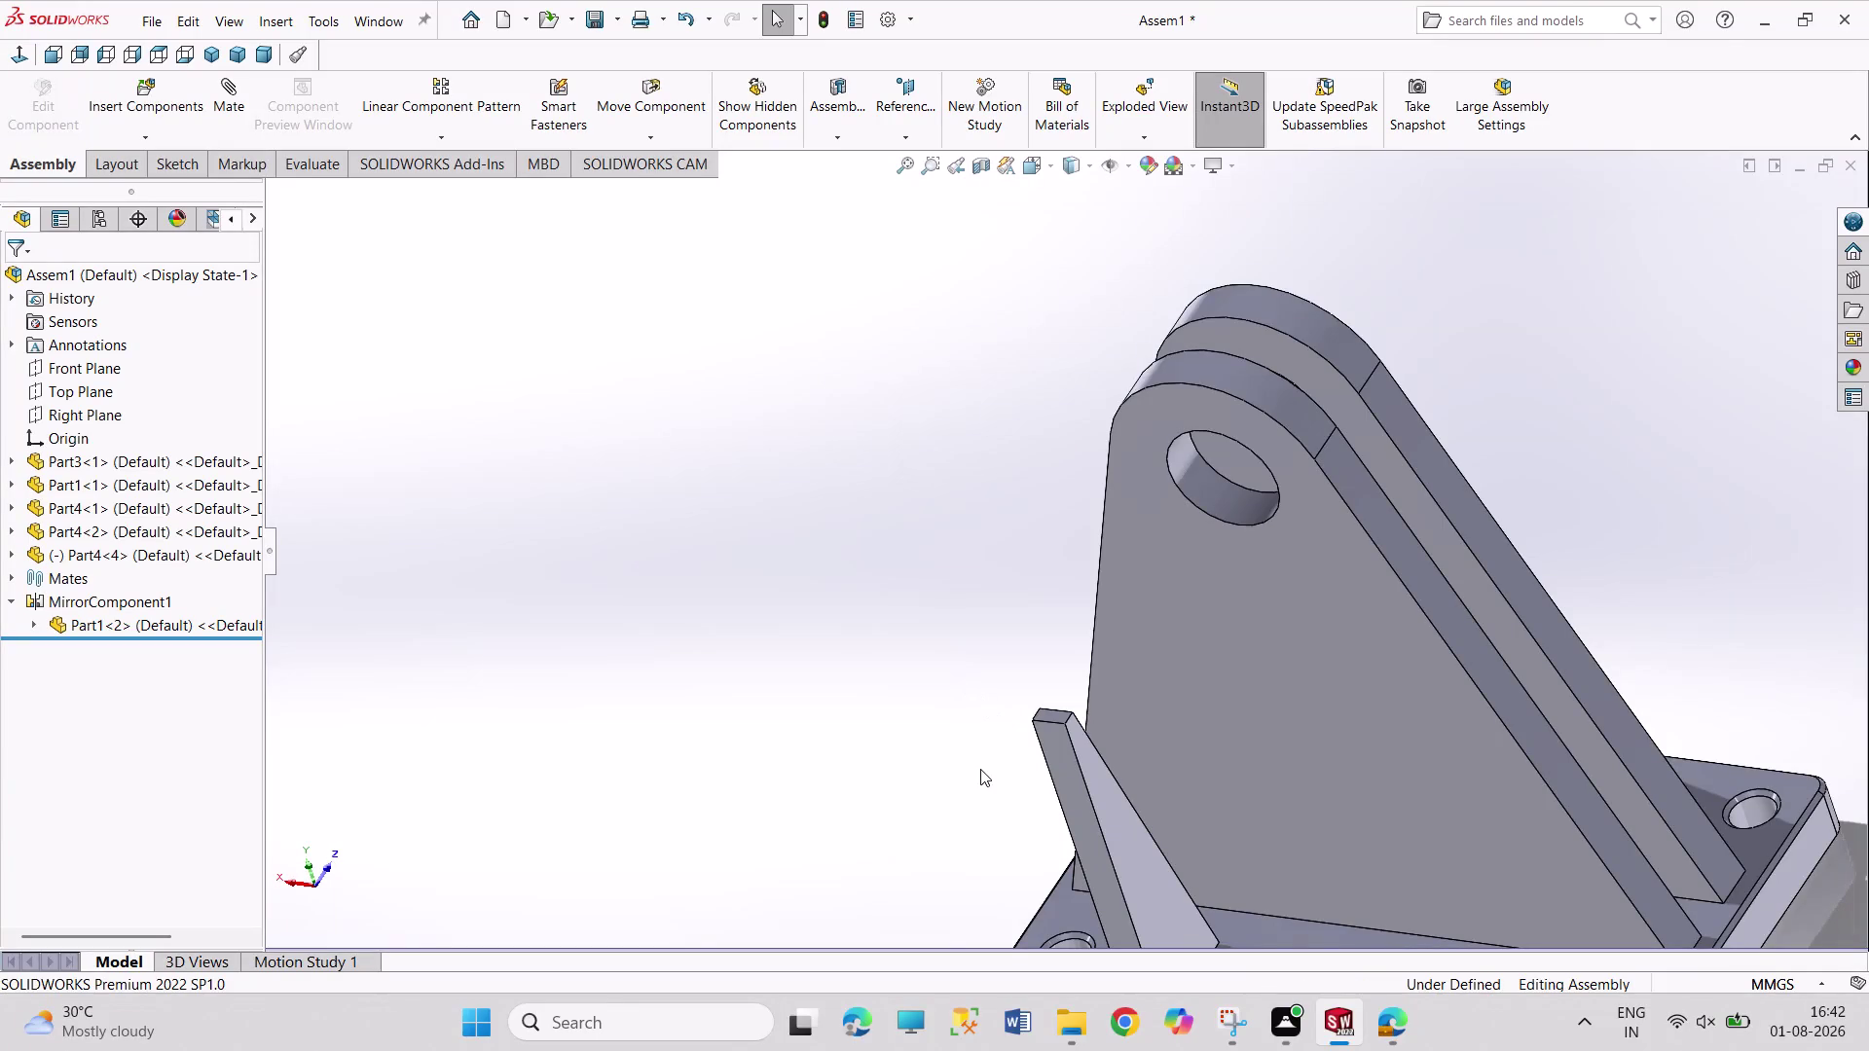
Orbit and zoom around the bracket to inspect it from both sides.
middle_drag(958, 651, 938, 540)
middle_drag(1020, 710, 980, 598)
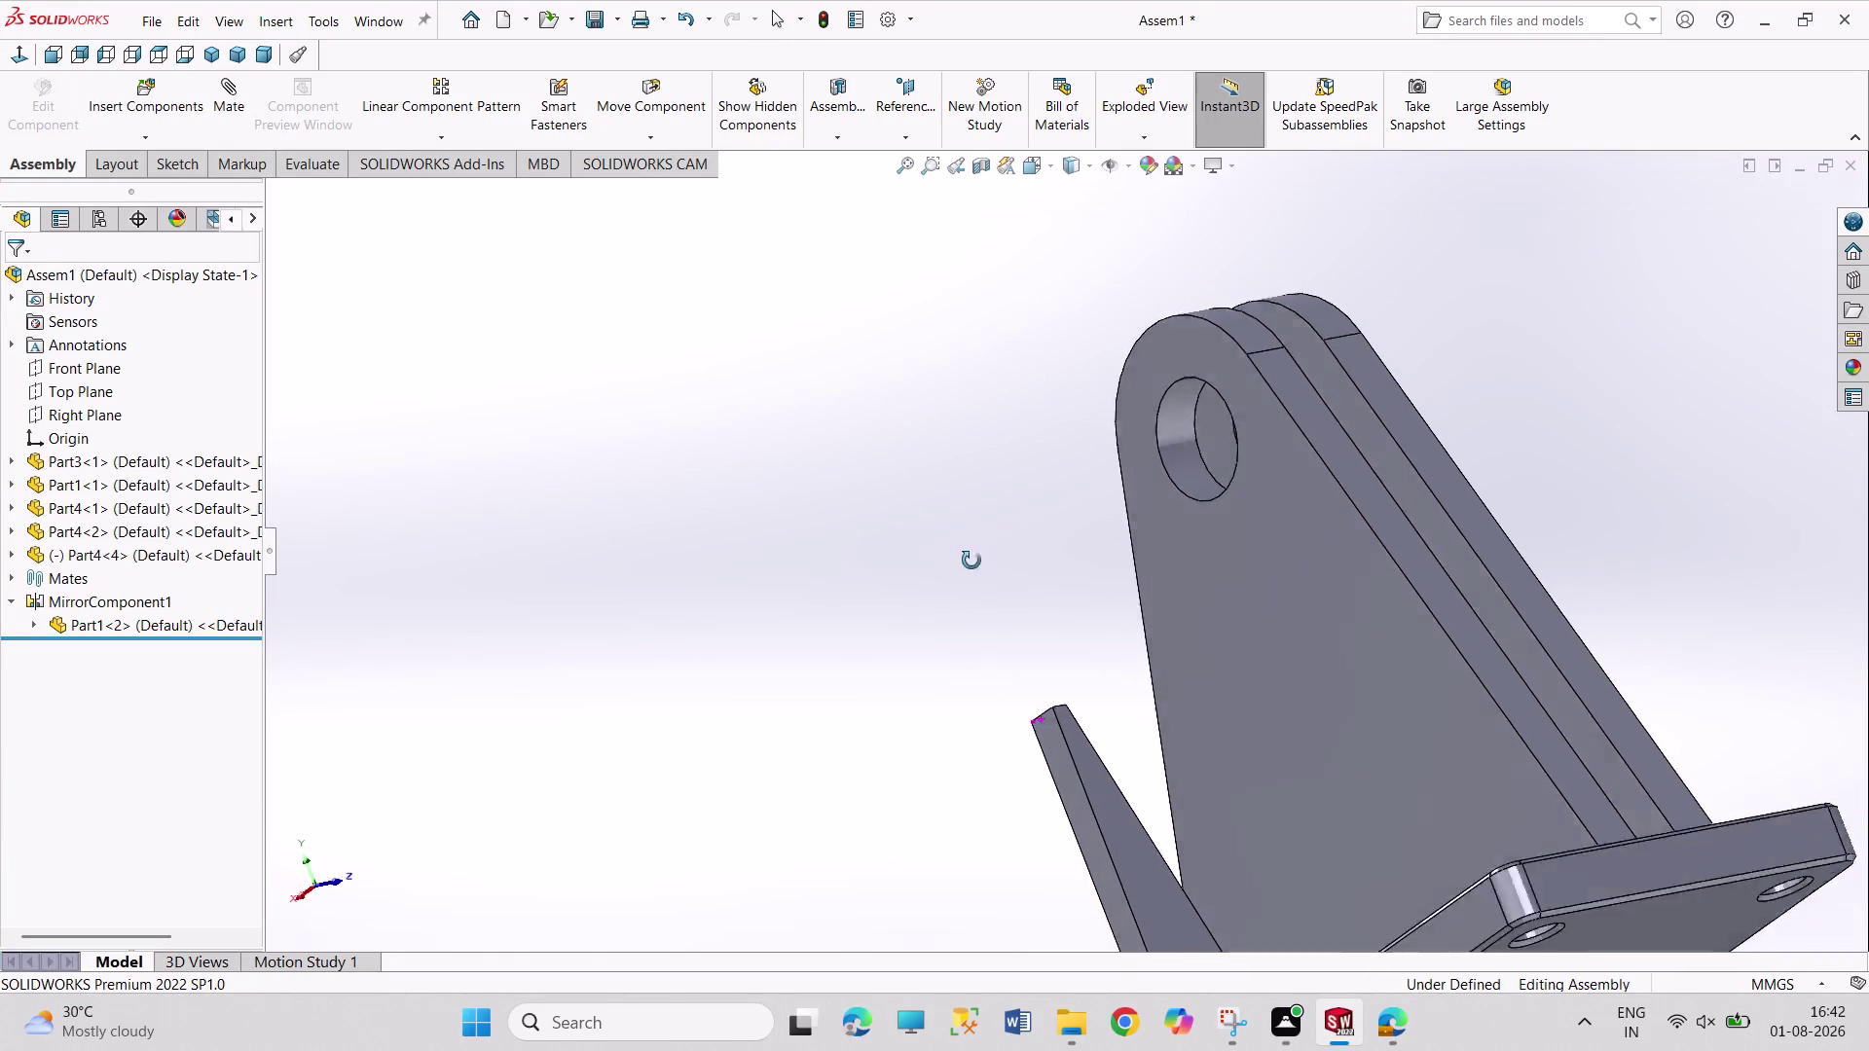
middle_drag(980, 598, 958, 488)
middle_drag(1117, 879, 1078, 653)
scroll(down, 3)
scroll(up, 3)
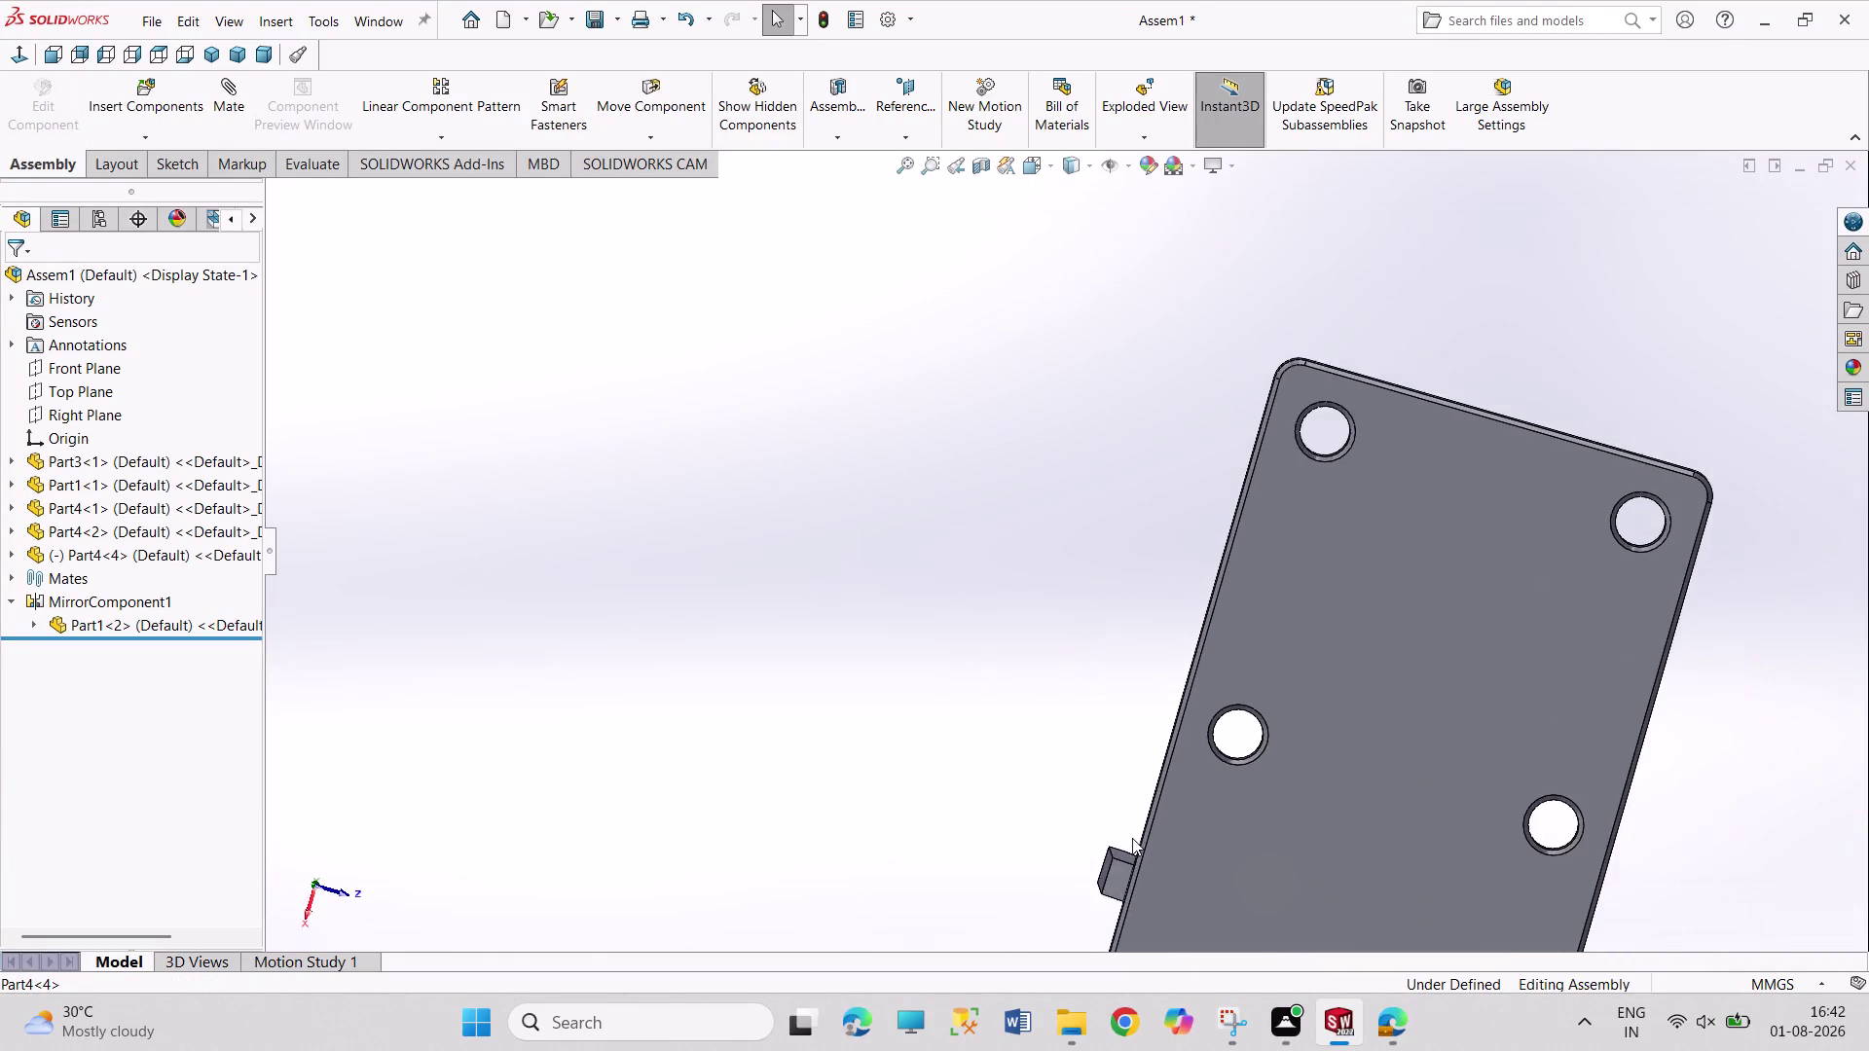
scroll(up, 3)
Orbit beneath the bracket to view the base plate underside, undoing five times.
middle_drag(1030, 710, 1248, 744)
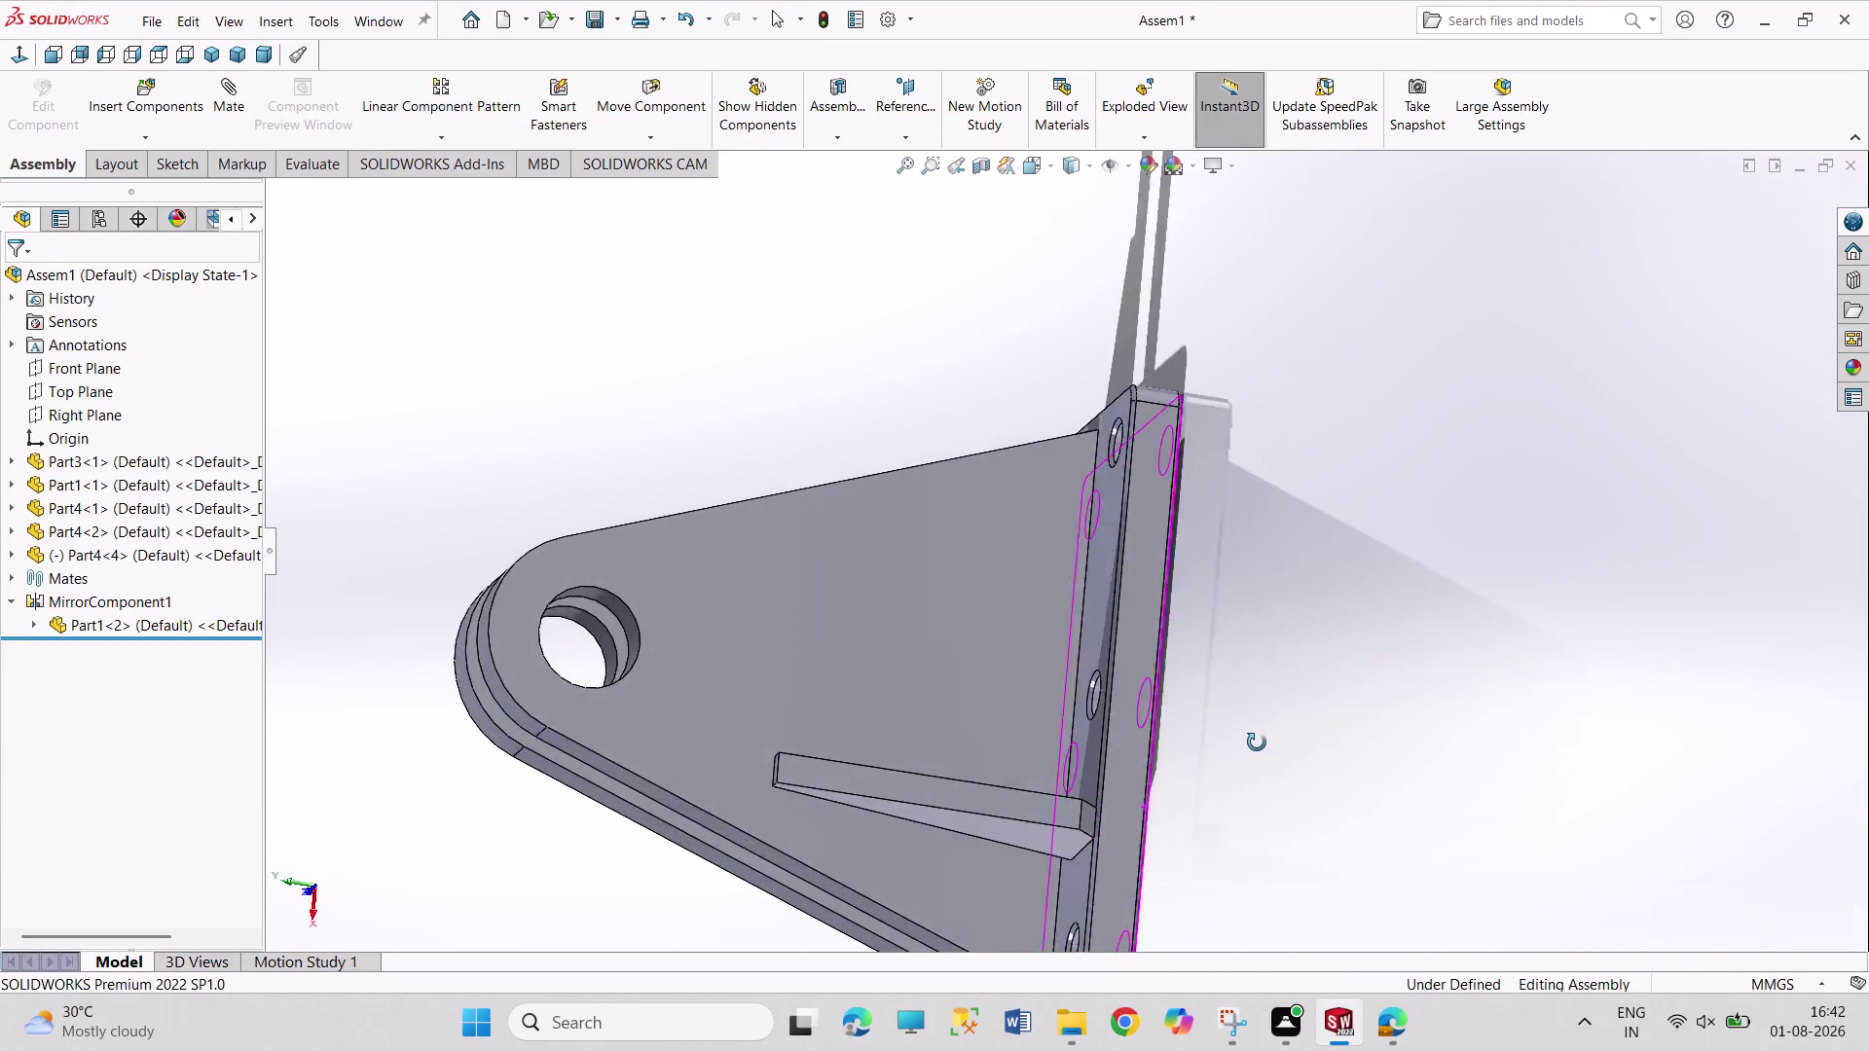
middle_drag(1248, 743, 1394, 703)
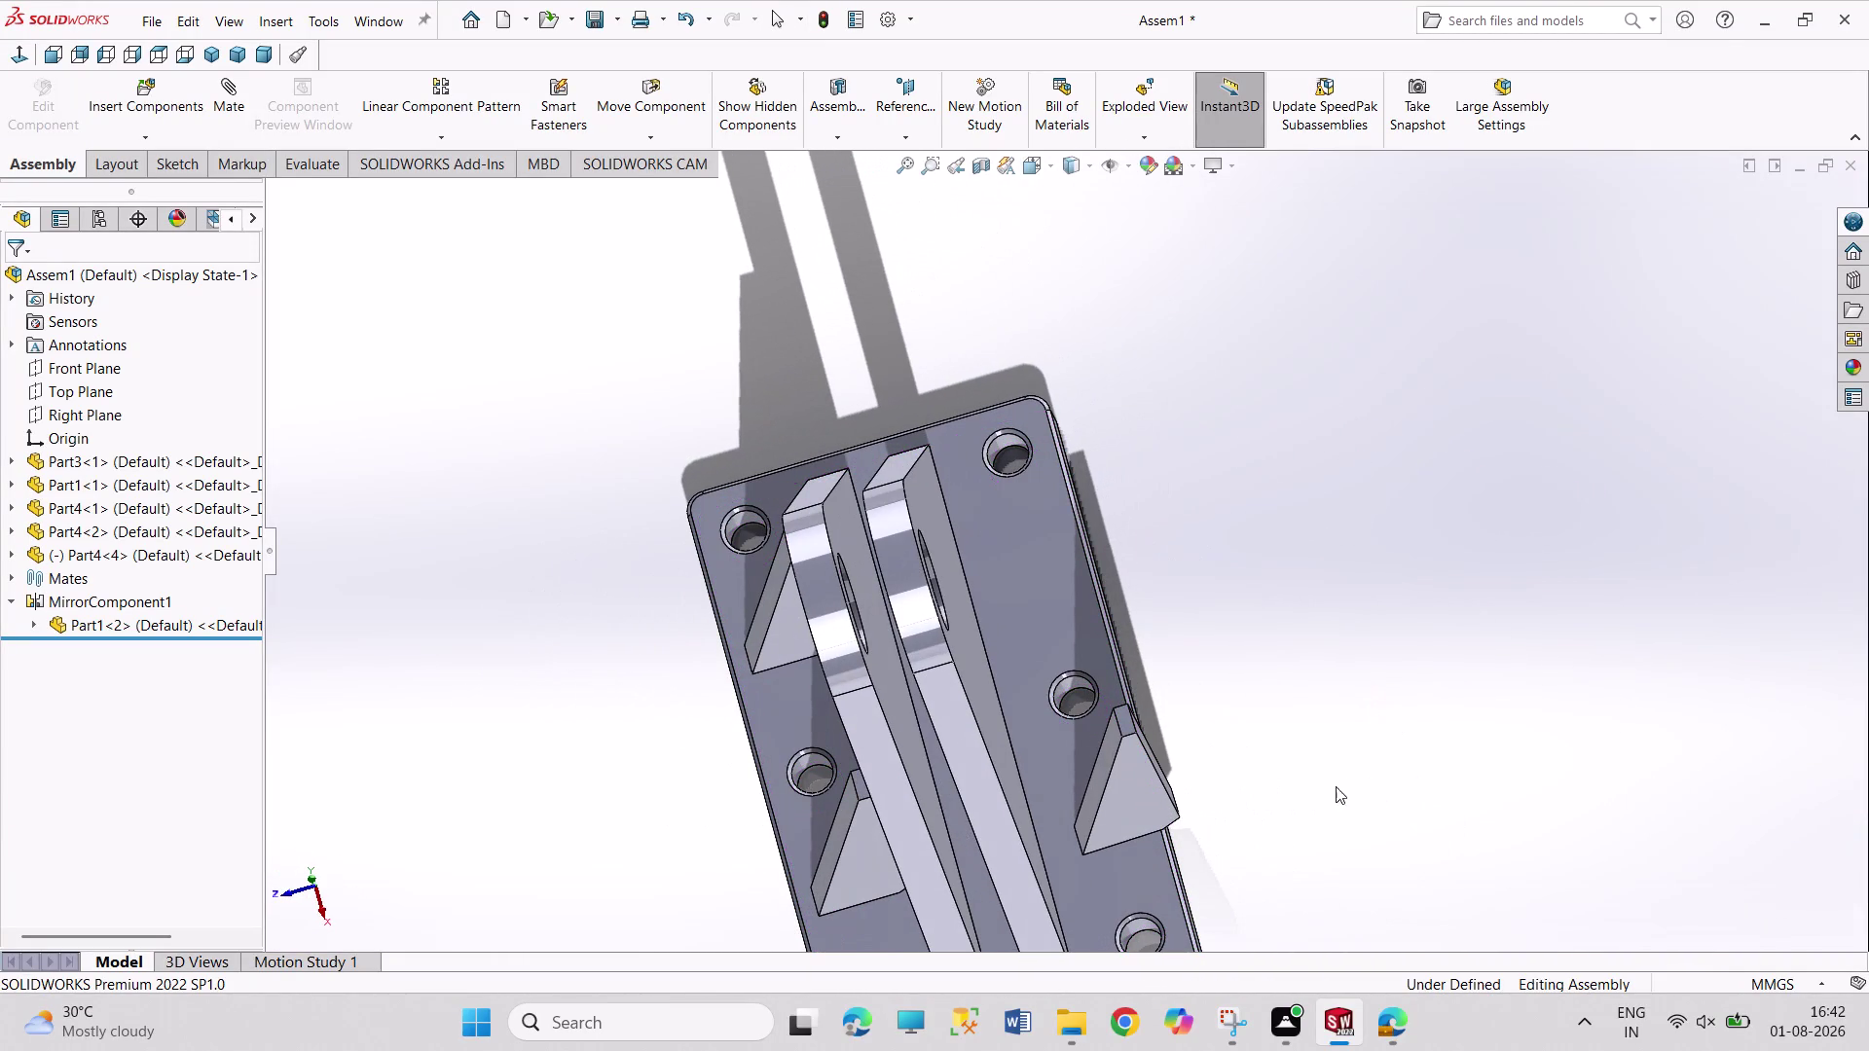
key(ctrl+z)
key(ctrl+z)
key(ctrl+z)
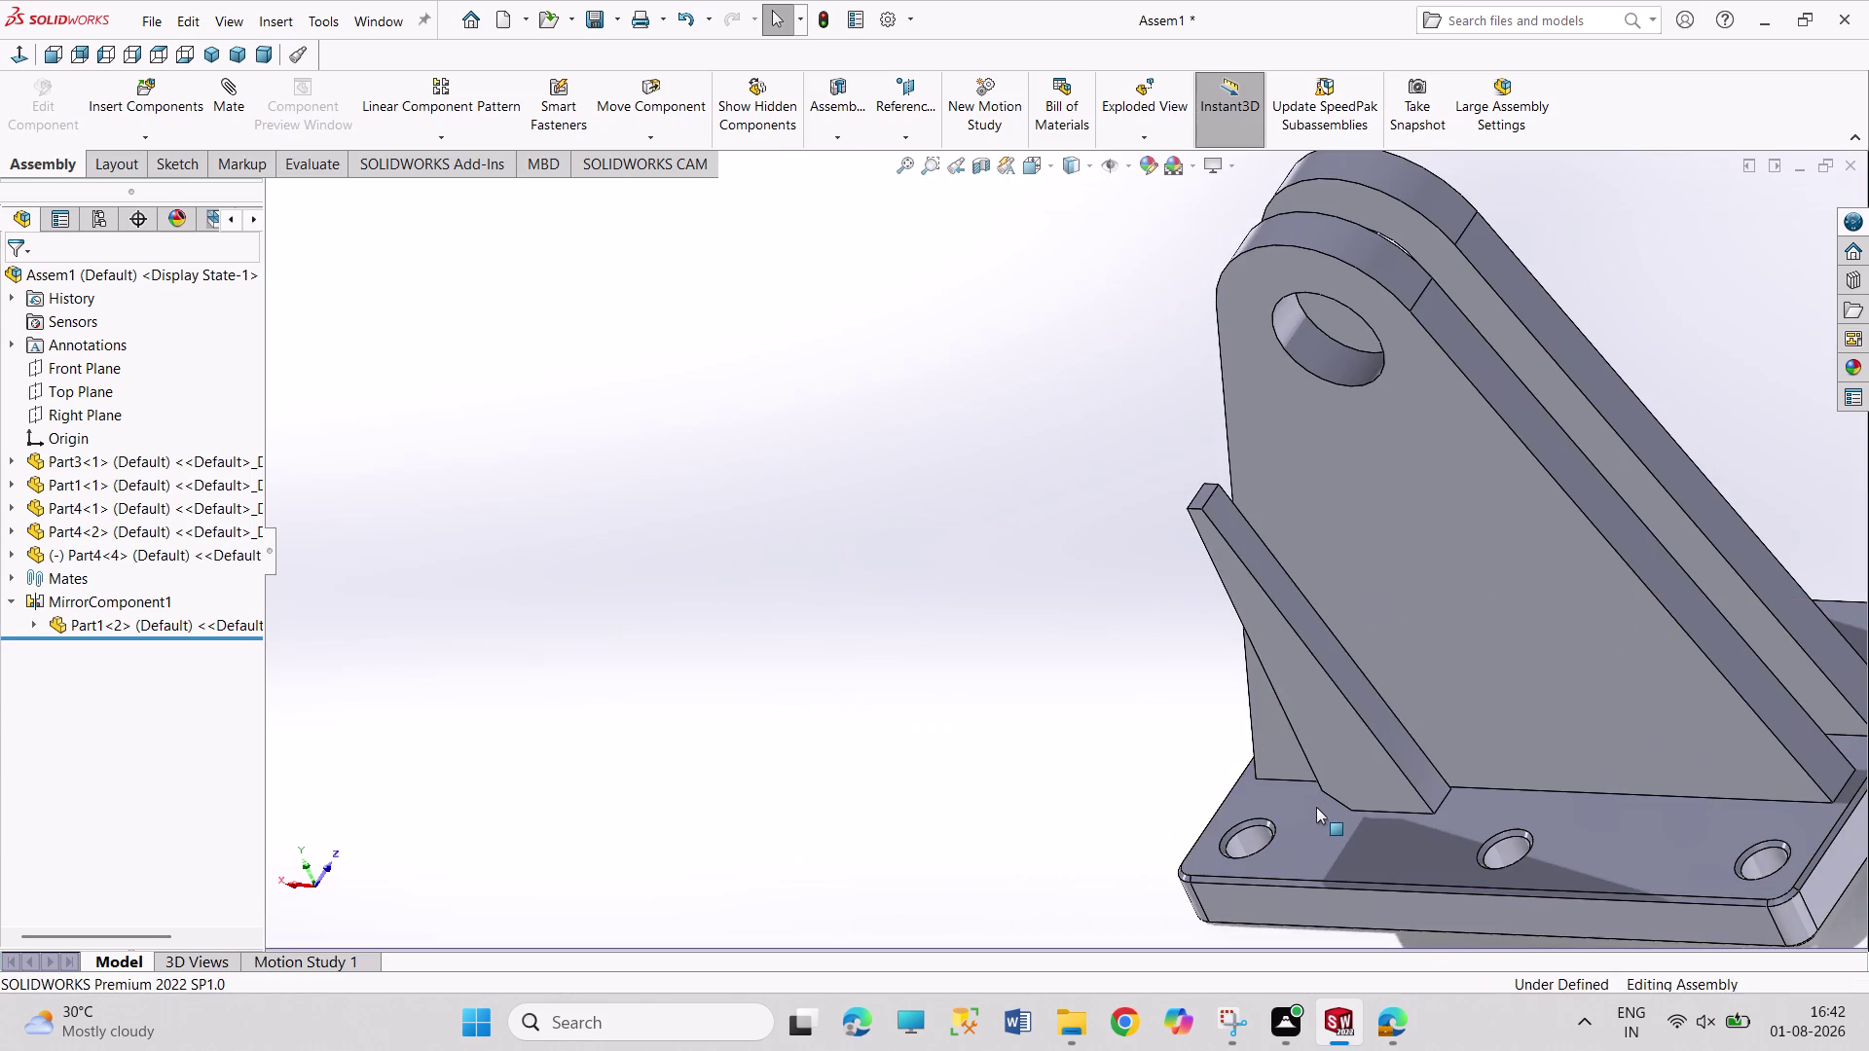
key(ctrl+z)
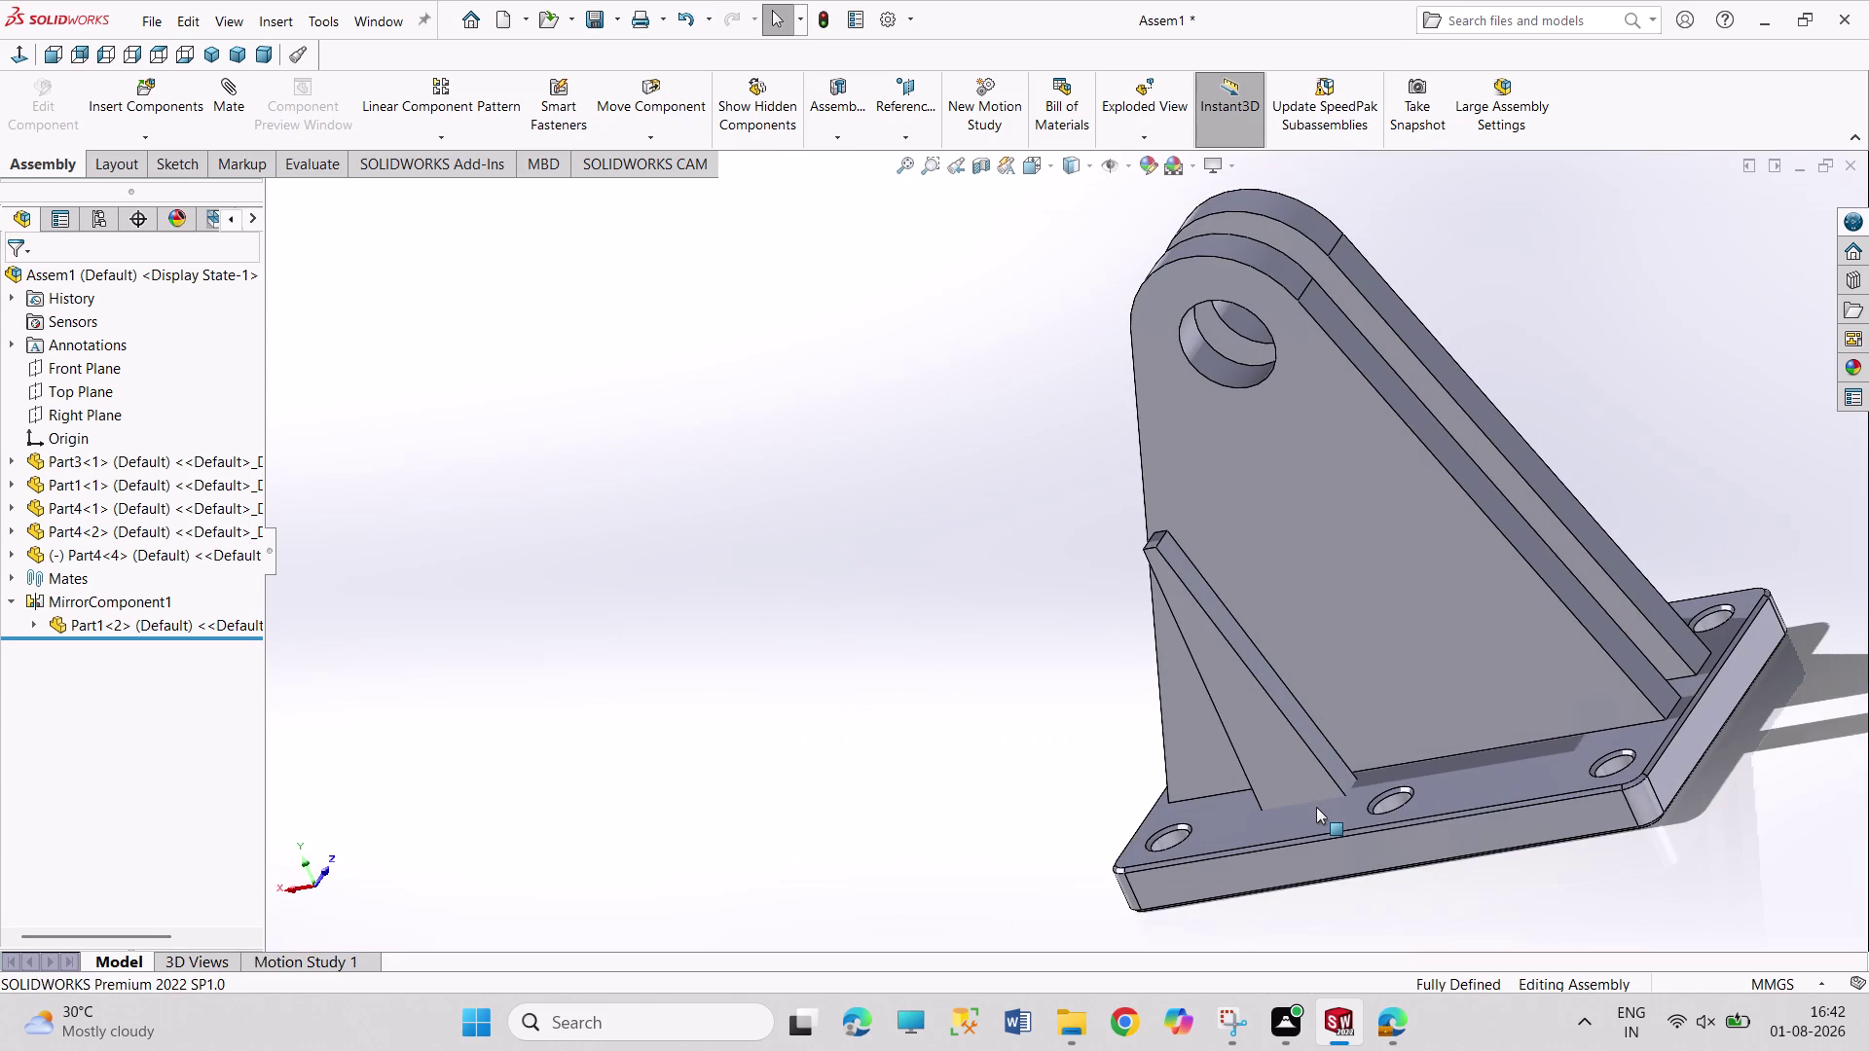
key(ctrl+z)
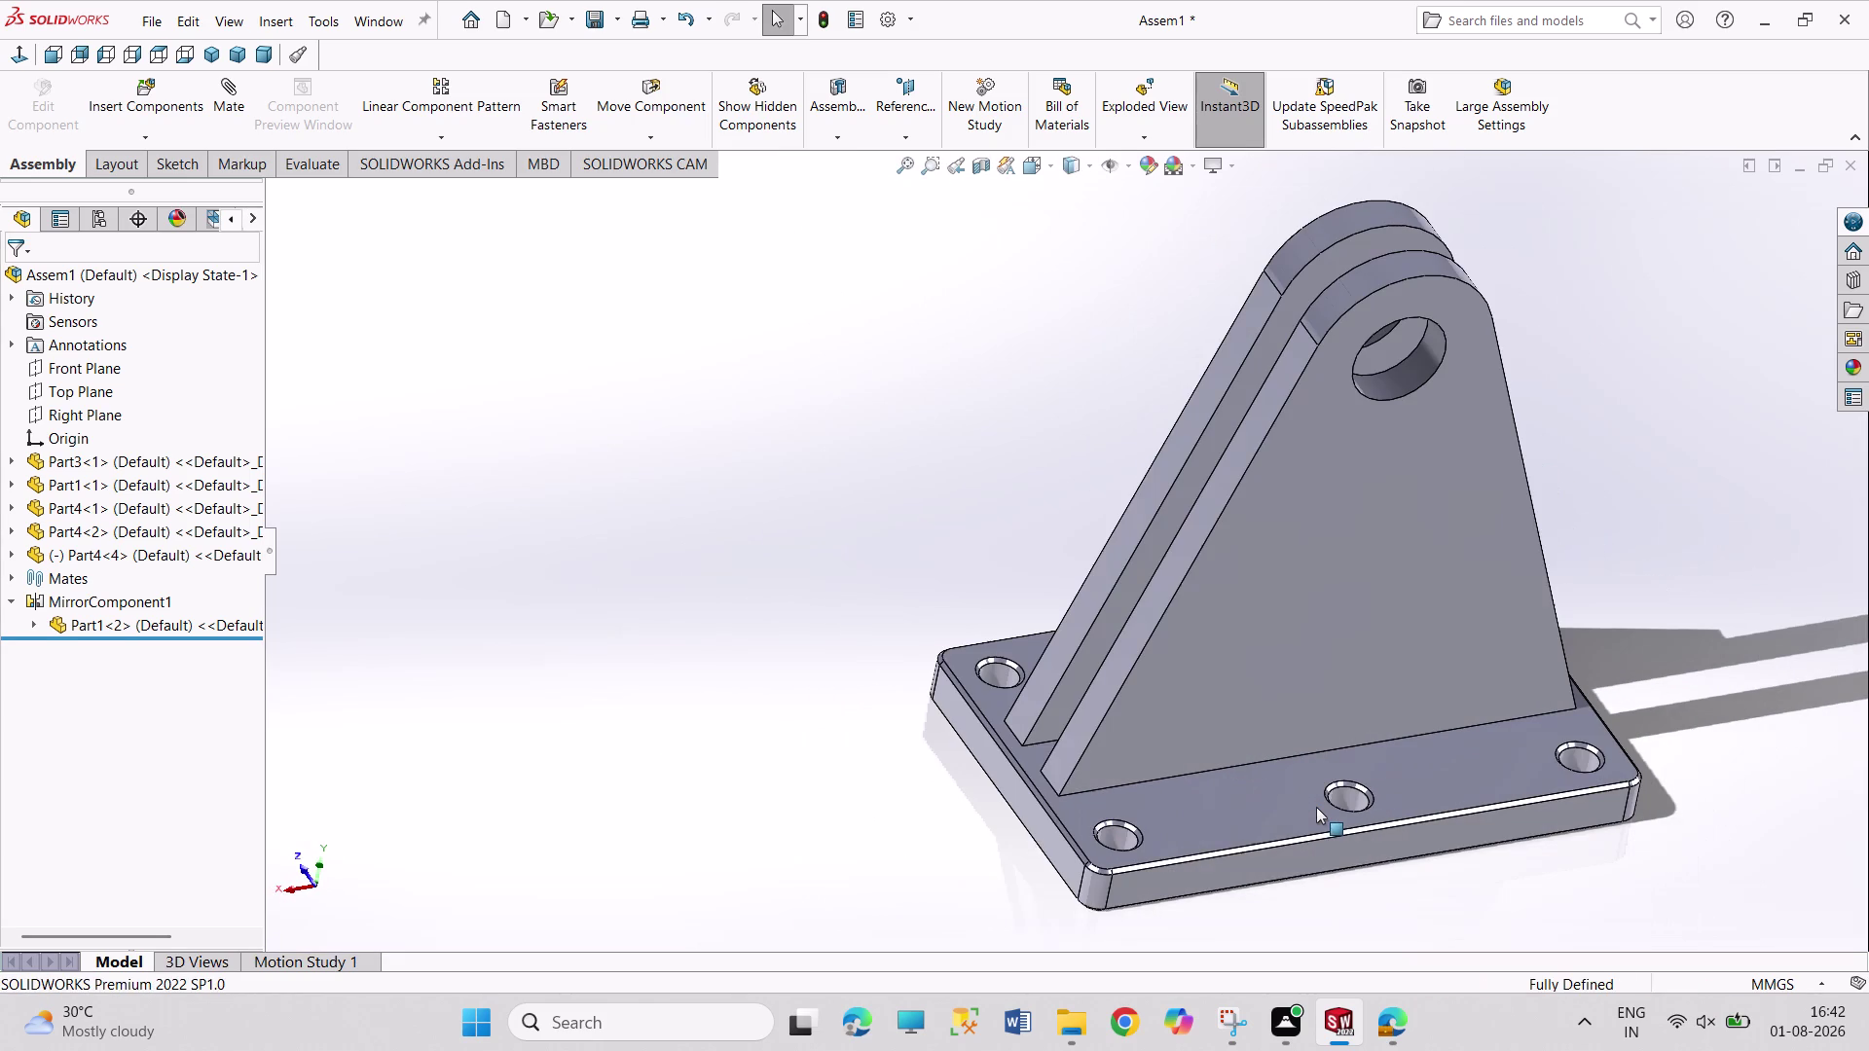
middle_drag(968, 799, 1056, 938)
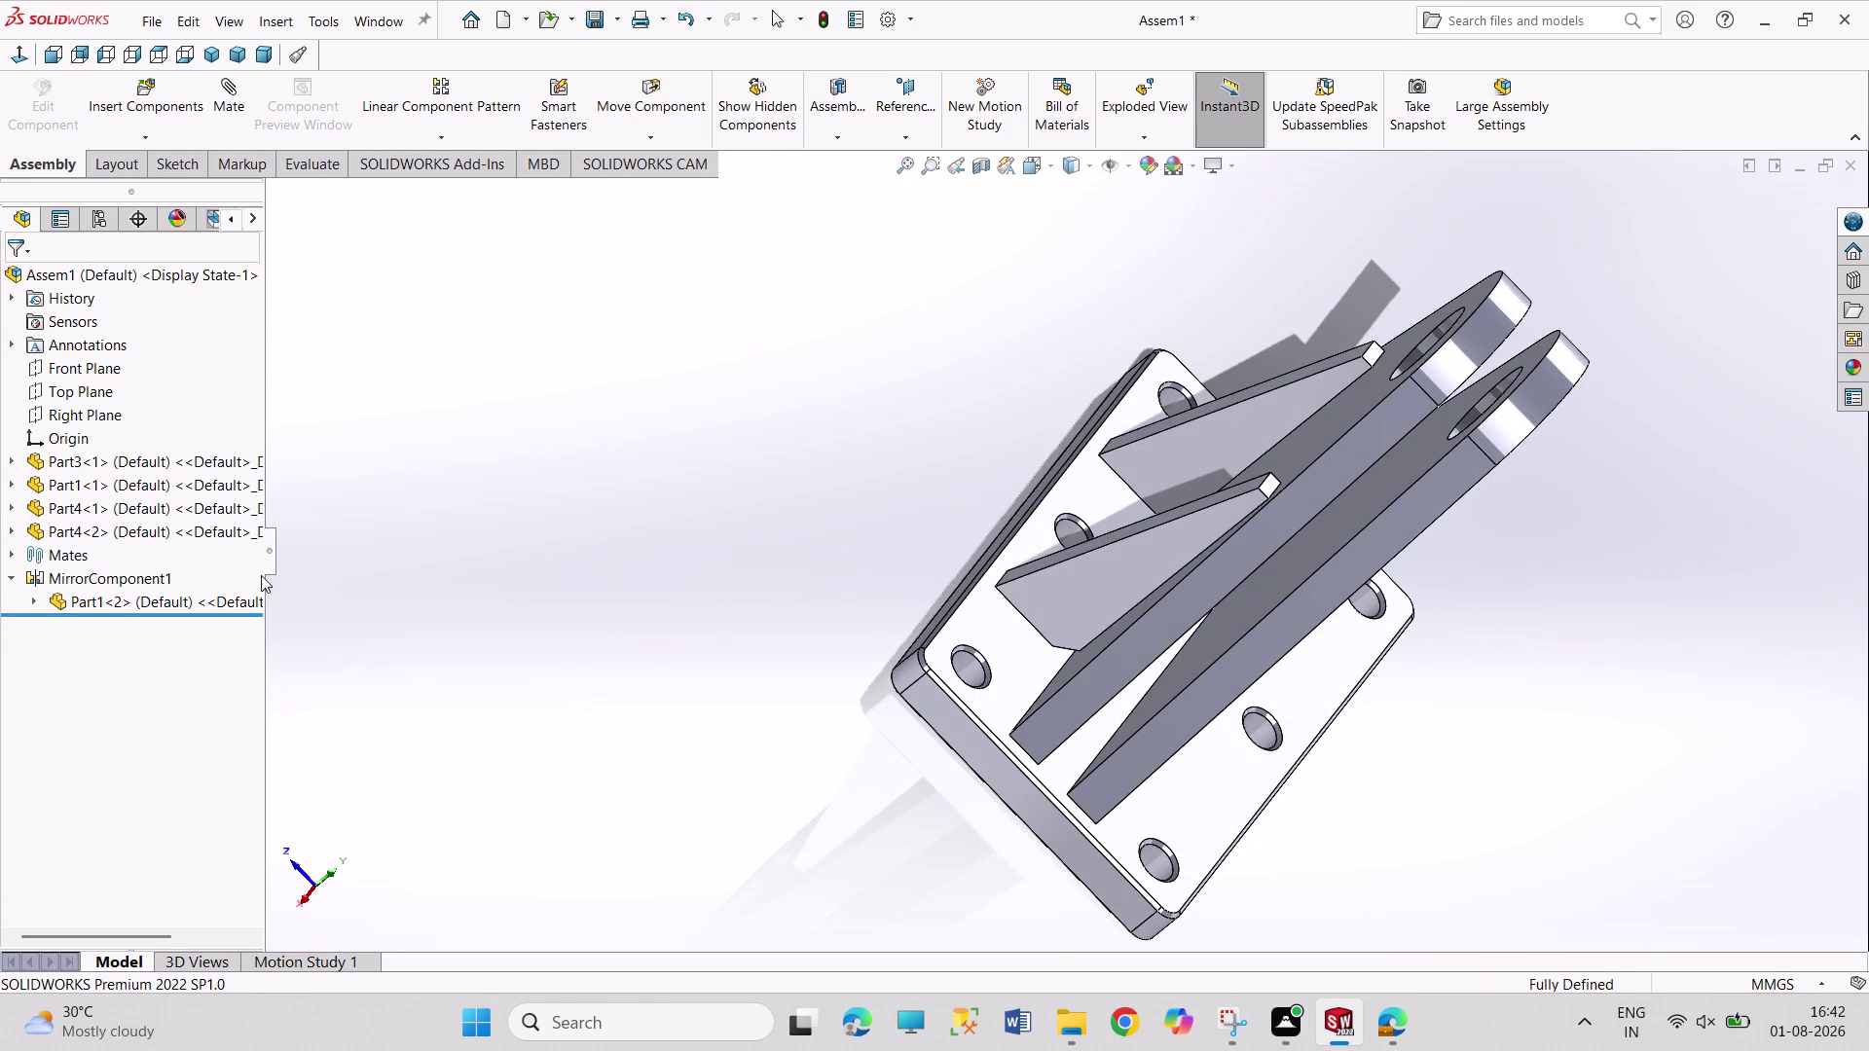
Mirror ribs Part4<1> and Part4<2> across the Front Plane and orbit to inspect them.
click(122, 514)
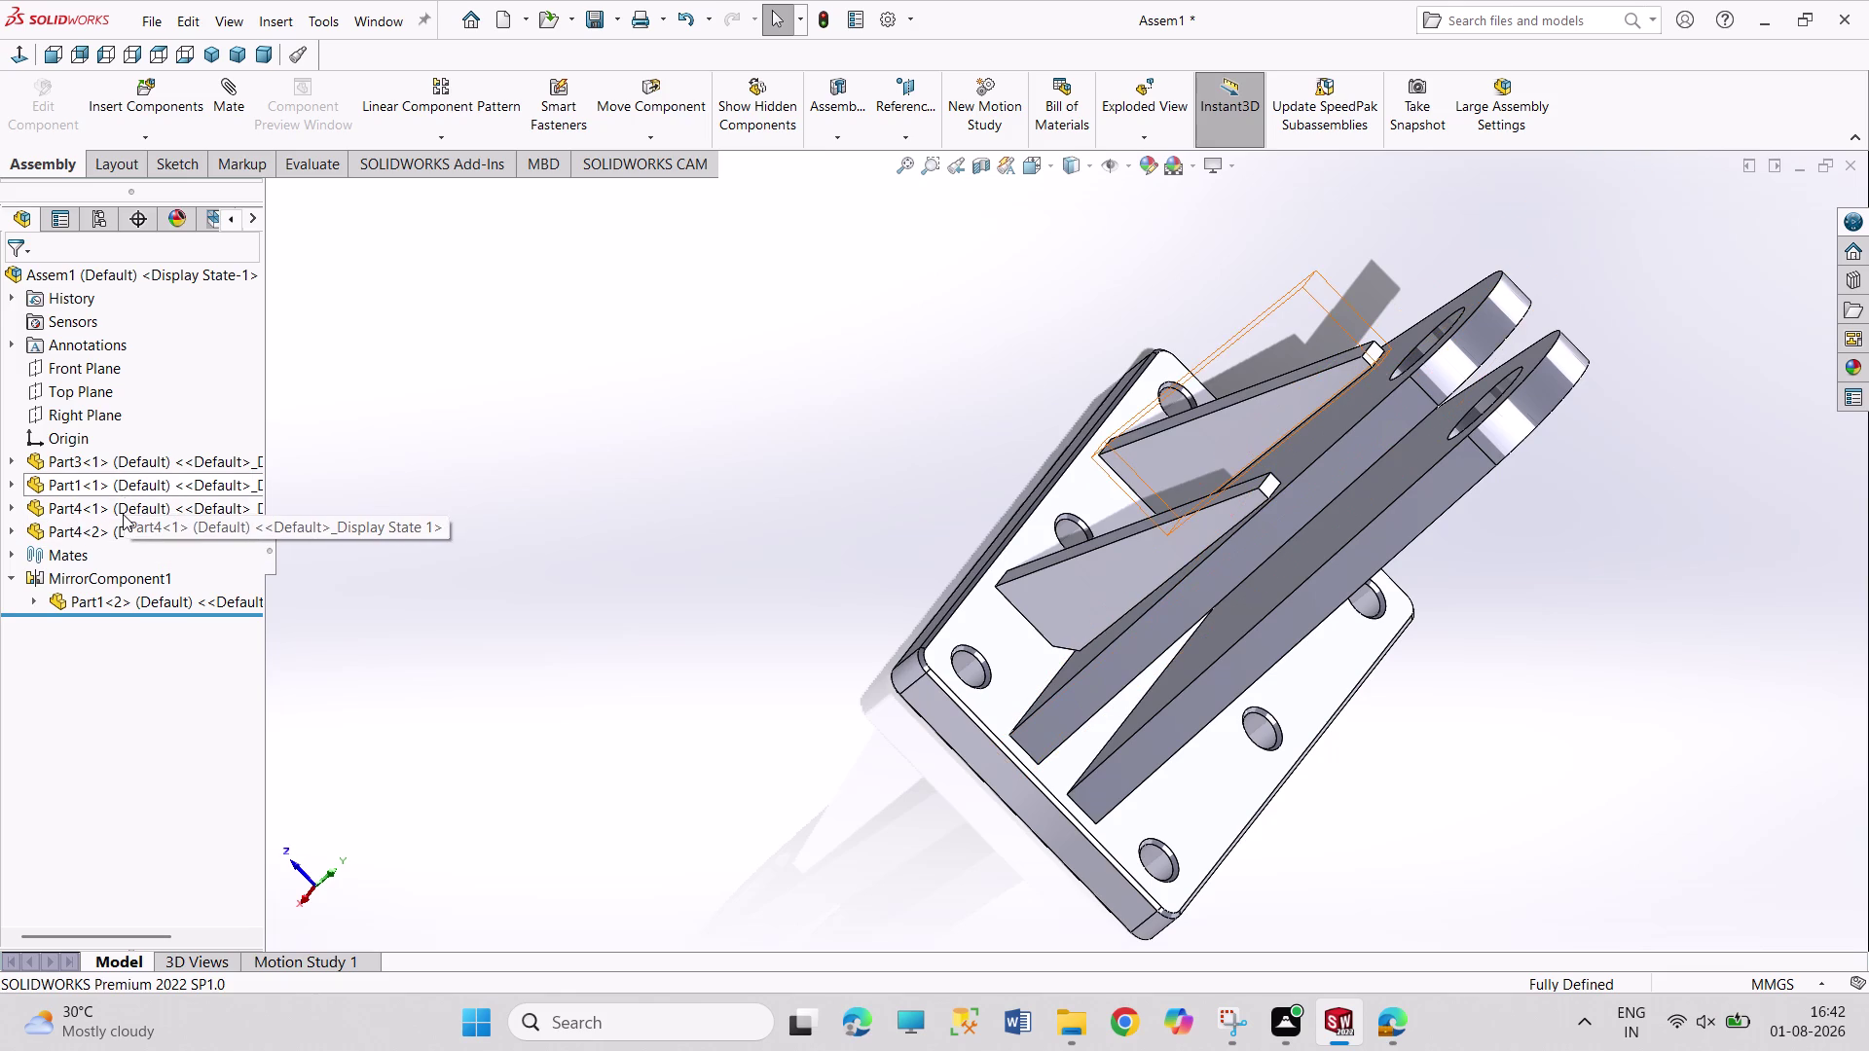
click(122, 540)
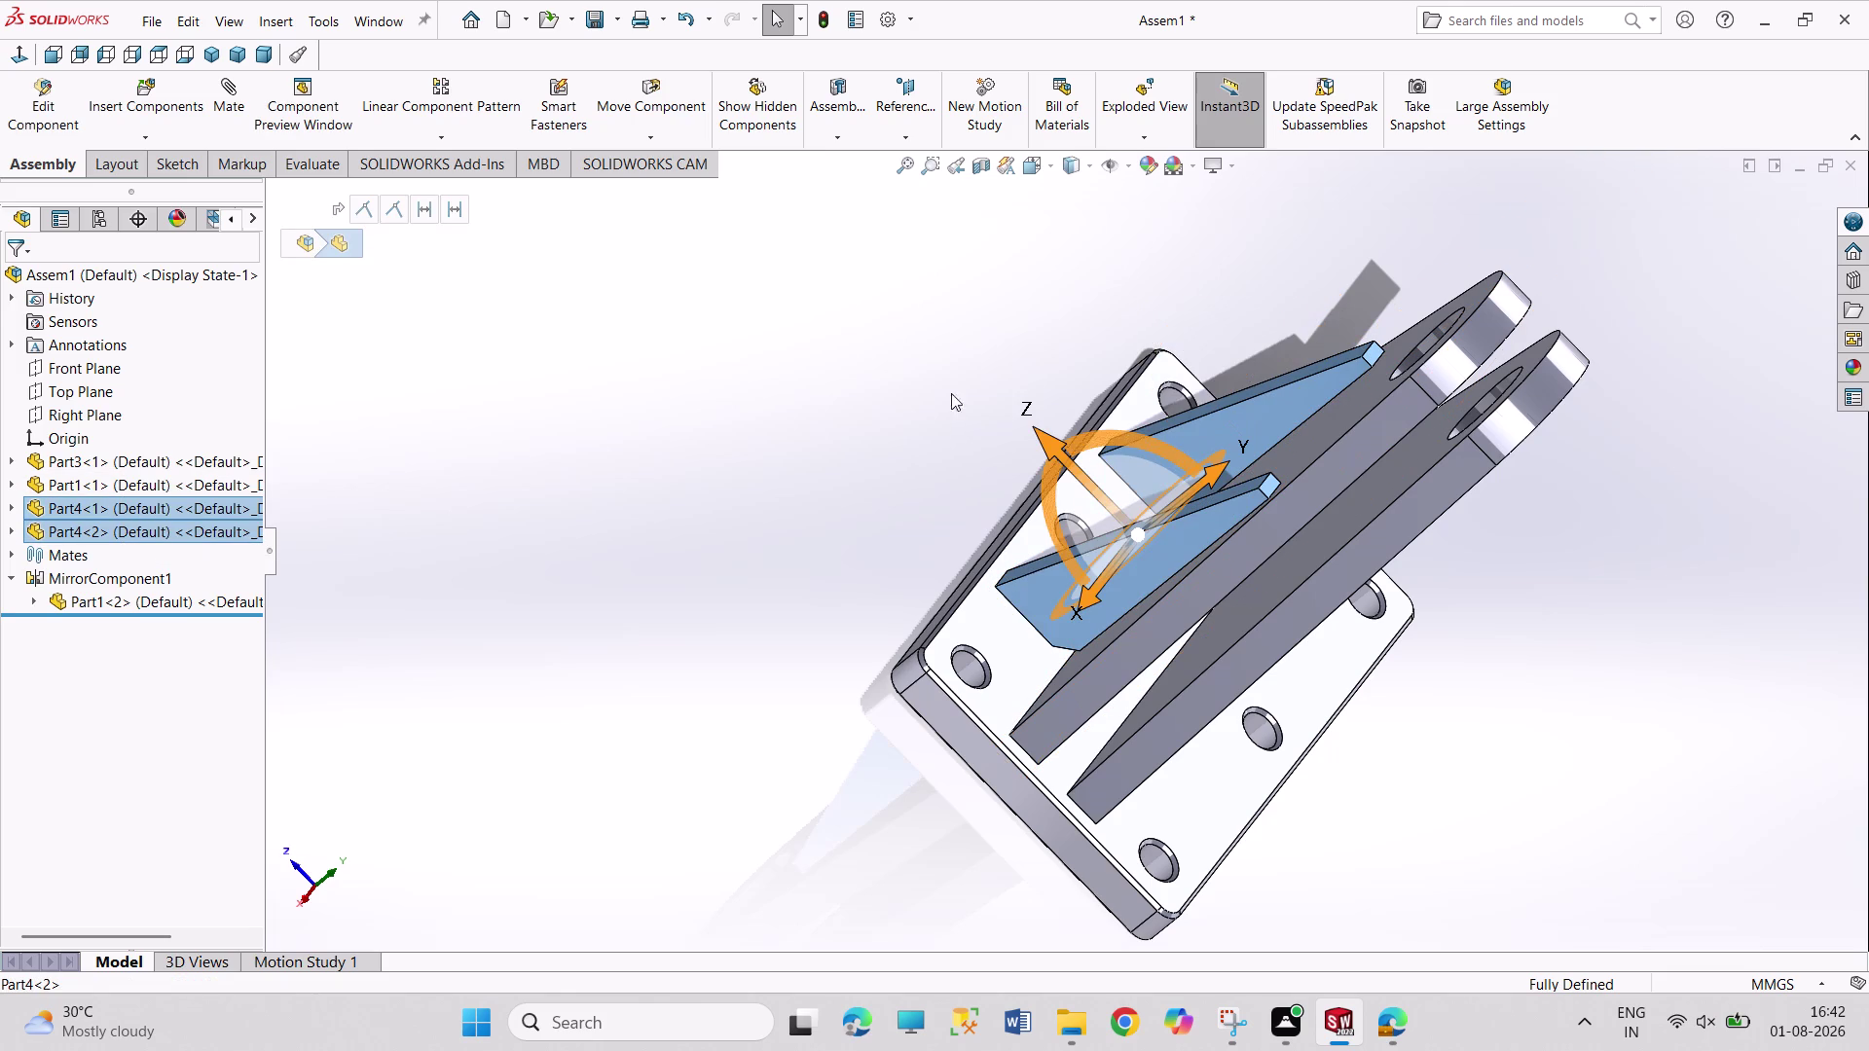
click(435, 140)
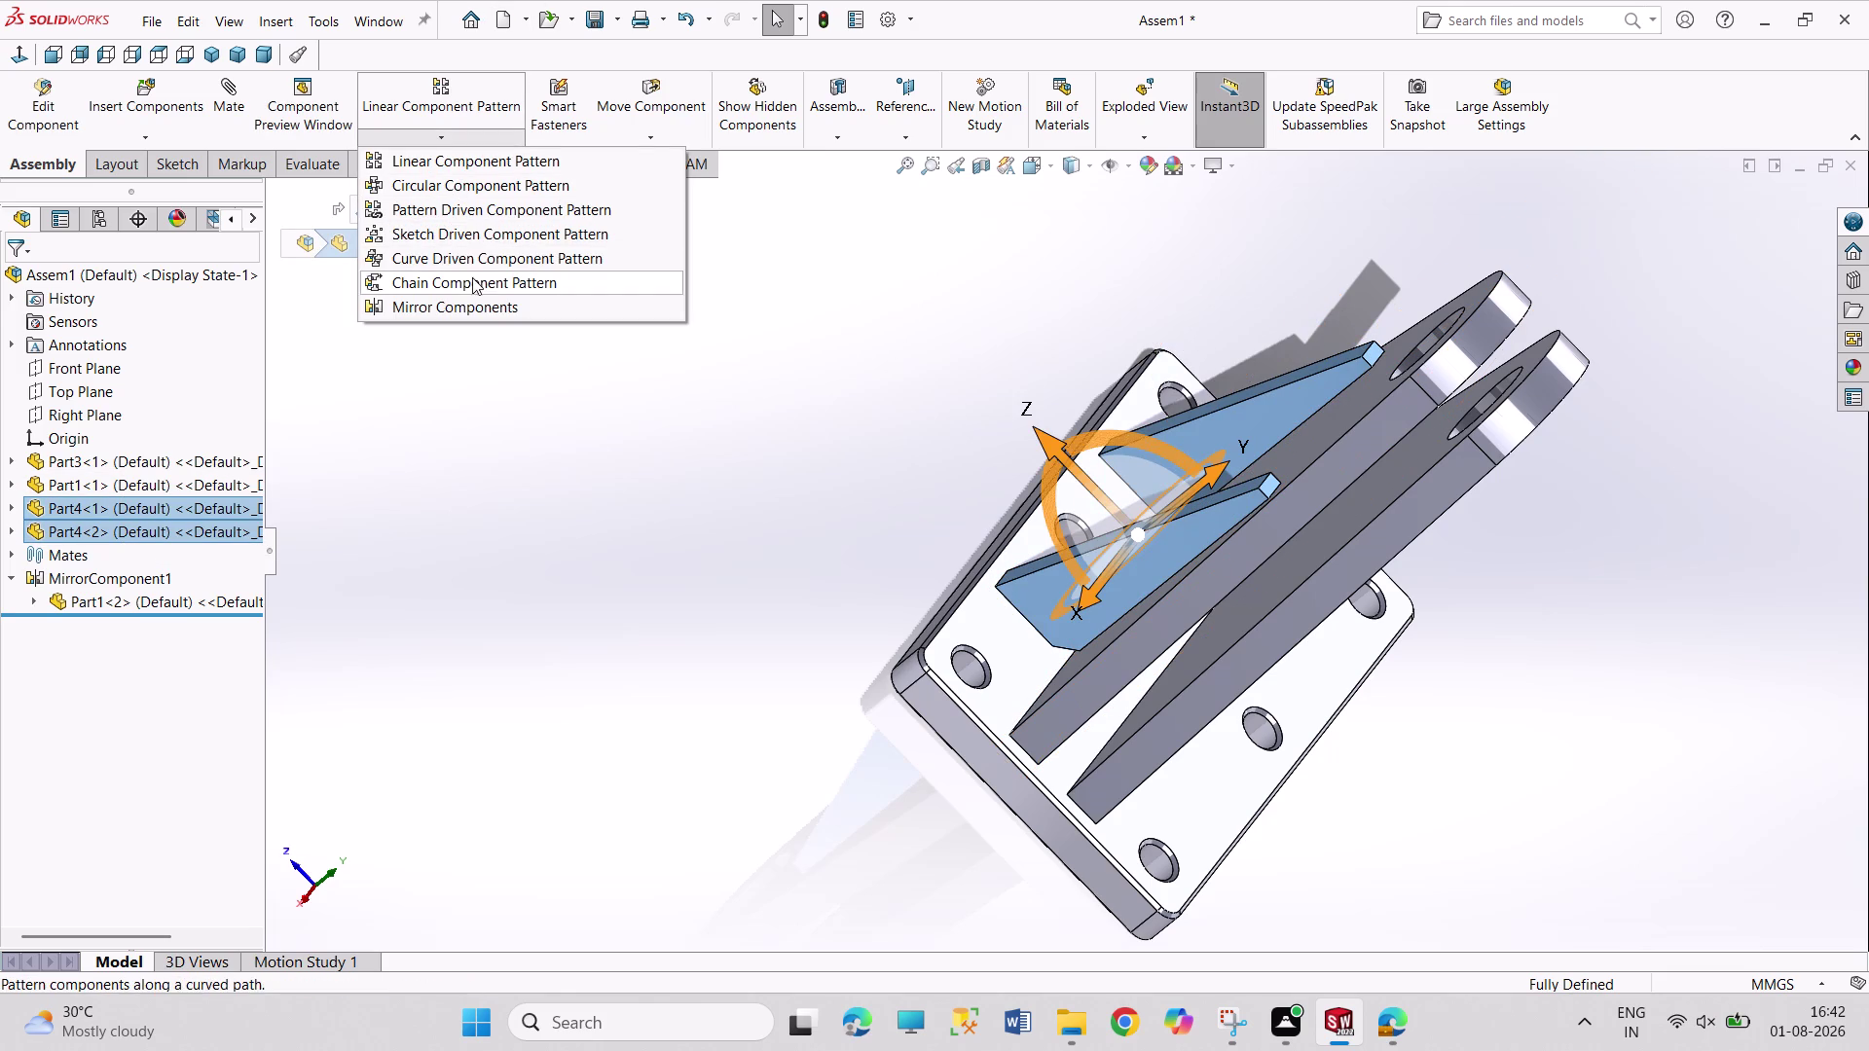
click(476, 312)
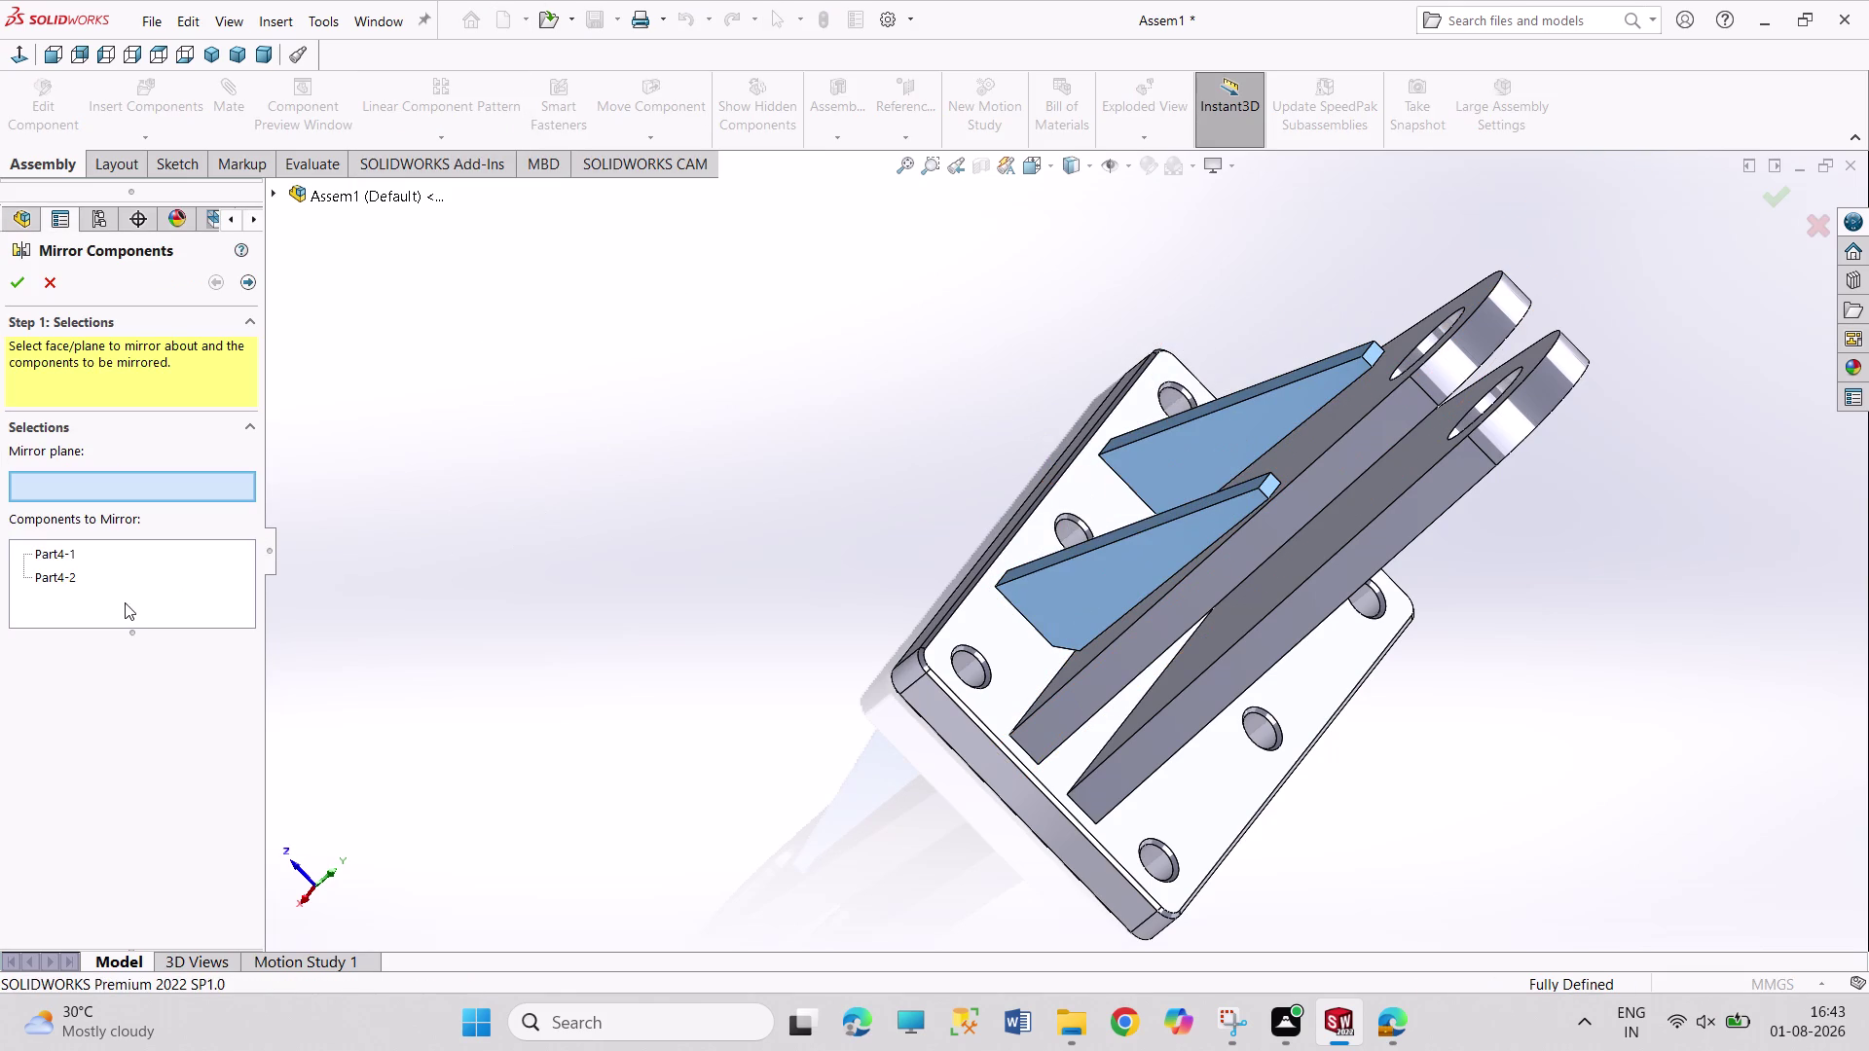
click(276, 192)
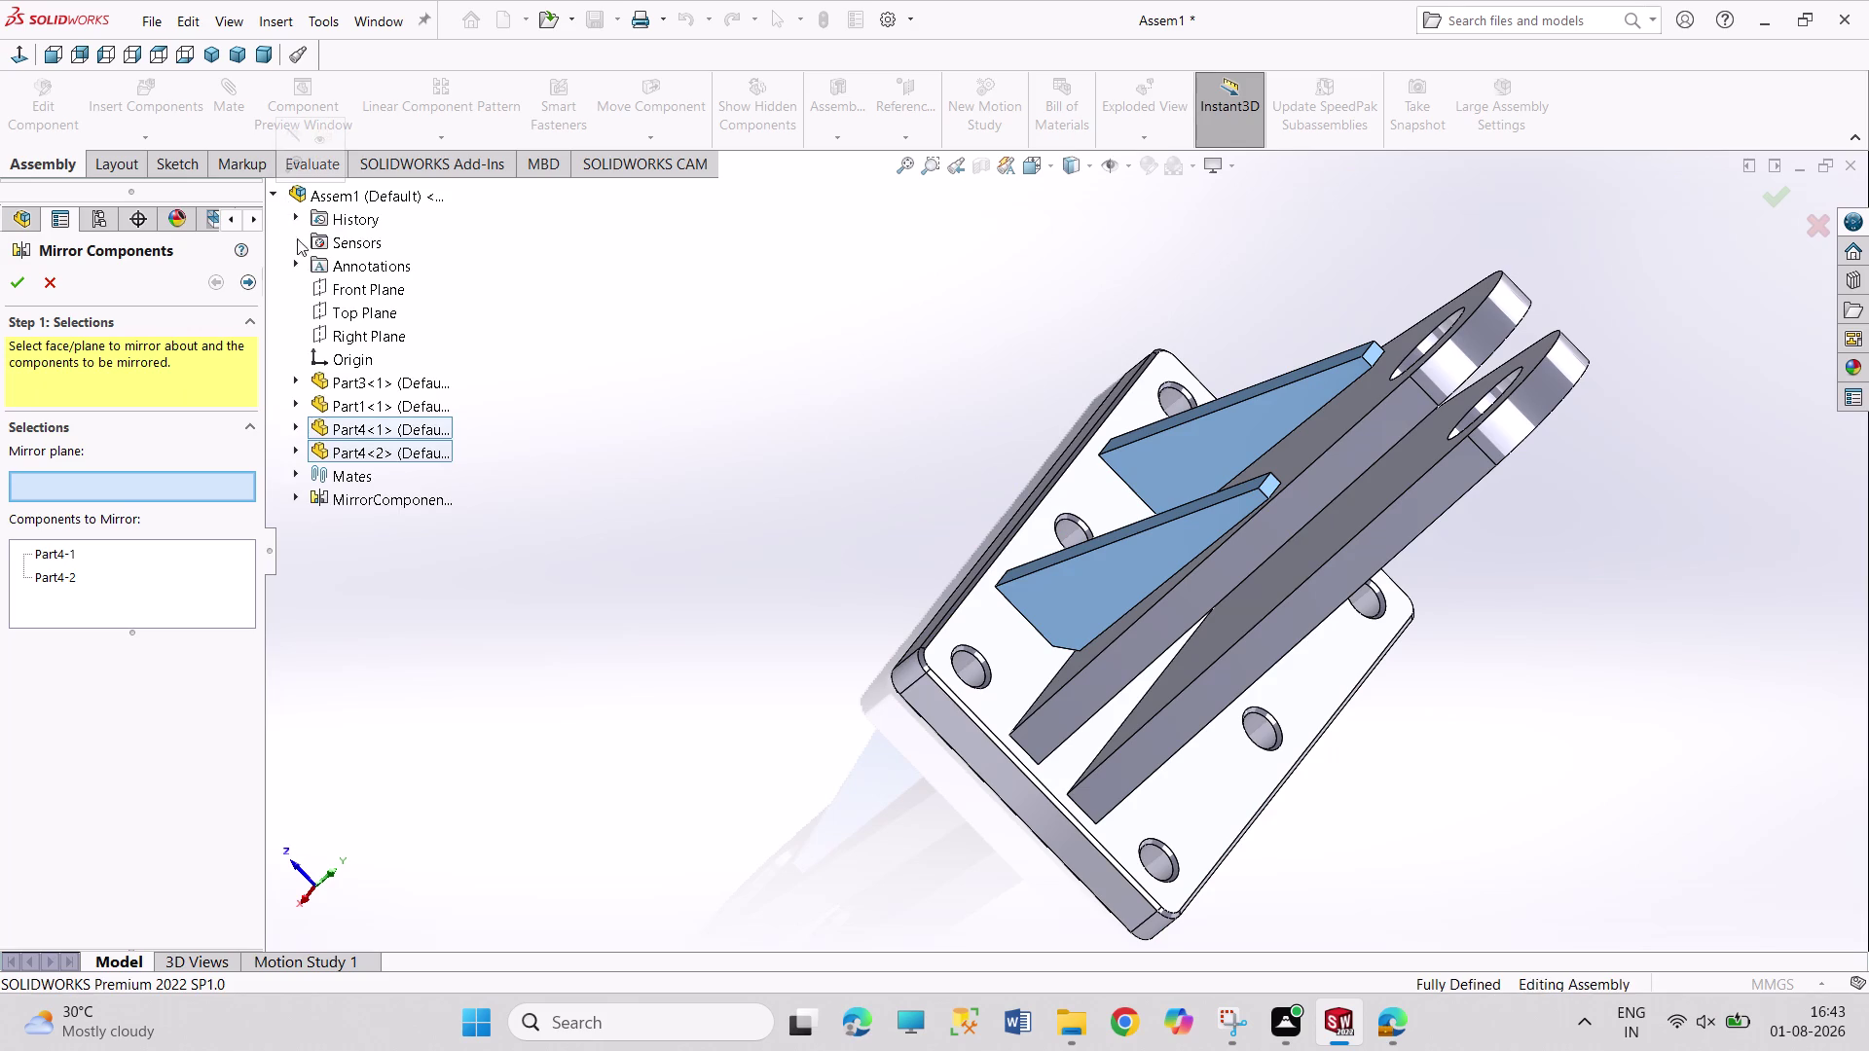
click(348, 291)
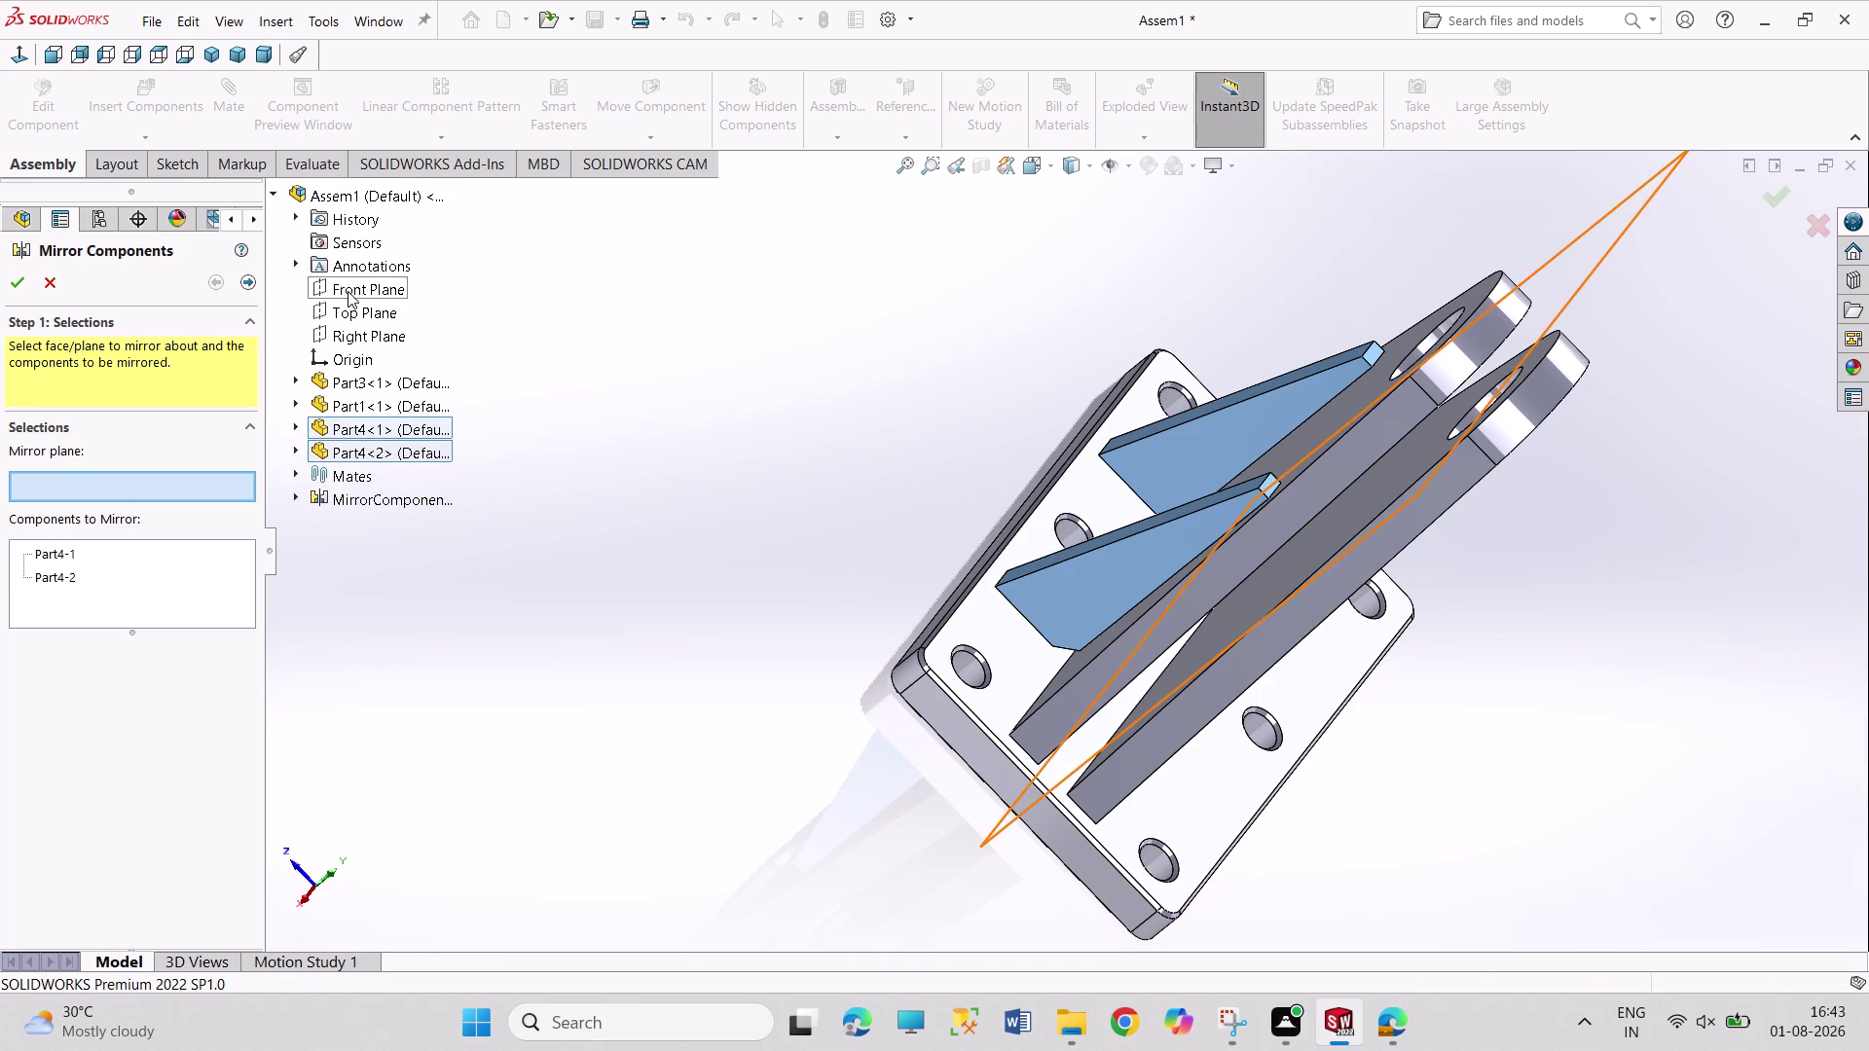
click(12, 284)
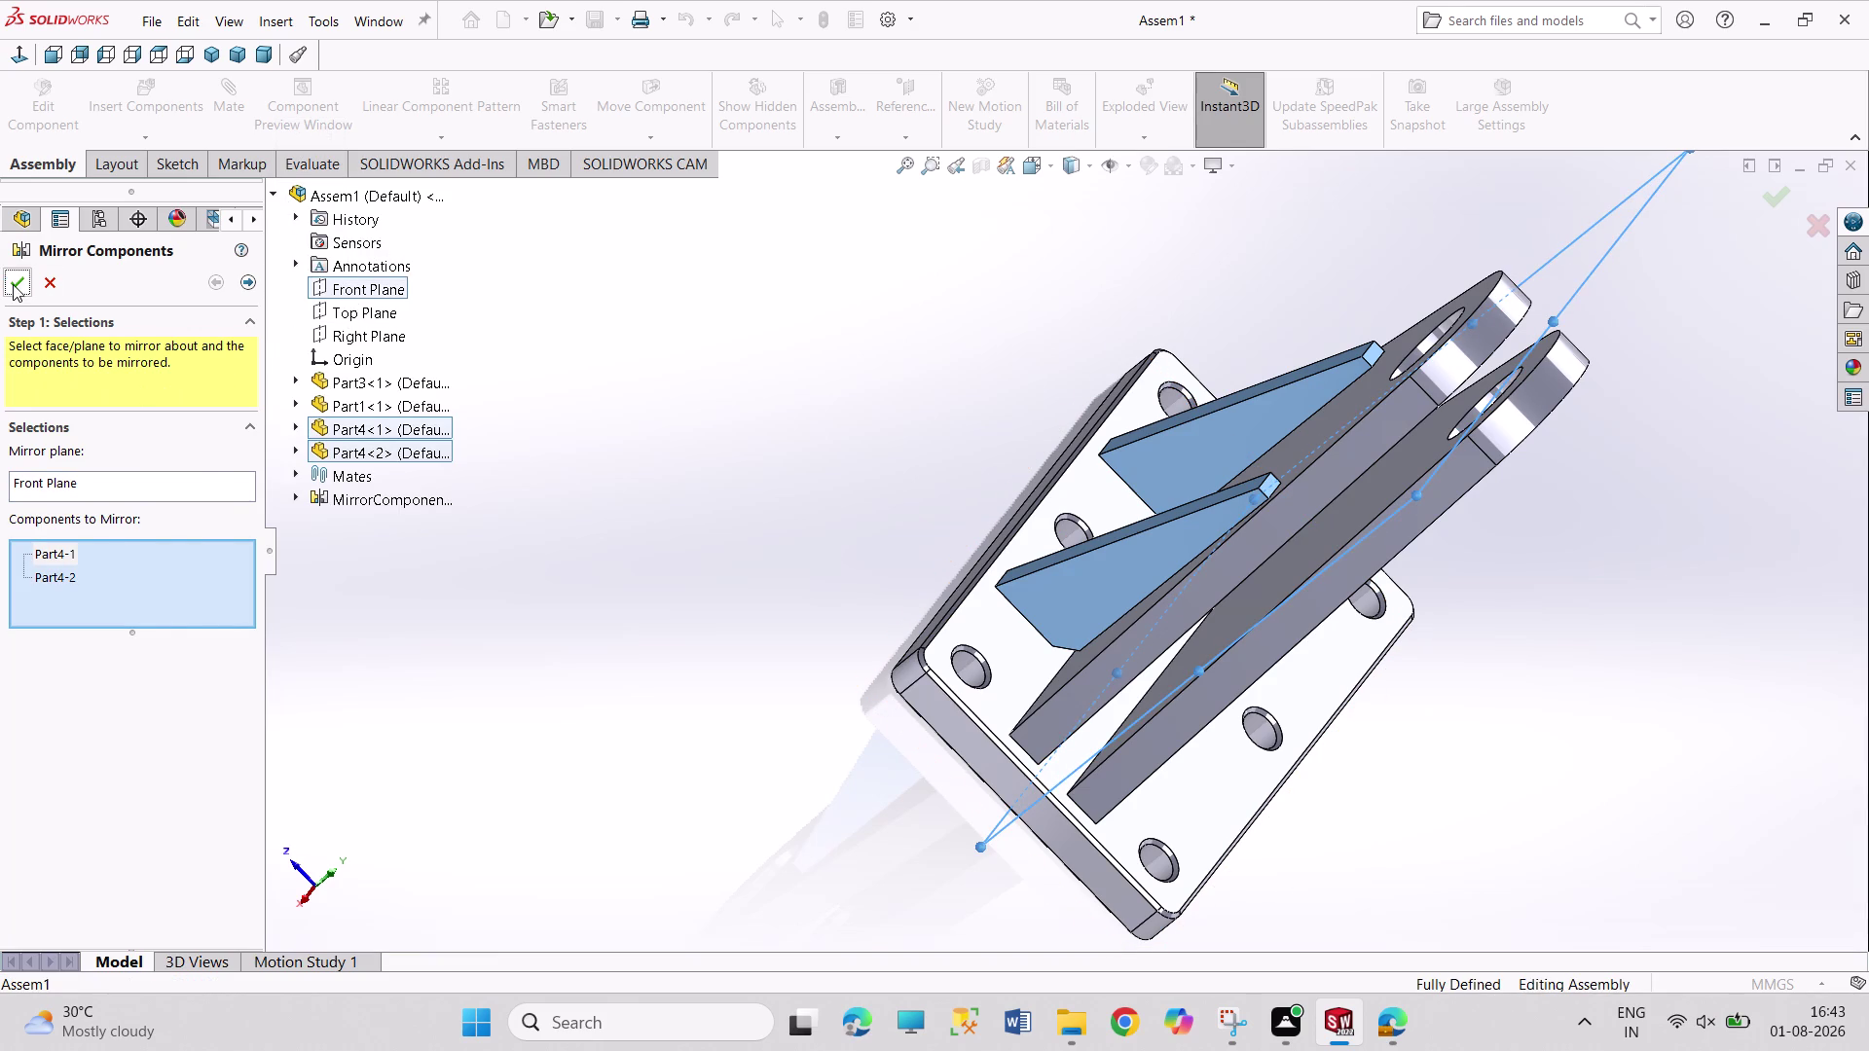
click(572, 533)
middle_drag(631, 537, 576, 407)
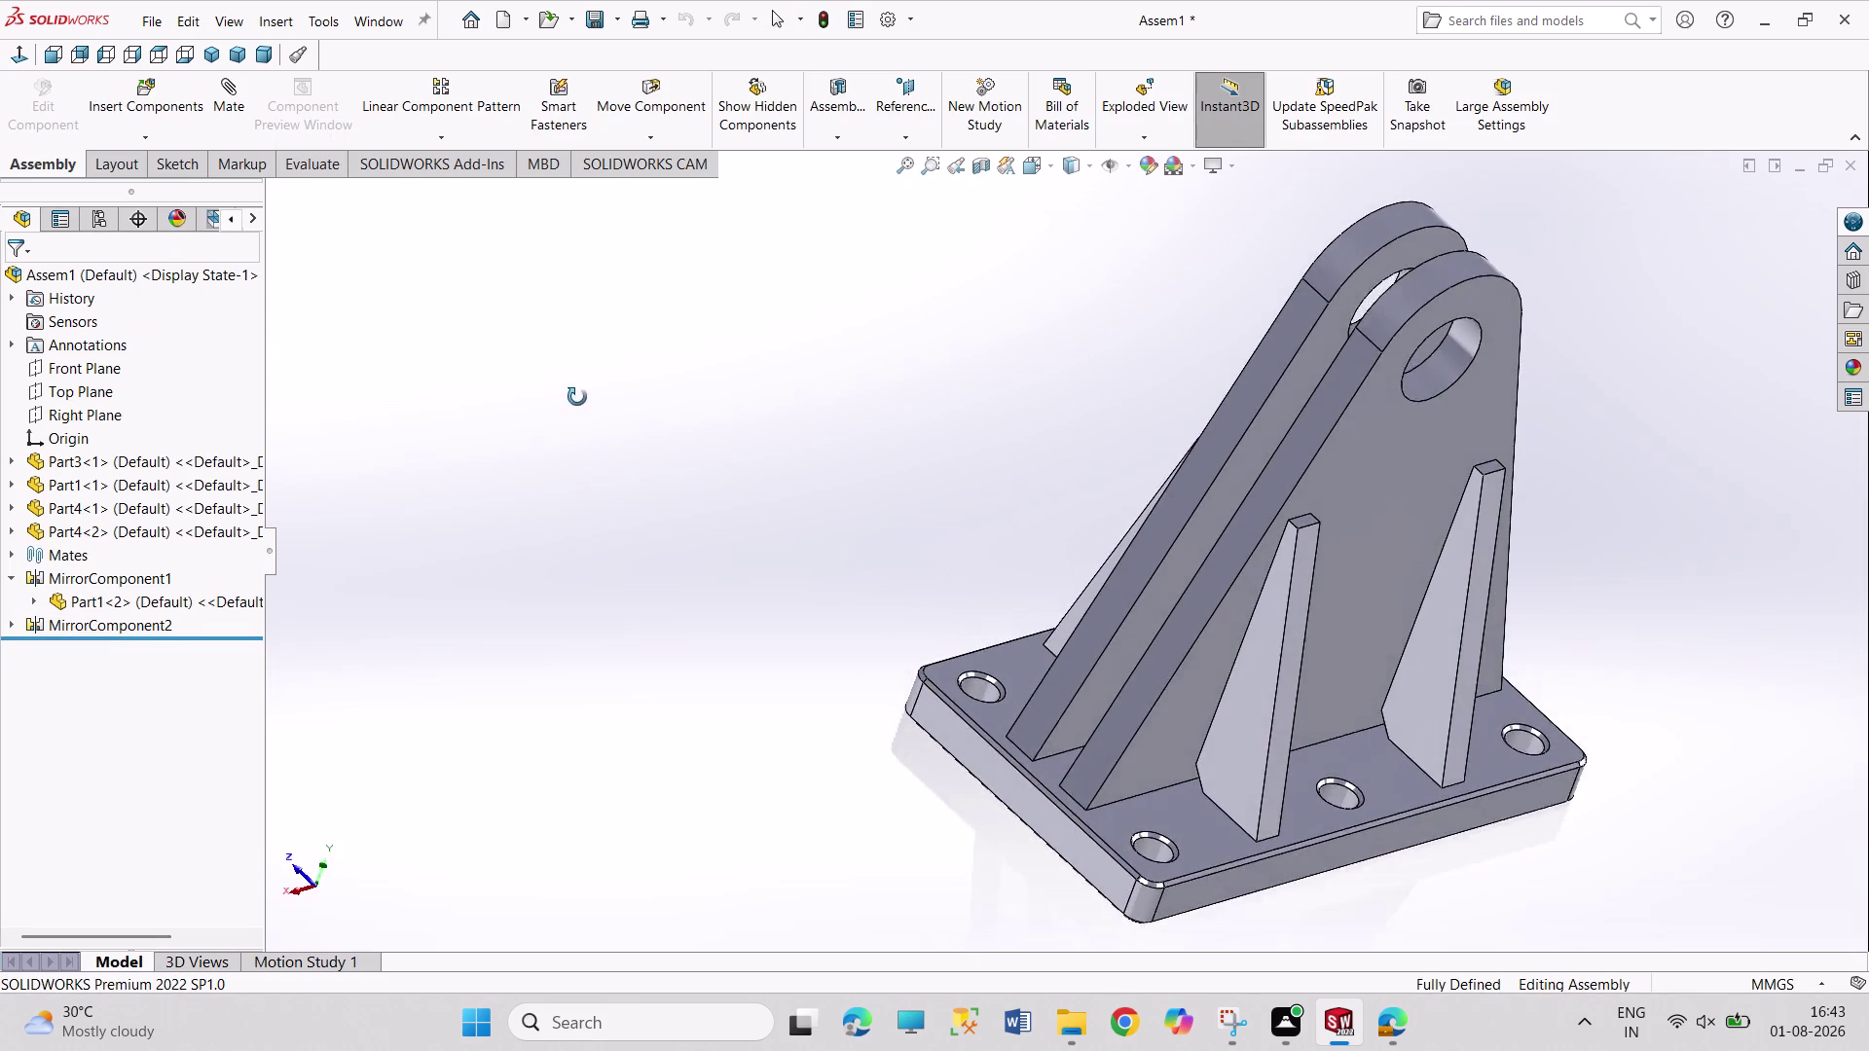
middle_drag(576, 408, 609, 364)
middle_drag(593, 546, 748, 680)
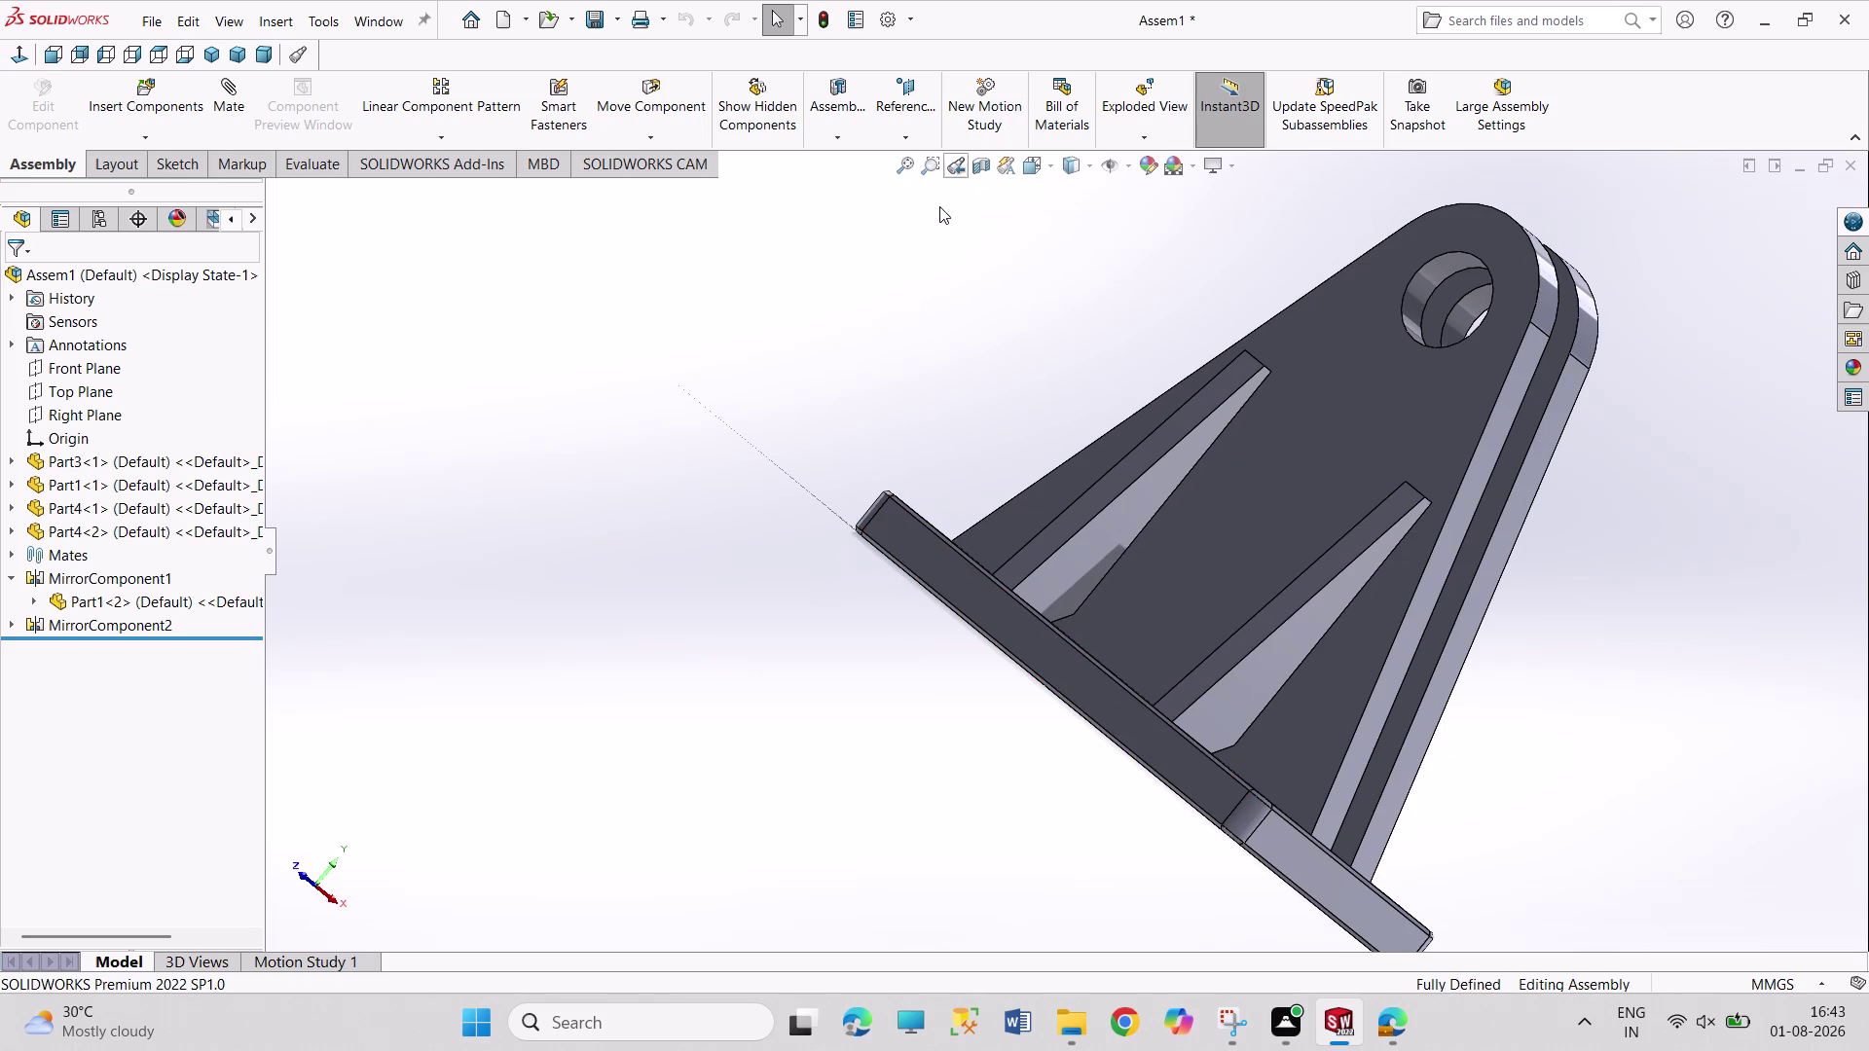
middle_drag(938, 231, 800, 312)
scroll(up, 3)
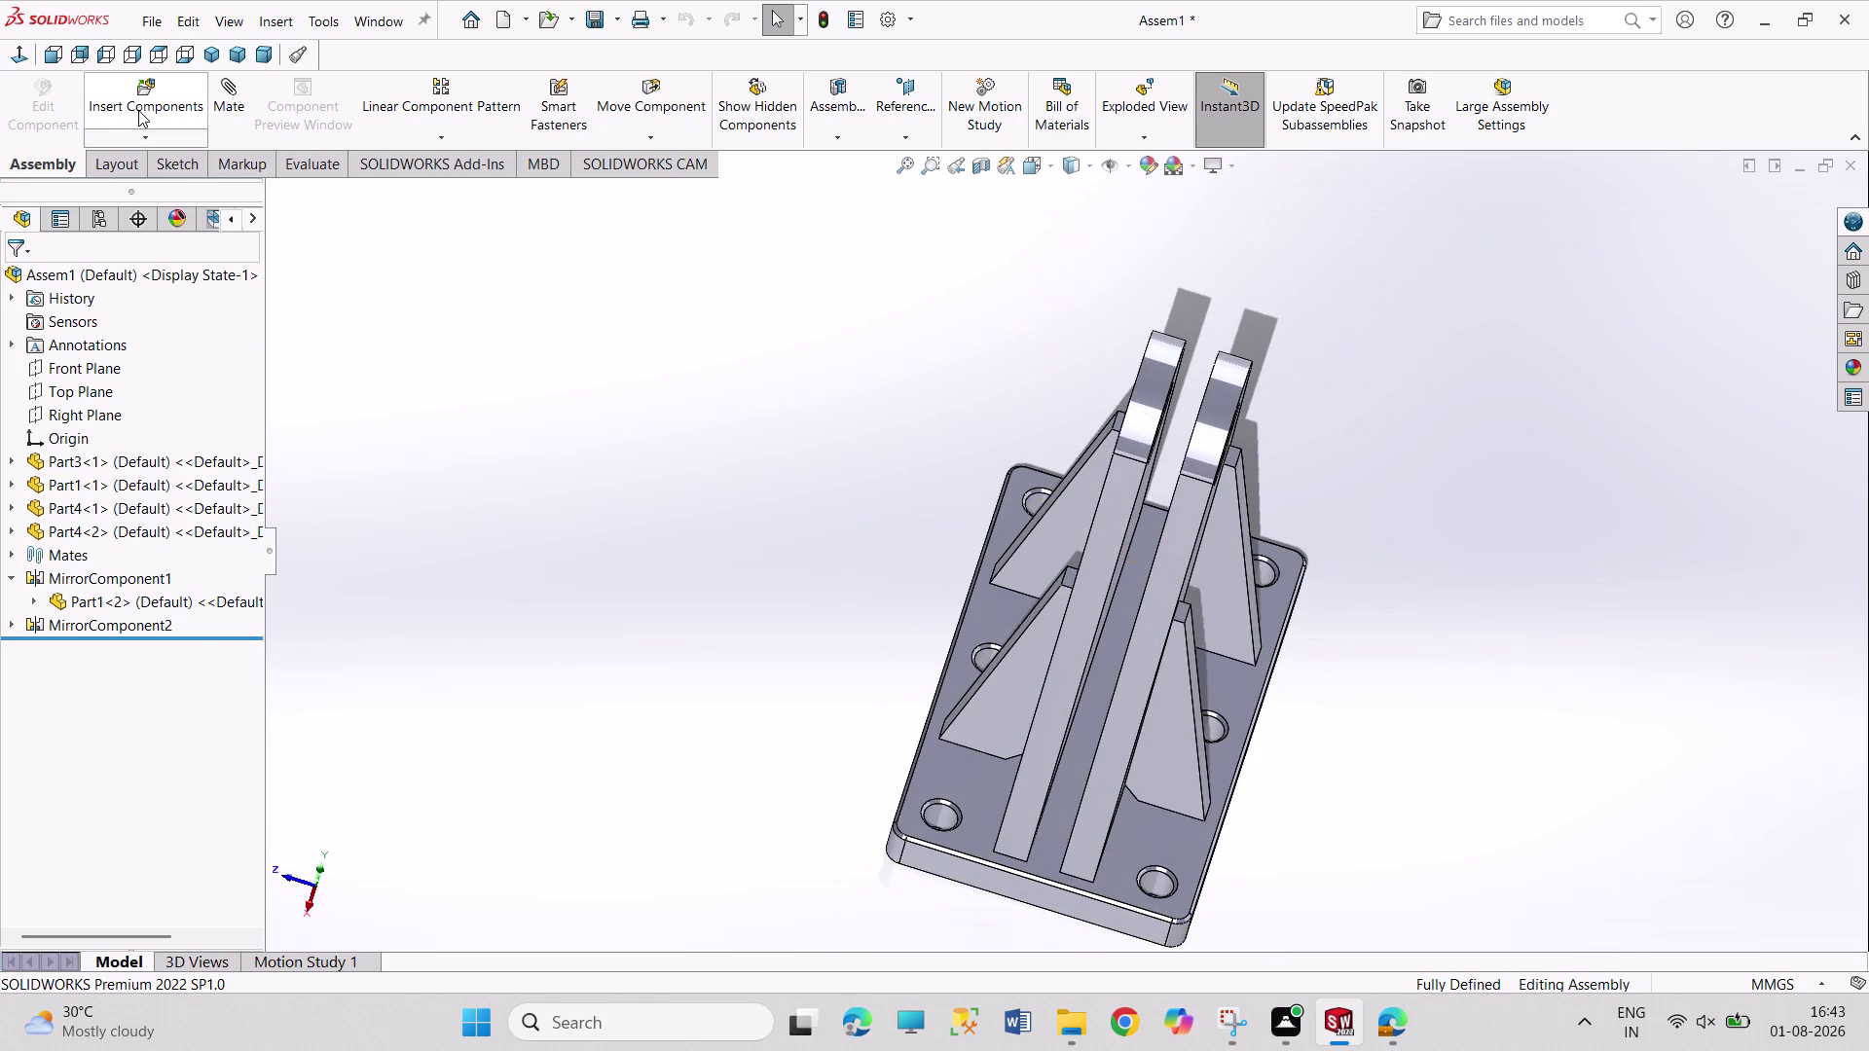
Start inserting a component, preview the pin part, then cancel.
click(141, 109)
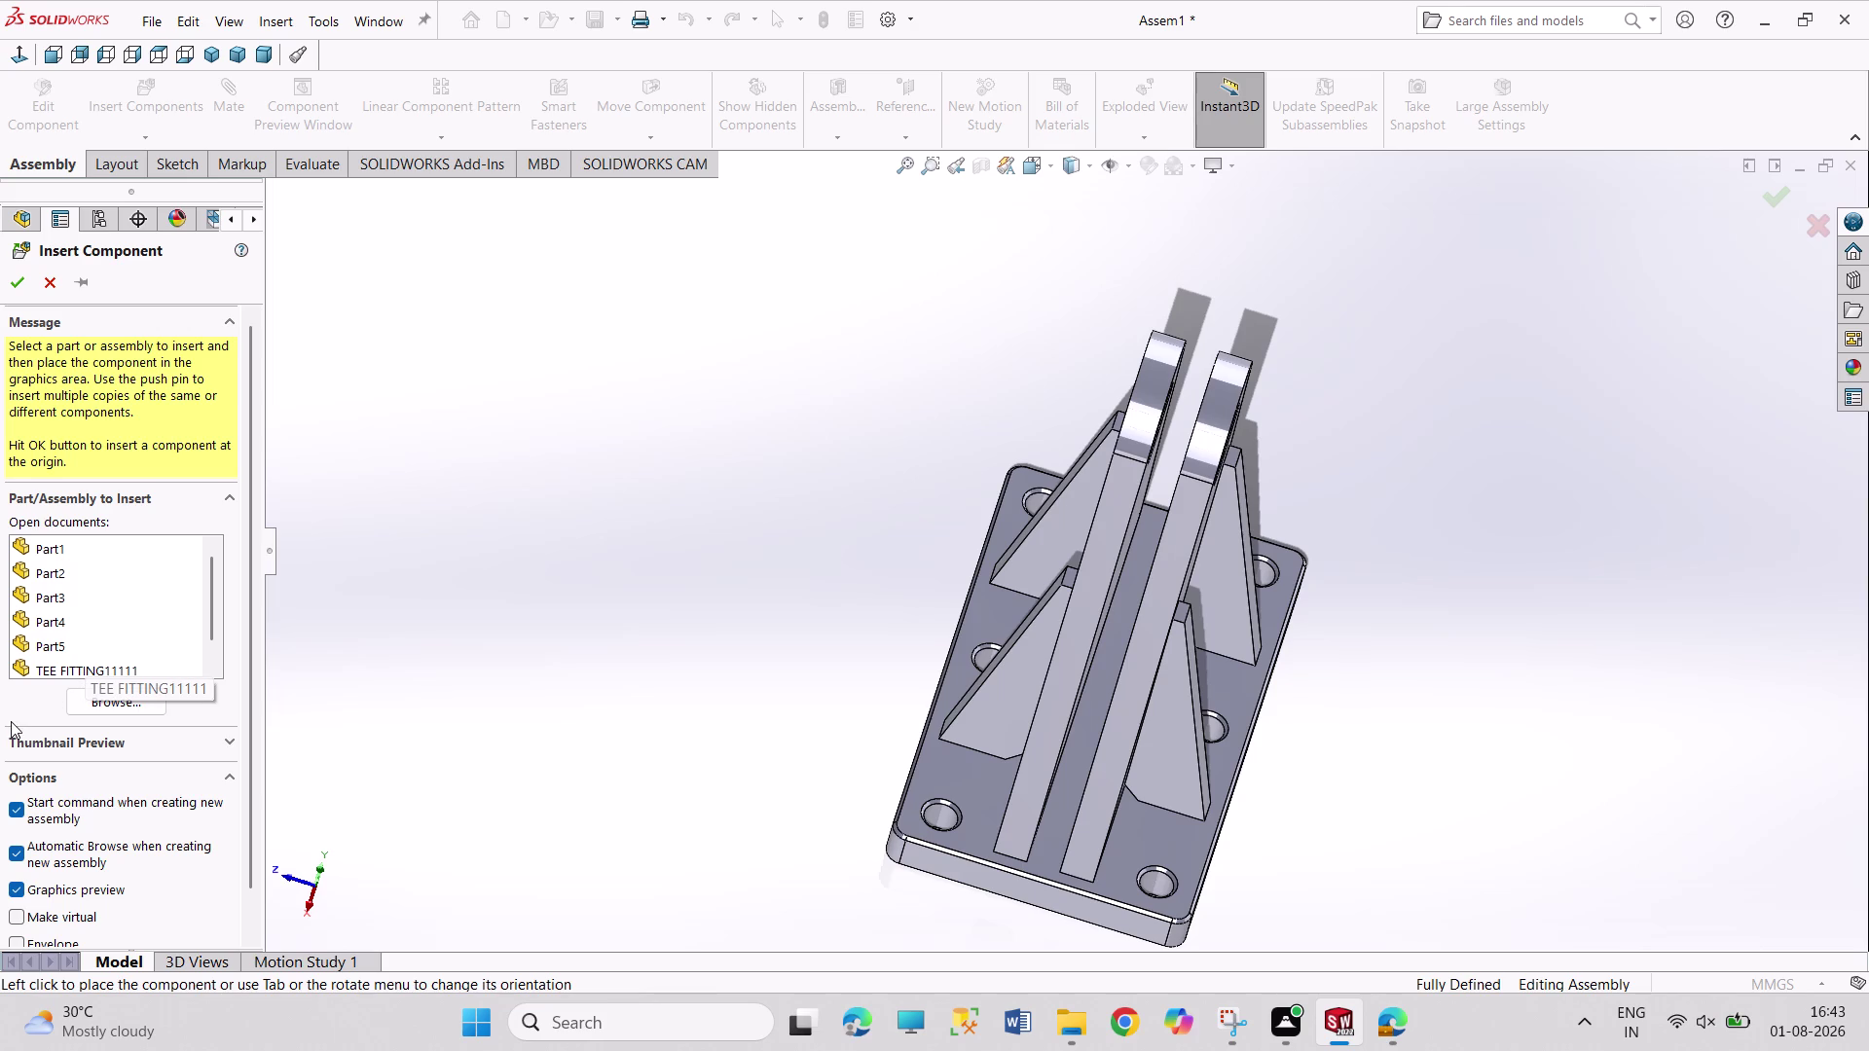
click(59, 647)
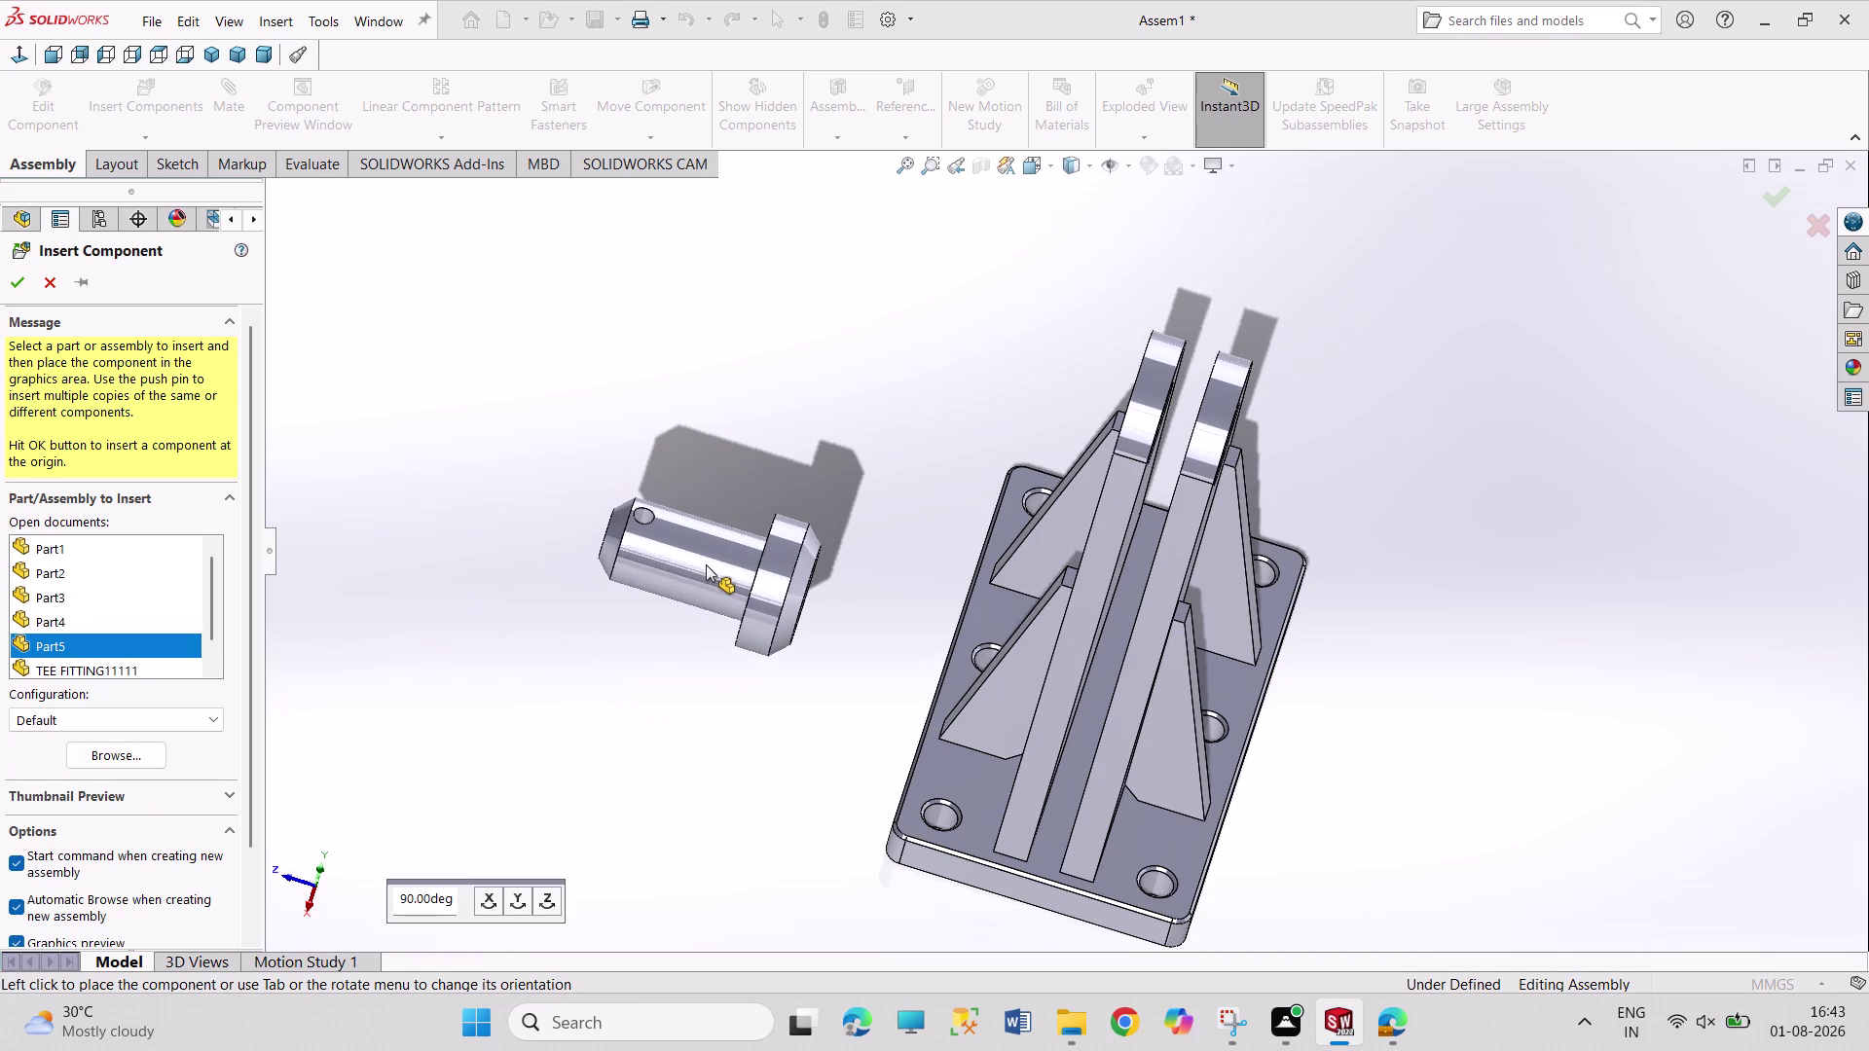
key(Escape)
key(Escape)
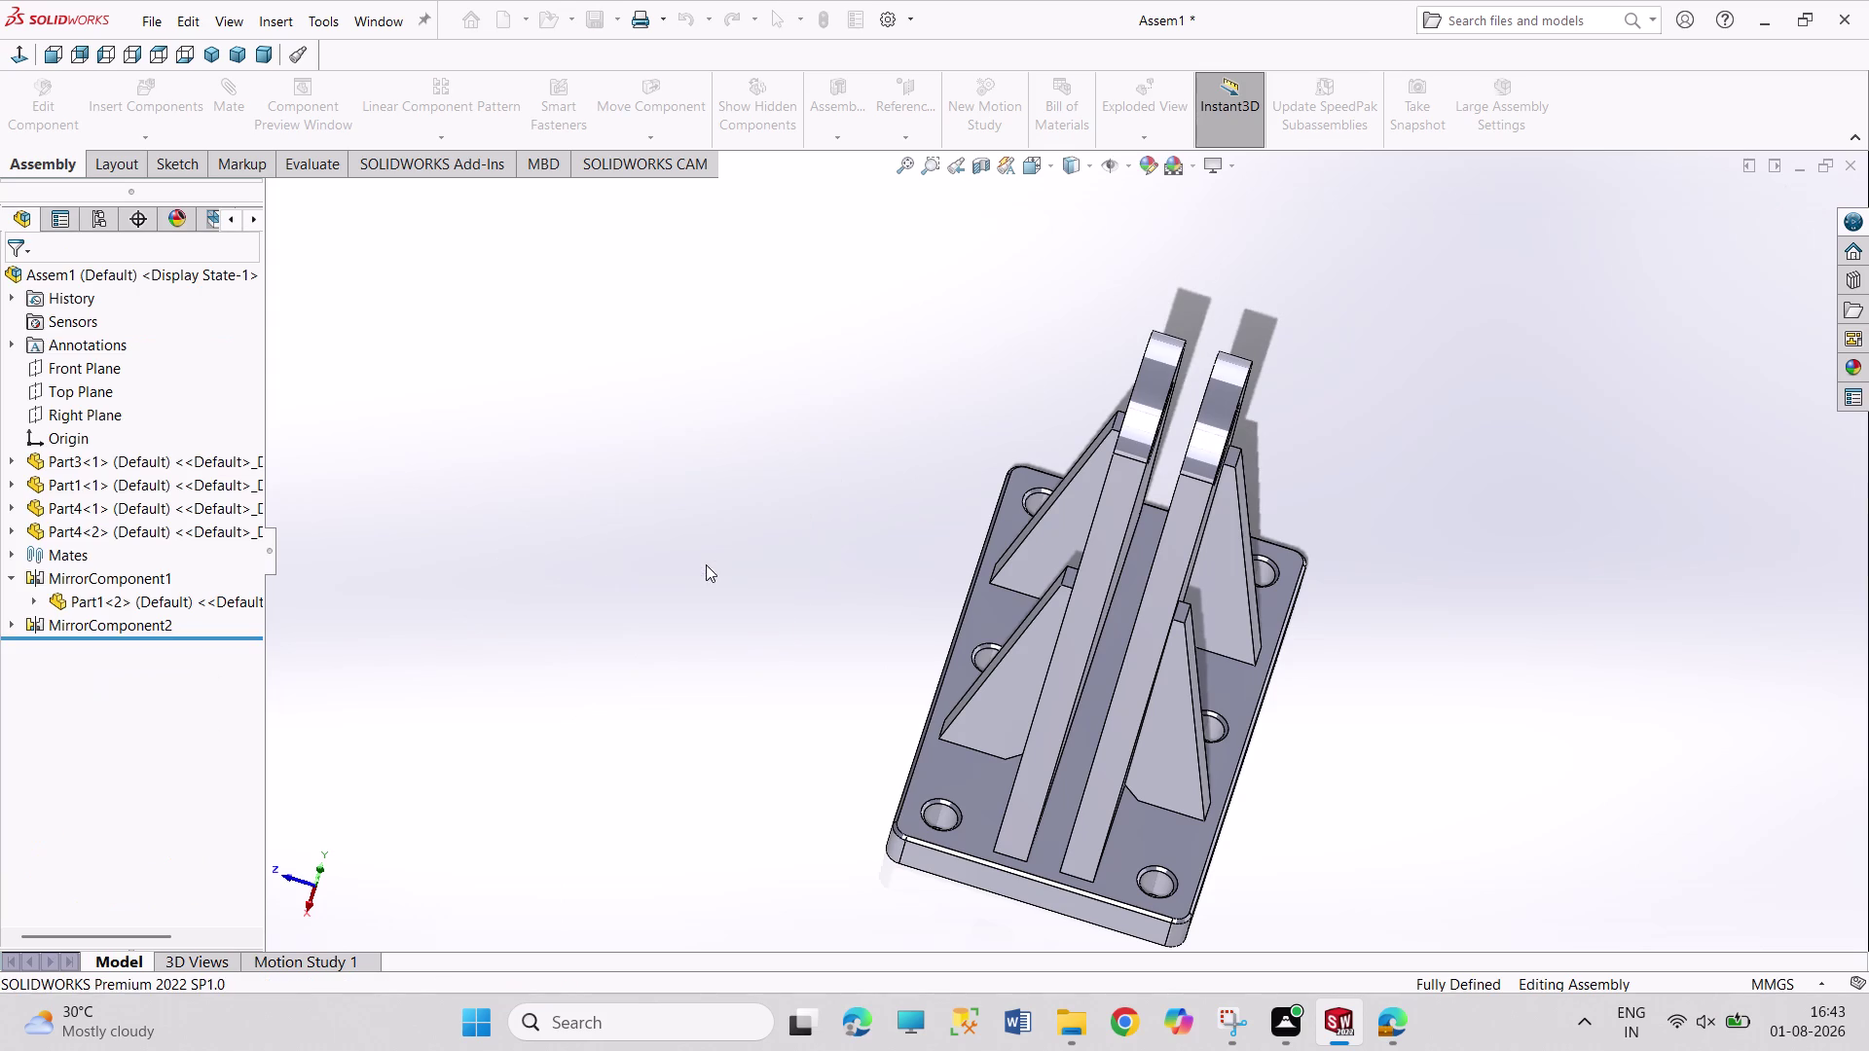
Preview the rib and base plate parts, then place Part2 beside the bracket.
click(176, 94)
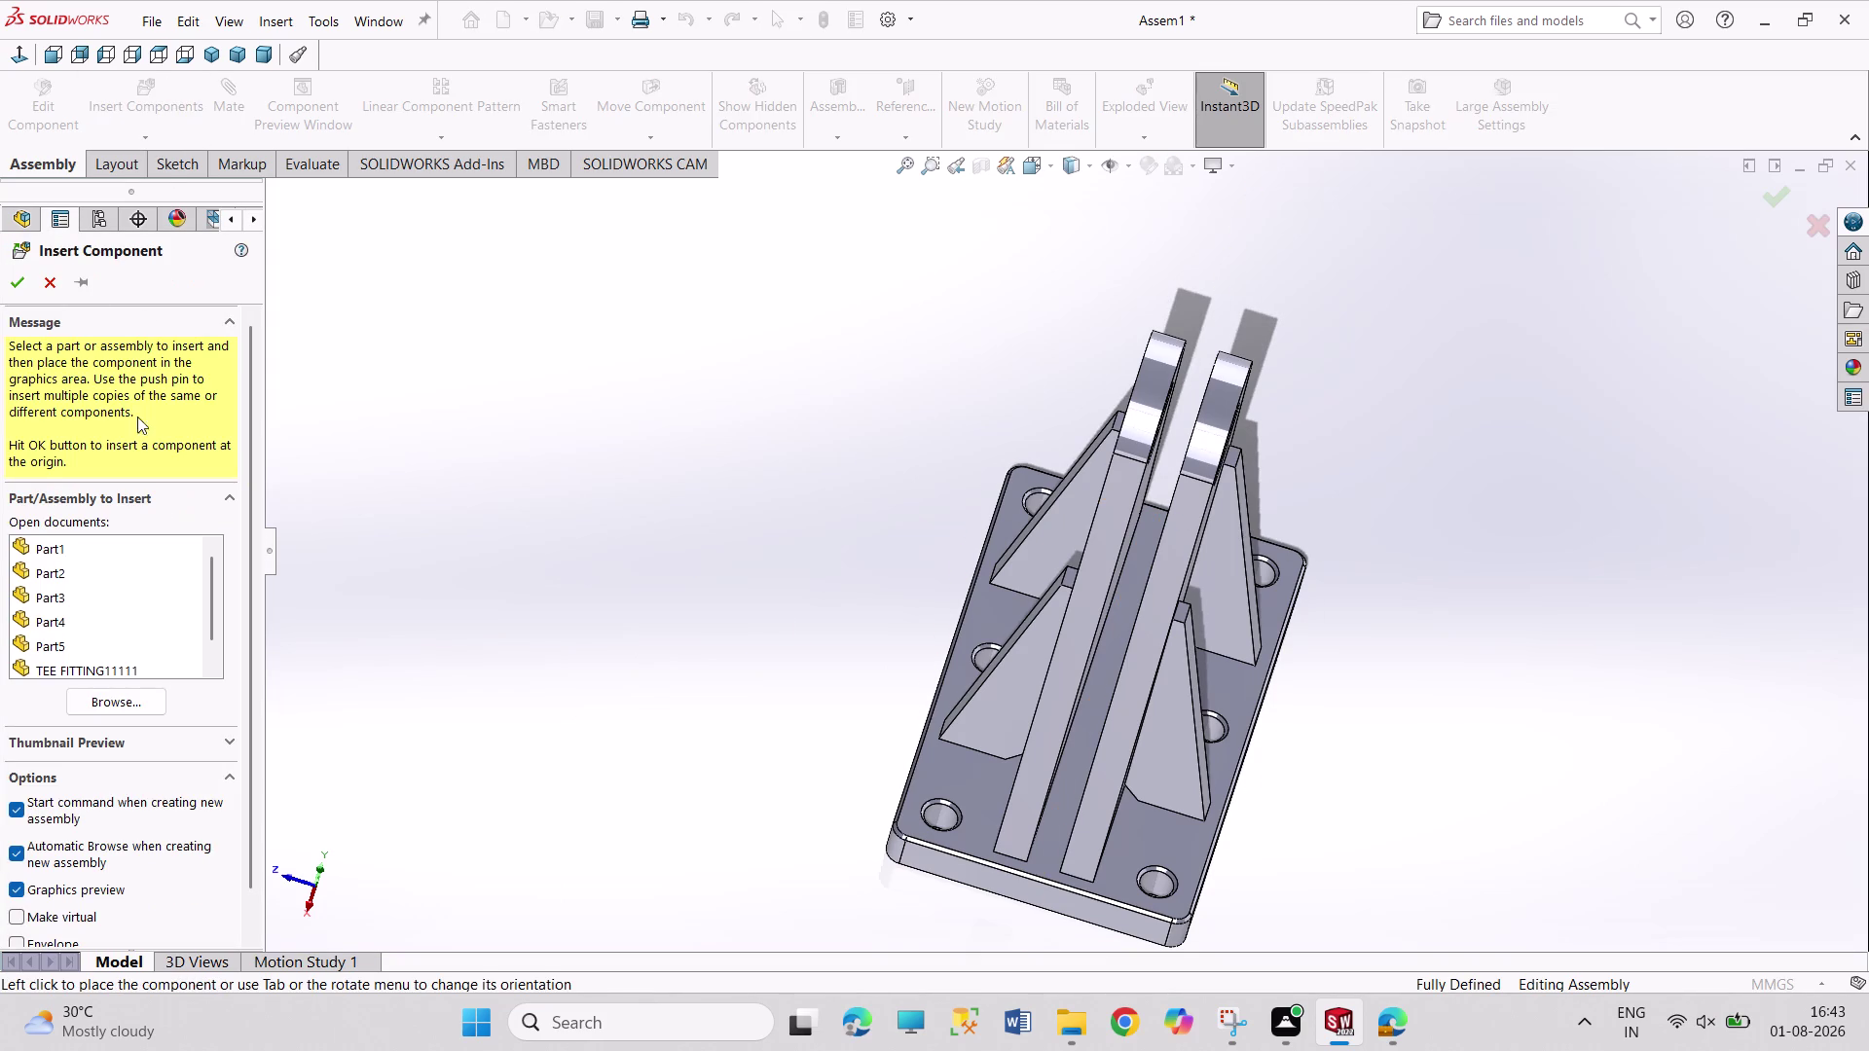
click(84, 624)
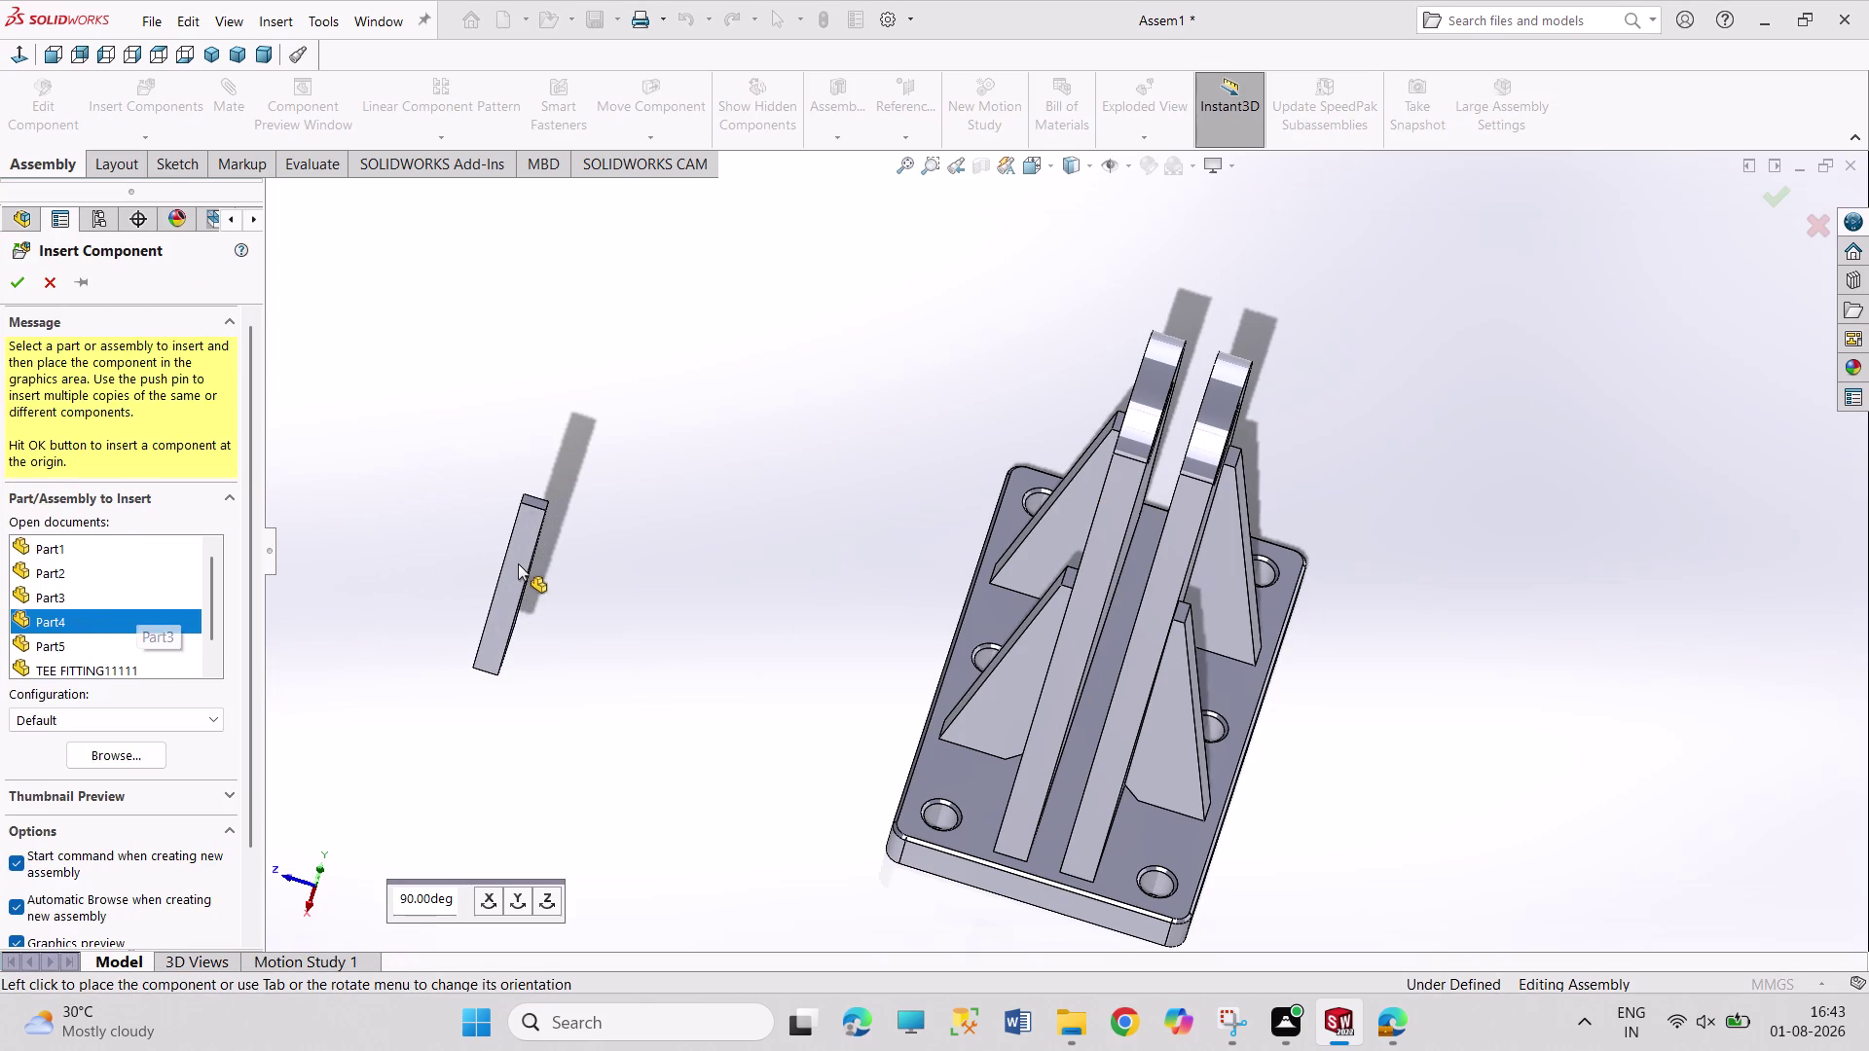
click(96, 596)
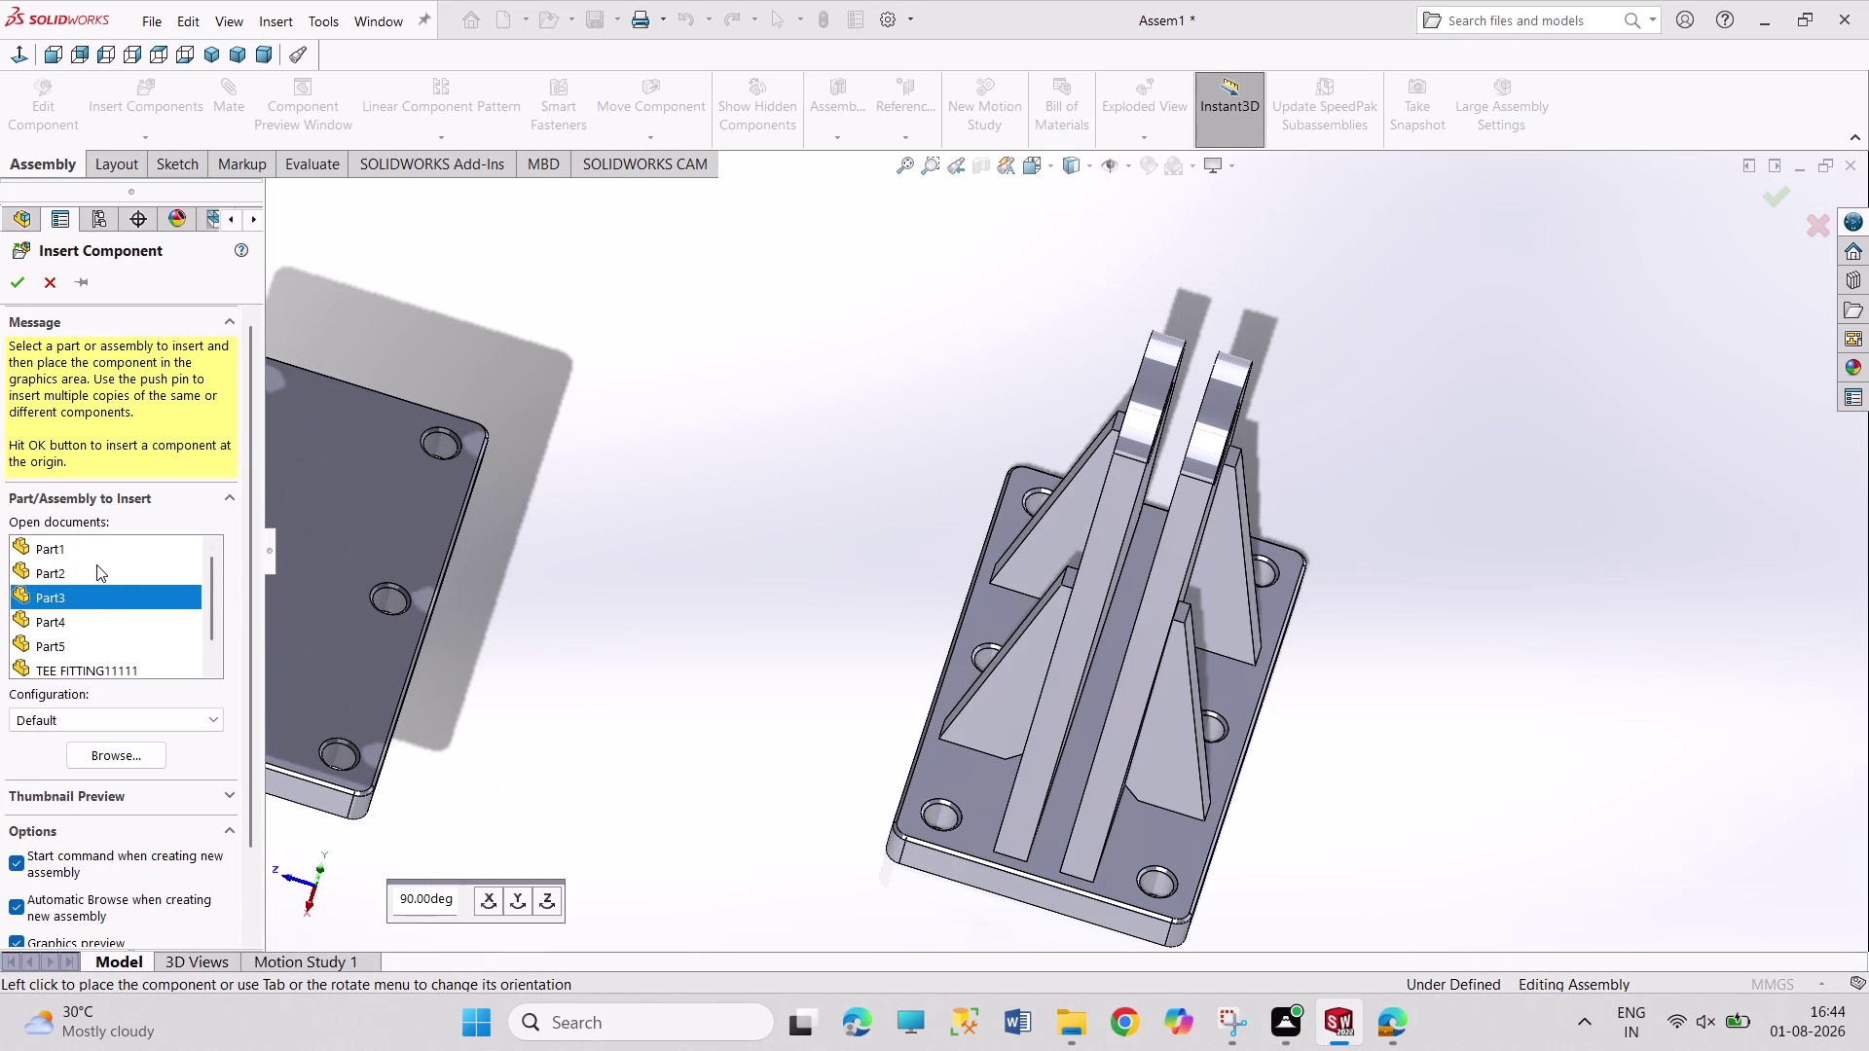
click(96, 564)
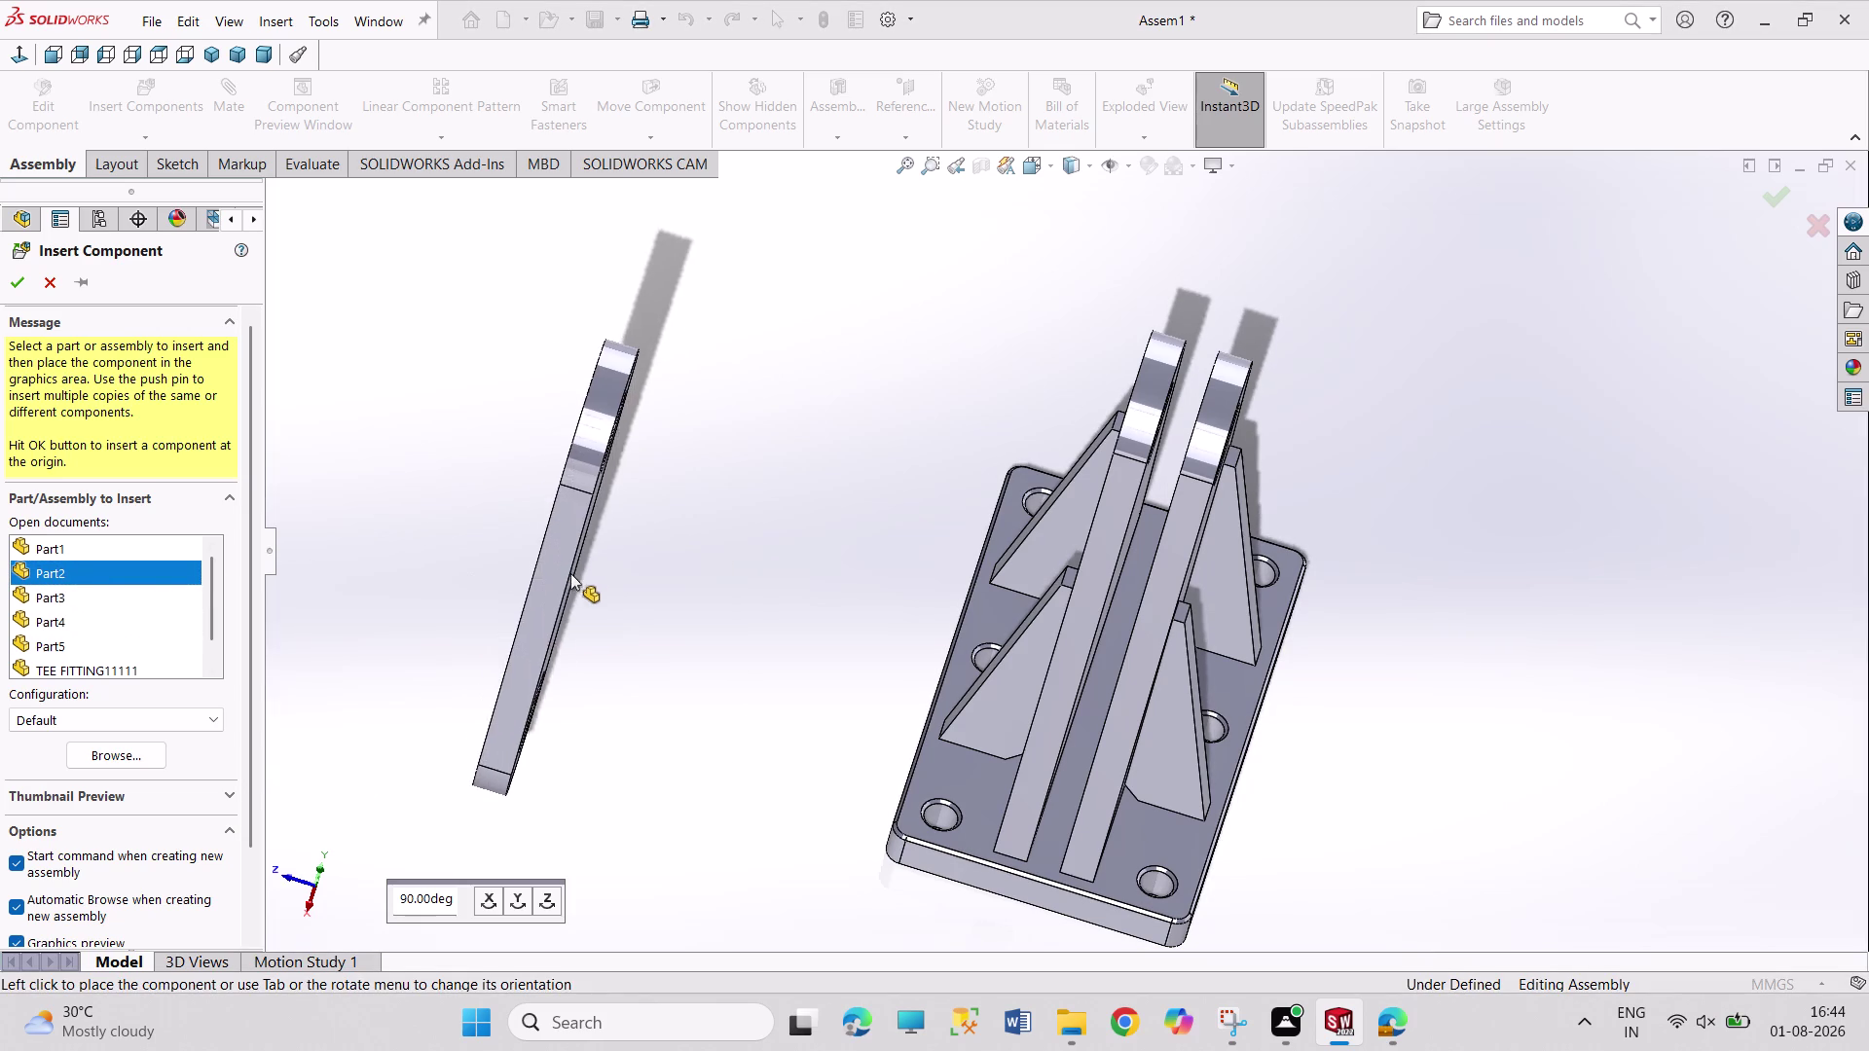
click(597, 580)
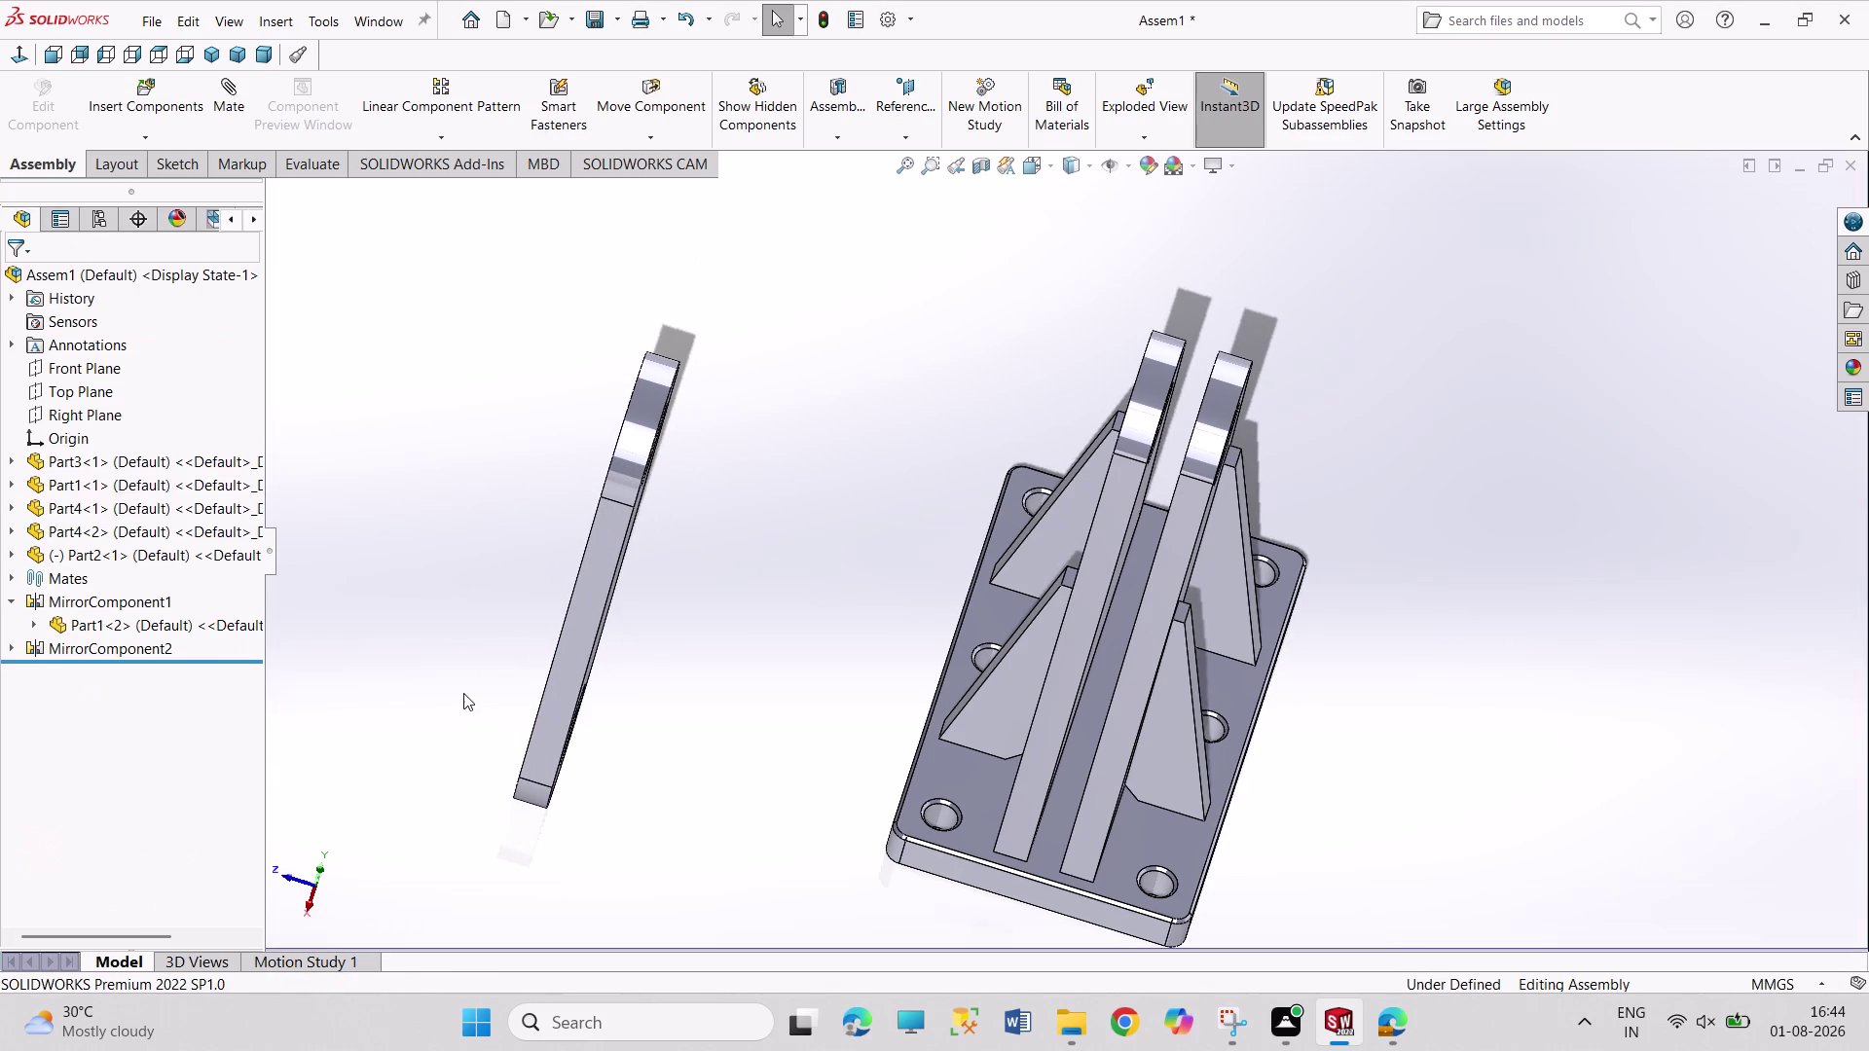
Make the link's hole concentric with the bracket's hinge lug.
middle_drag(479, 686, 511, 681)
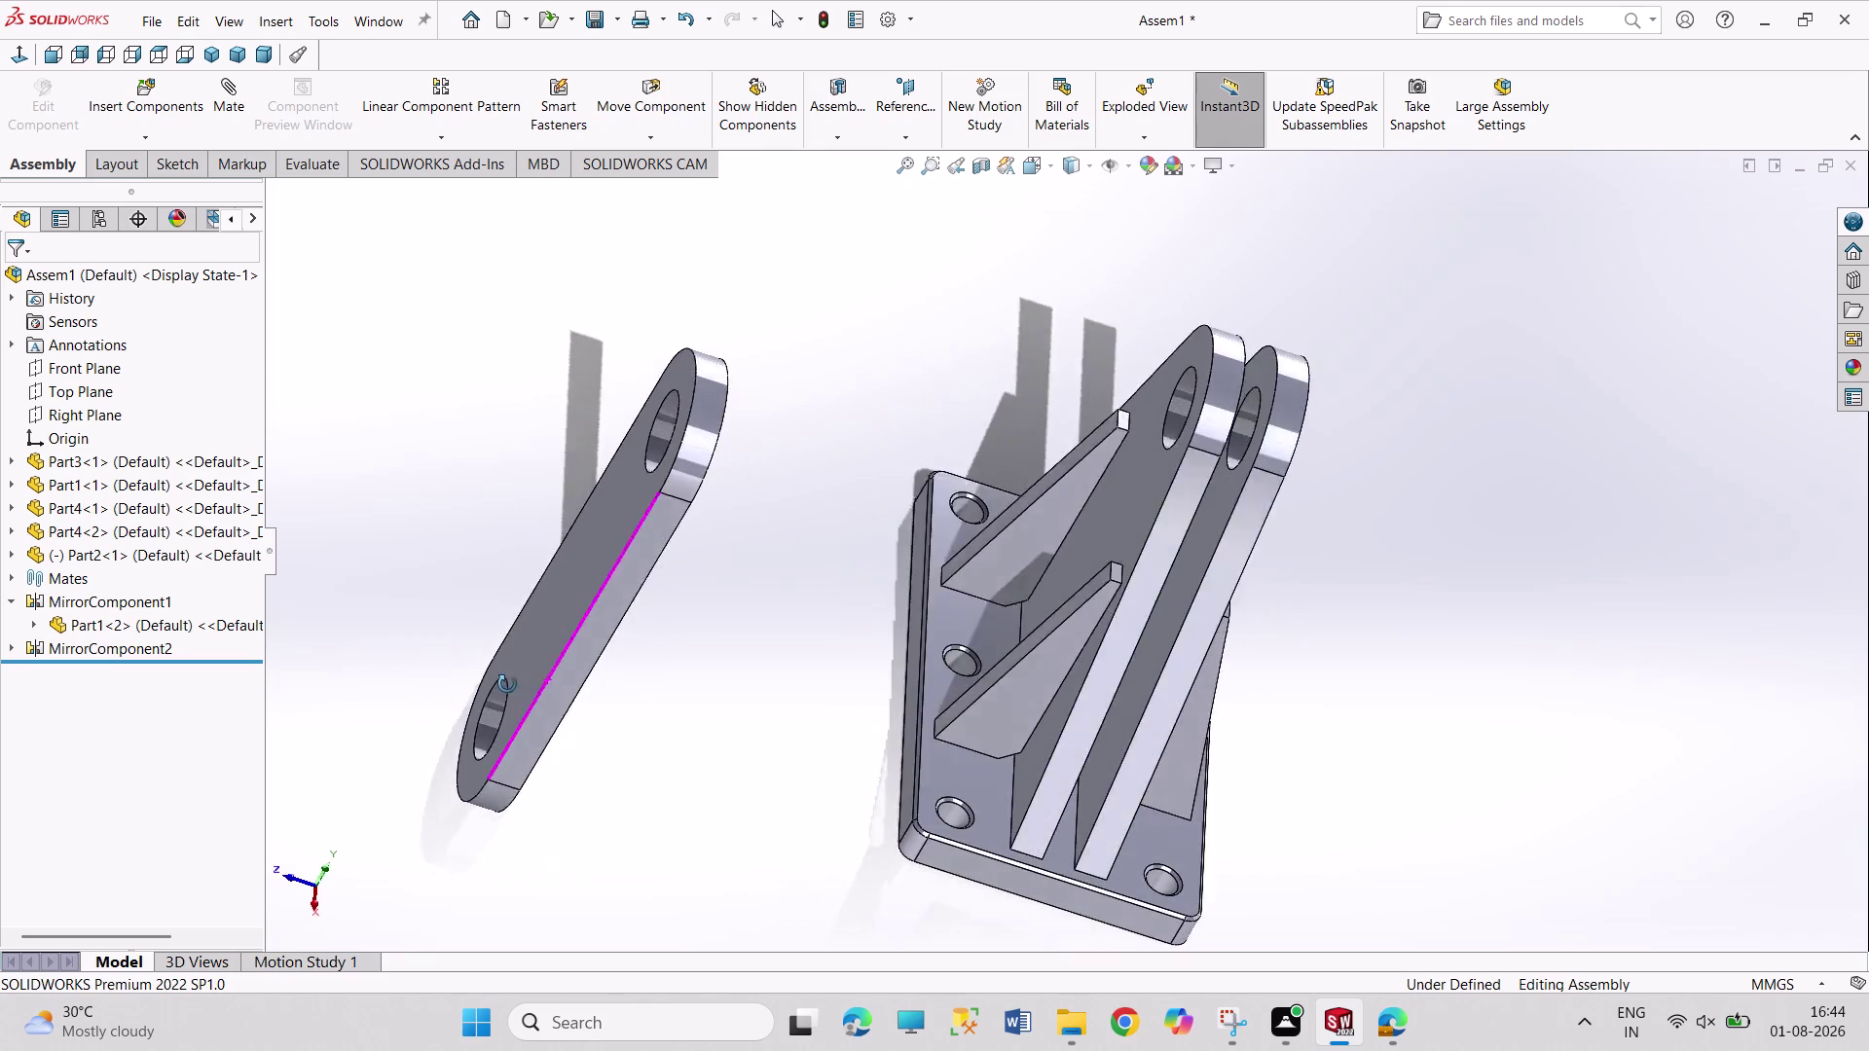
middle_drag(511, 681, 407, 672)
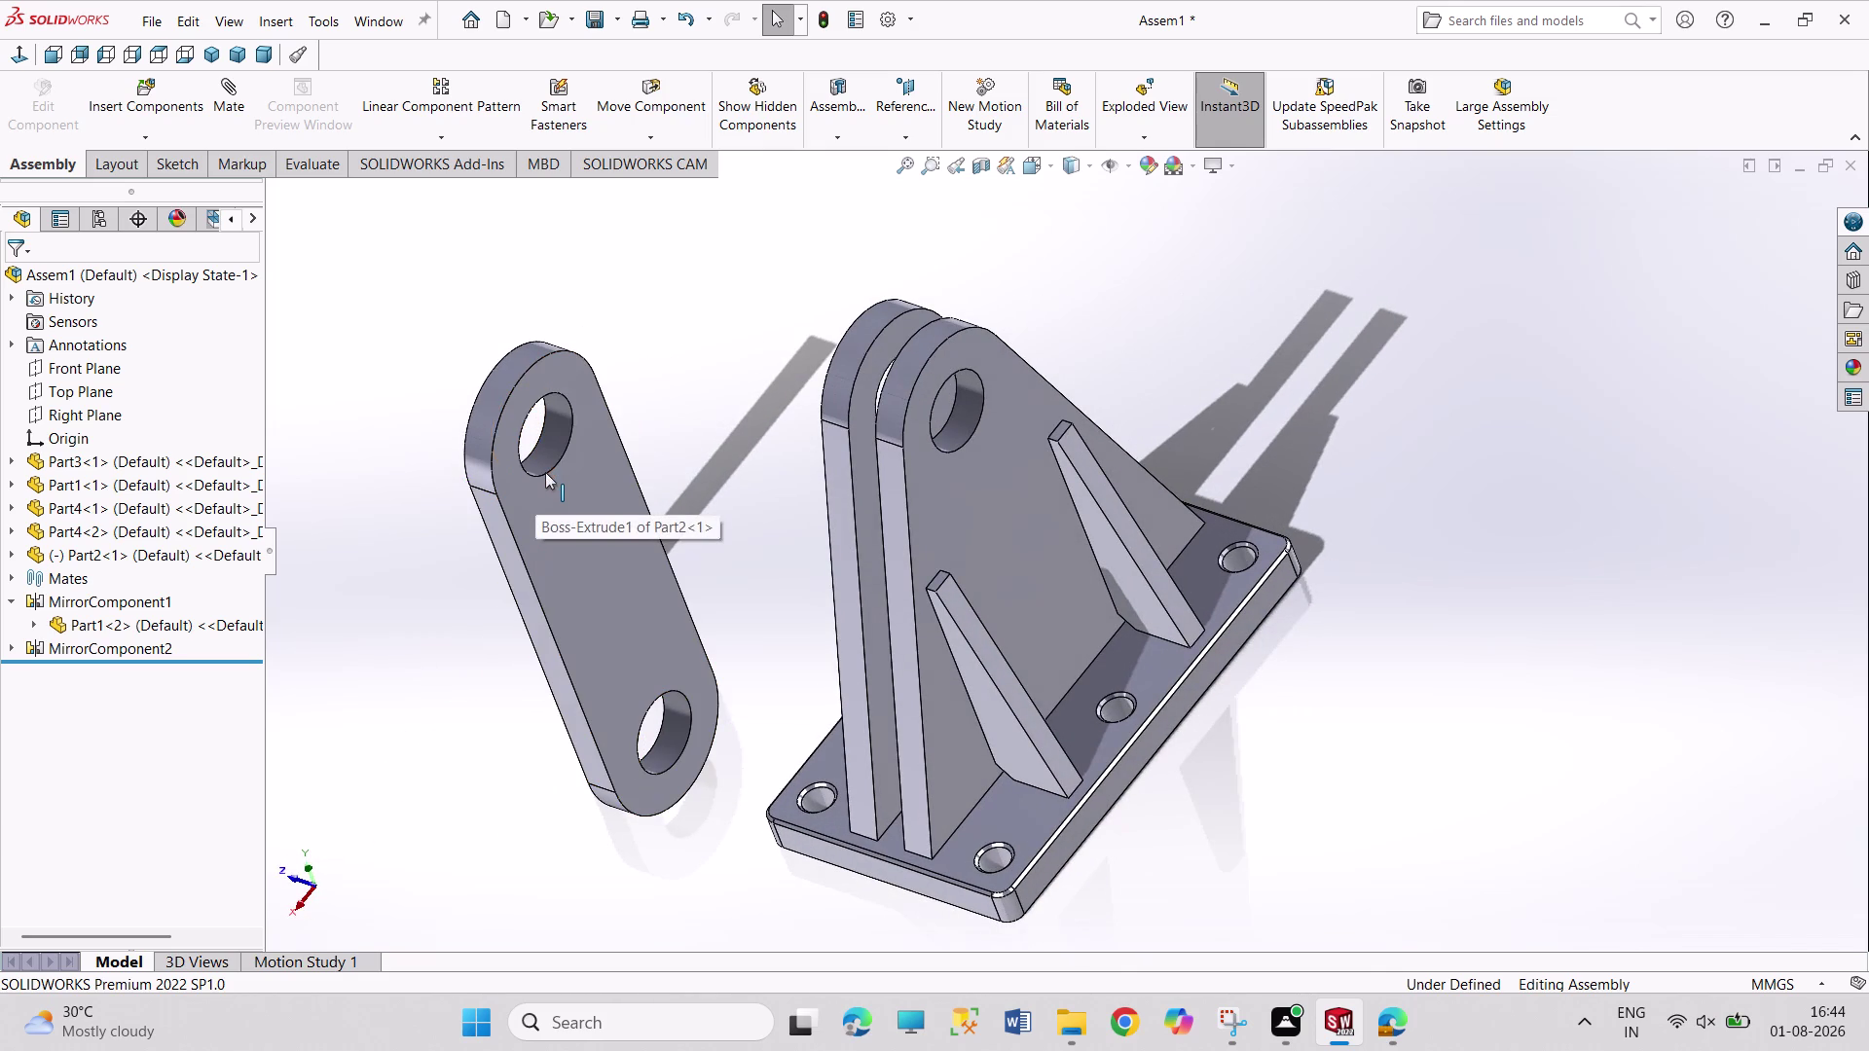
click(545, 472)
middle_drag(681, 467, 785, 536)
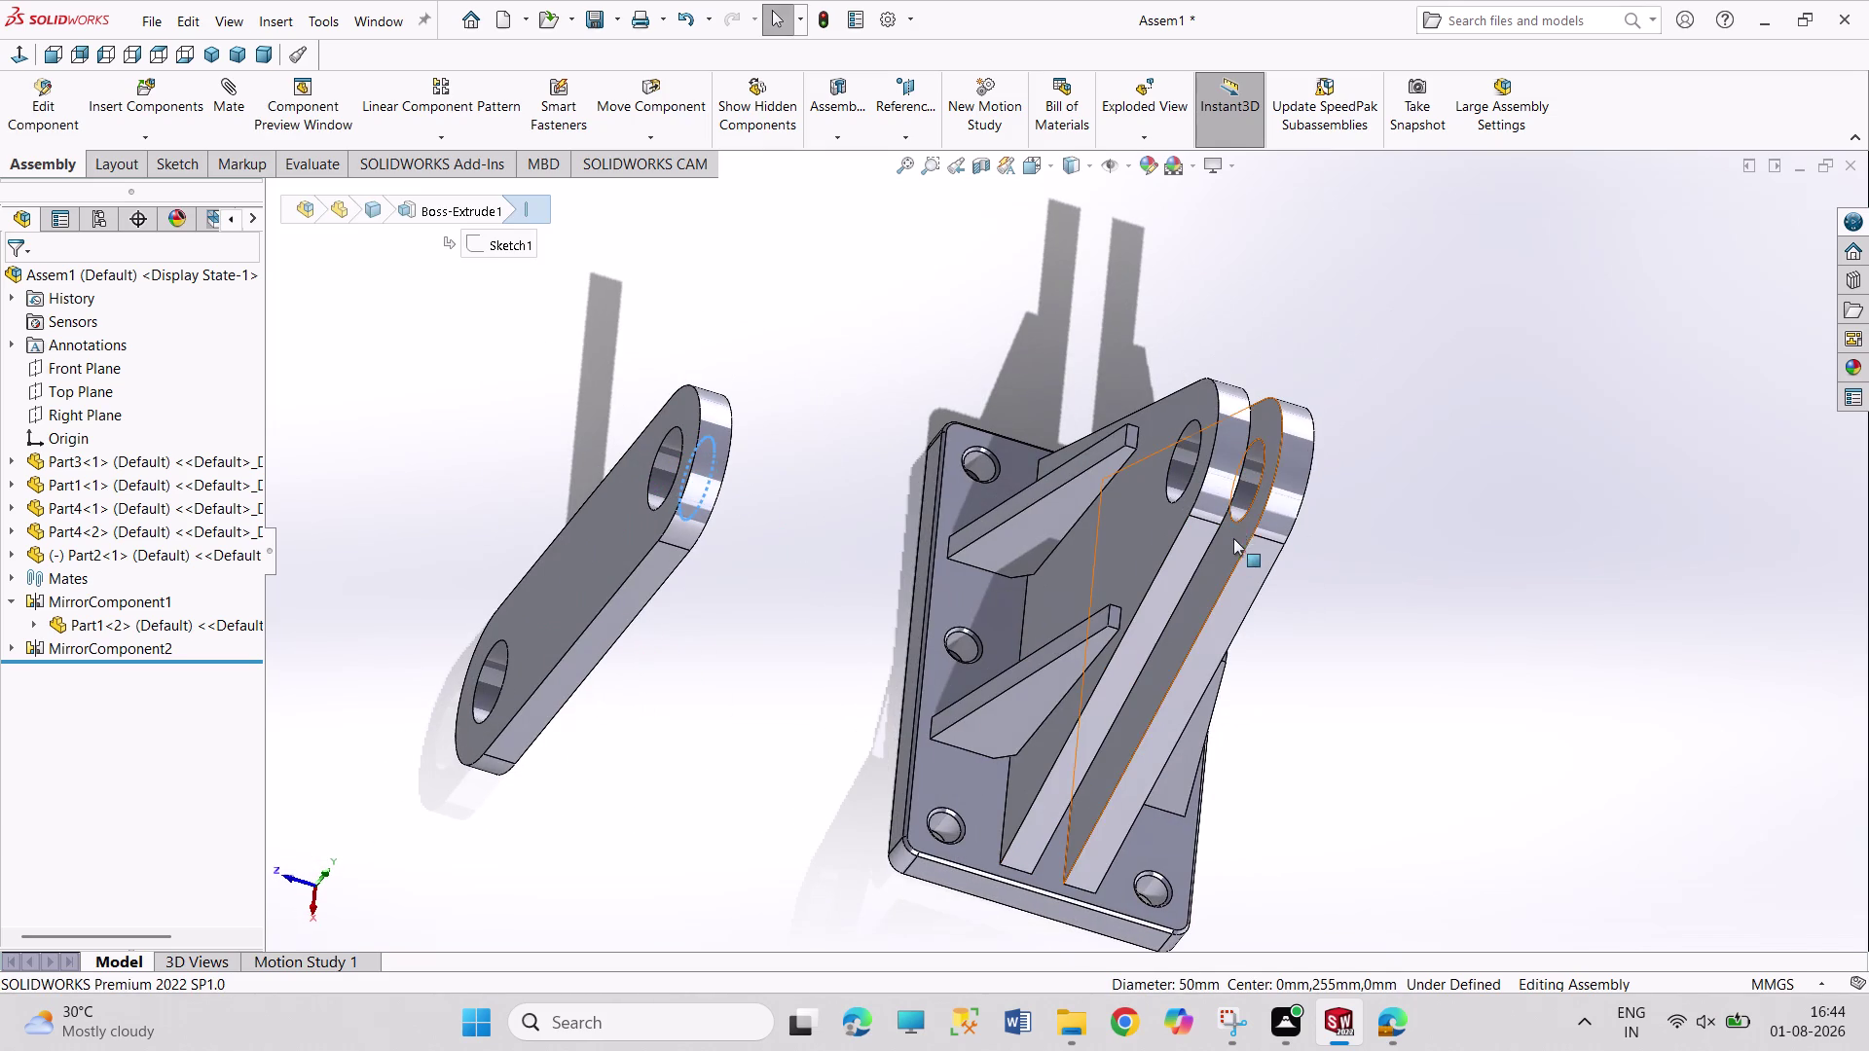
click(1239, 522)
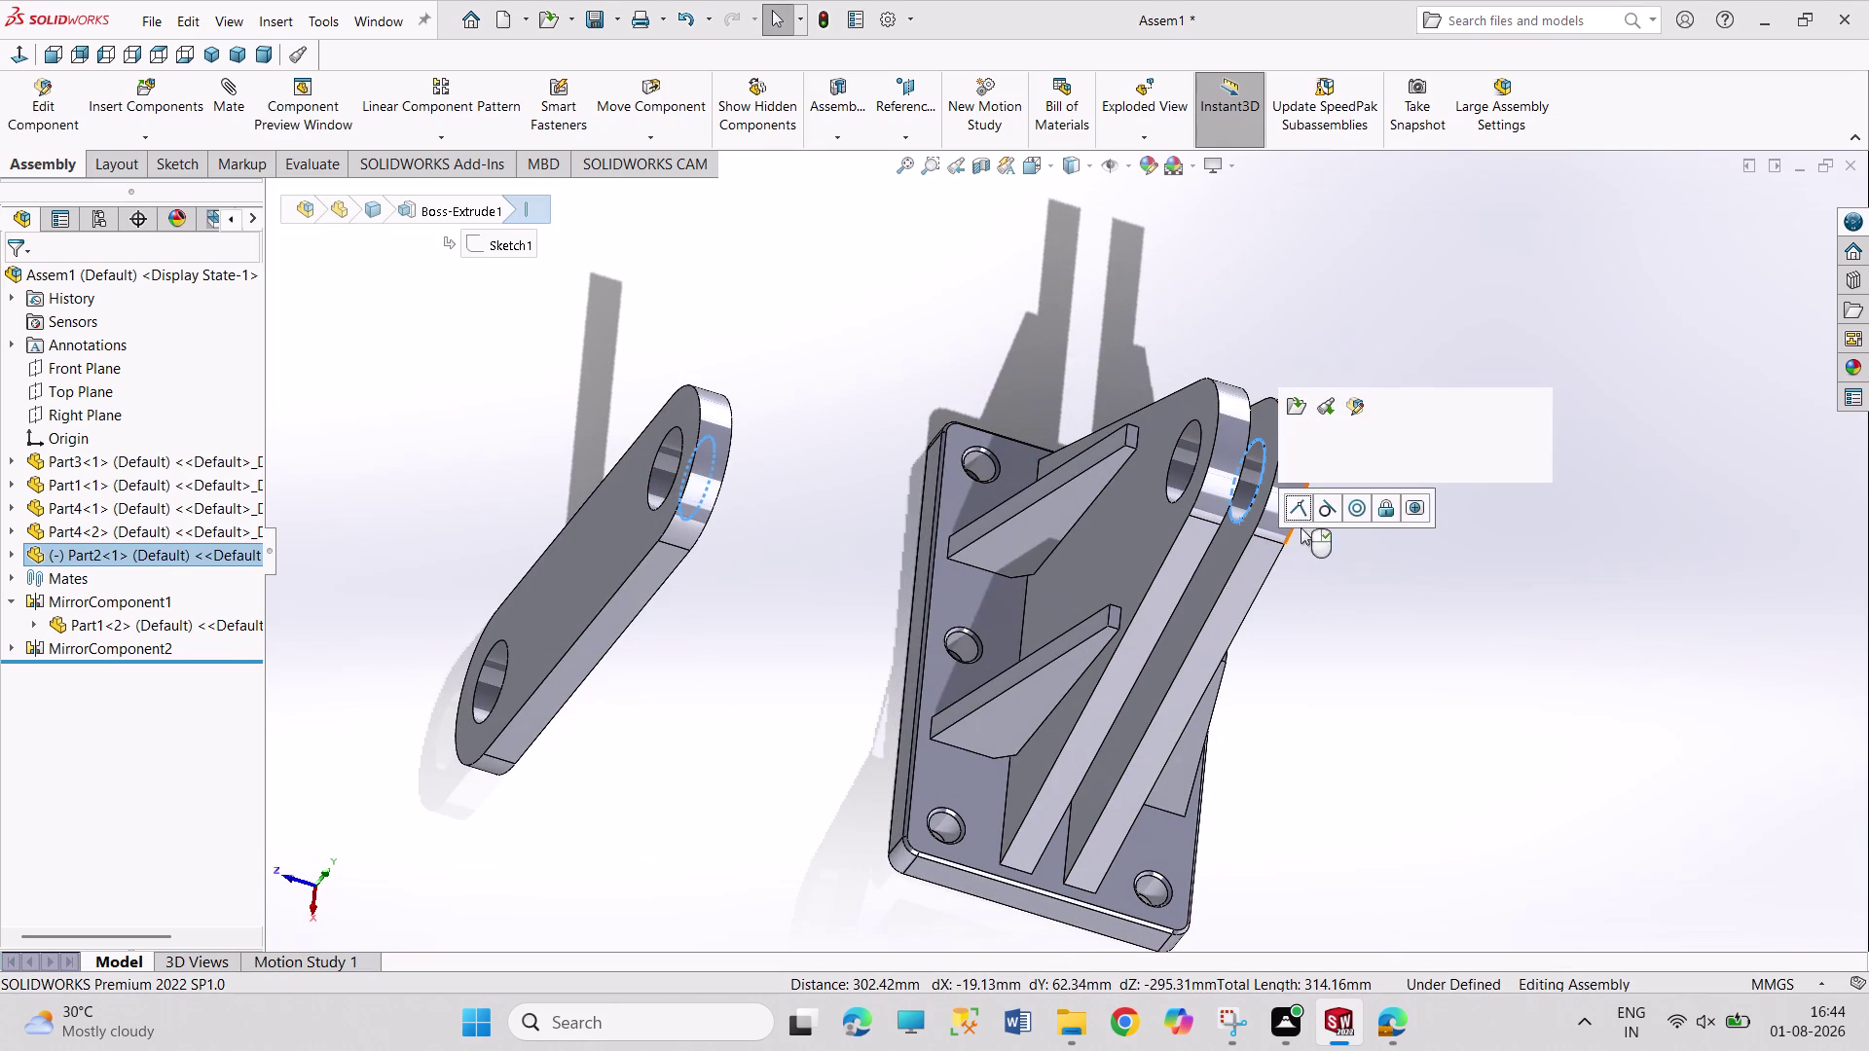
click(1359, 506)
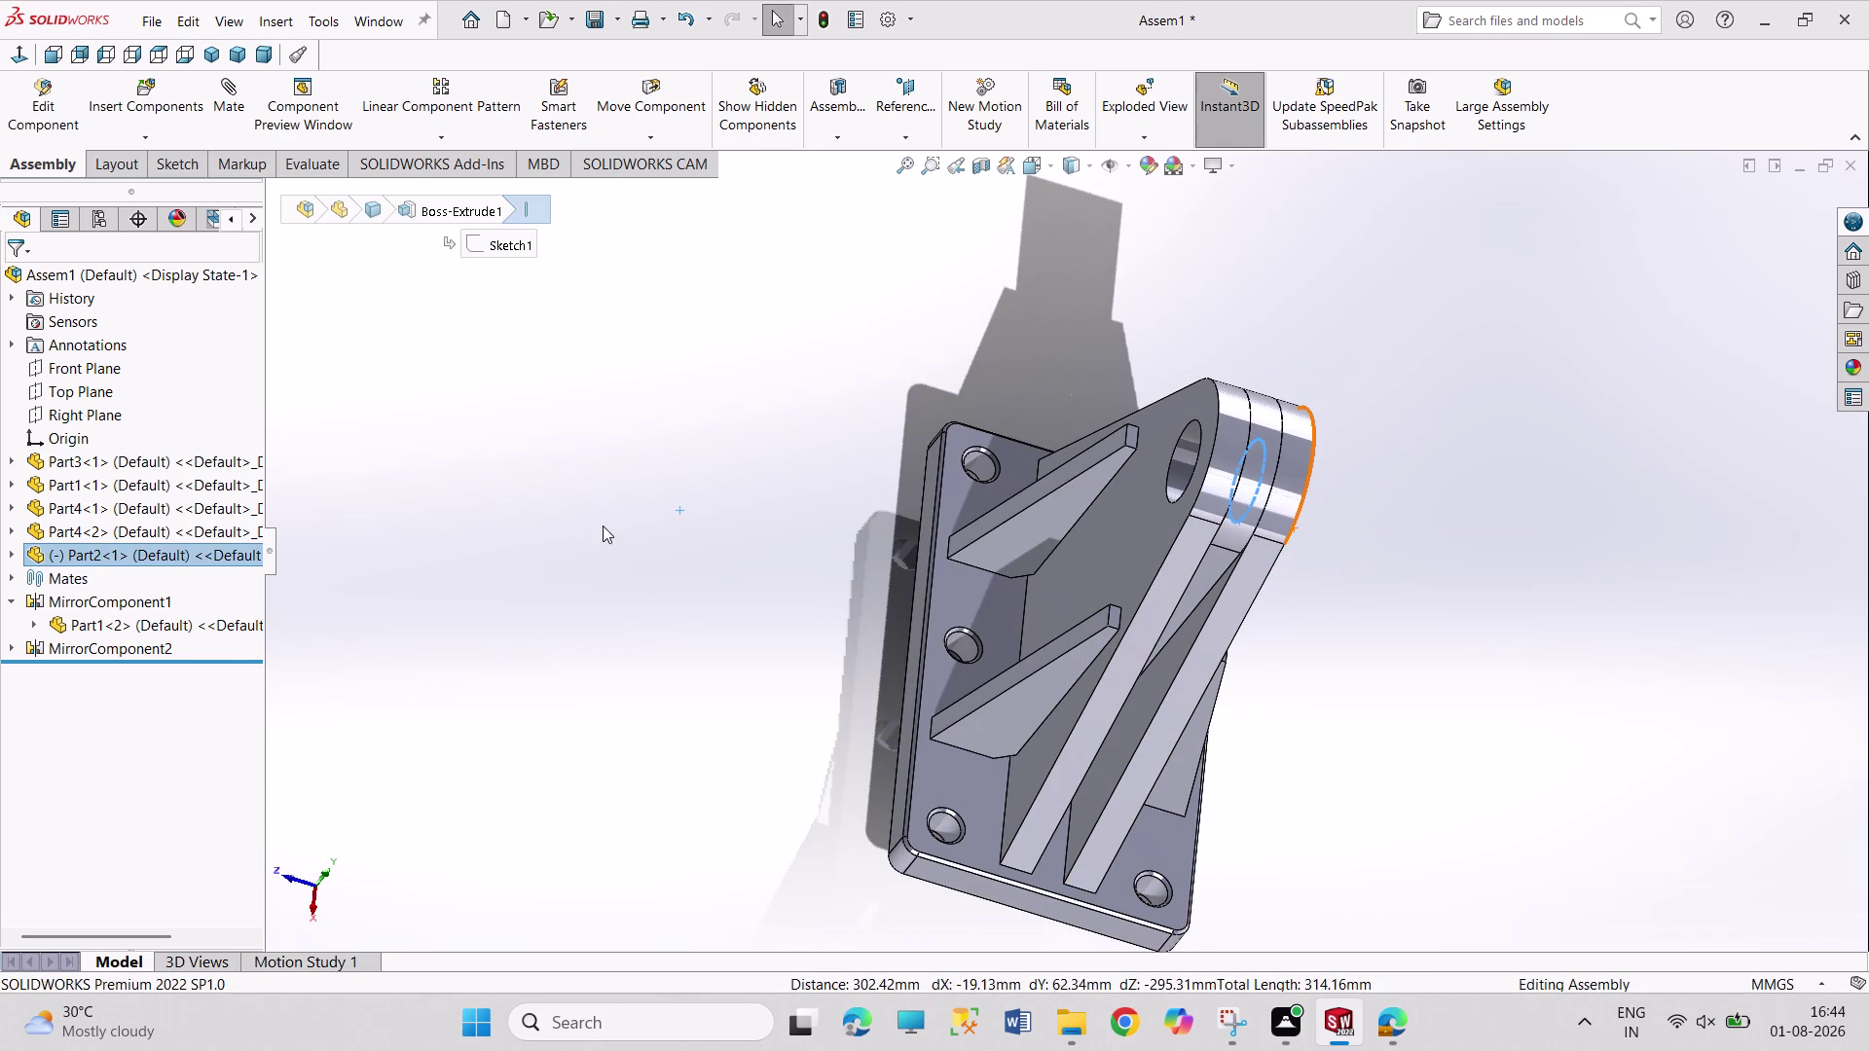
click(82, 554)
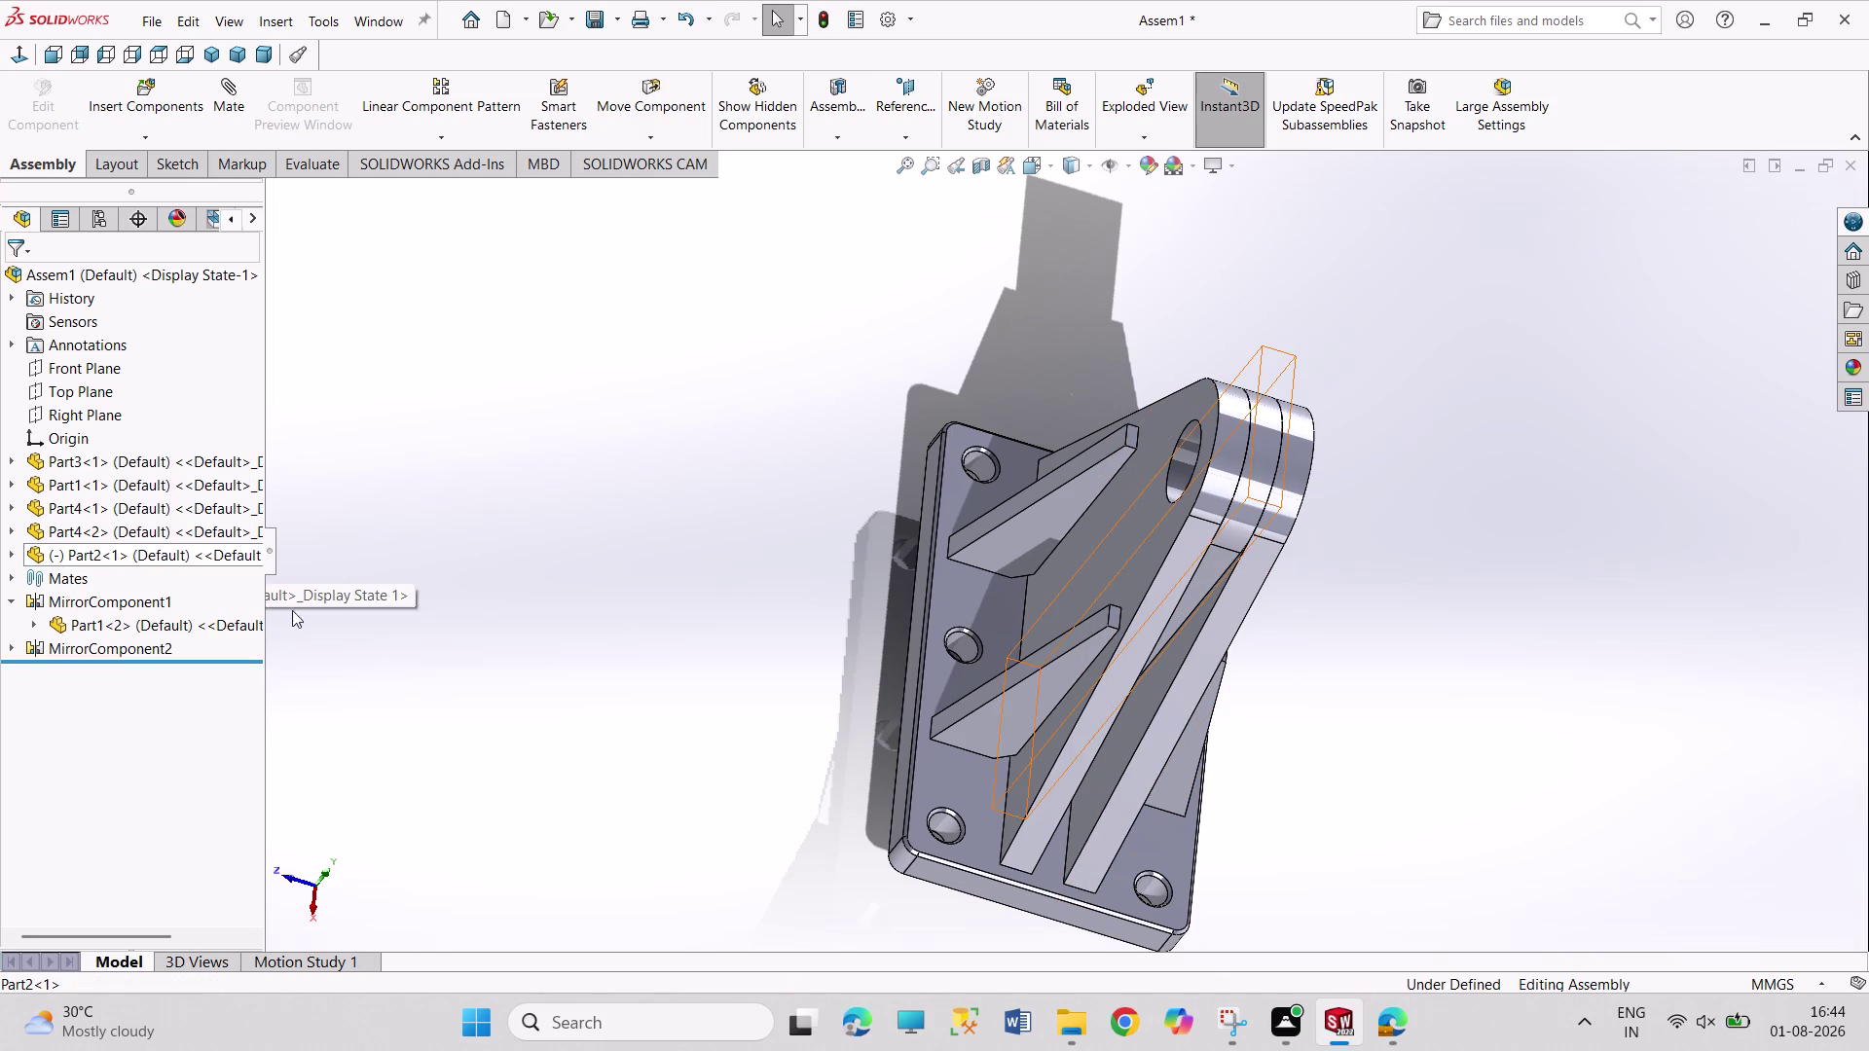
Rotate the link about its hinge until it lies along the bracket.
drag(1104, 622, 1127, 707)
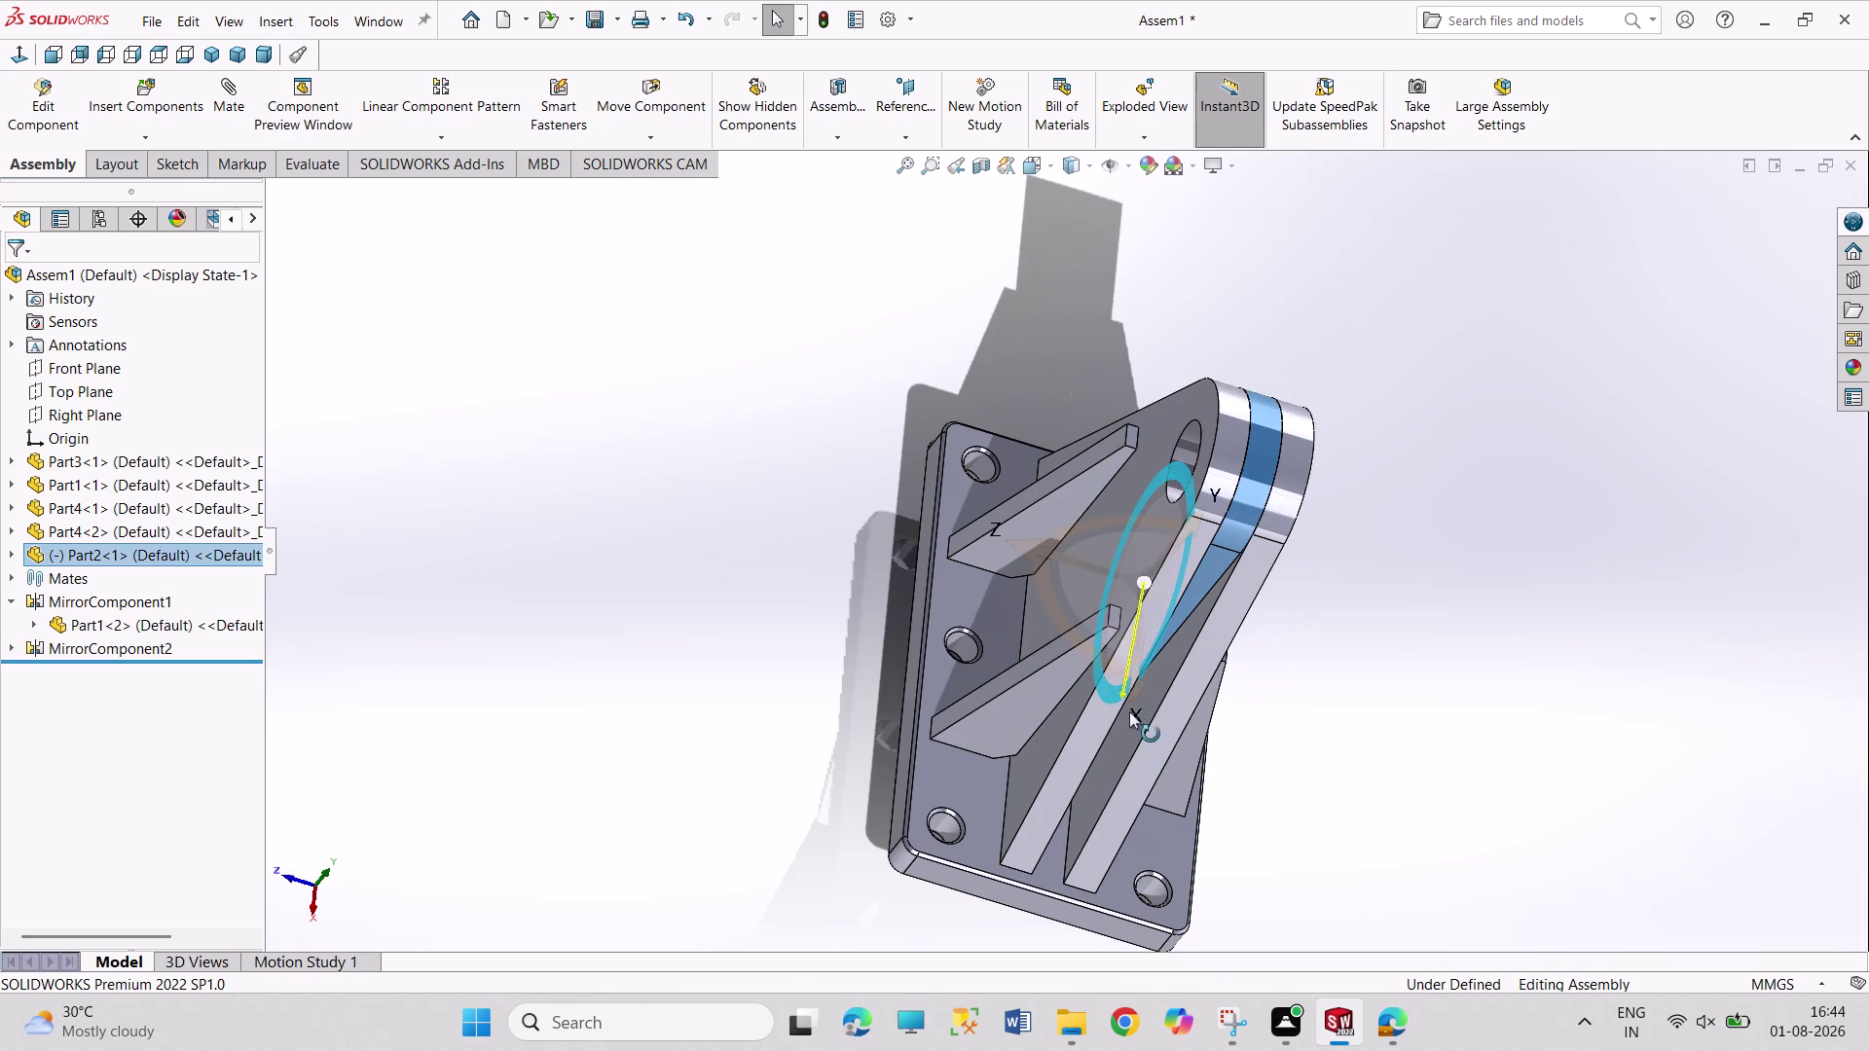
drag(1127, 707, 1191, 727)
drag(1101, 612, 1106, 658)
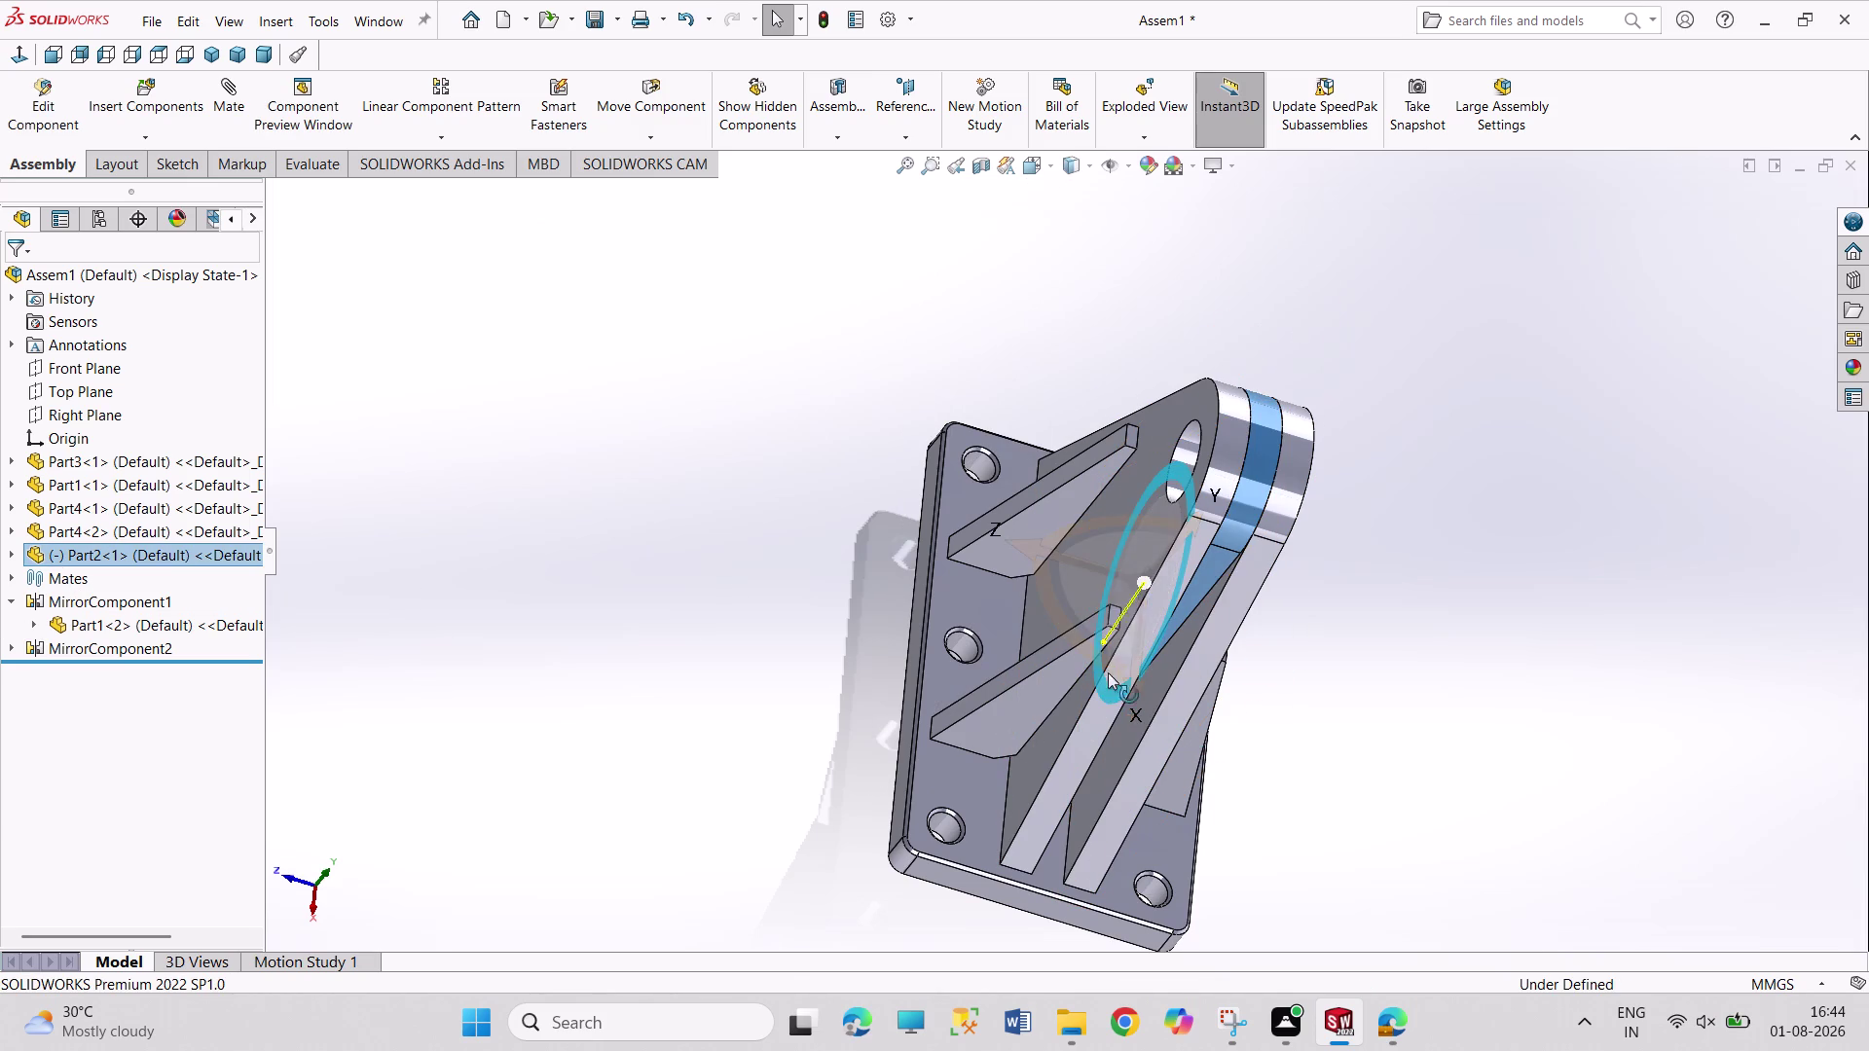
drag(1105, 658, 1129, 727)
drag(1094, 522, 1051, 568)
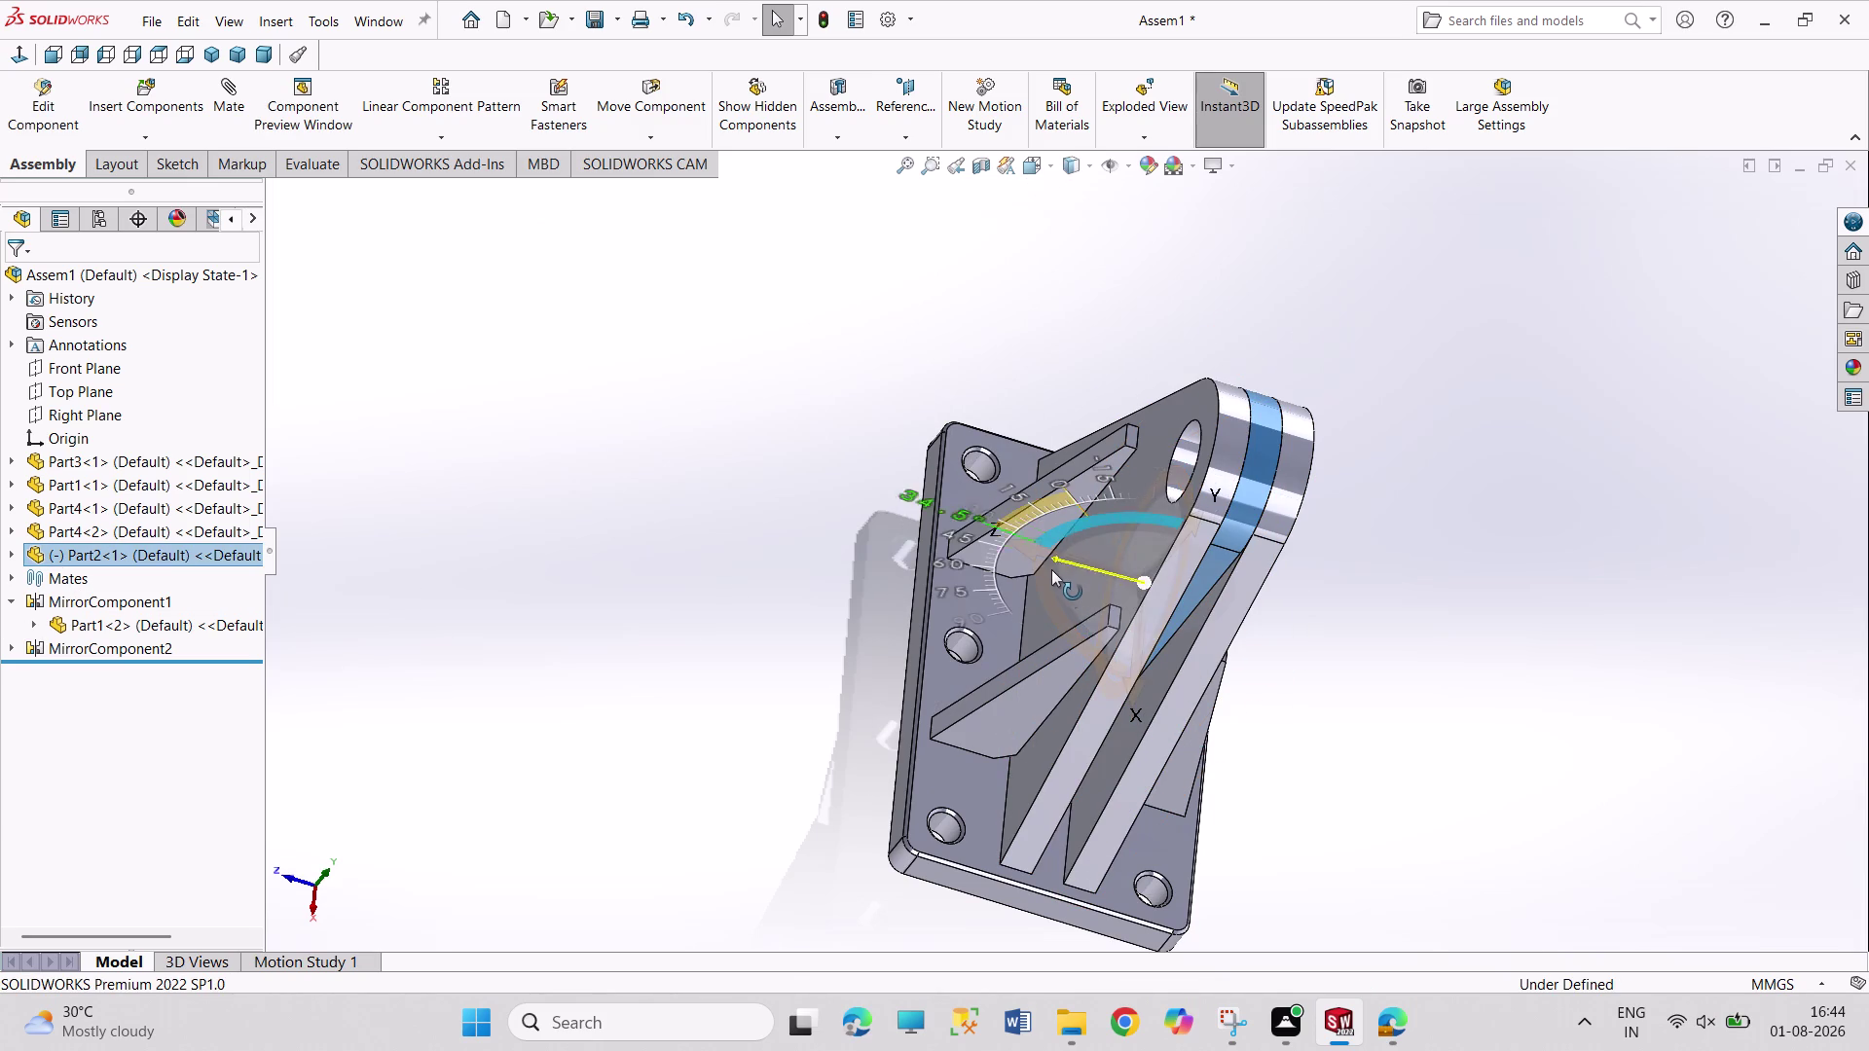
drag(1051, 567, 1049, 580)
click(1334, 635)
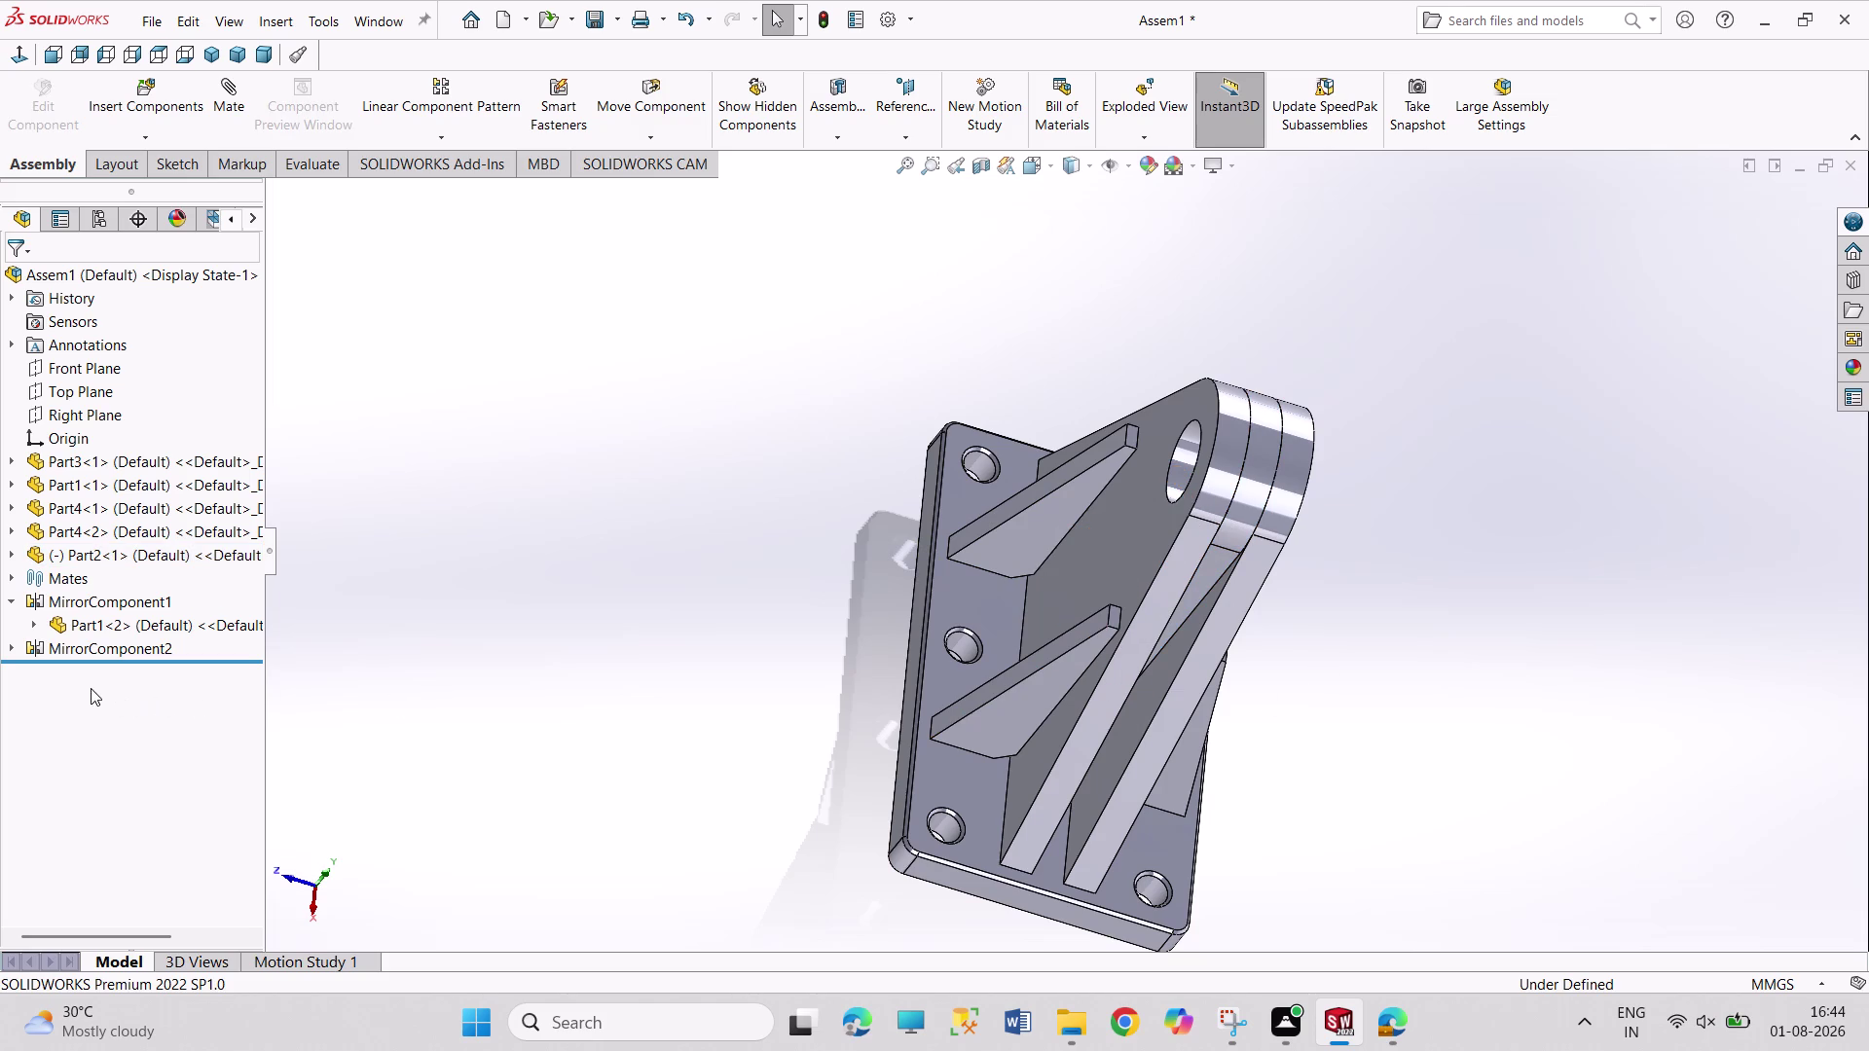
click(7, 555)
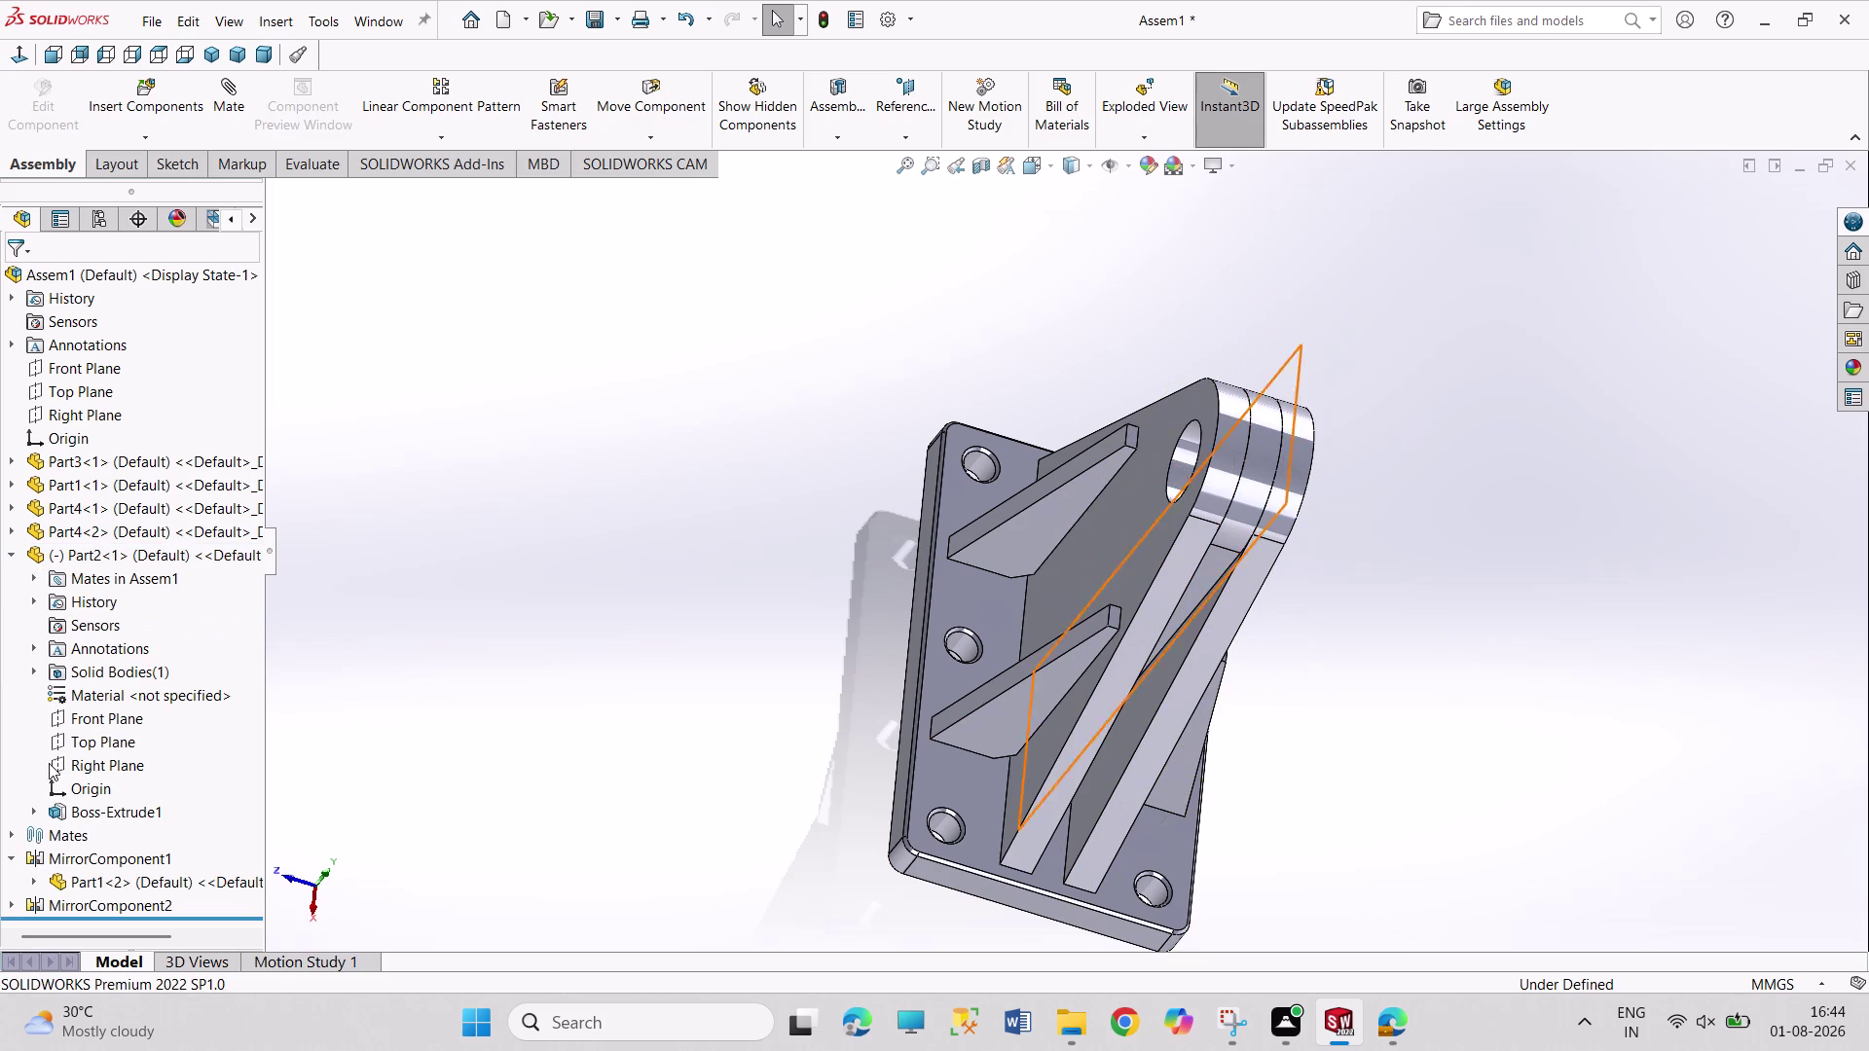
click(32, 884)
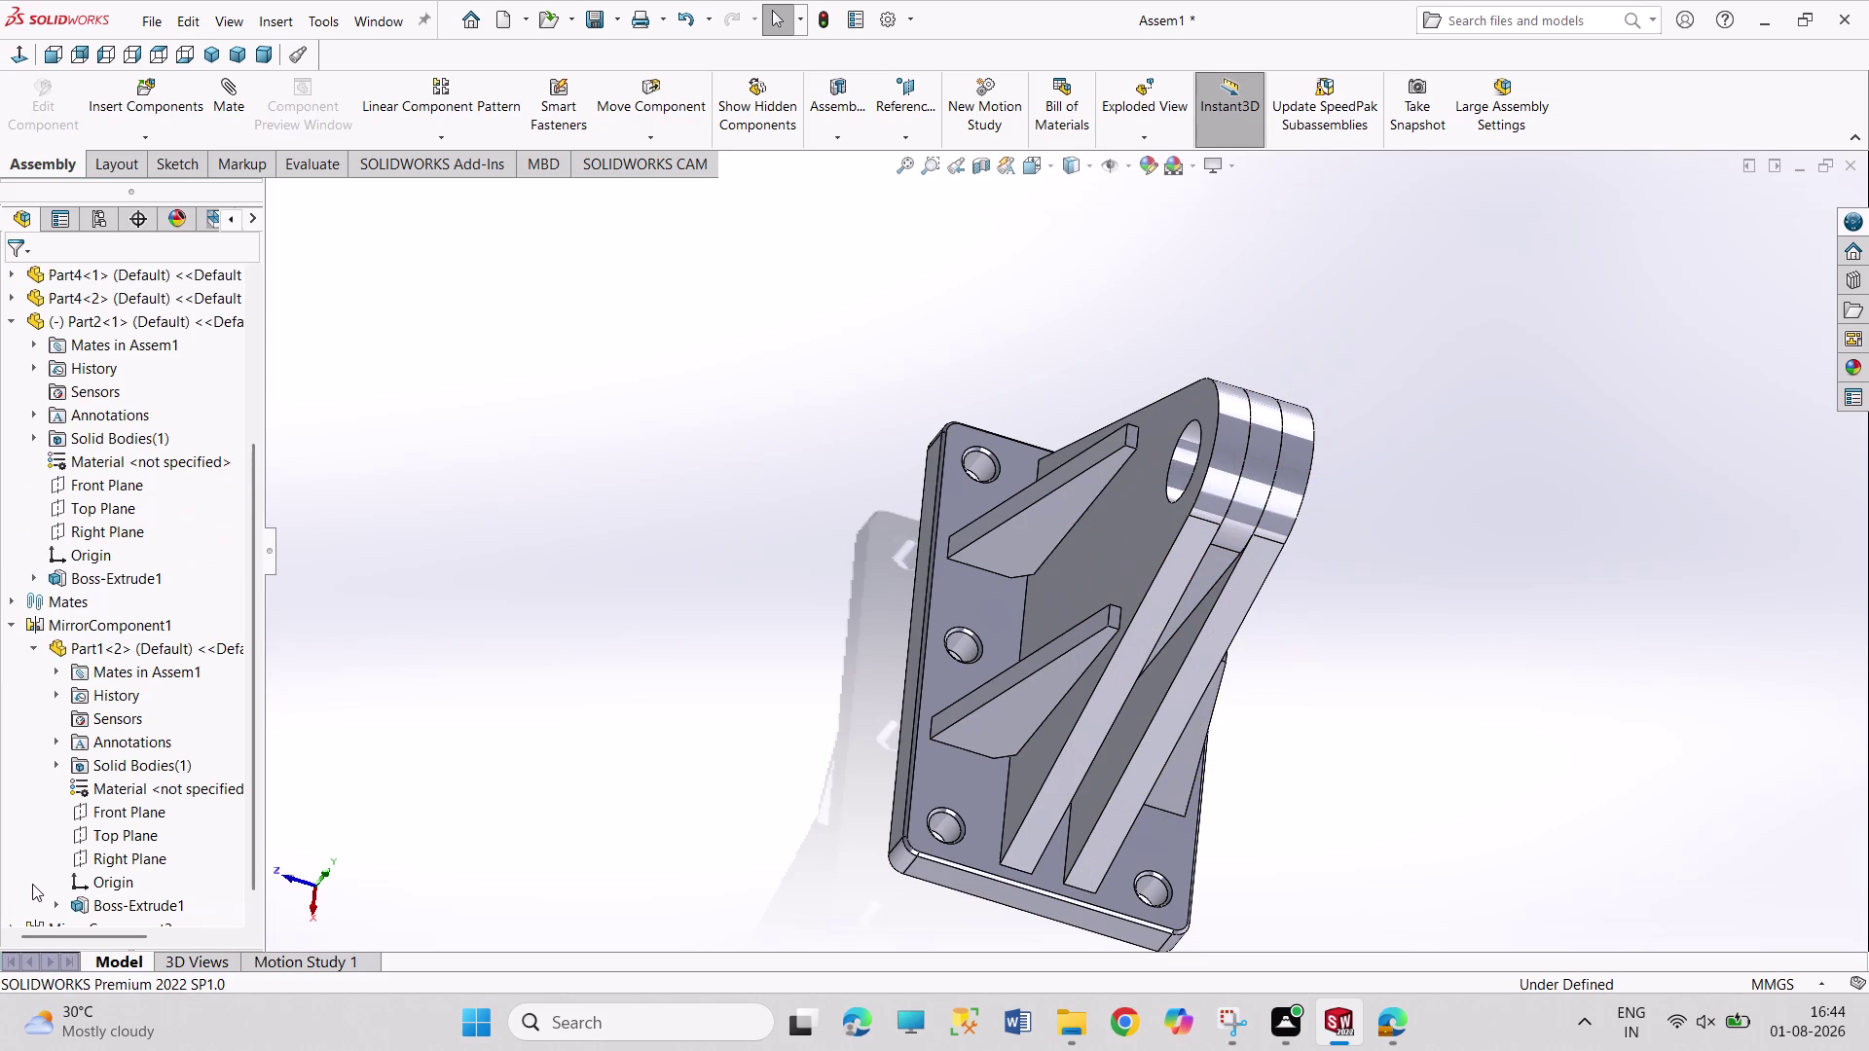
click(33, 645)
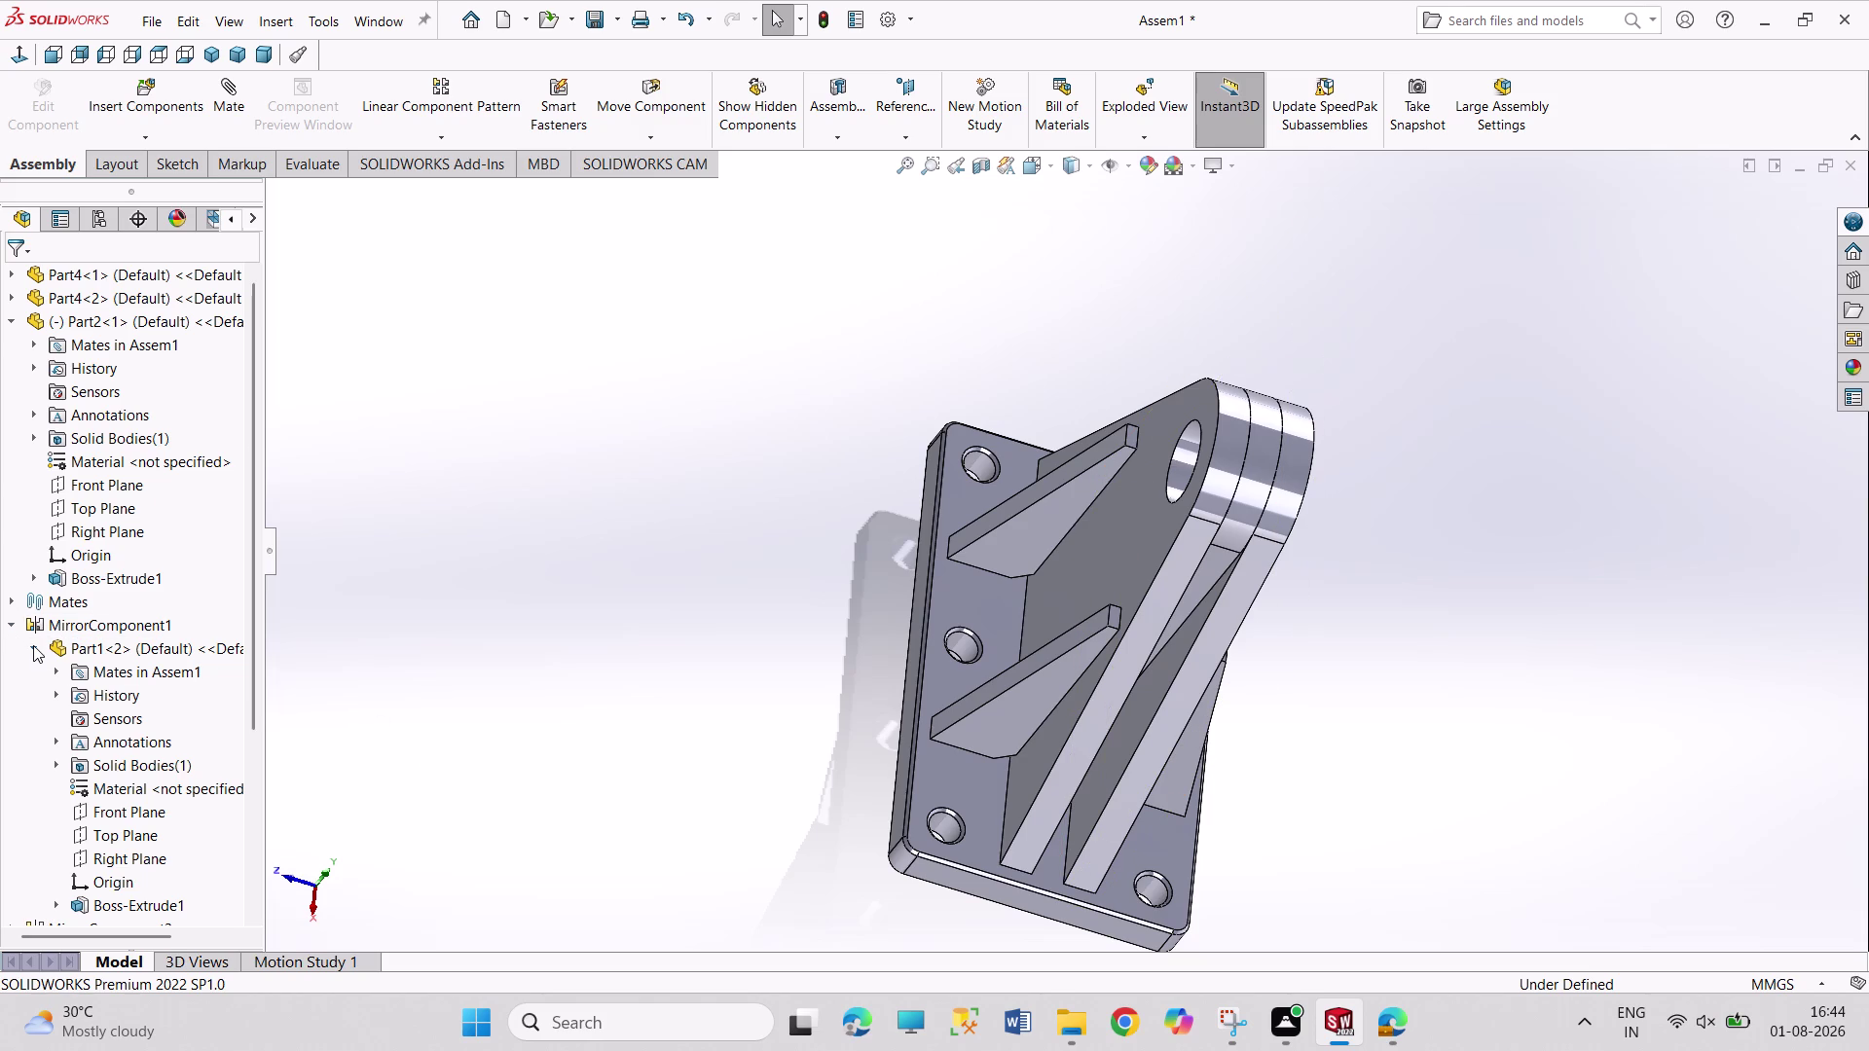
click(15, 556)
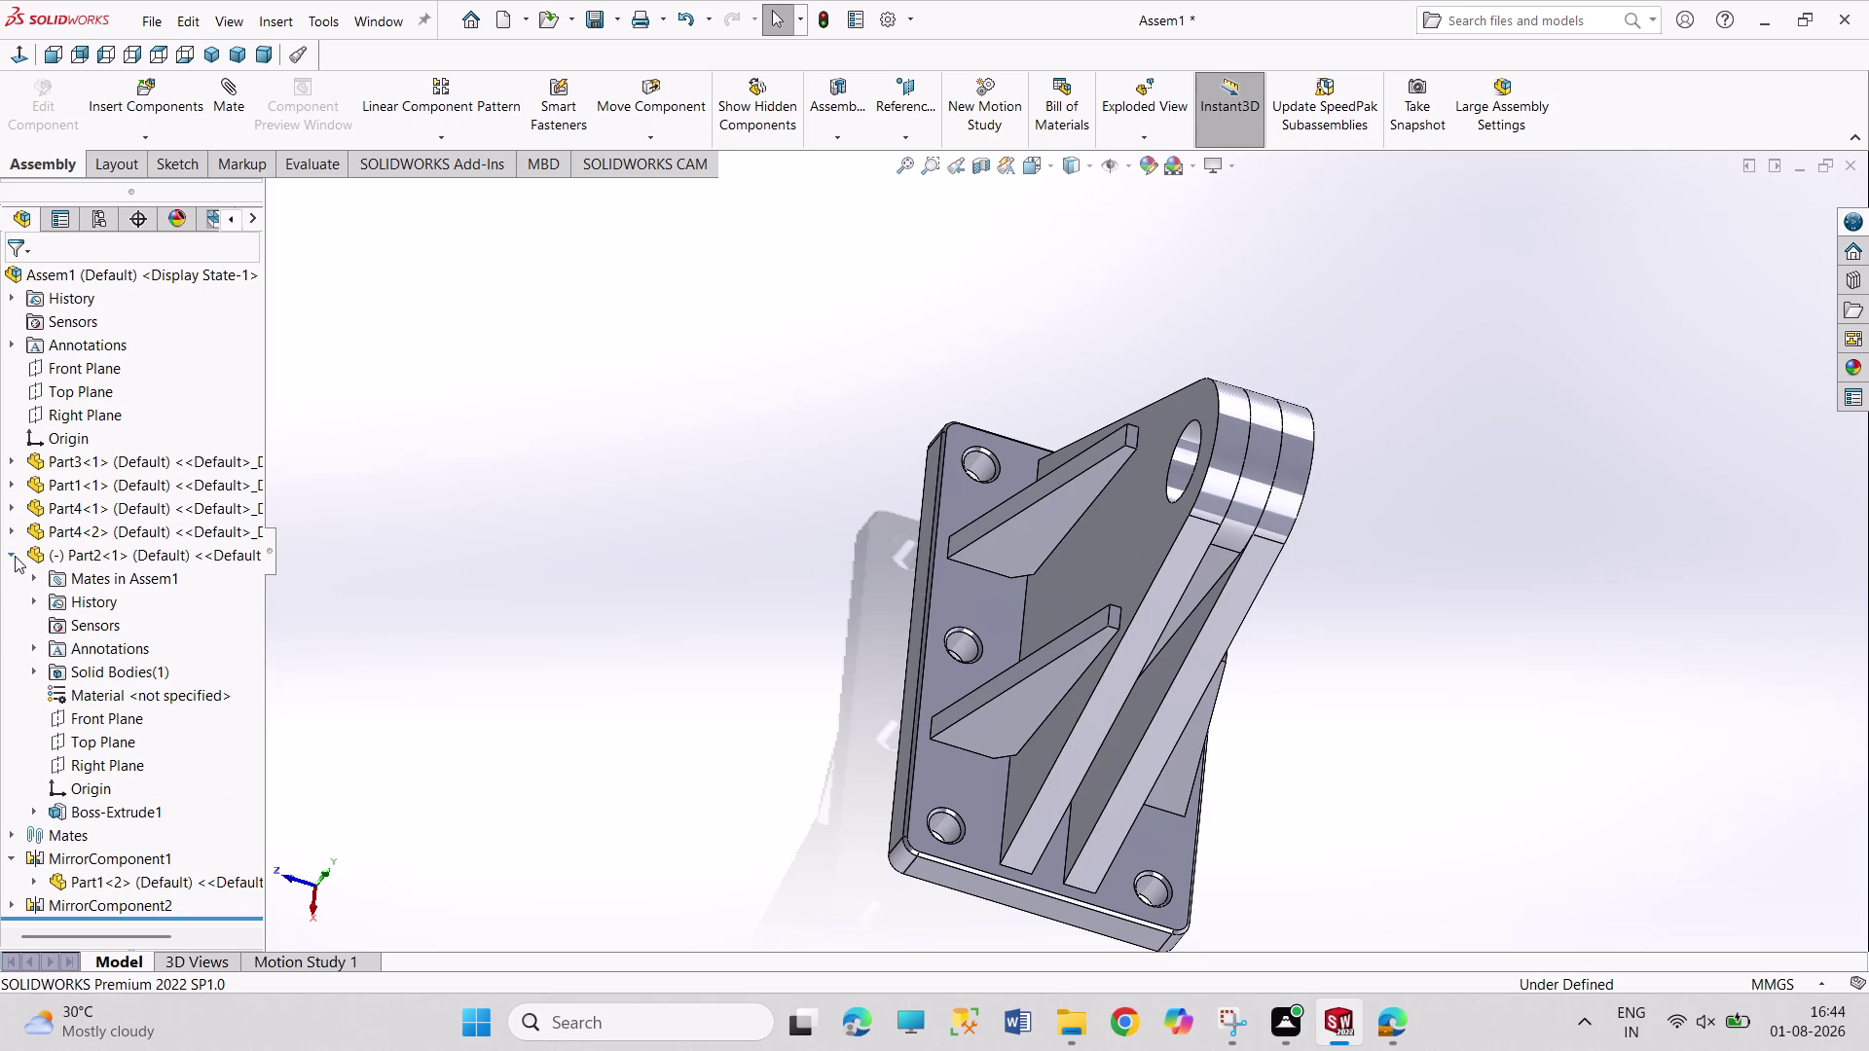
click(476, 705)
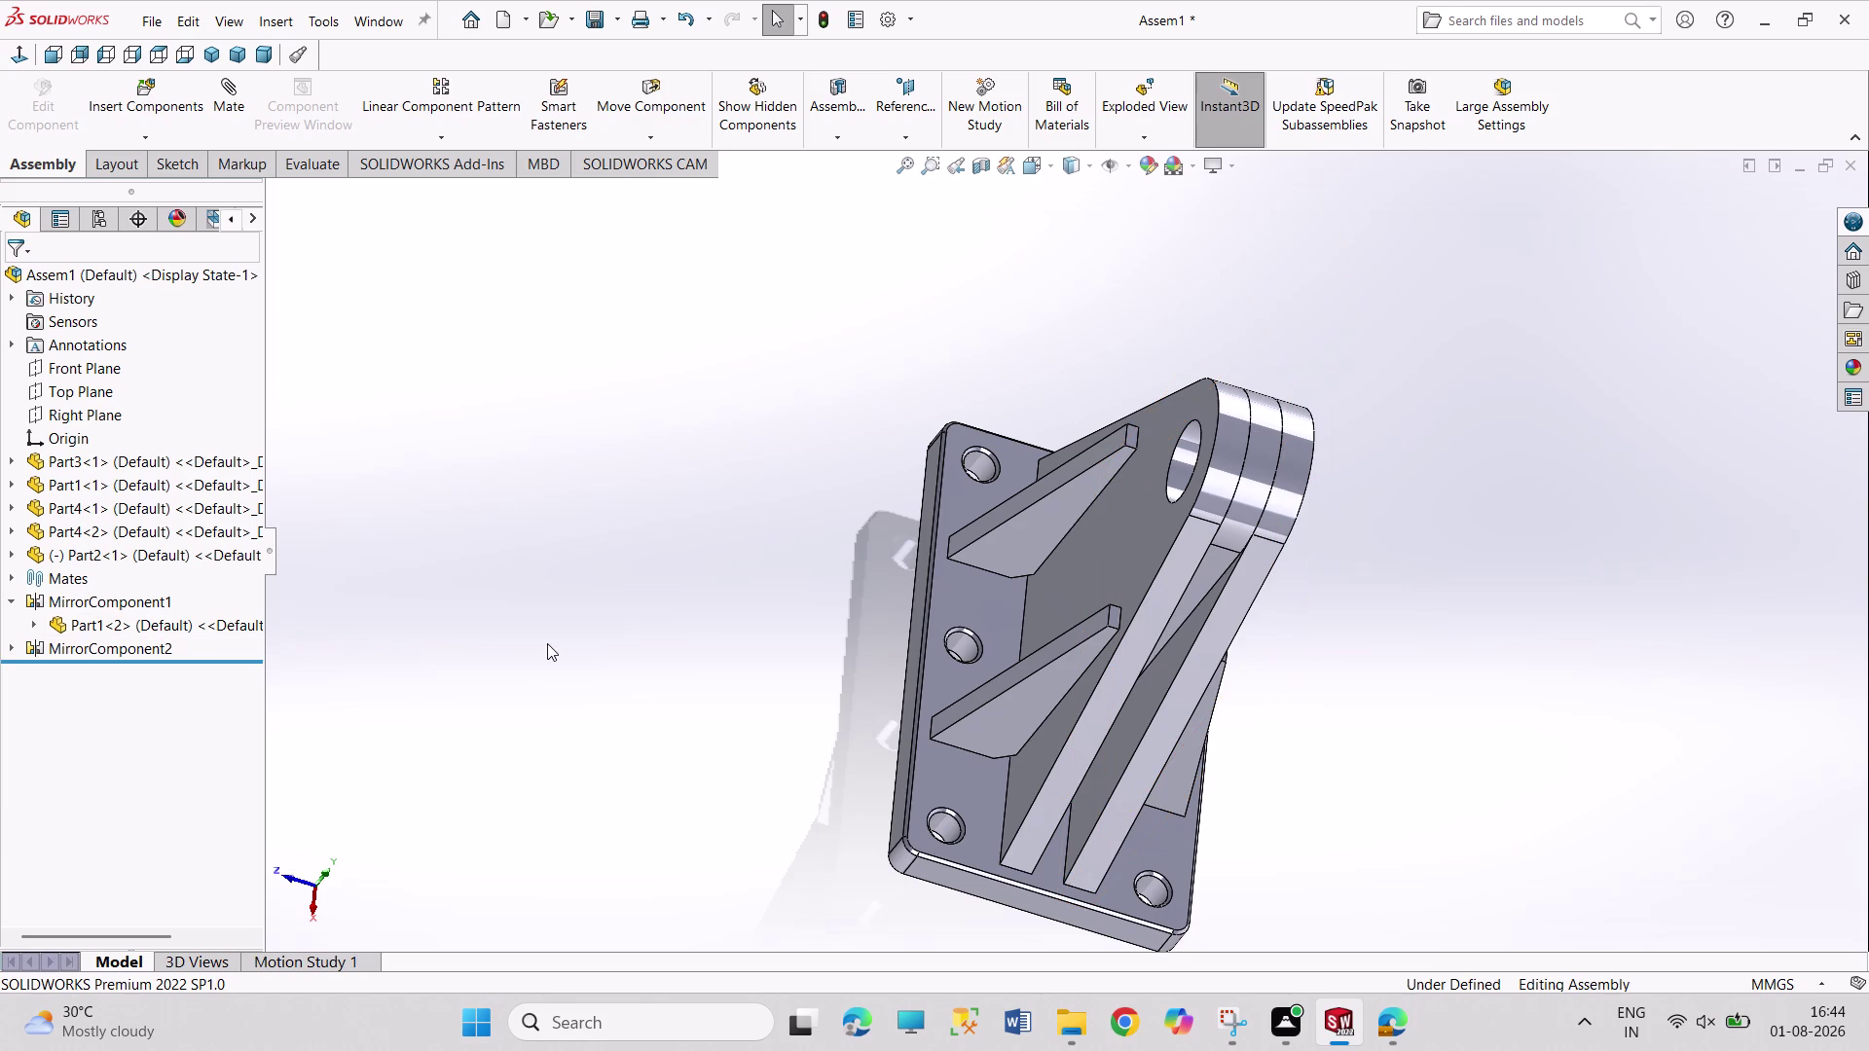
middle_drag(547, 644, 538, 514)
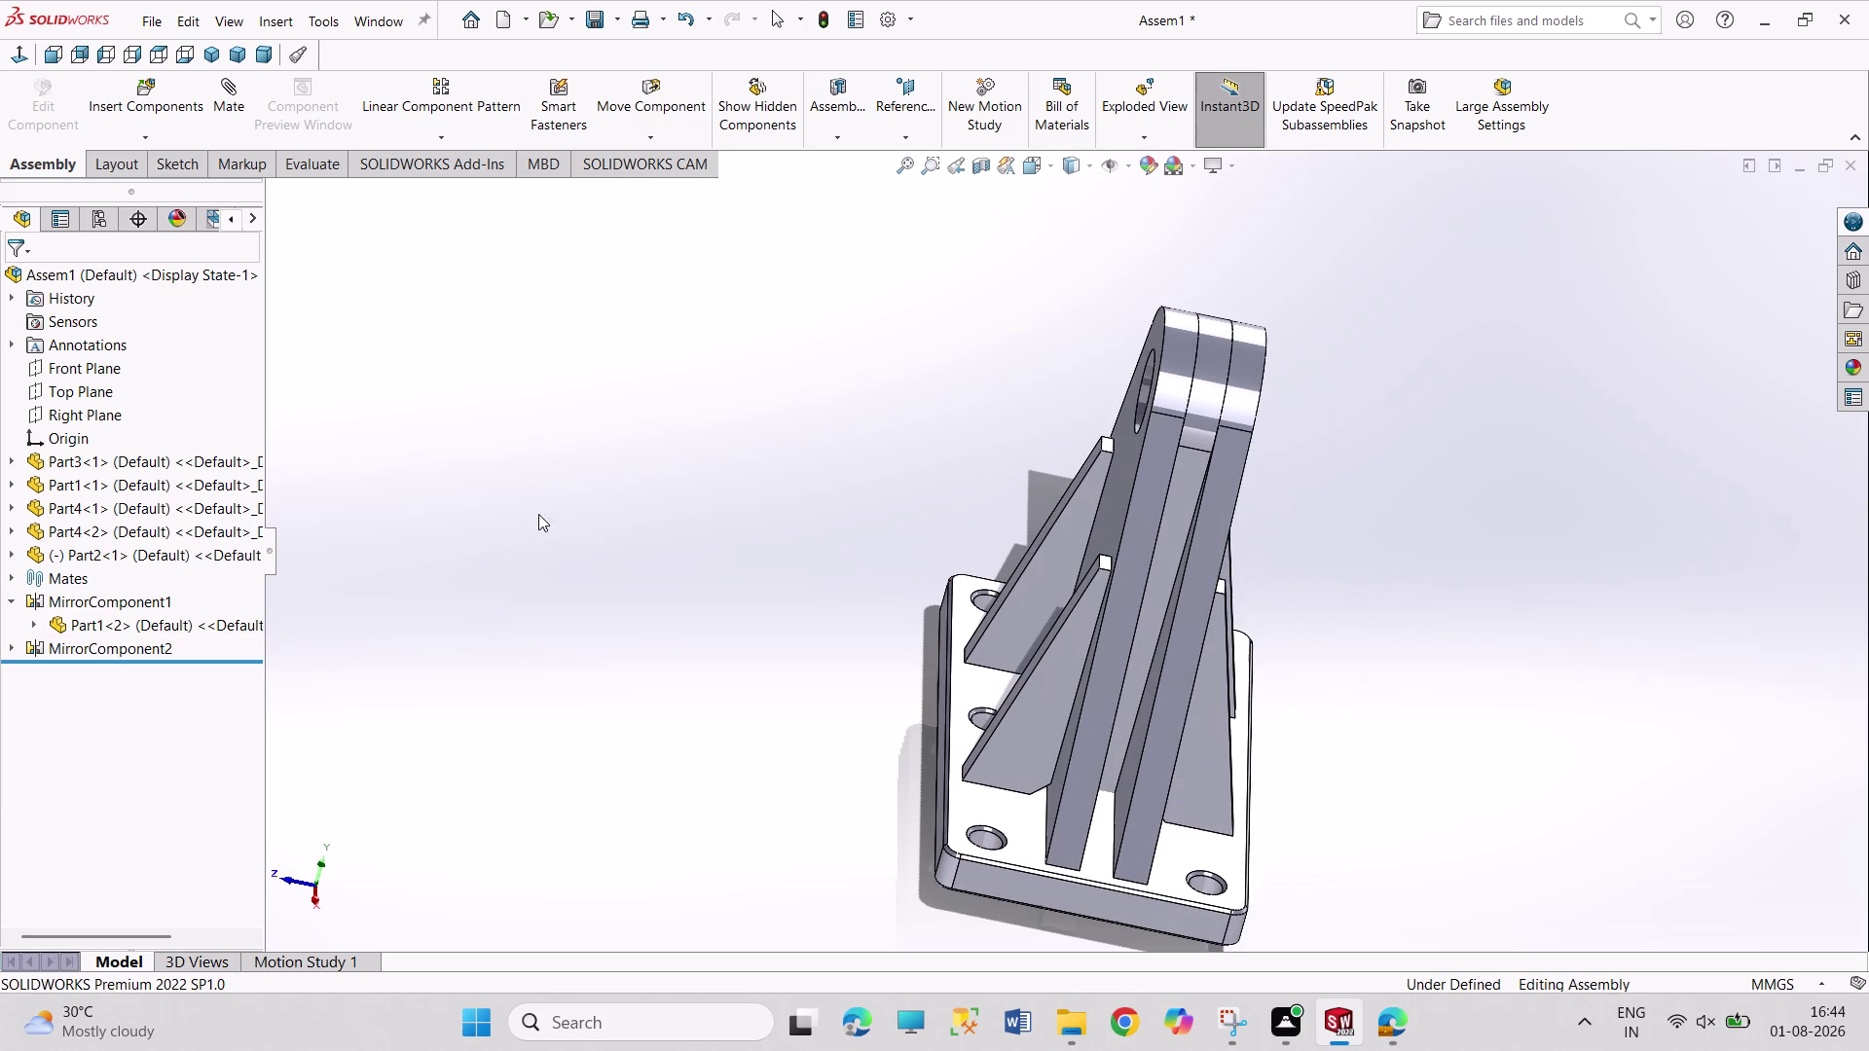
Drag Part2's triad ring to swing the link downward past the base plate.
click(83, 555)
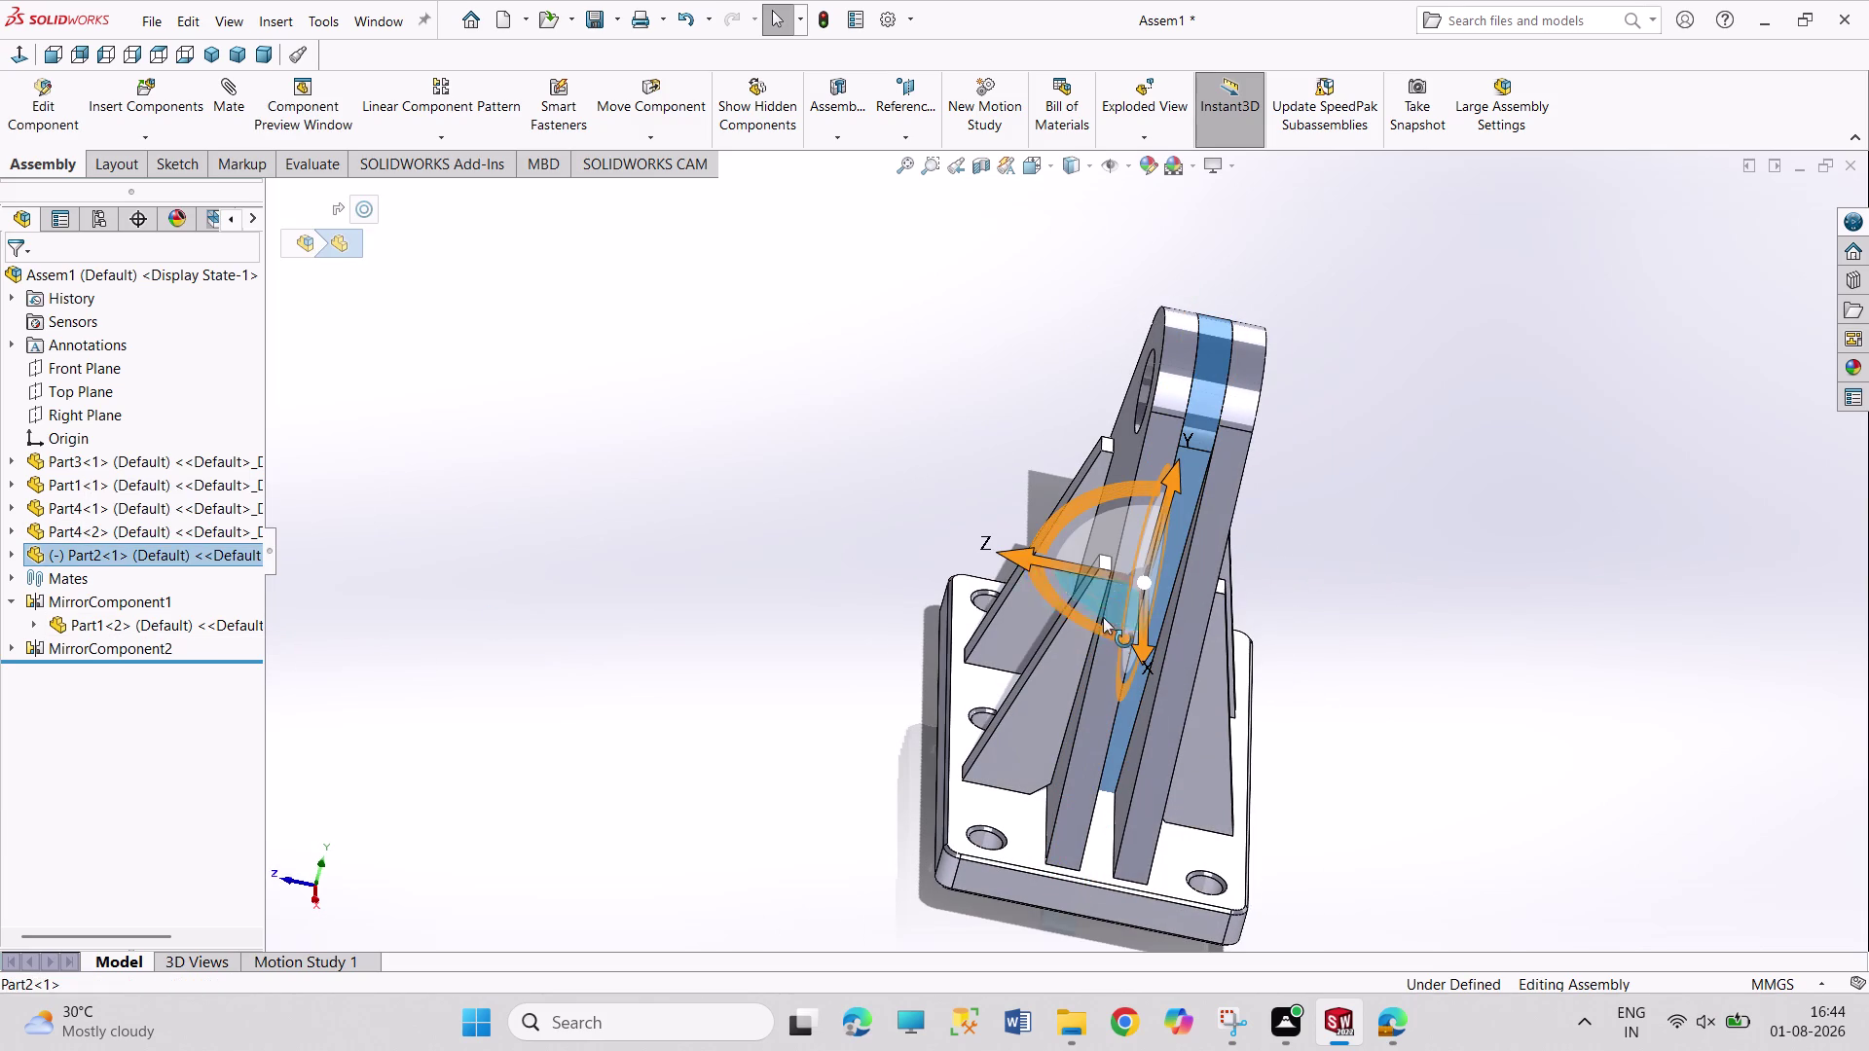
drag(1114, 679, 1276, 591)
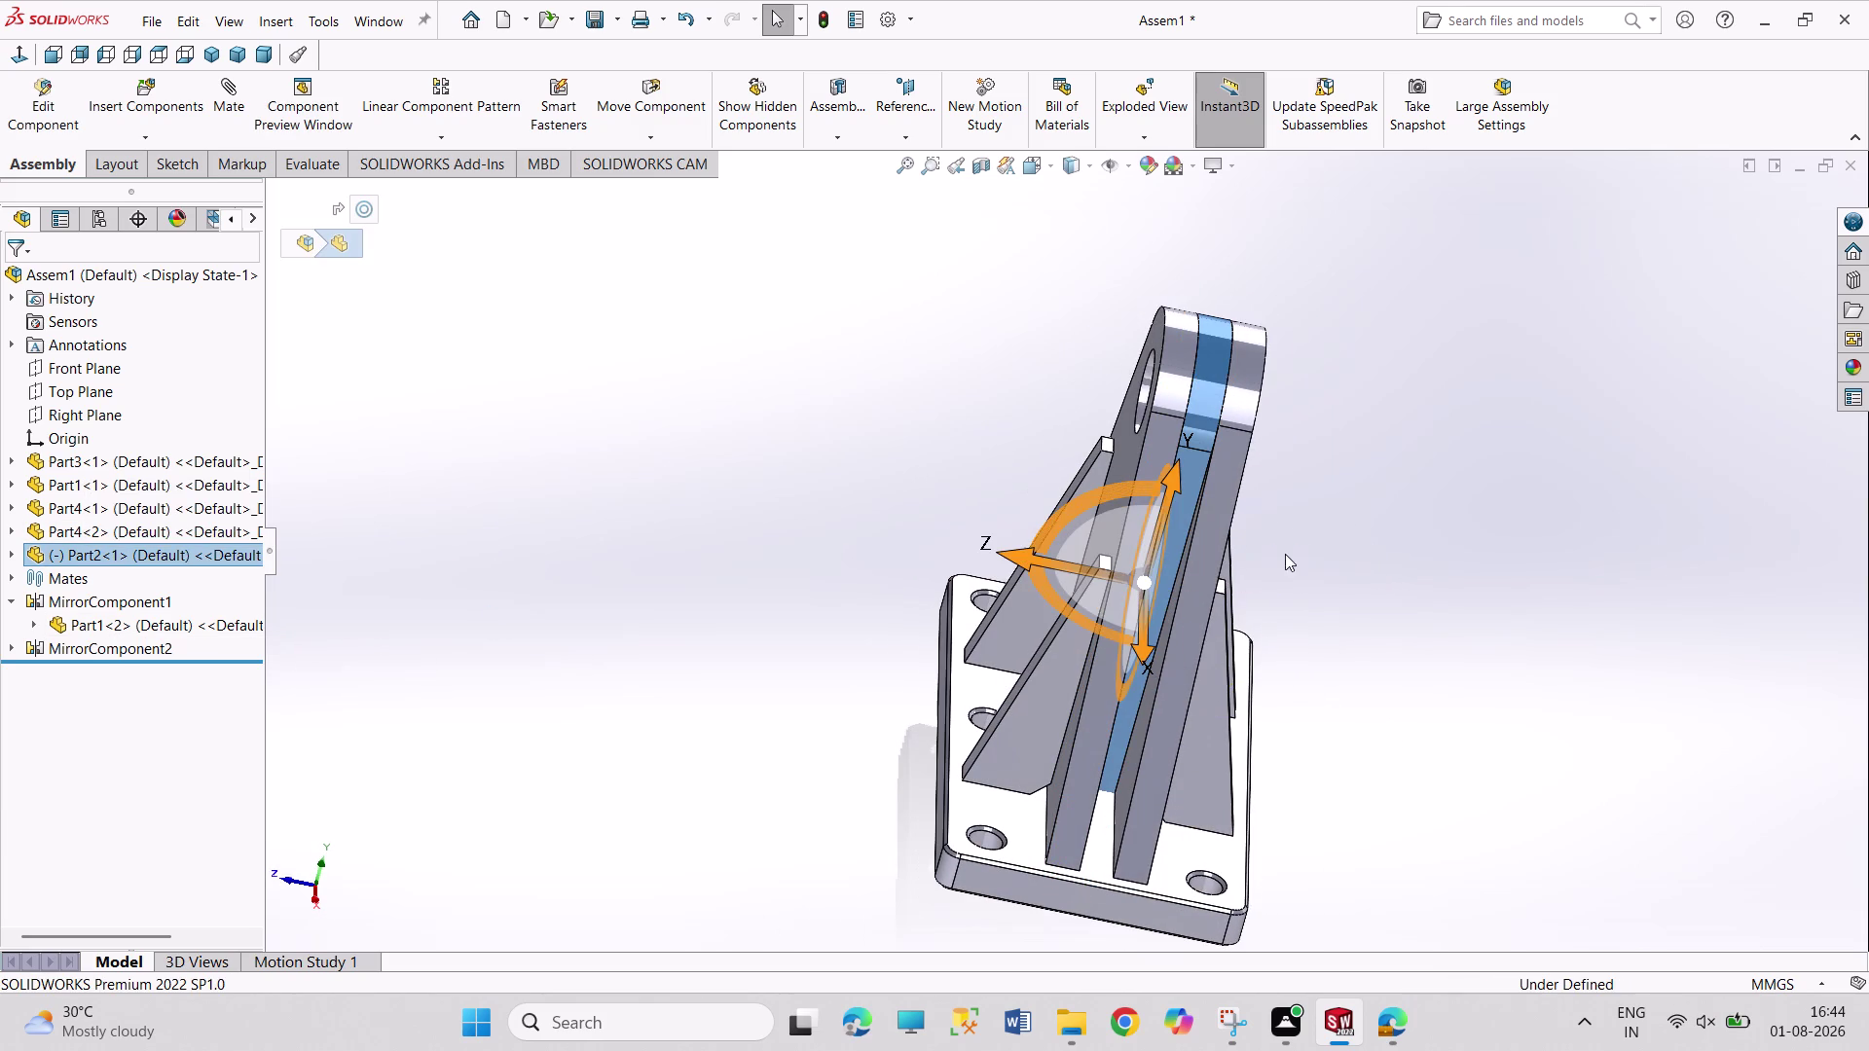
drag(1144, 639, 1139, 767)
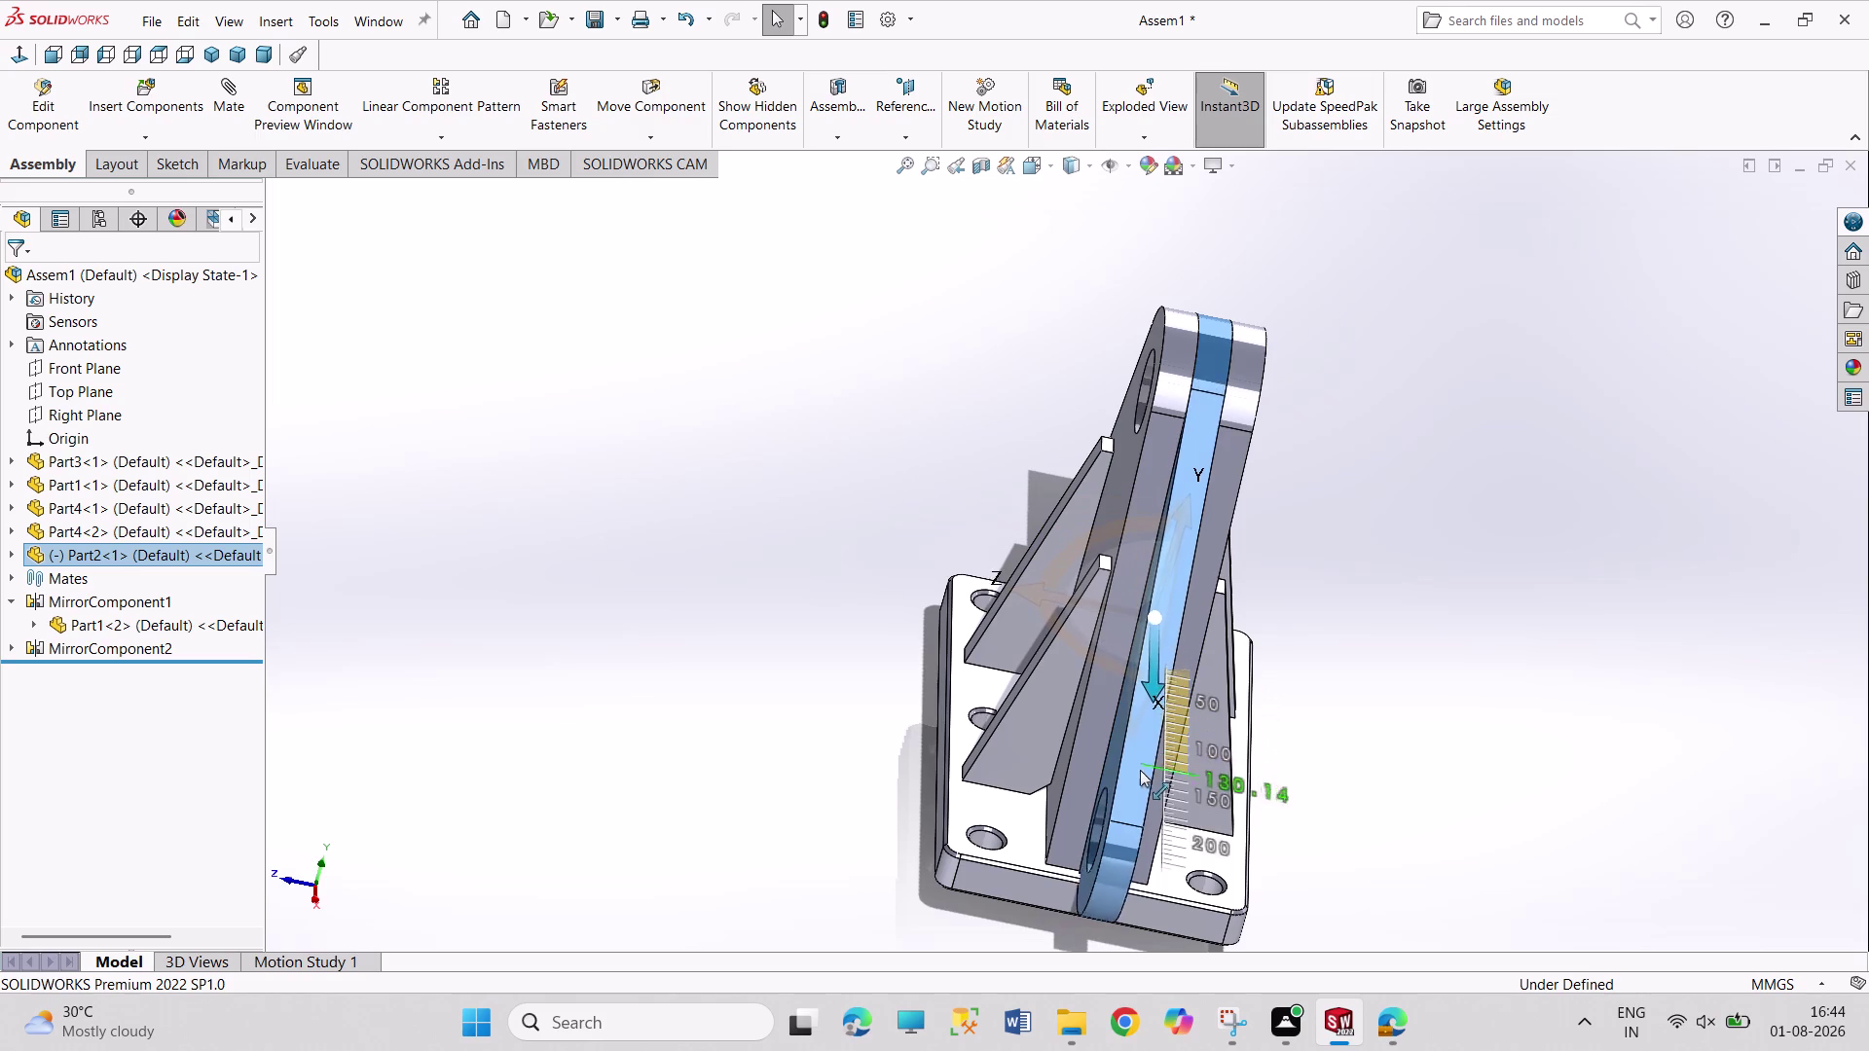
drag(1138, 767, 1099, 918)
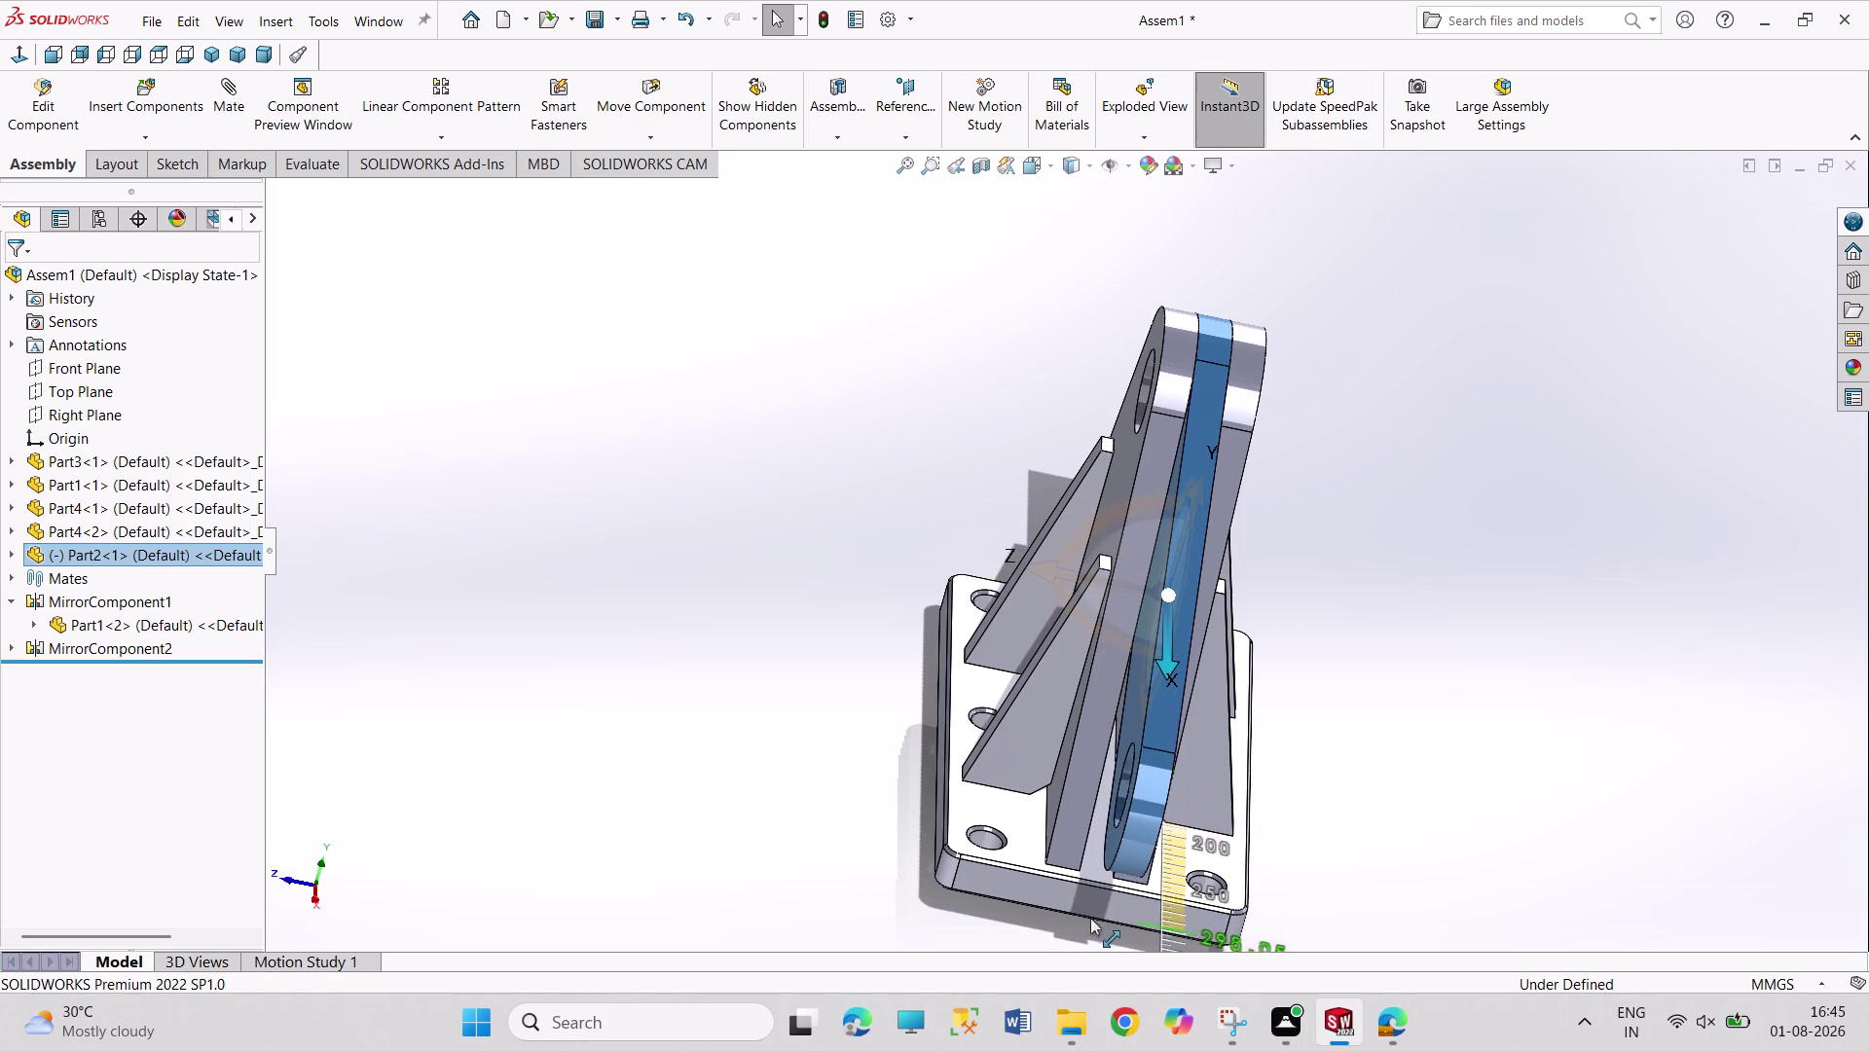
drag(1099, 918, 1022, 898)
click(760, 806)
Delete the mirrored Part1<2> copy and confirm removing its concentric mate.
middle_drag(805, 814, 810, 813)
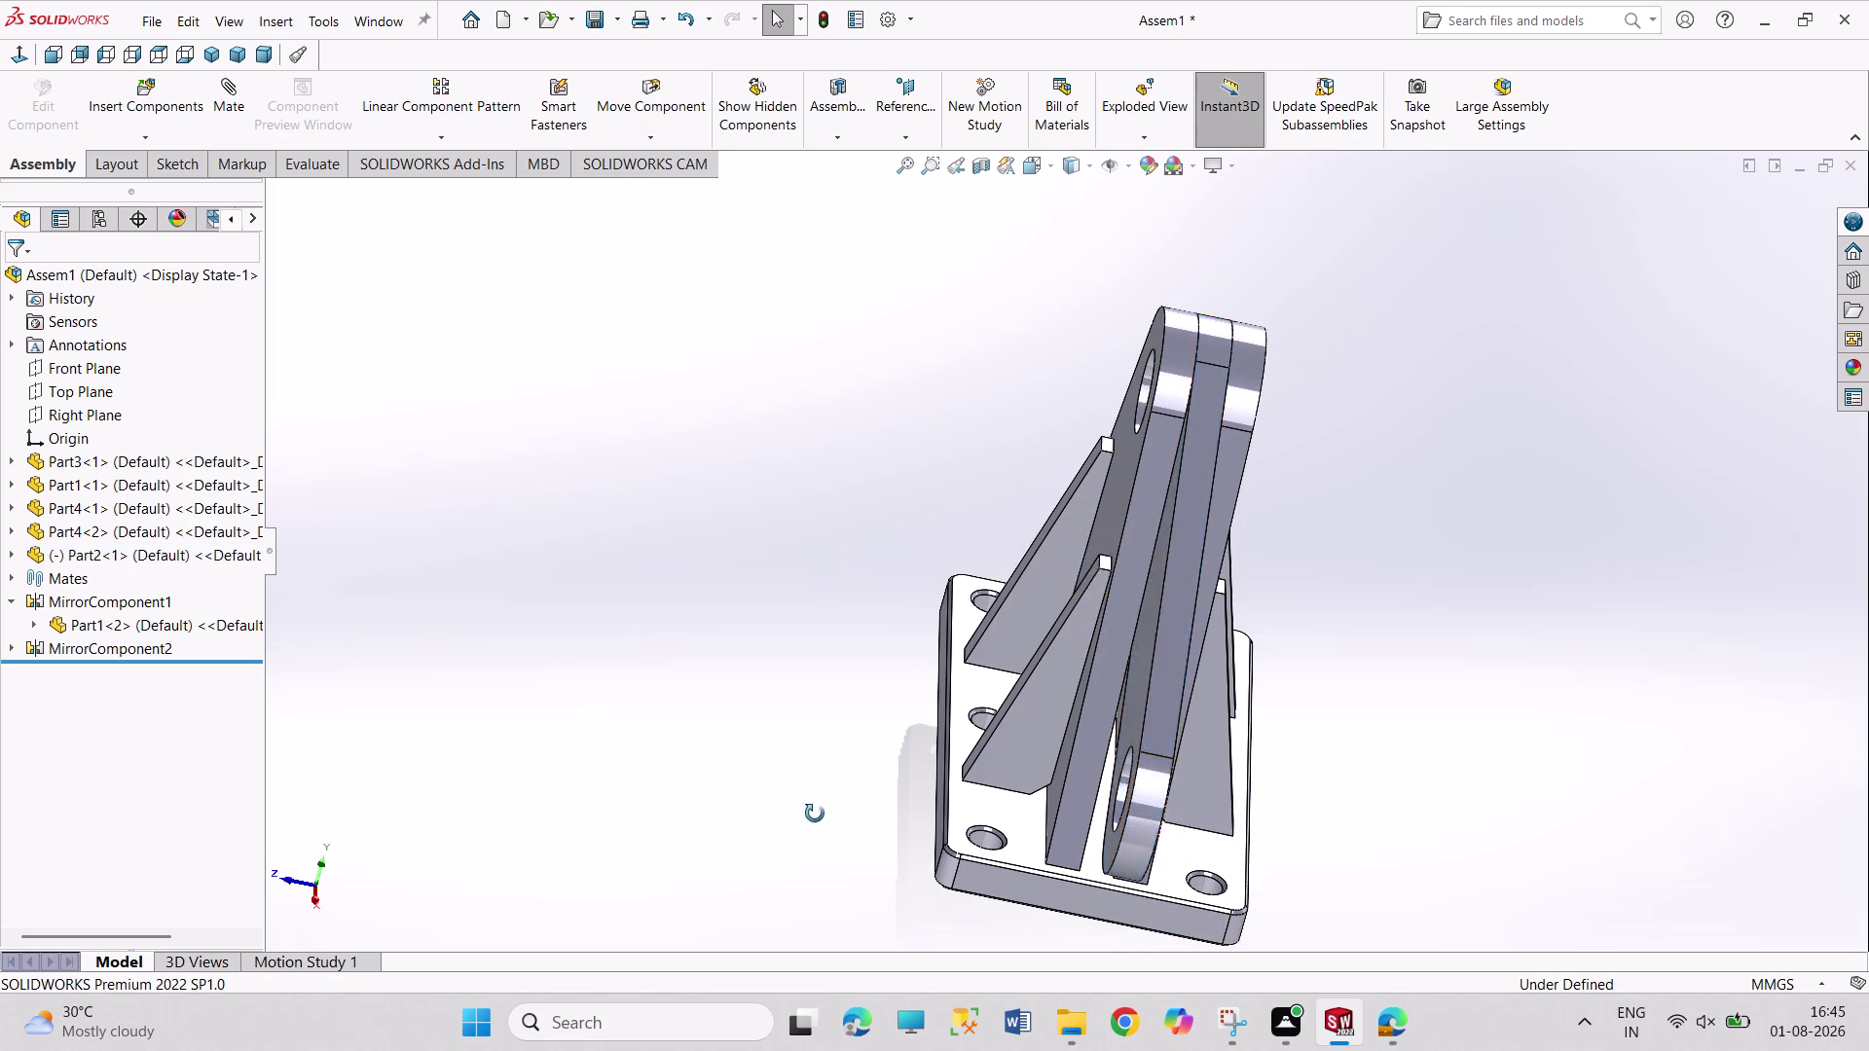
middle_drag(810, 814, 888, 824)
middle_drag(519, 635, 521, 722)
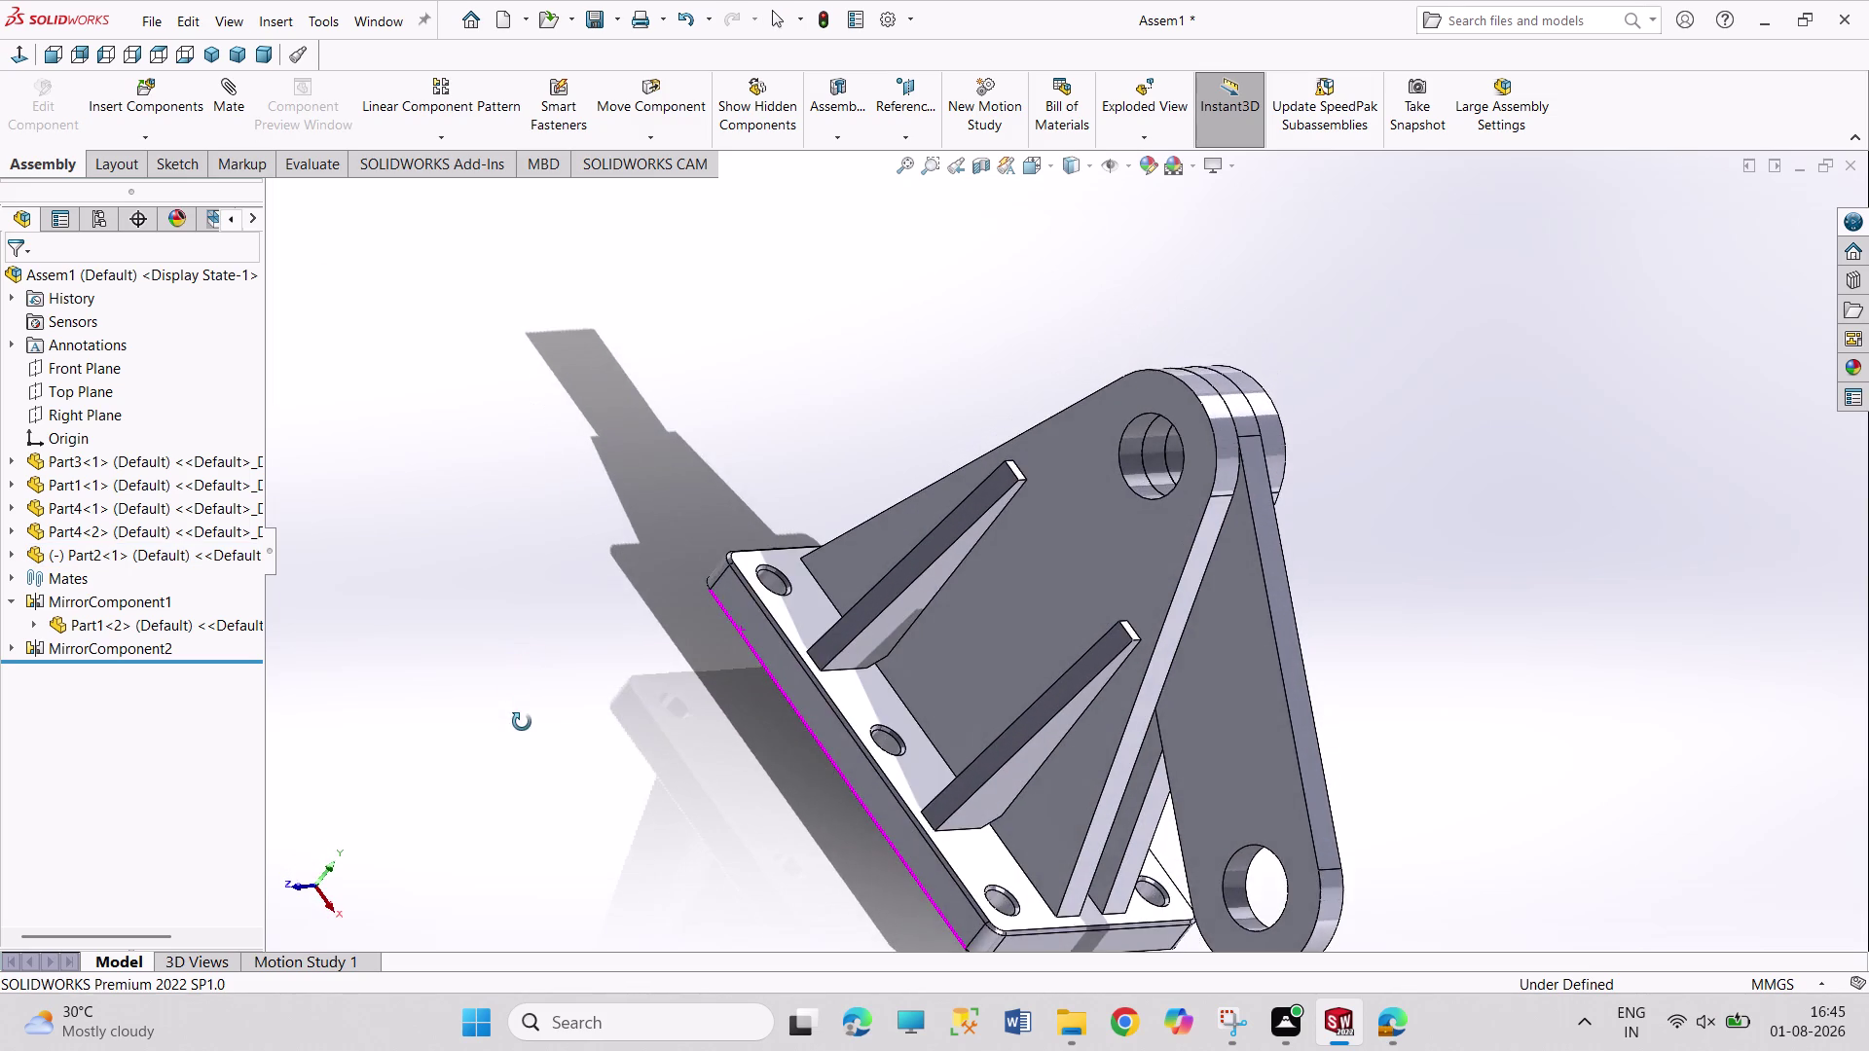
middle_drag(522, 722, 517, 685)
scroll(up, 3)
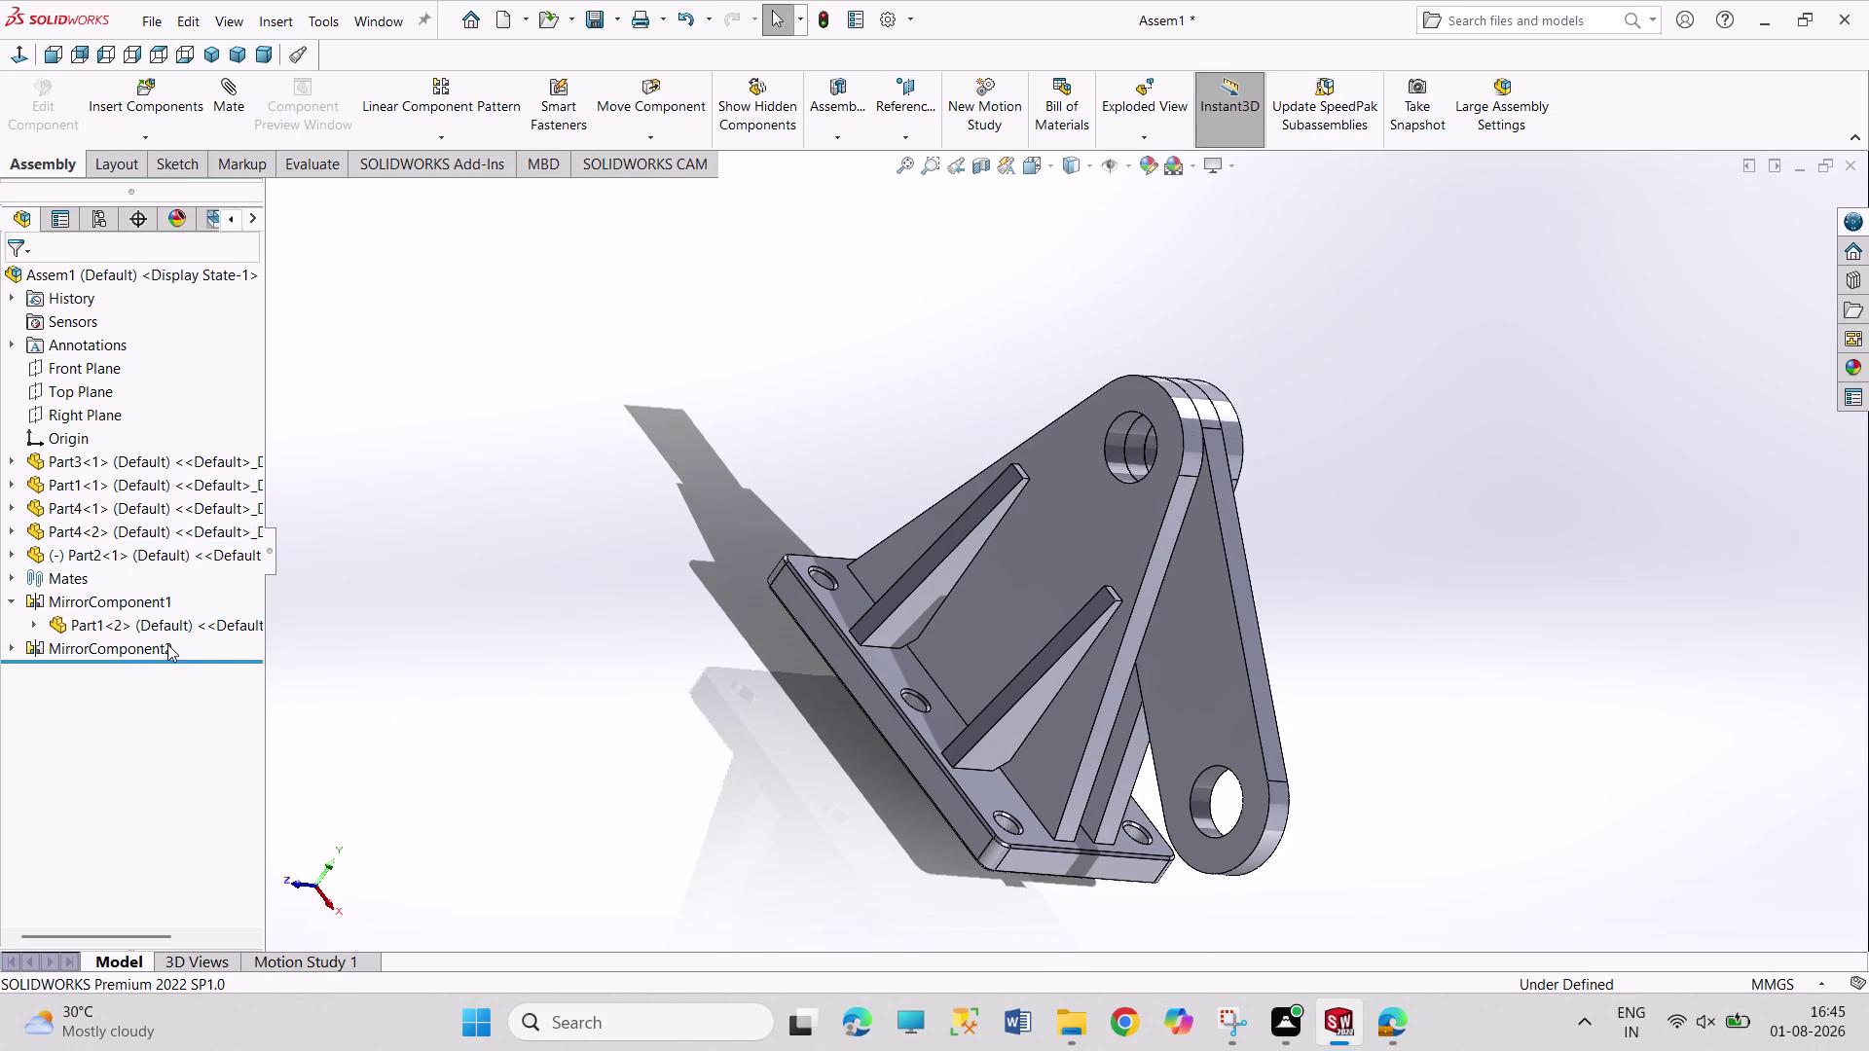
right_click(156, 629)
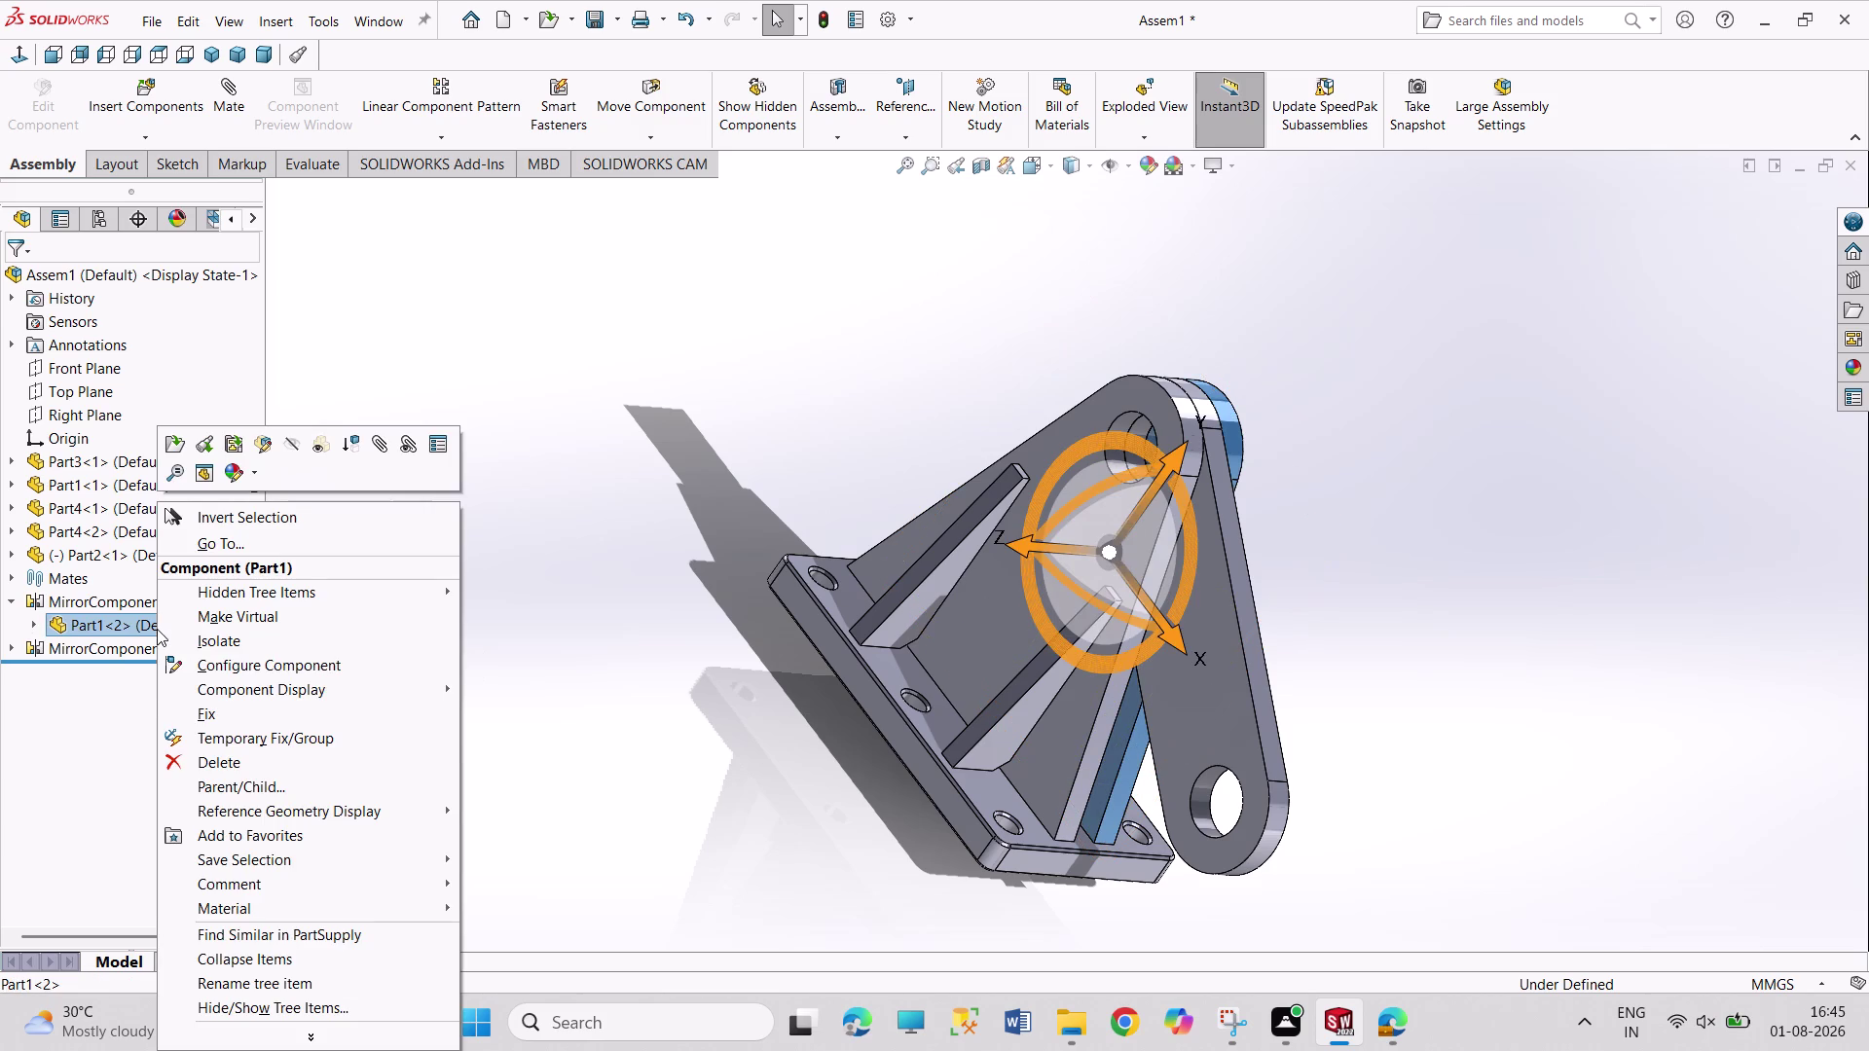
click(225, 766)
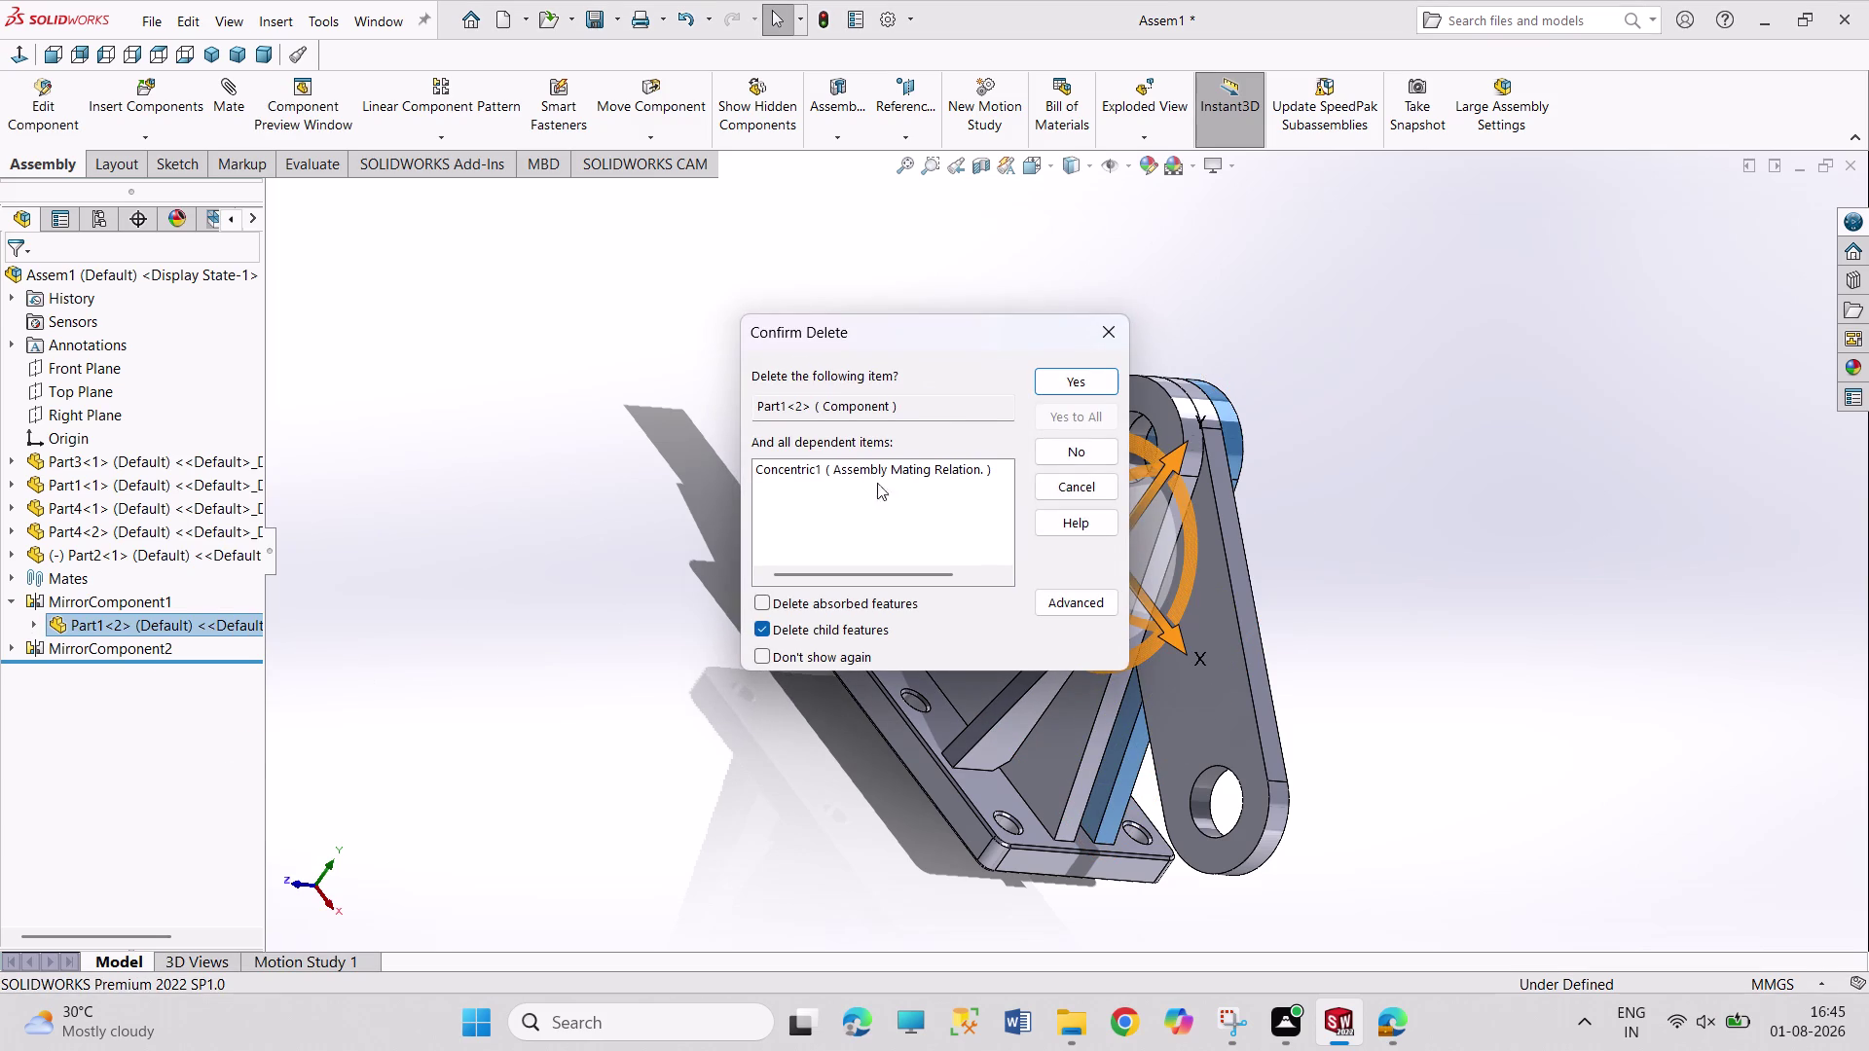
click(1062, 387)
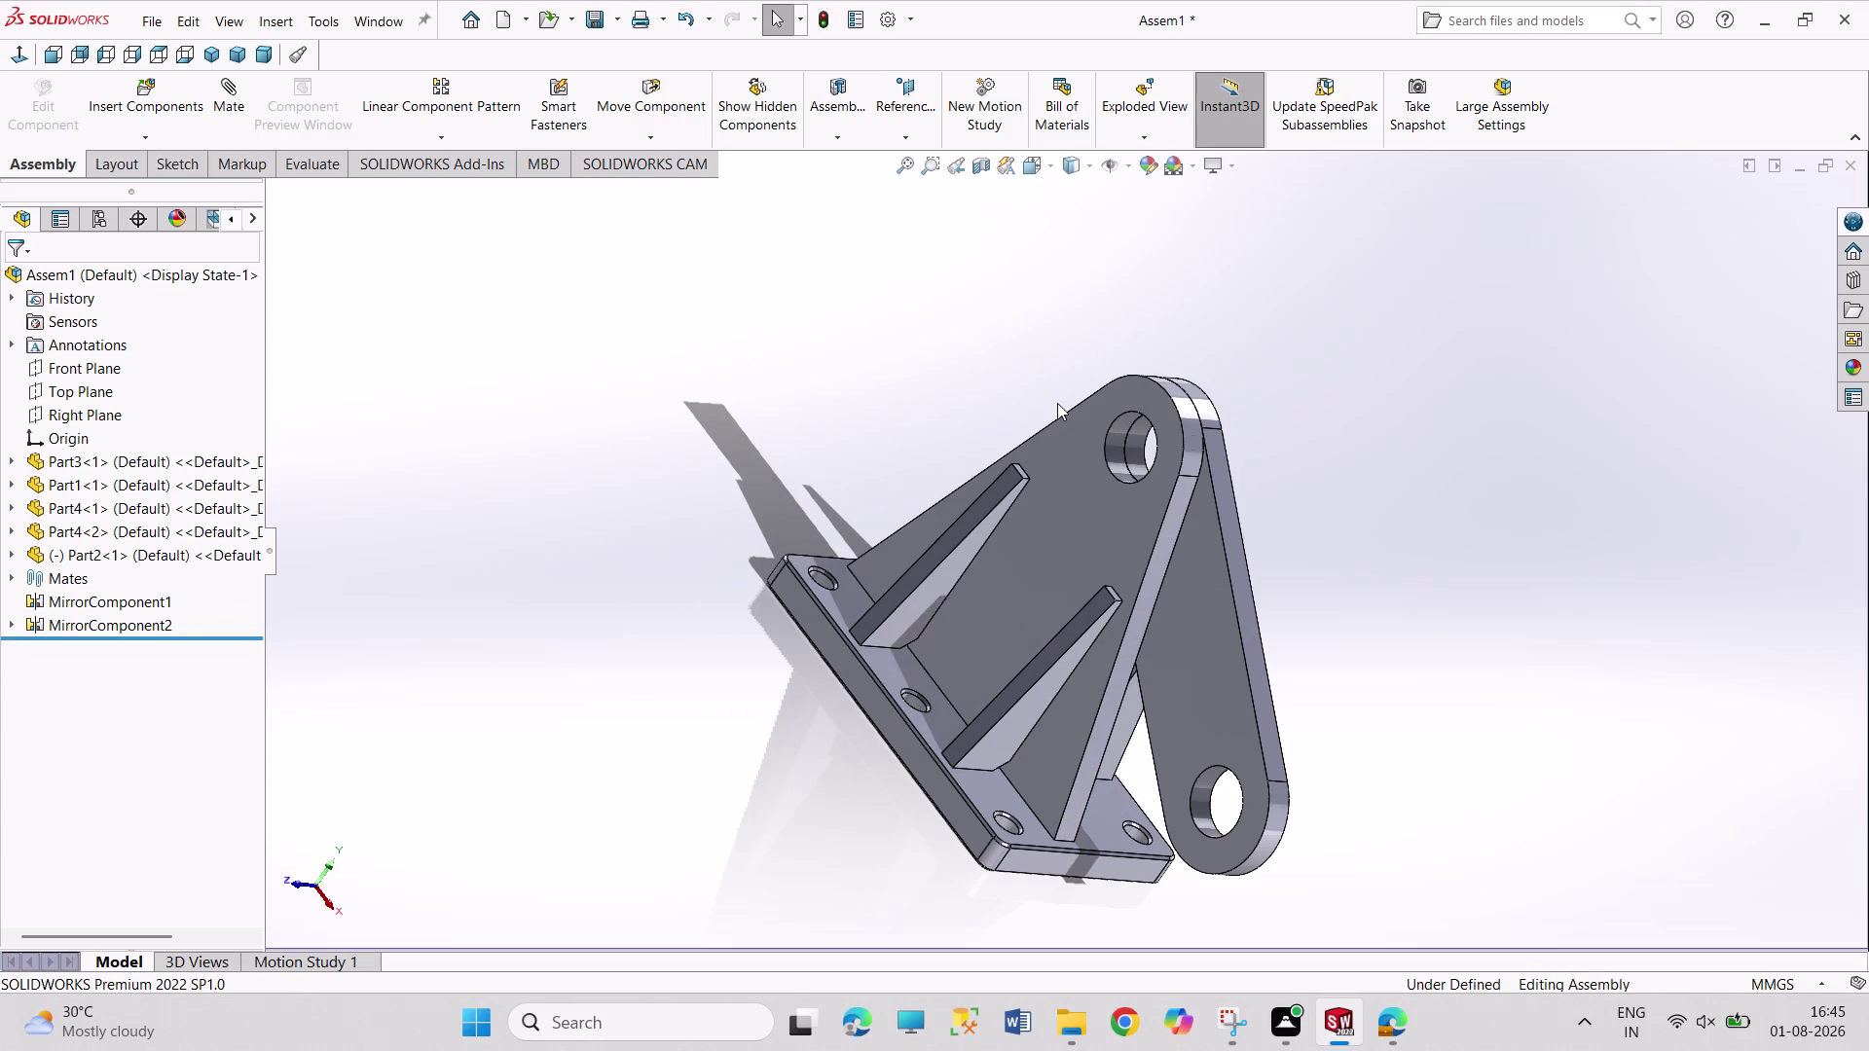
Orbit to a front-on view, undo one change, and select the link part.
middle_drag(1312, 648, 1142, 656)
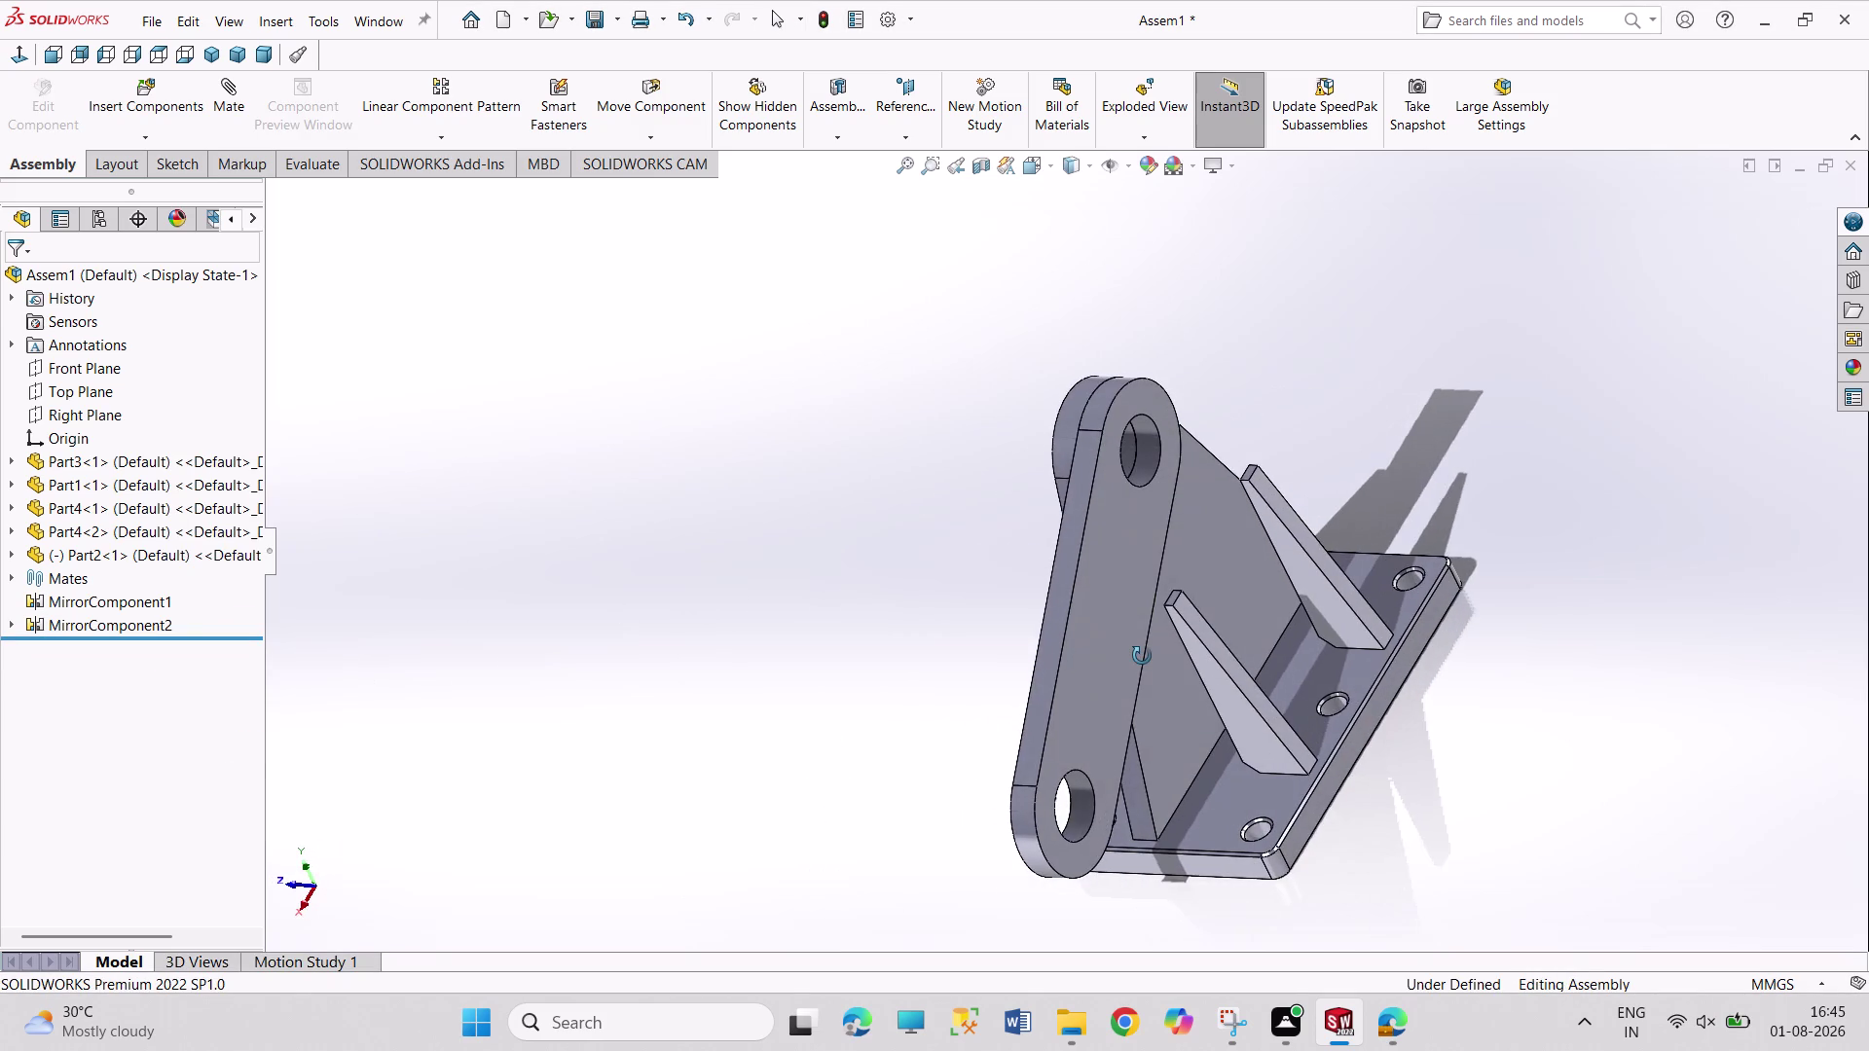
middle_drag(1141, 656, 1222, 663)
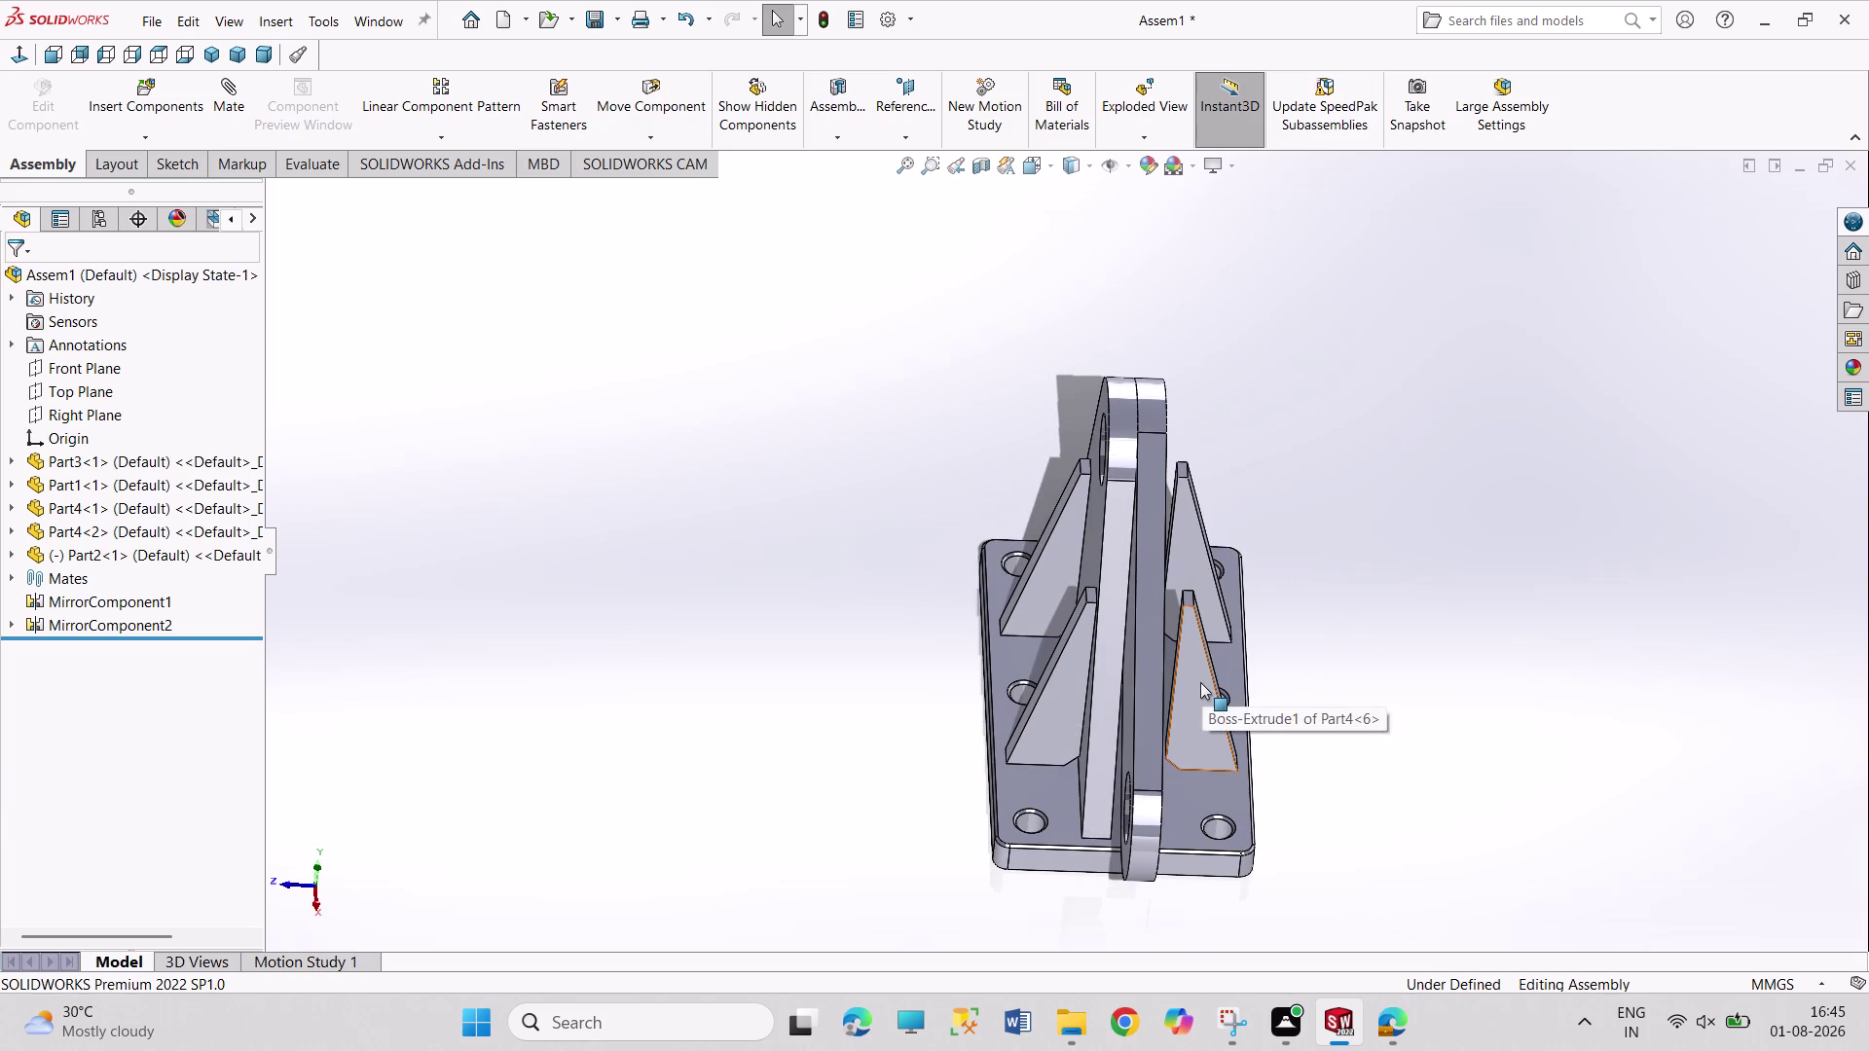
key(ctrl+z)
click(826, 677)
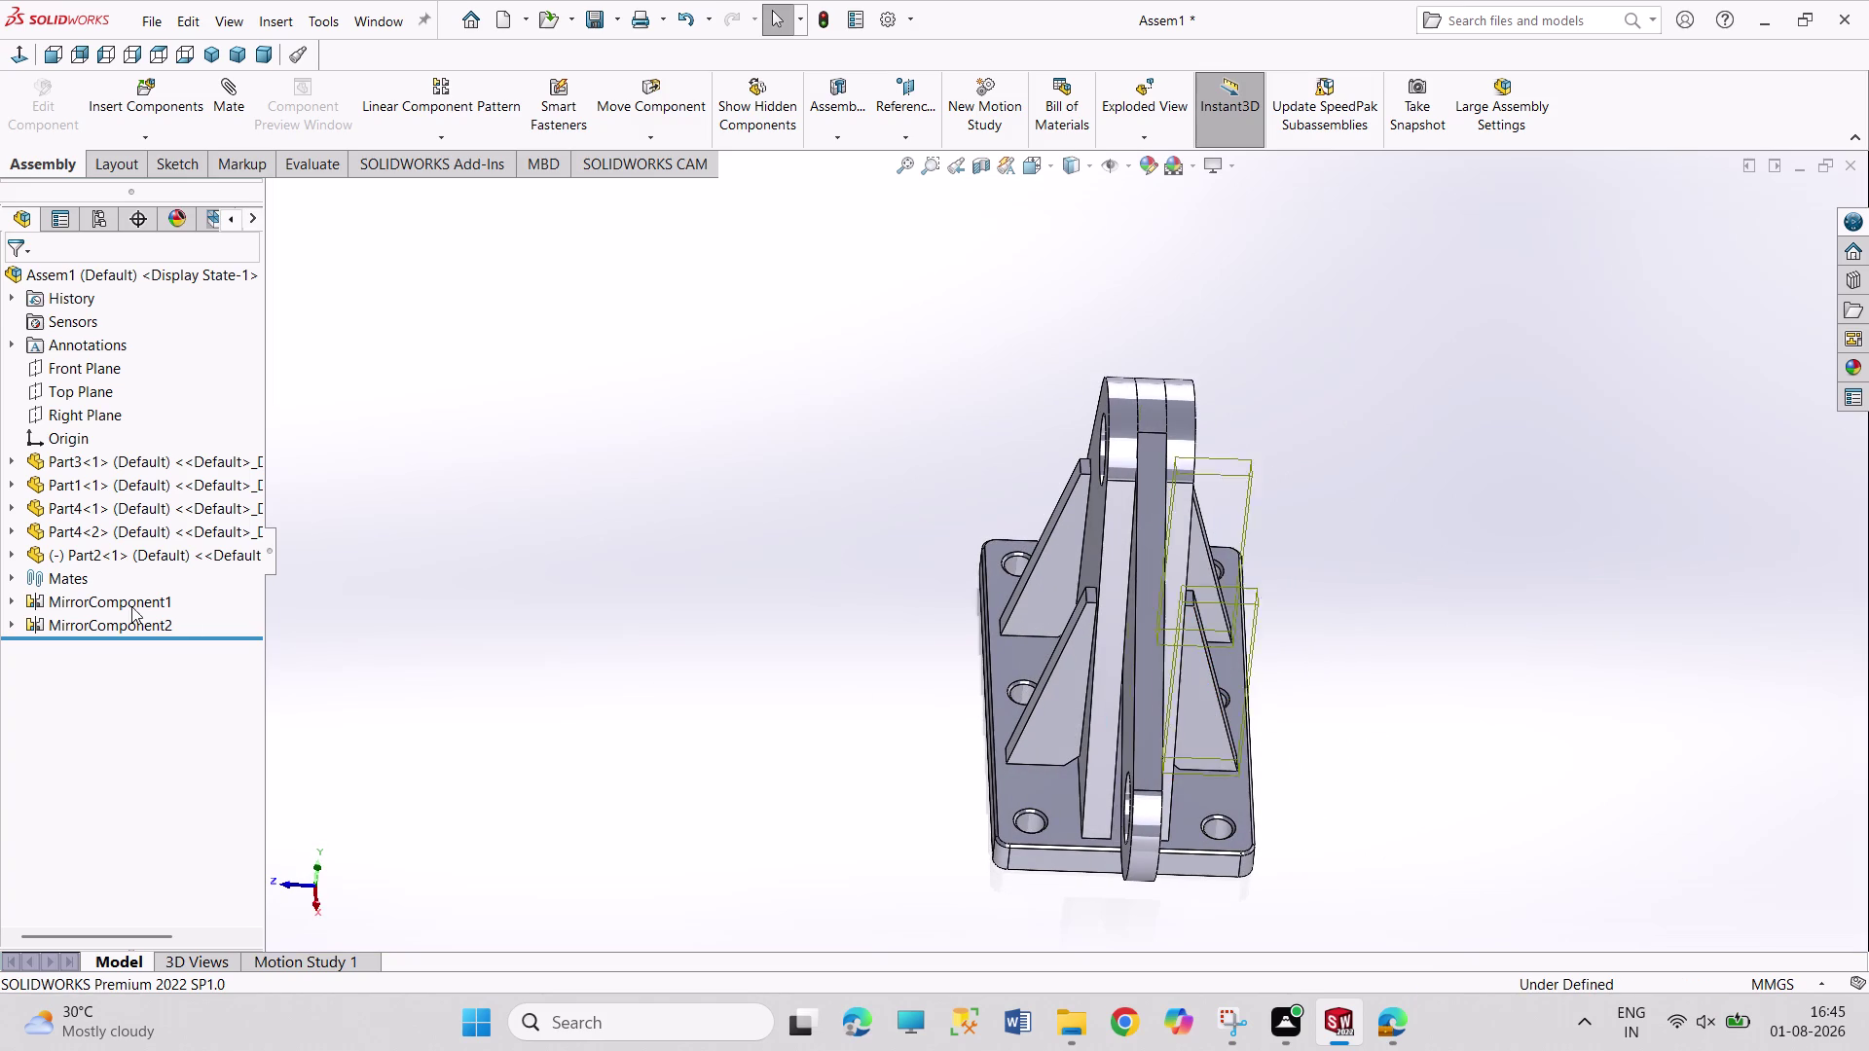
click(104, 561)
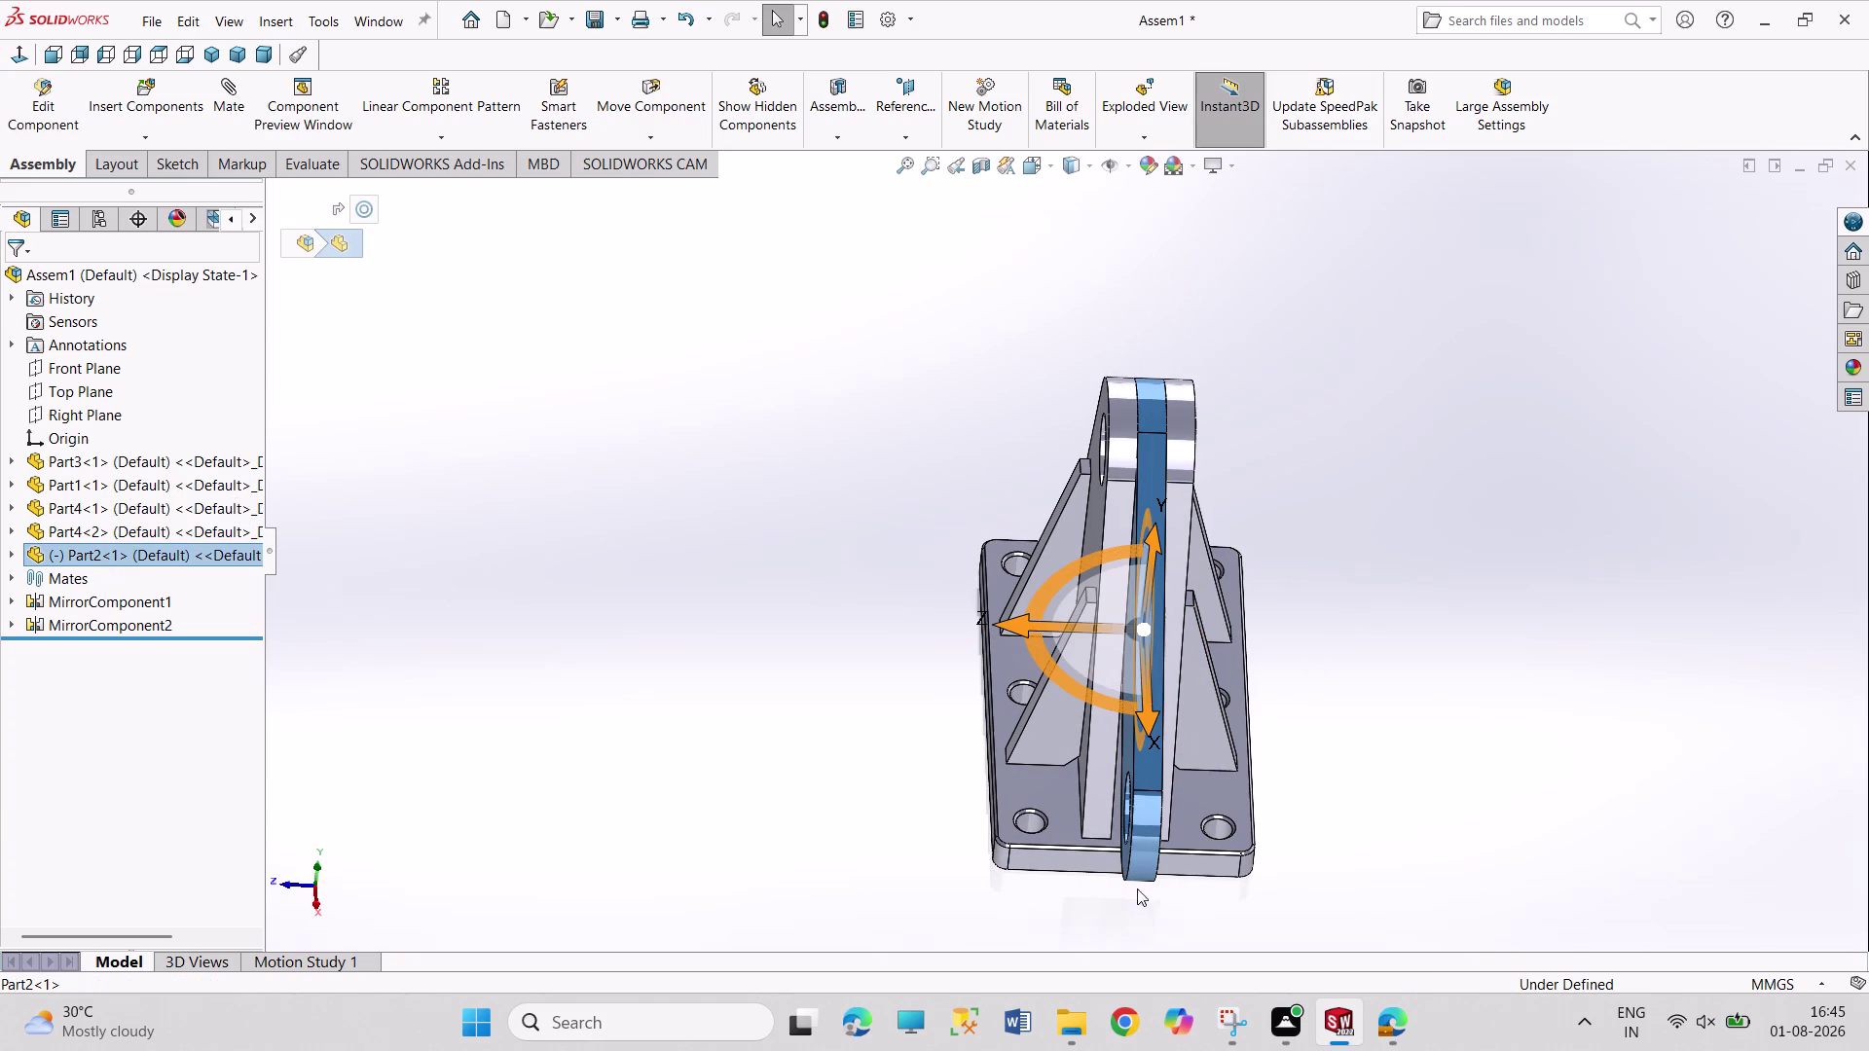
Drag the link part into a new position beside the bracket.
middle_drag(753, 821, 897, 859)
drag(1282, 736, 1549, 440)
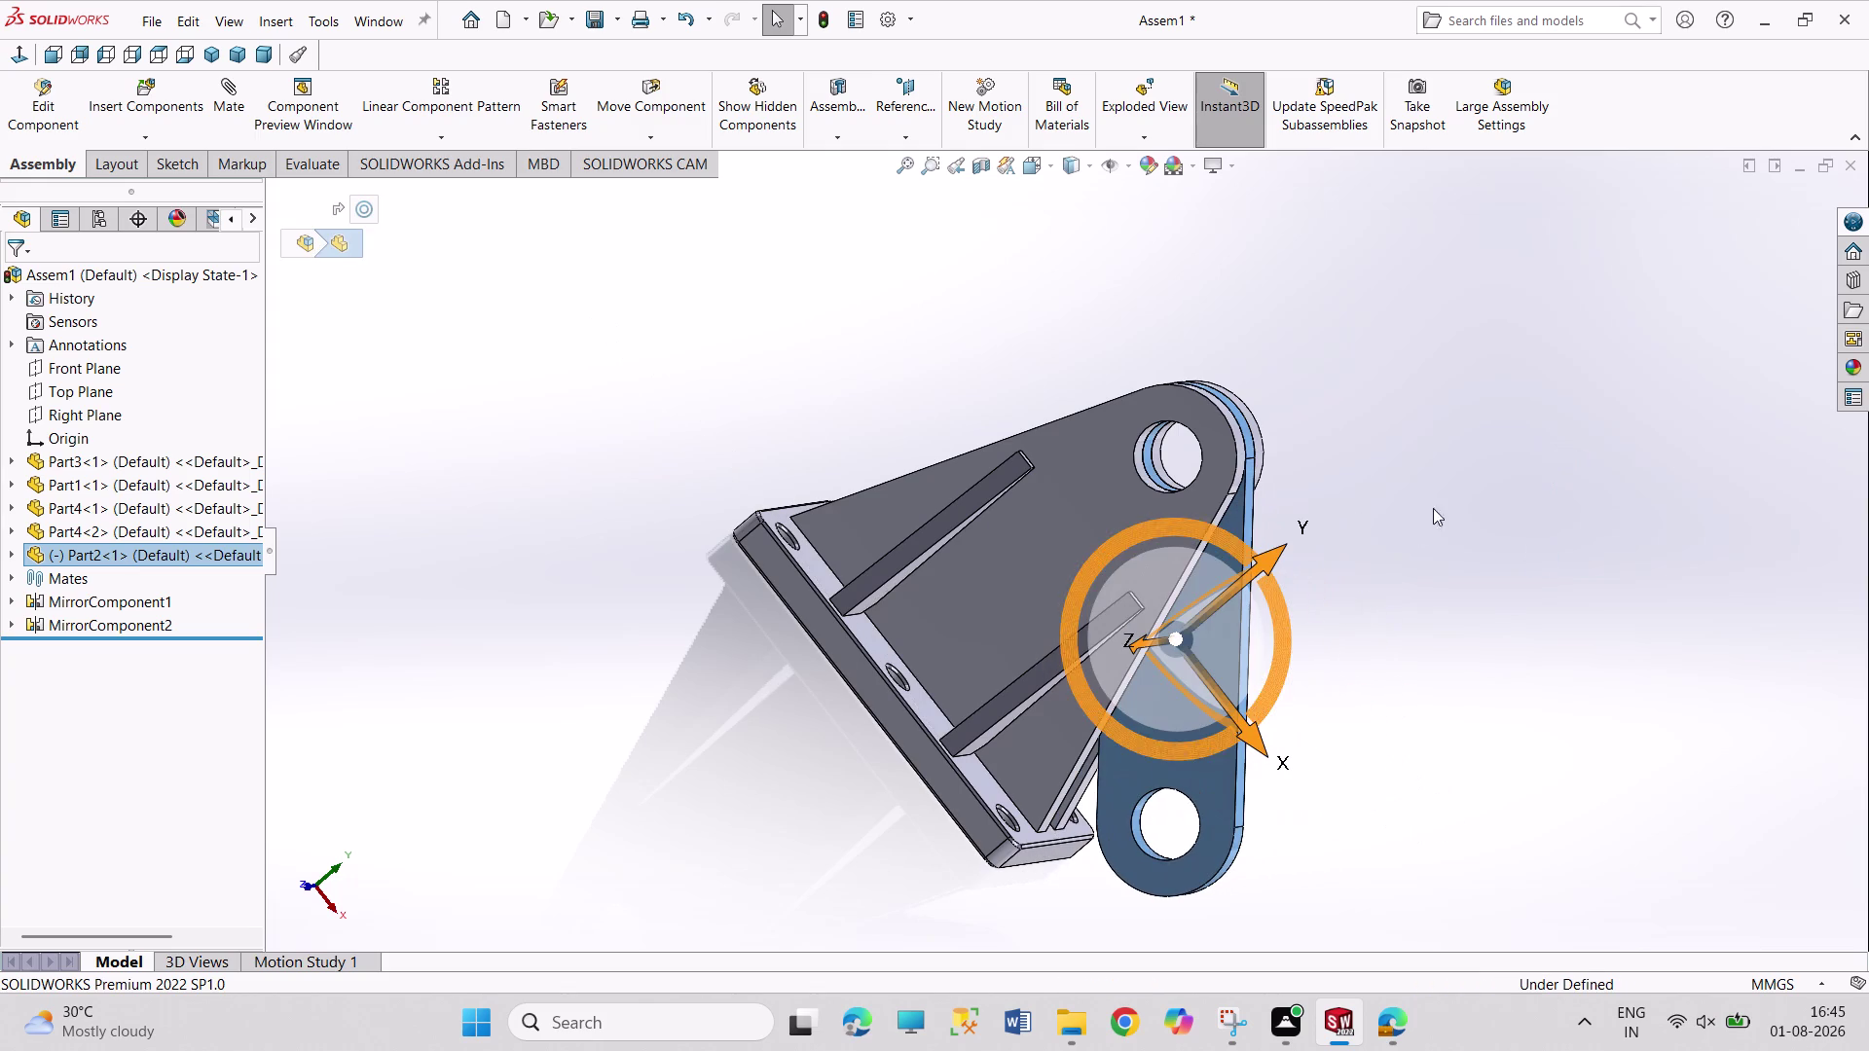
click(606, 651)
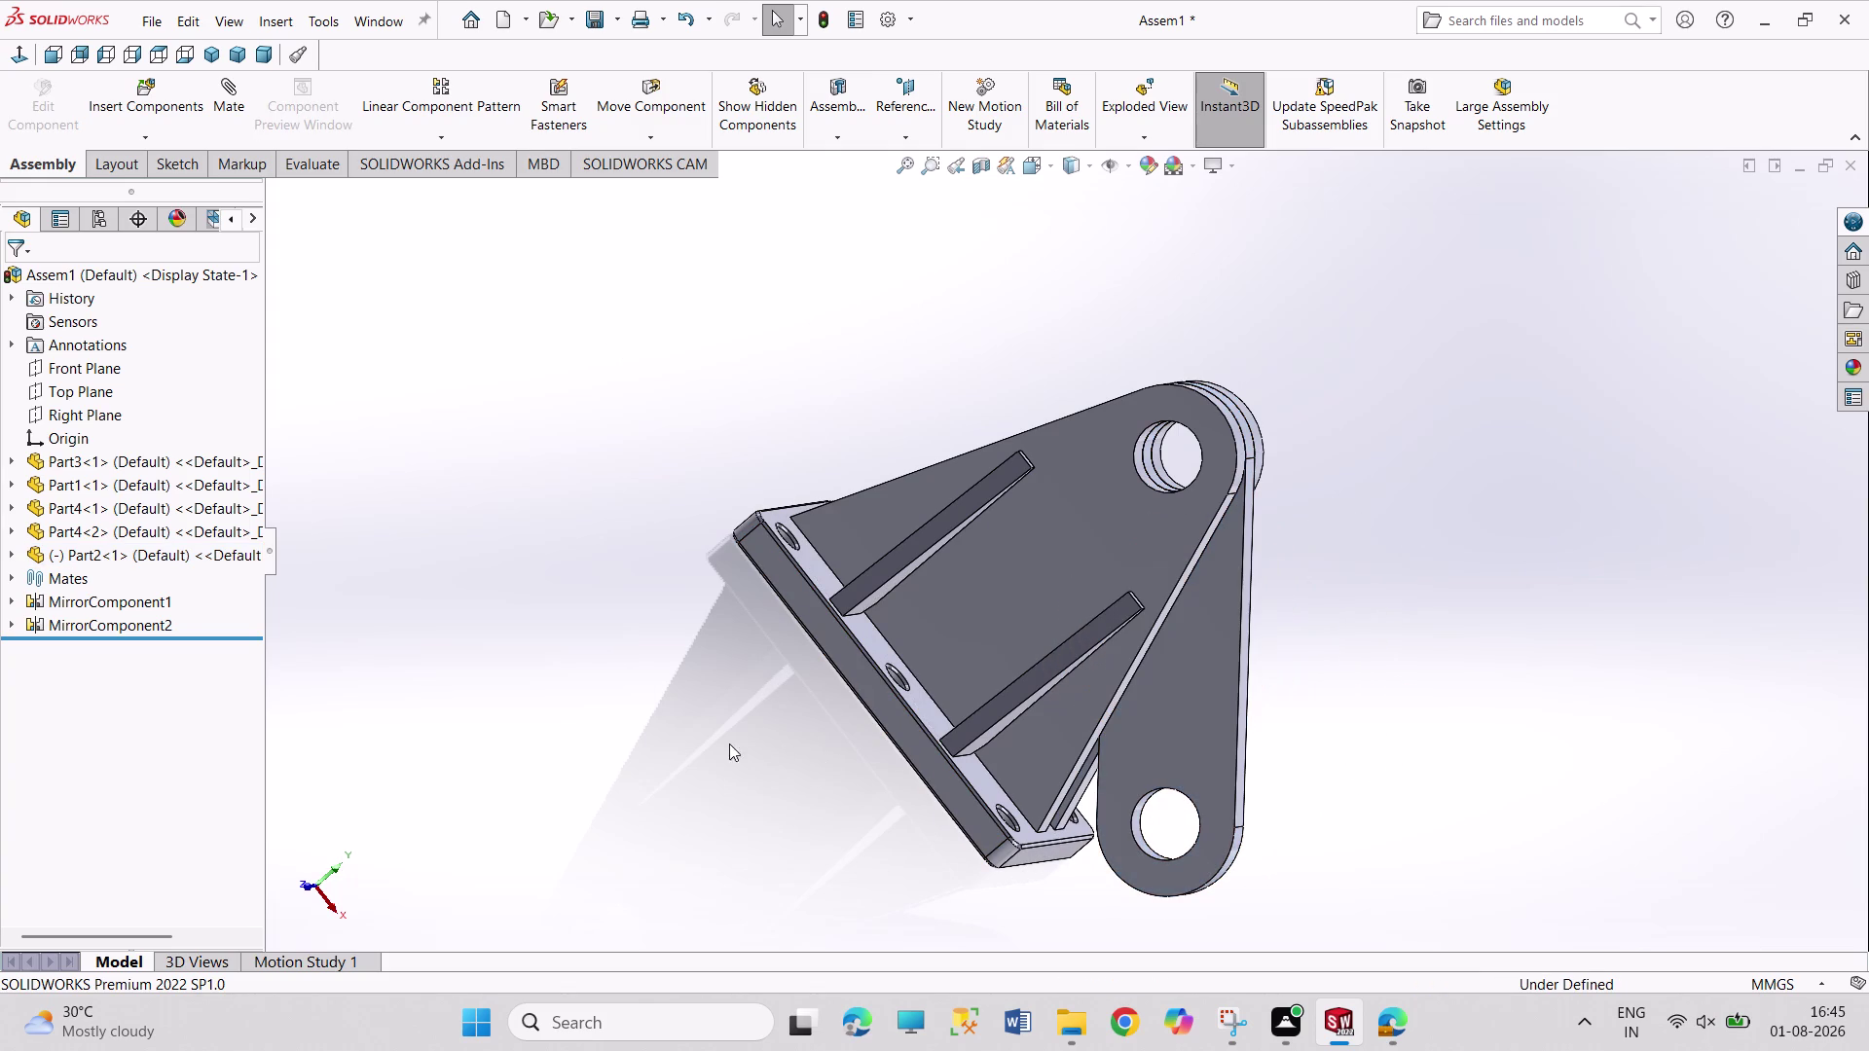
click(115, 556)
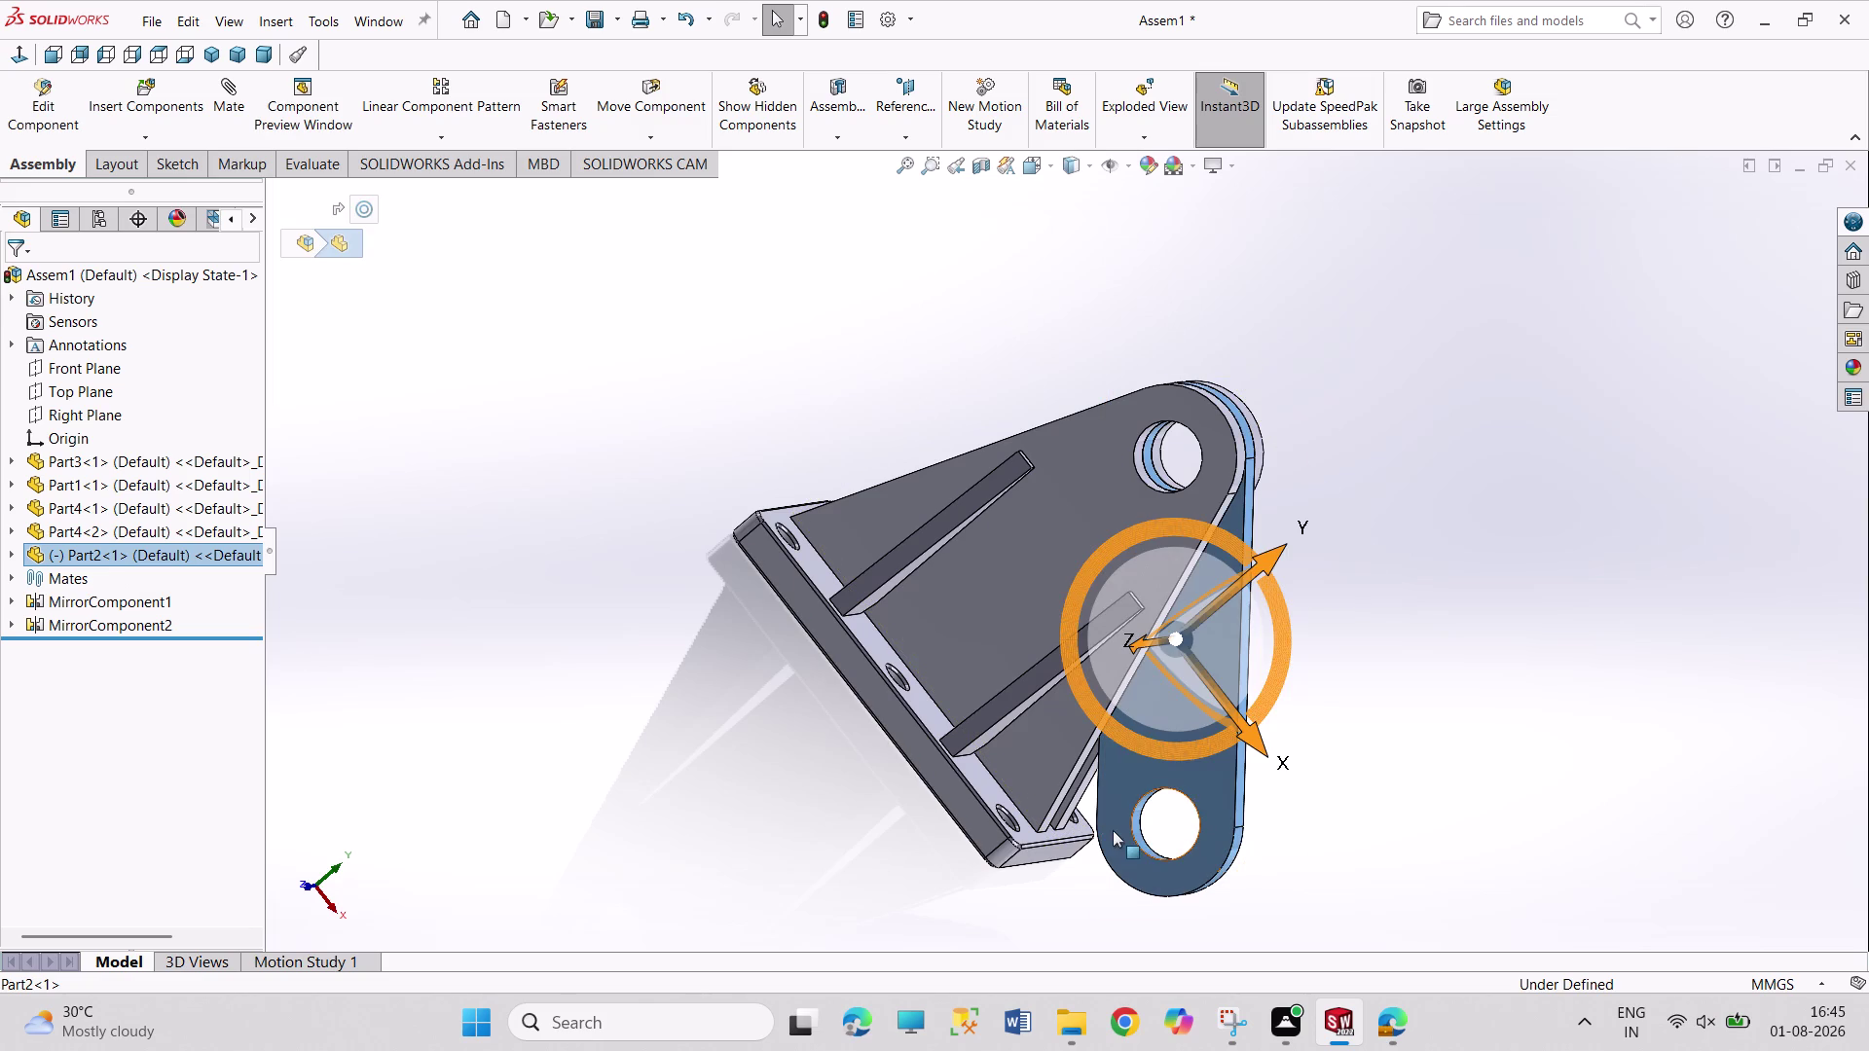
drag(1113, 831, 1331, 753)
click(1628, 718)
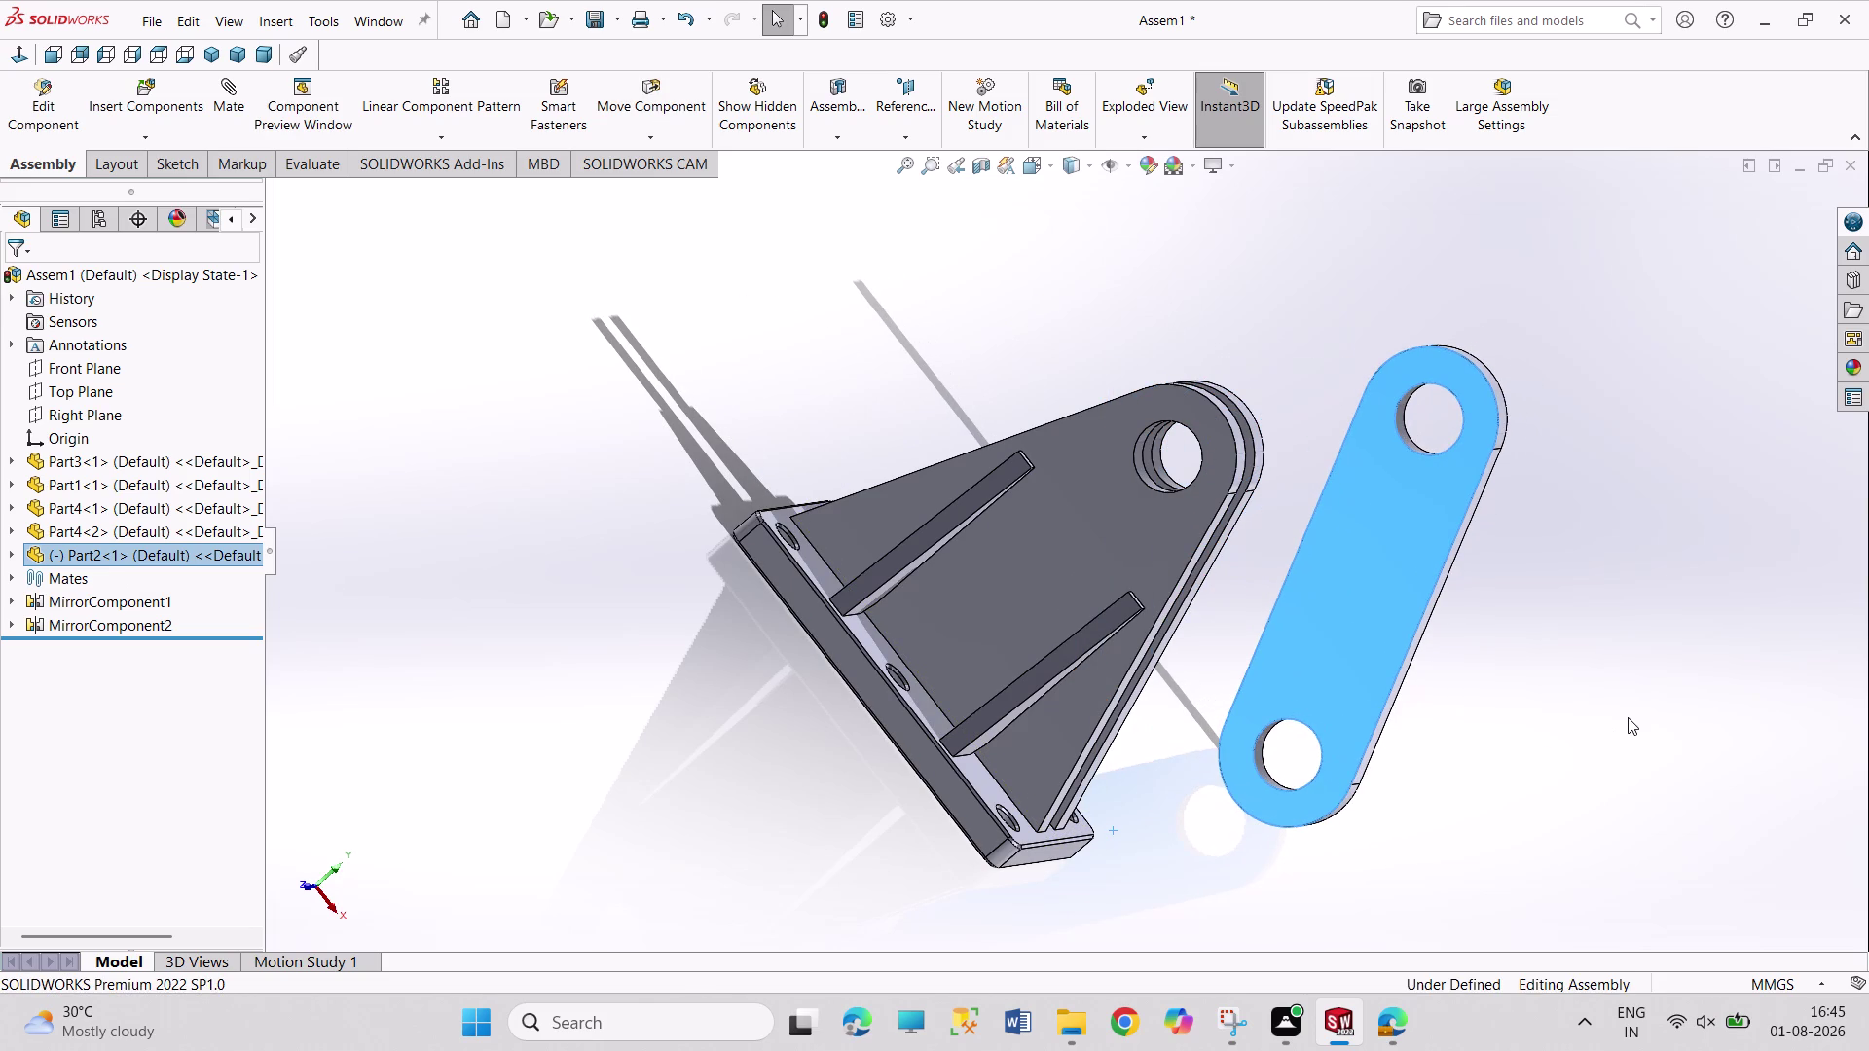
middle_drag(1618, 740, 1555, 745)
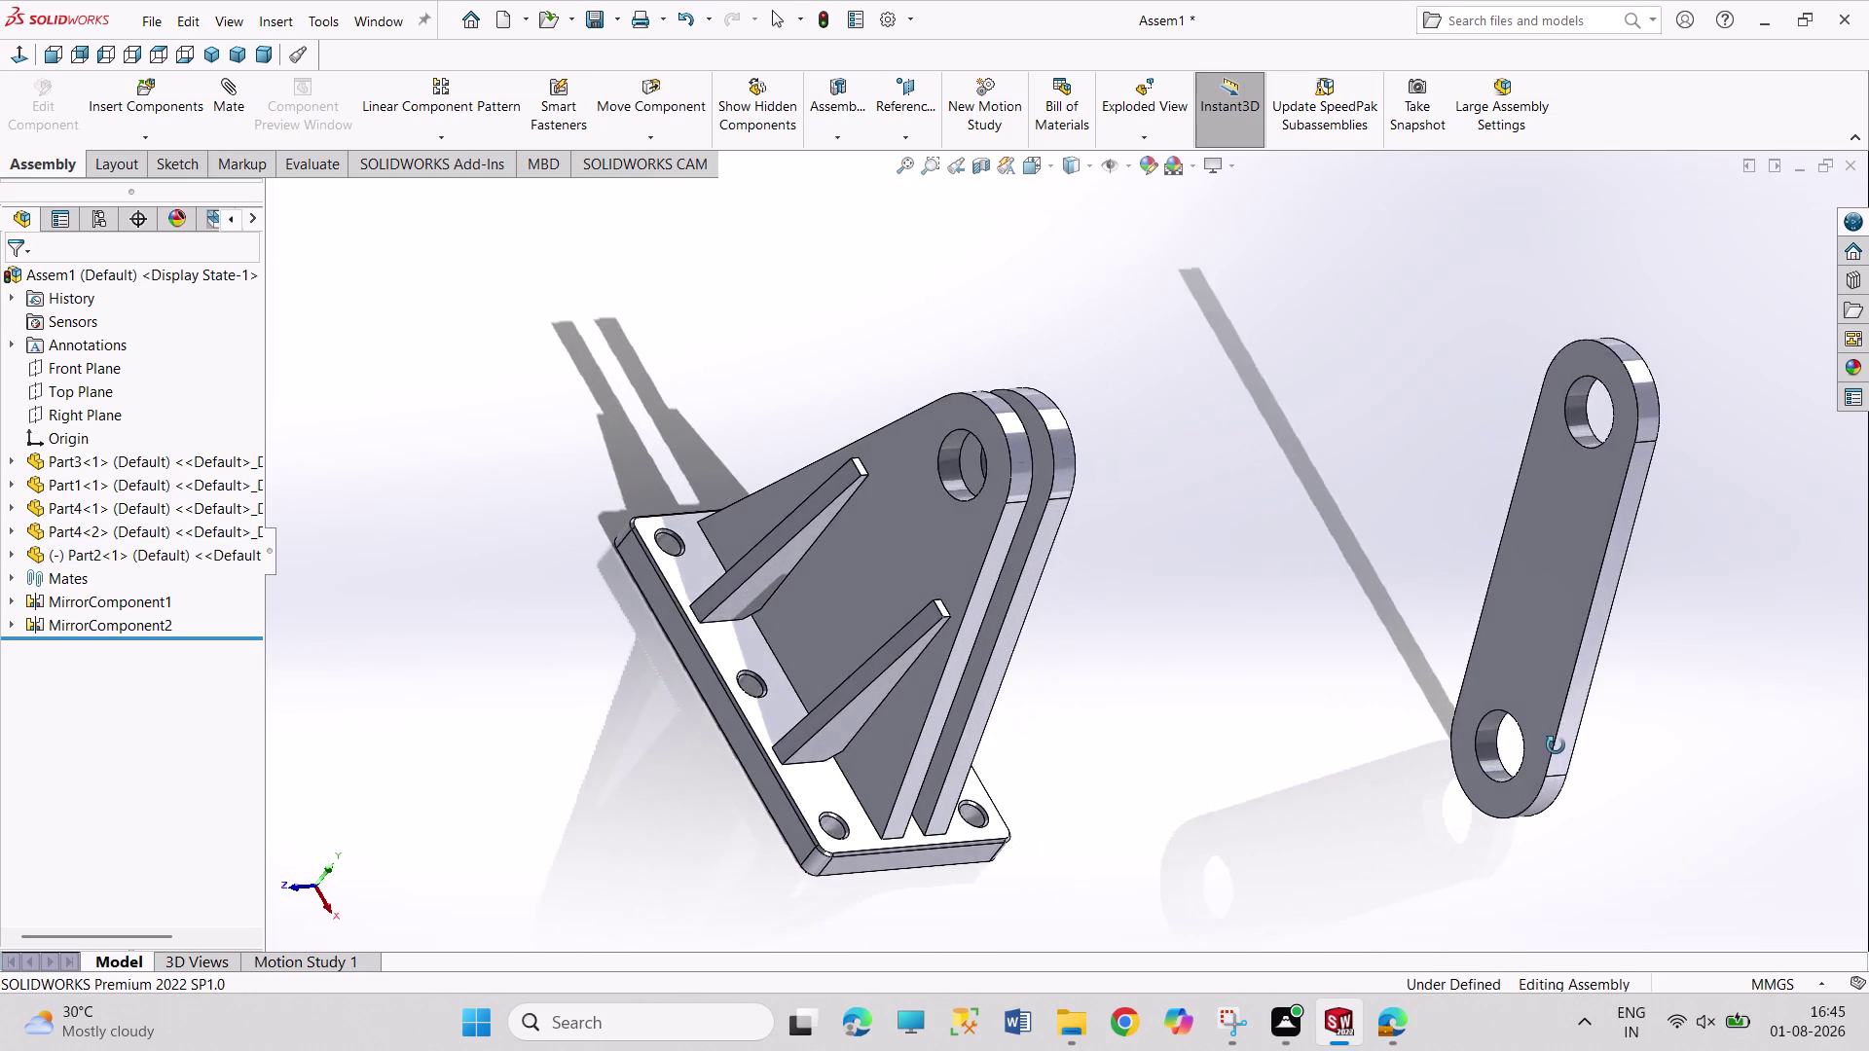
middle_drag(1555, 745, 1523, 741)
Mate the link's flat face coincident with the bracket lug face, then start inserting a part.
click(1632, 478)
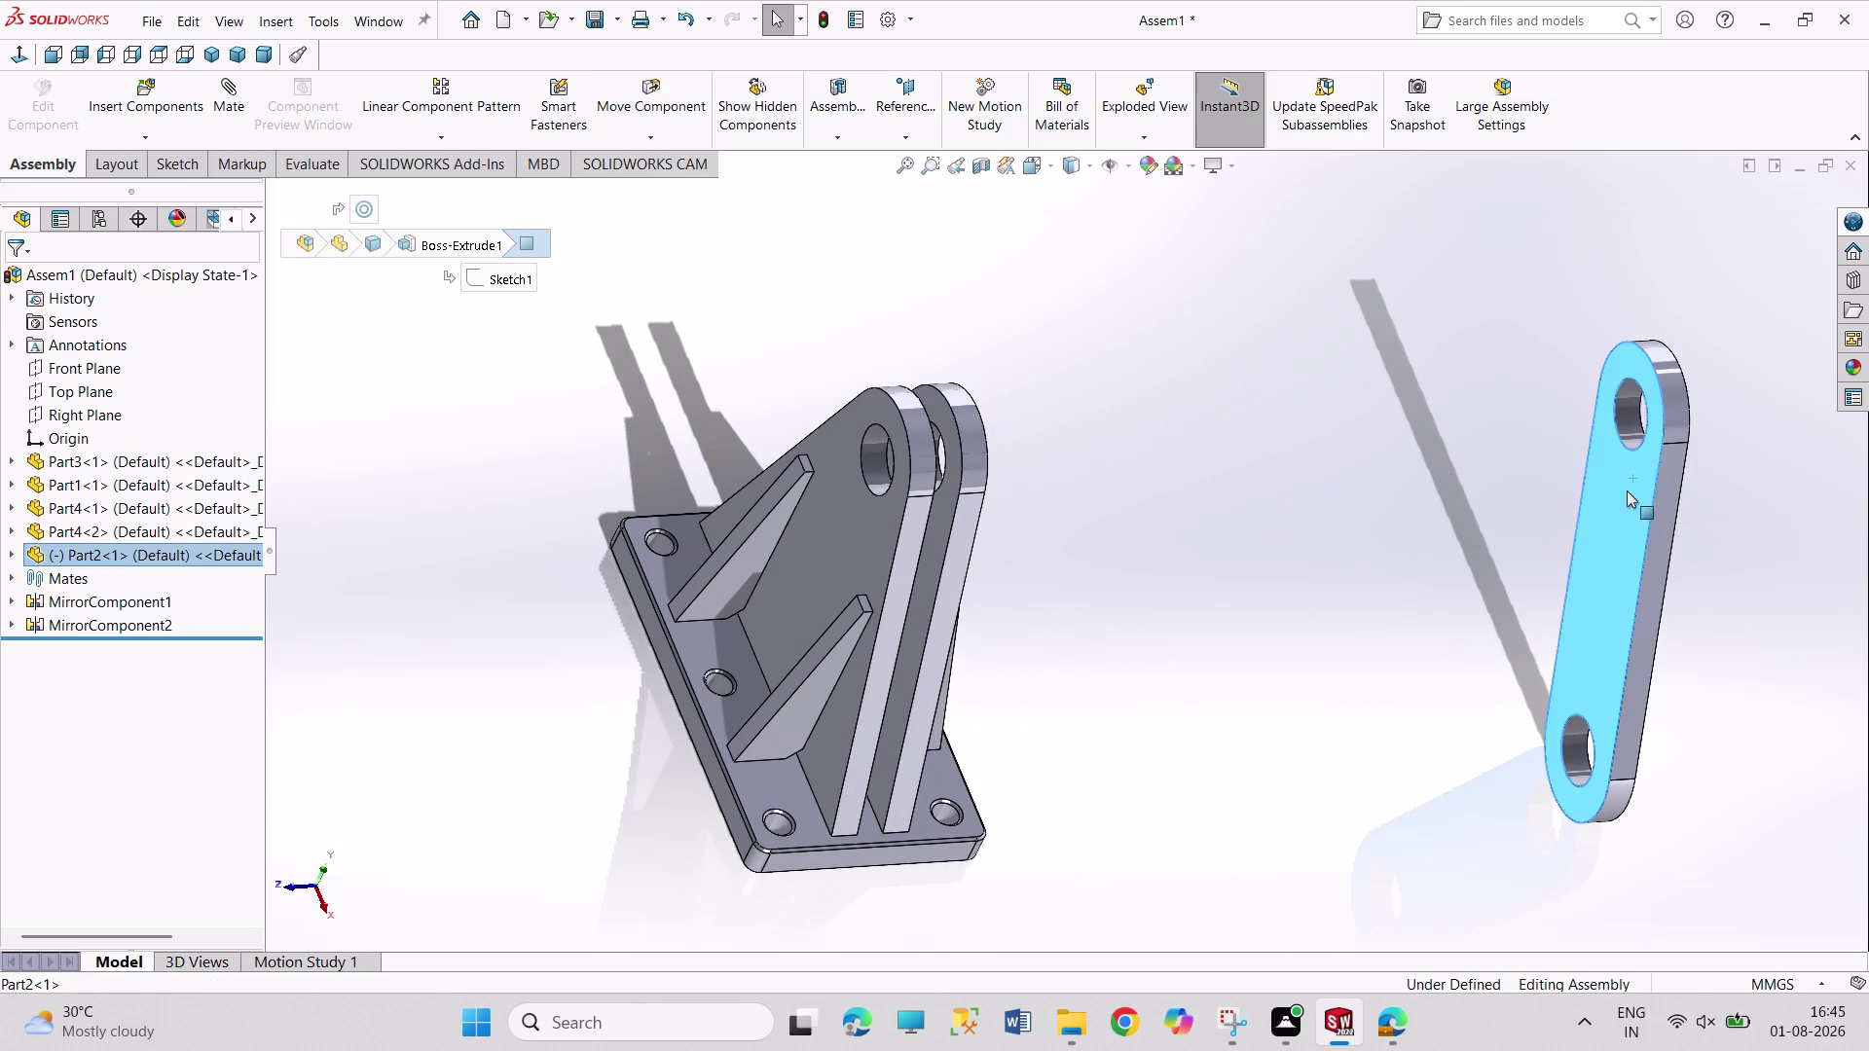
middle_drag(1345, 638, 1235, 660)
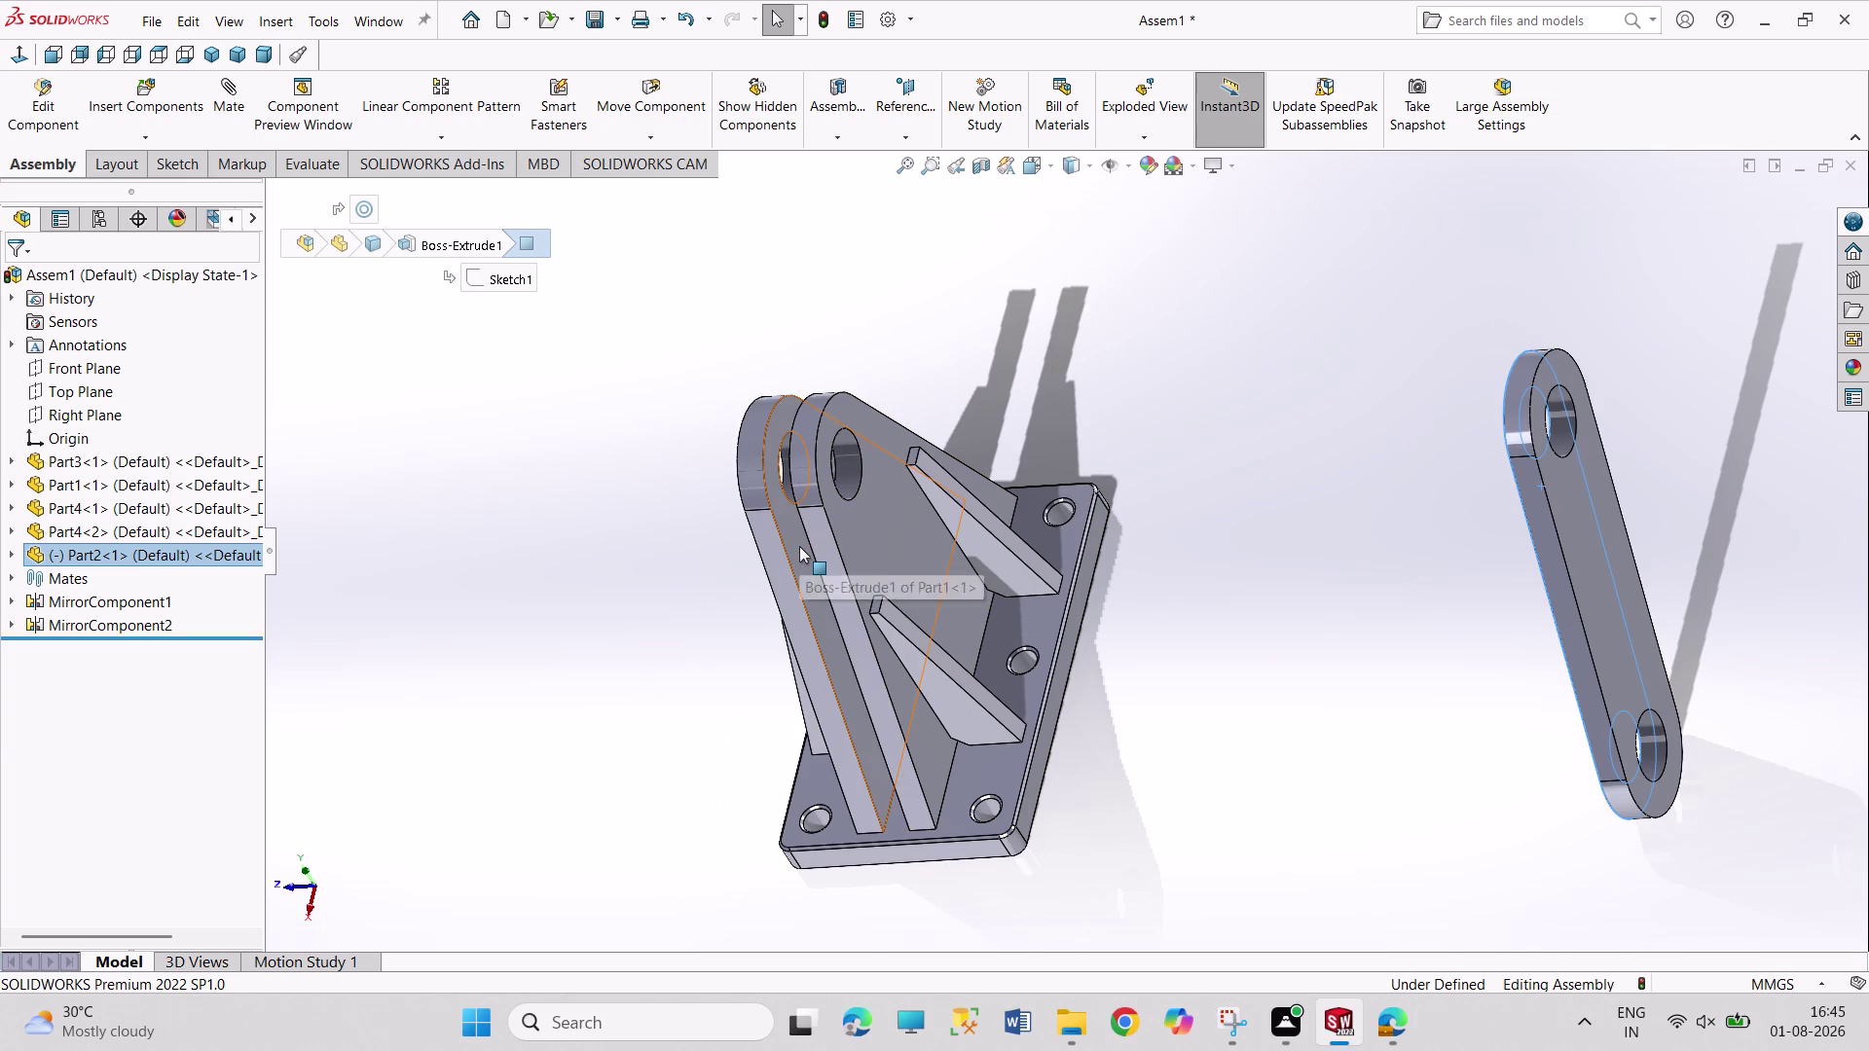
click(799, 546)
click(860, 528)
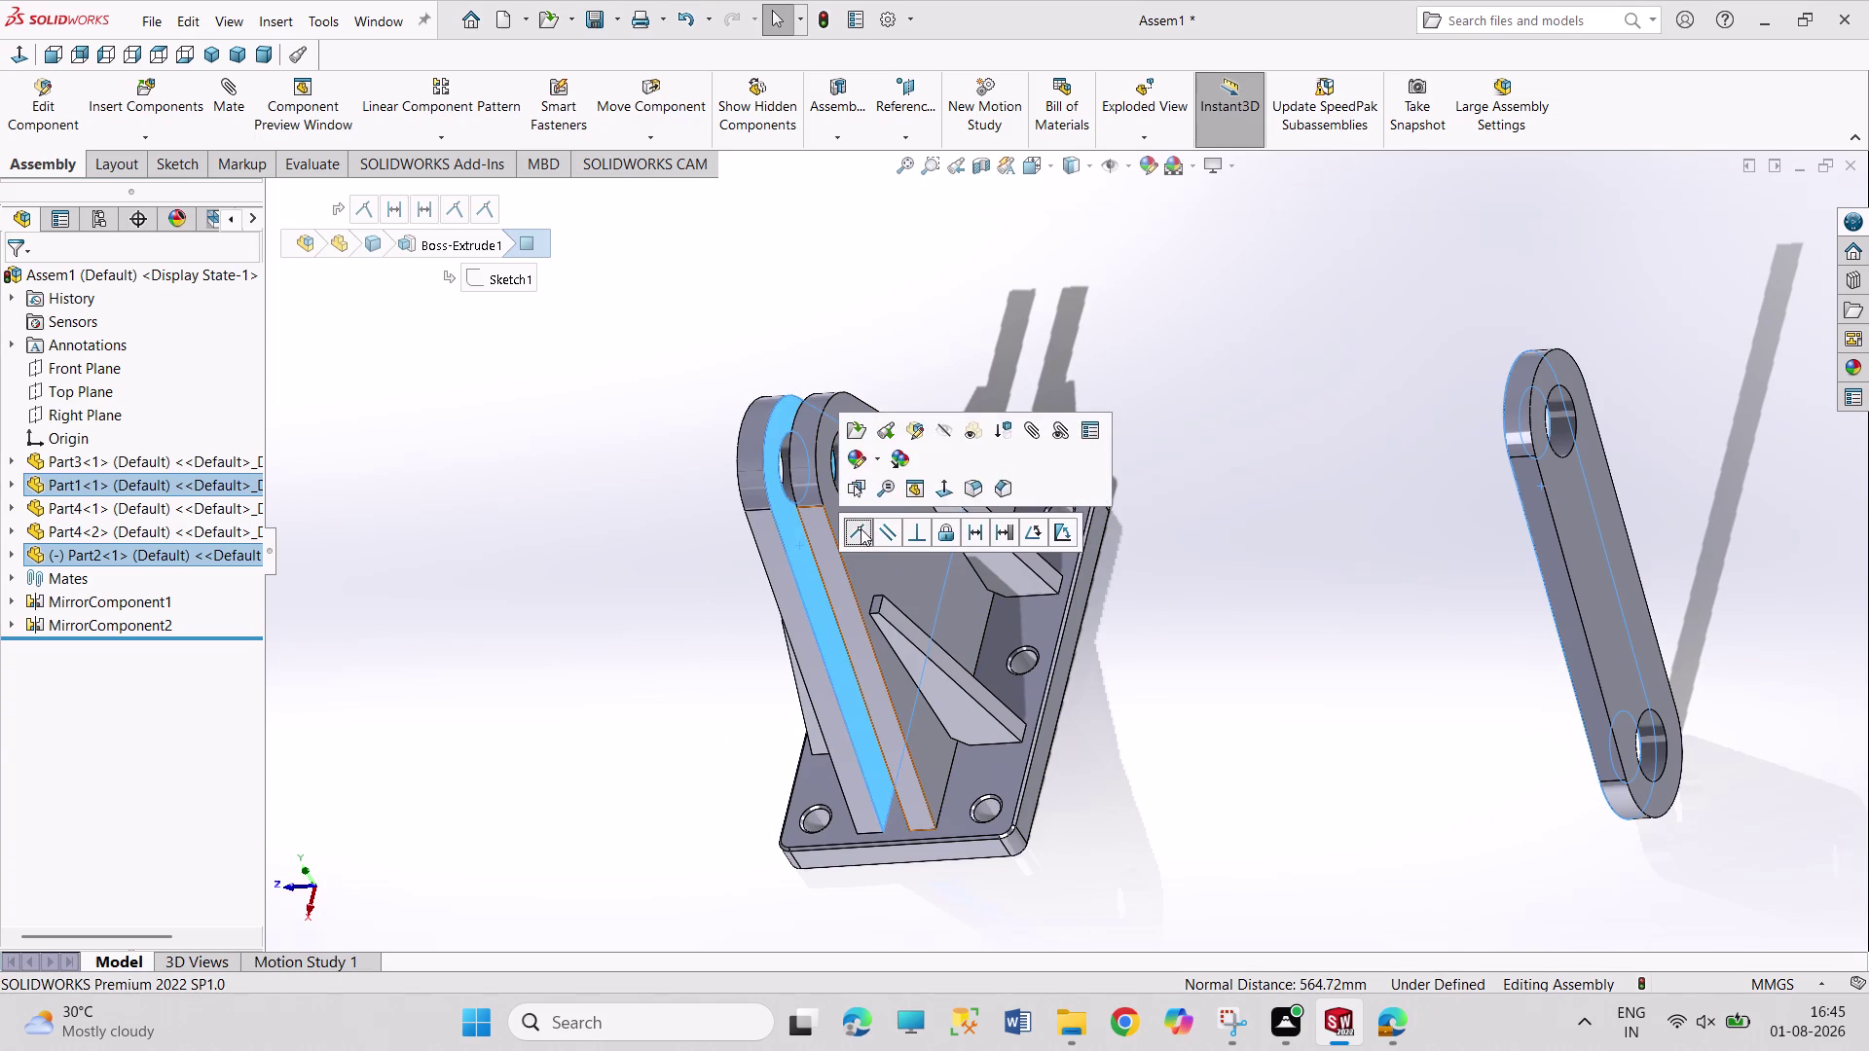
drag(885, 810, 655, 445)
click(729, 812)
middle_drag(736, 822, 779, 806)
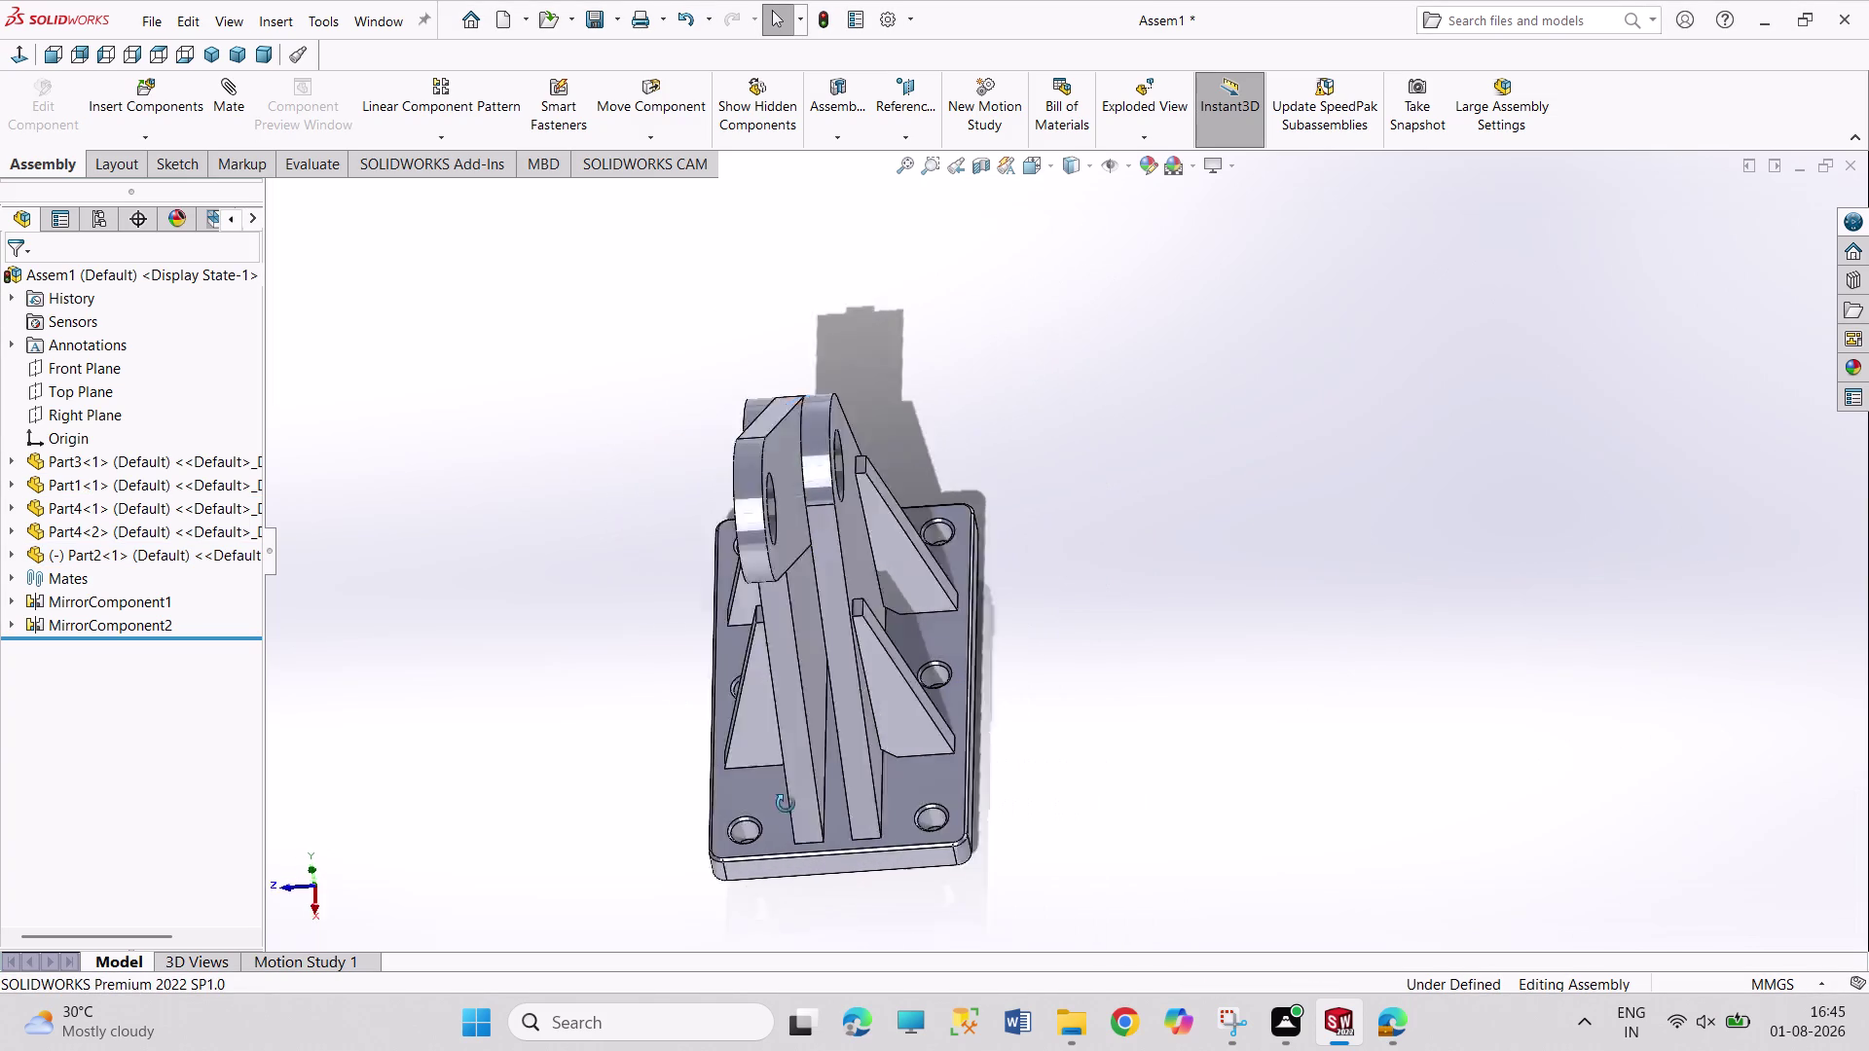
middle_drag(779, 805, 916, 733)
middle_drag(1129, 750, 1073, 648)
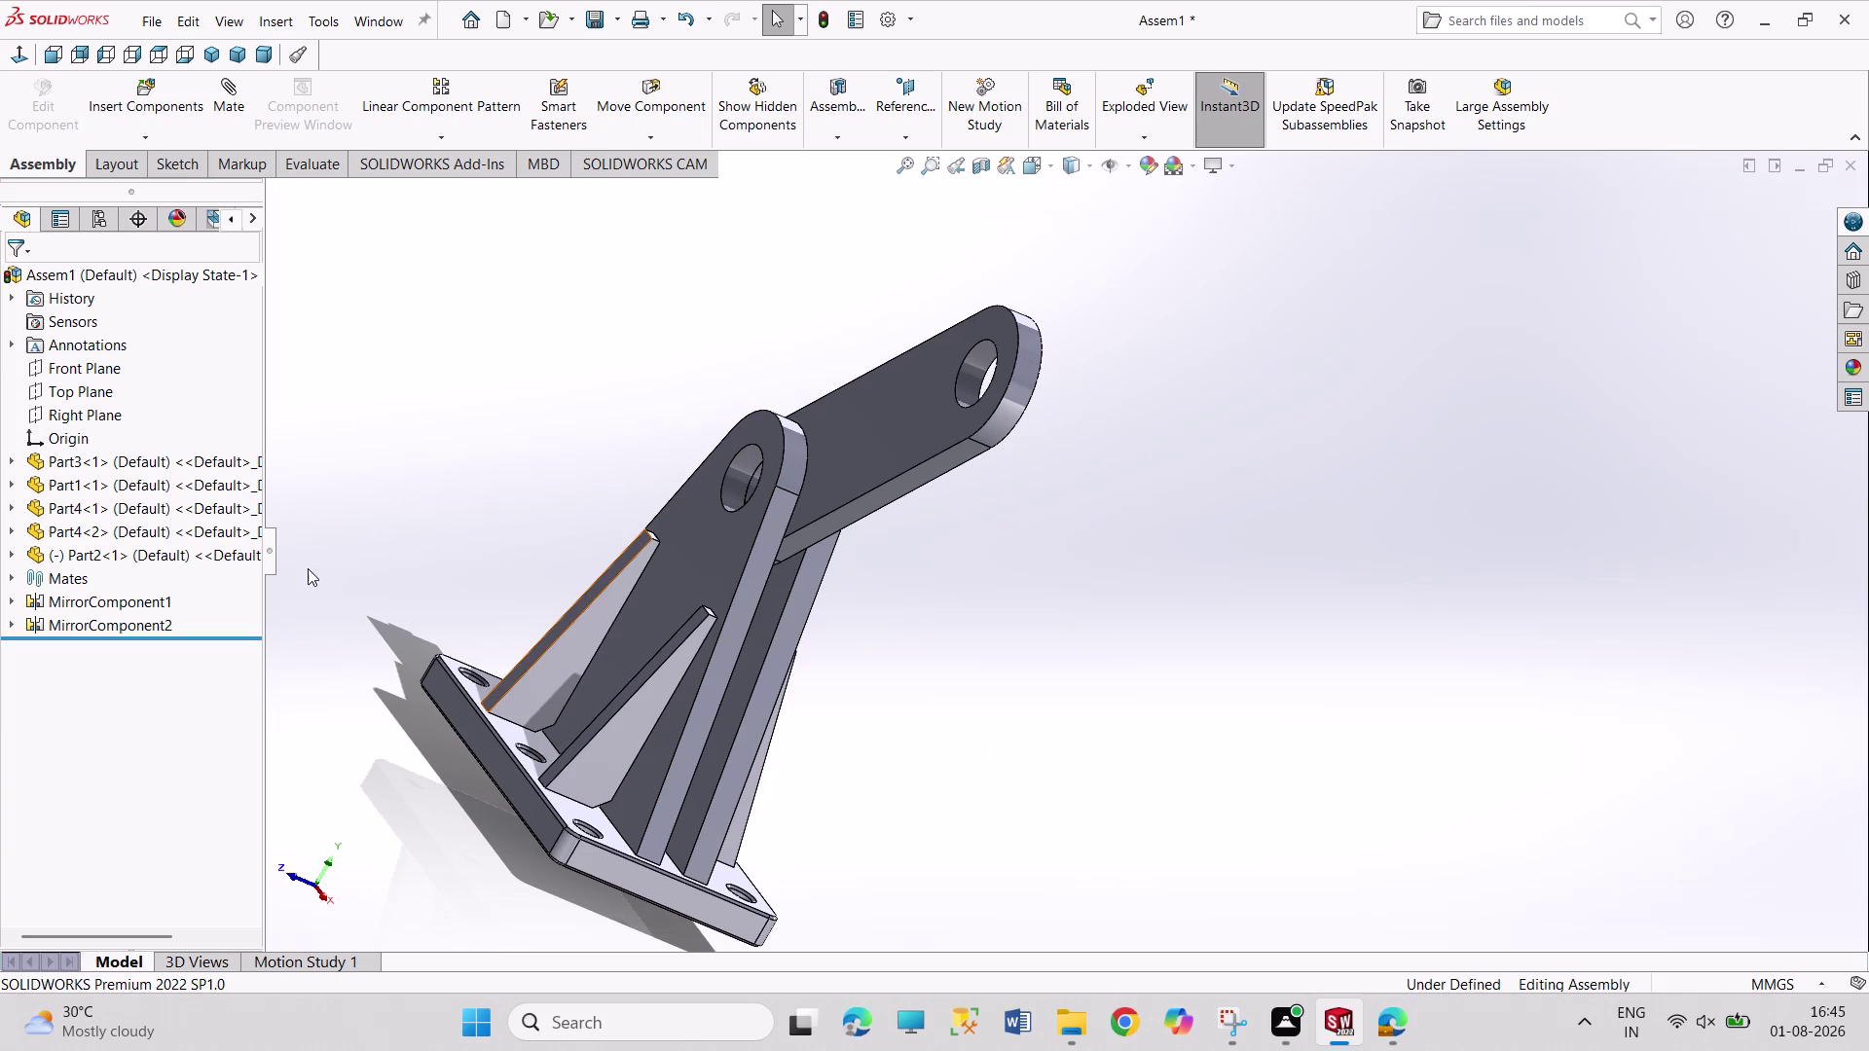
click(121, 113)
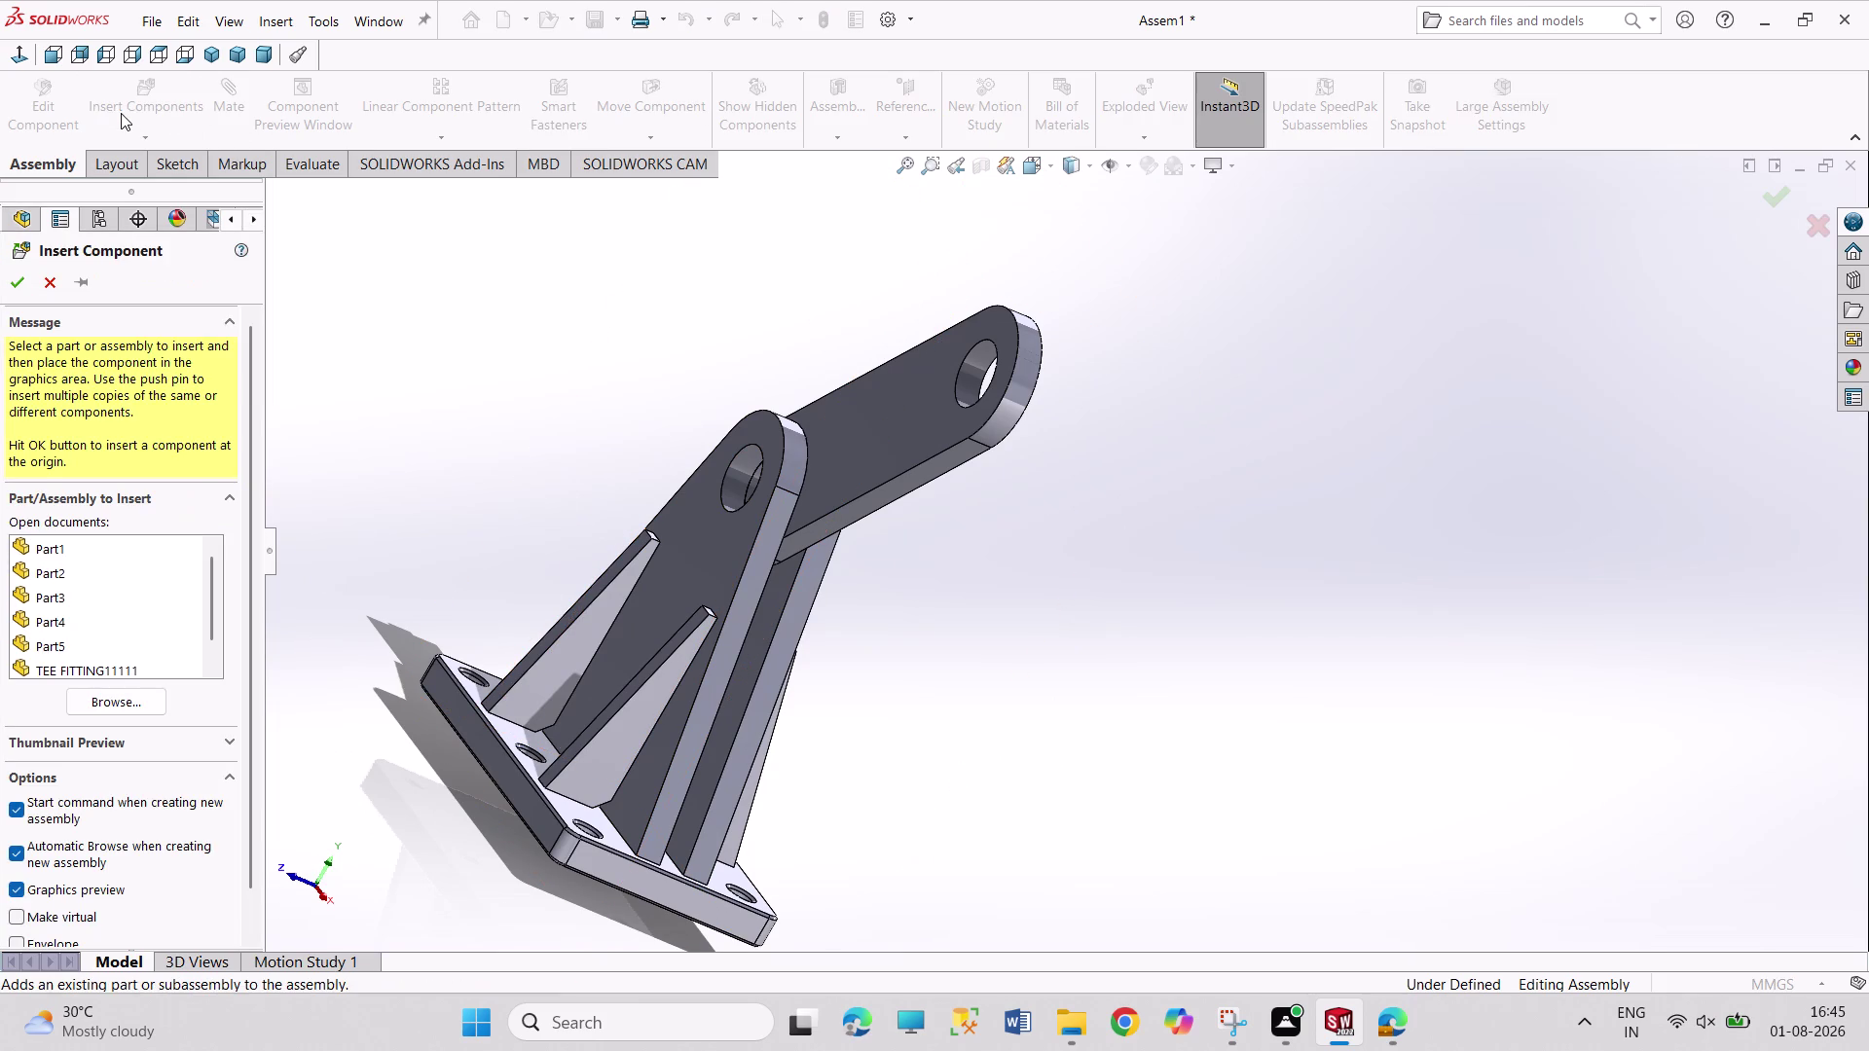
Insert the Part5 pin and drop it near the bracket.
click(81, 649)
click(477, 470)
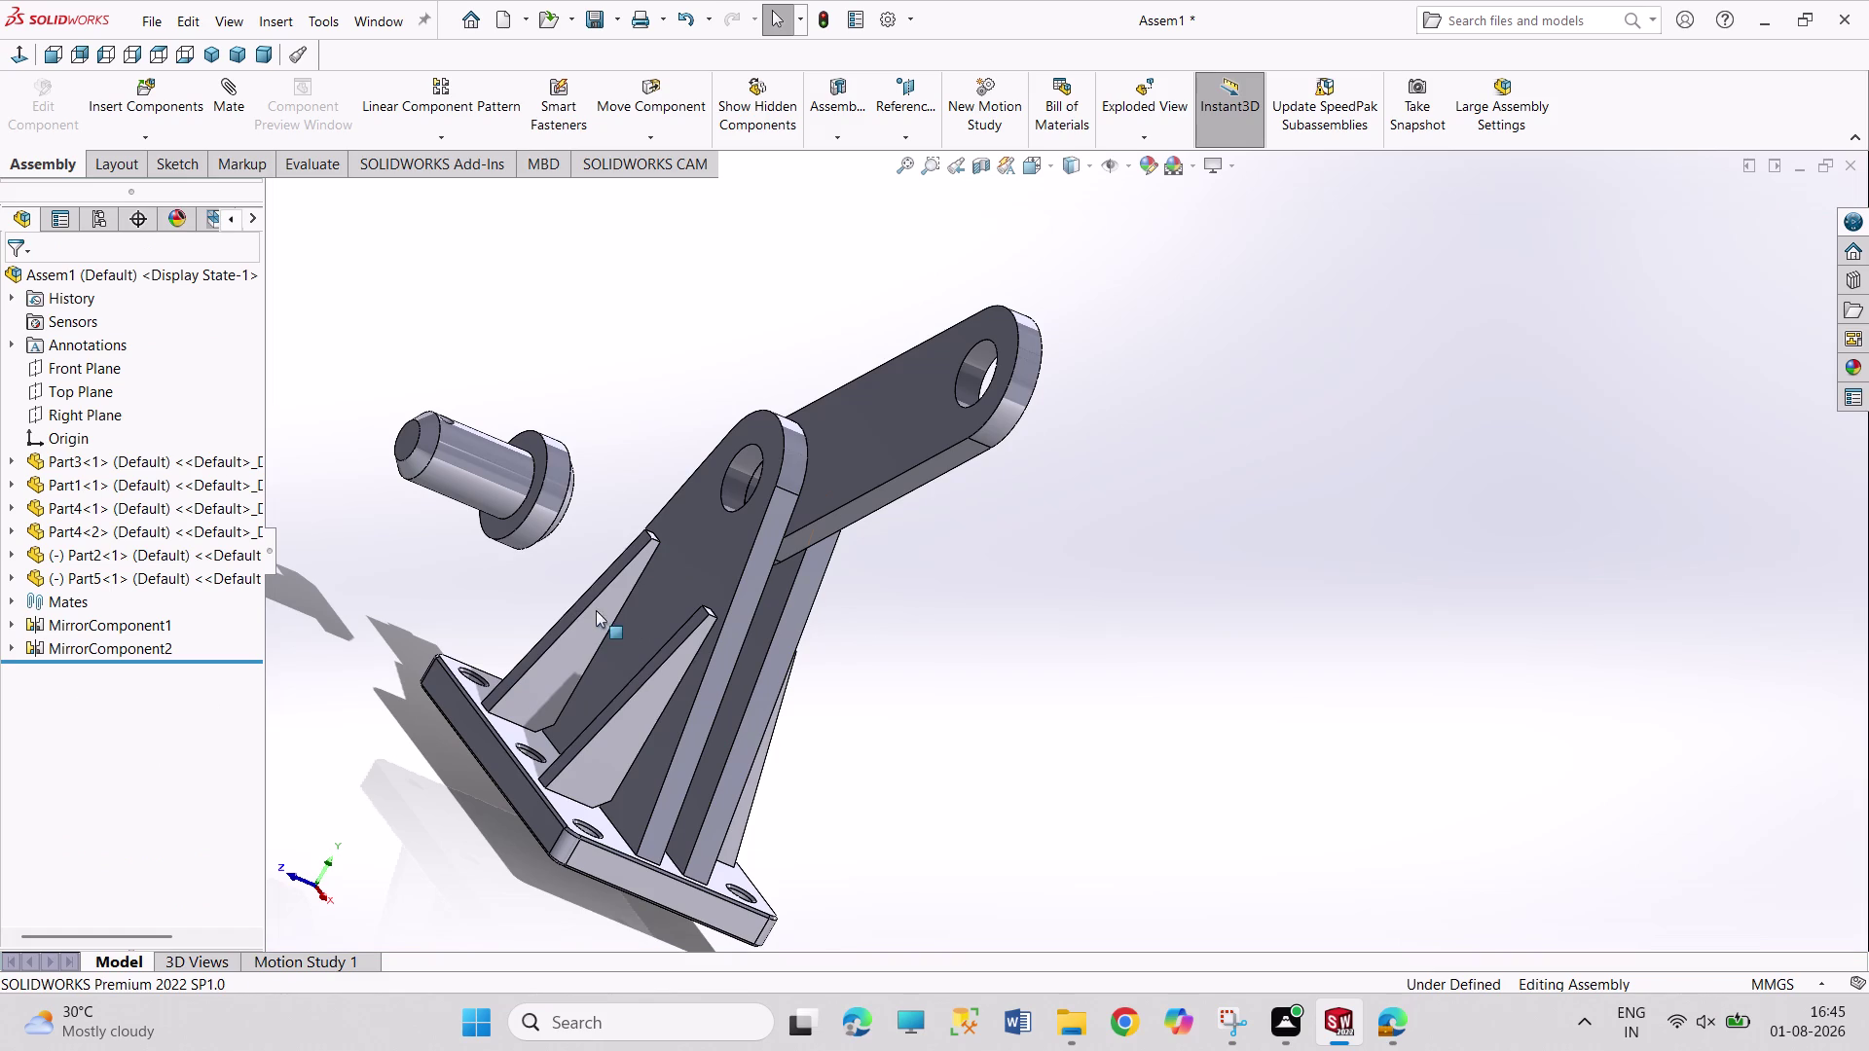
click(531, 498)
middle_drag(880, 598, 821, 611)
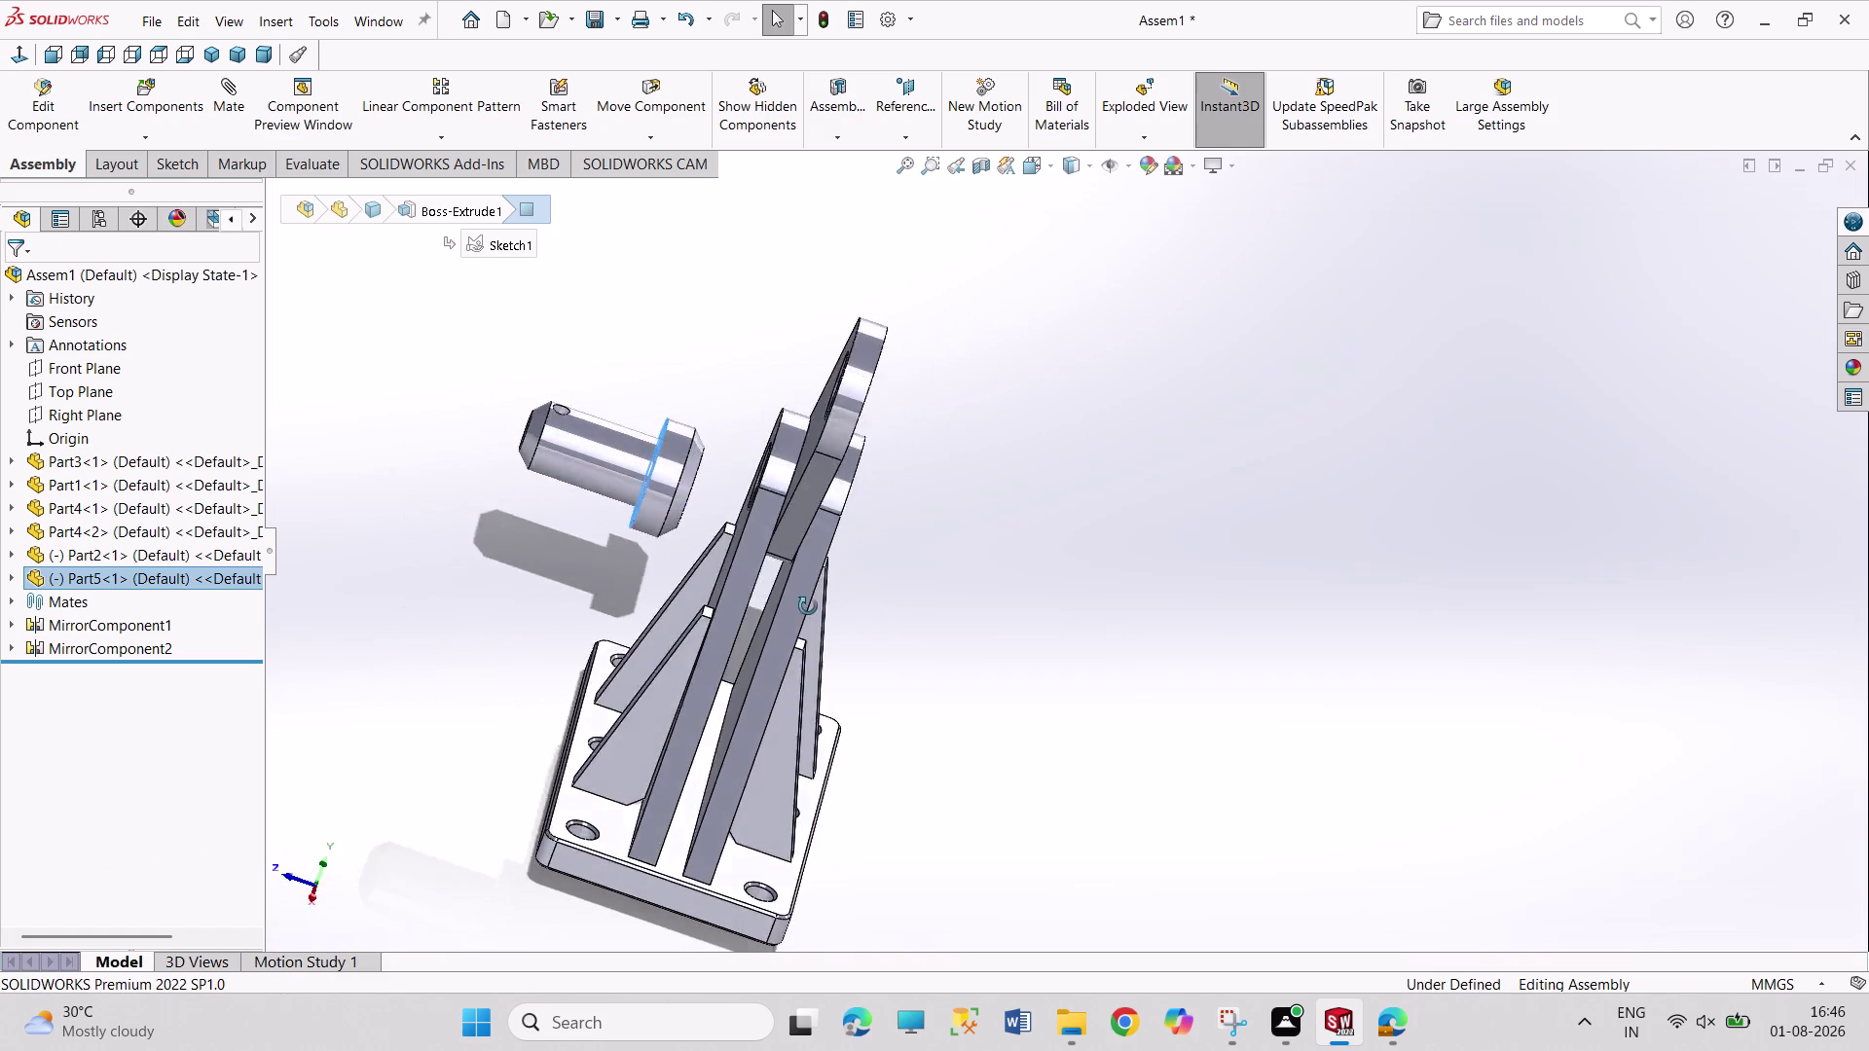
middle_drag(821, 611, 774, 598)
Select the pin shoulder rim and lug hole edge for a concentric mate.
click(593, 595)
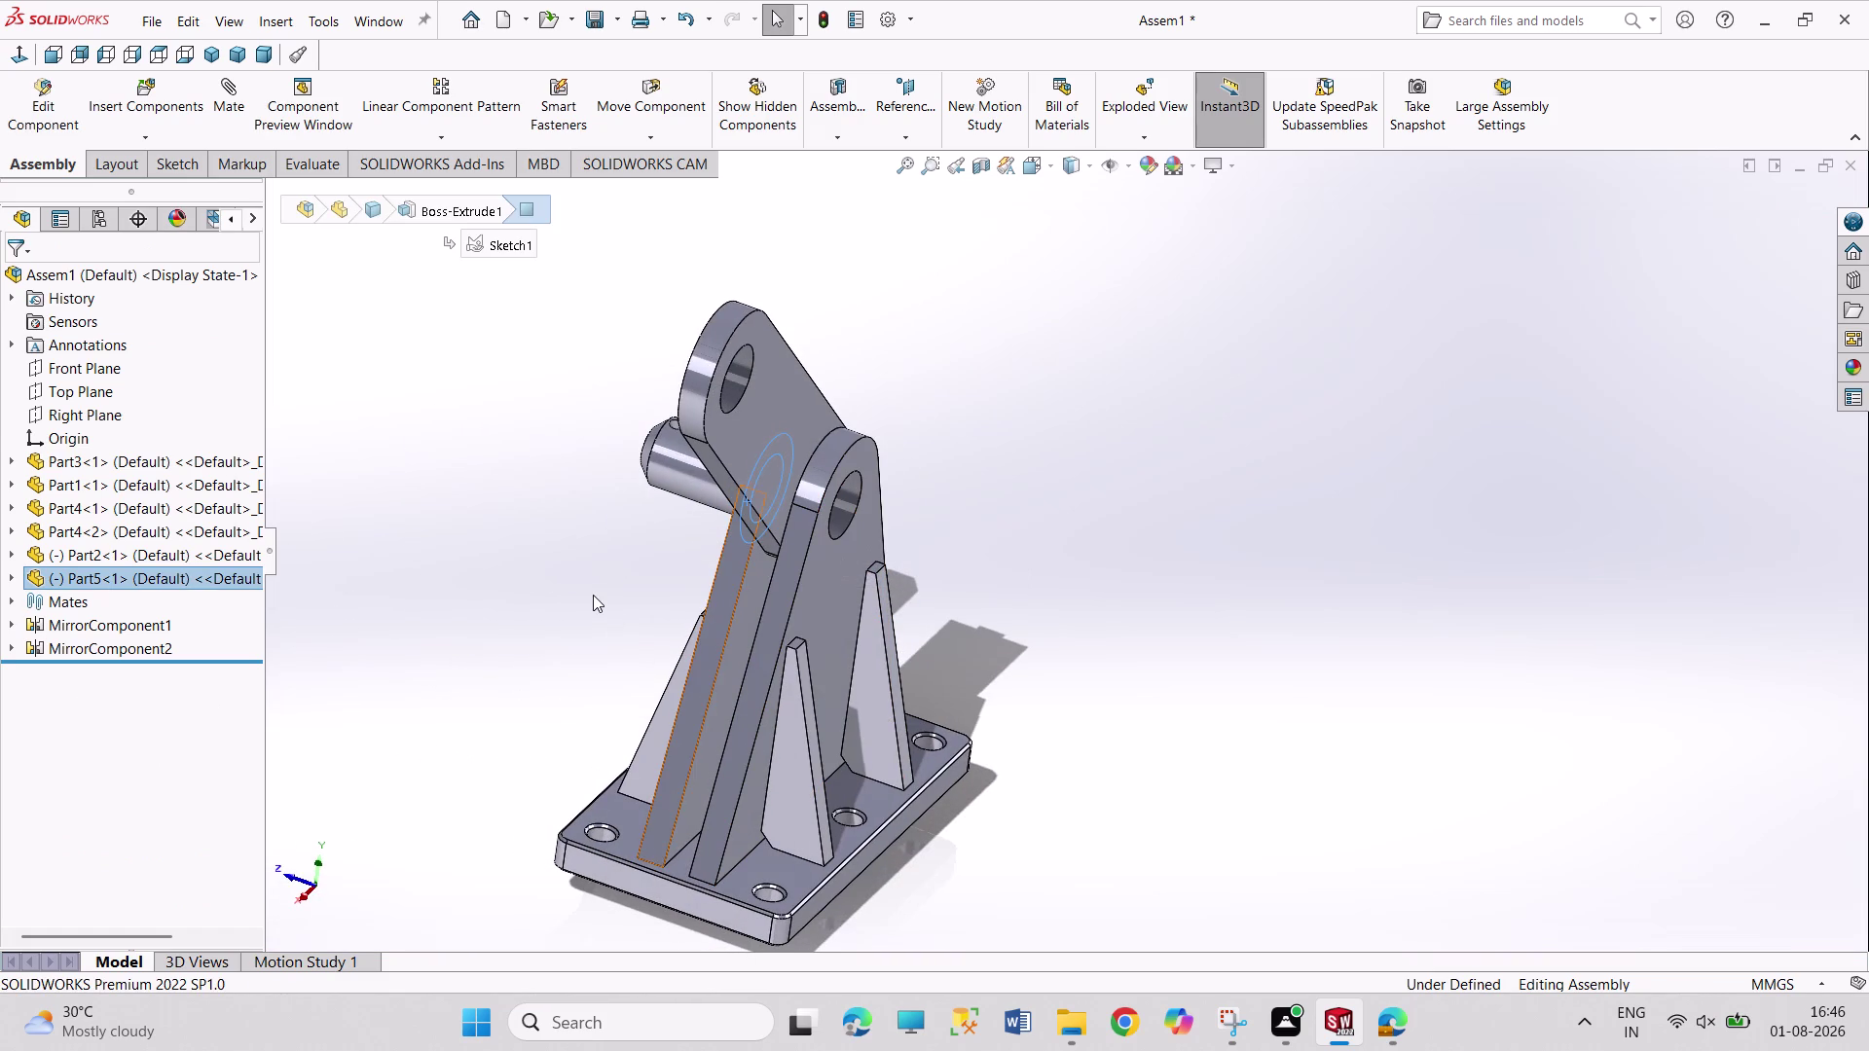
middle_drag(593, 594, 679, 622)
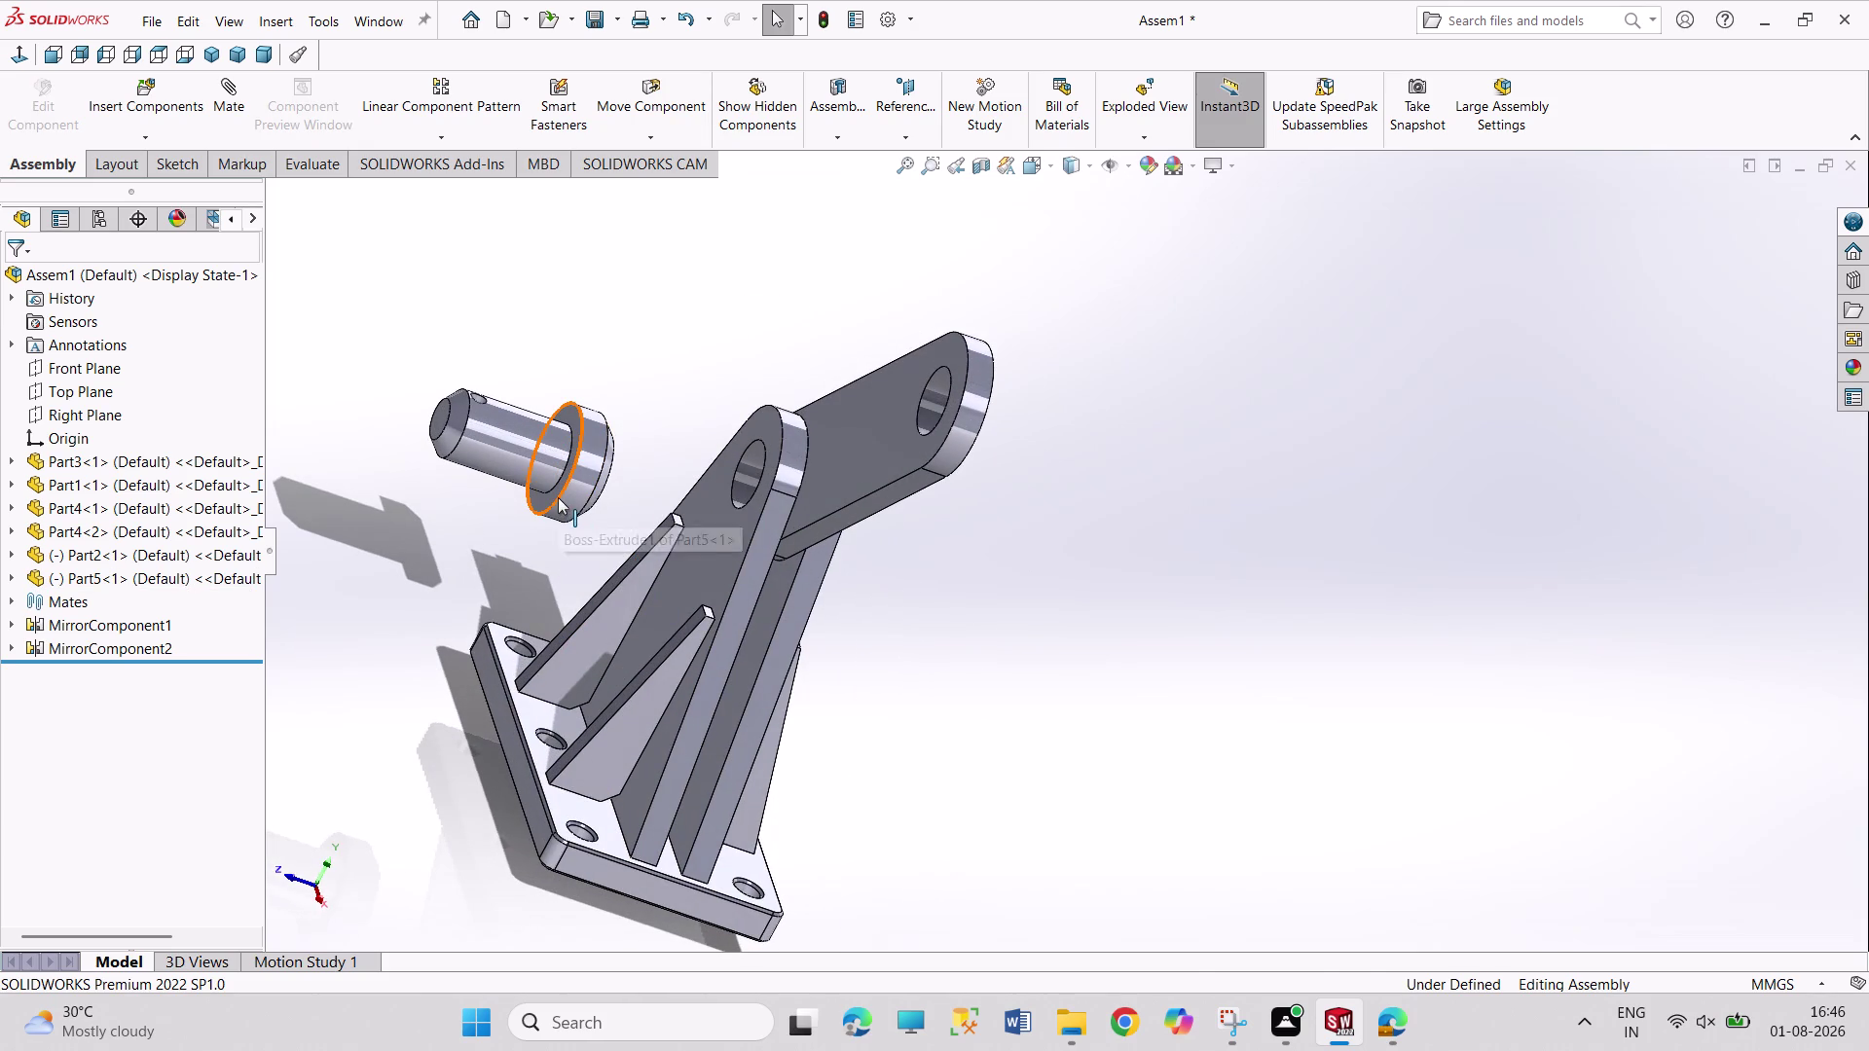
click(557, 497)
middle_drag(929, 609, 845, 615)
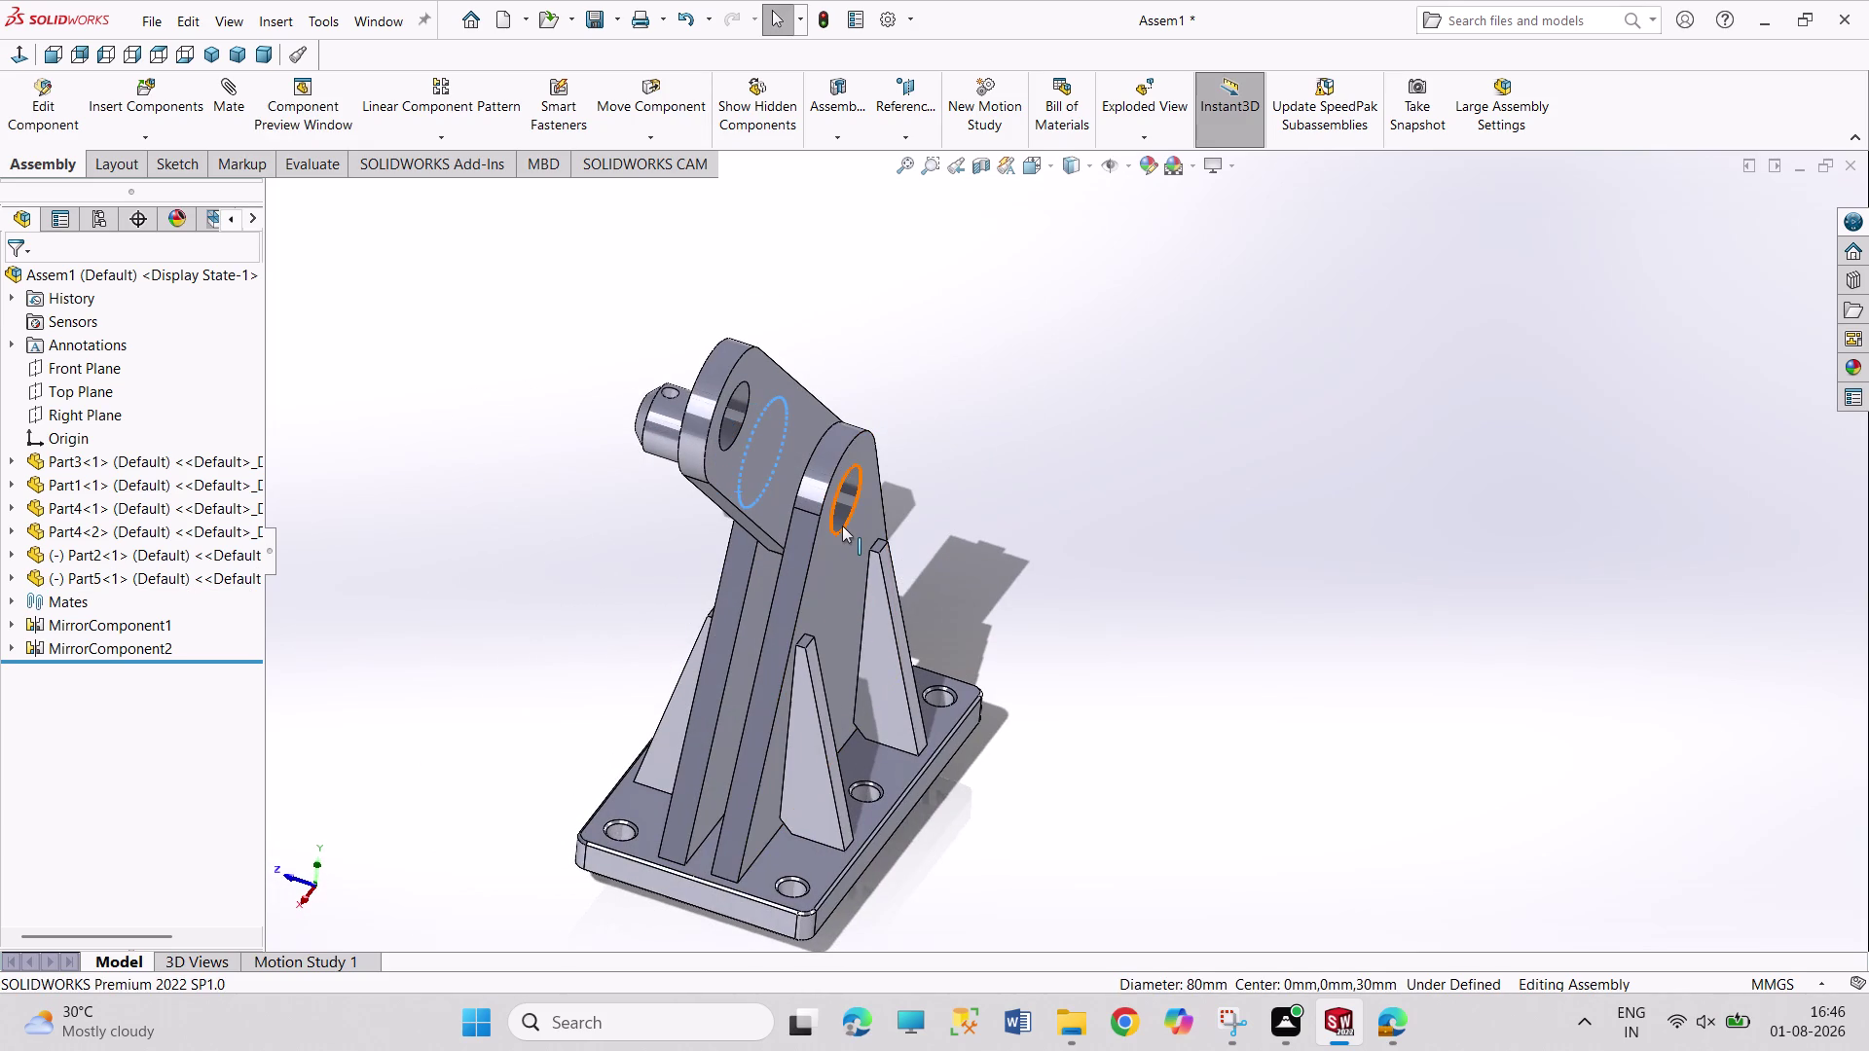
click(842, 524)
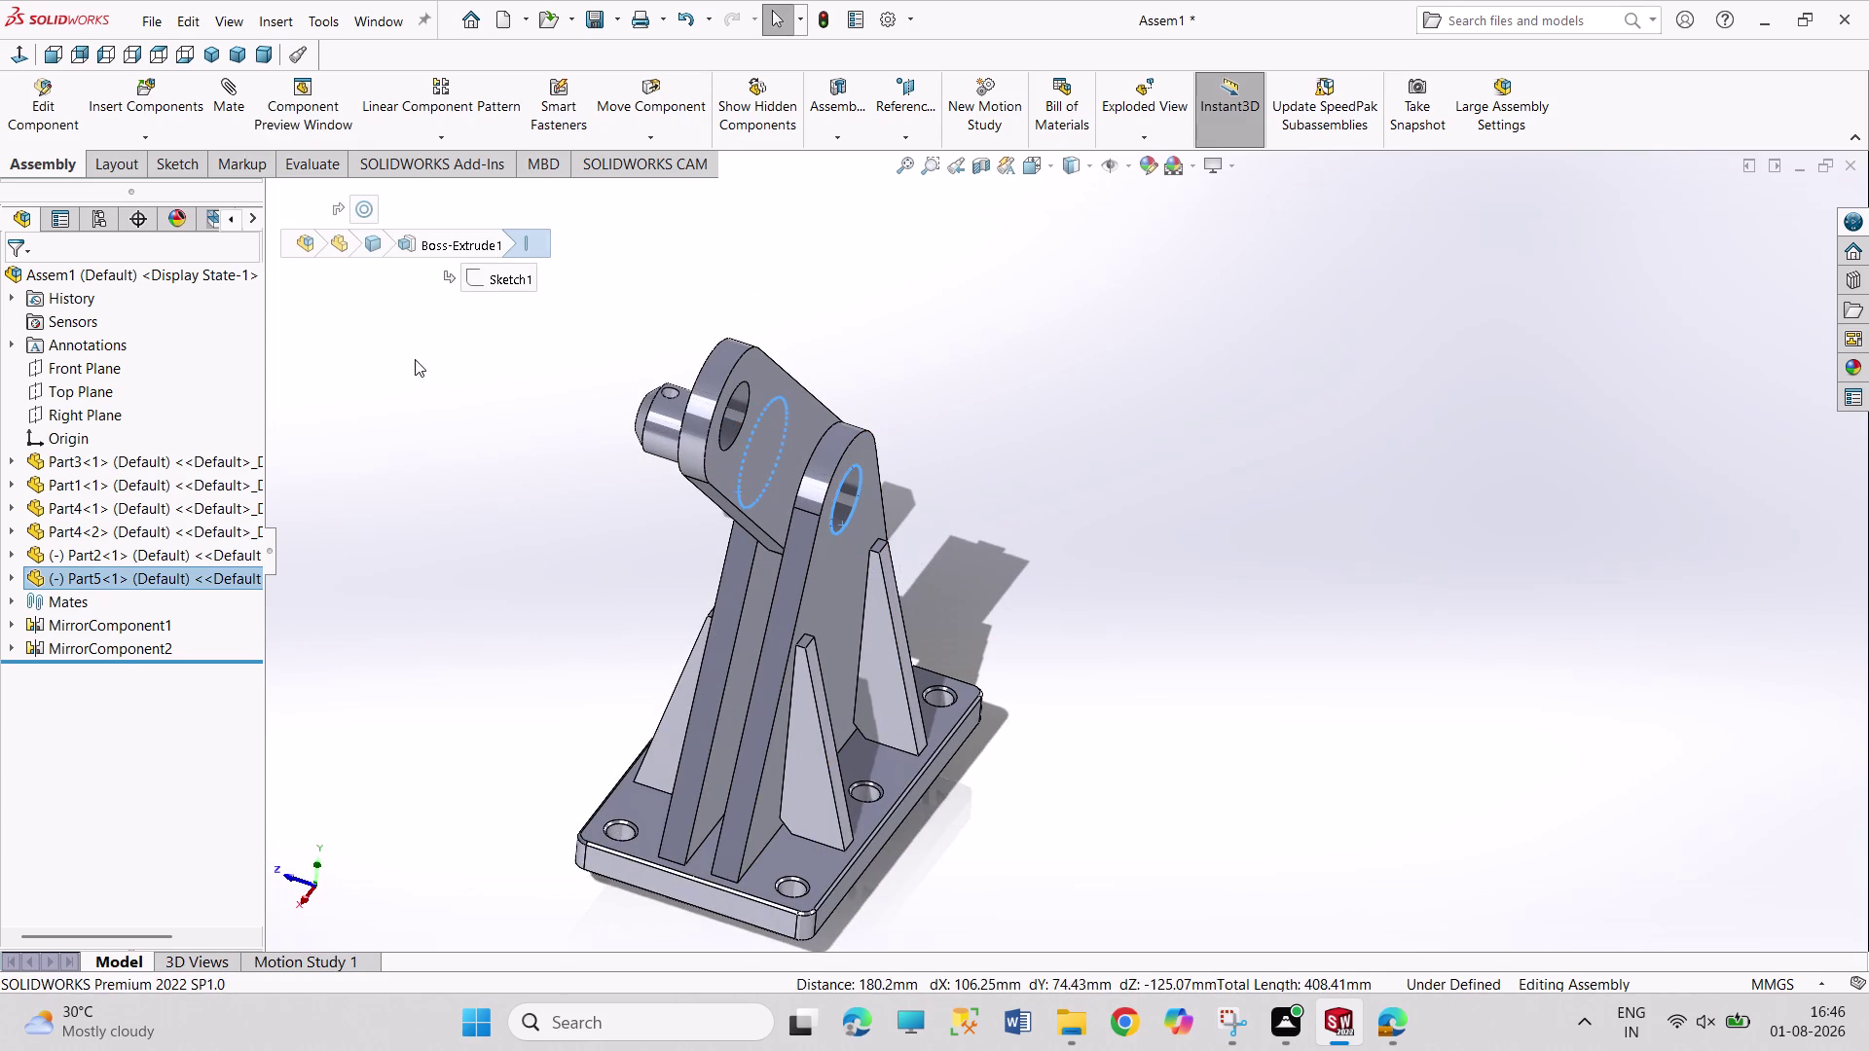
click(227, 90)
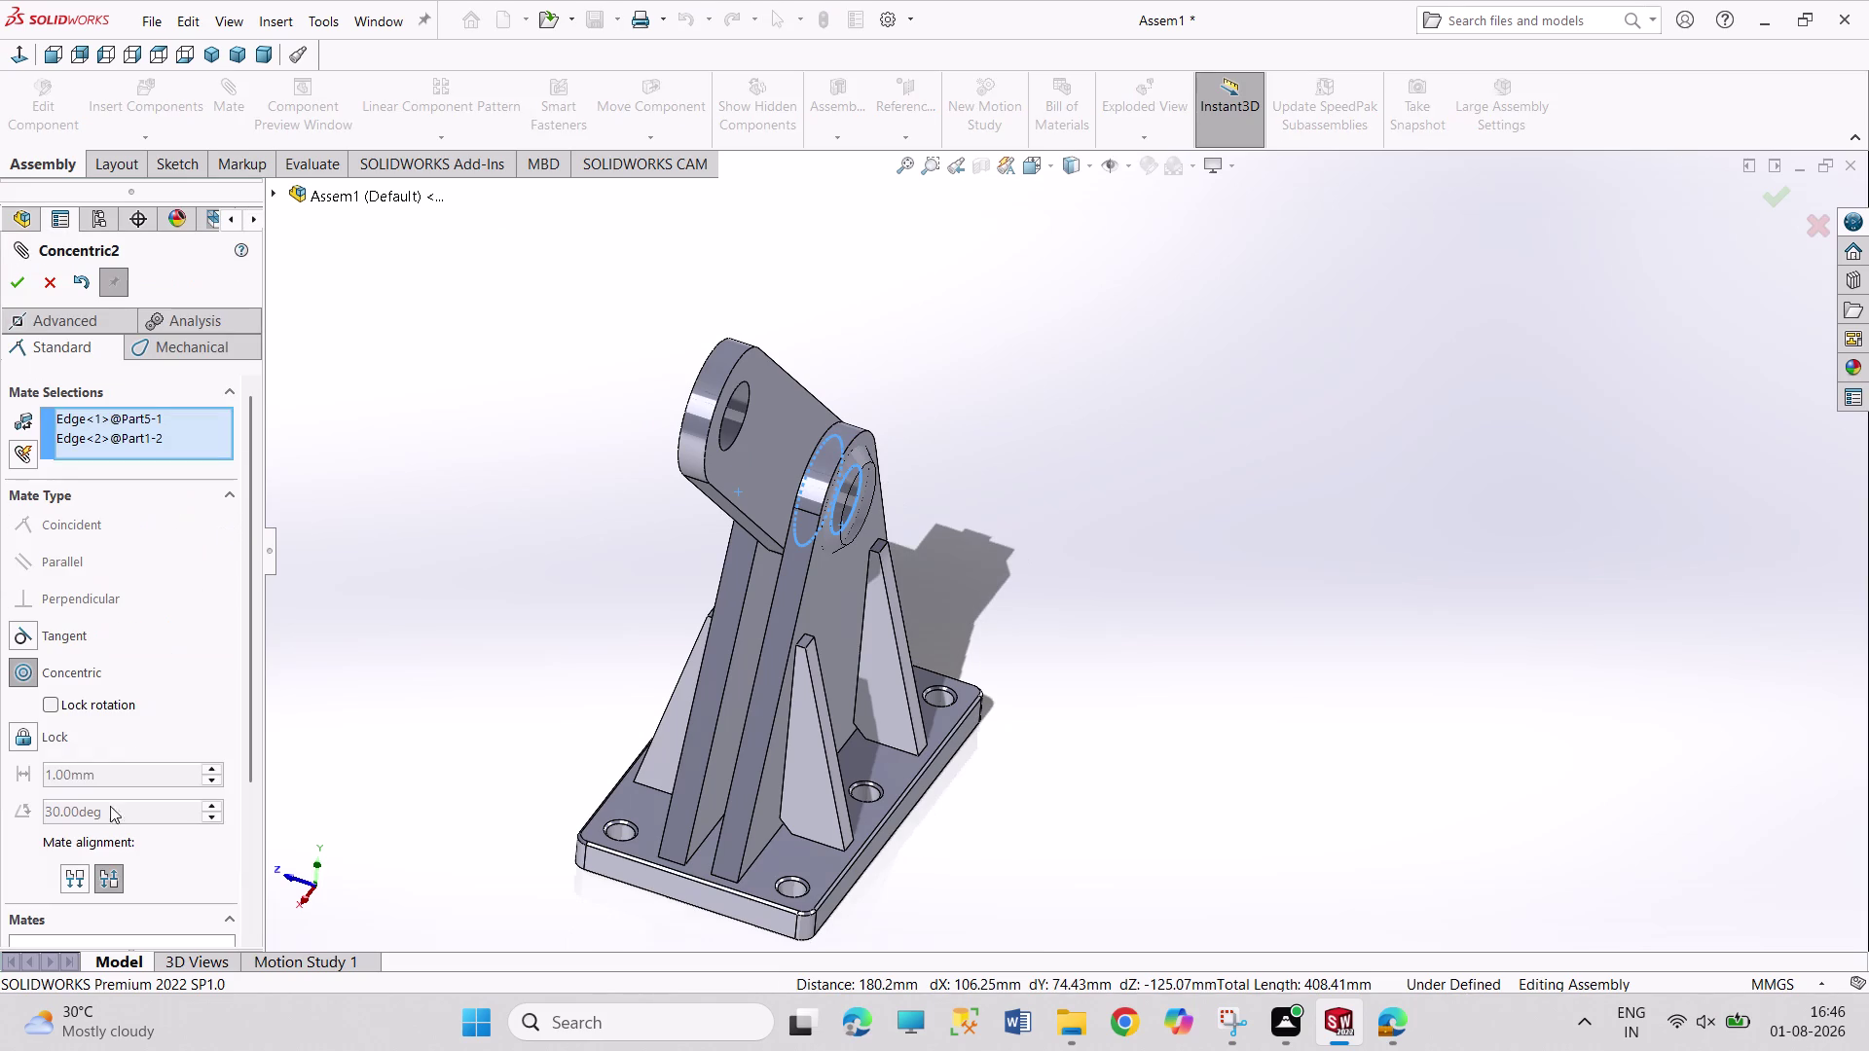
Confirm the pin's concentric mate with the lug hole and orbit behind the link.
click(13, 278)
click(235, 521)
middle_drag(257, 531, 366, 575)
middle_drag(518, 593, 527, 593)
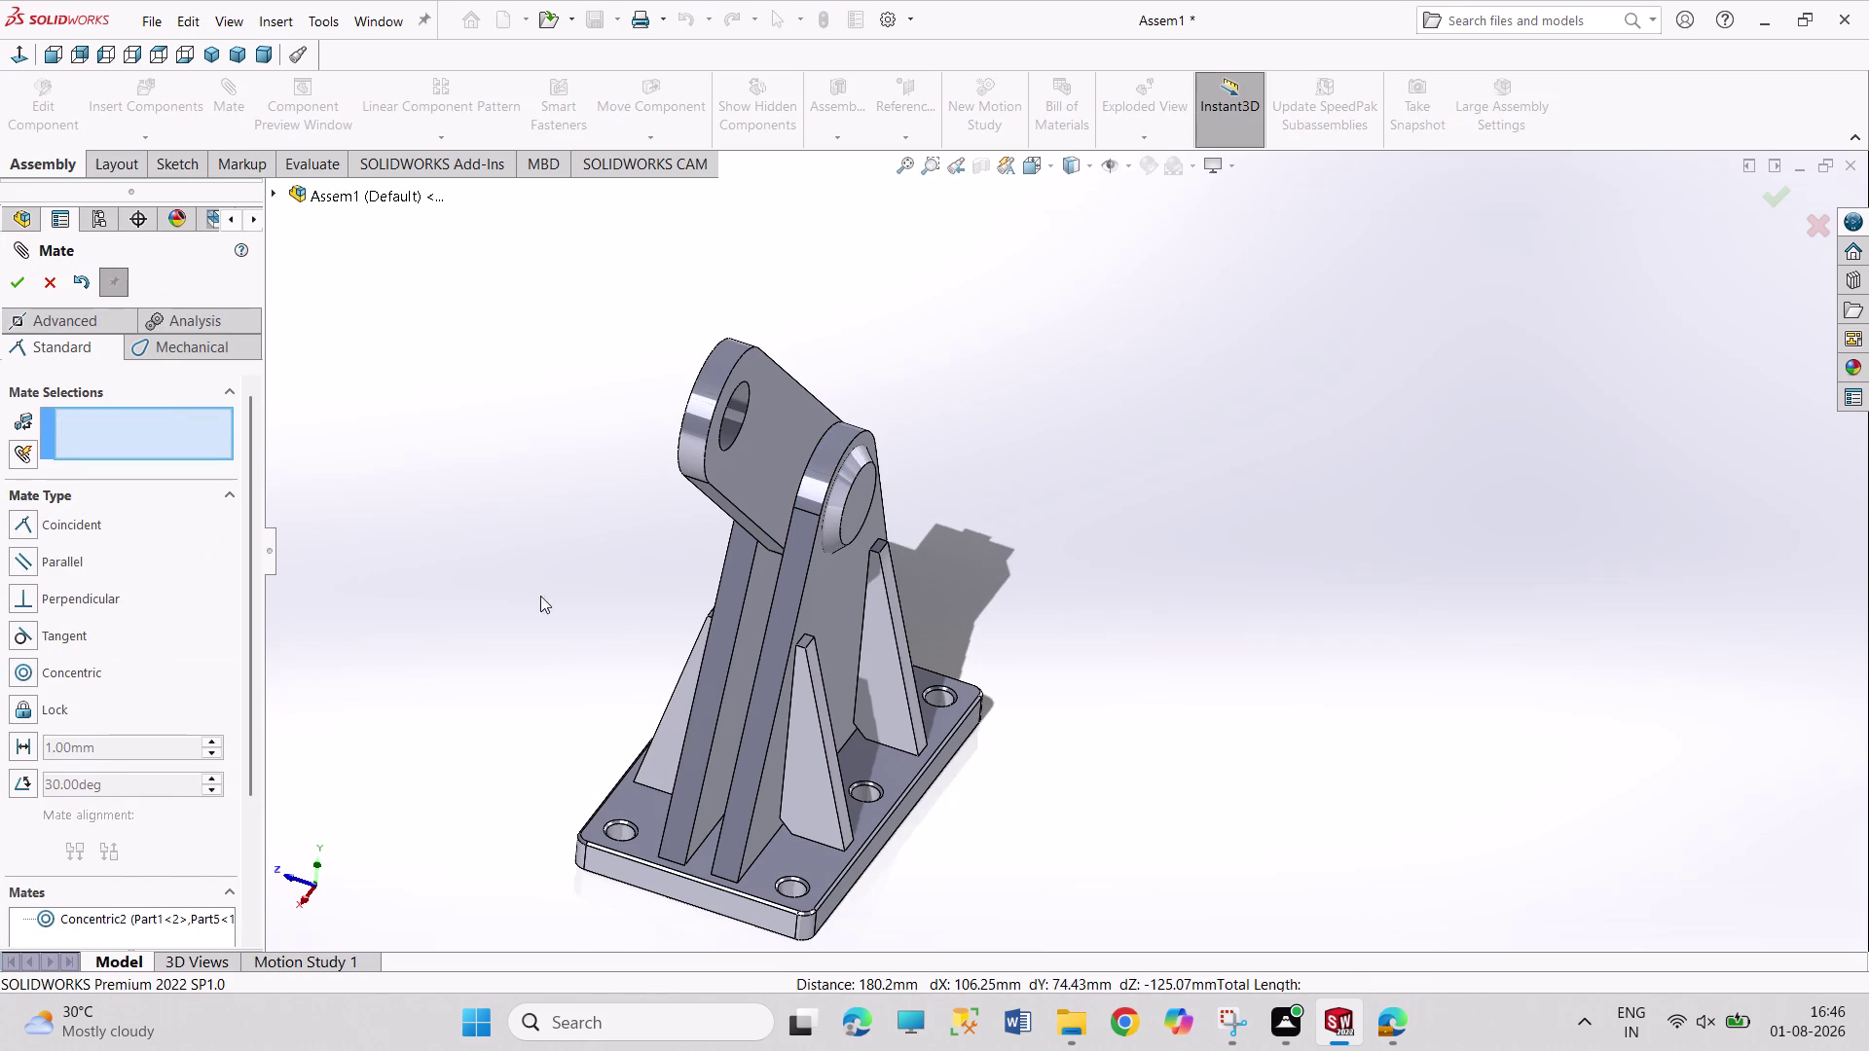
middle_drag(527, 592, 630, 601)
drag(711, 481, 844, 495)
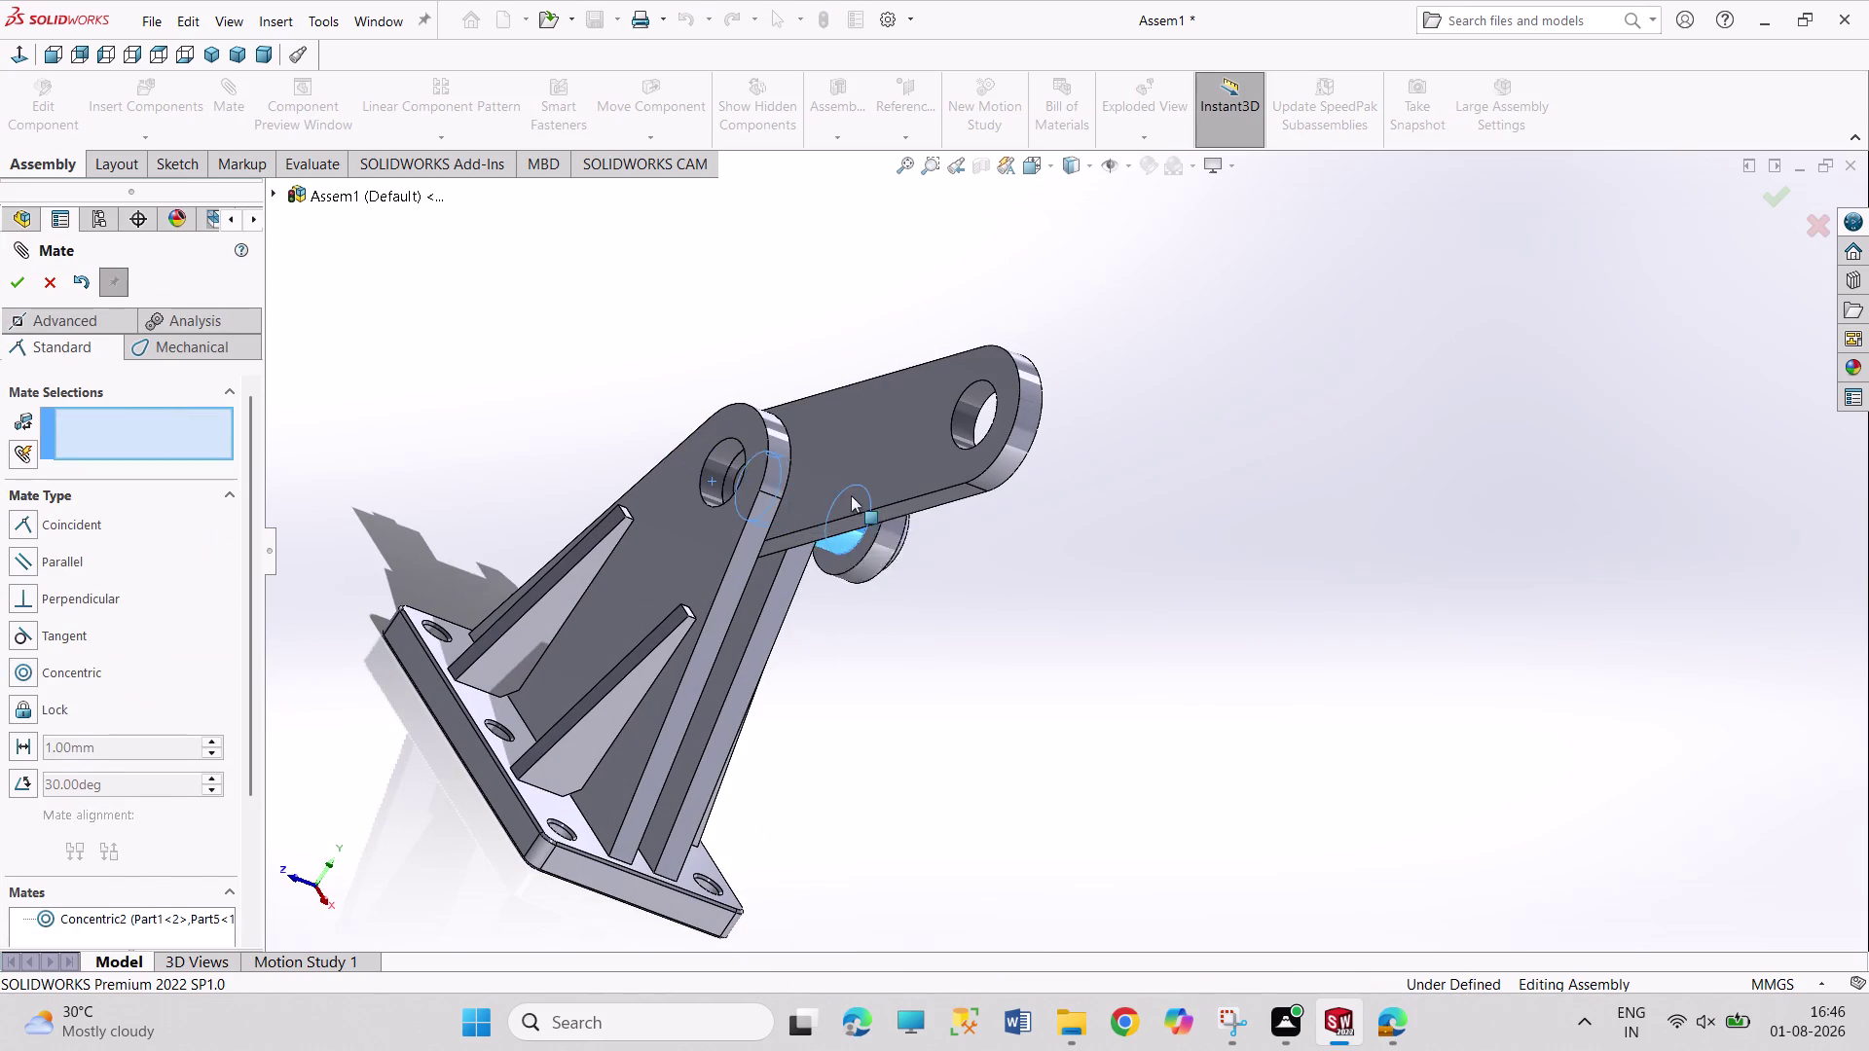
drag(844, 495, 874, 502)
Mate the pin head face coincident with the lug face and close the Mate tool.
click(949, 672)
click(897, 574)
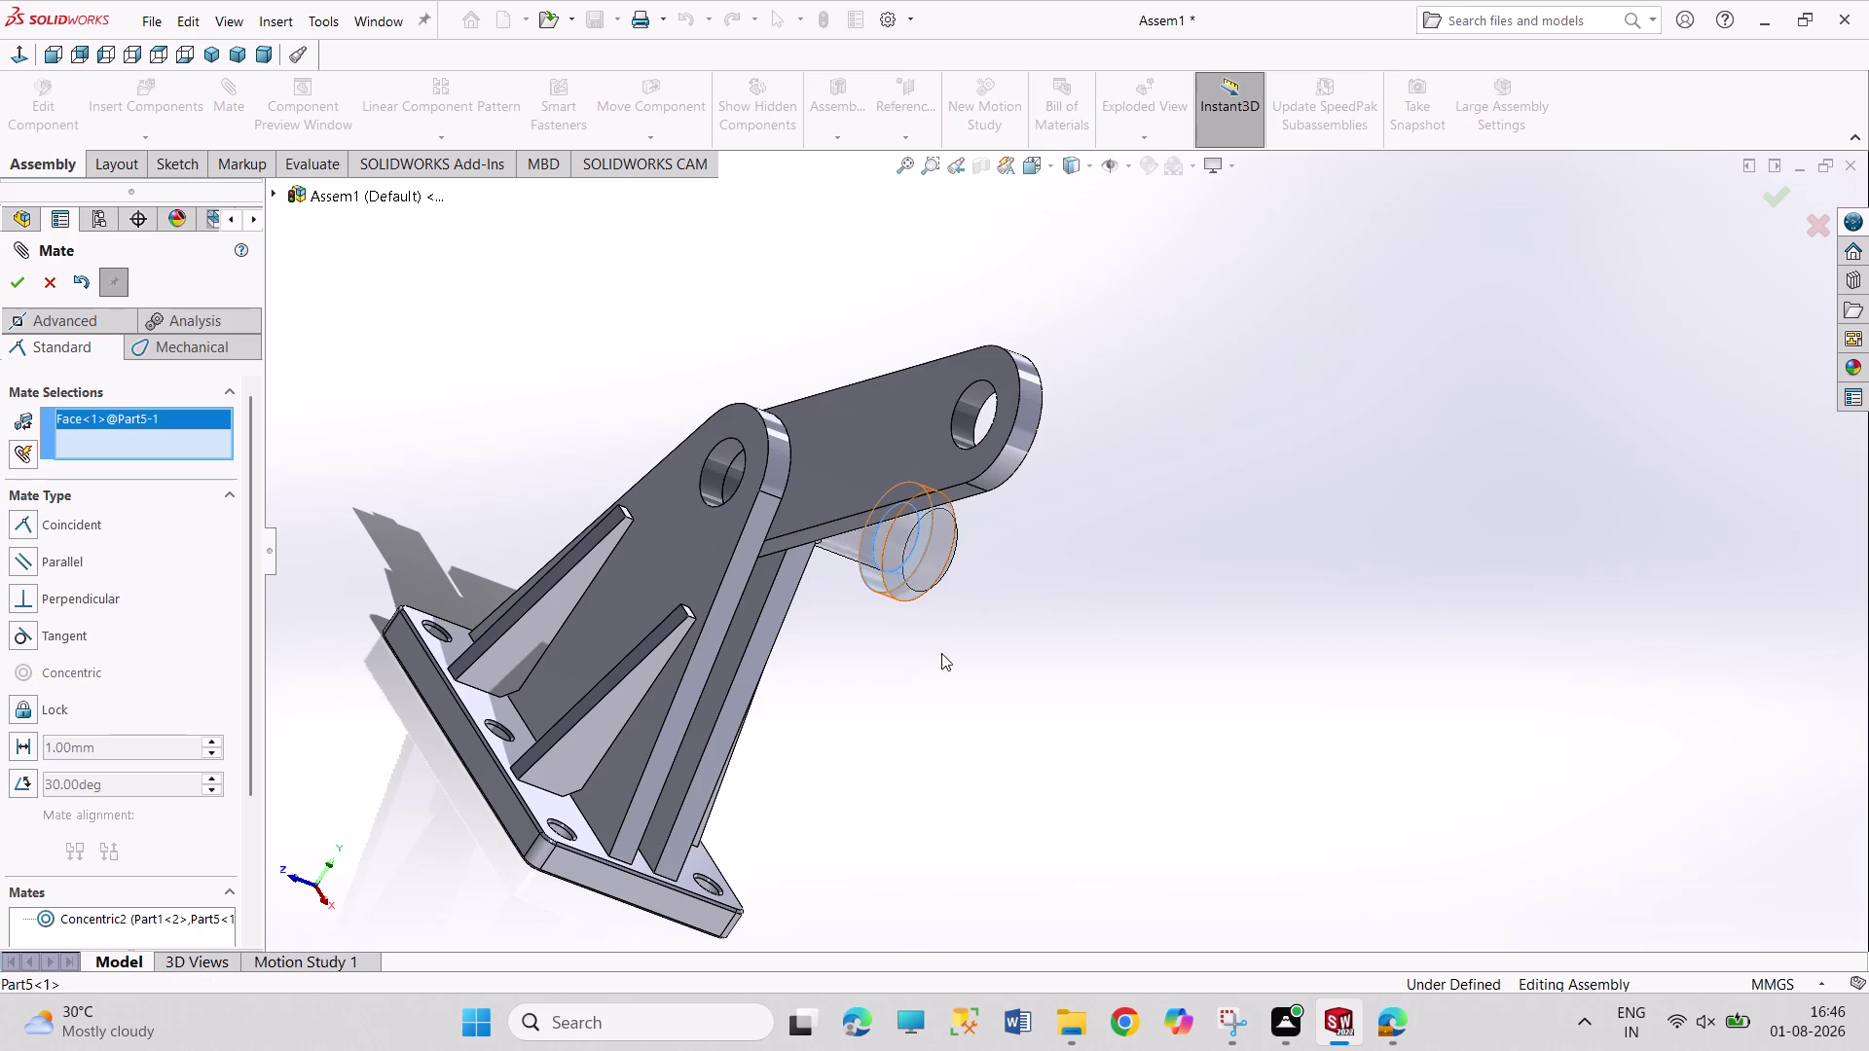
middle_drag(941, 666, 825, 651)
click(839, 606)
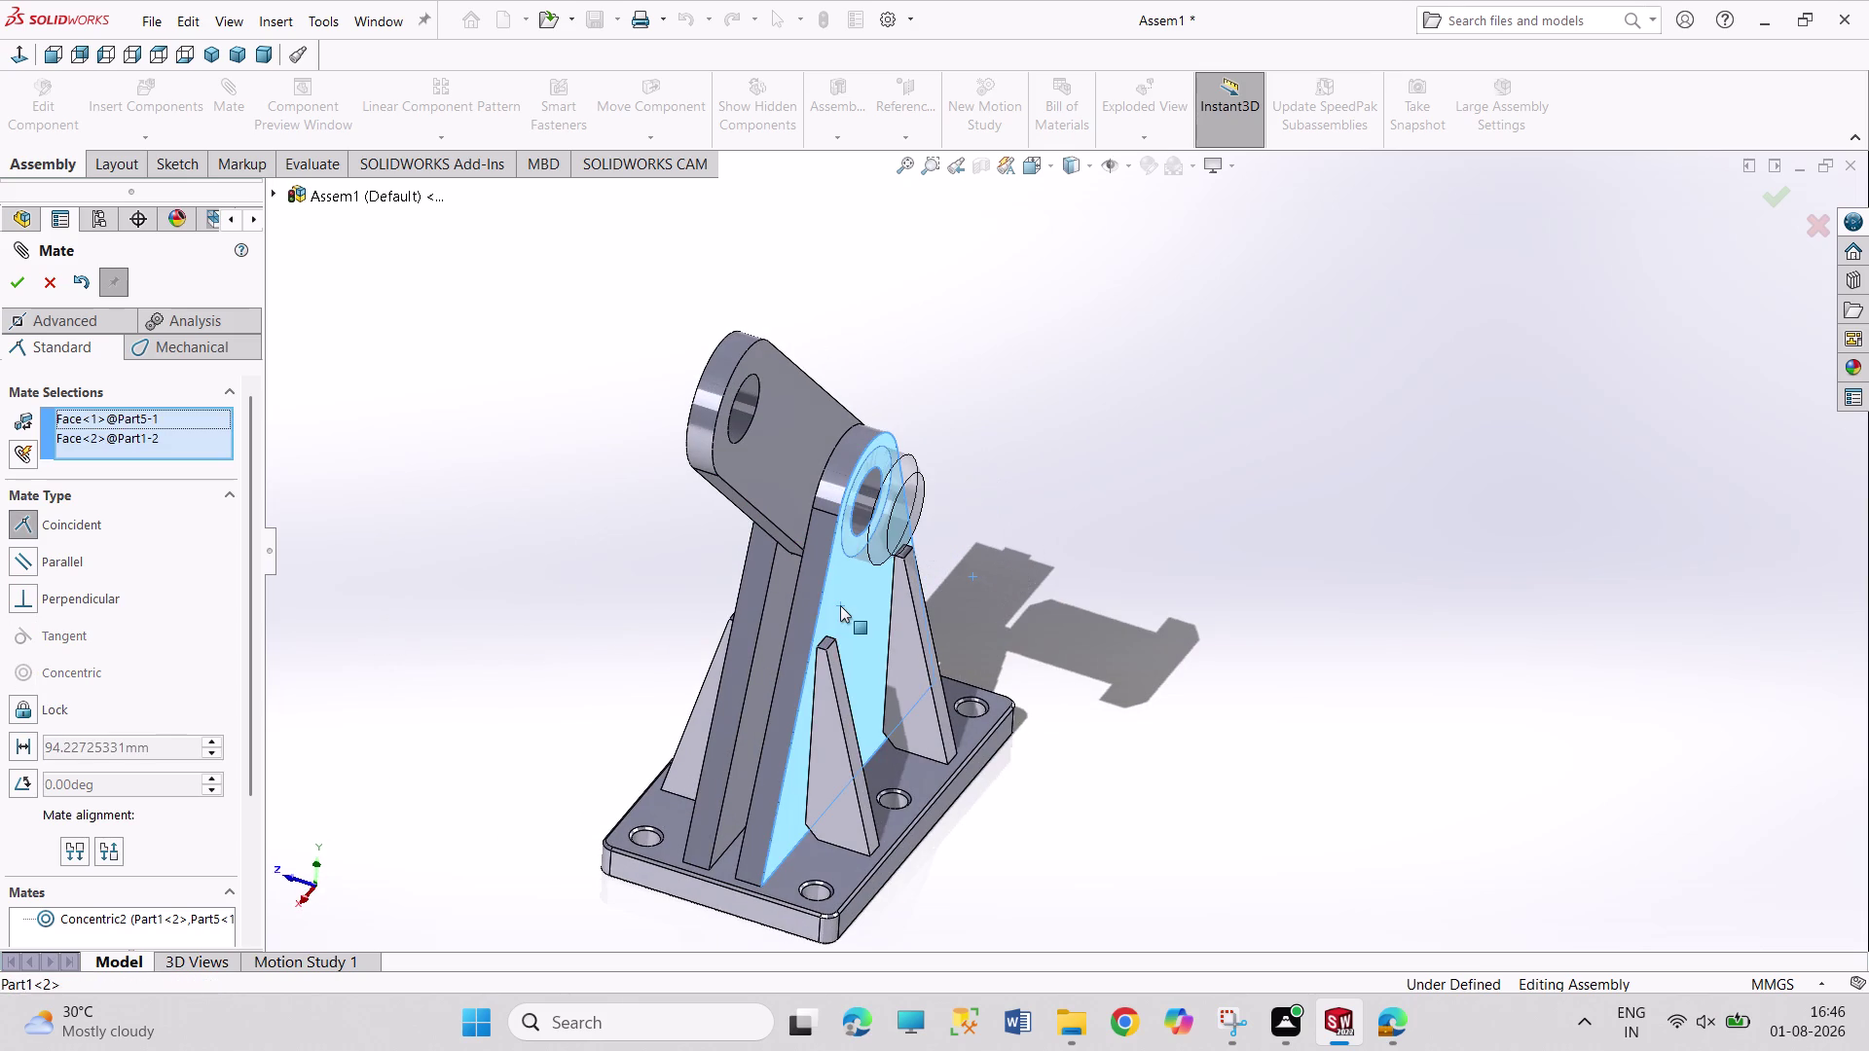
click(8, 273)
click(382, 527)
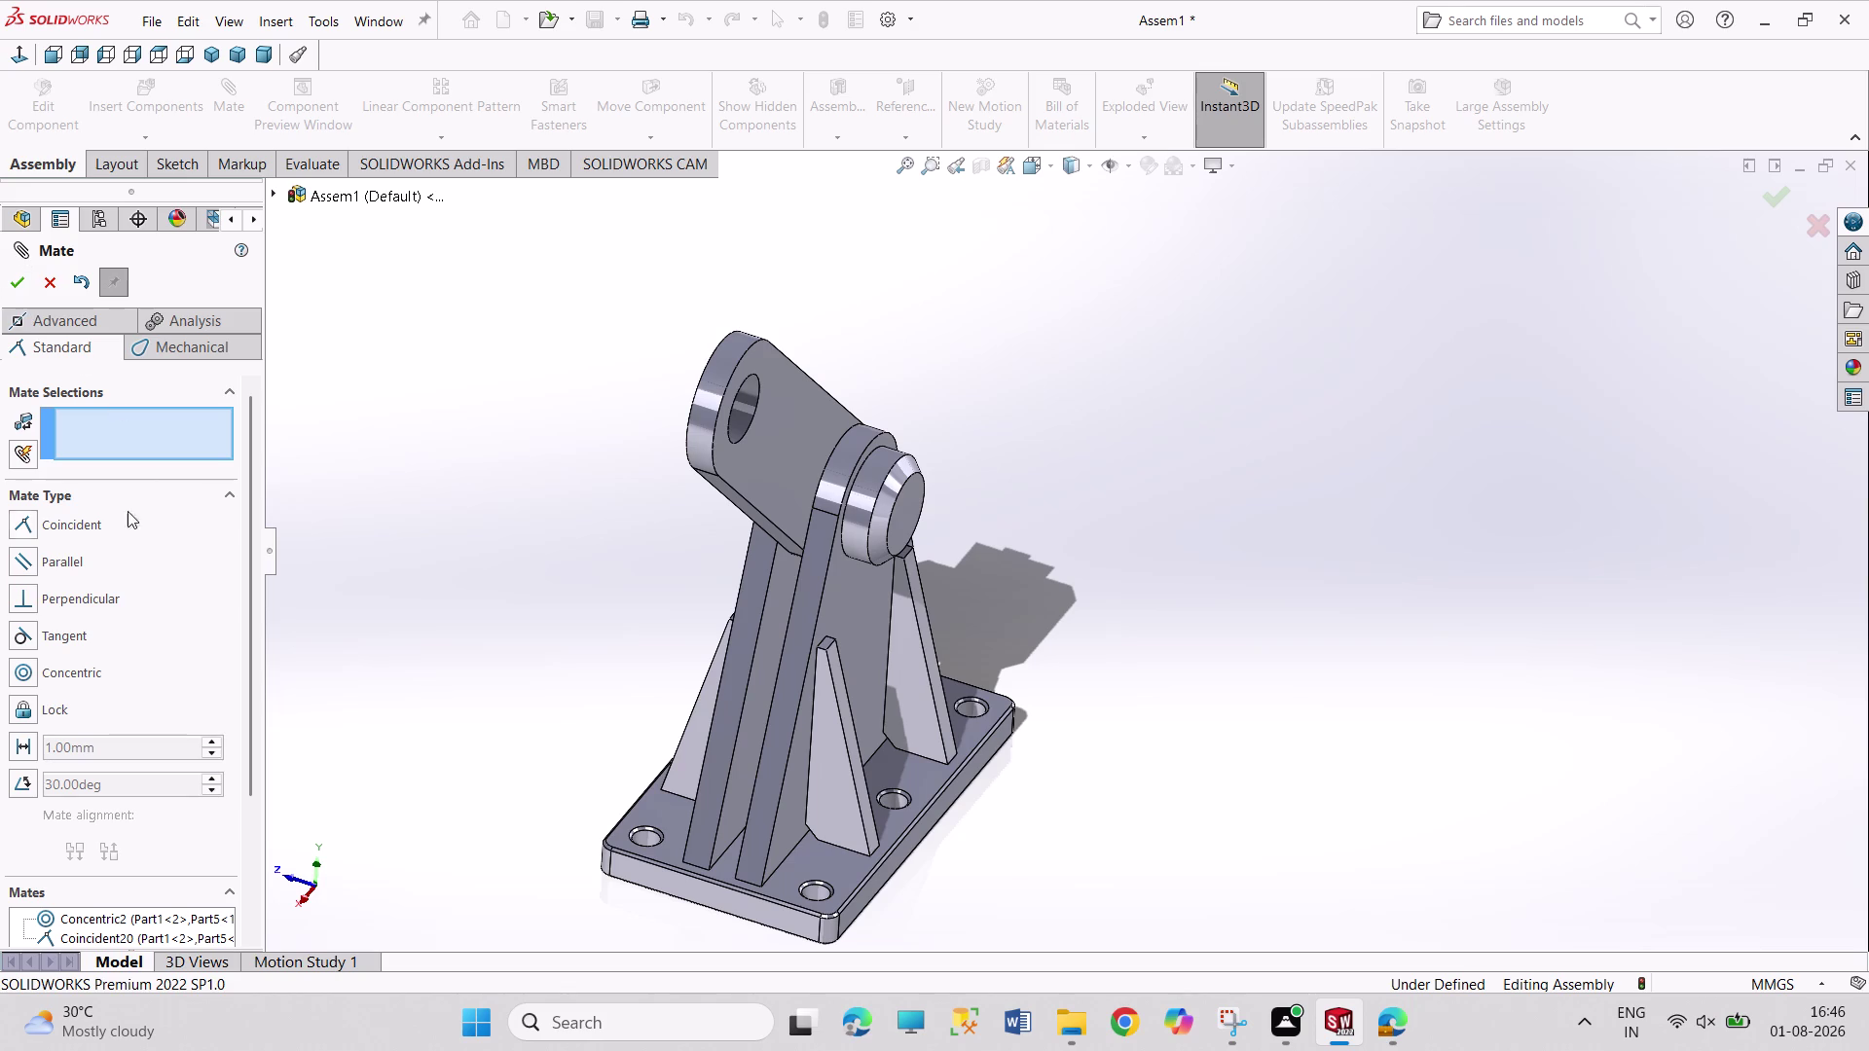
click(18, 283)
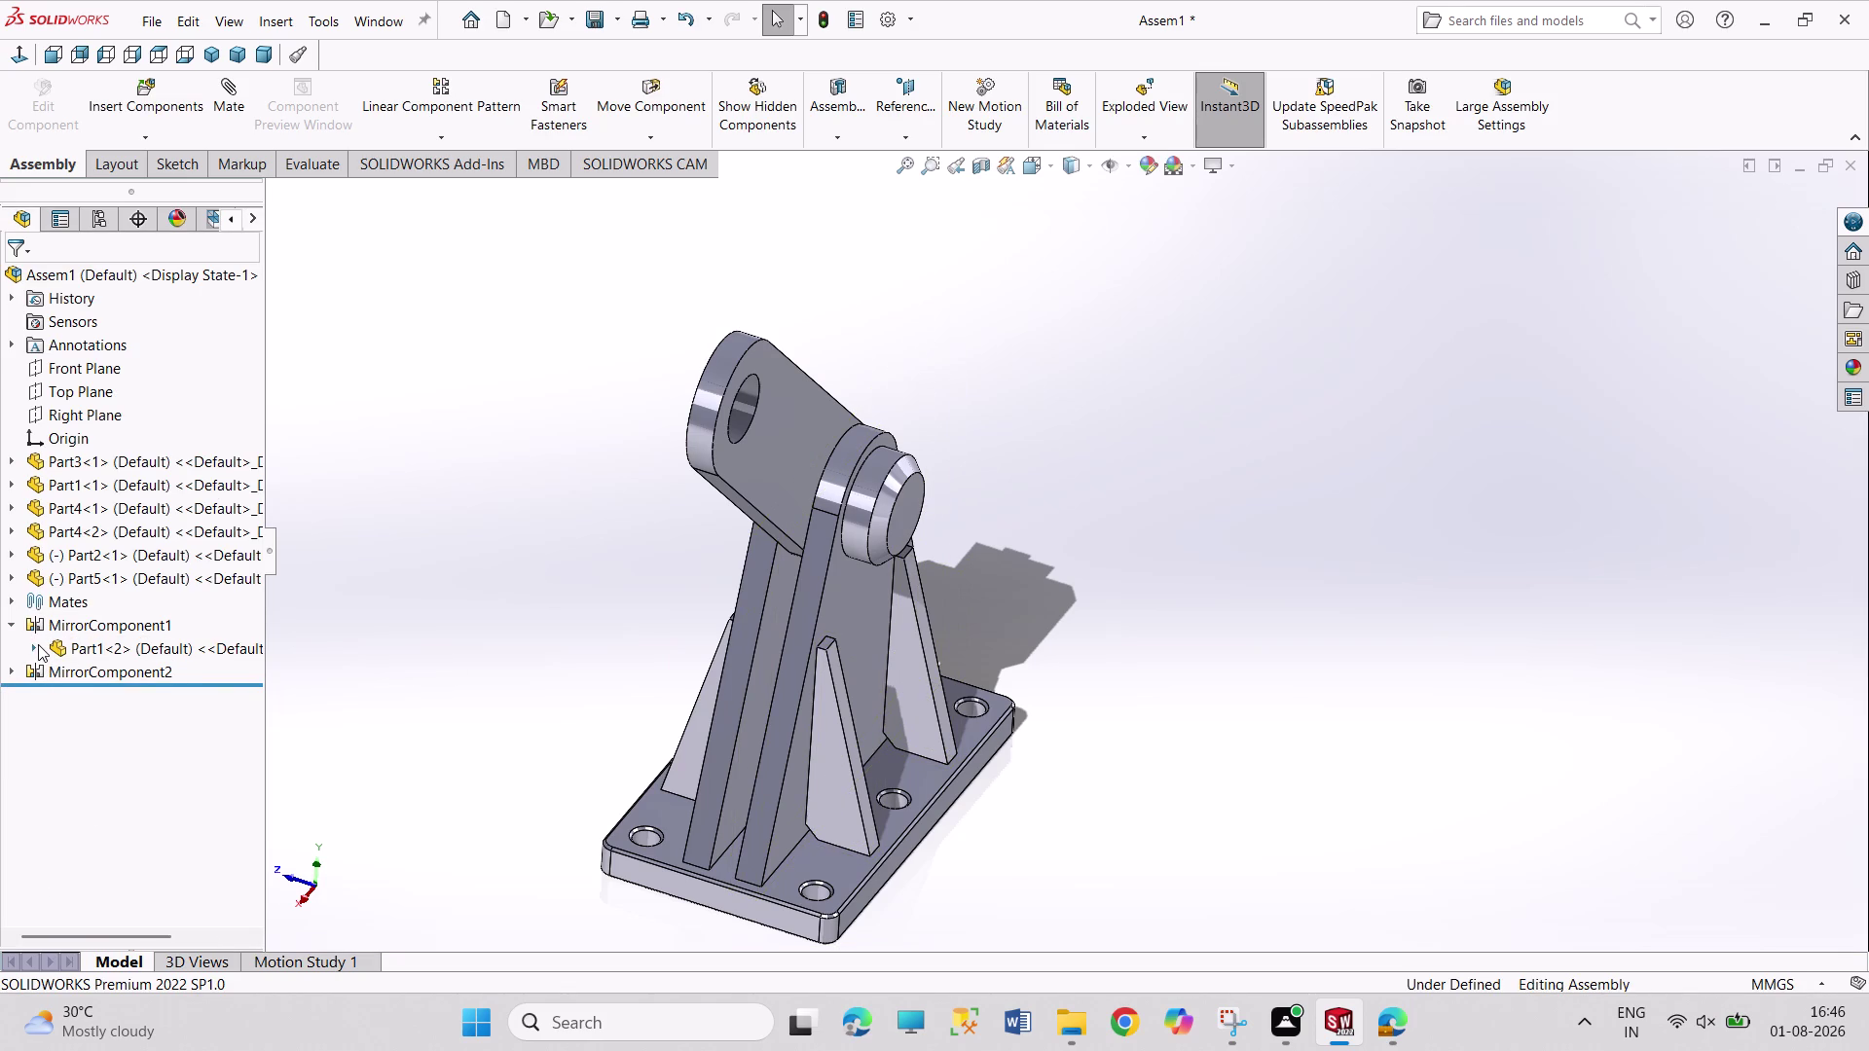
Try an angle mate between the mirrored bracket's and assembly's Right Planes, then undo it.
click(32, 650)
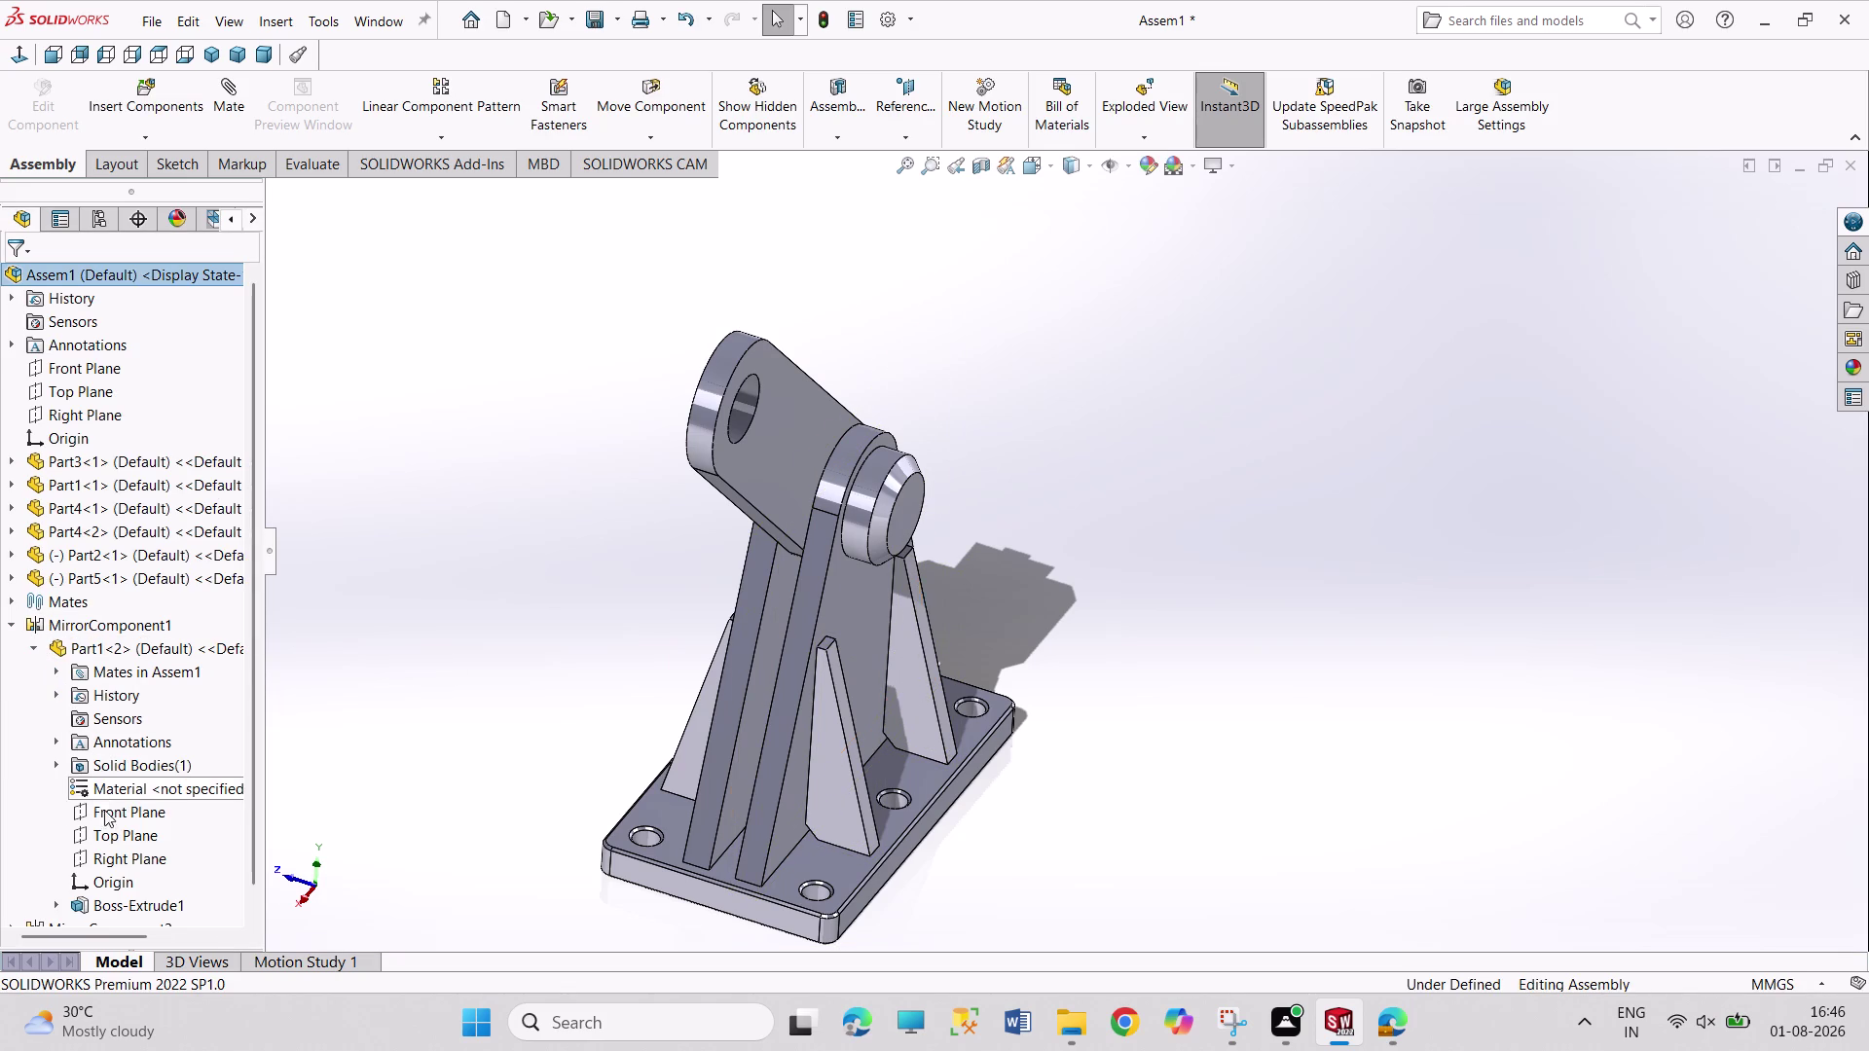
click(124, 857)
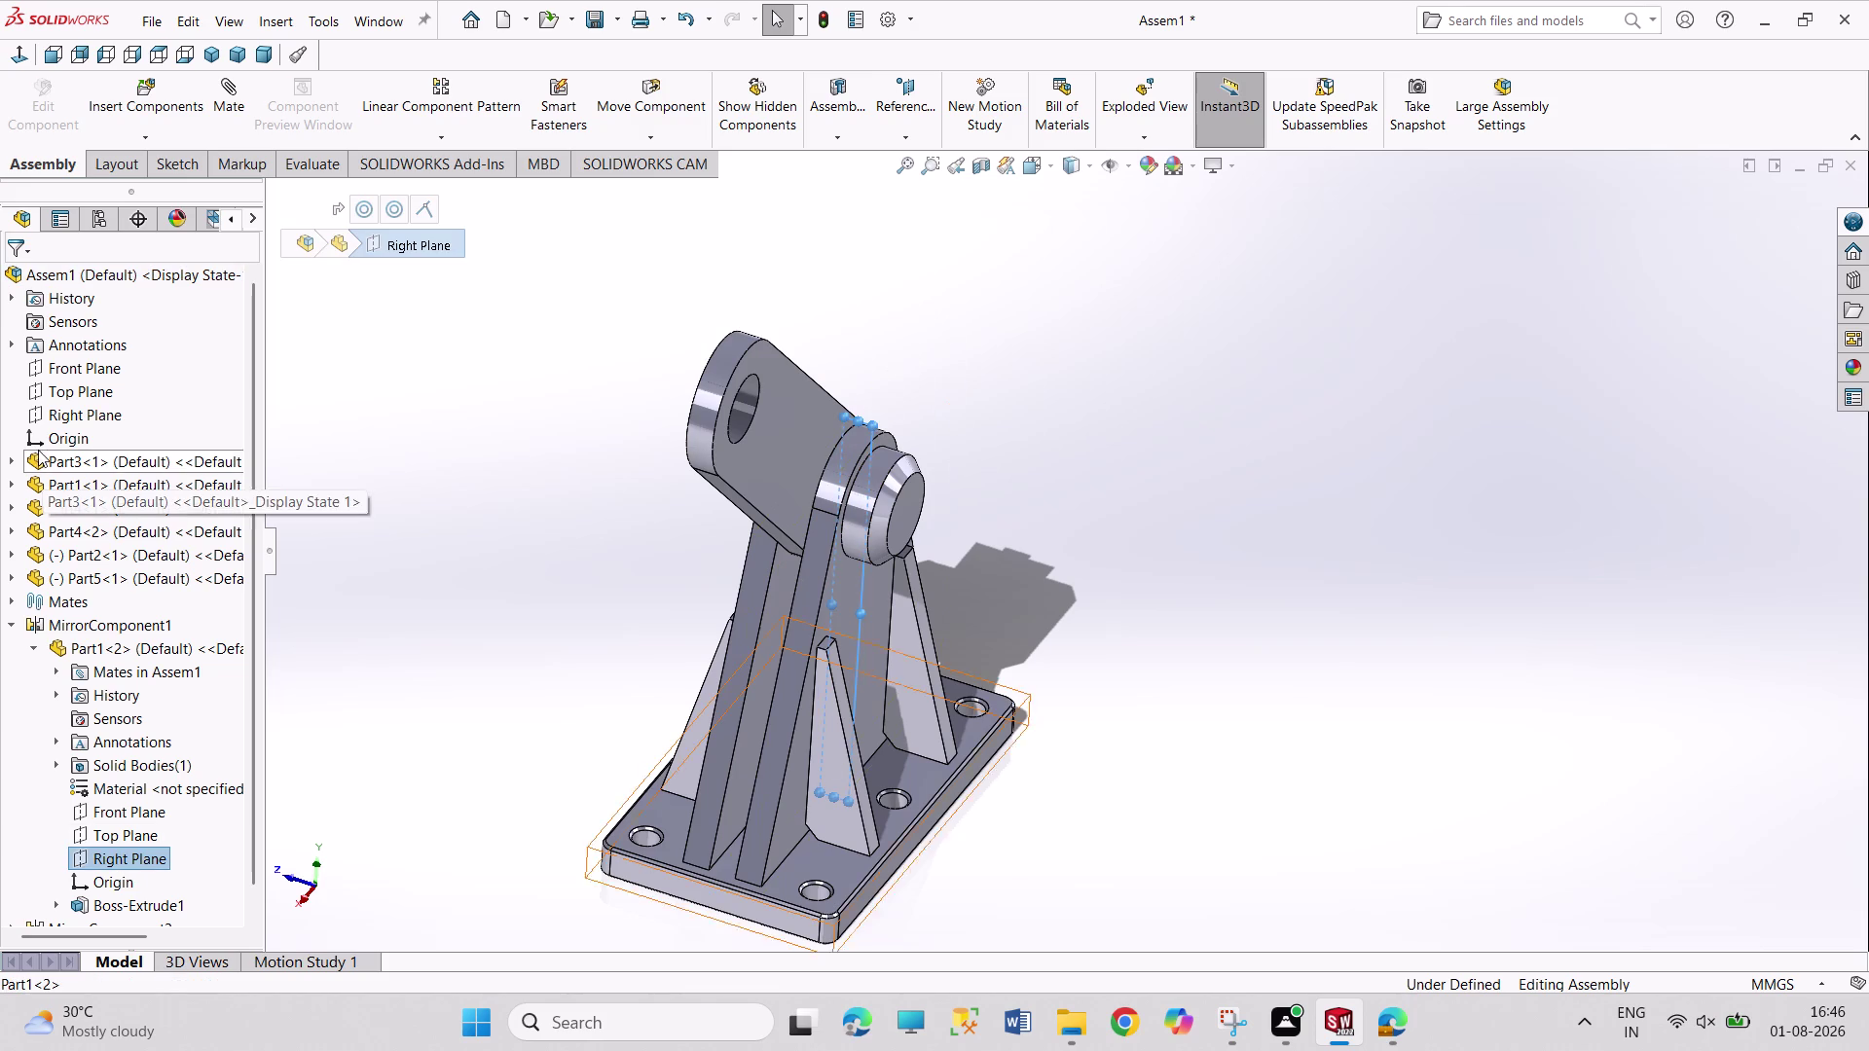
click(55, 422)
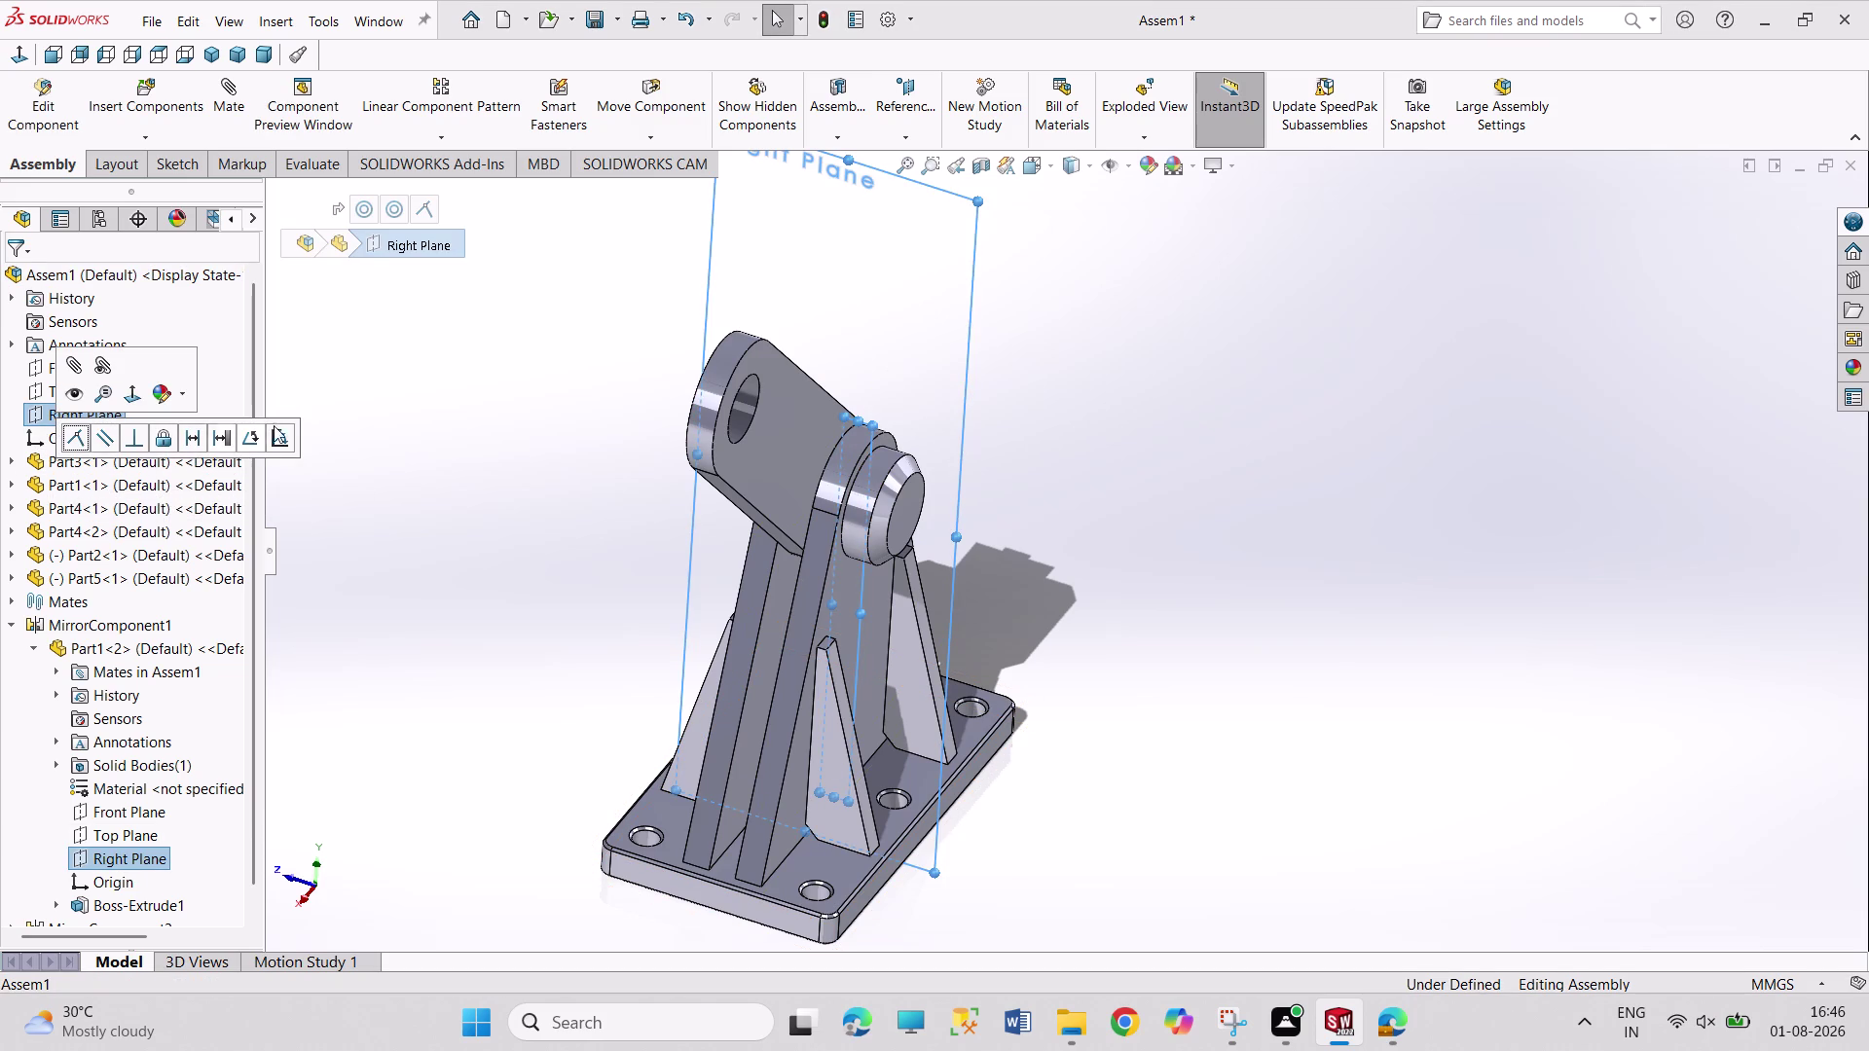
click(248, 437)
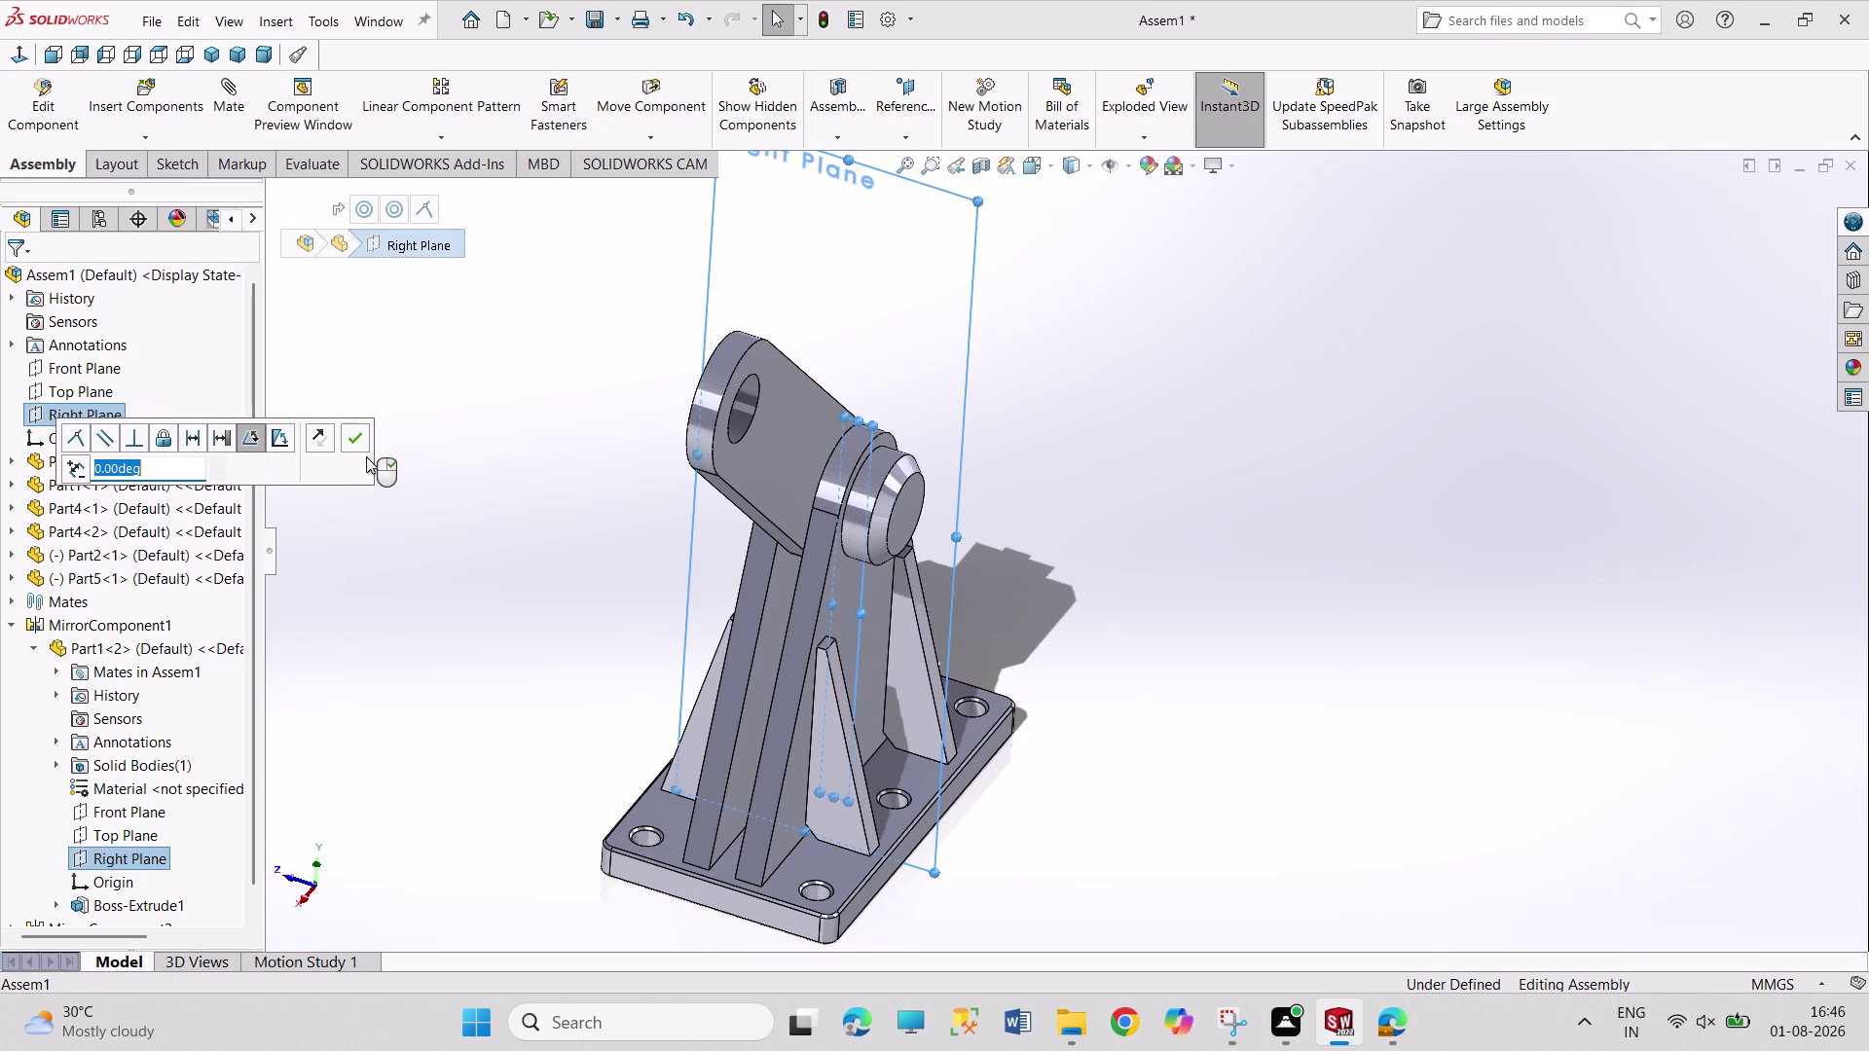
click(352, 442)
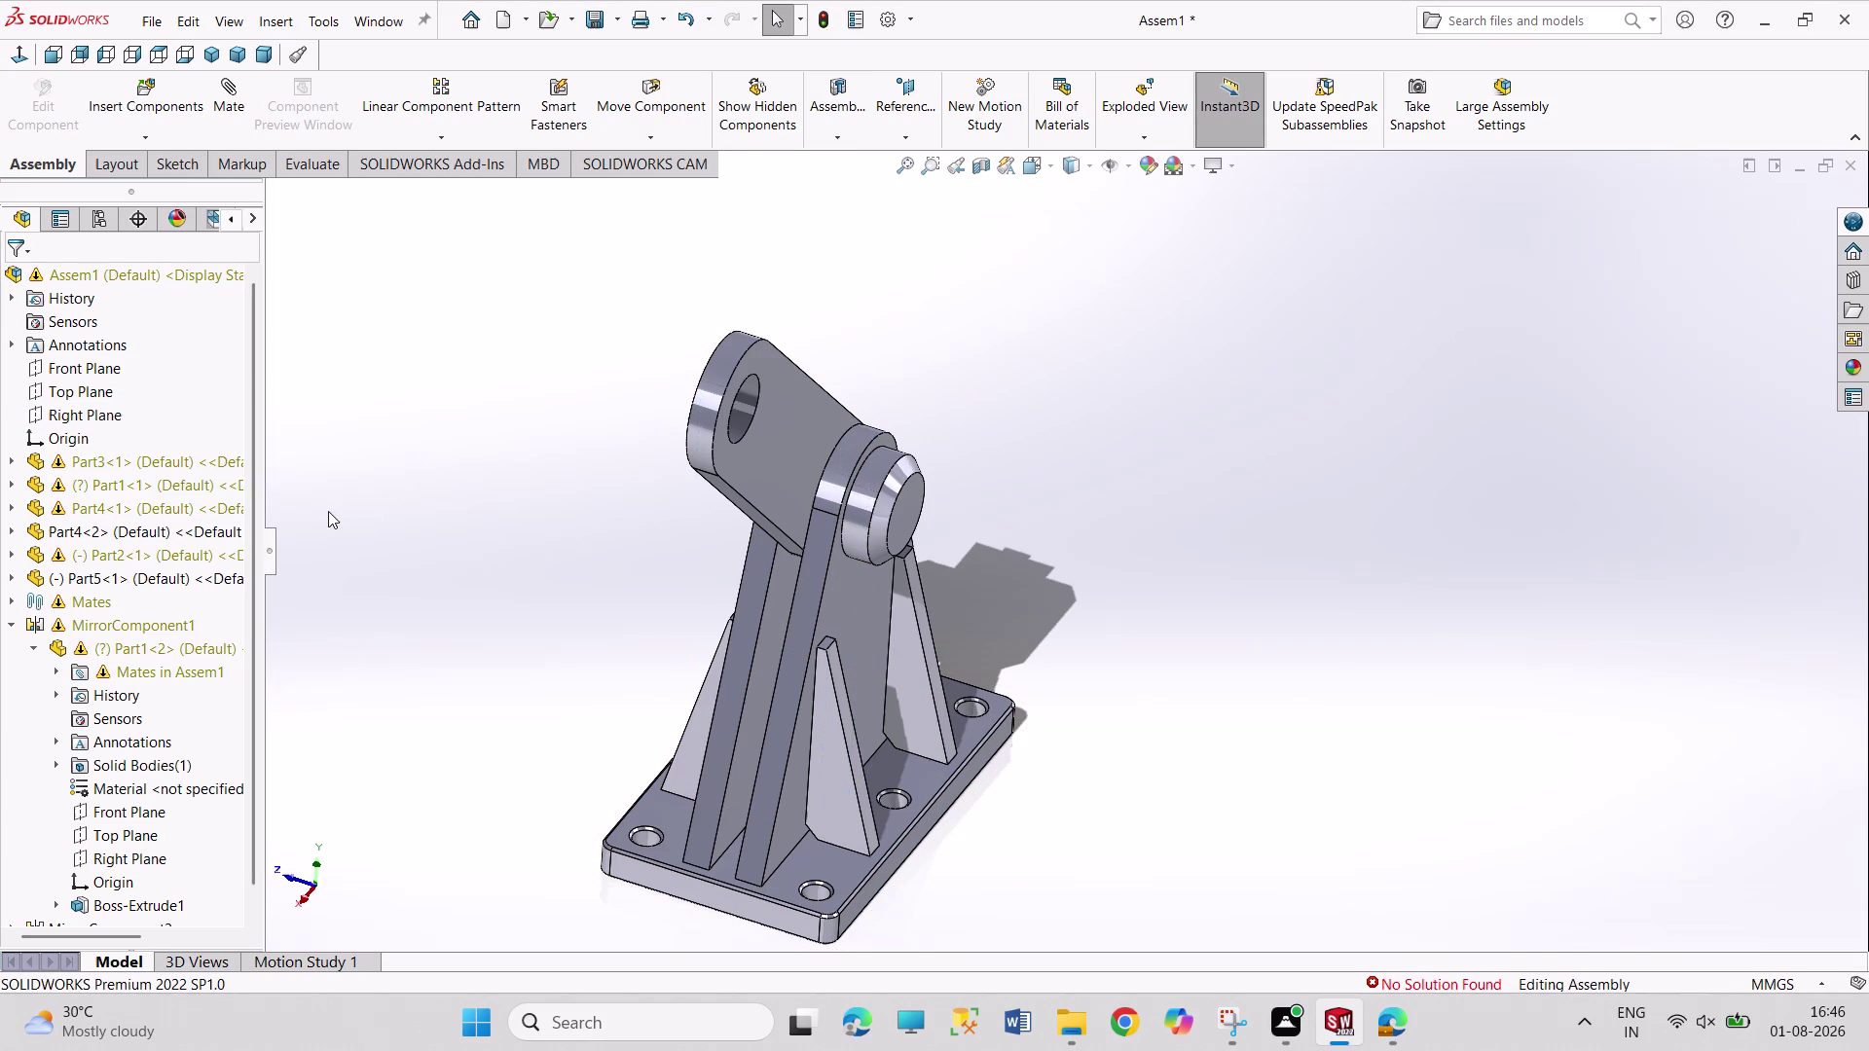
key(ctrl+z)
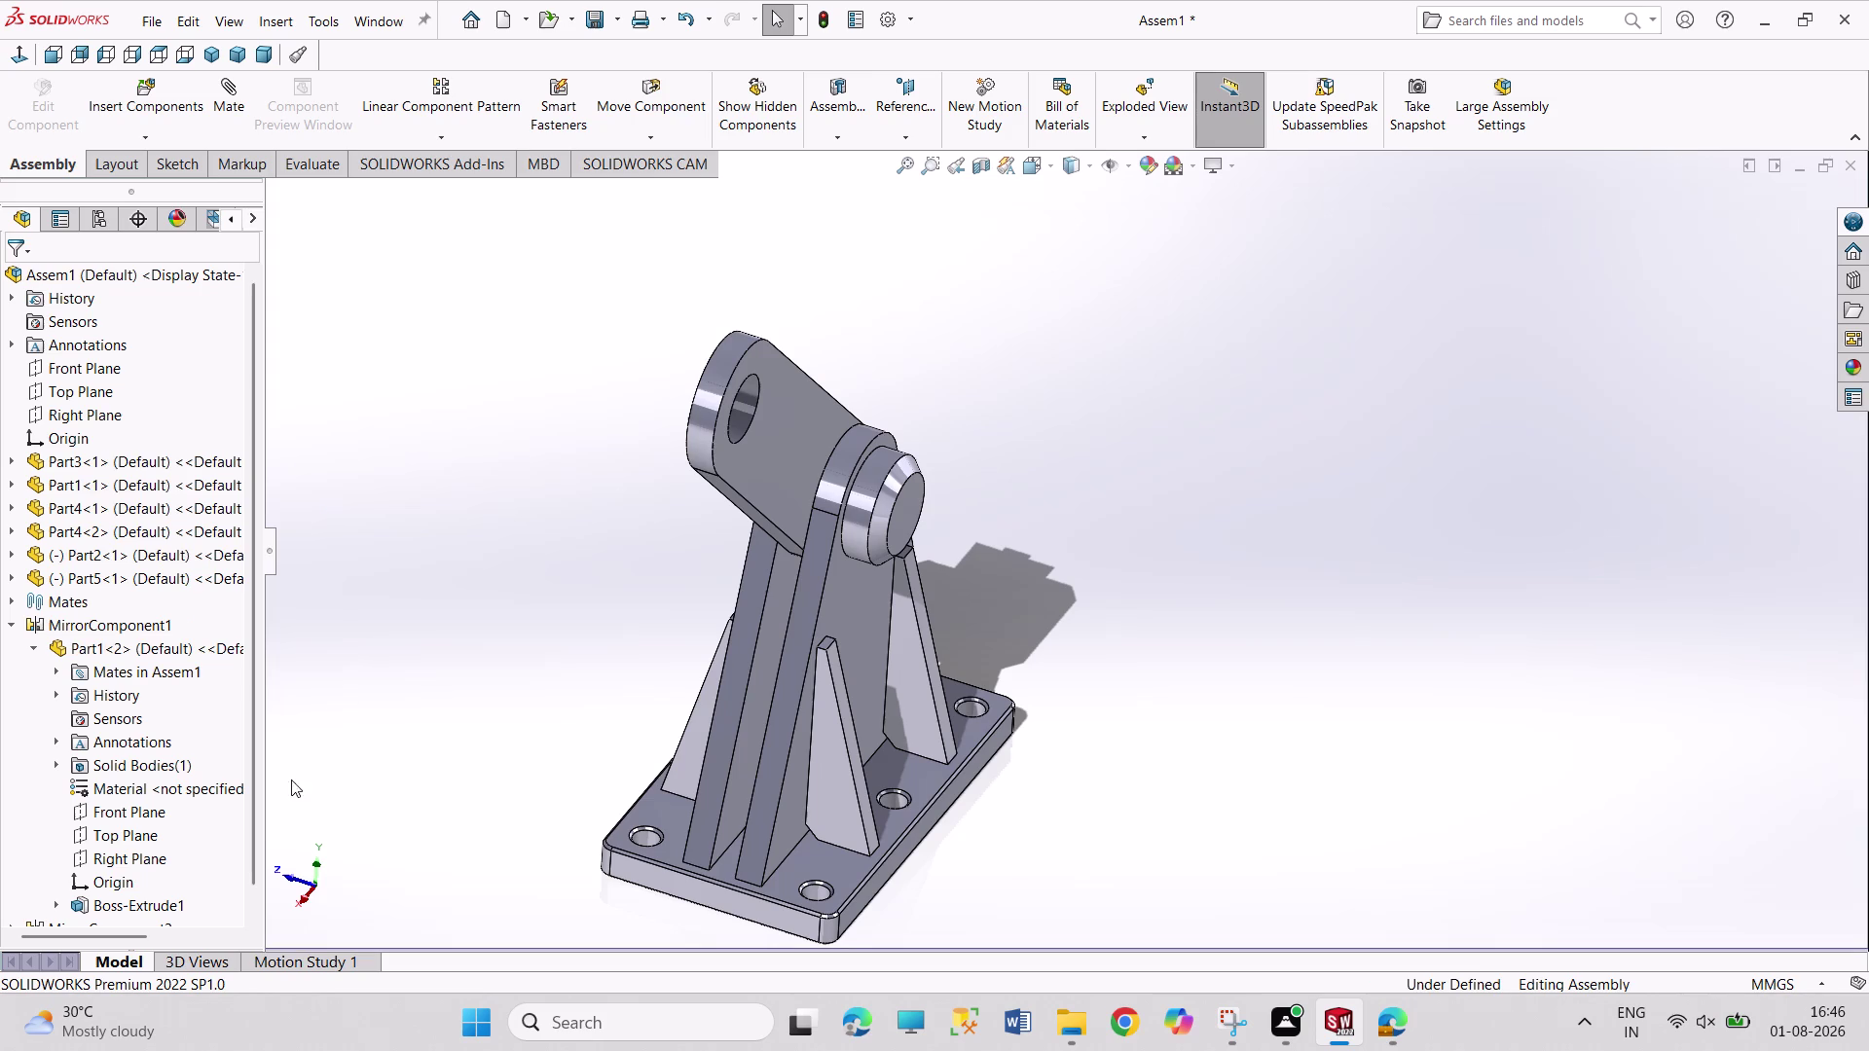
Add a 0° Angle mate between the mirrored bracket's and assembly's Top Planes.
click(135, 835)
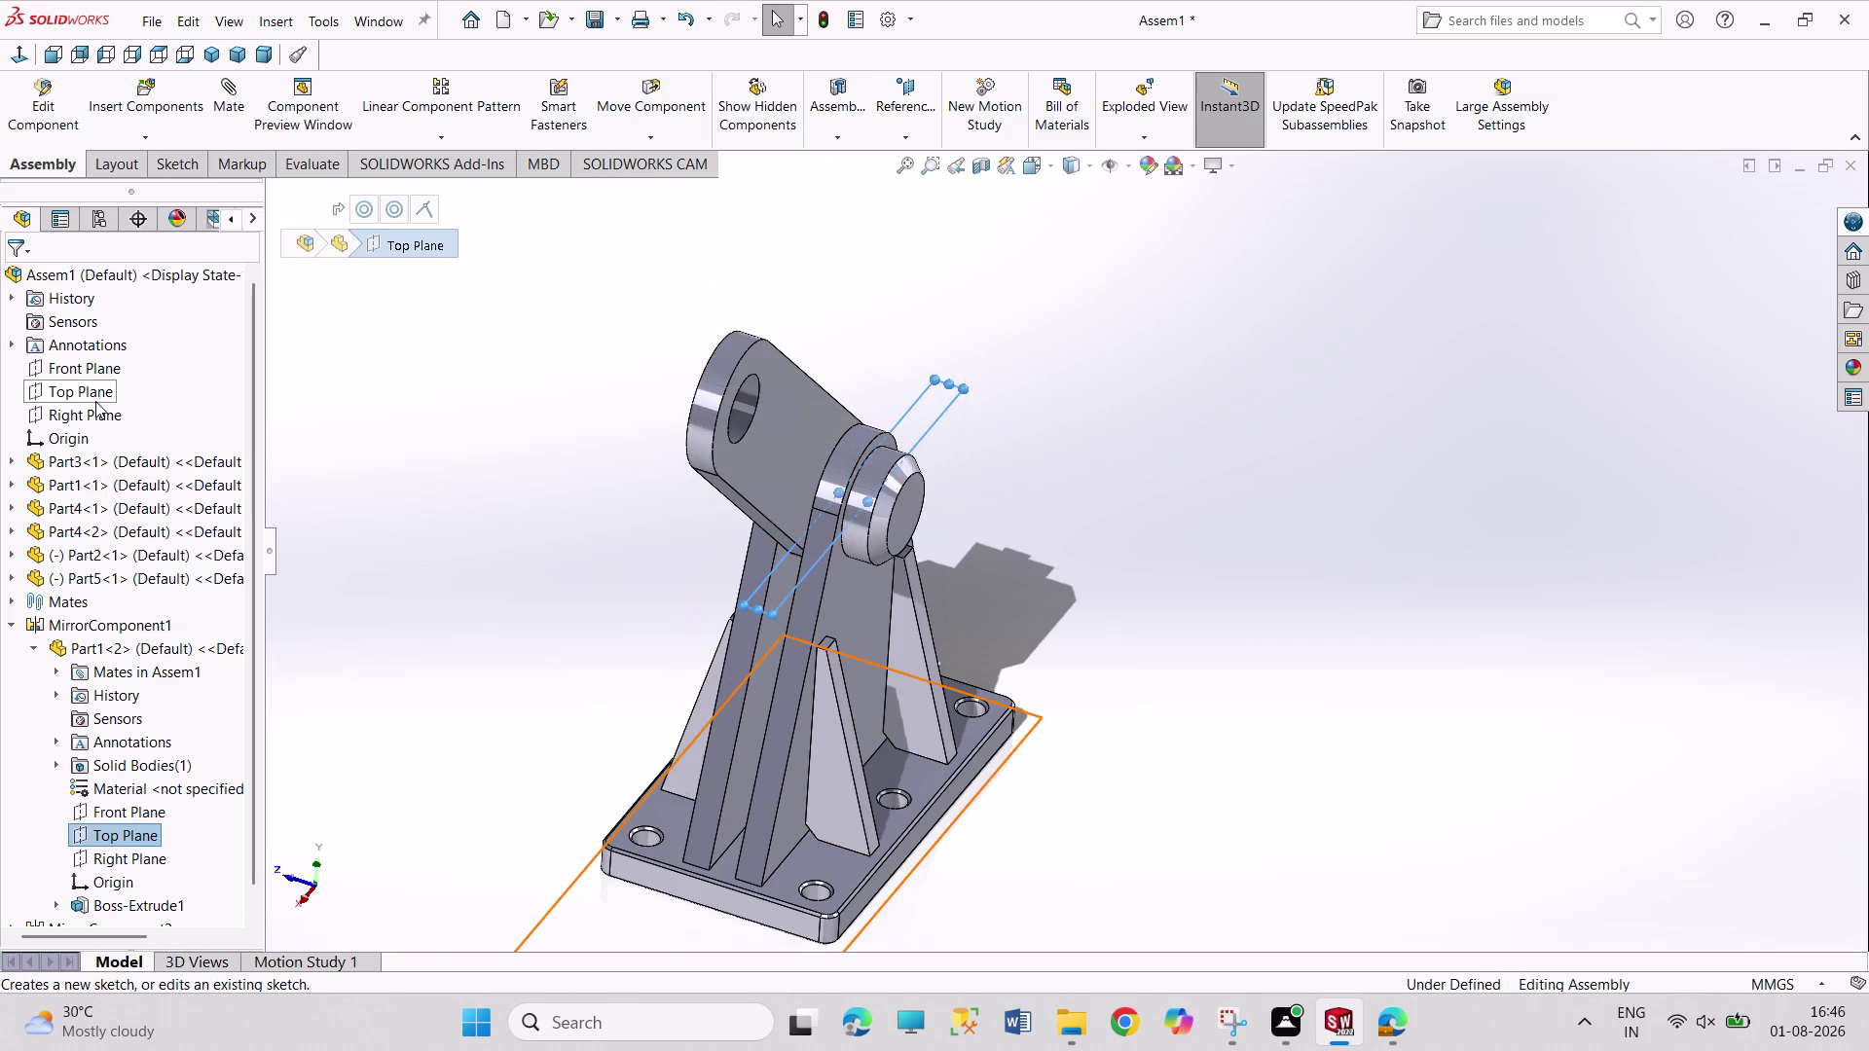
click(96, 399)
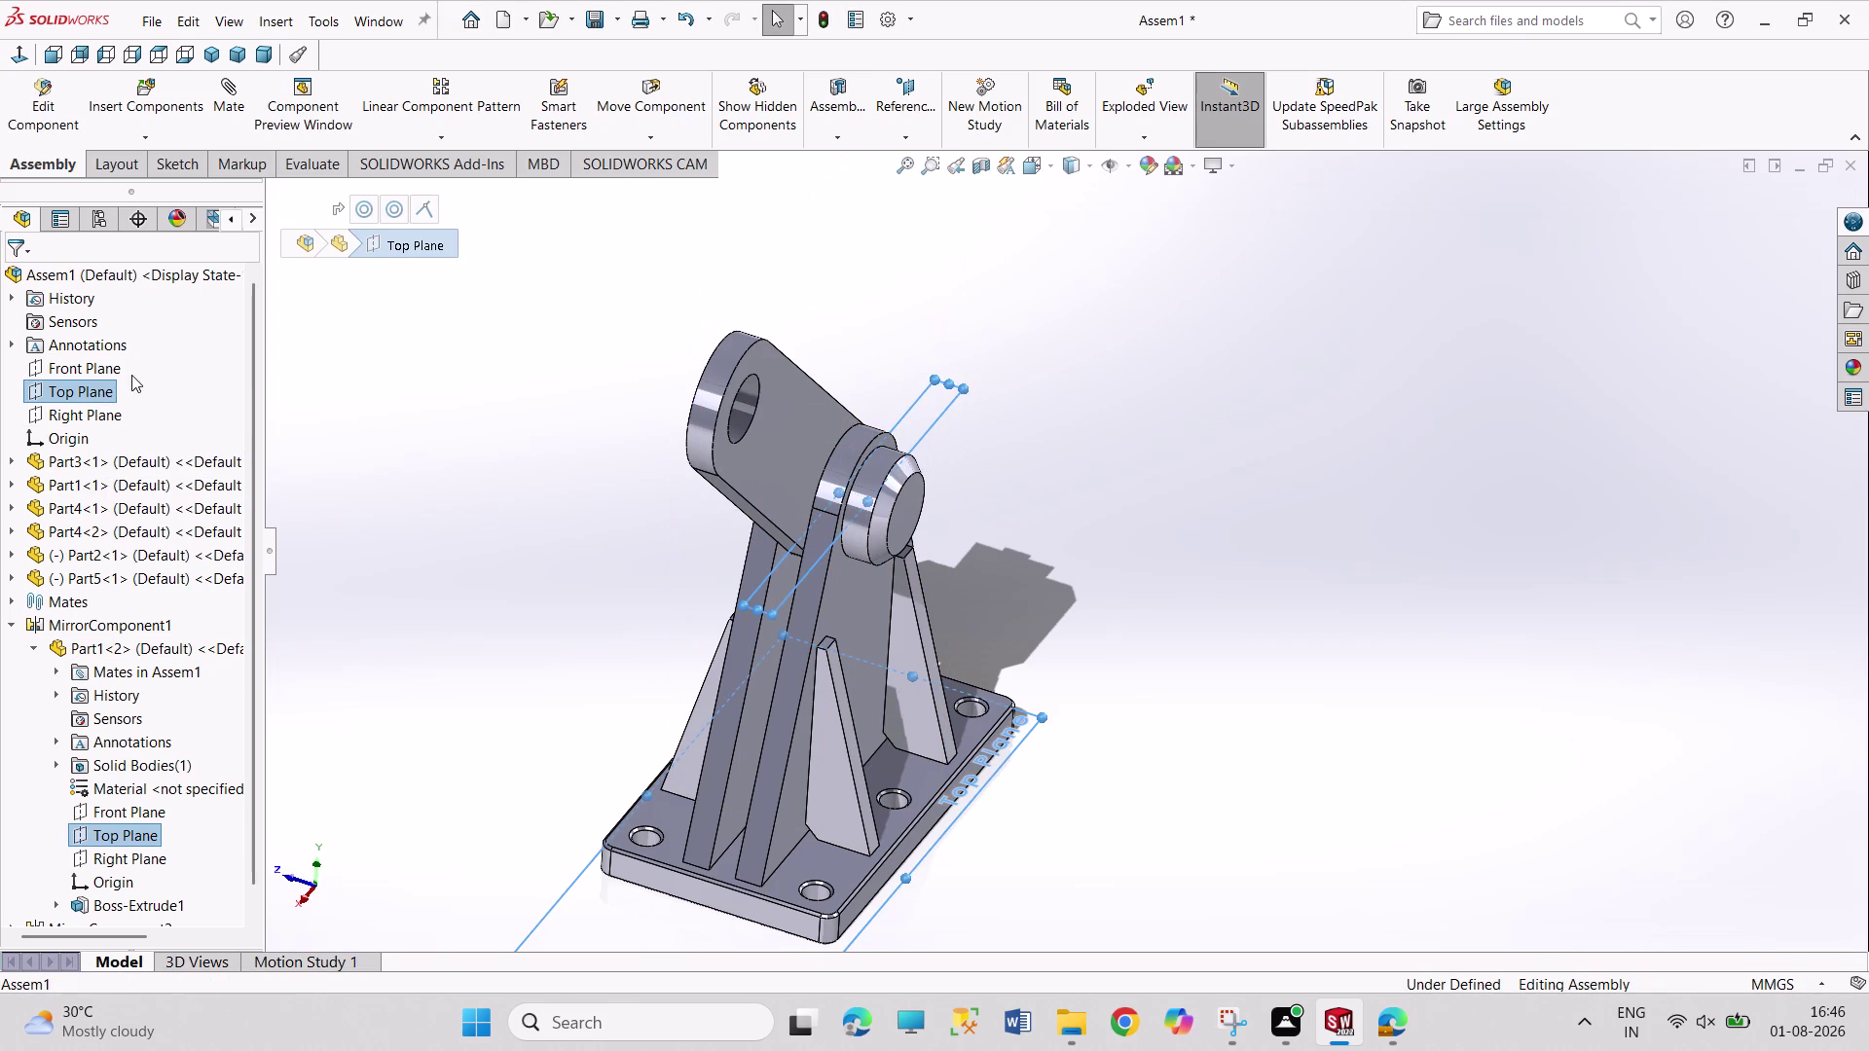
click(213, 111)
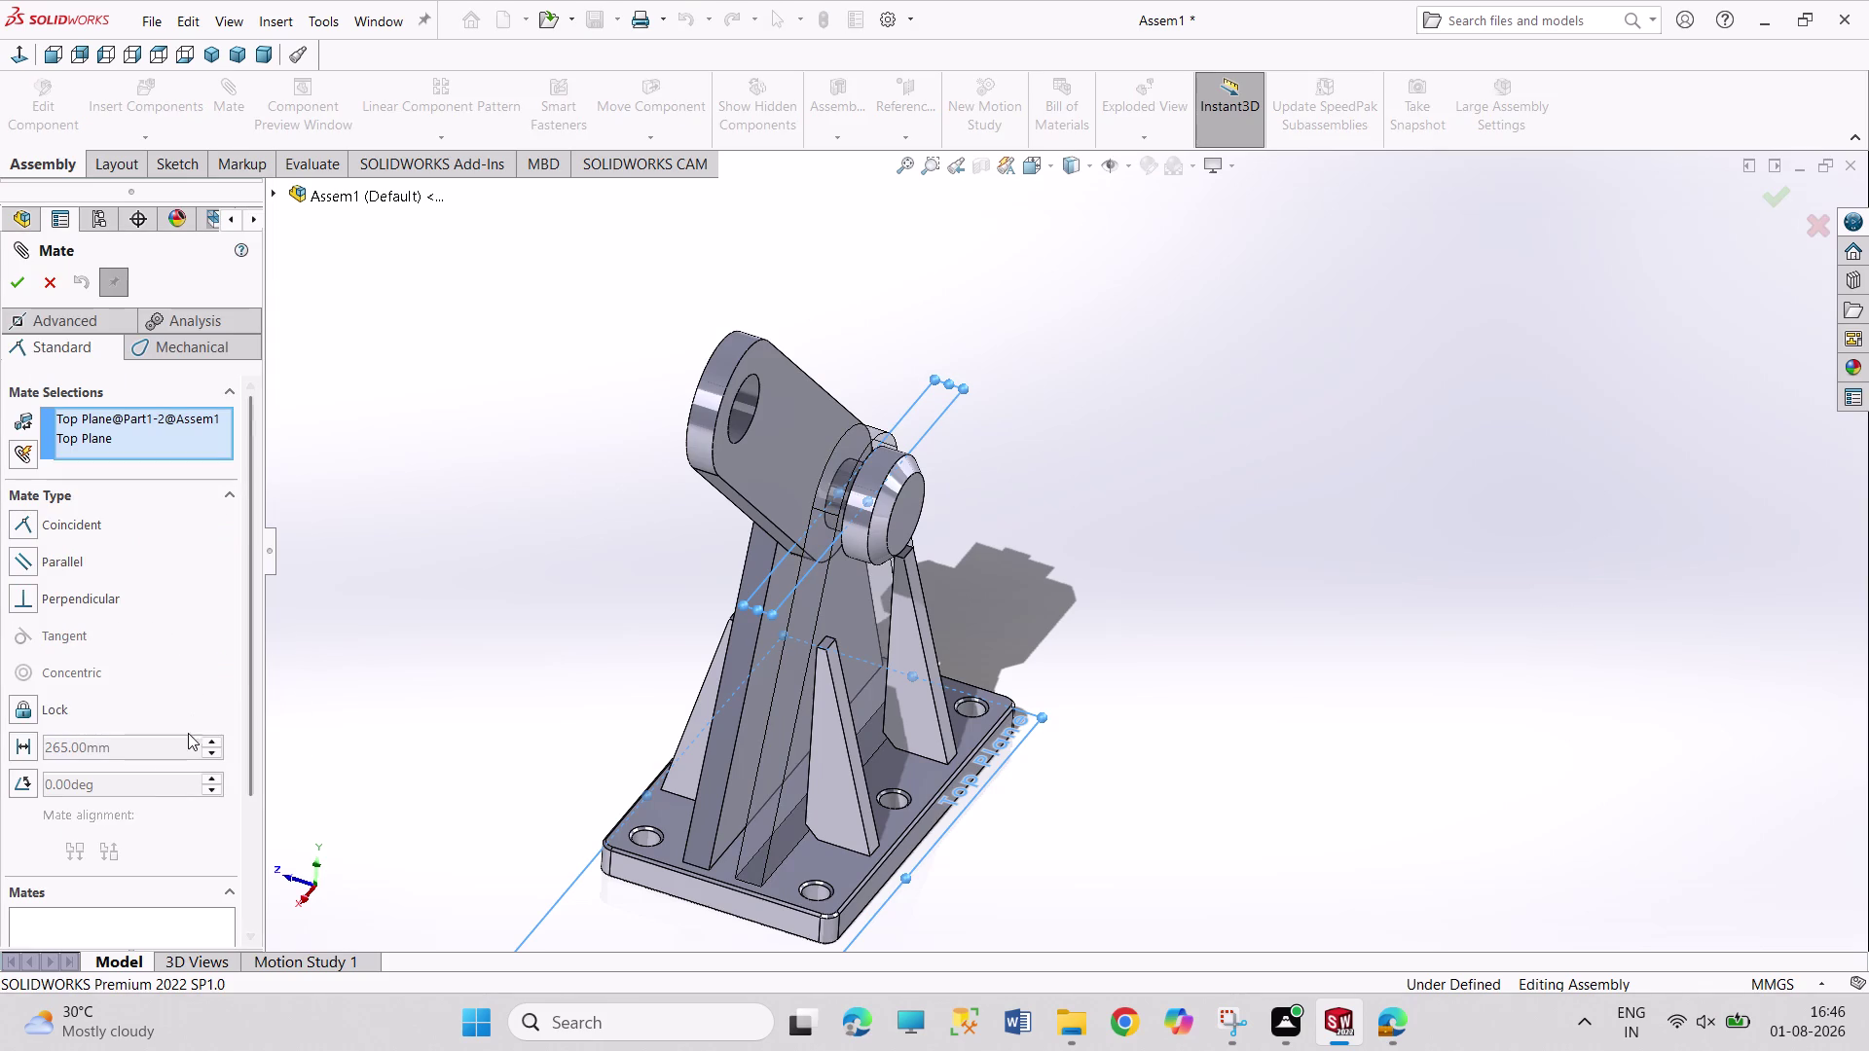
click(18, 785)
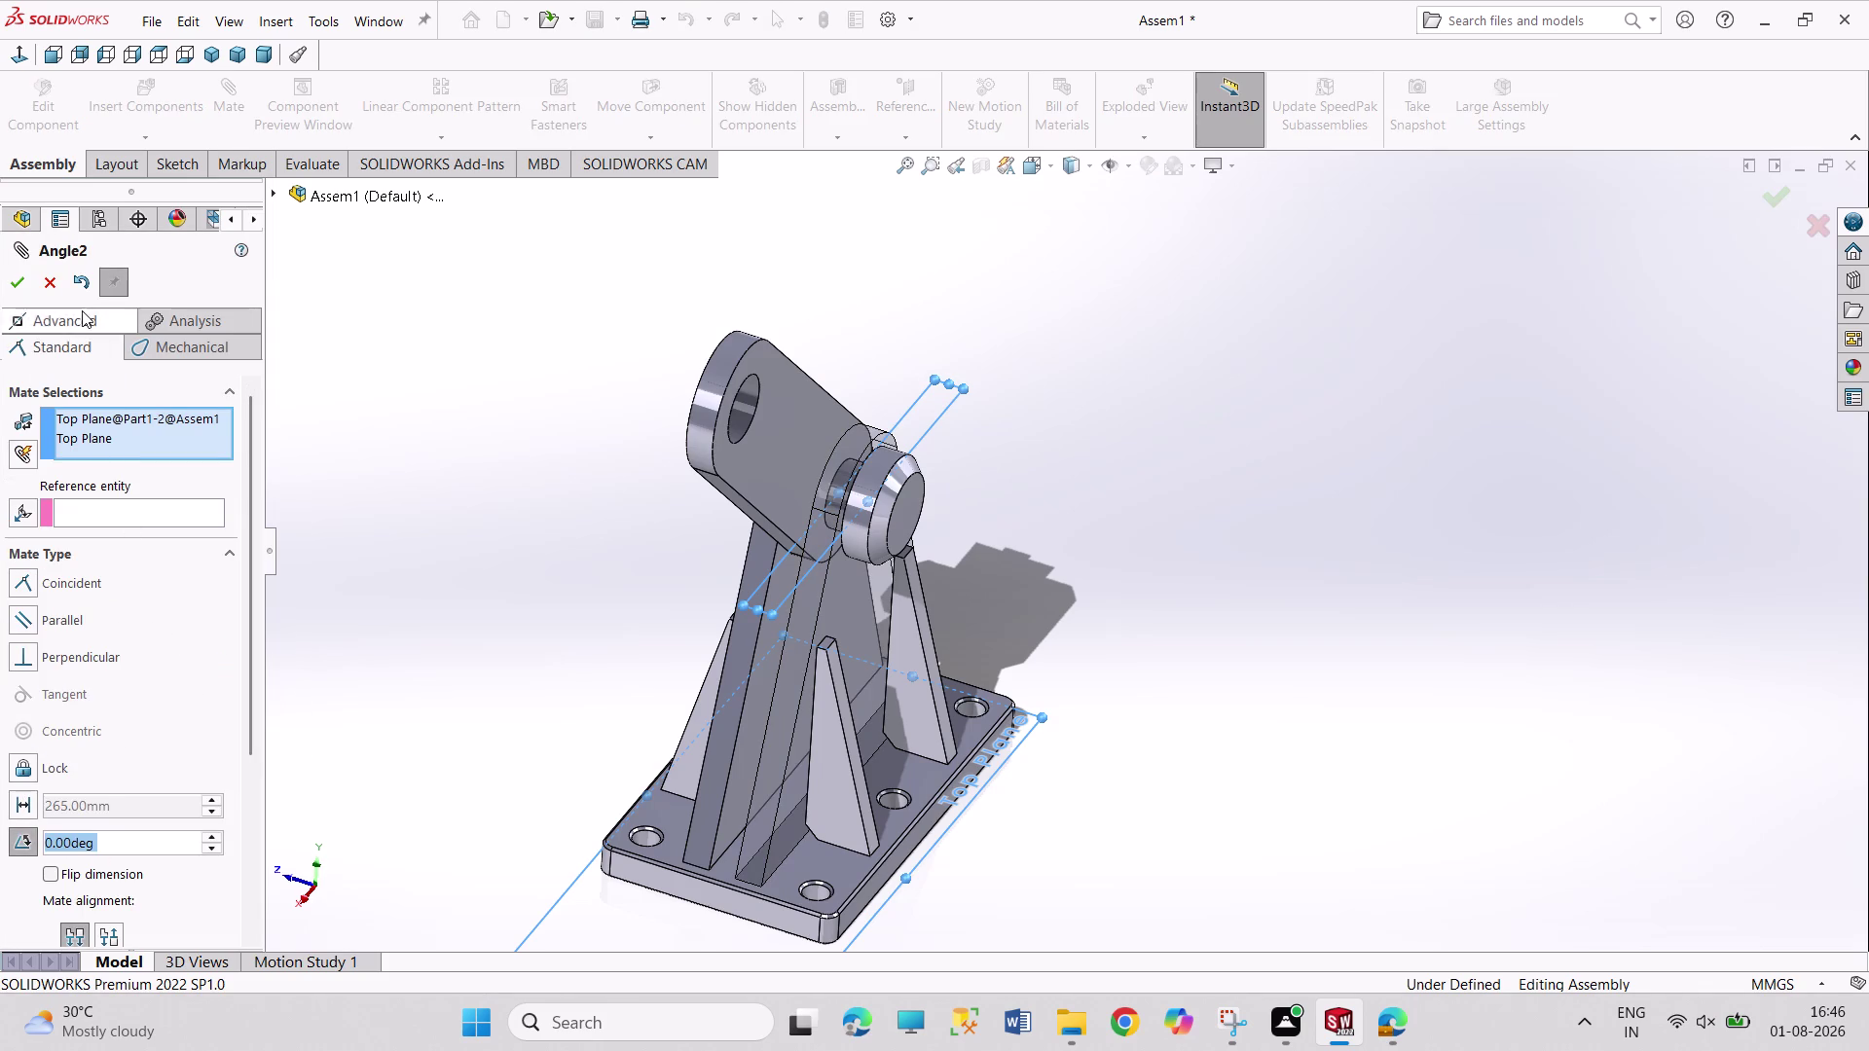
click(23, 283)
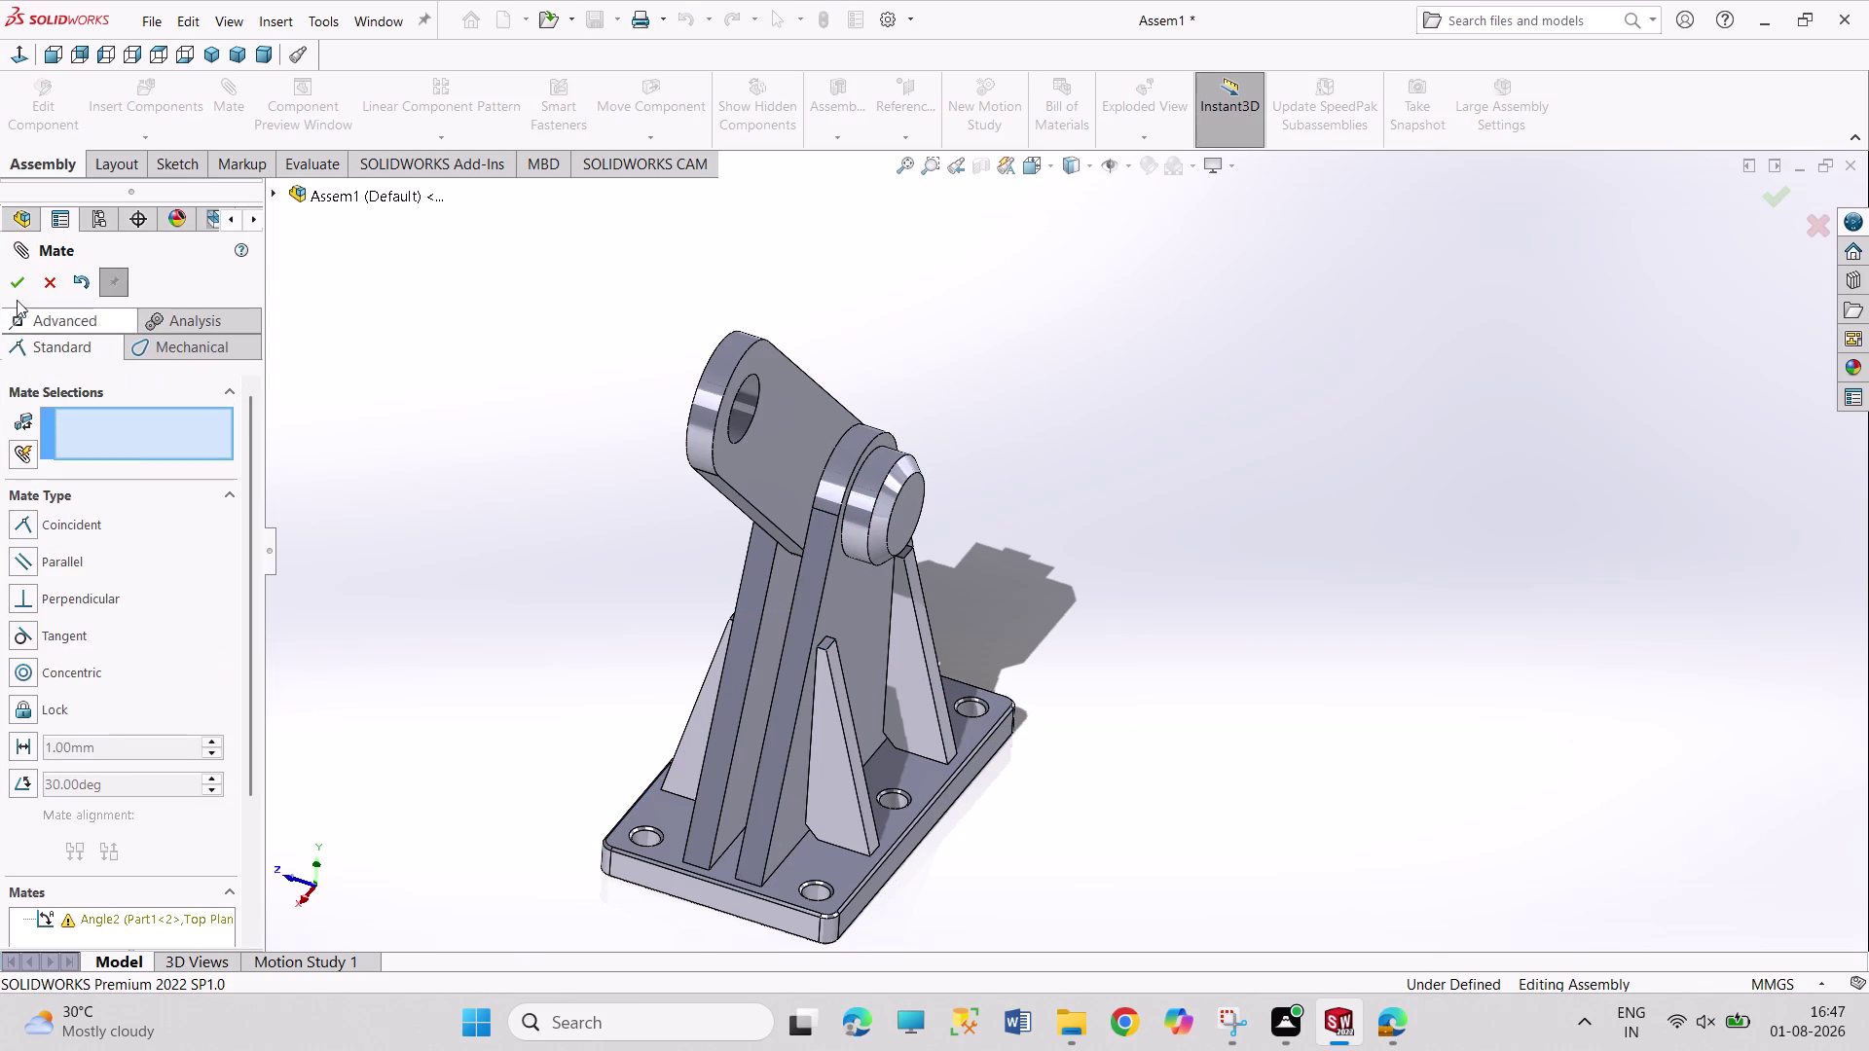
click(17, 286)
key(ctrl+z)
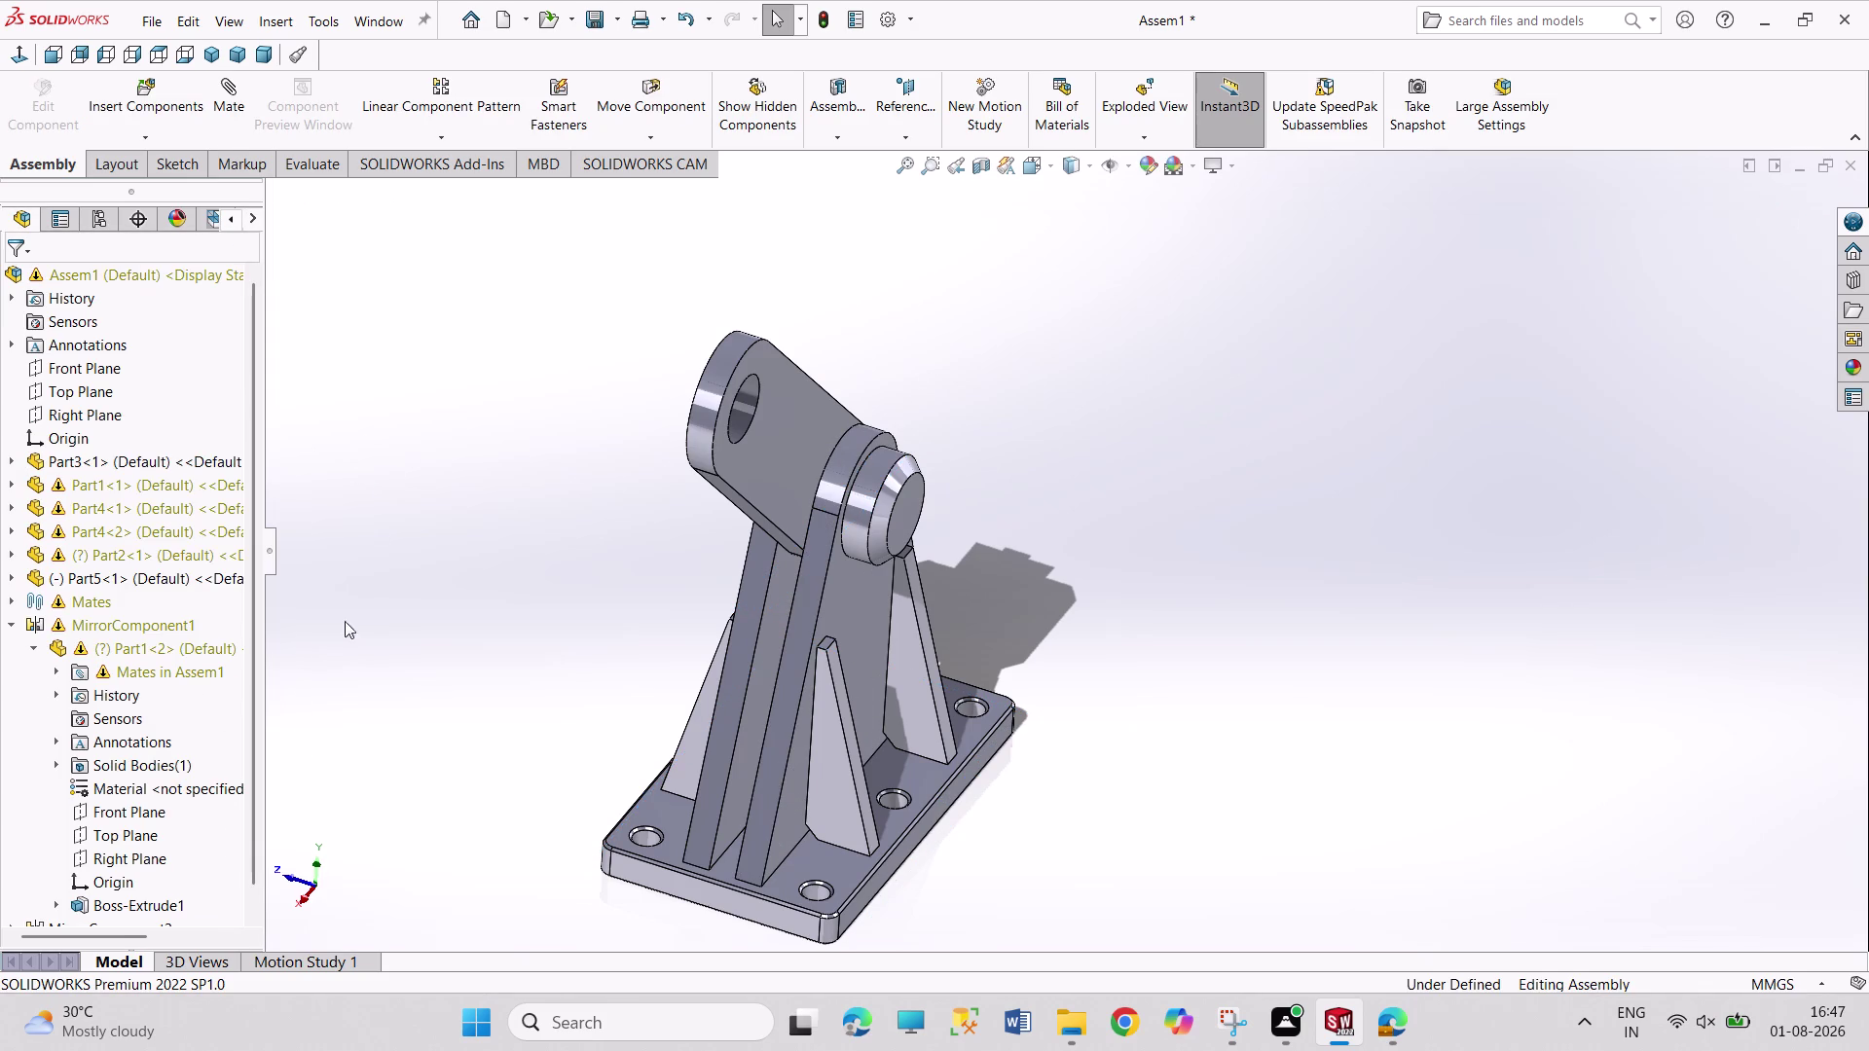
scroll(up, 3)
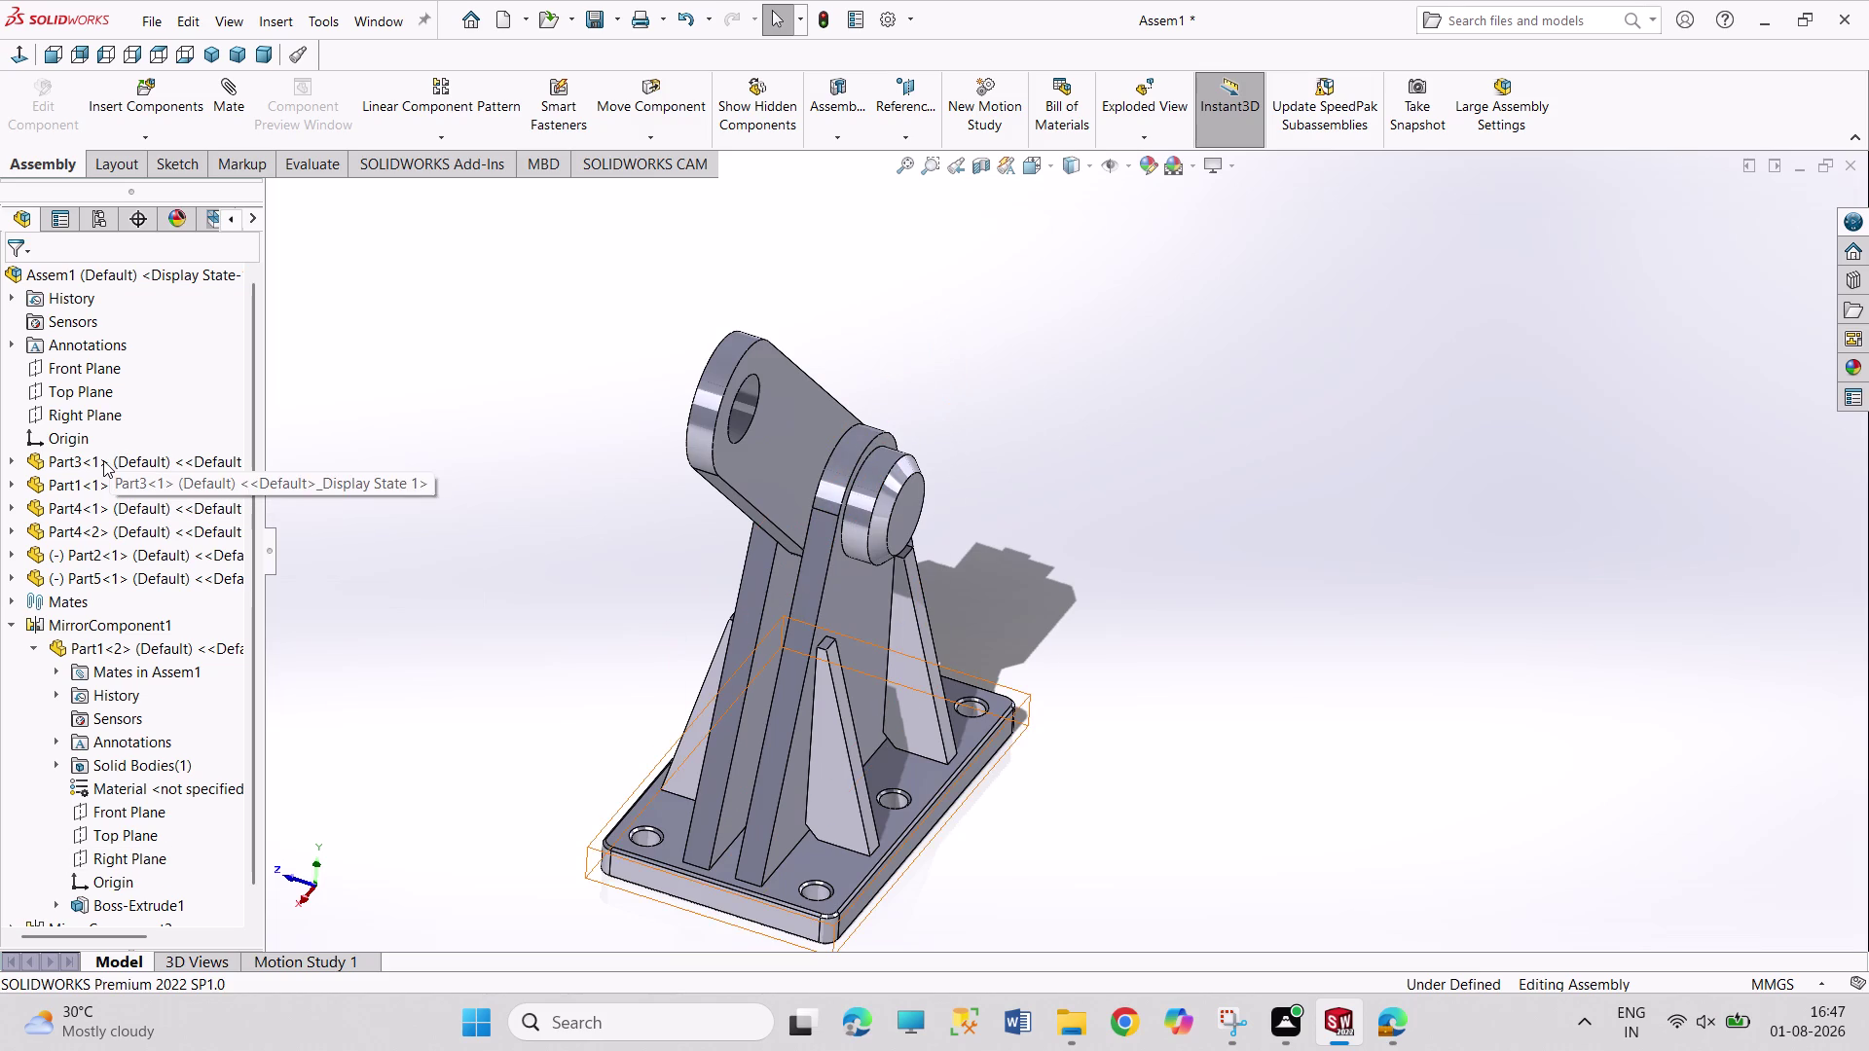
Add a 90° Angle mate from Front Plane to the bracket's Top Plane, then undo it.
click(89, 362)
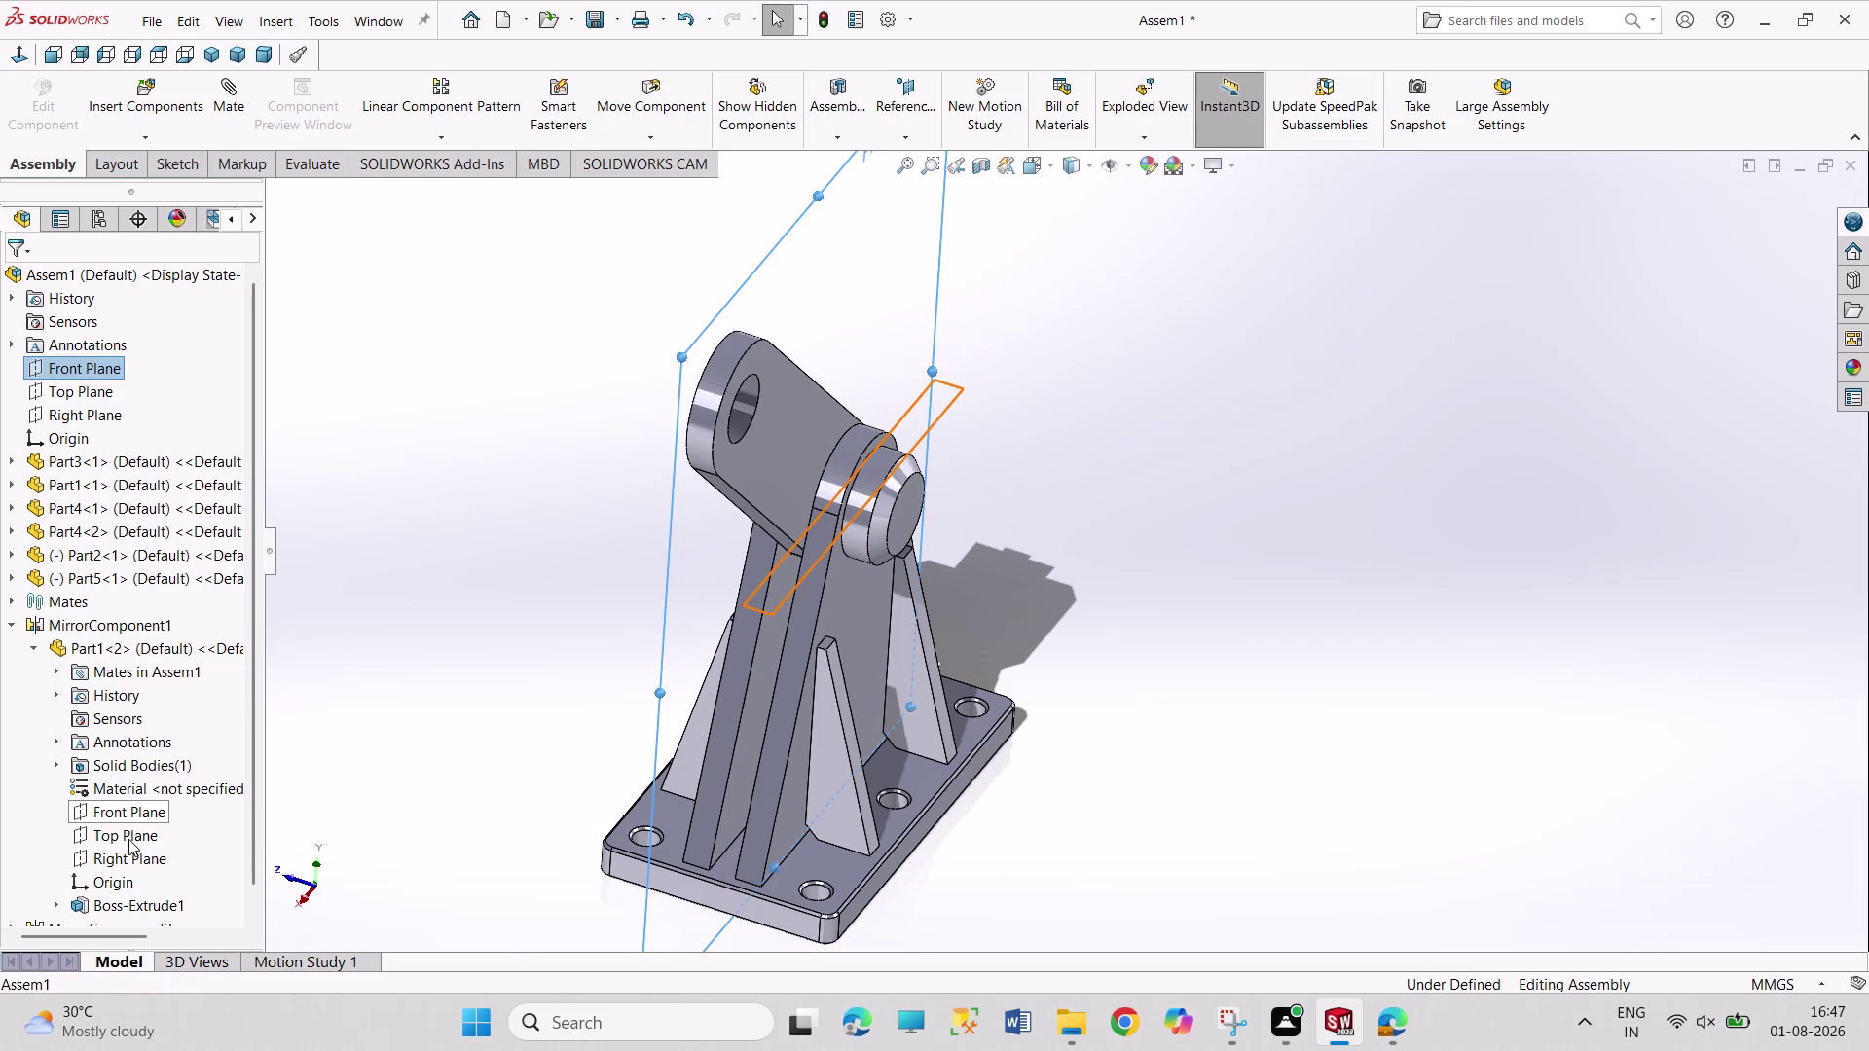
click(127, 838)
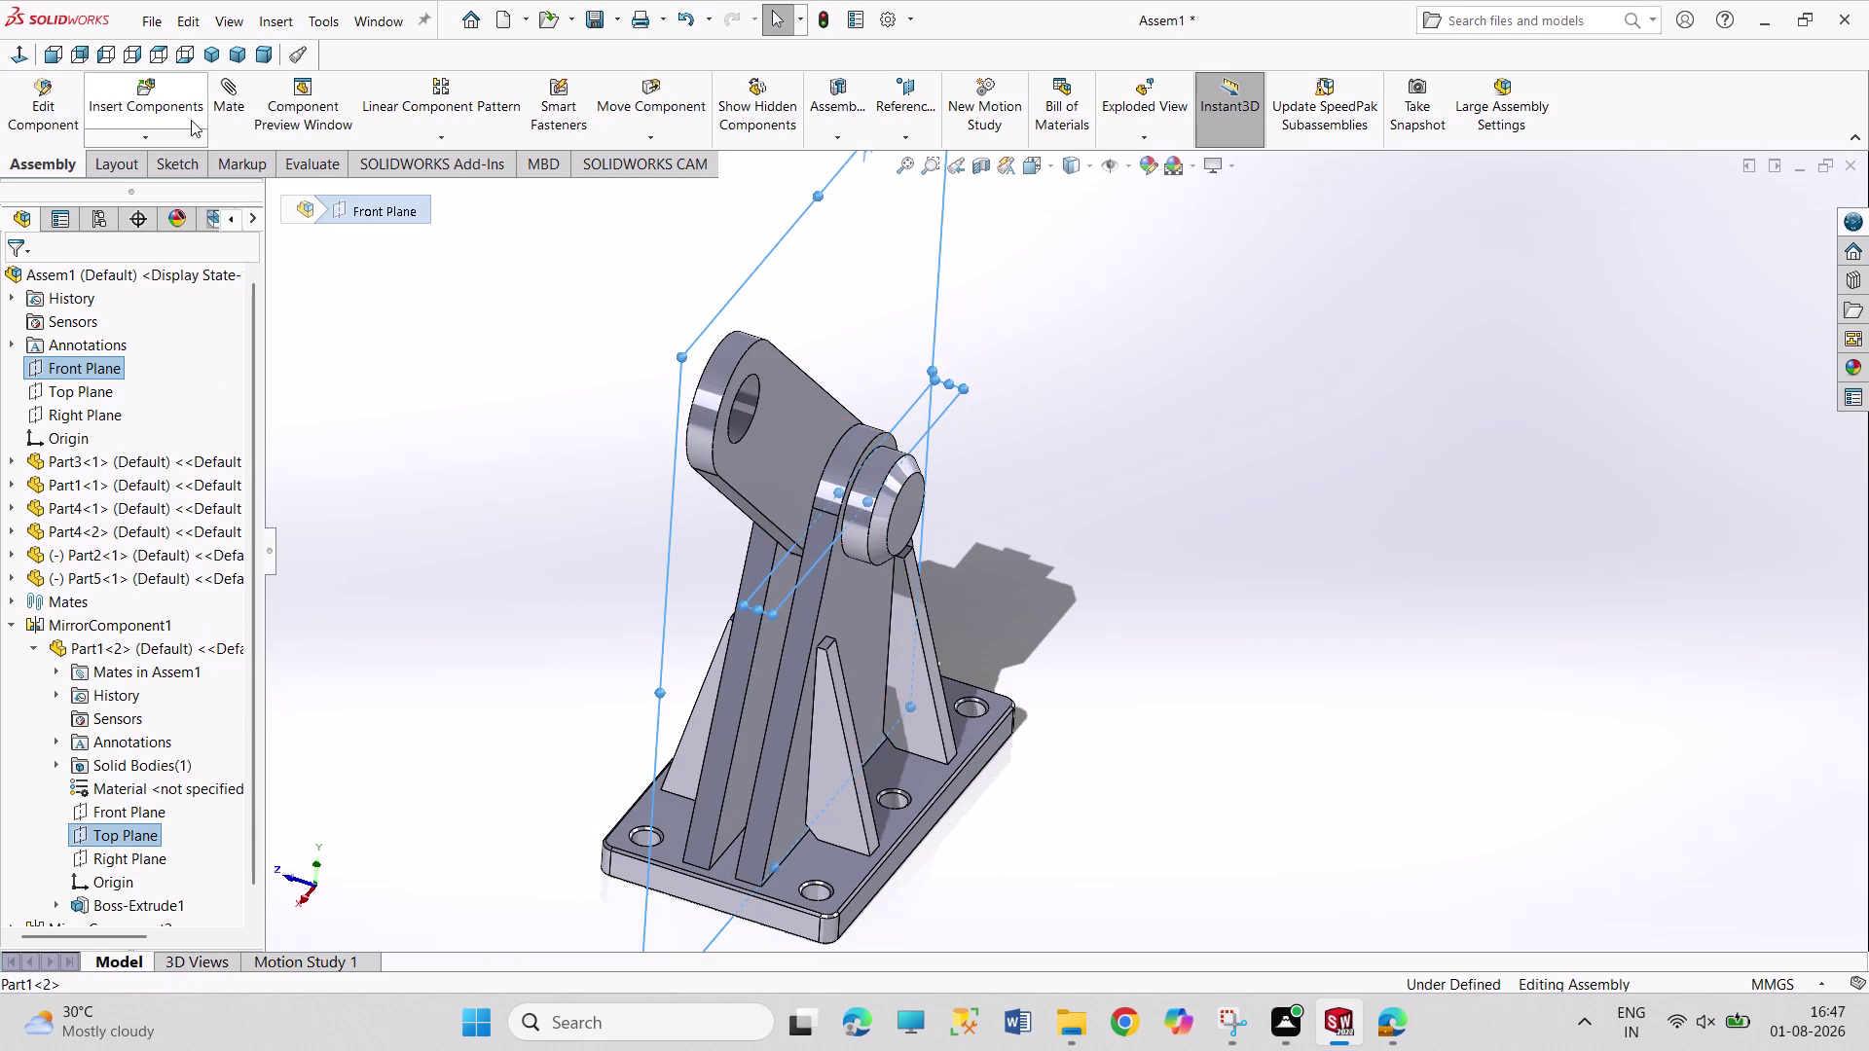
click(237, 104)
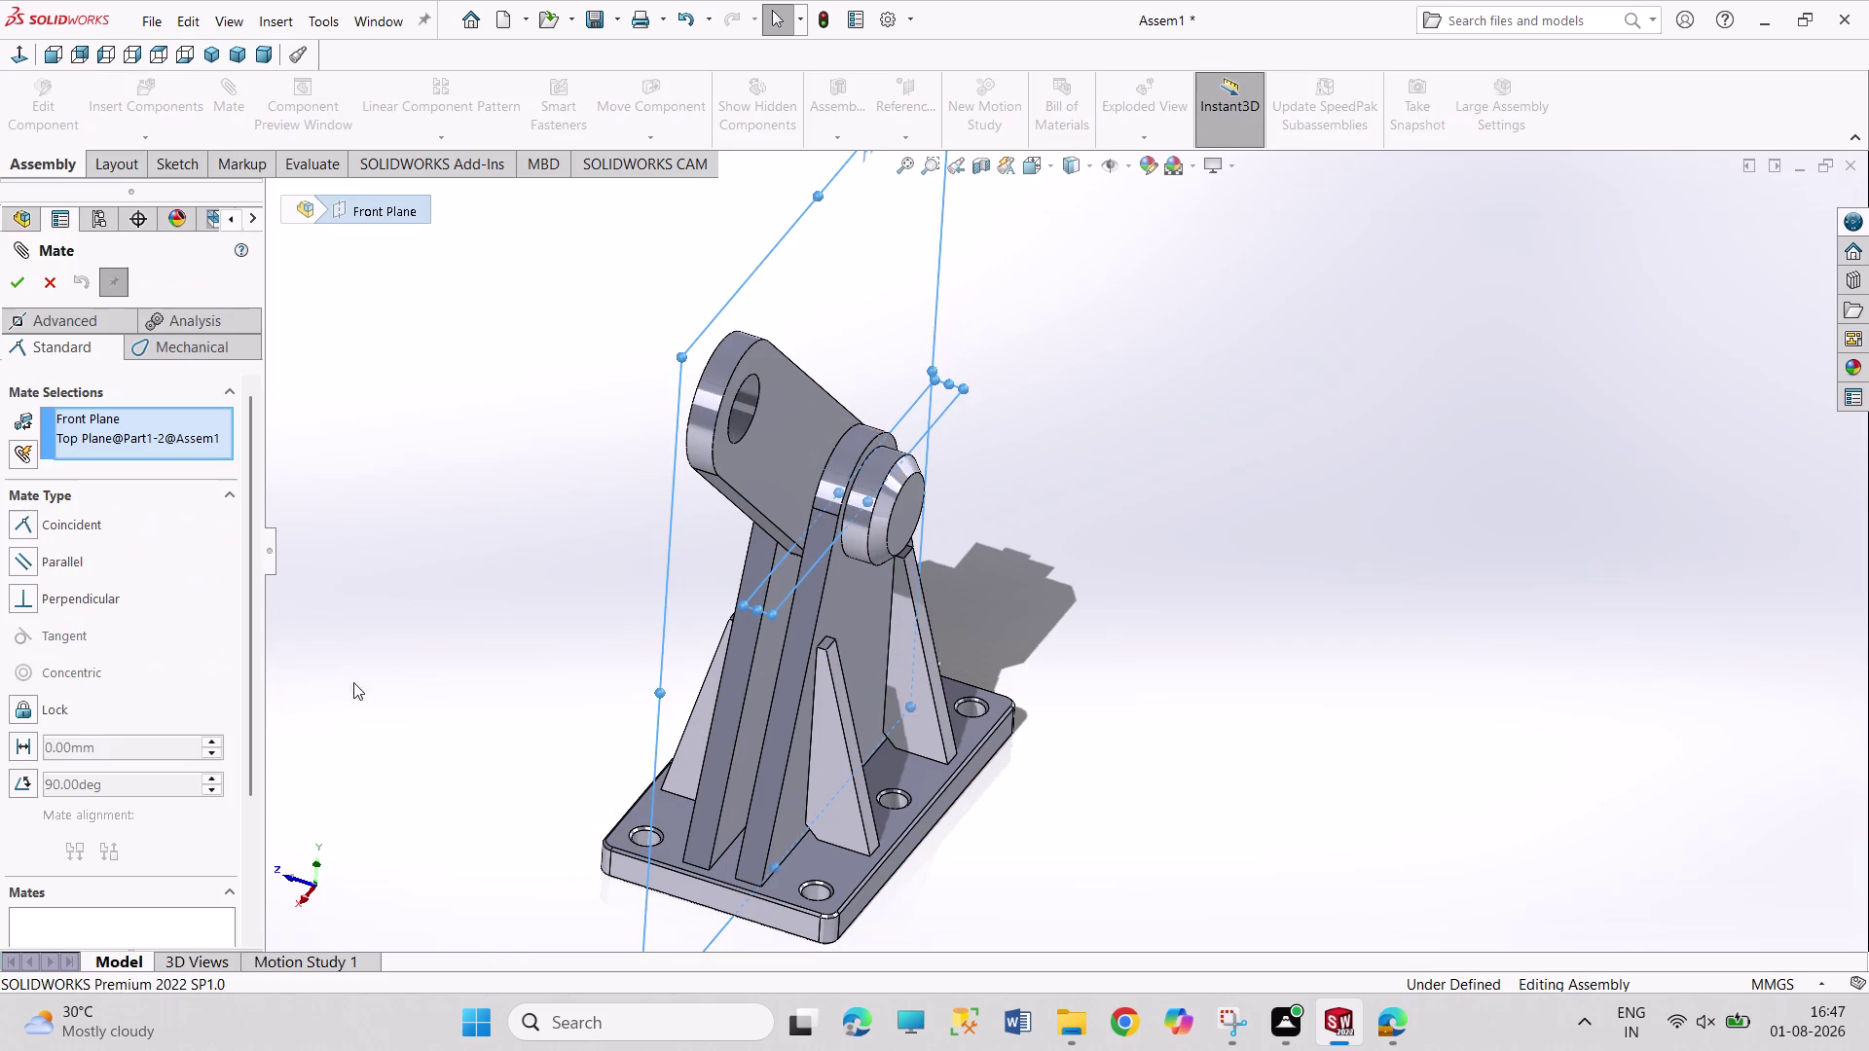
click(31, 781)
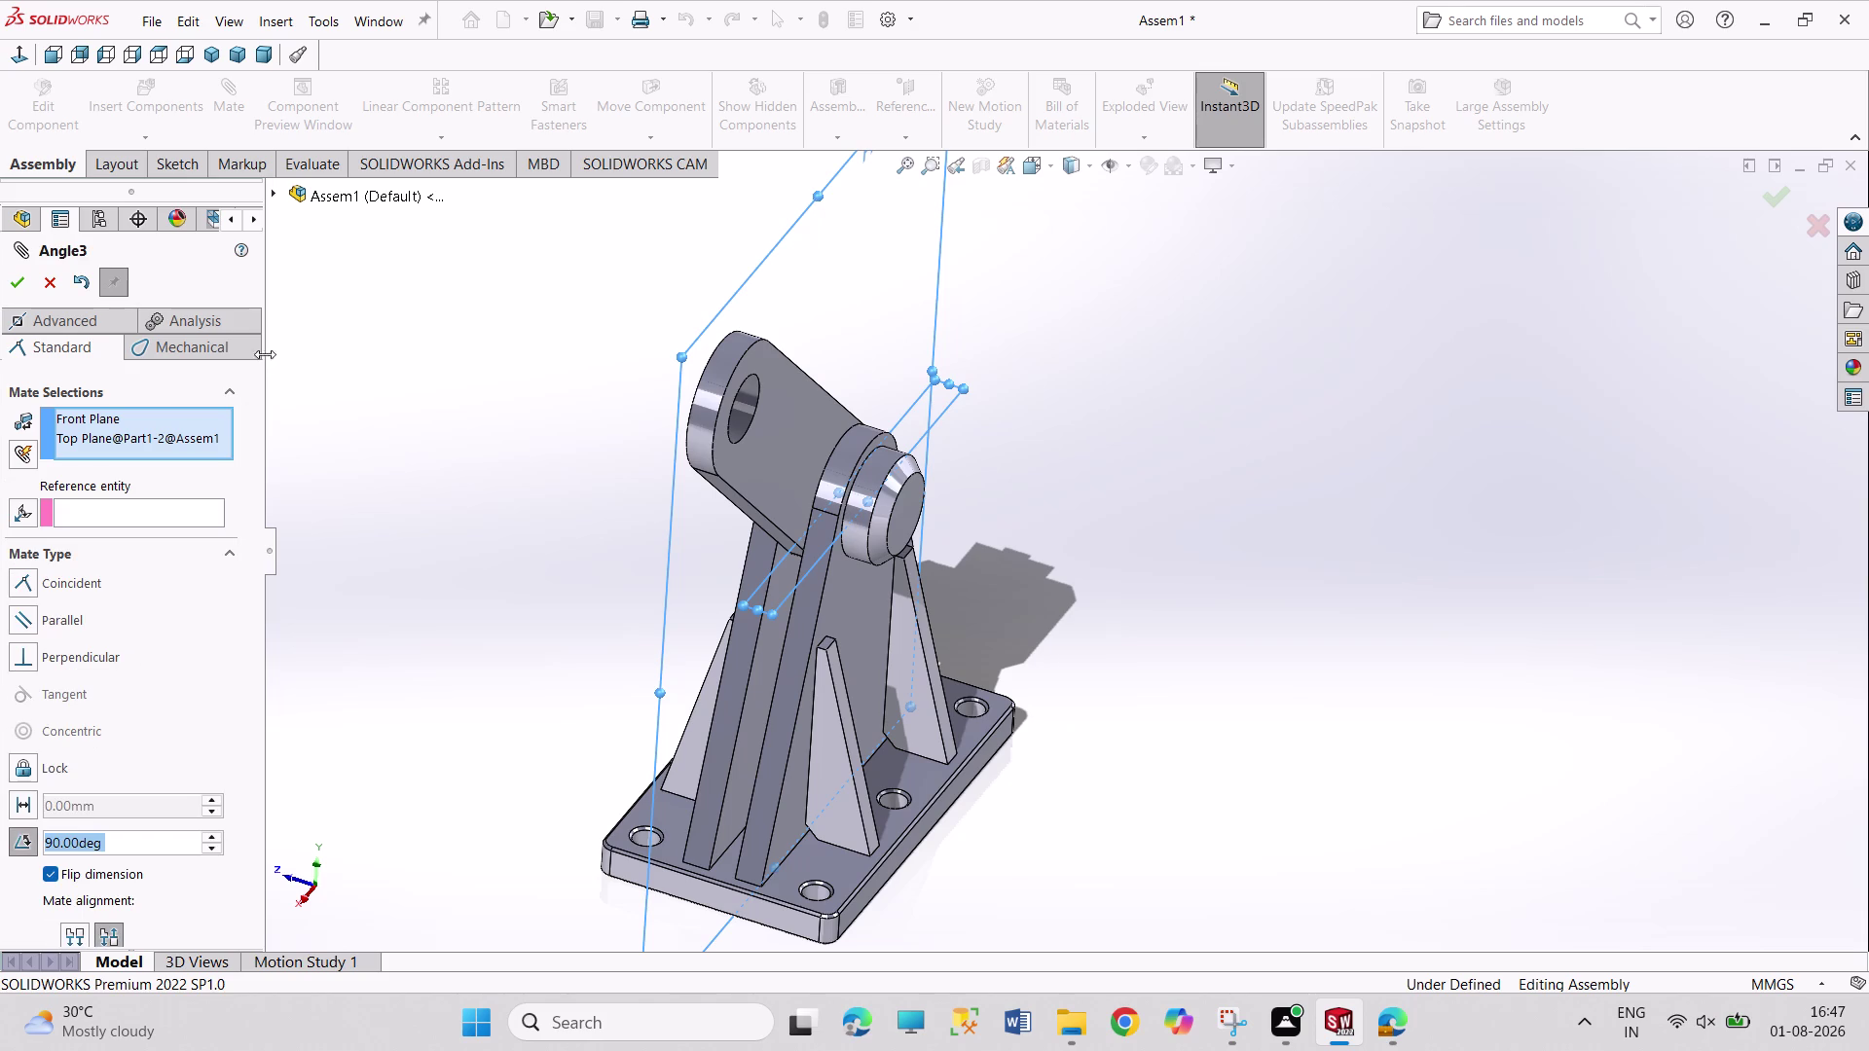
click(21, 282)
click(341, 442)
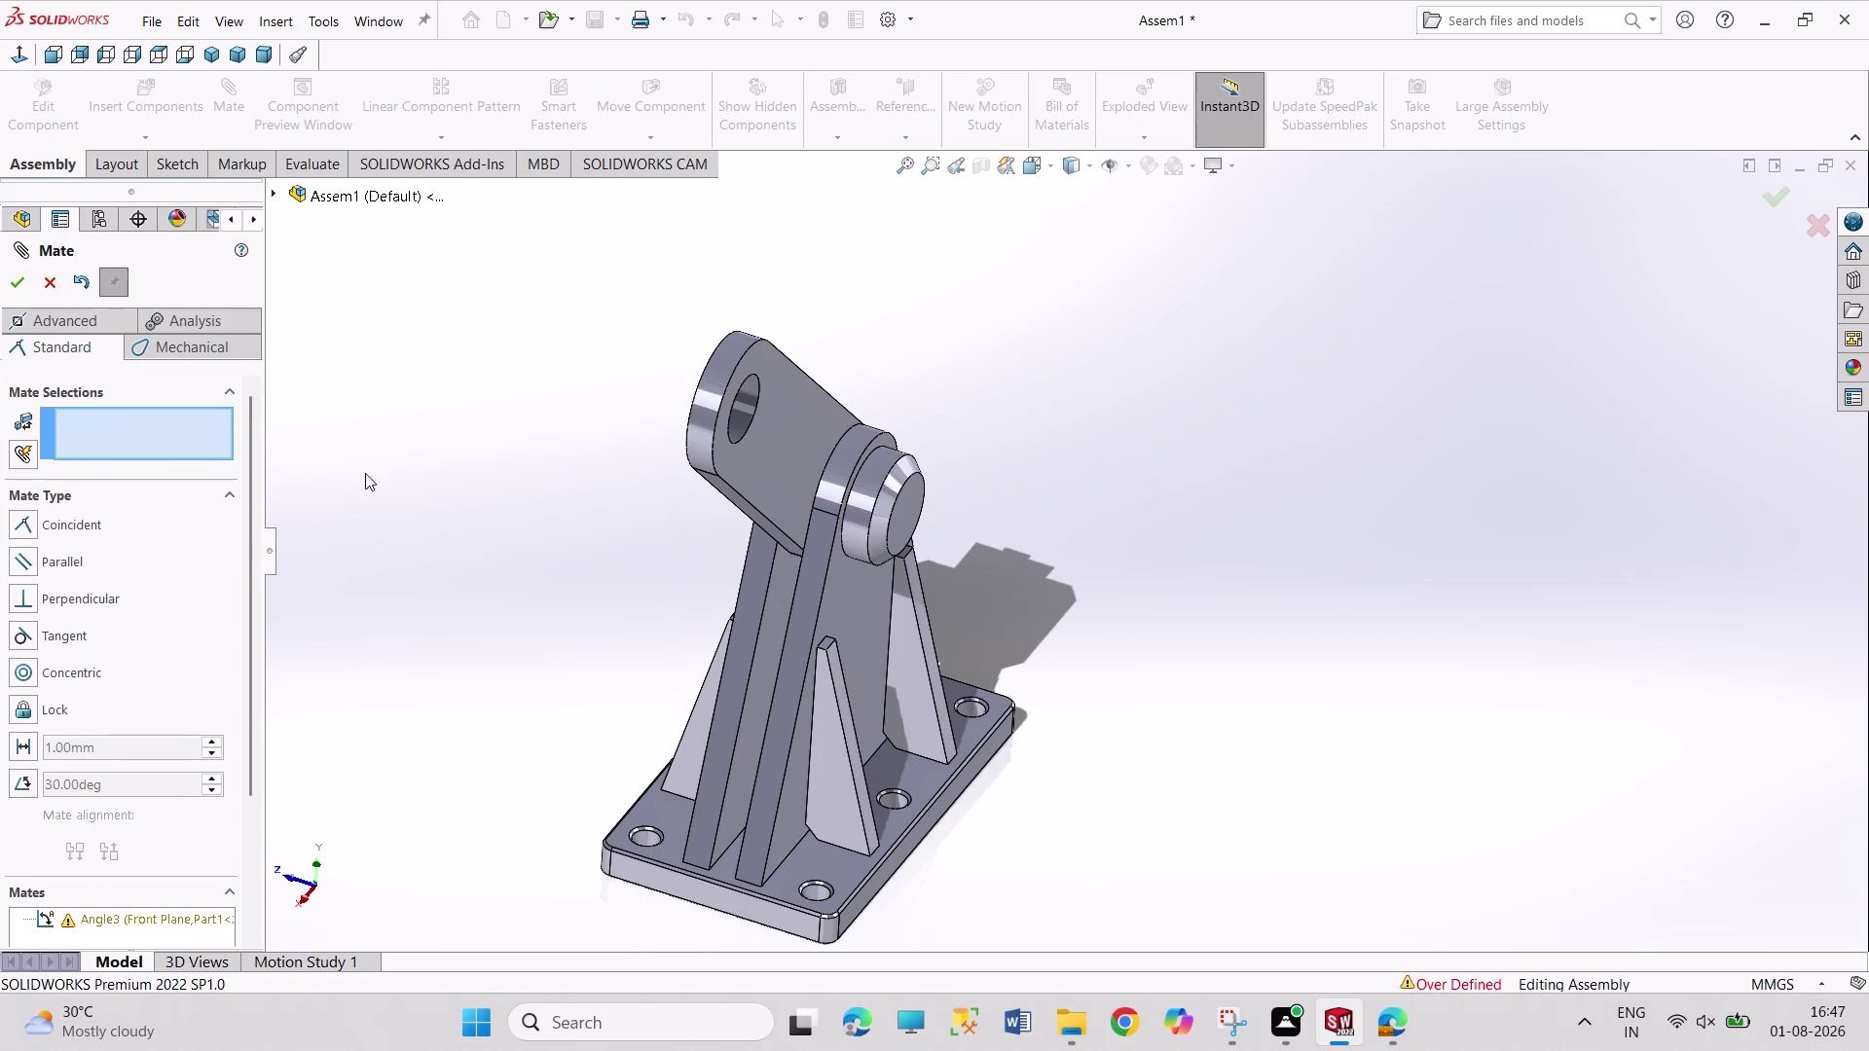
click(22, 286)
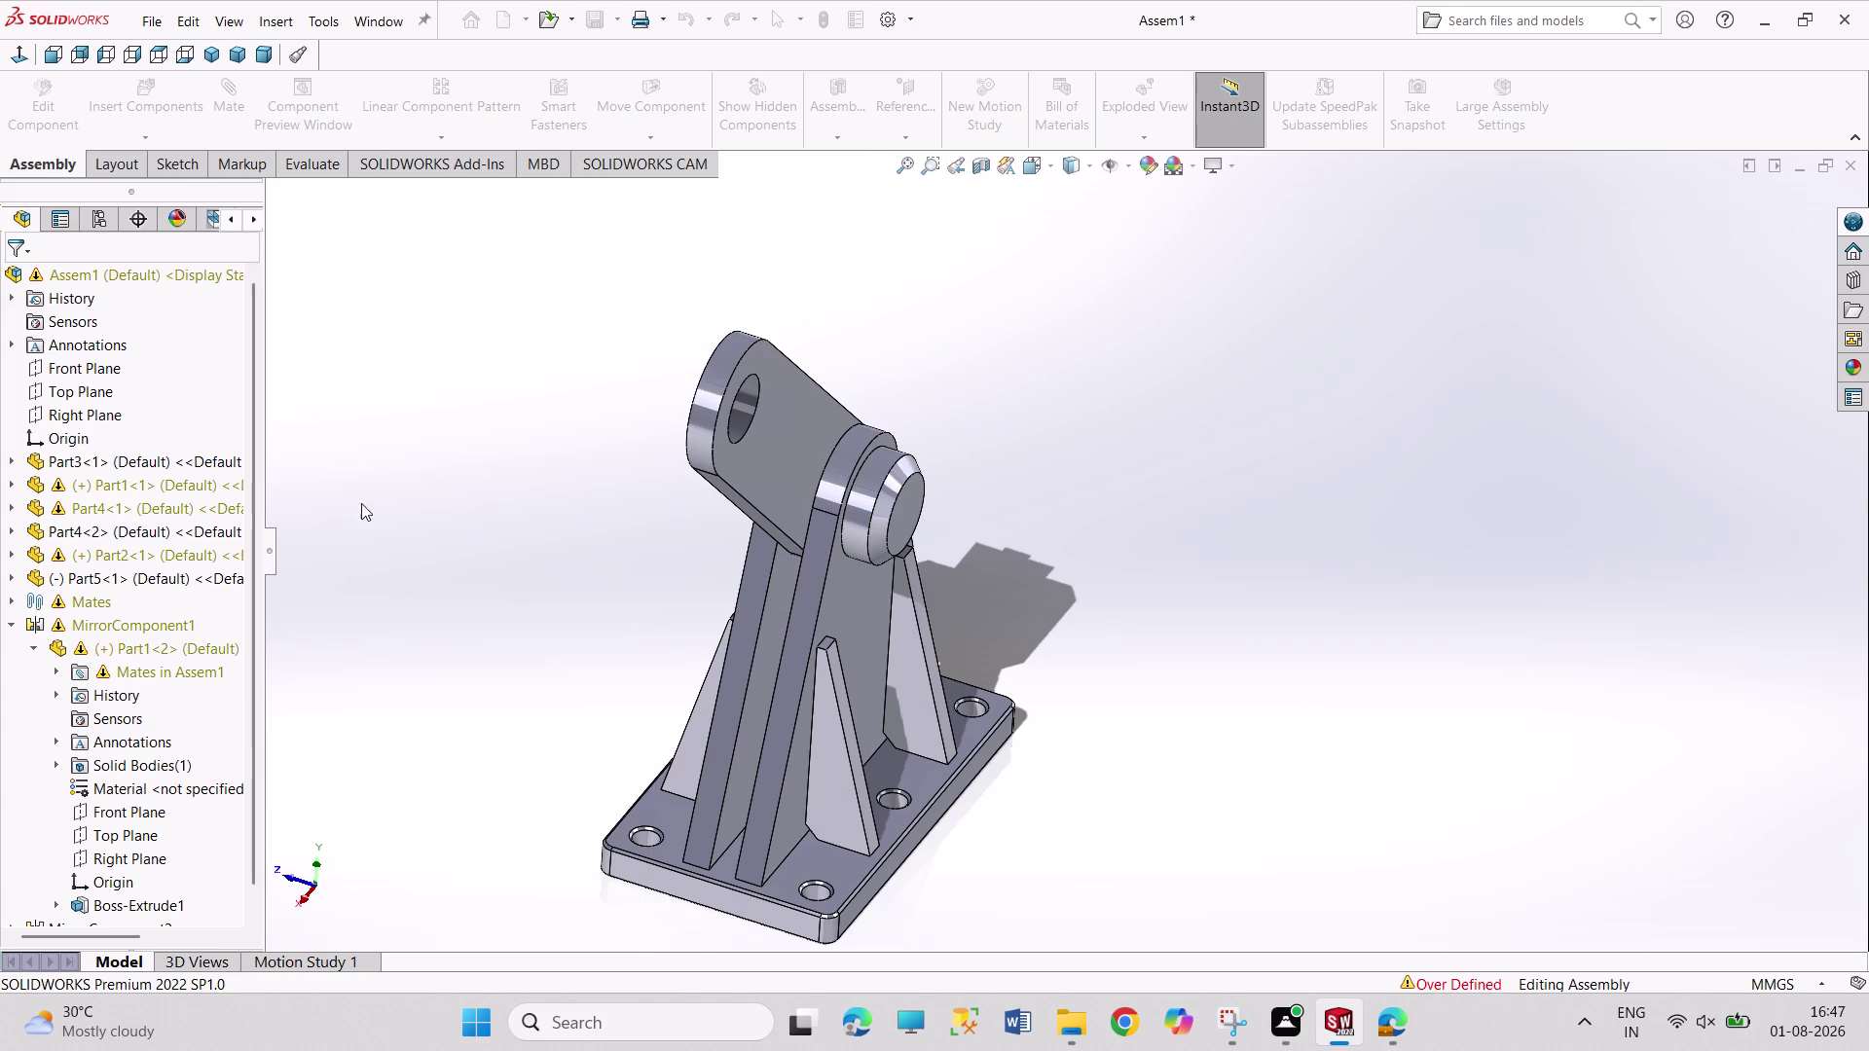
key(ctrl+z)
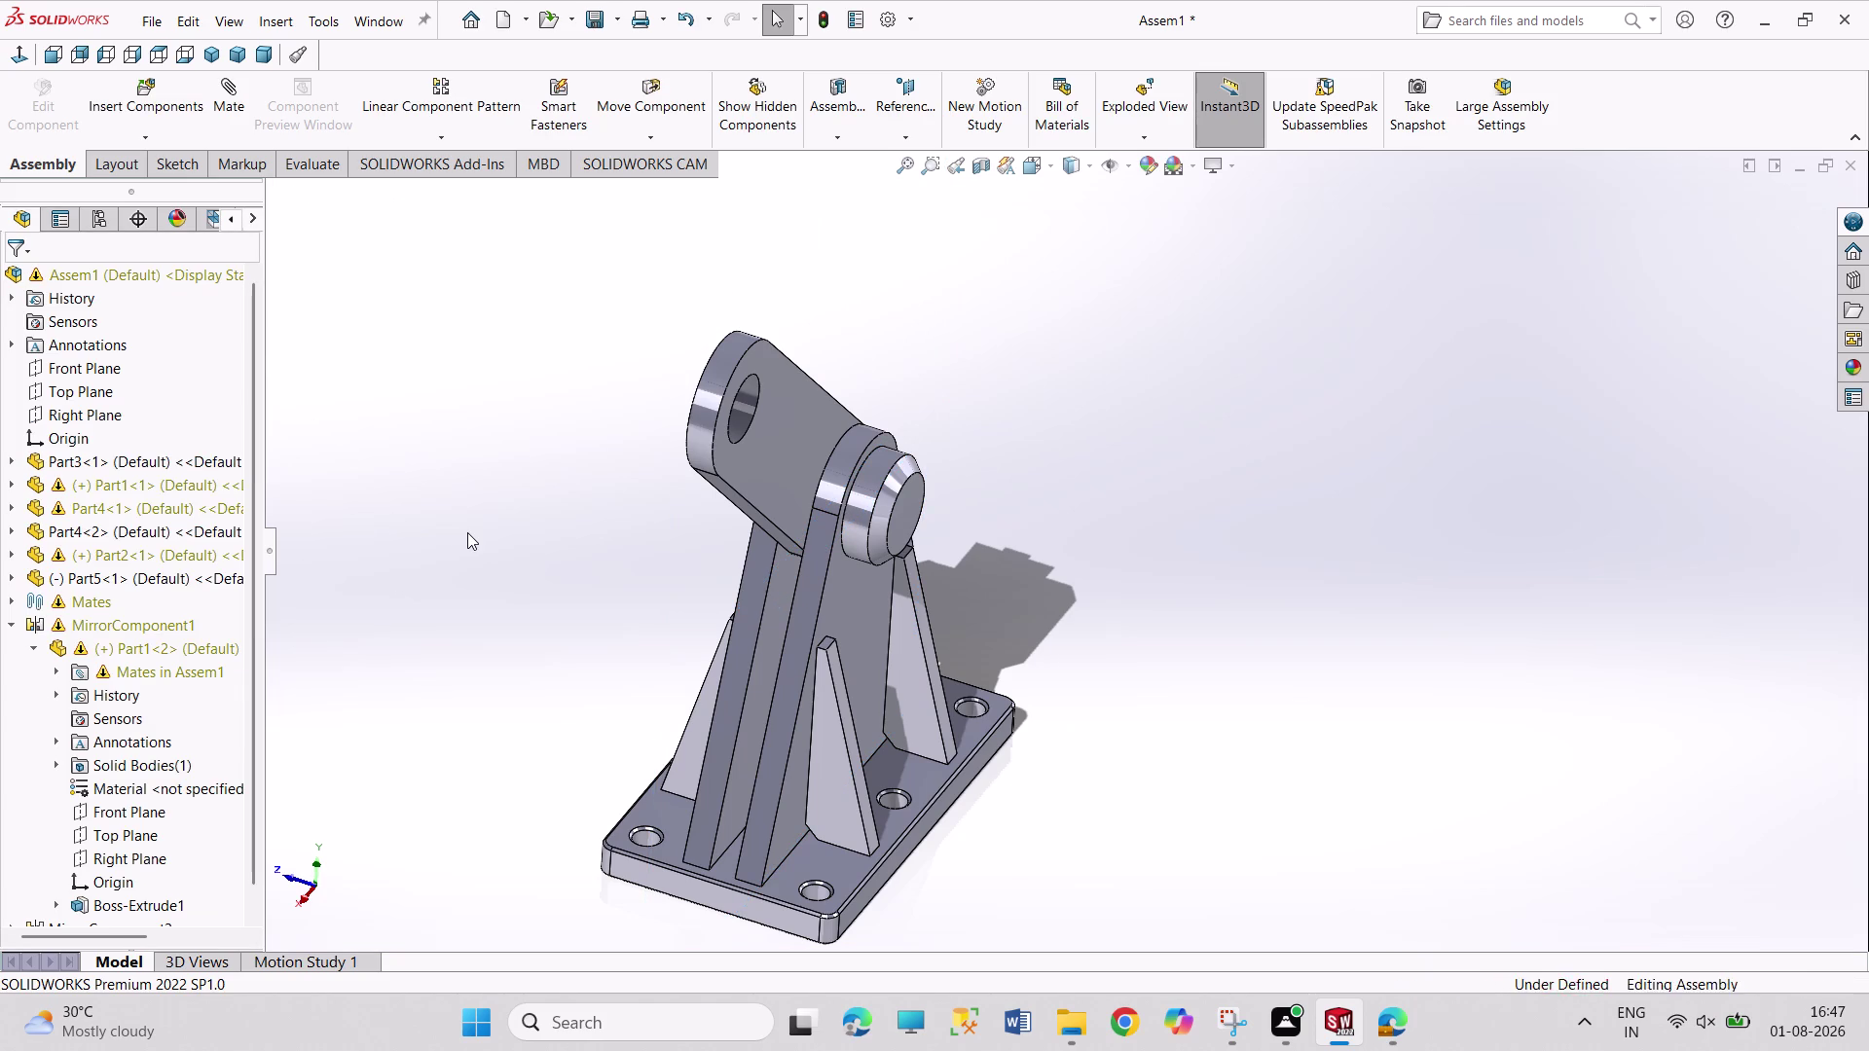
Collapse the mirrored component in the tree and select Part5.
scroll(down, 3)
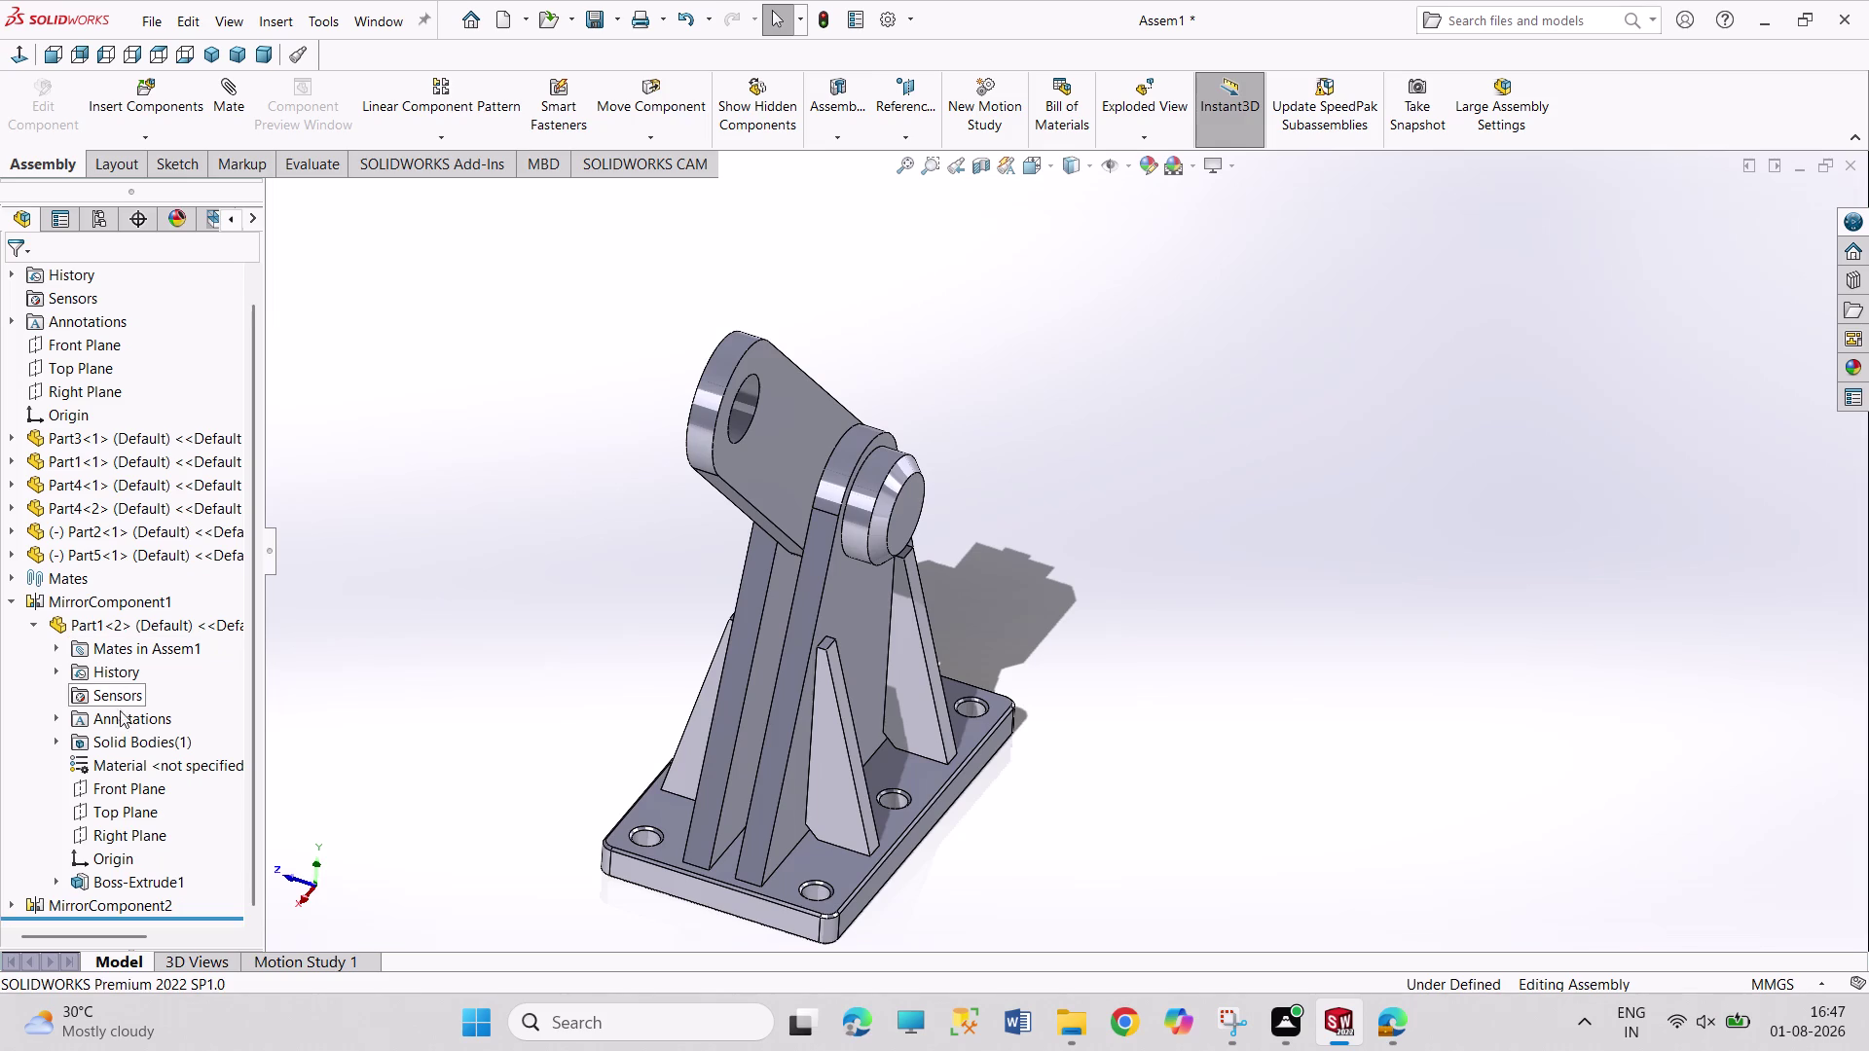
scroll(down, 3)
scroll(down, 3)
click(14, 599)
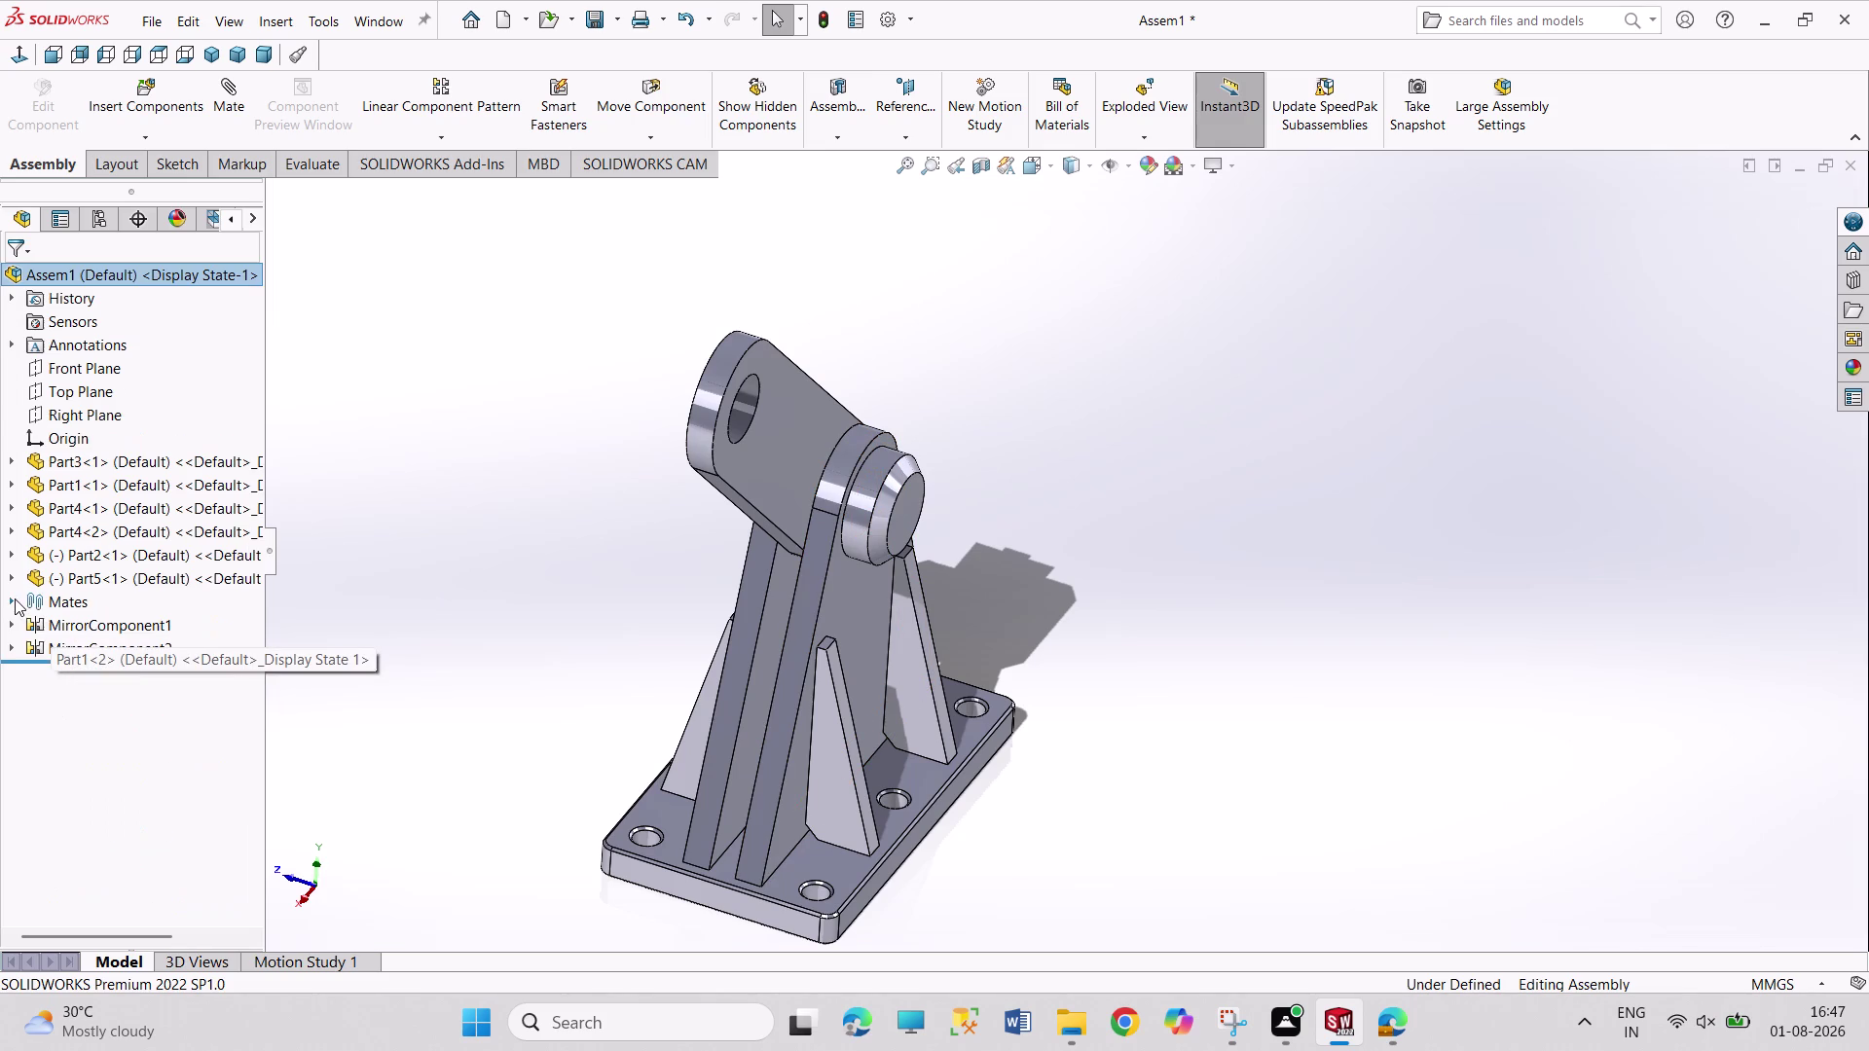
click(149, 580)
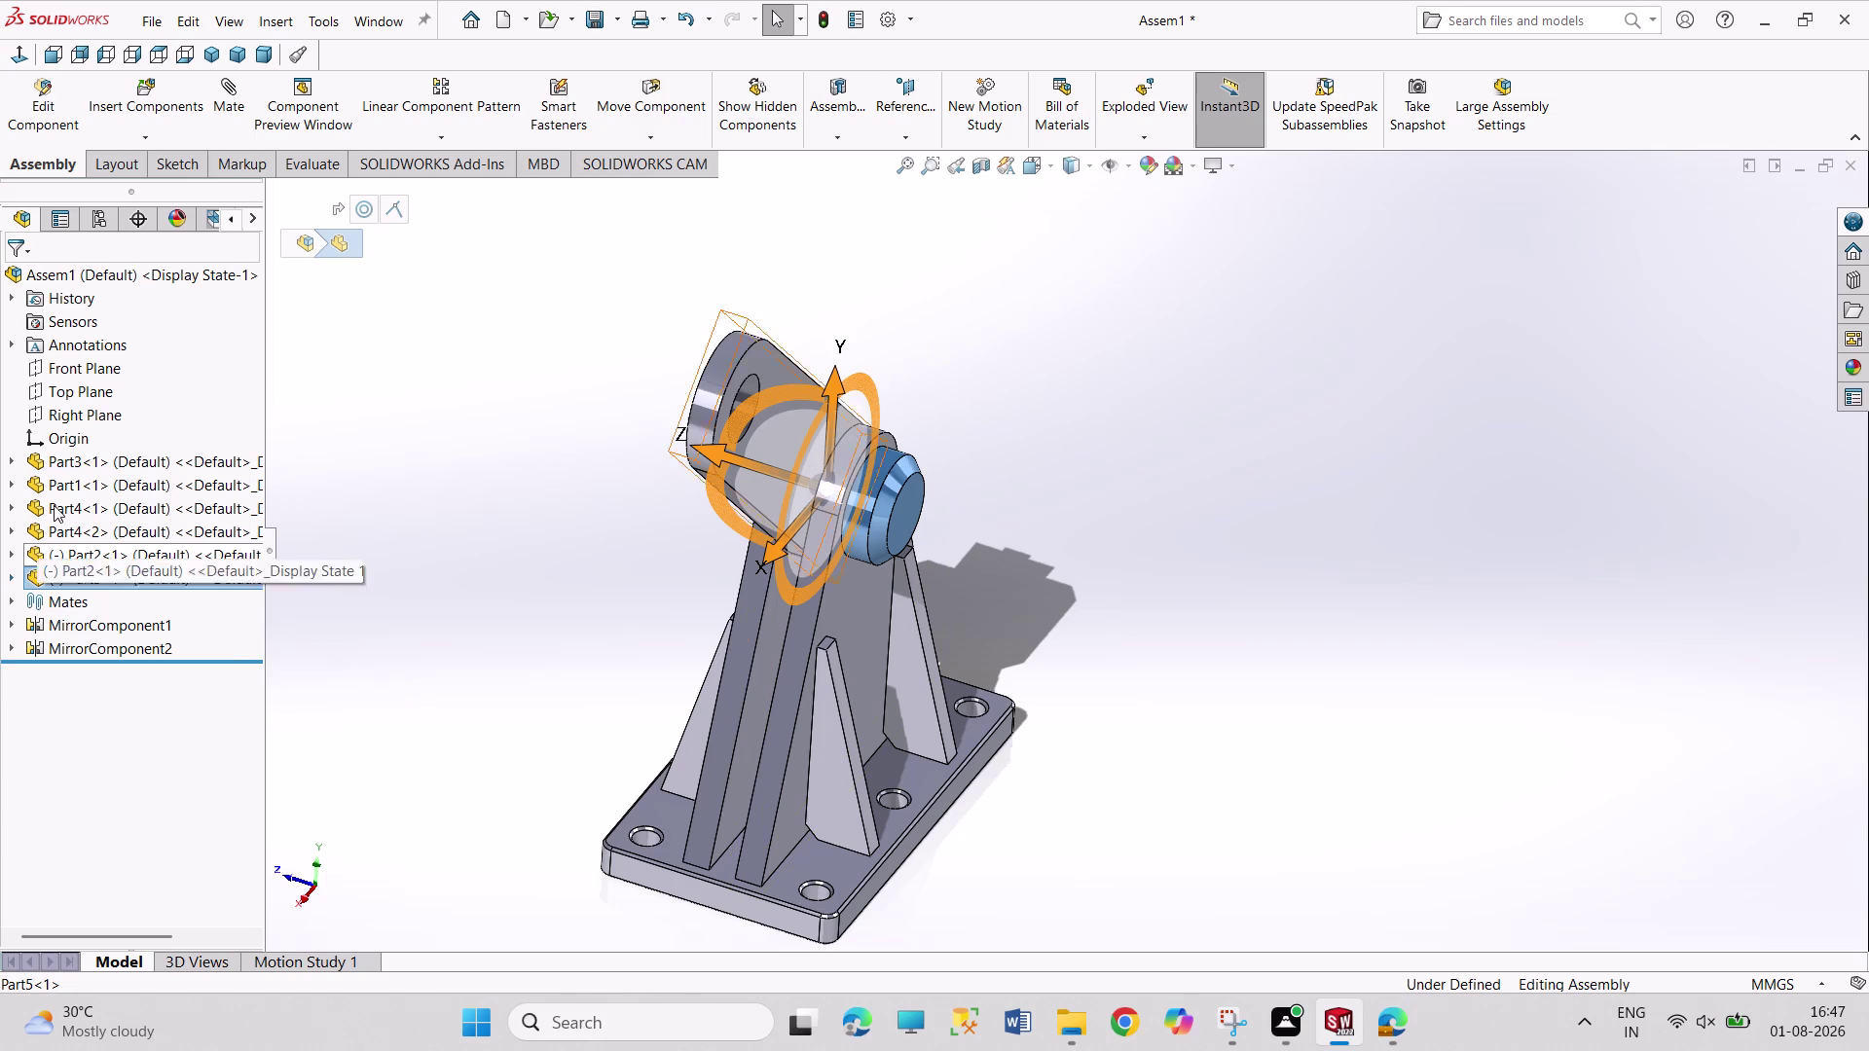
Add a 0° angle mate between Part5's Front Plane and the assembly Front Plane.
click(87, 365)
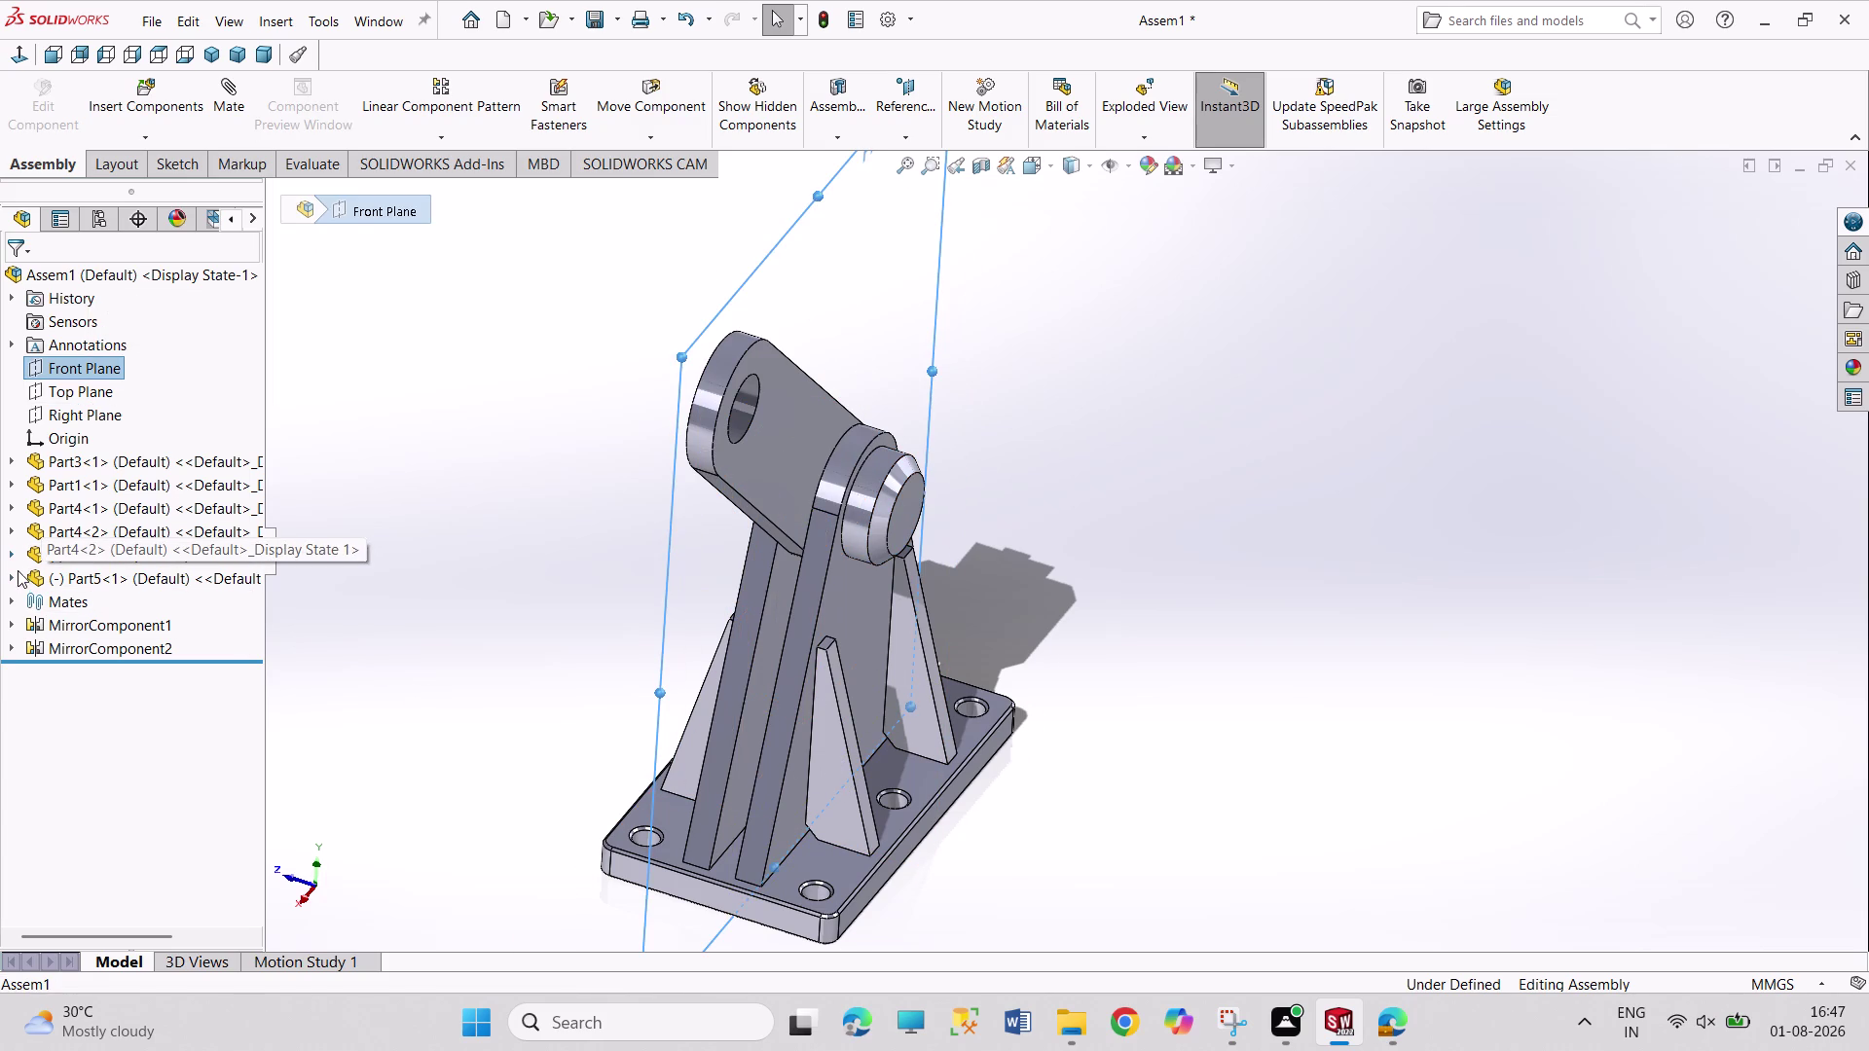
click(10, 577)
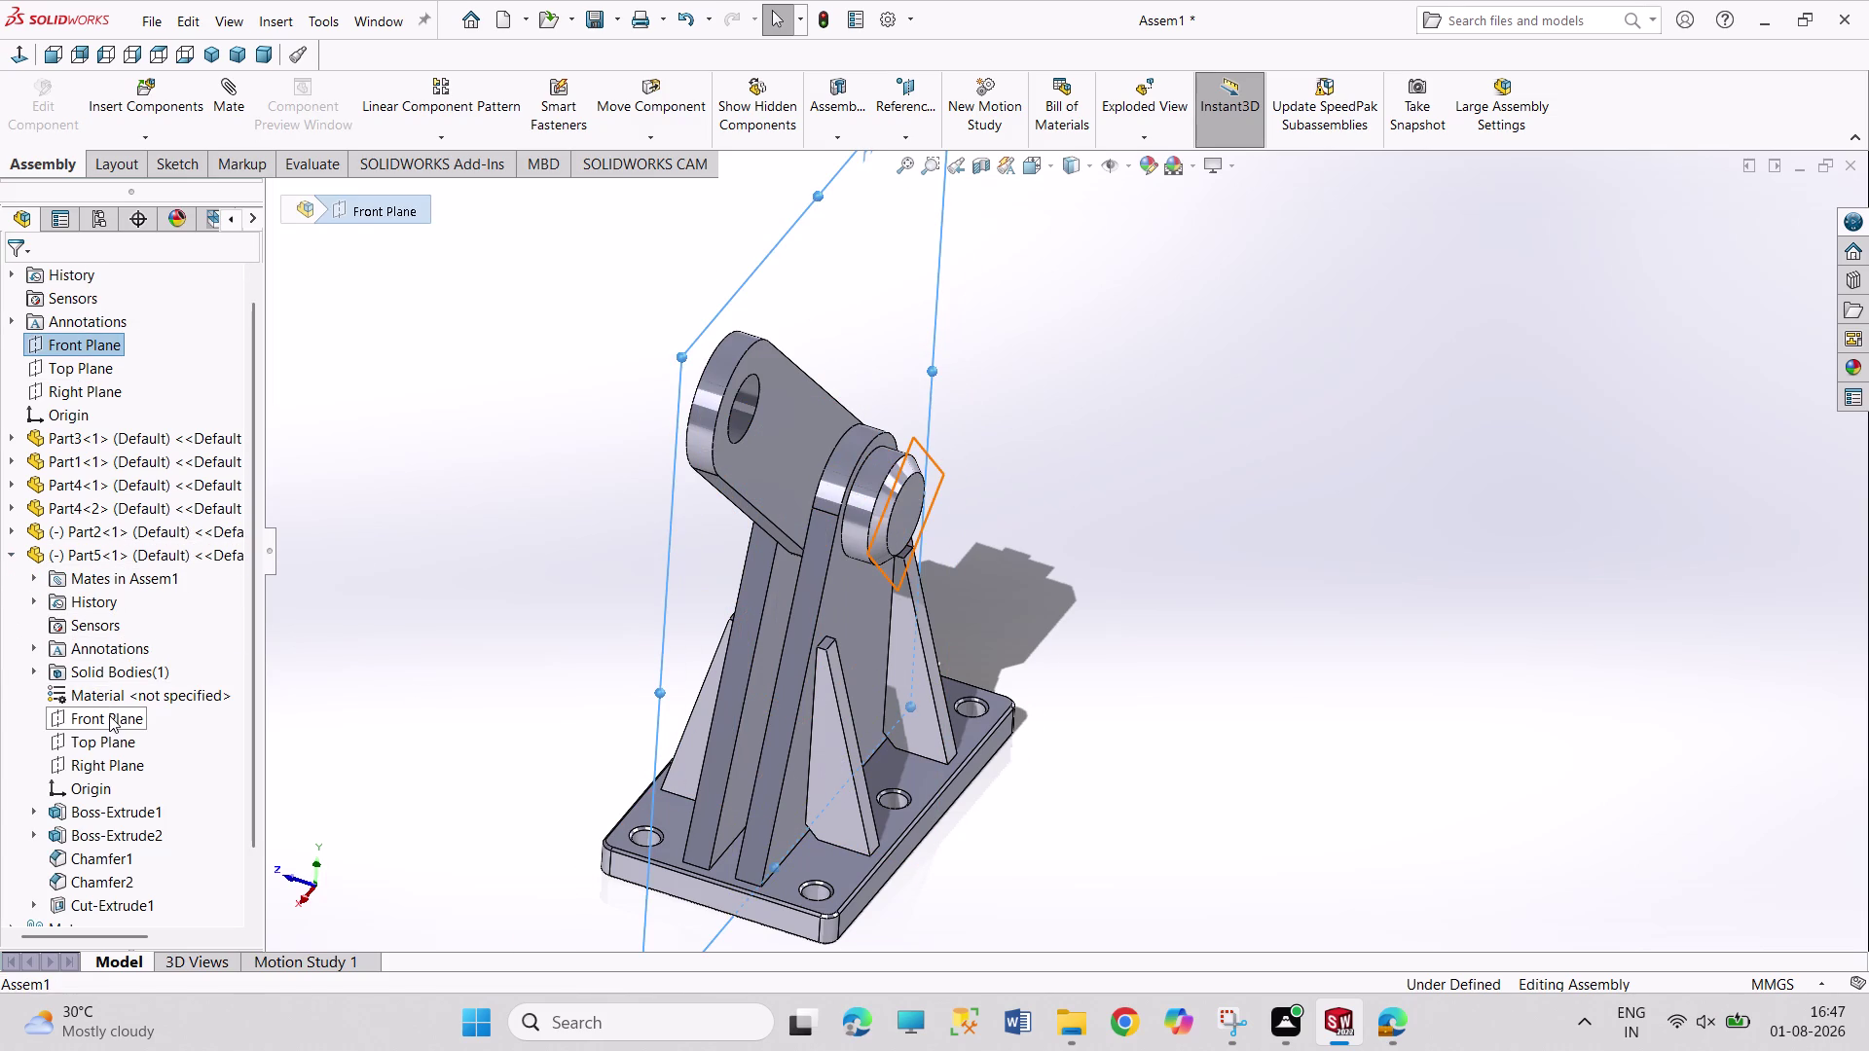
click(109, 715)
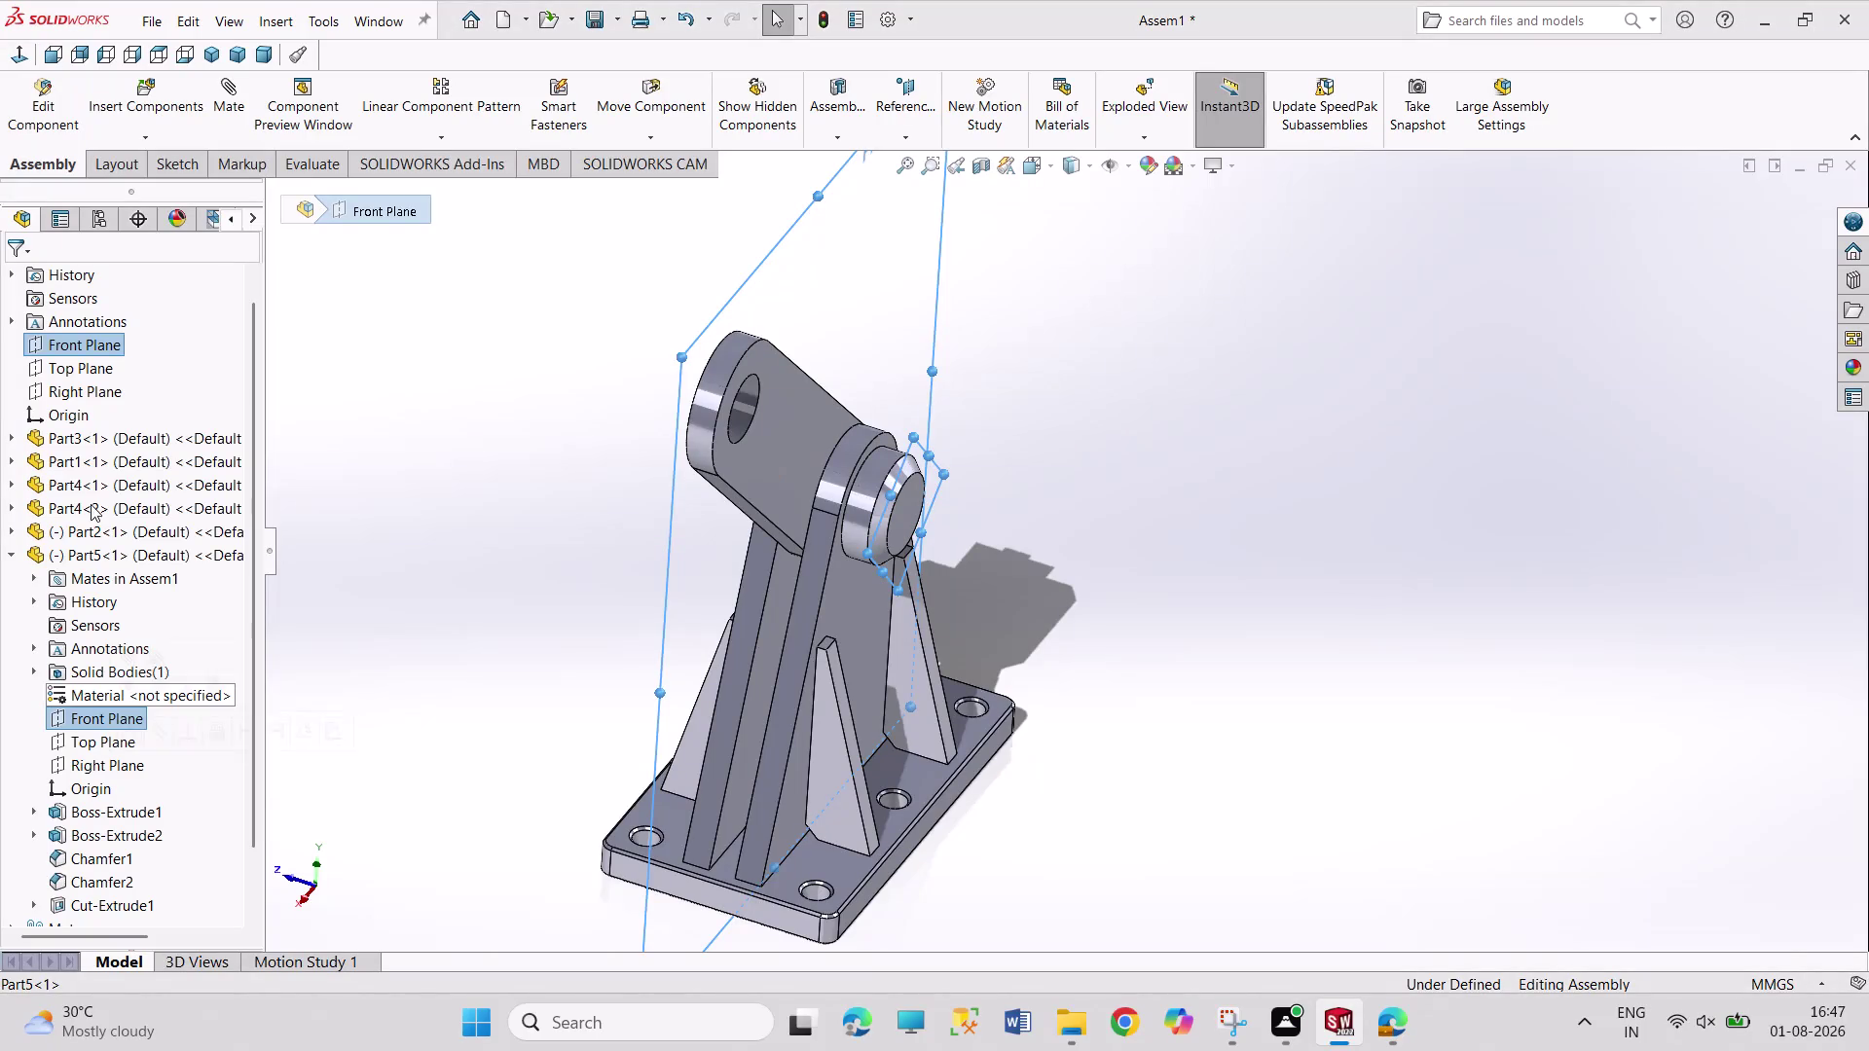
click(238, 113)
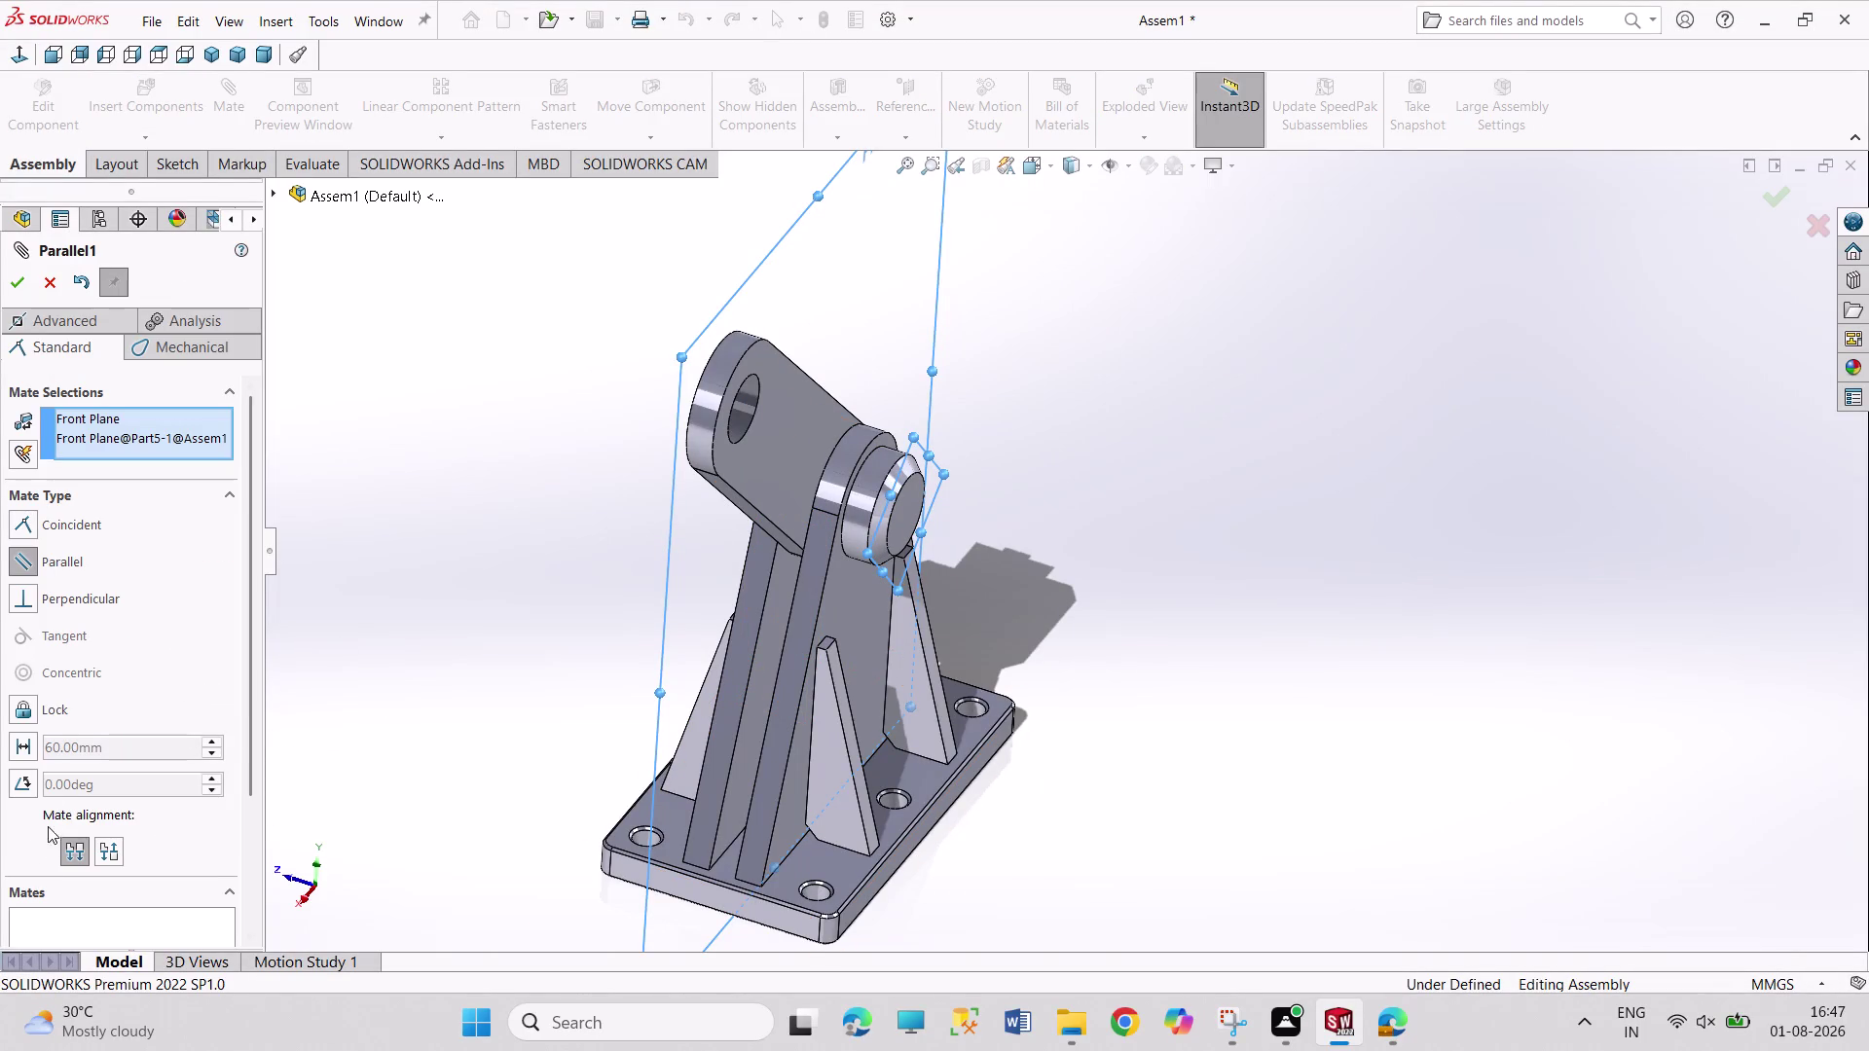
click(18, 784)
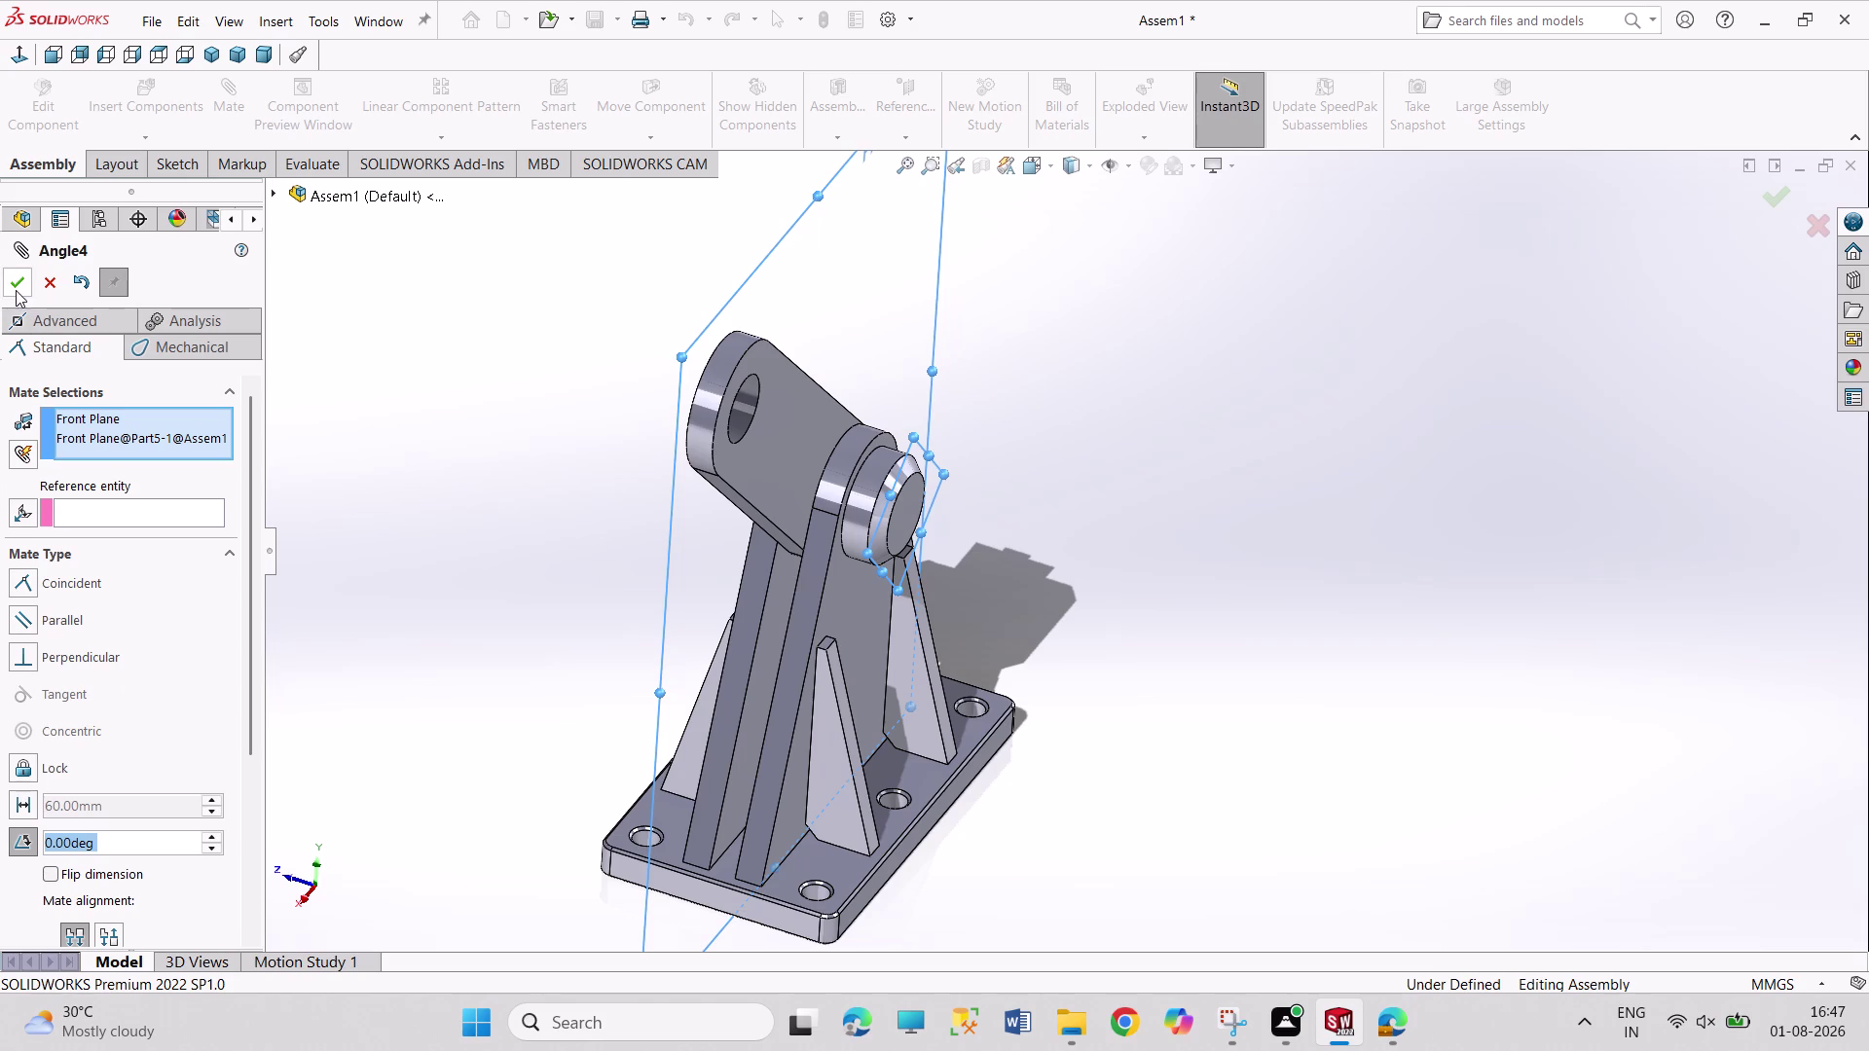
click(15, 289)
click(8, 279)
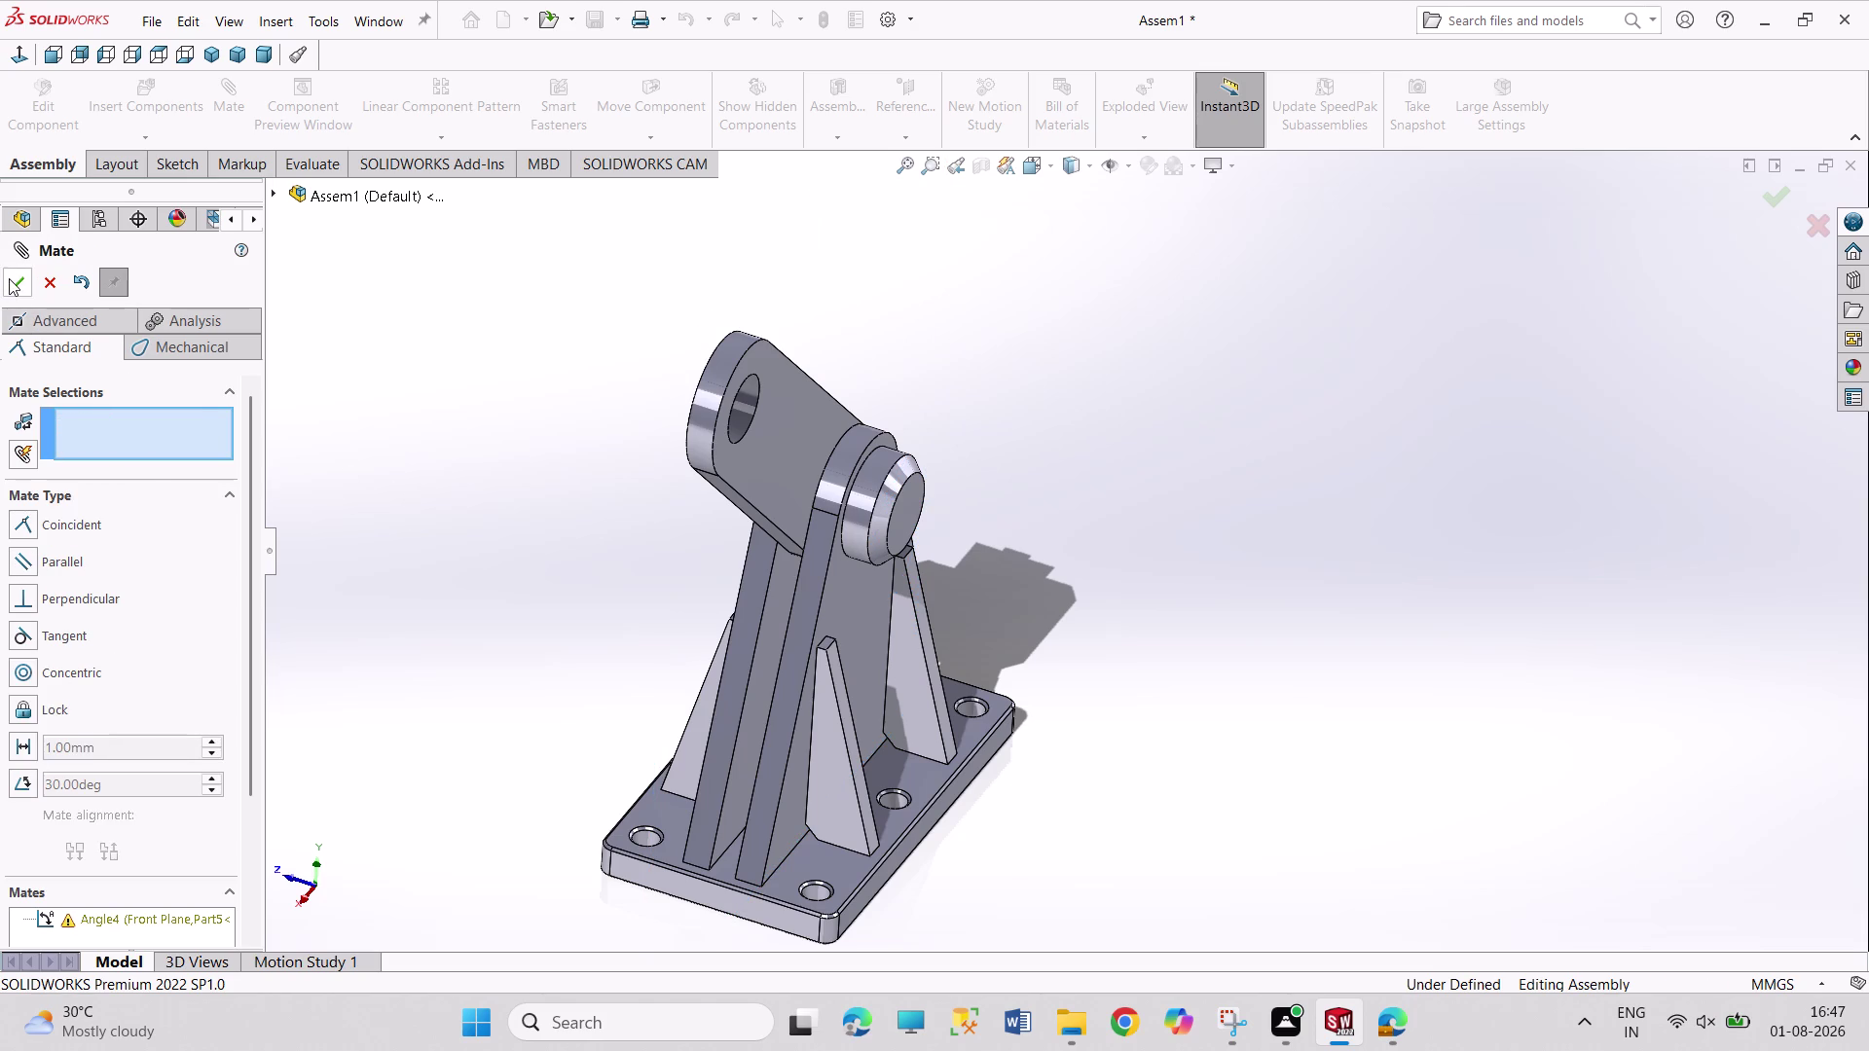
key(ctrl+z)
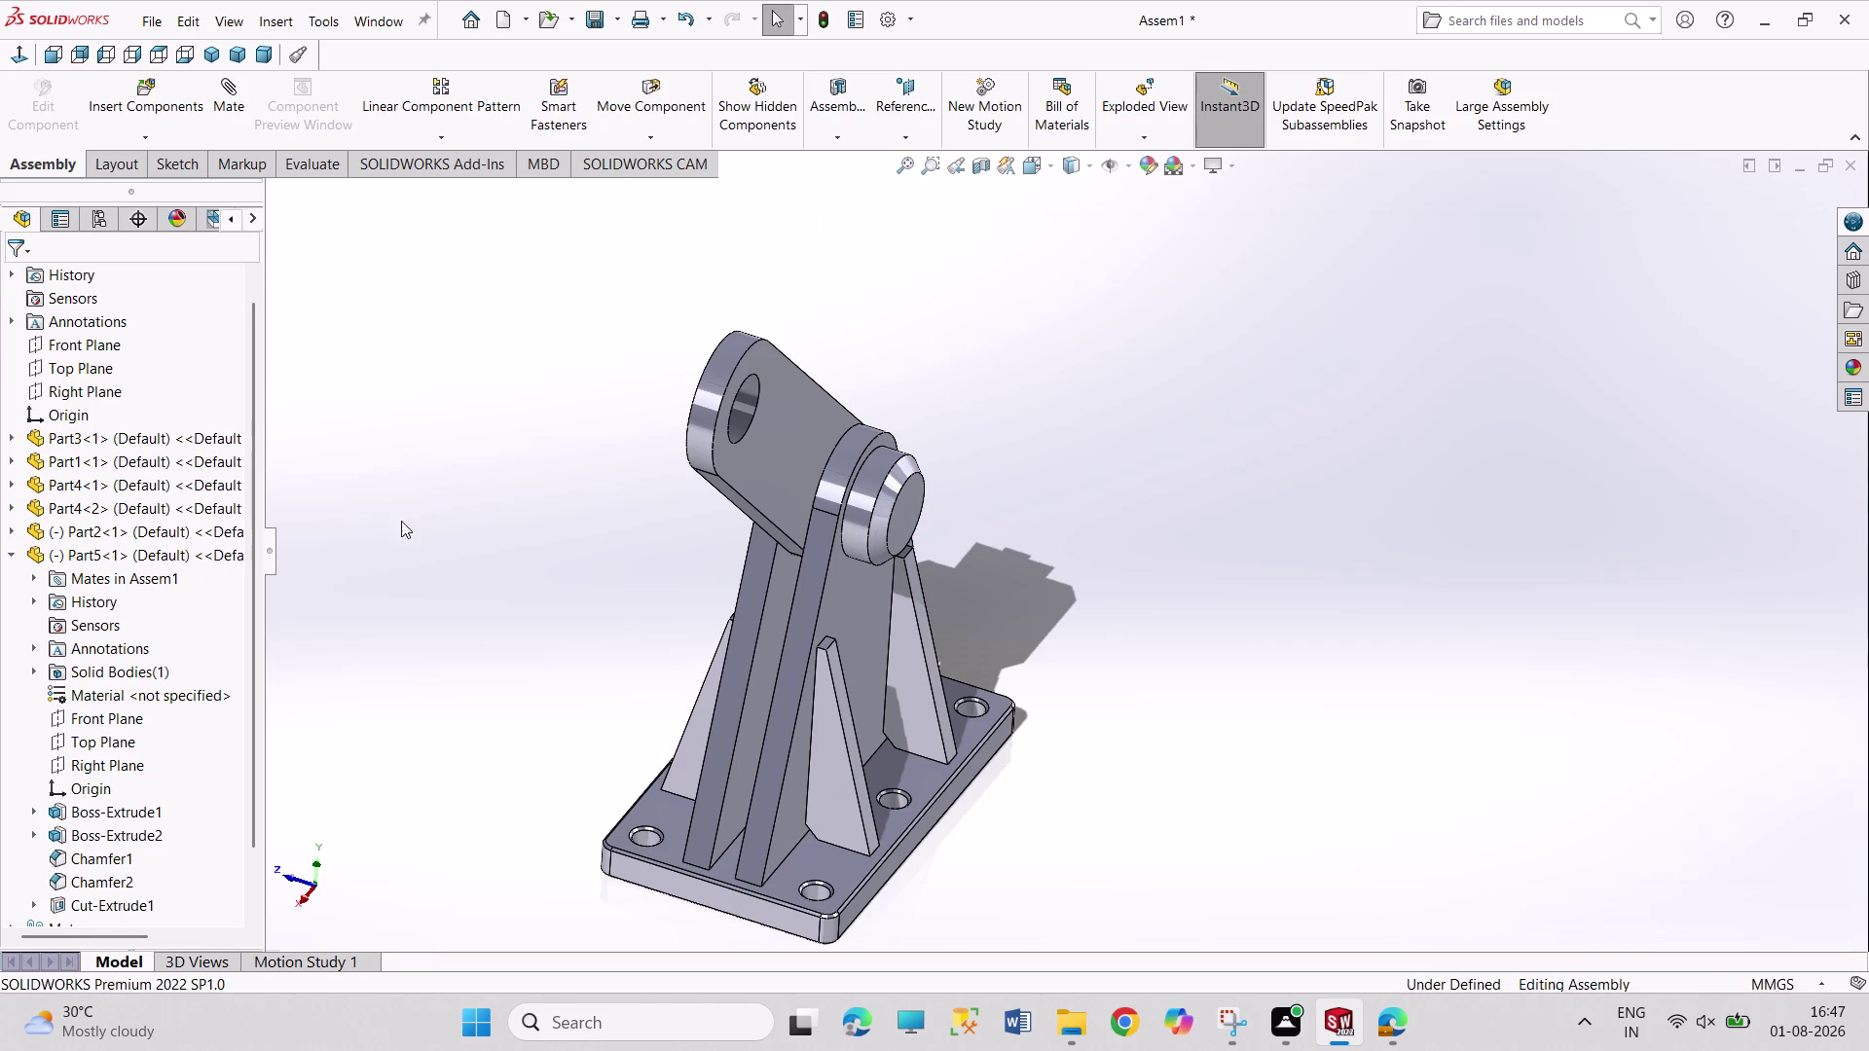
click(79, 348)
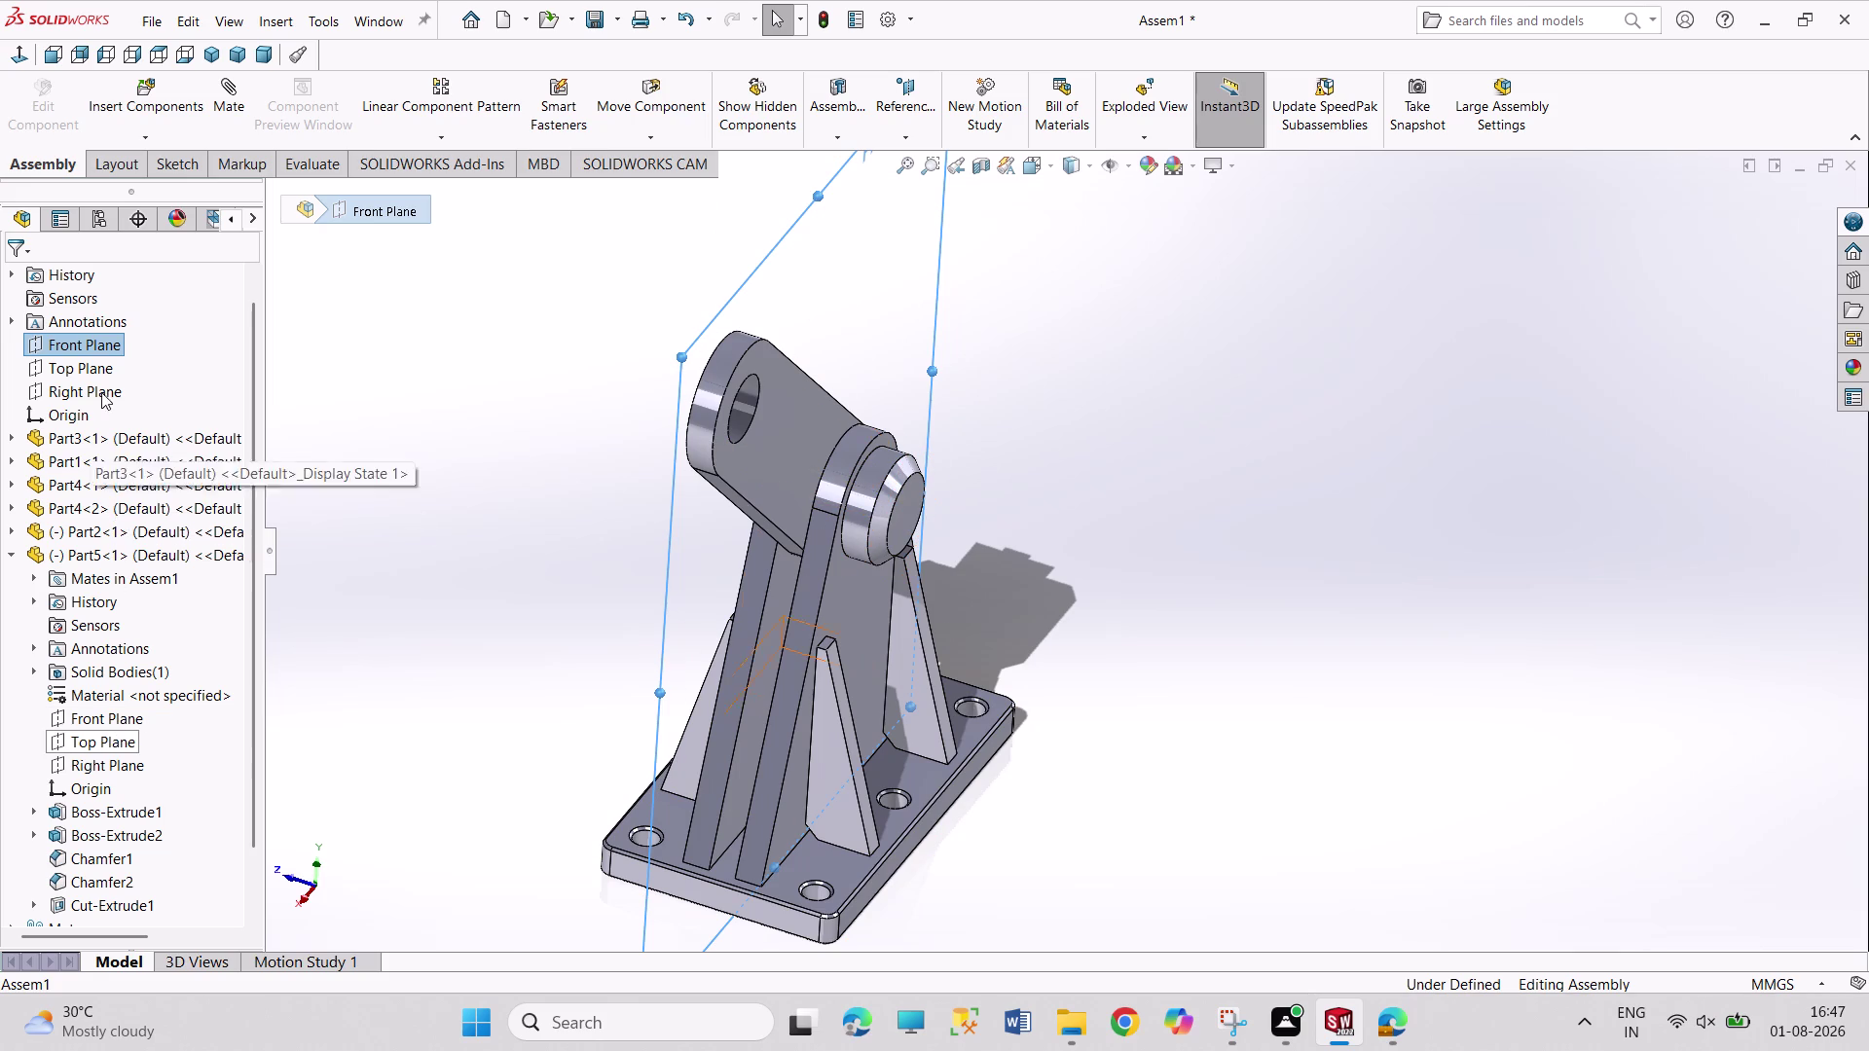
click(102, 372)
click(130, 743)
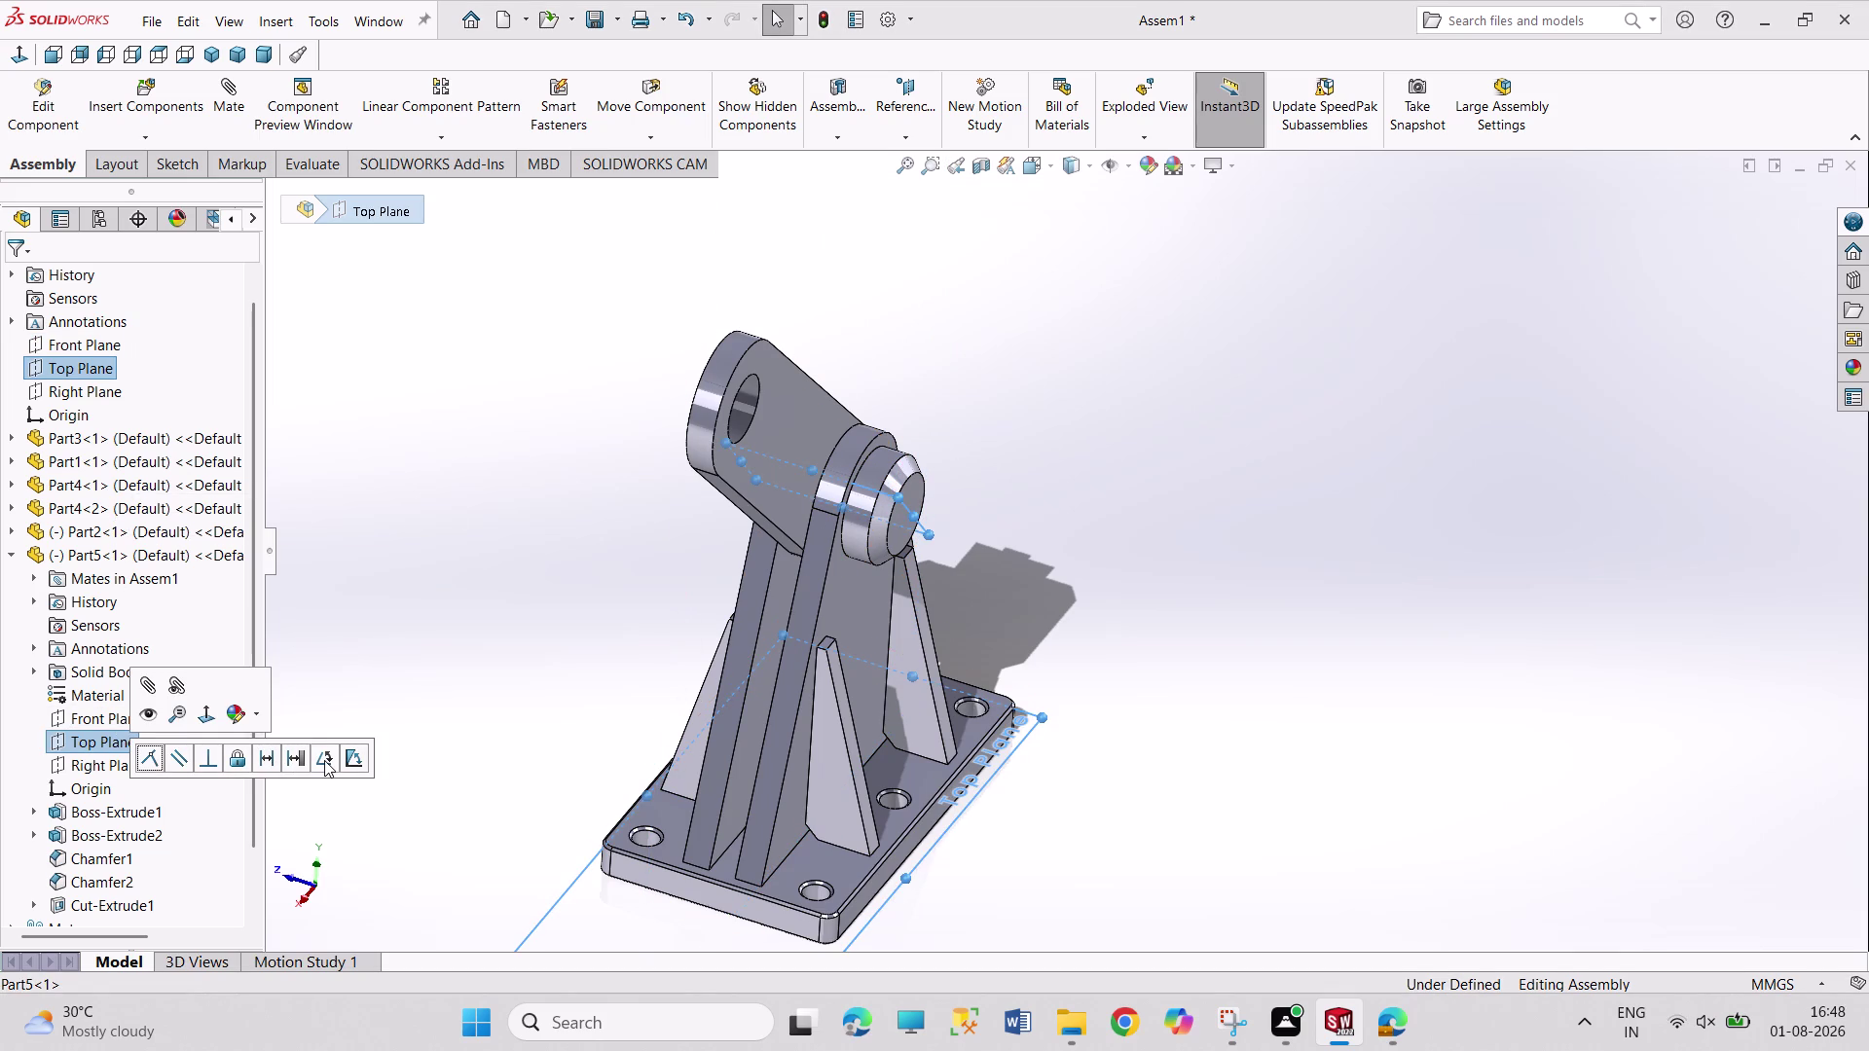
click(324, 760)
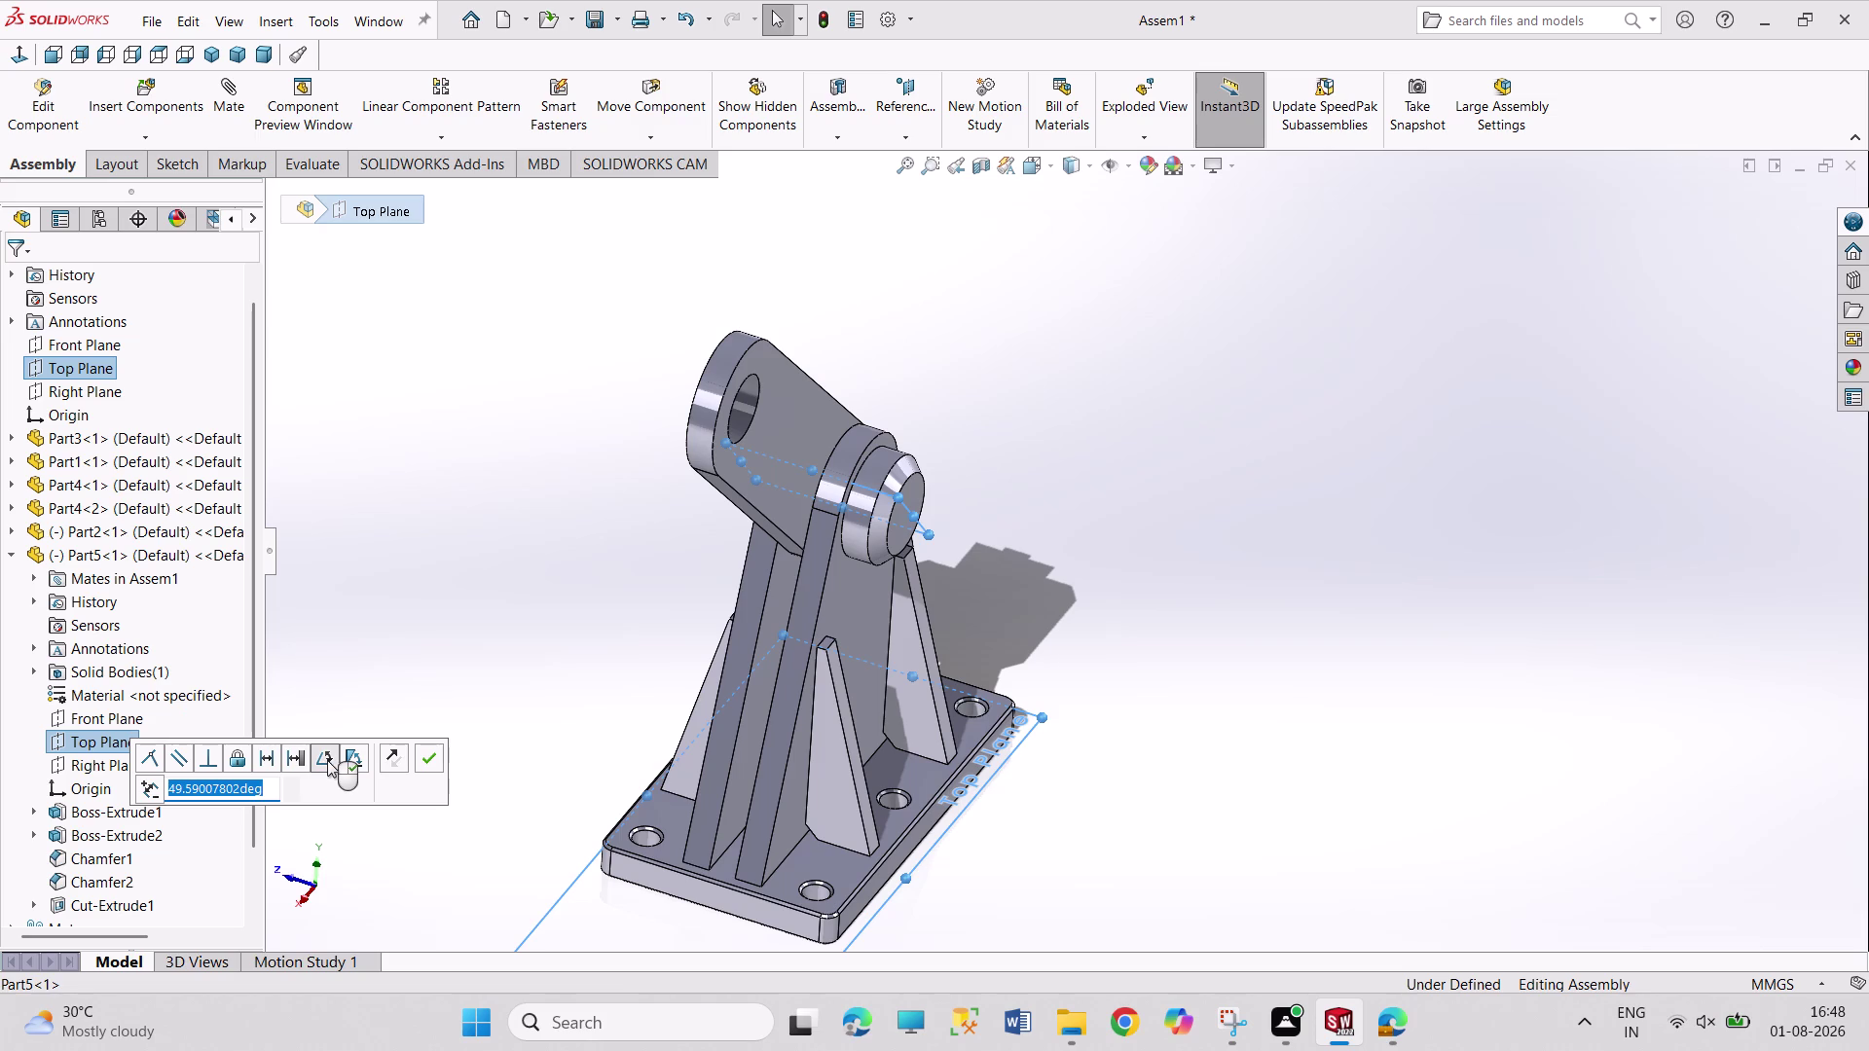
click(419, 756)
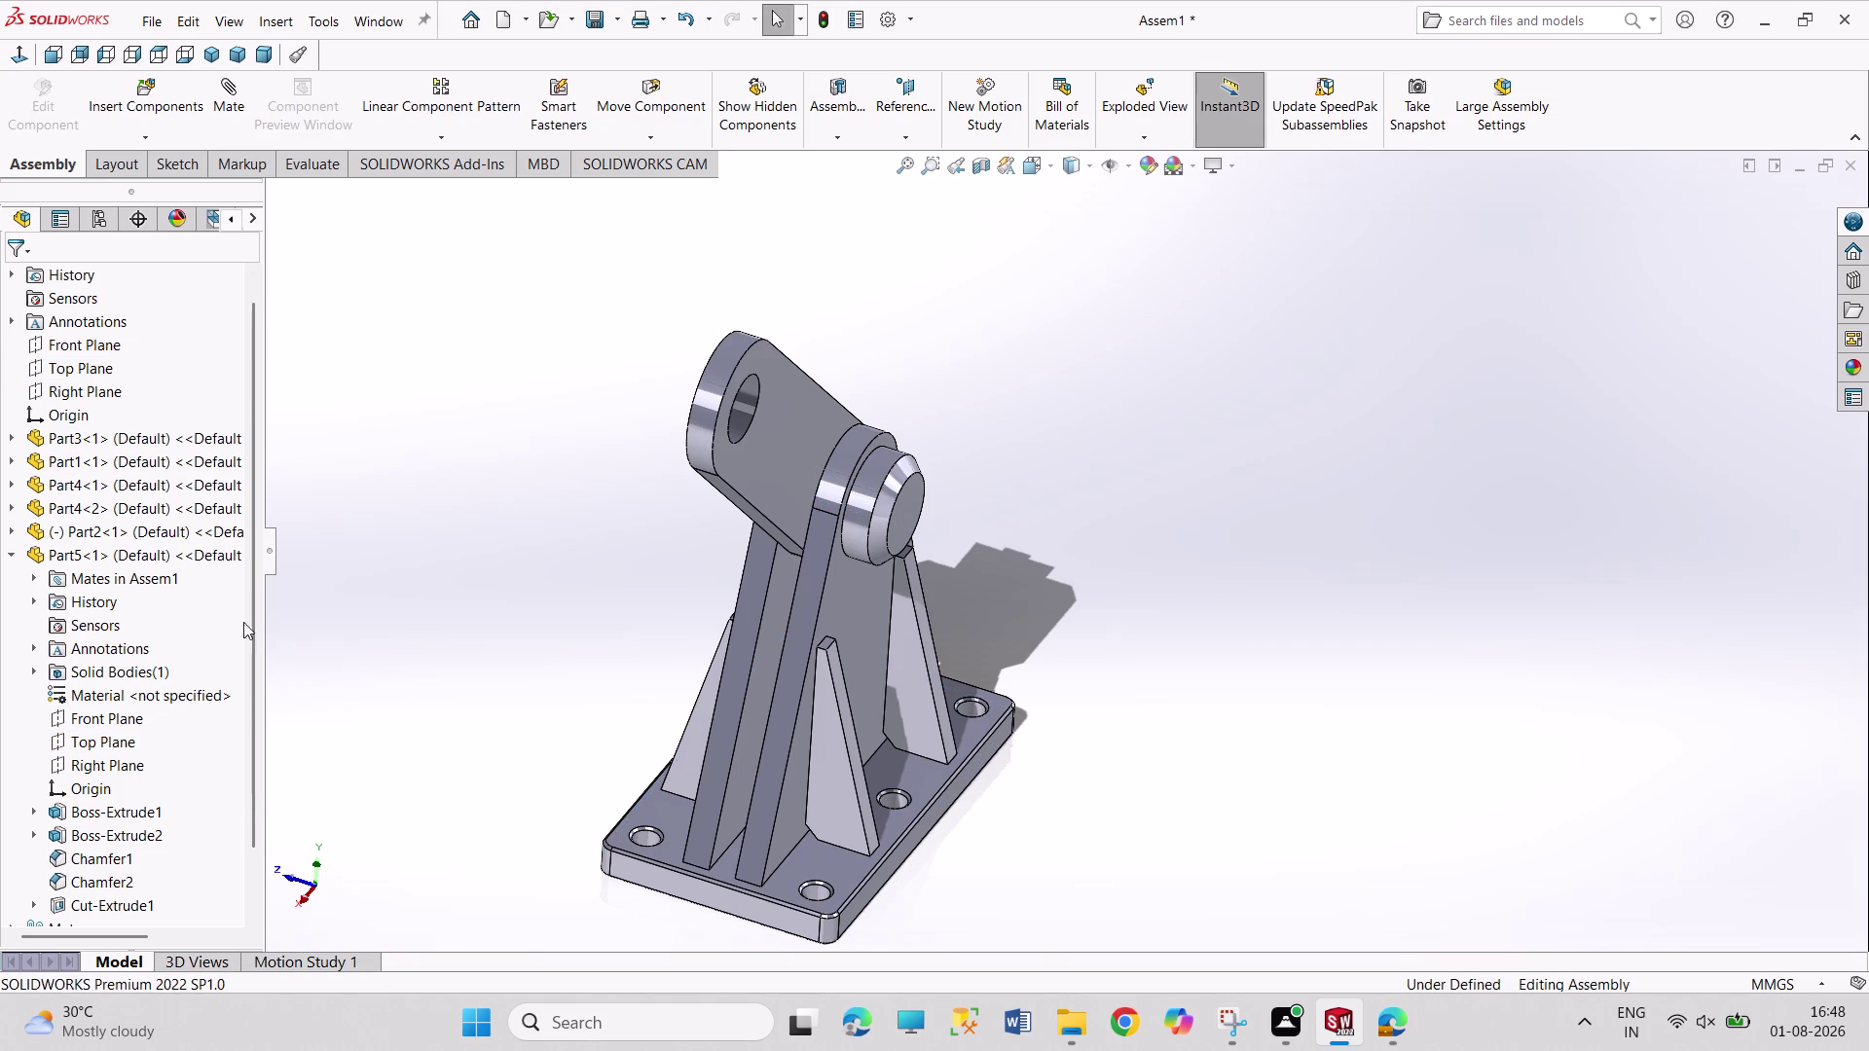
click(491, 472)
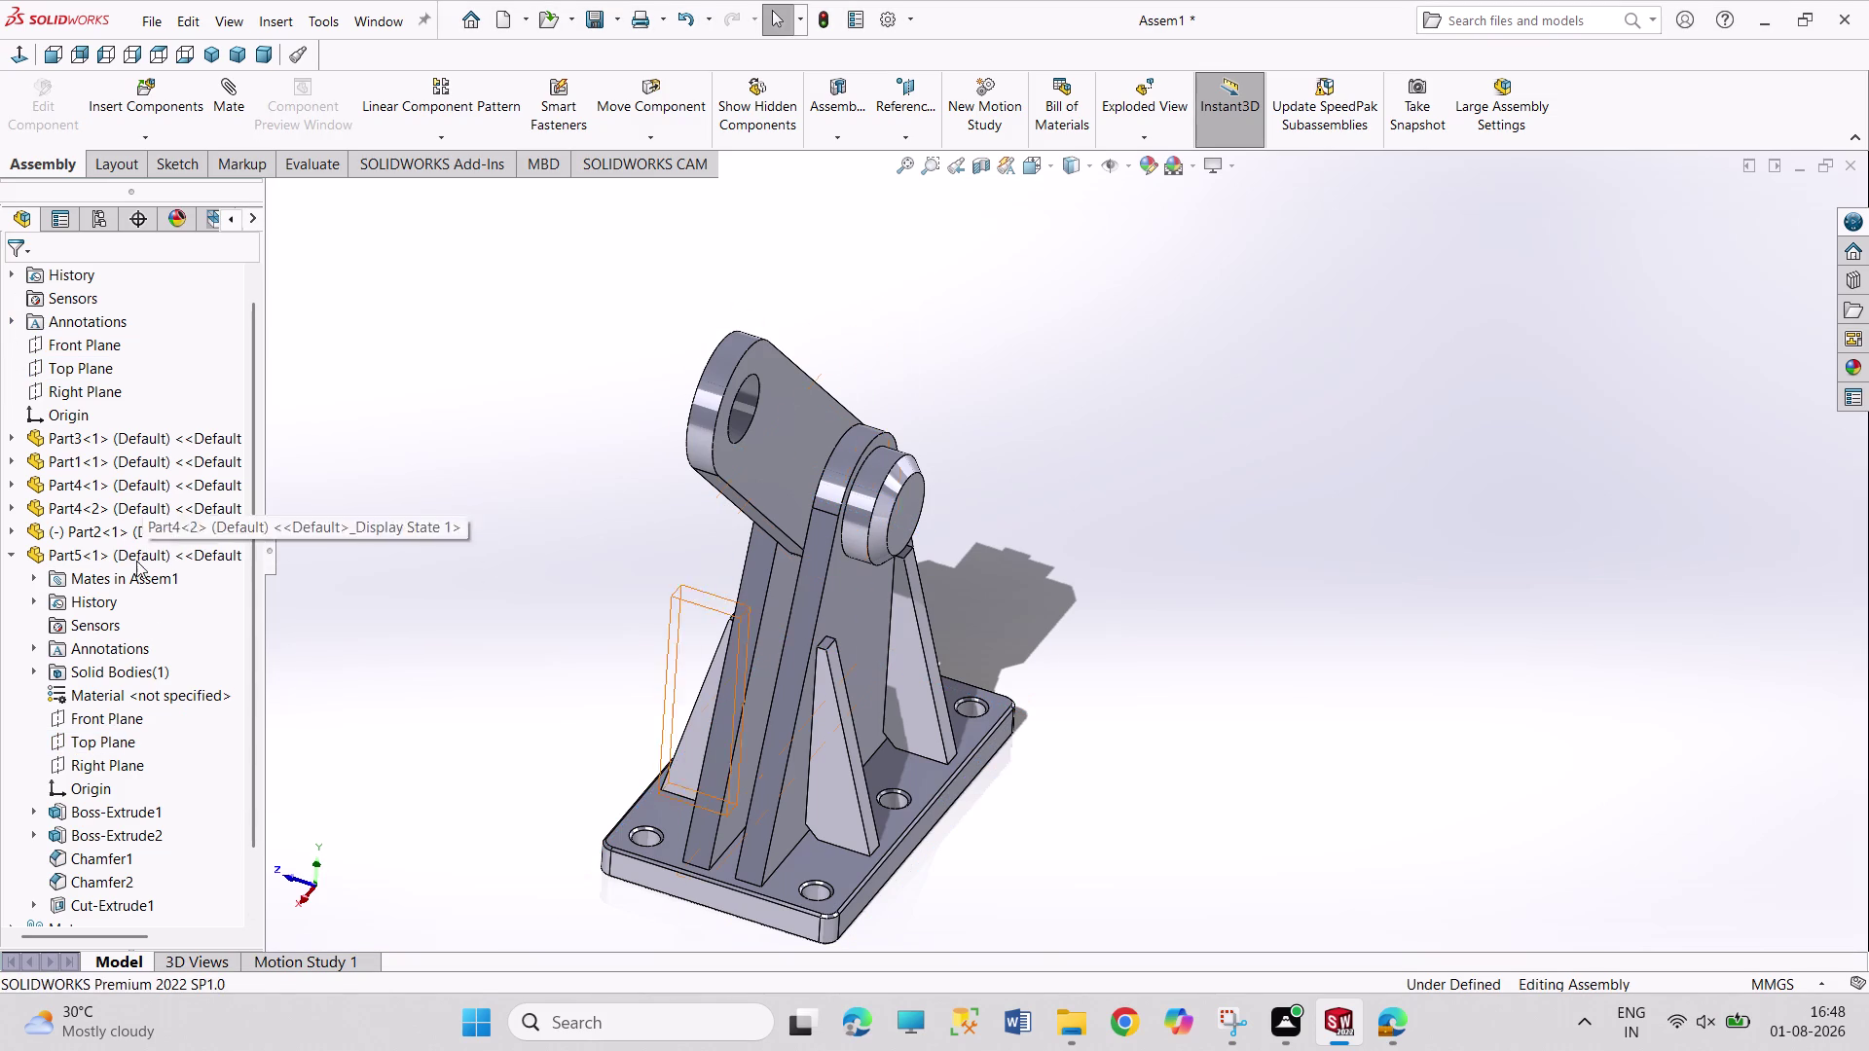
click(12, 529)
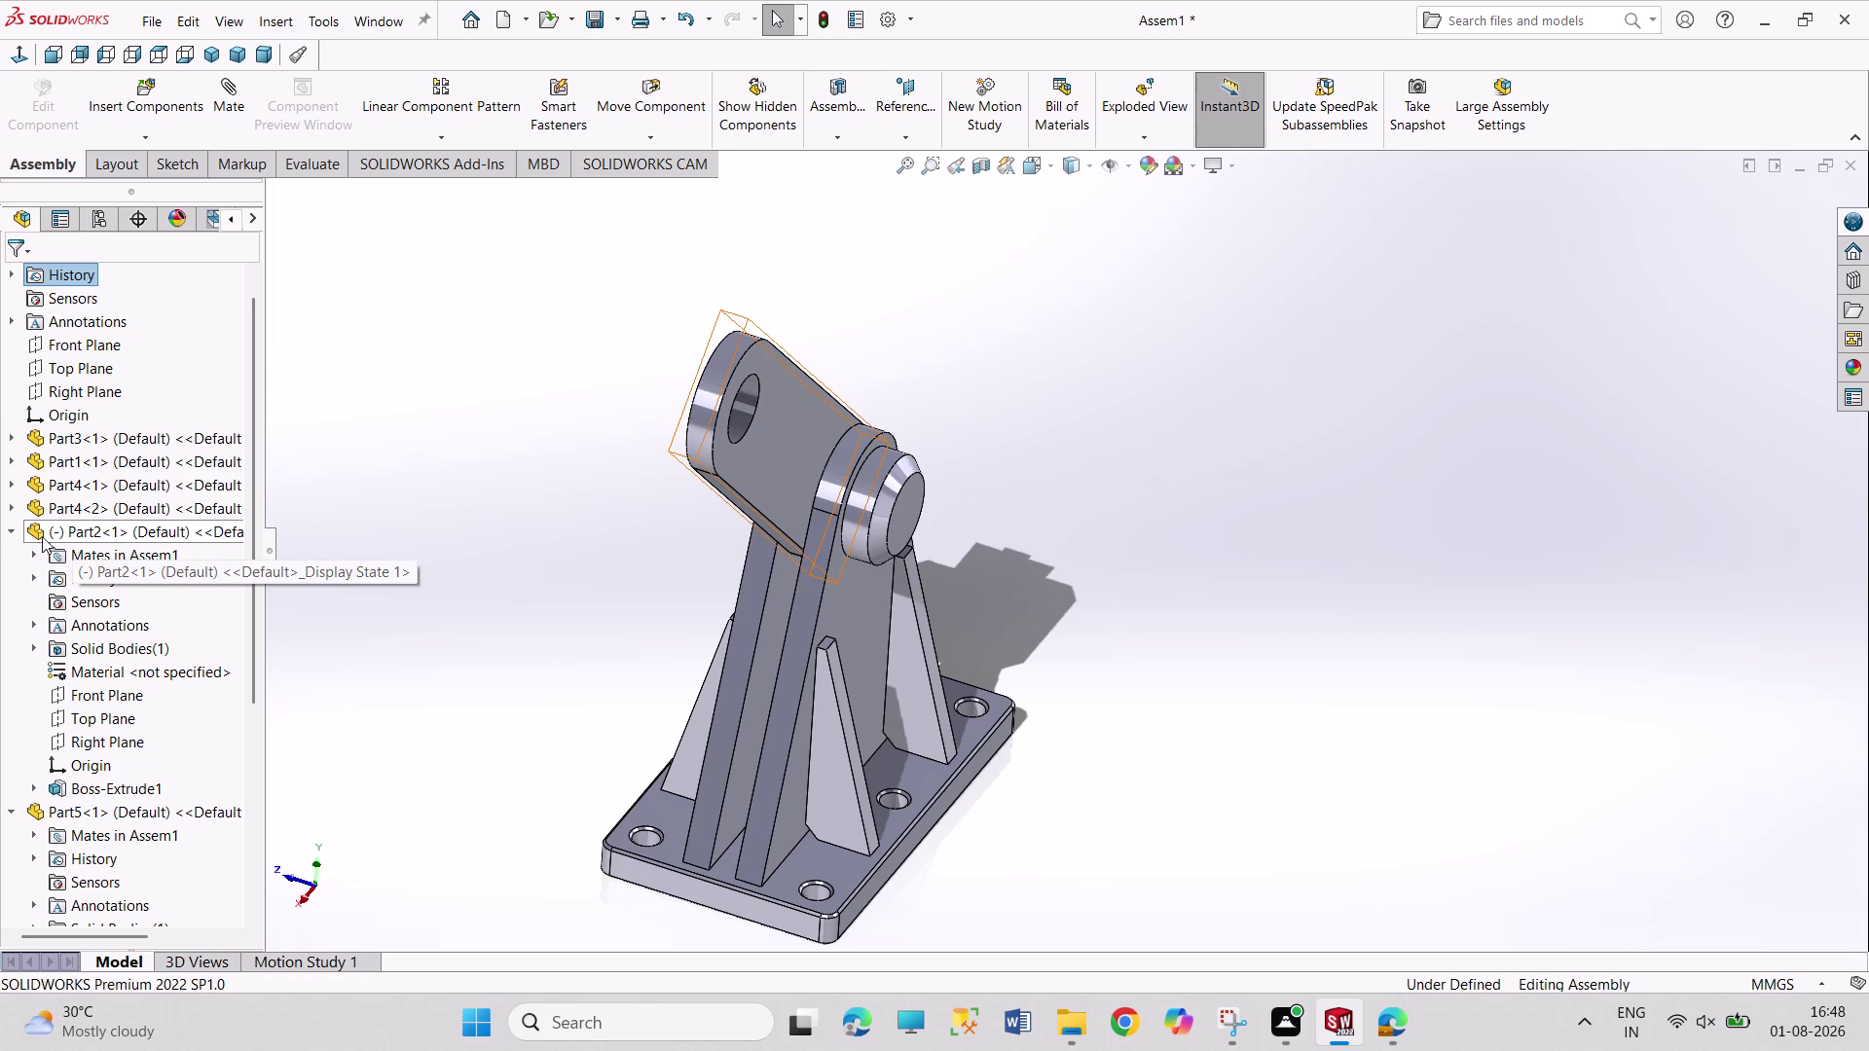
click(14, 531)
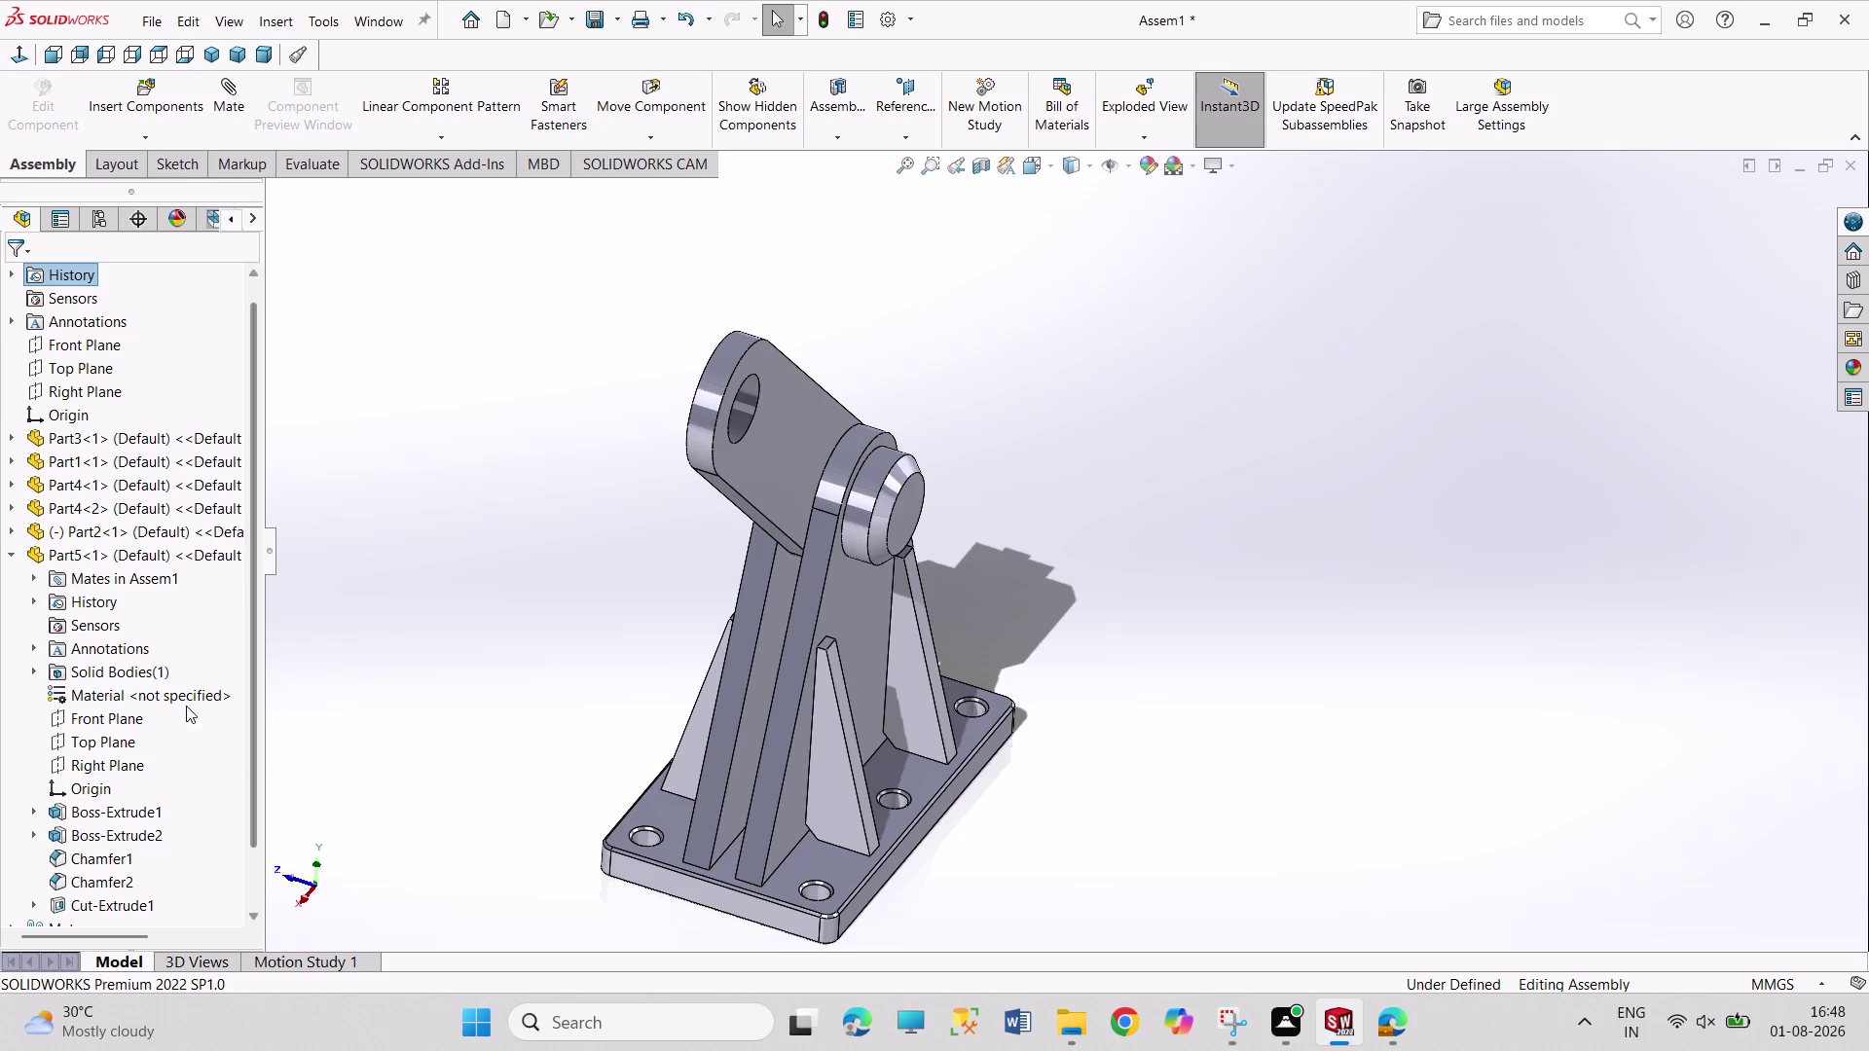
scroll(down, 3)
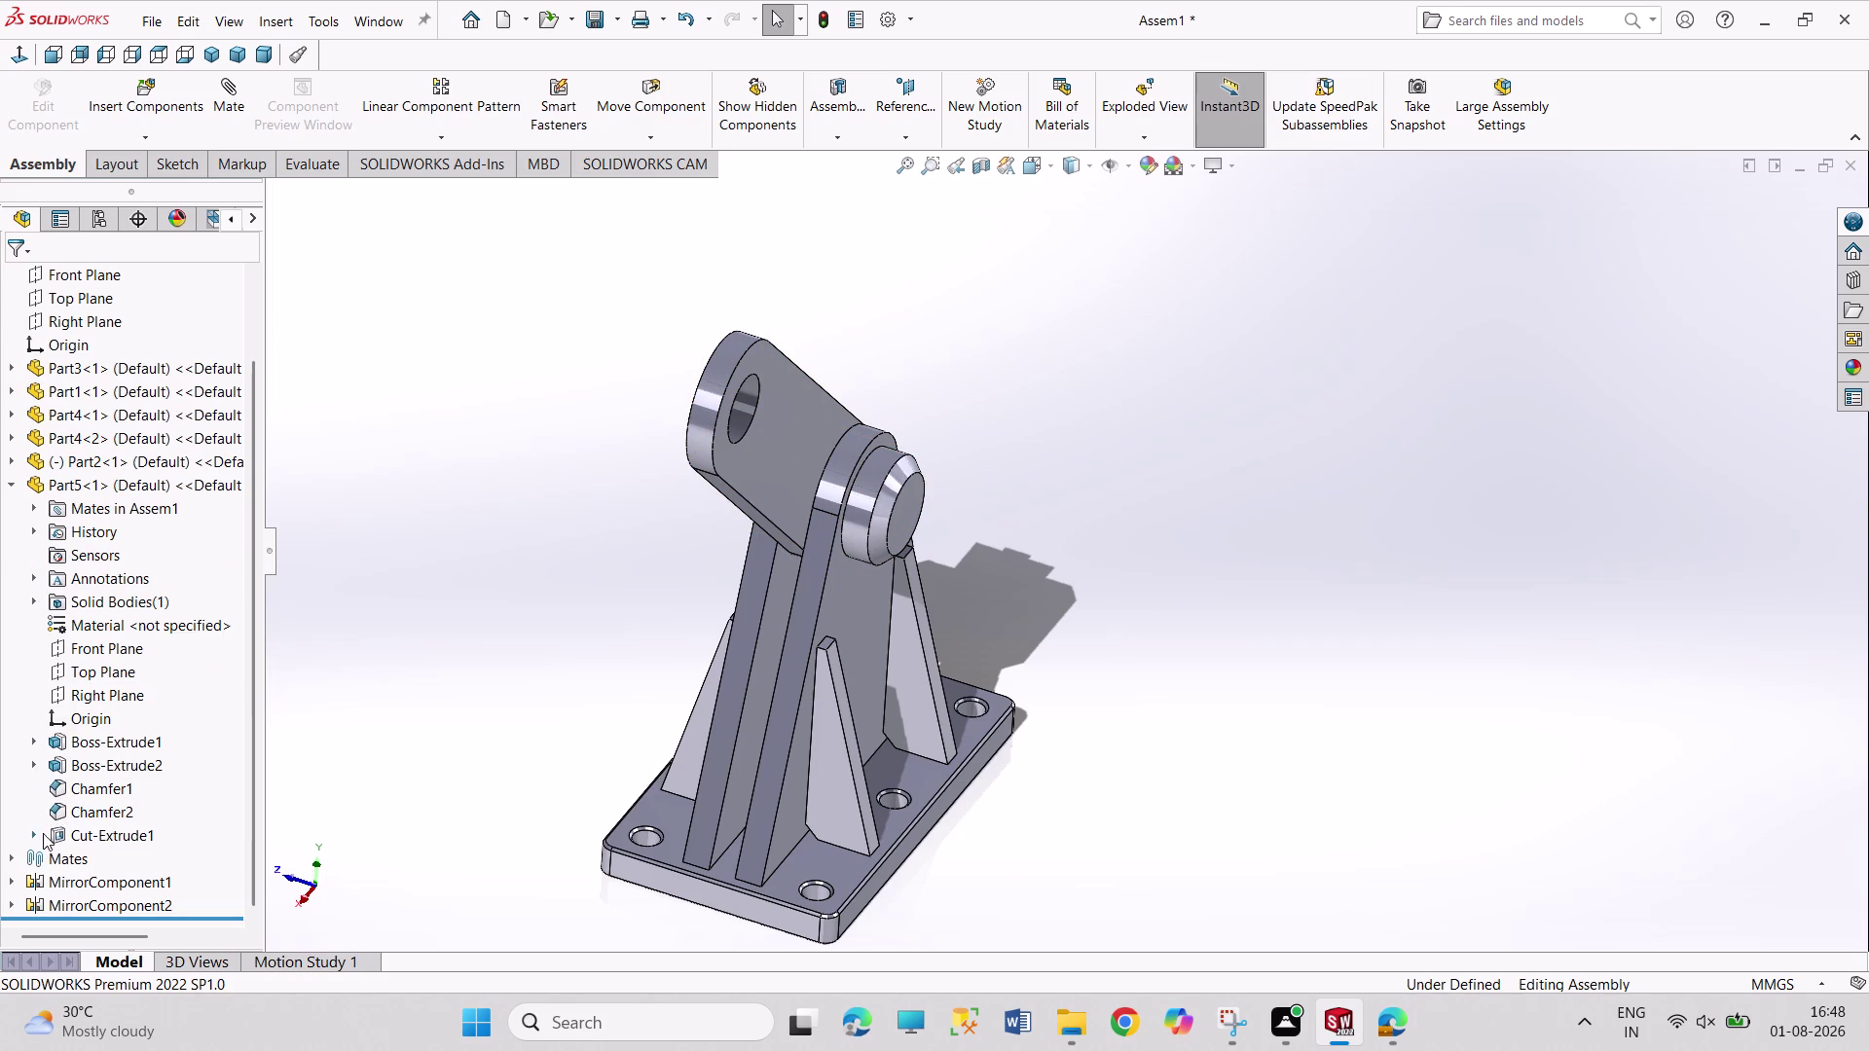
click(32, 832)
click(35, 768)
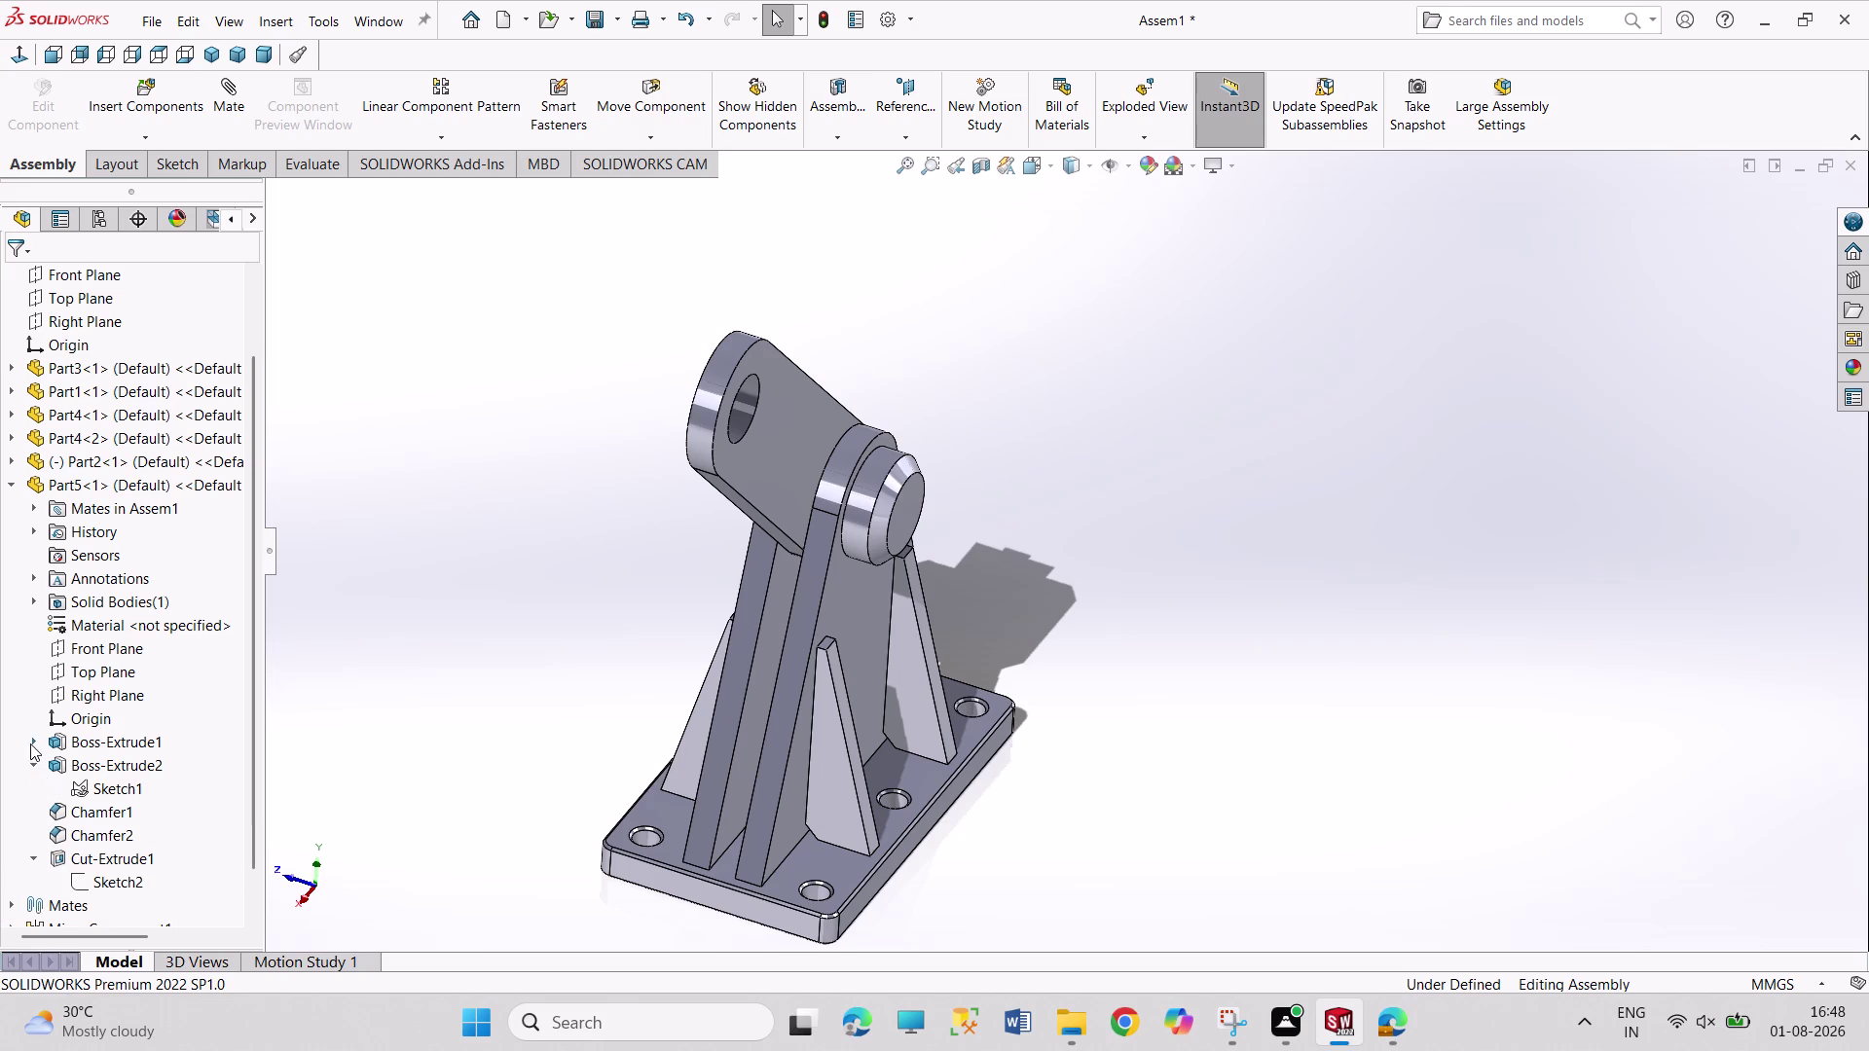
click(30, 742)
click(30, 739)
click(10, 484)
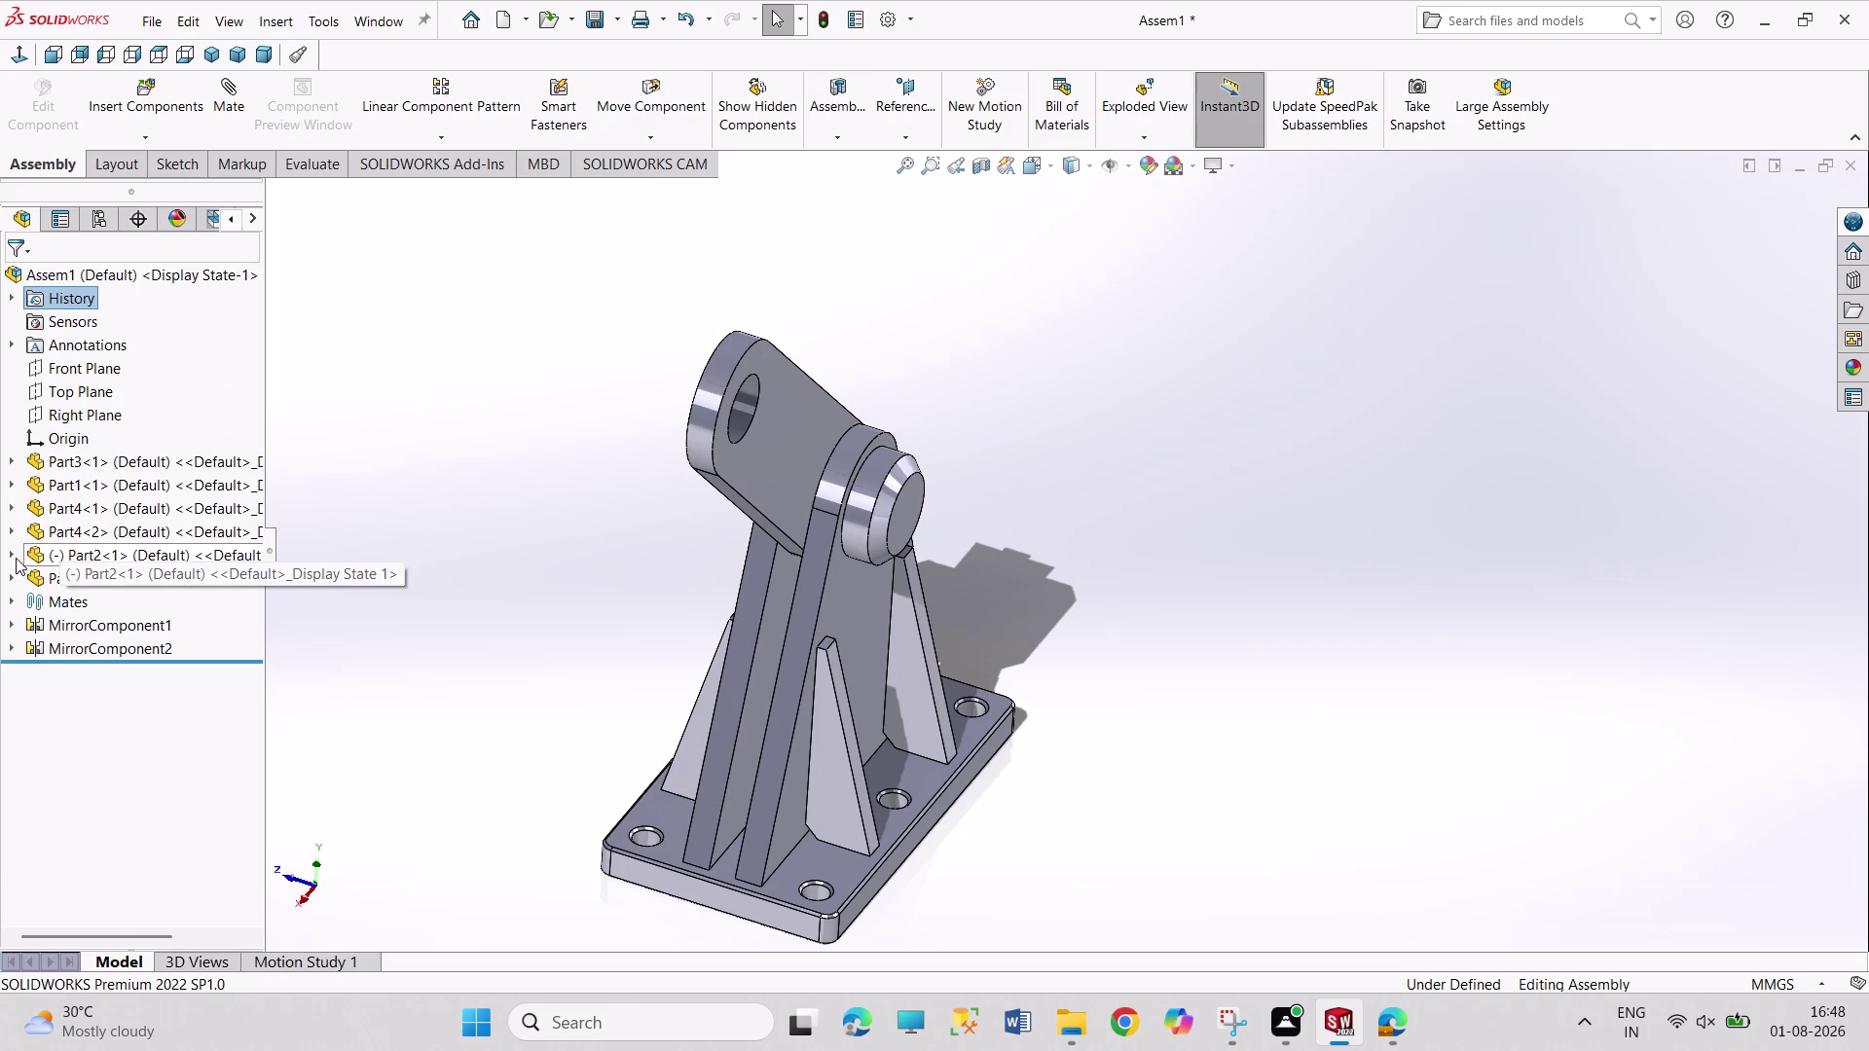
click(9, 553)
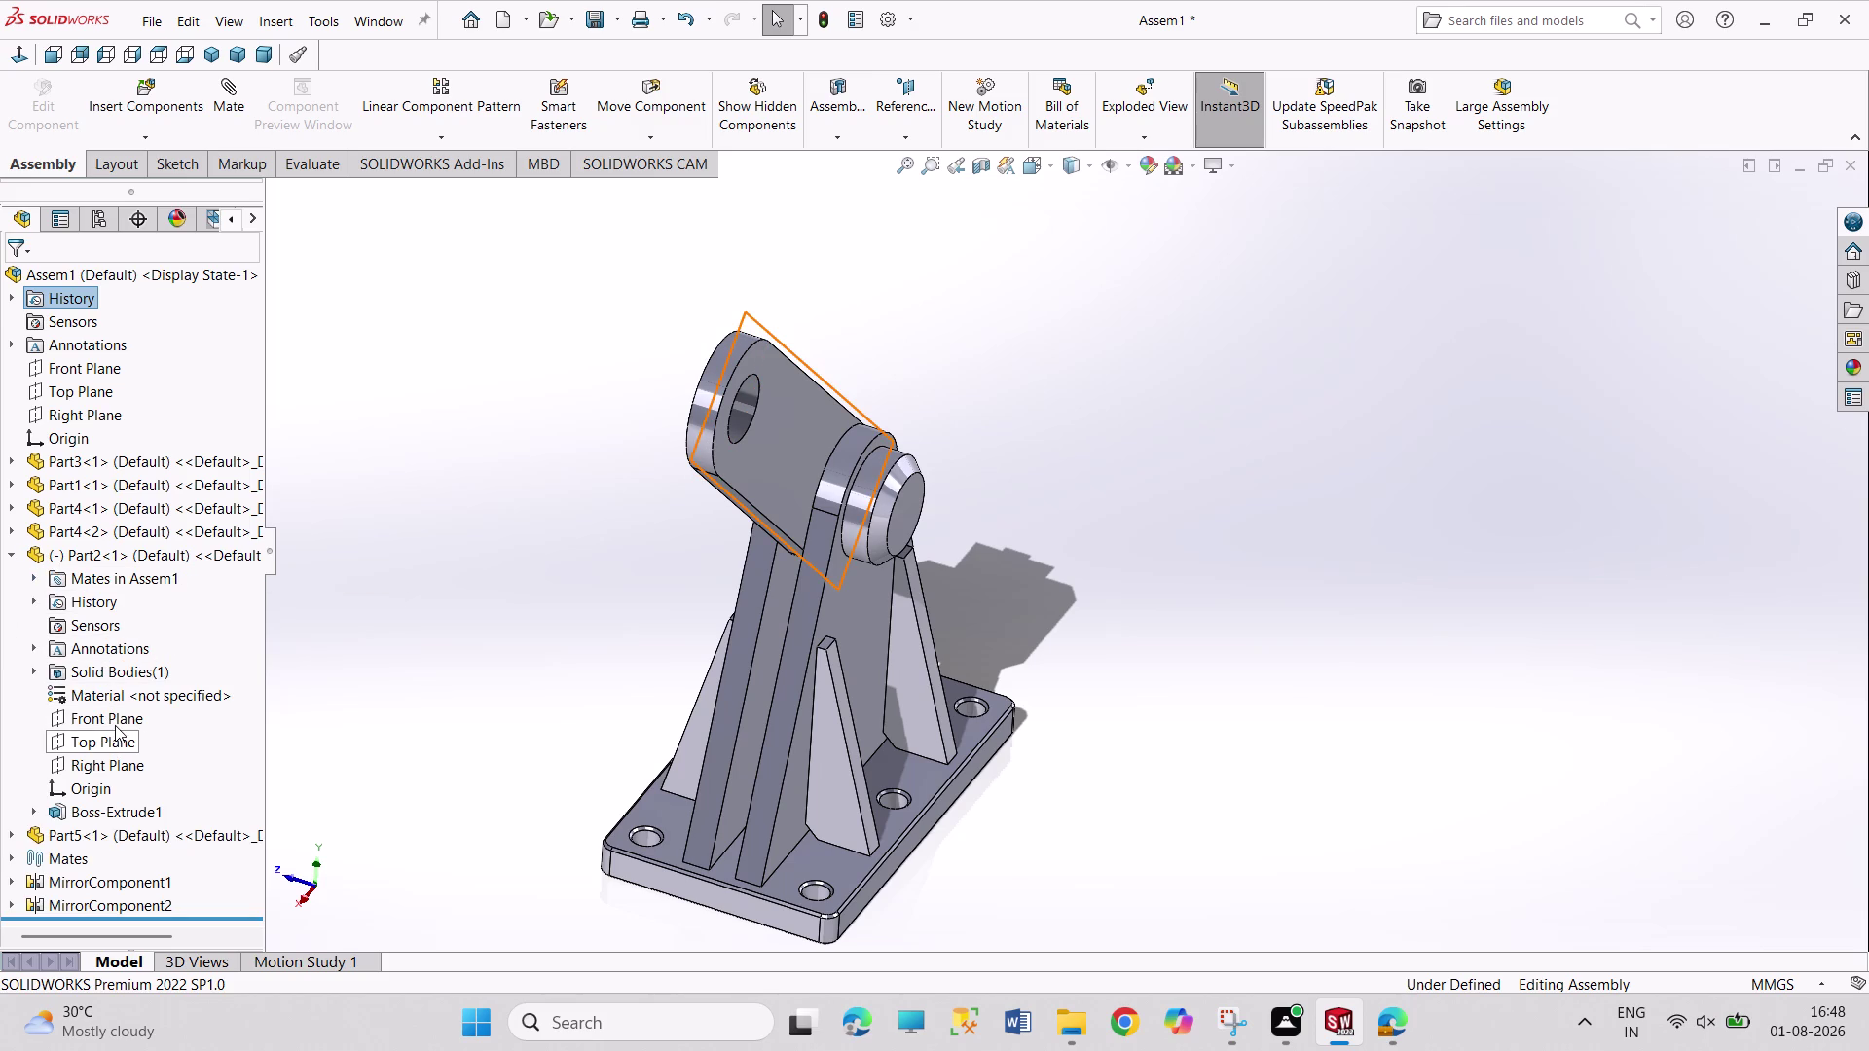
Add an angle mate between Part2's Front Plane and the assembly Front Plane.
click(115, 725)
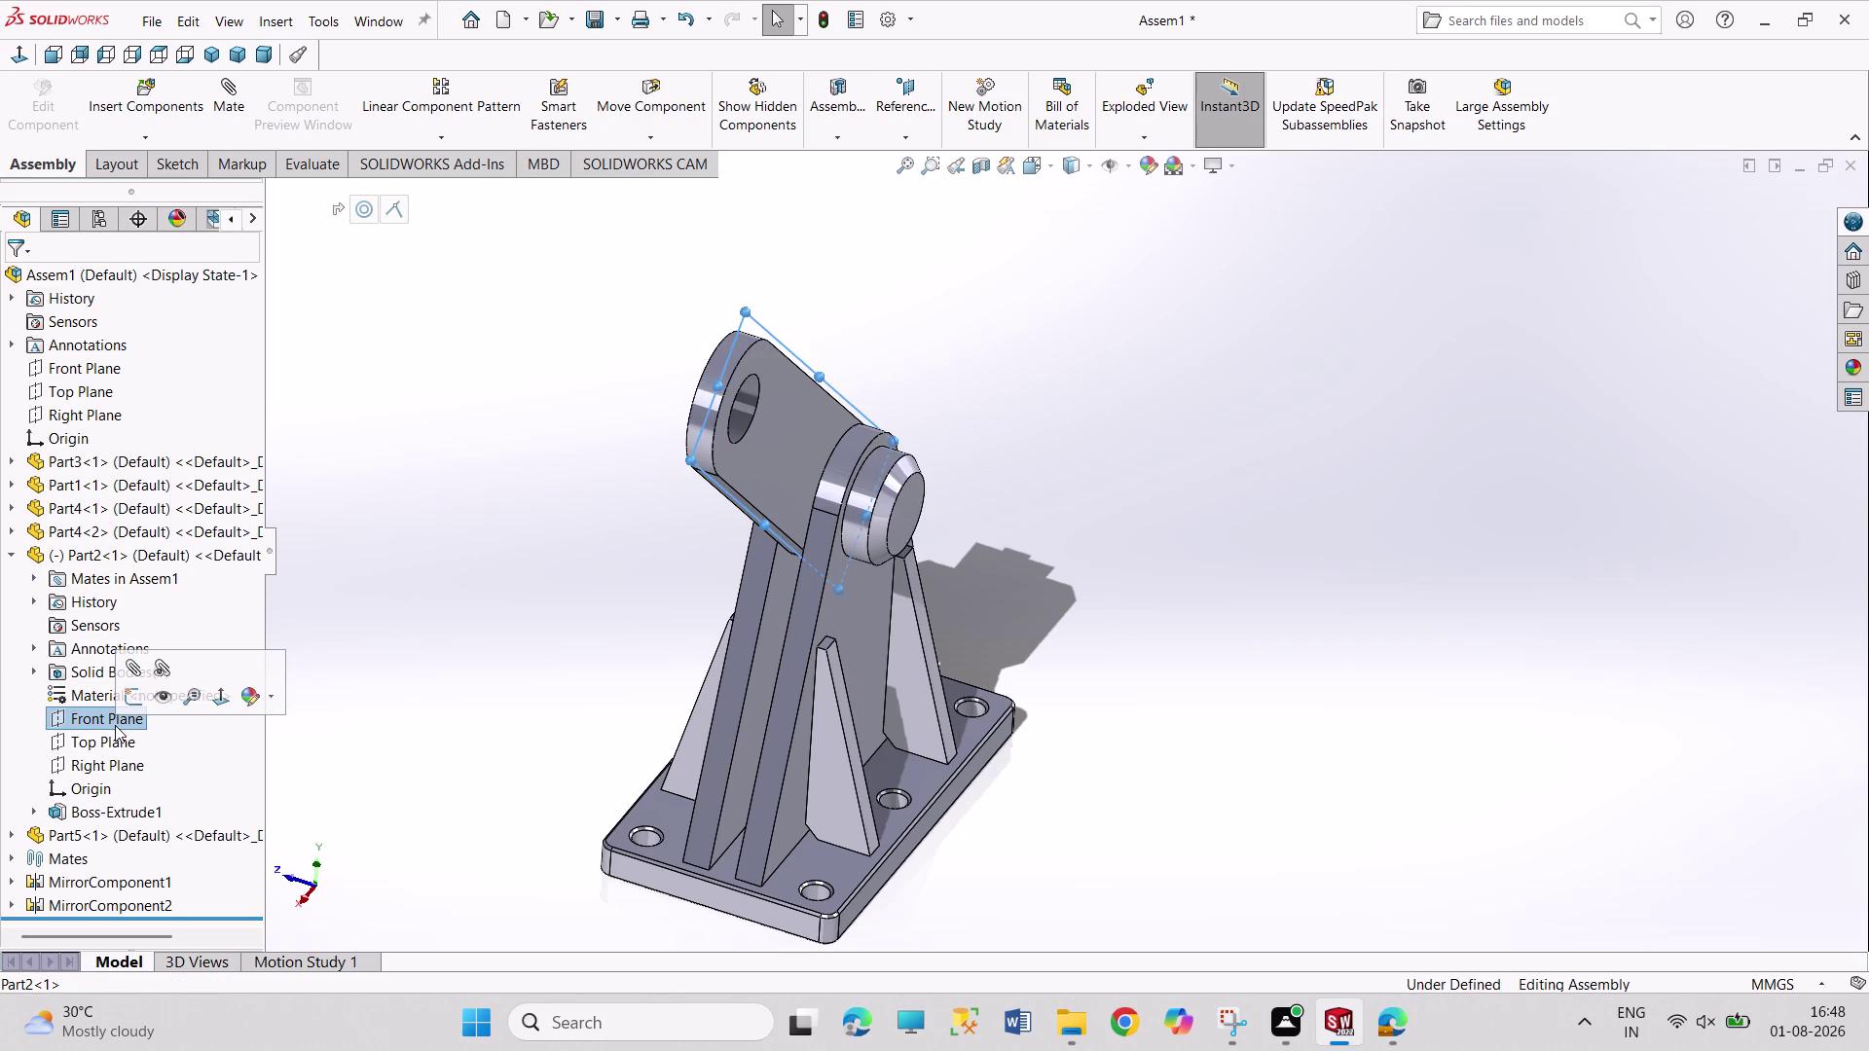
click(88, 377)
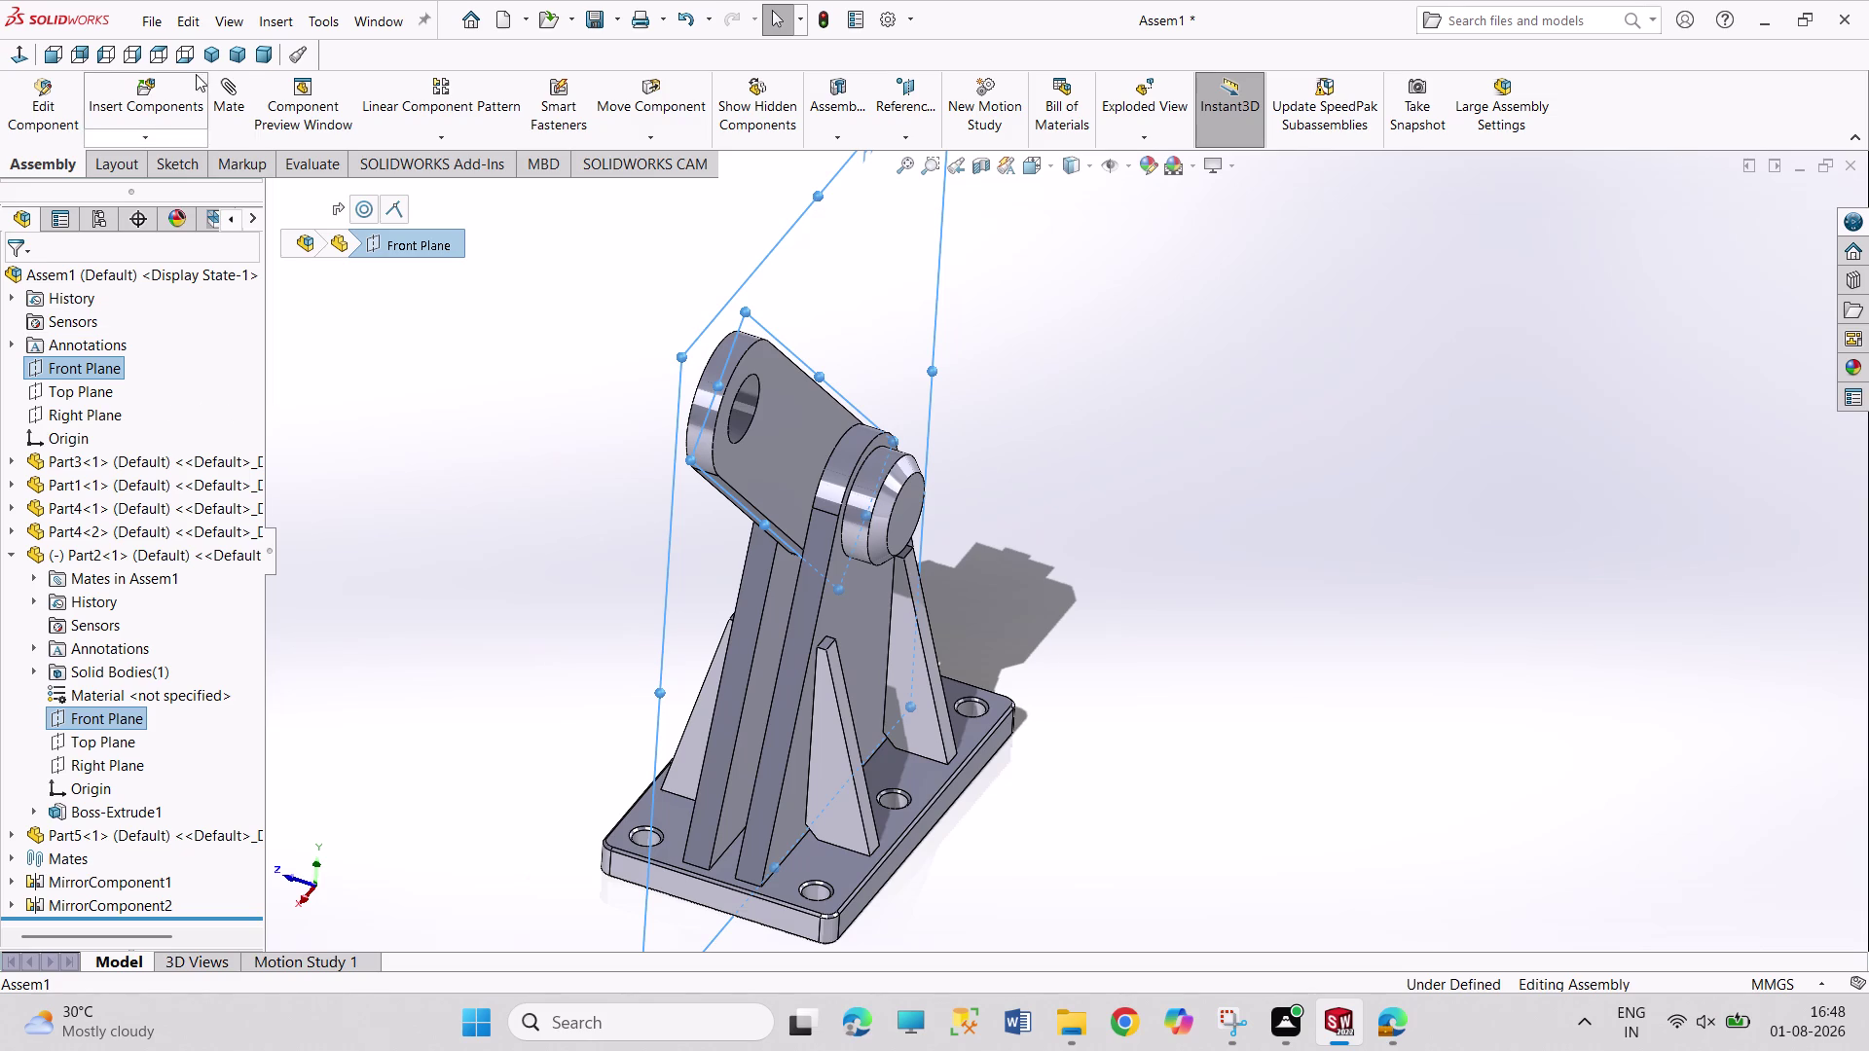
click(243, 104)
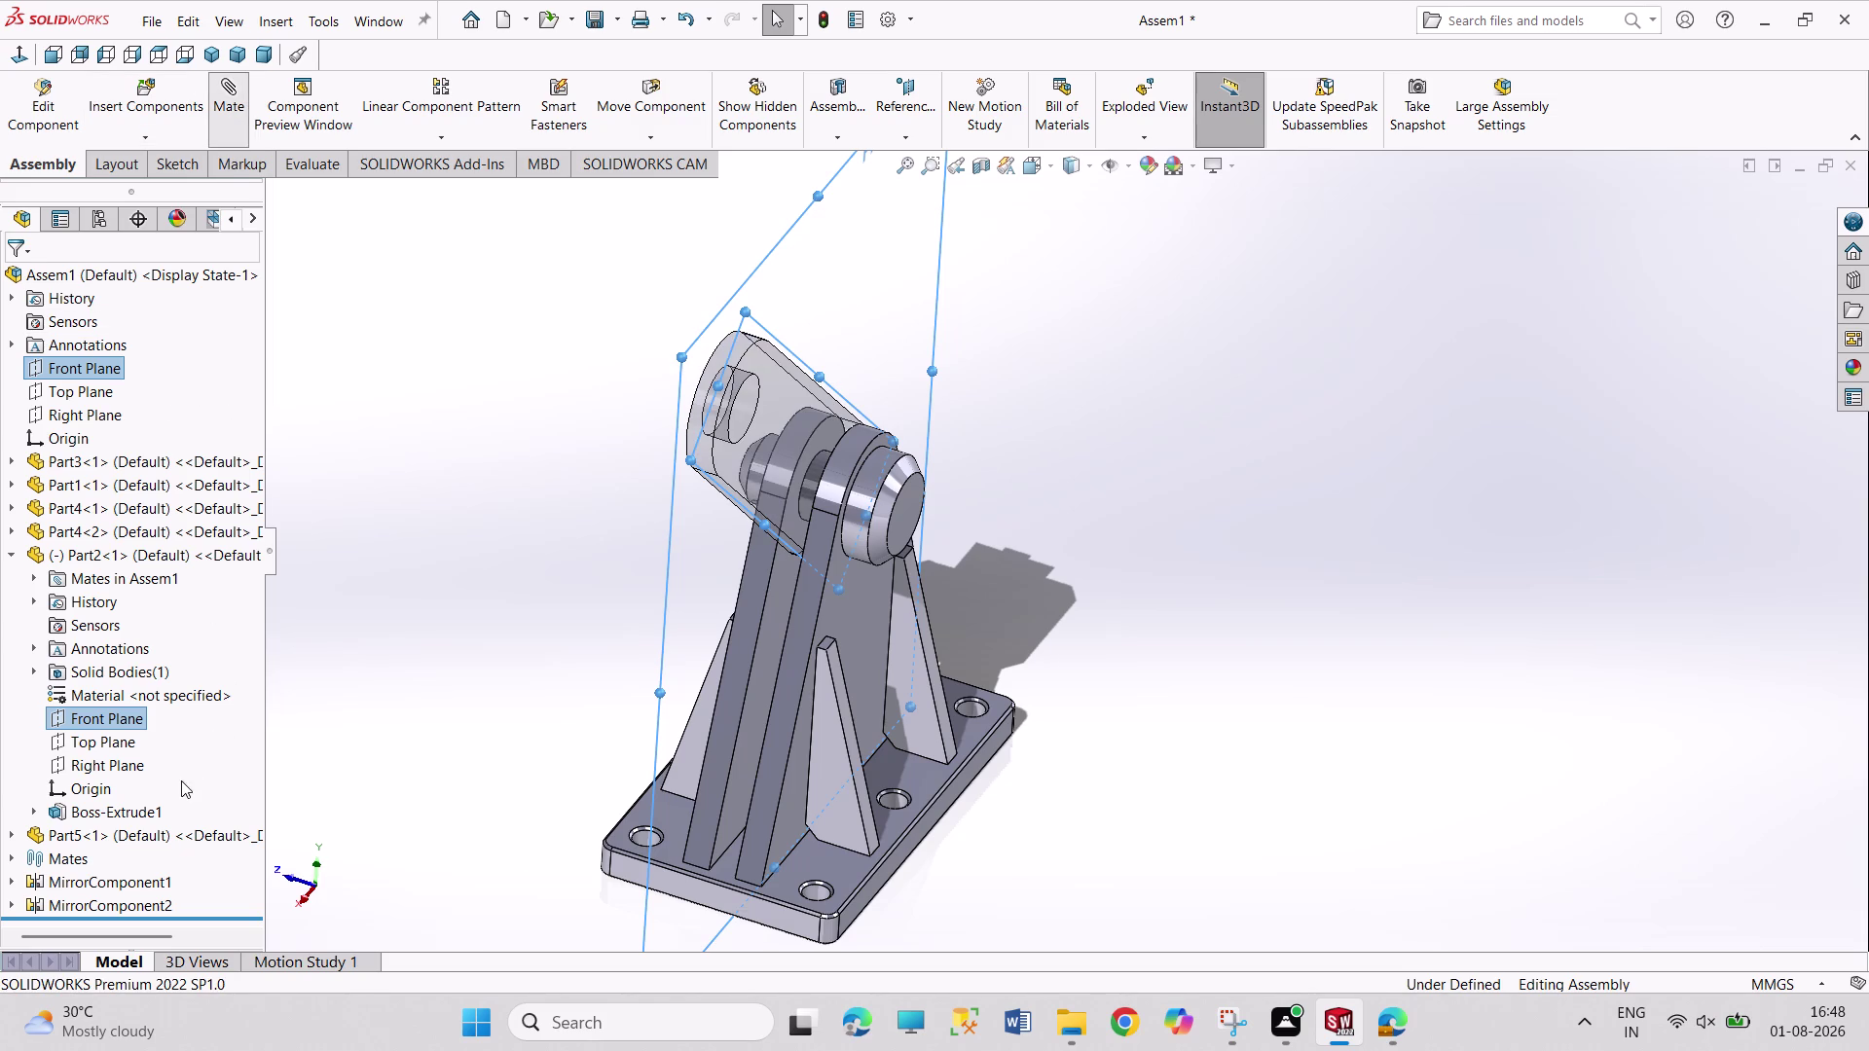
click(24, 780)
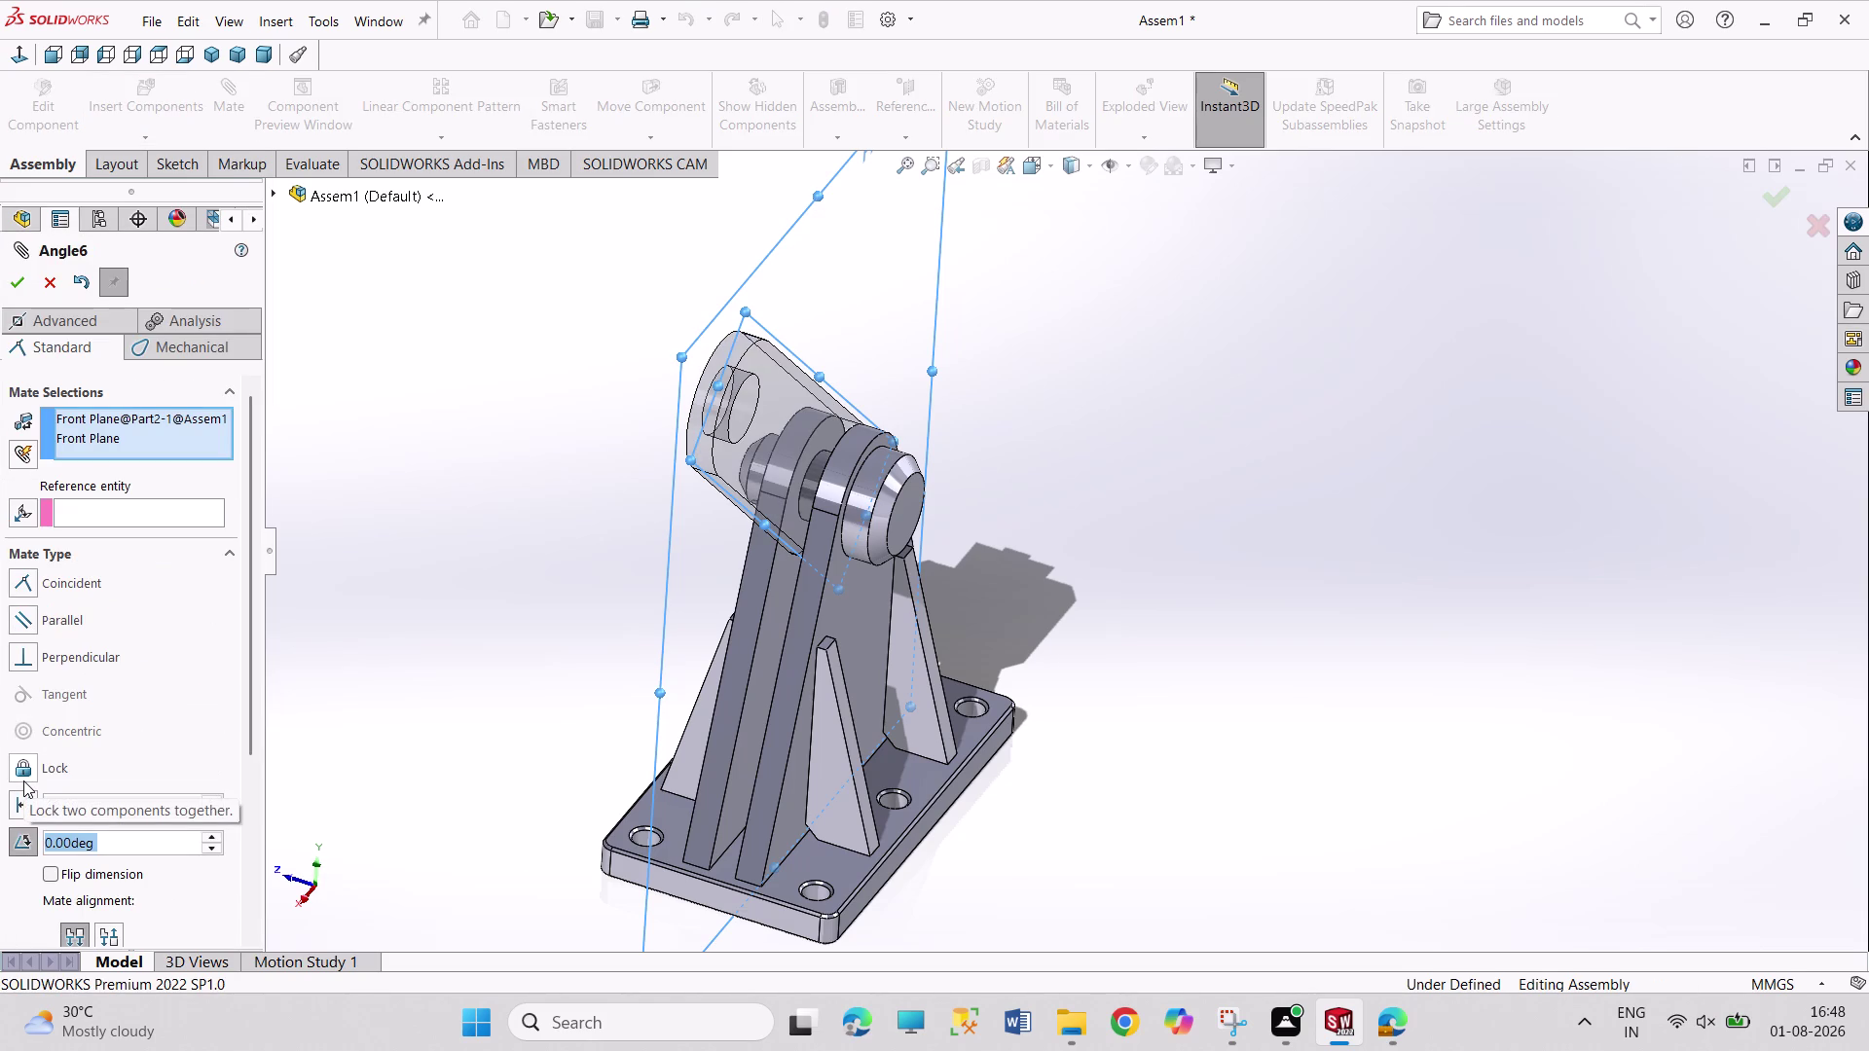
click(14, 301)
click(14, 291)
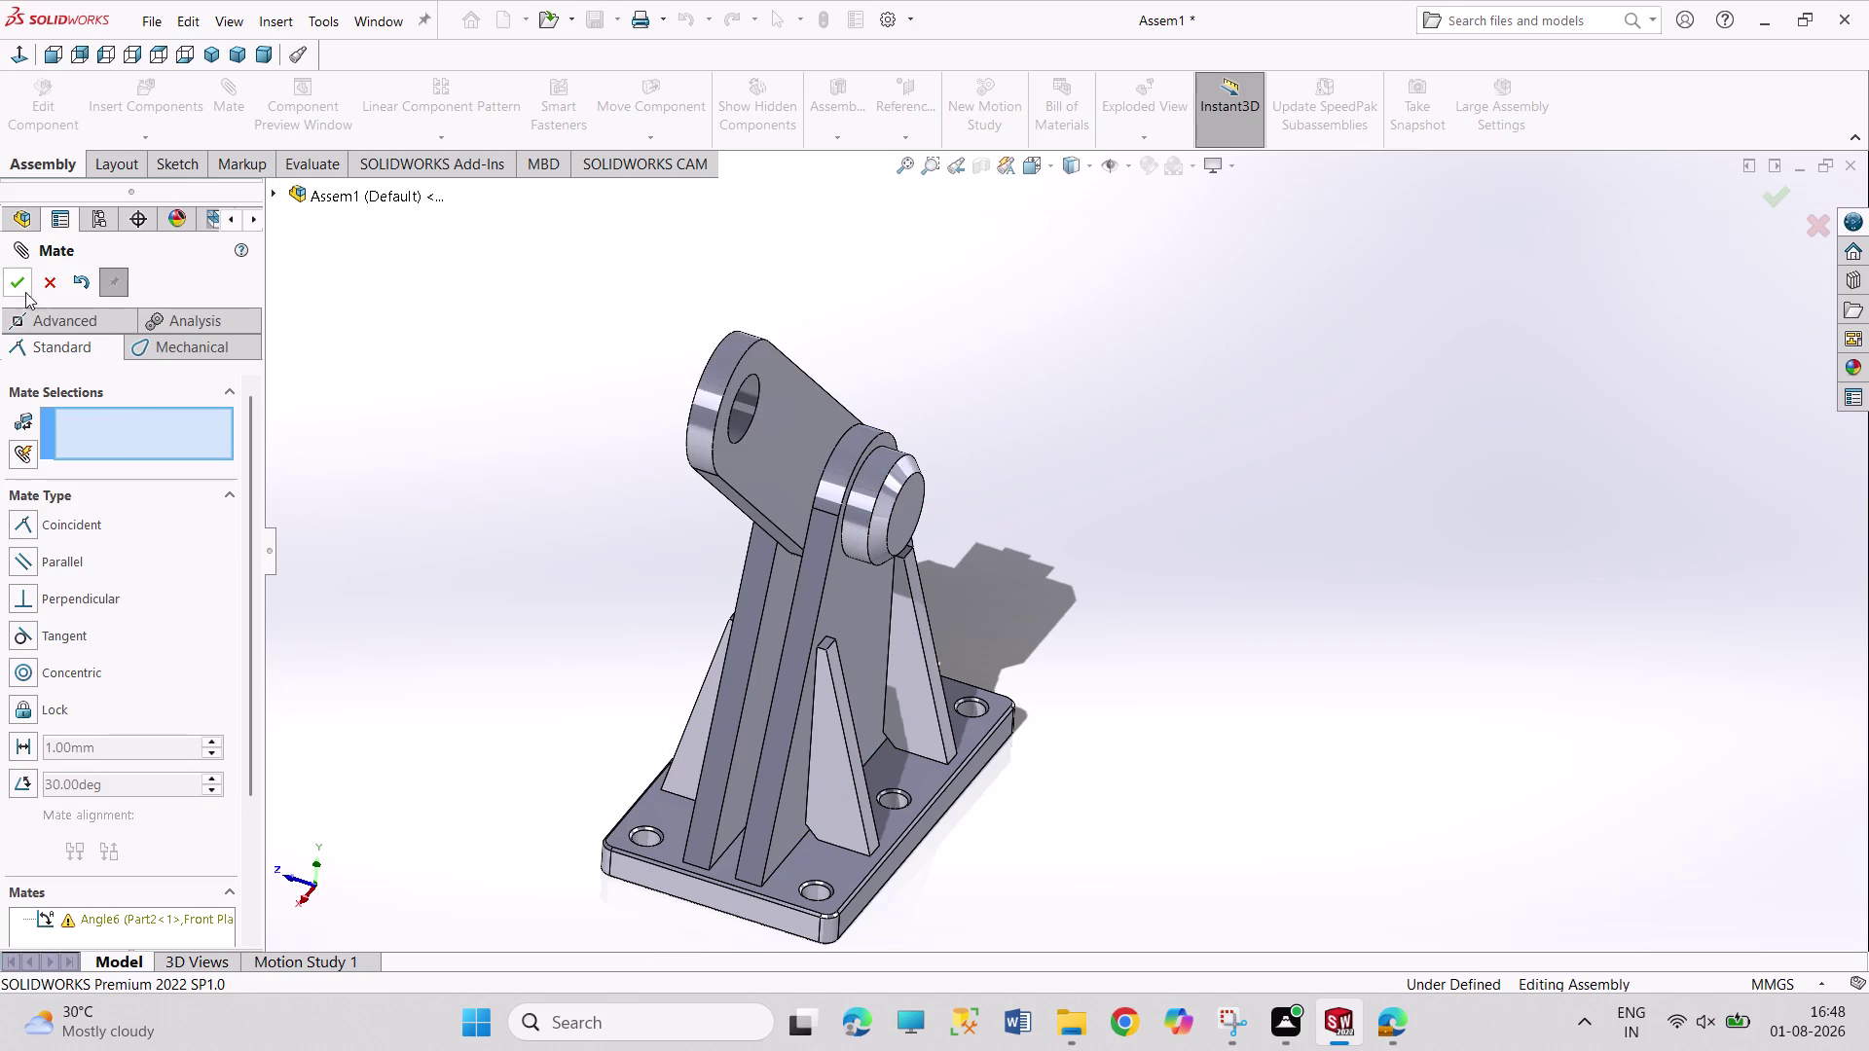
click(17, 288)
key(ctrl+z)
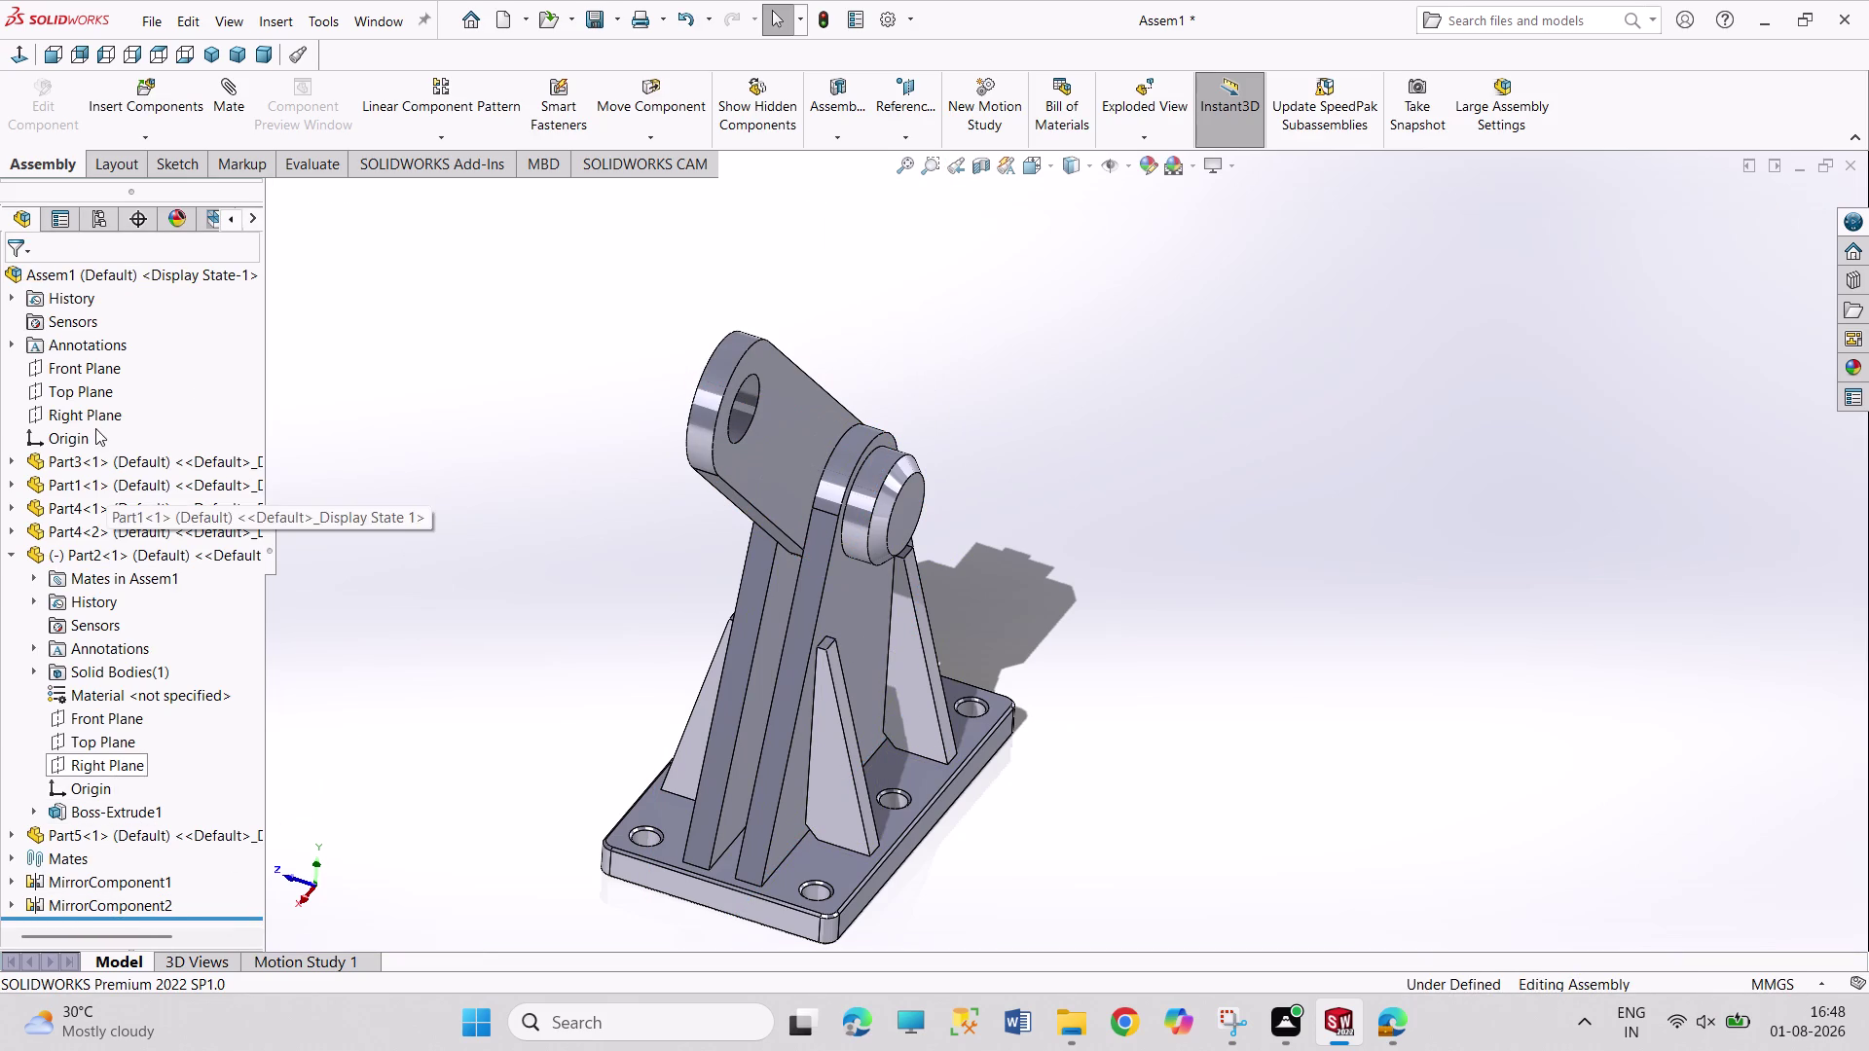
Mate Part2's Top Plane parallel to the assembly Top Plane, standing the link upright.
click(82, 384)
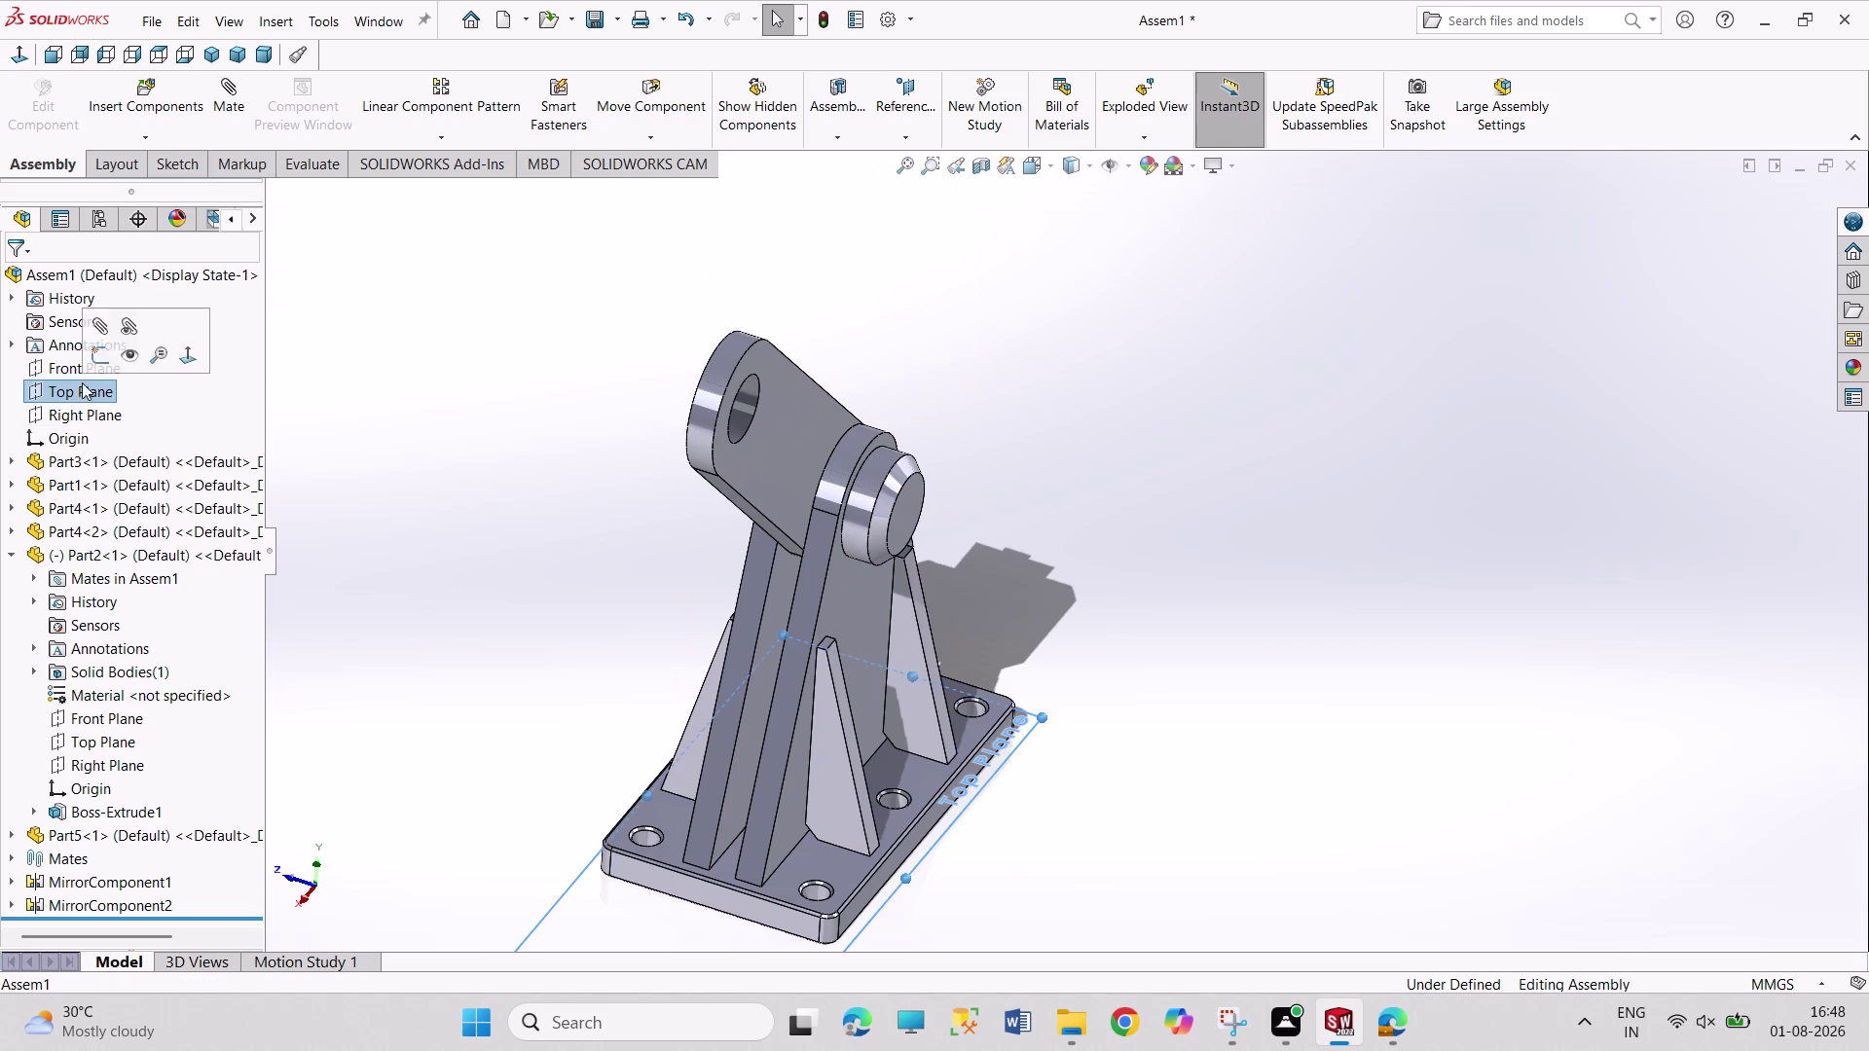
click(119, 734)
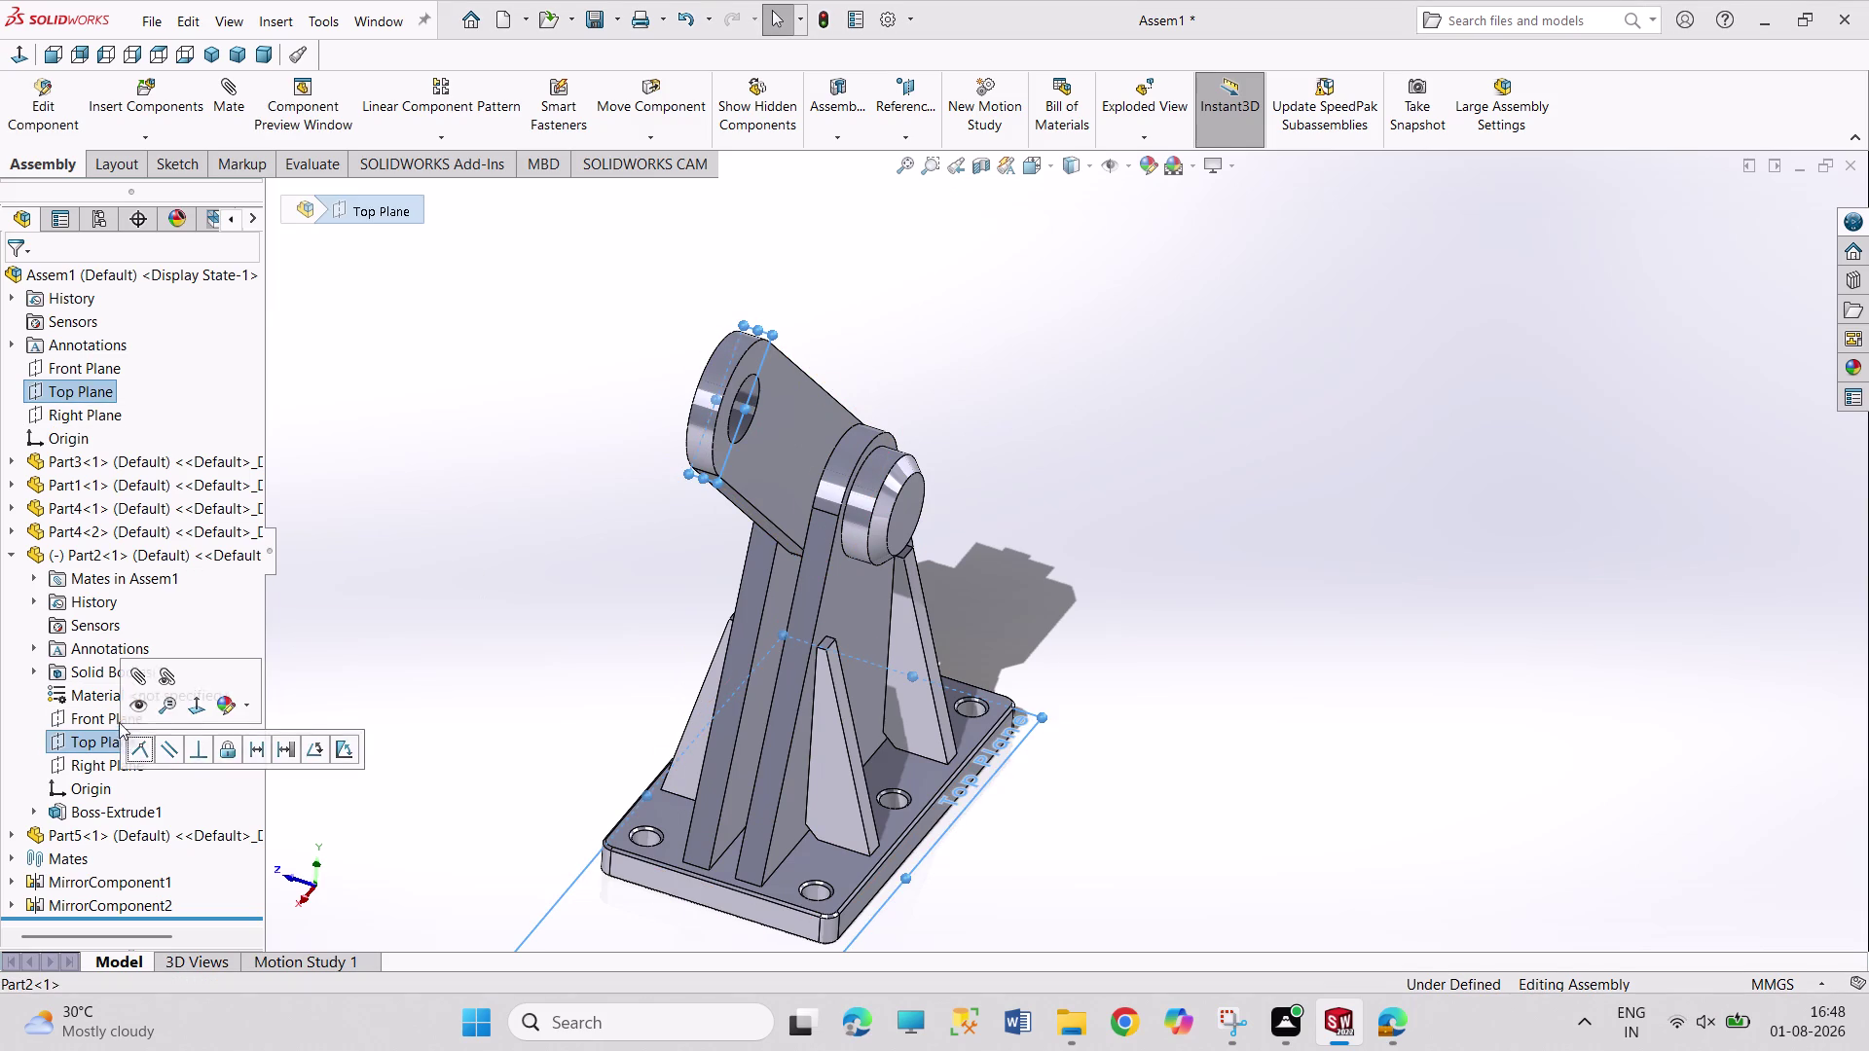
click(224, 128)
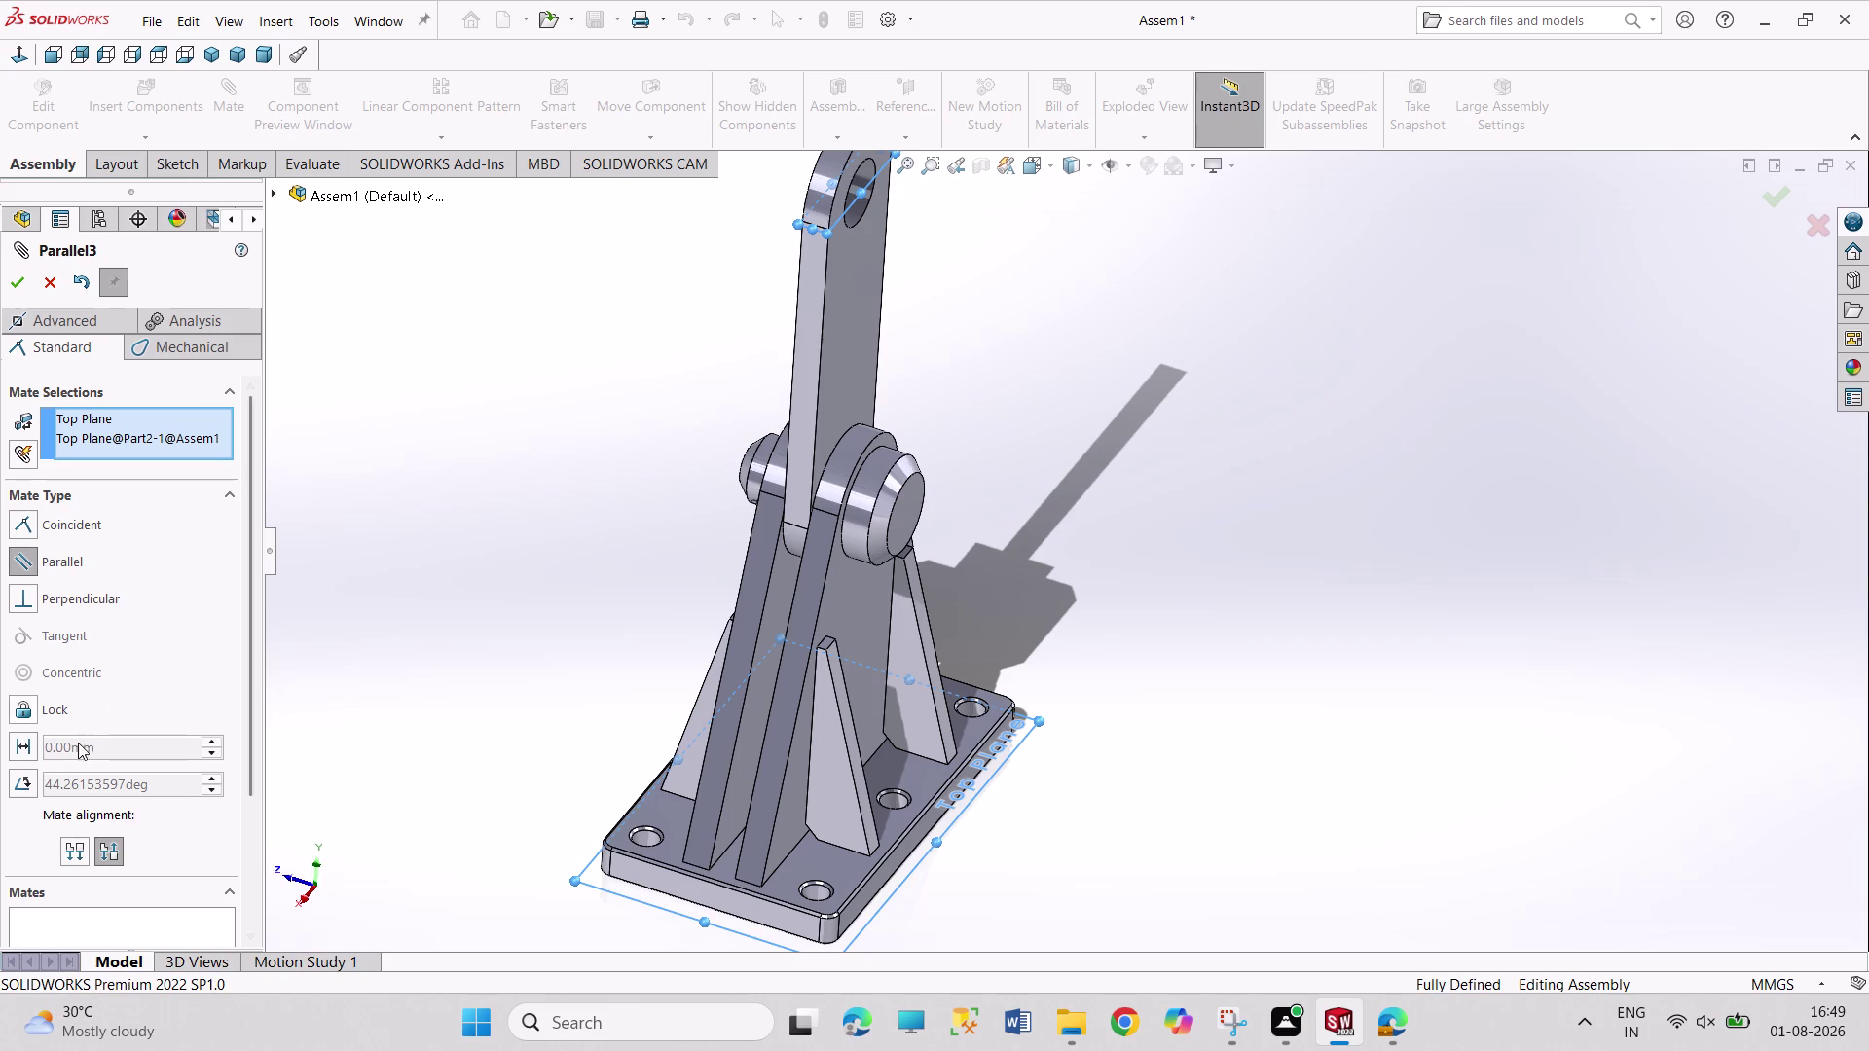
click(24, 289)
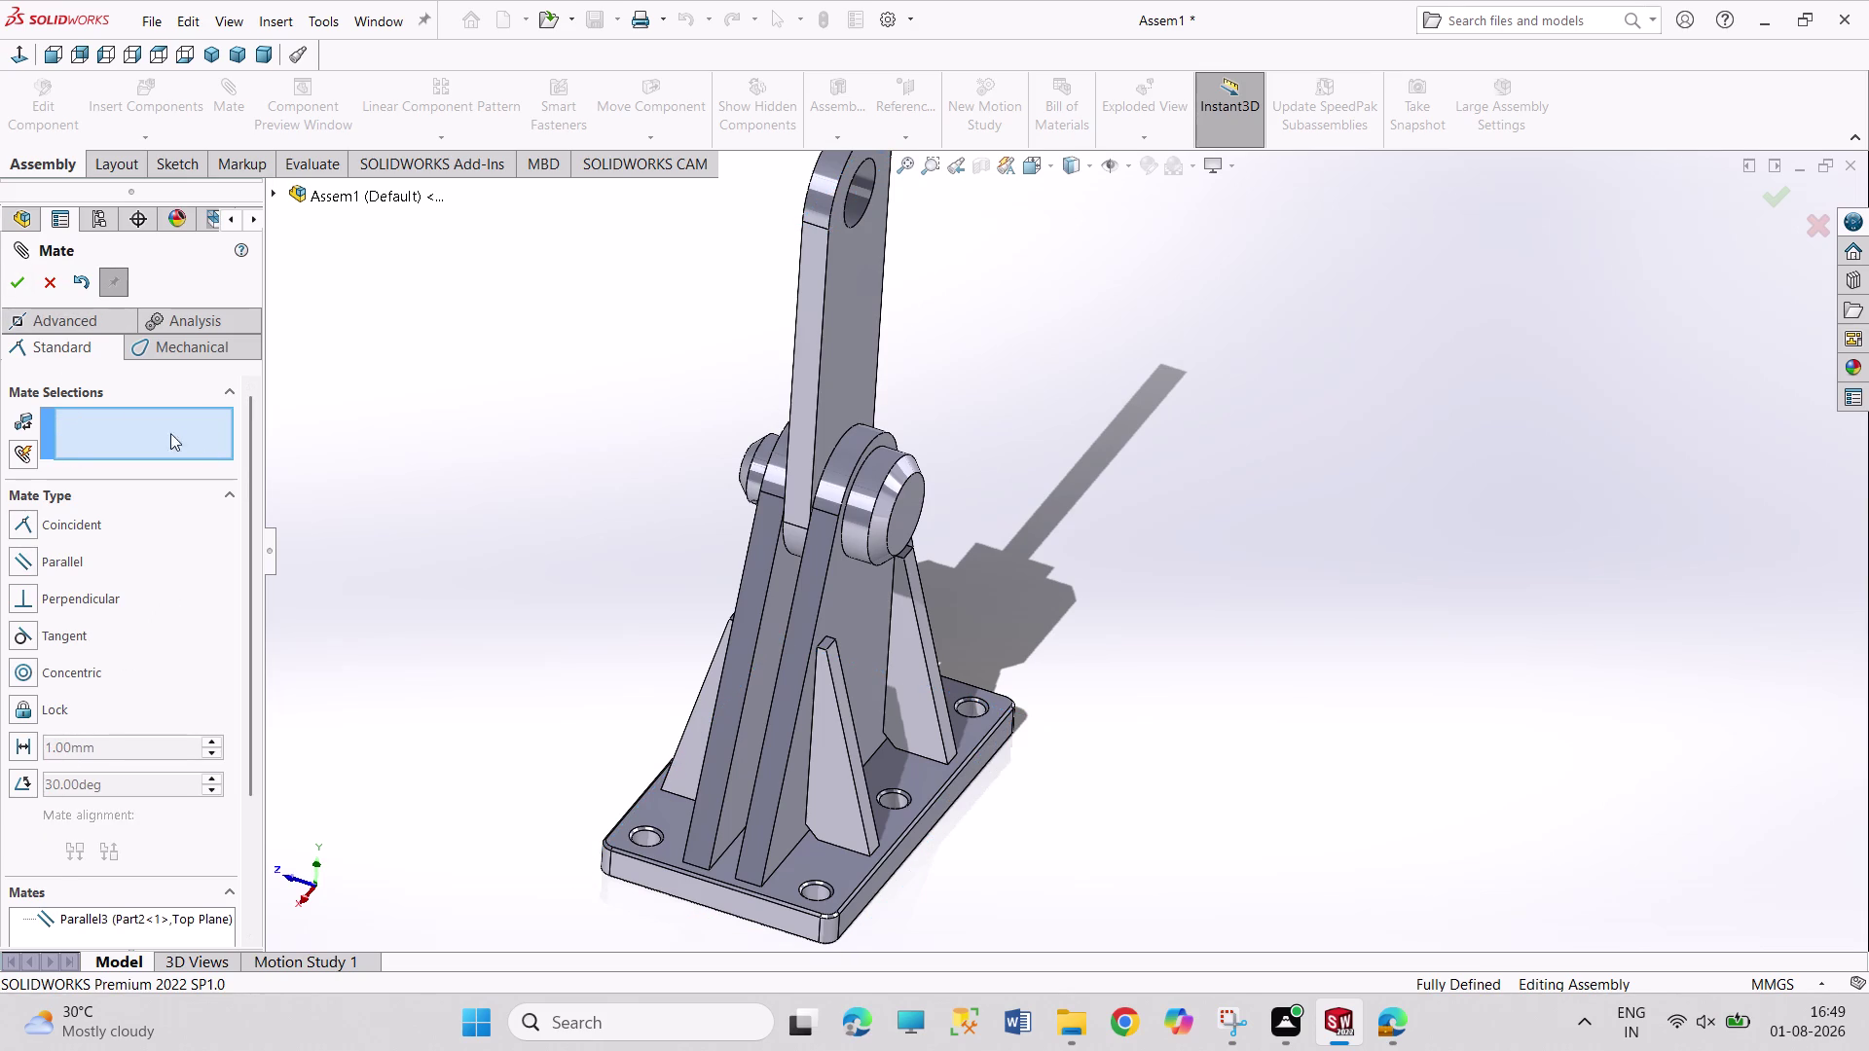
click(15, 283)
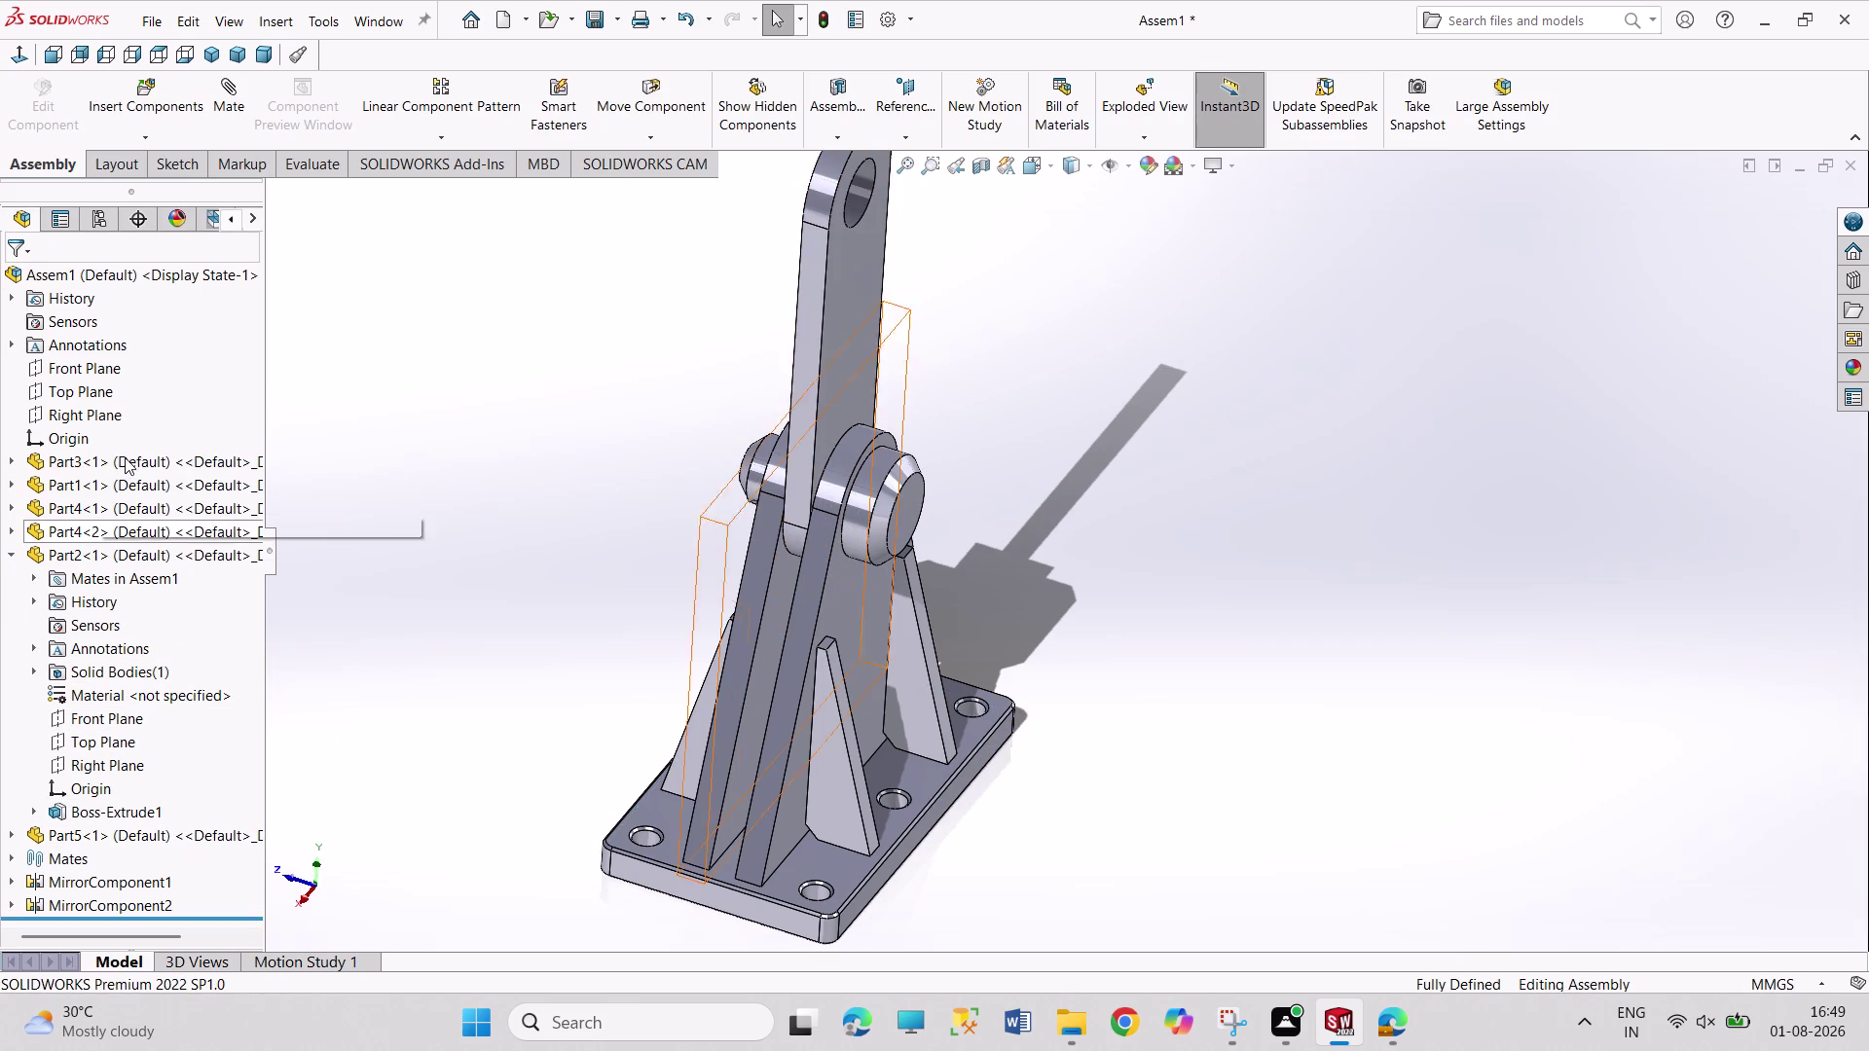
Collapse Part2, expand the Mates folder and select the Parallel3 mate.
scroll(down, 3)
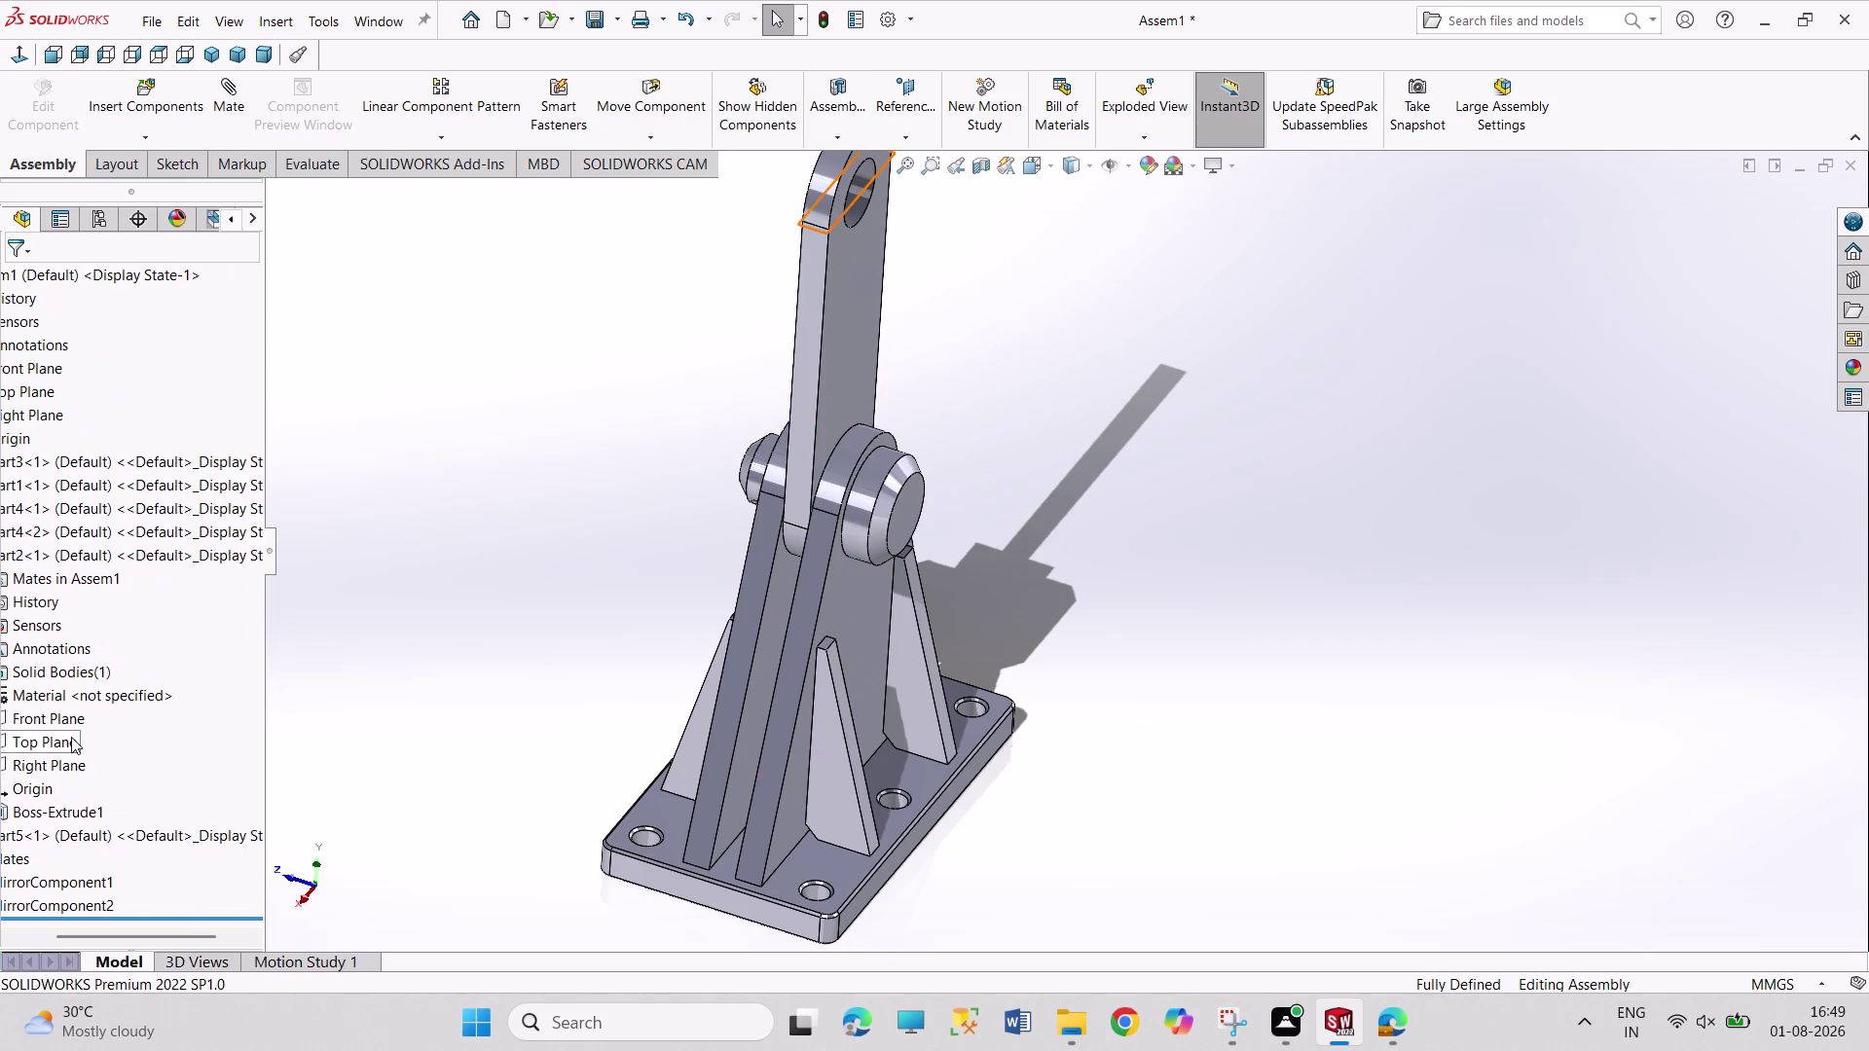
scroll(up, 3)
scroll(up, 3)
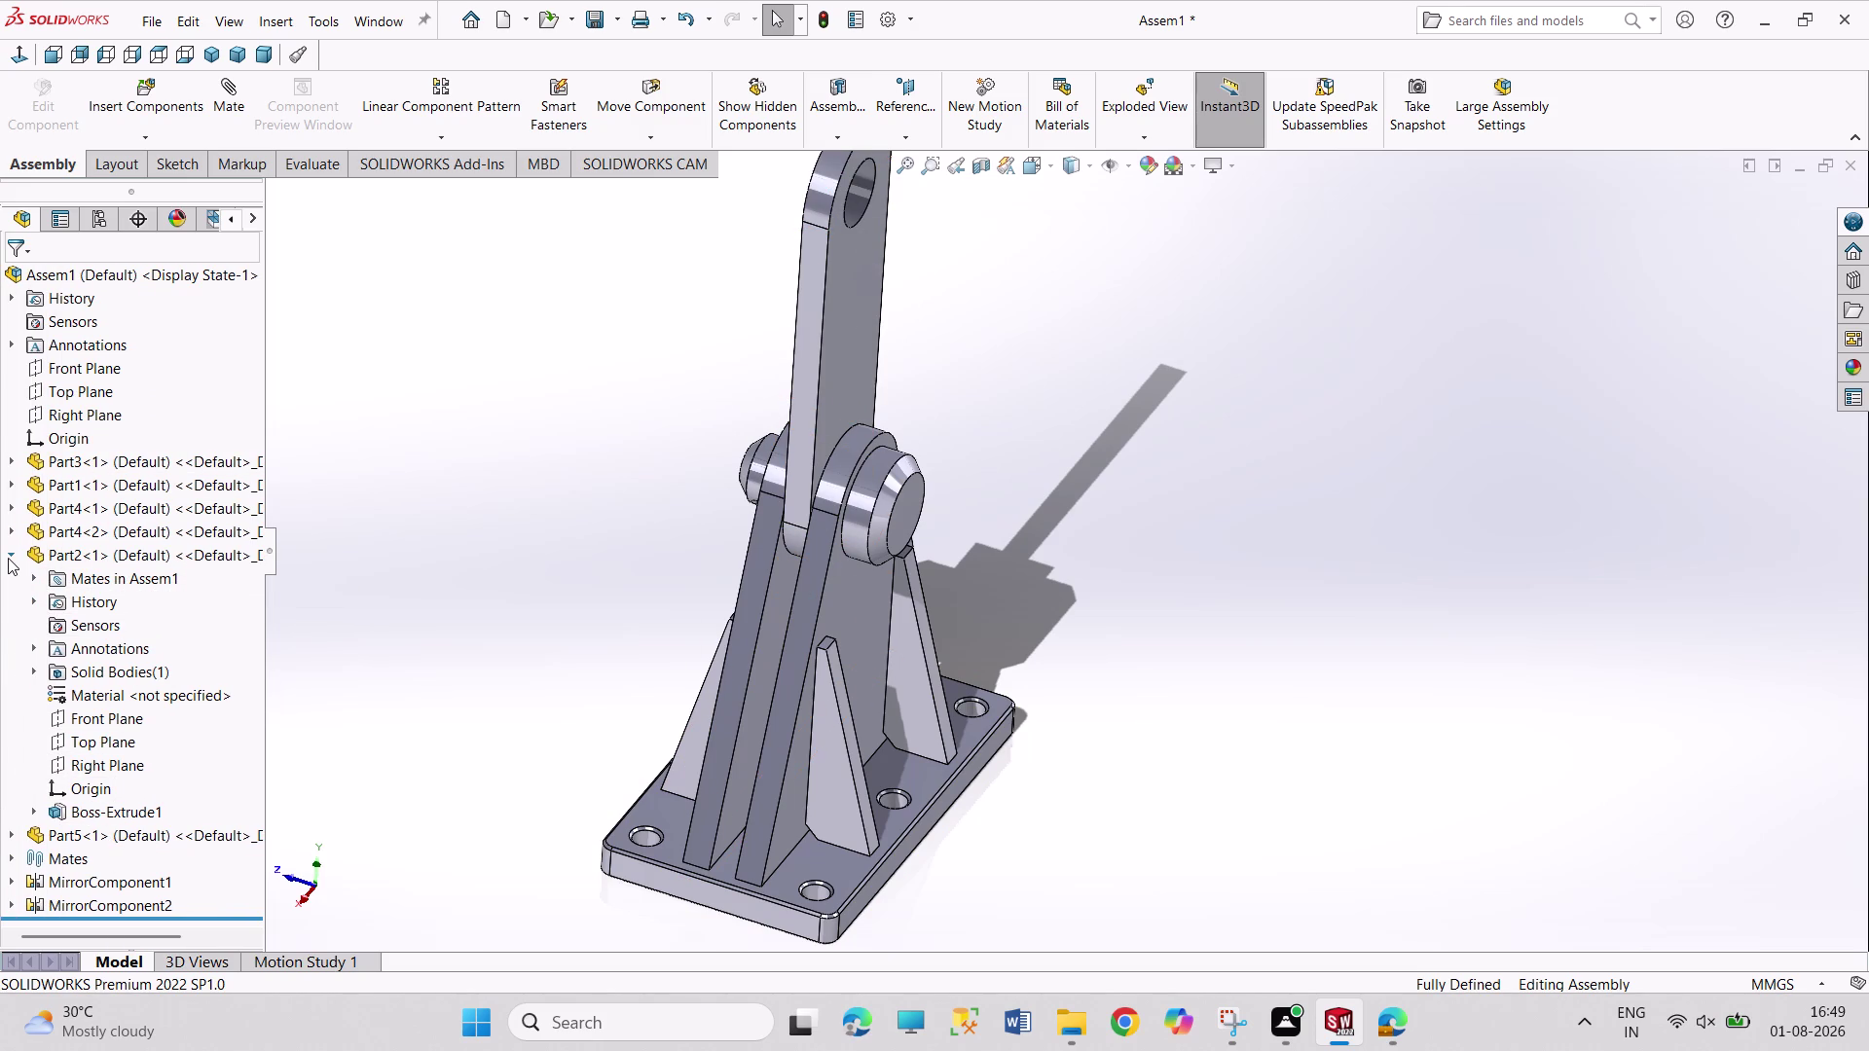
click(8, 557)
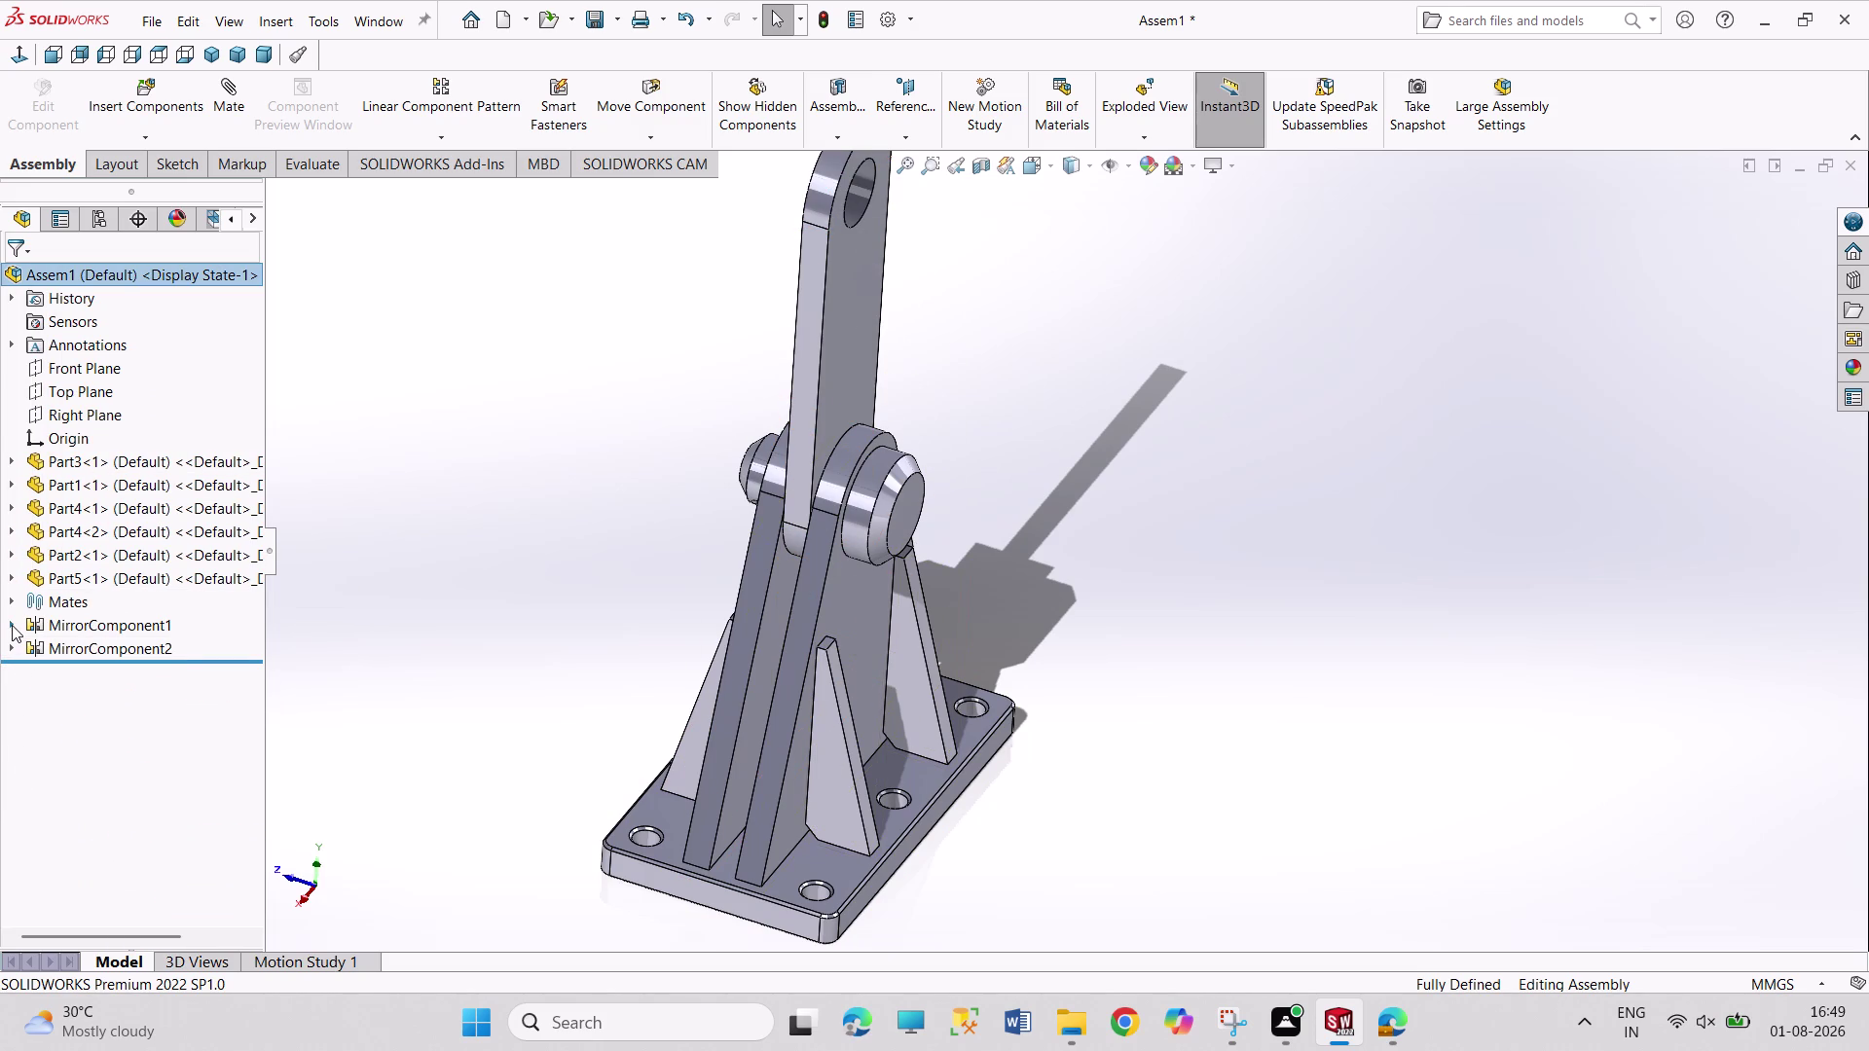
click(10, 603)
scroll(down, 3)
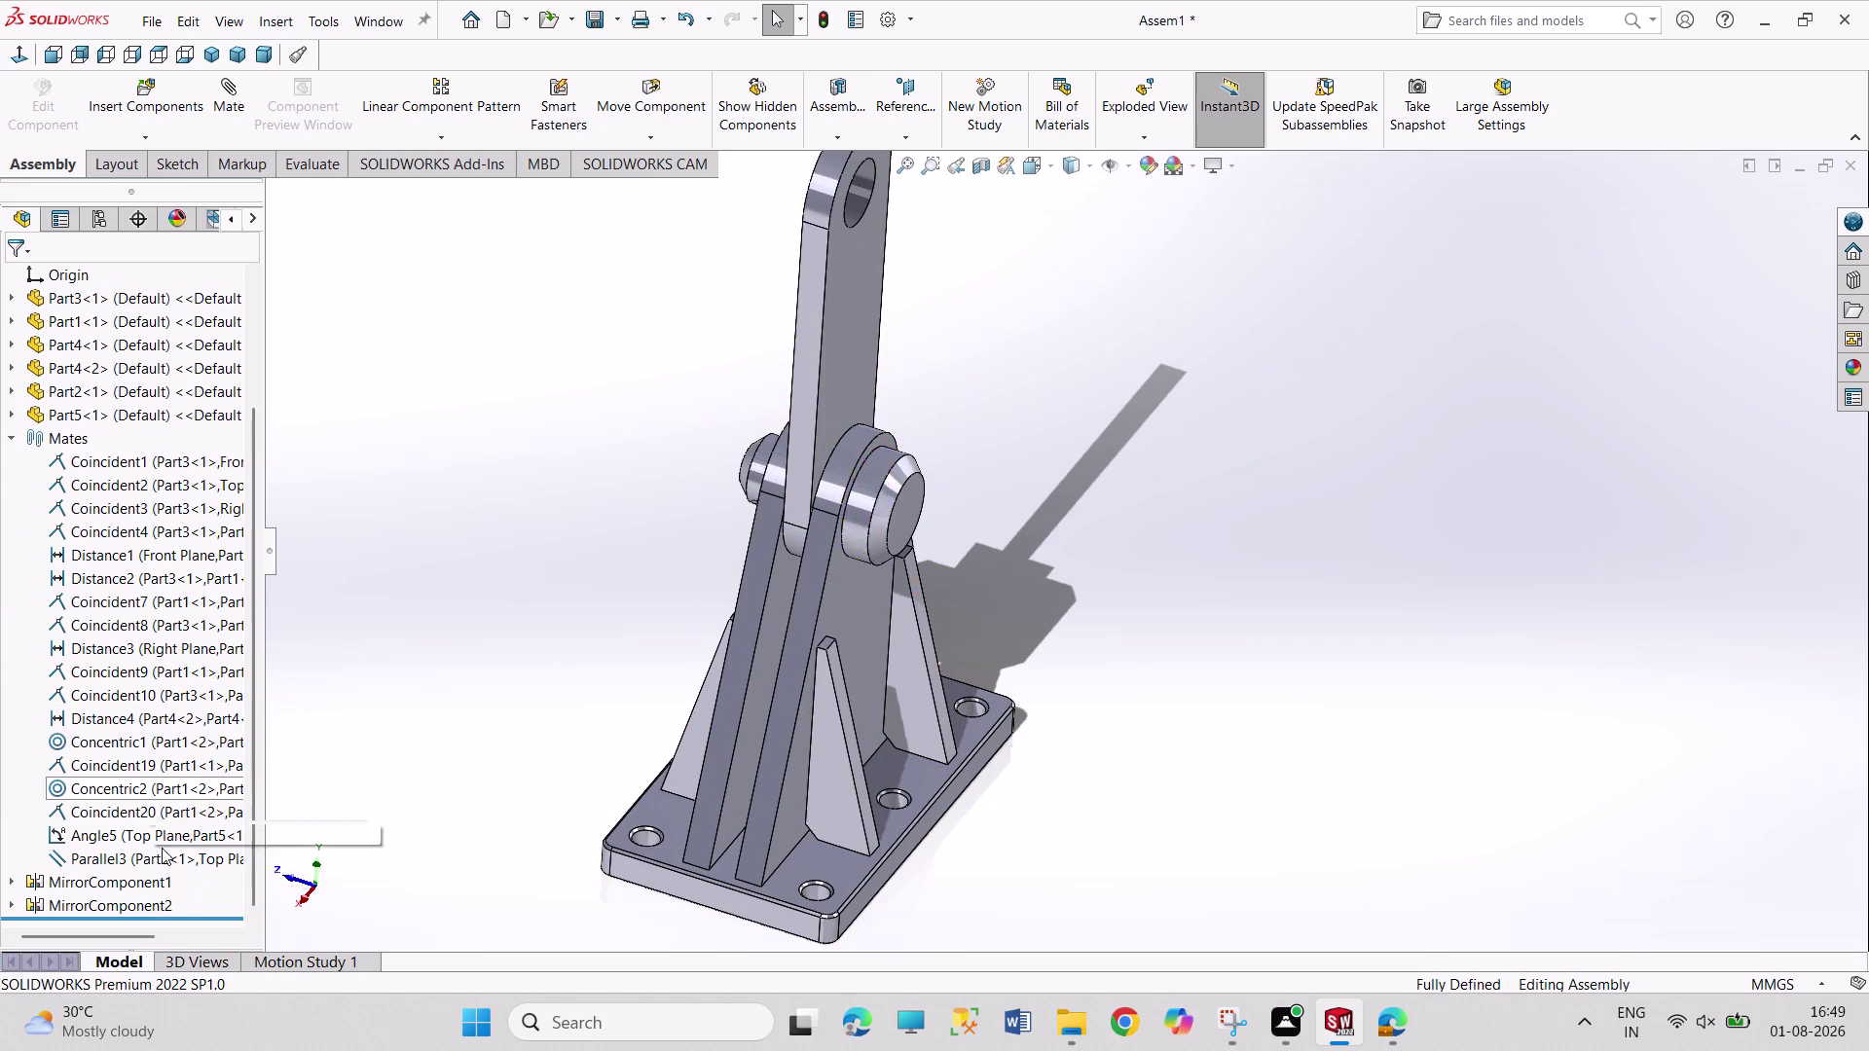
click(122, 860)
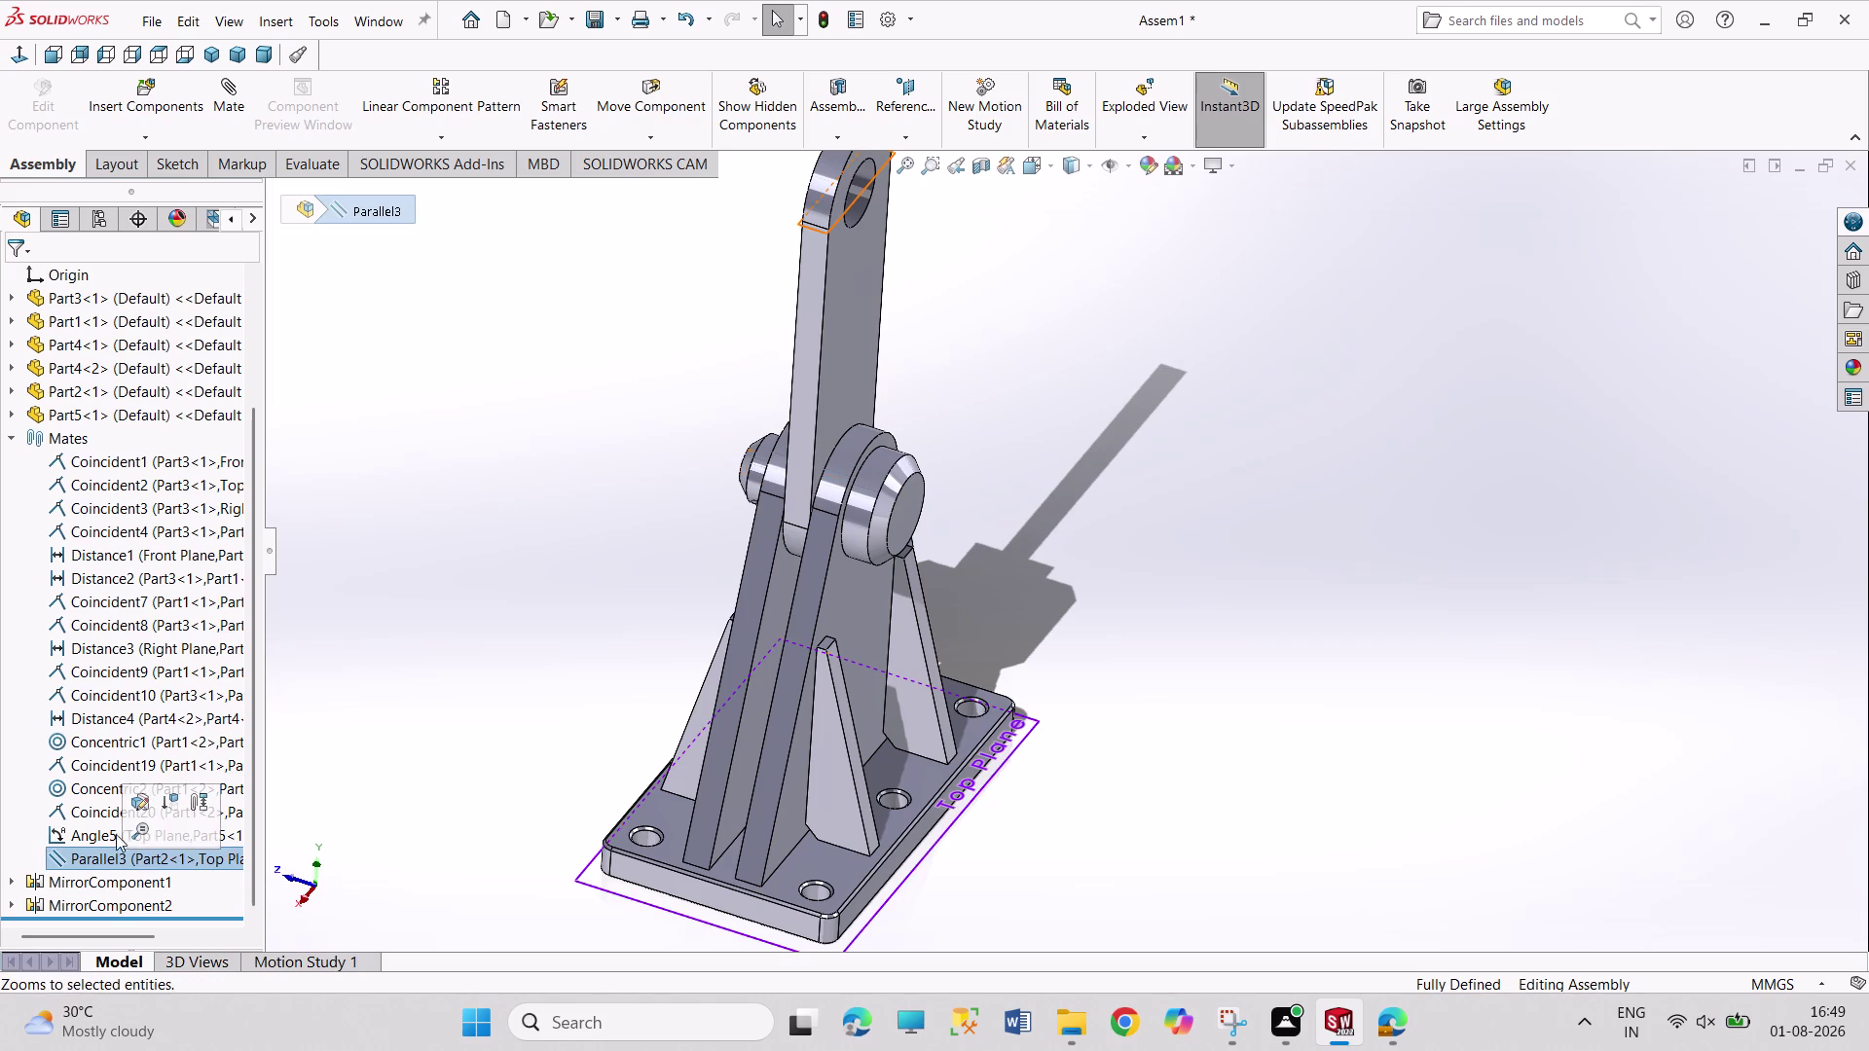
Reopen Parallel3's settings, view its Advanced options, and close without changes.
click(136, 797)
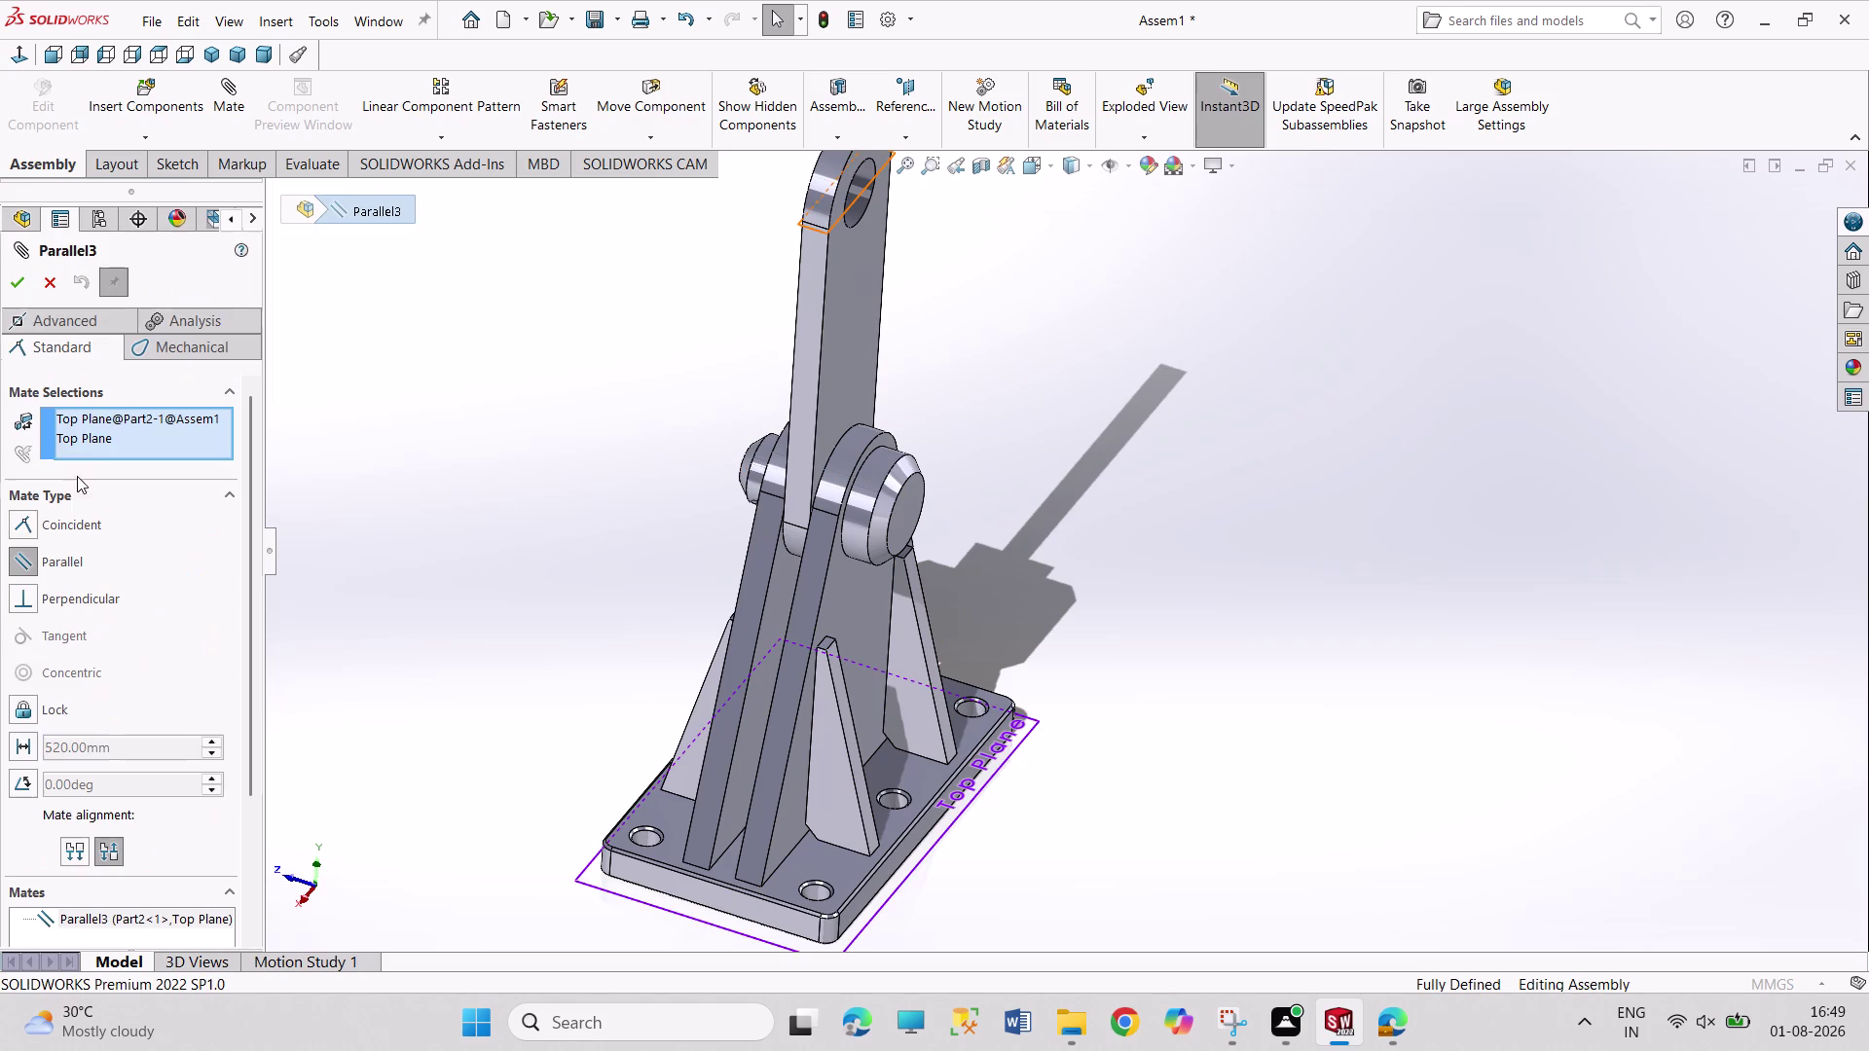
click(69, 316)
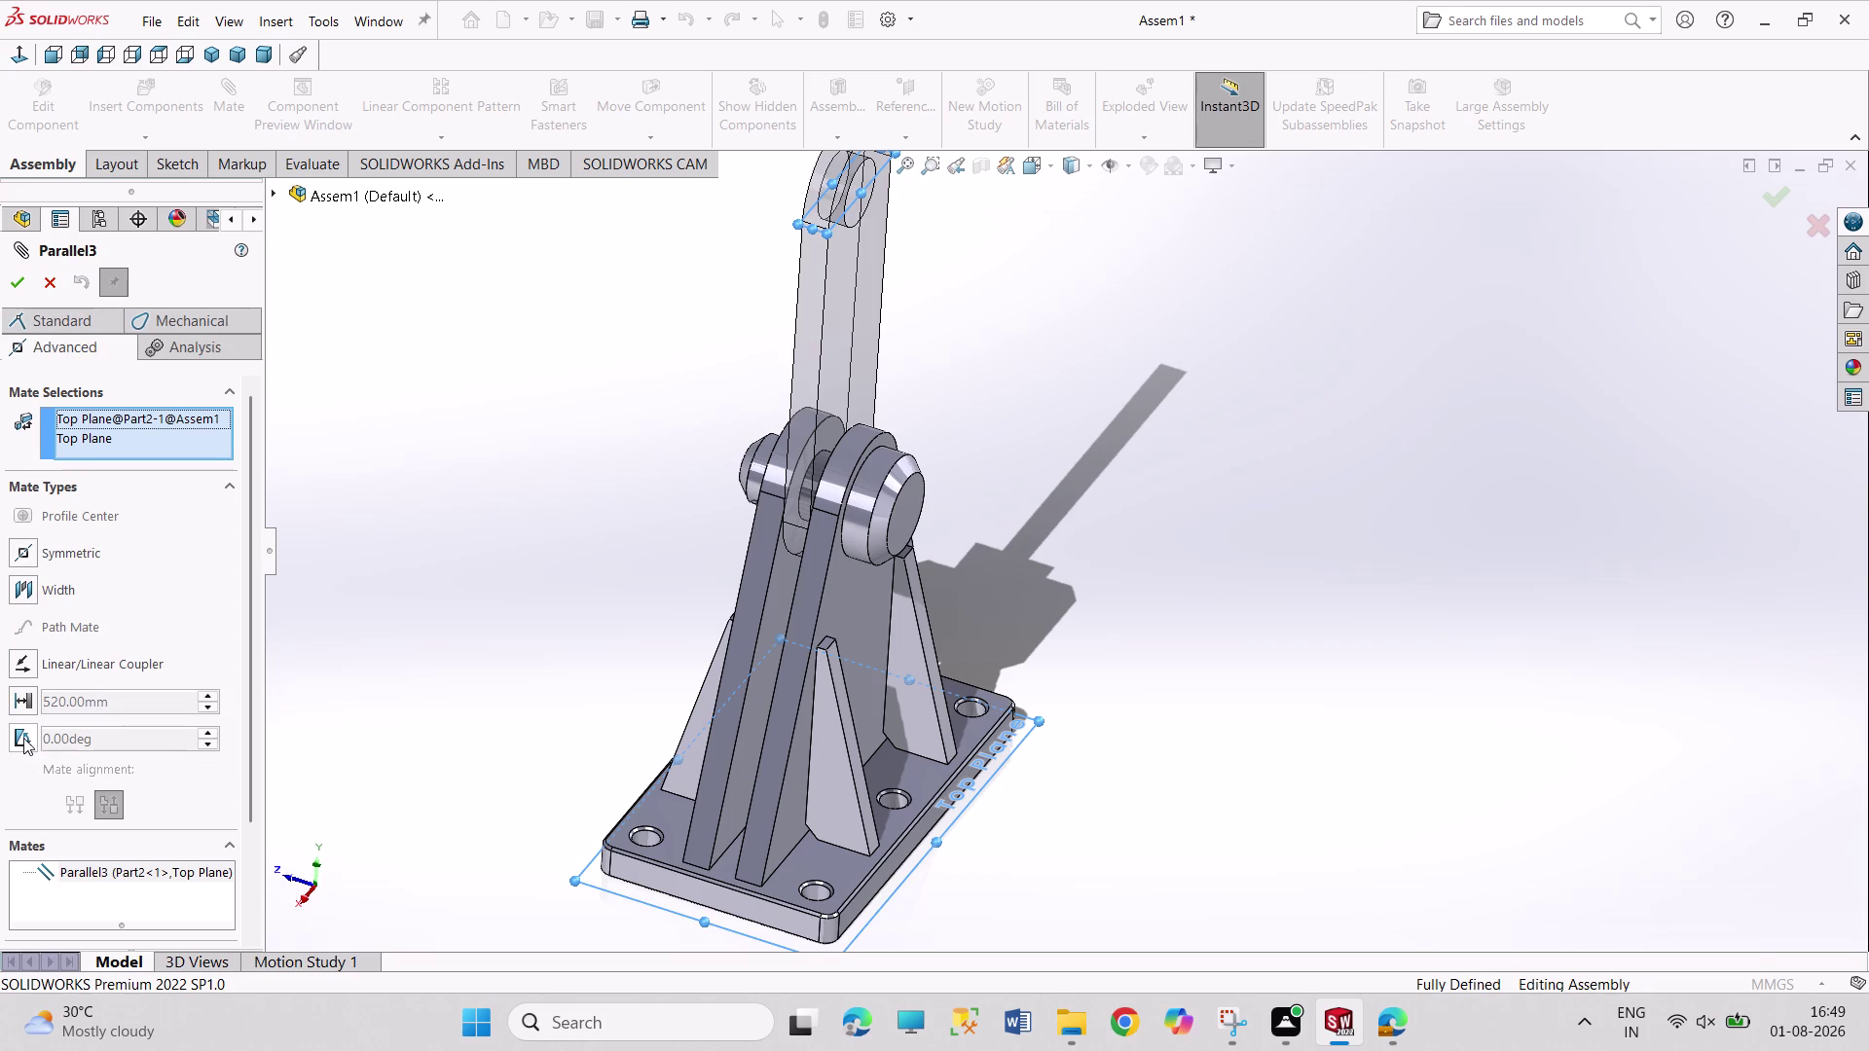
click(42, 283)
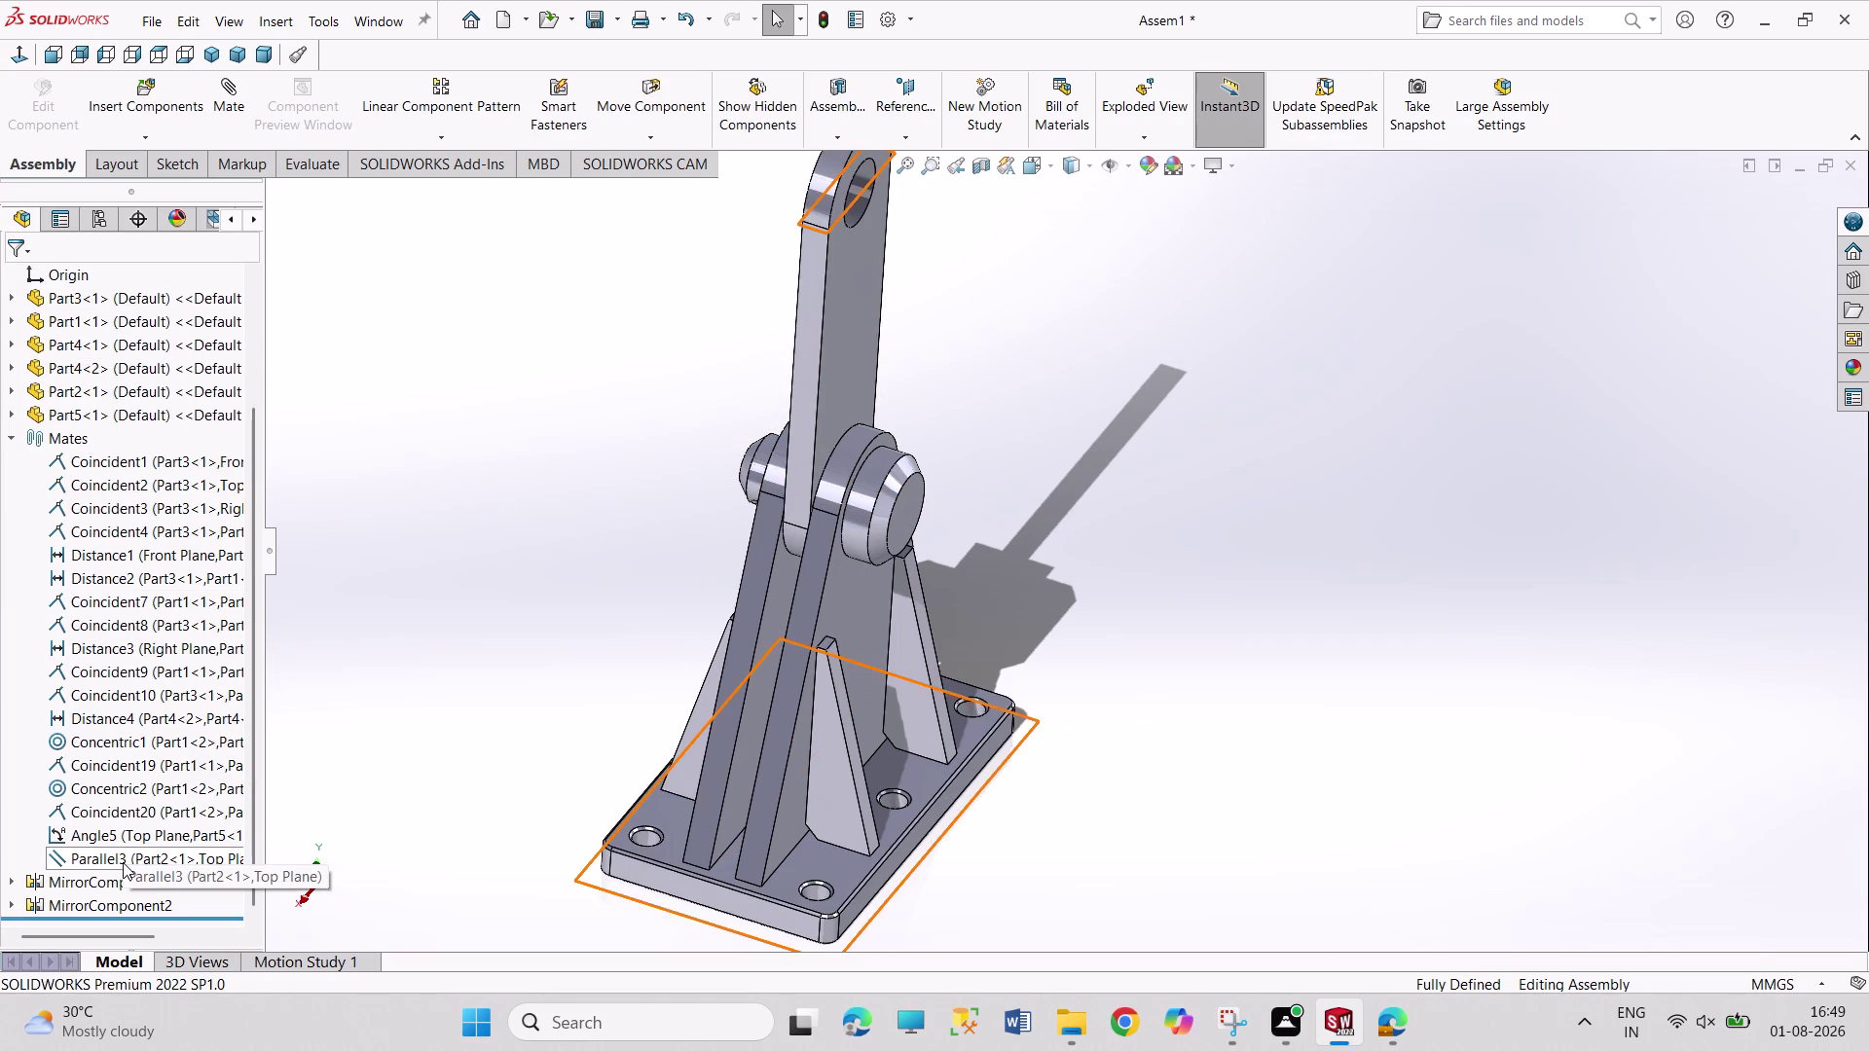
click(121, 832)
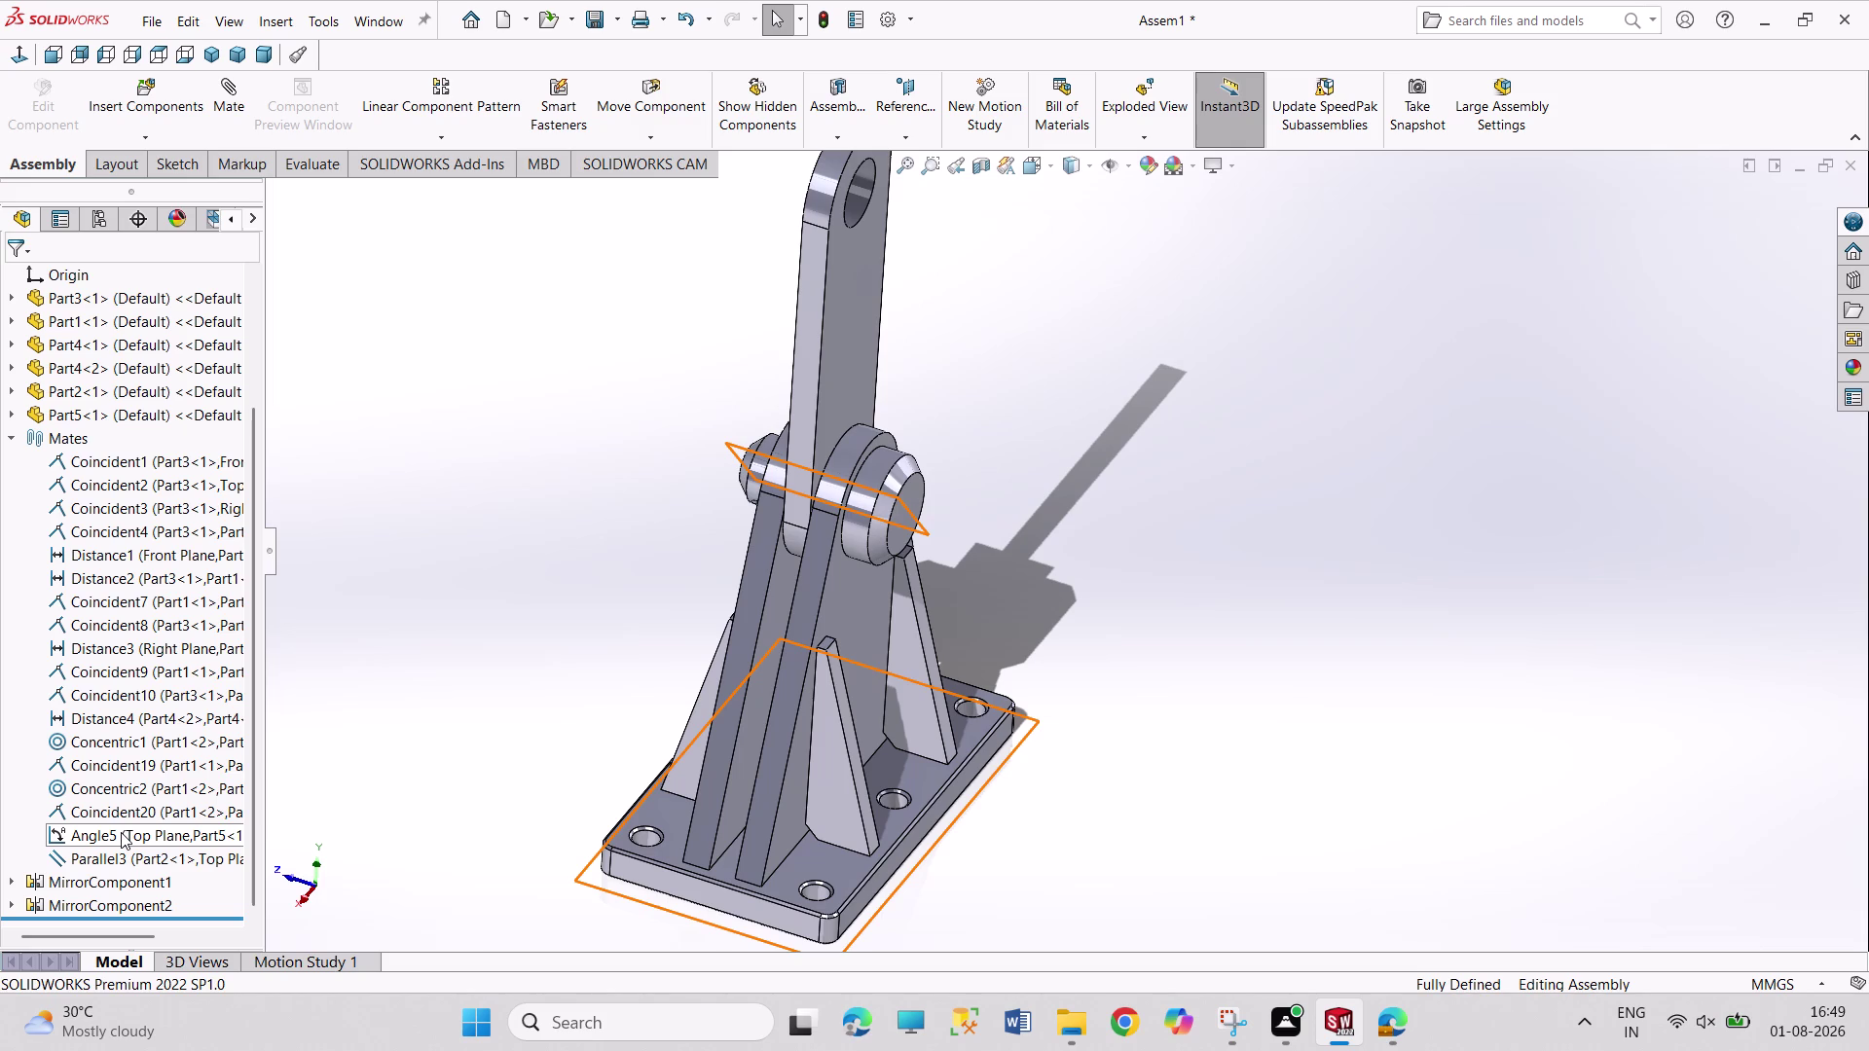
Reopen the Angle5 mate, change its angle to 180°, and confirm.
click(131, 777)
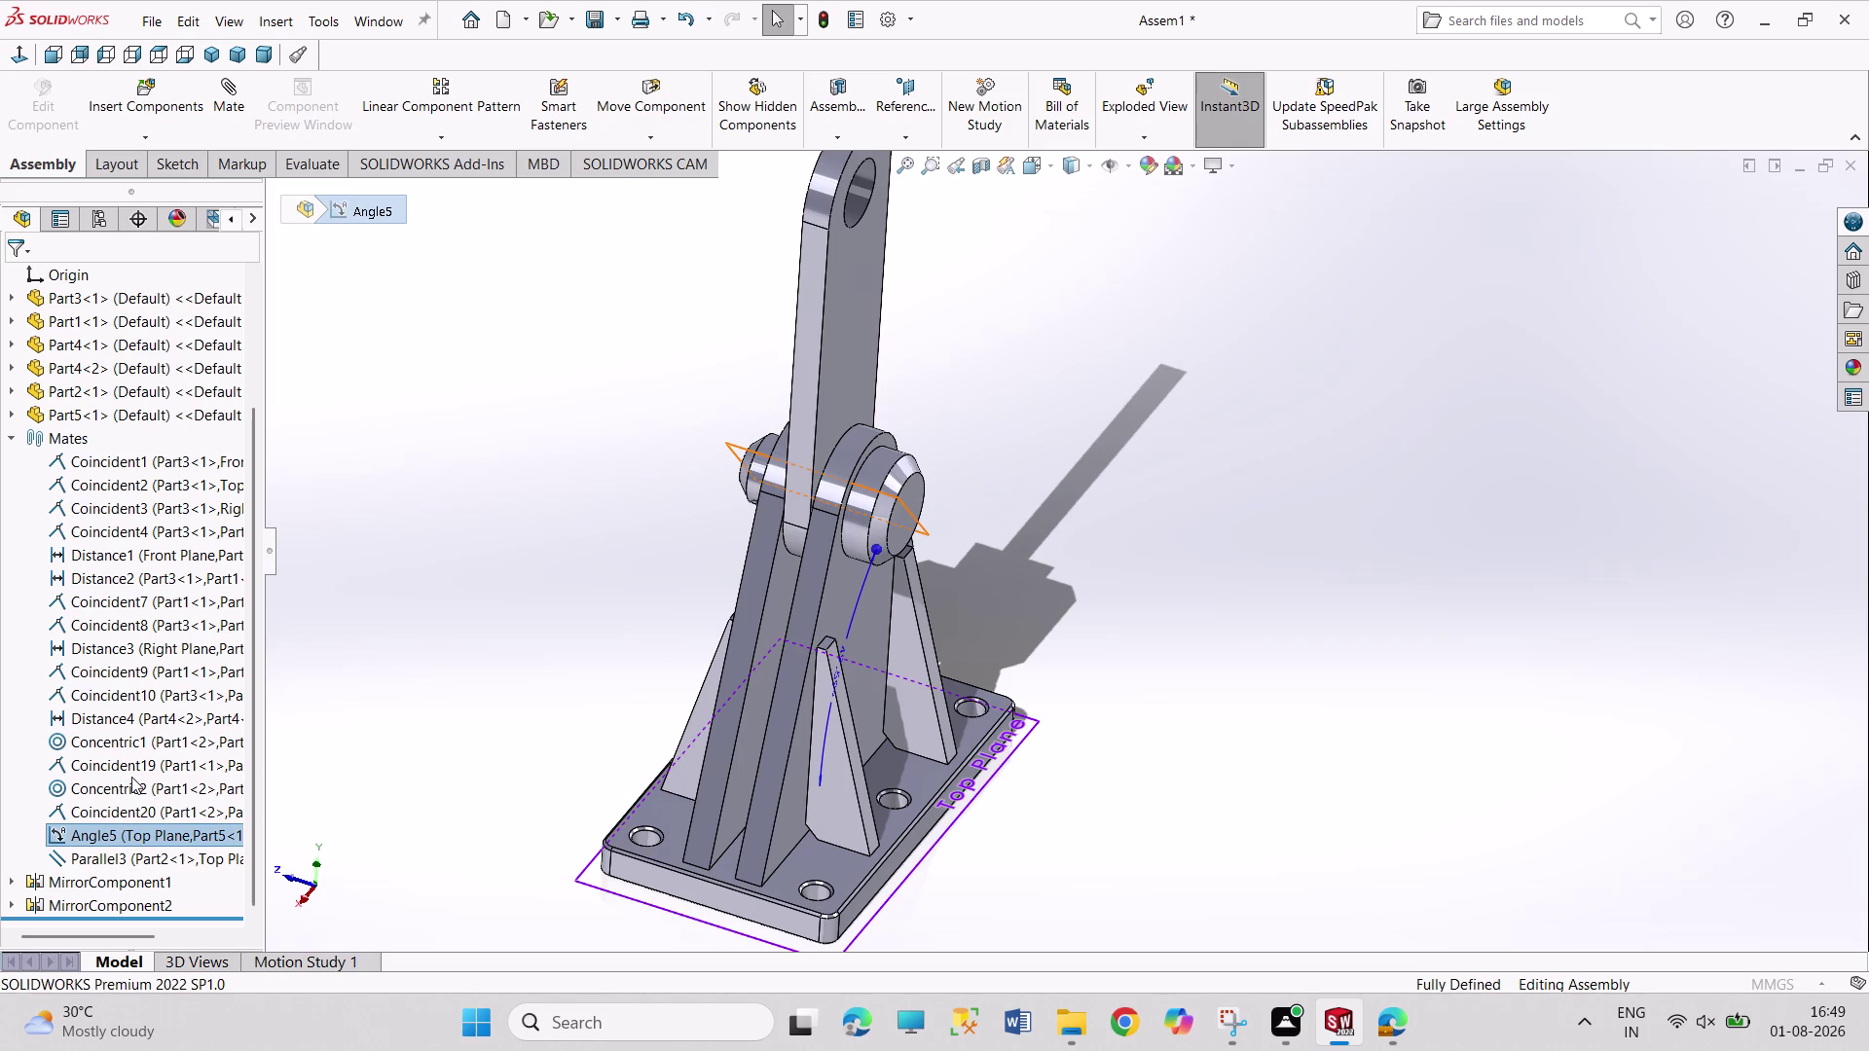
click(59, 327)
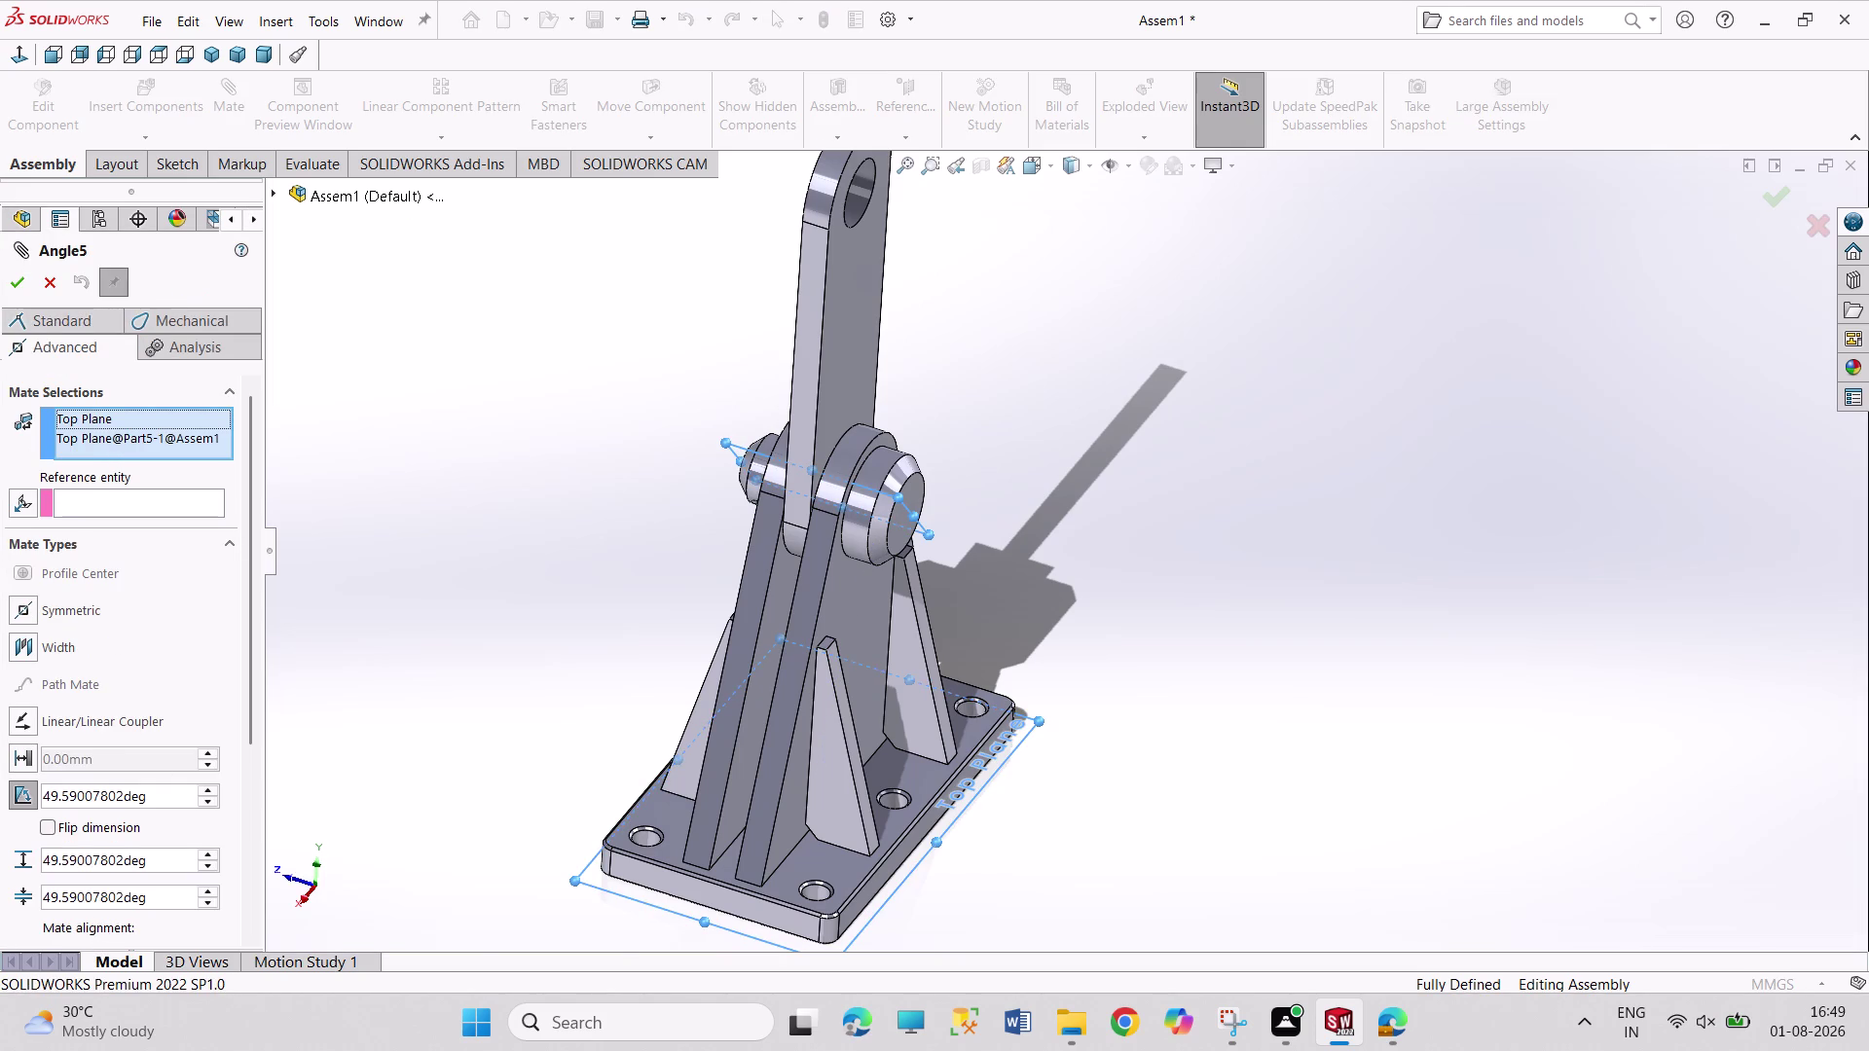
click(37, 314)
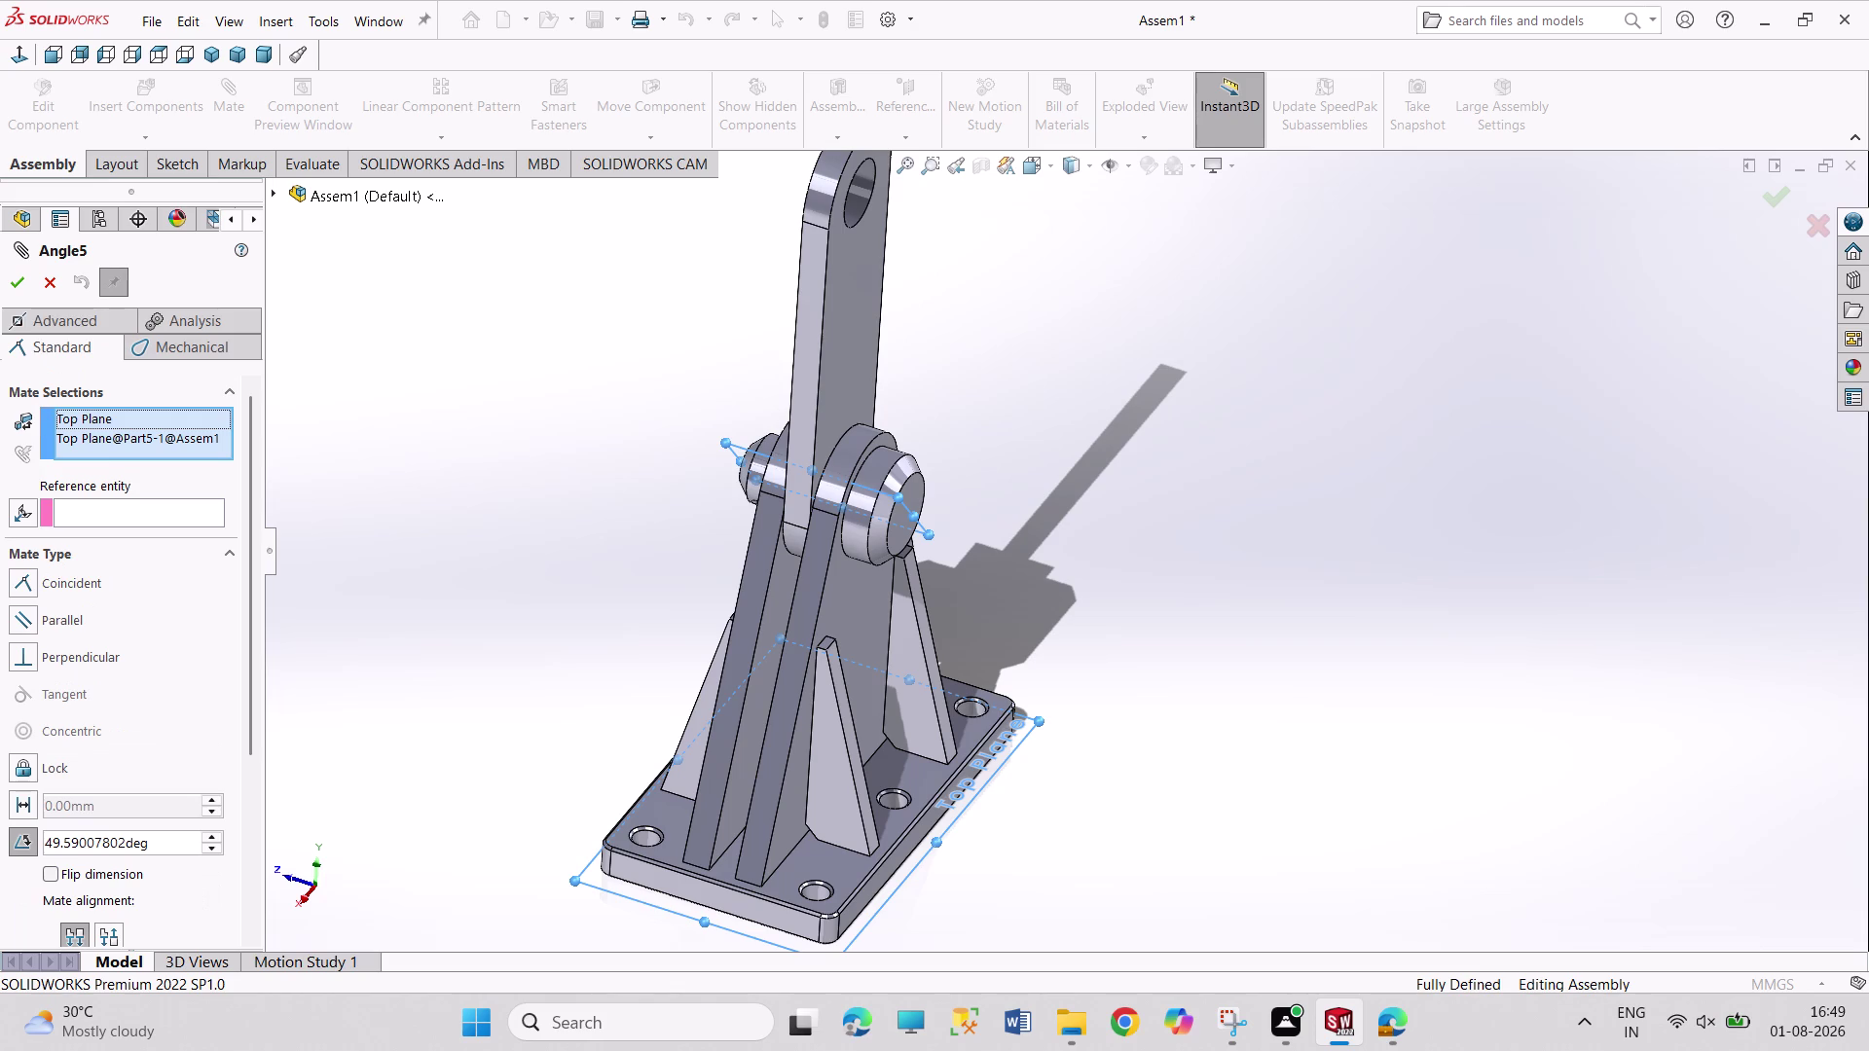
drag(59, 842, 21, 819)
text(180)
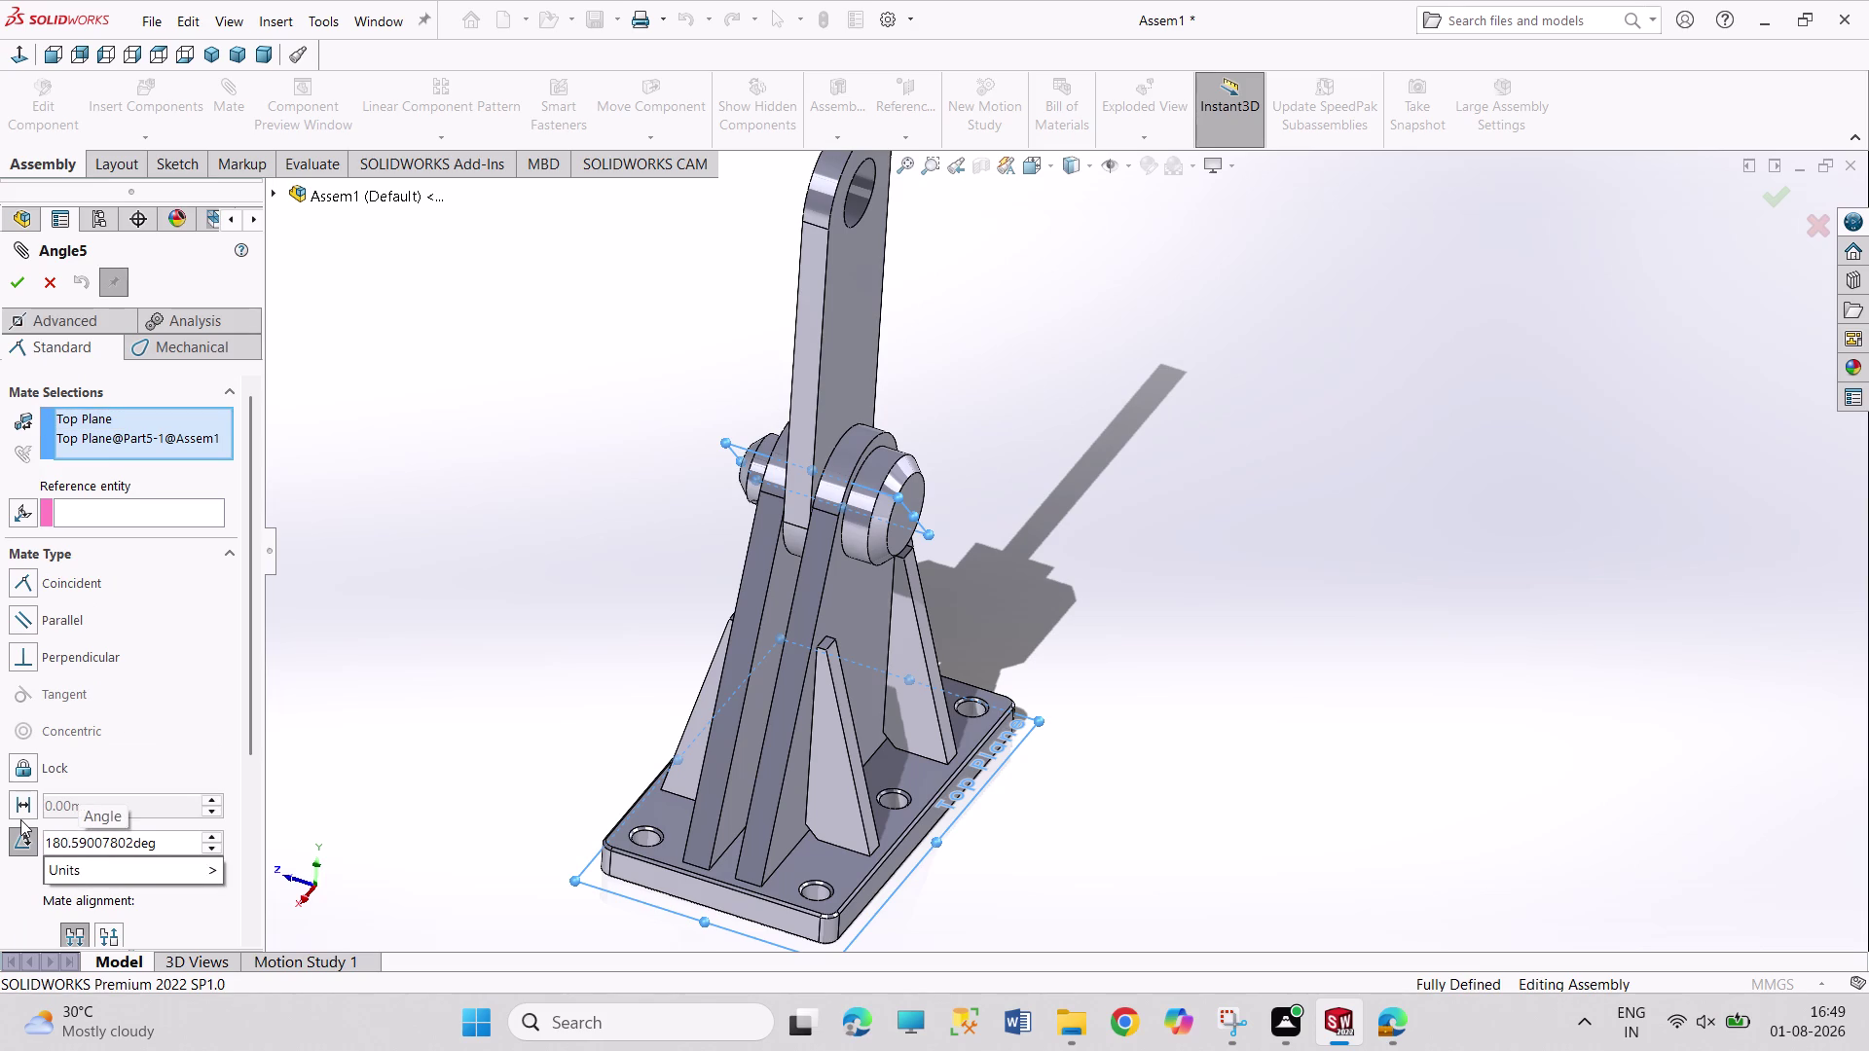
key(Return)
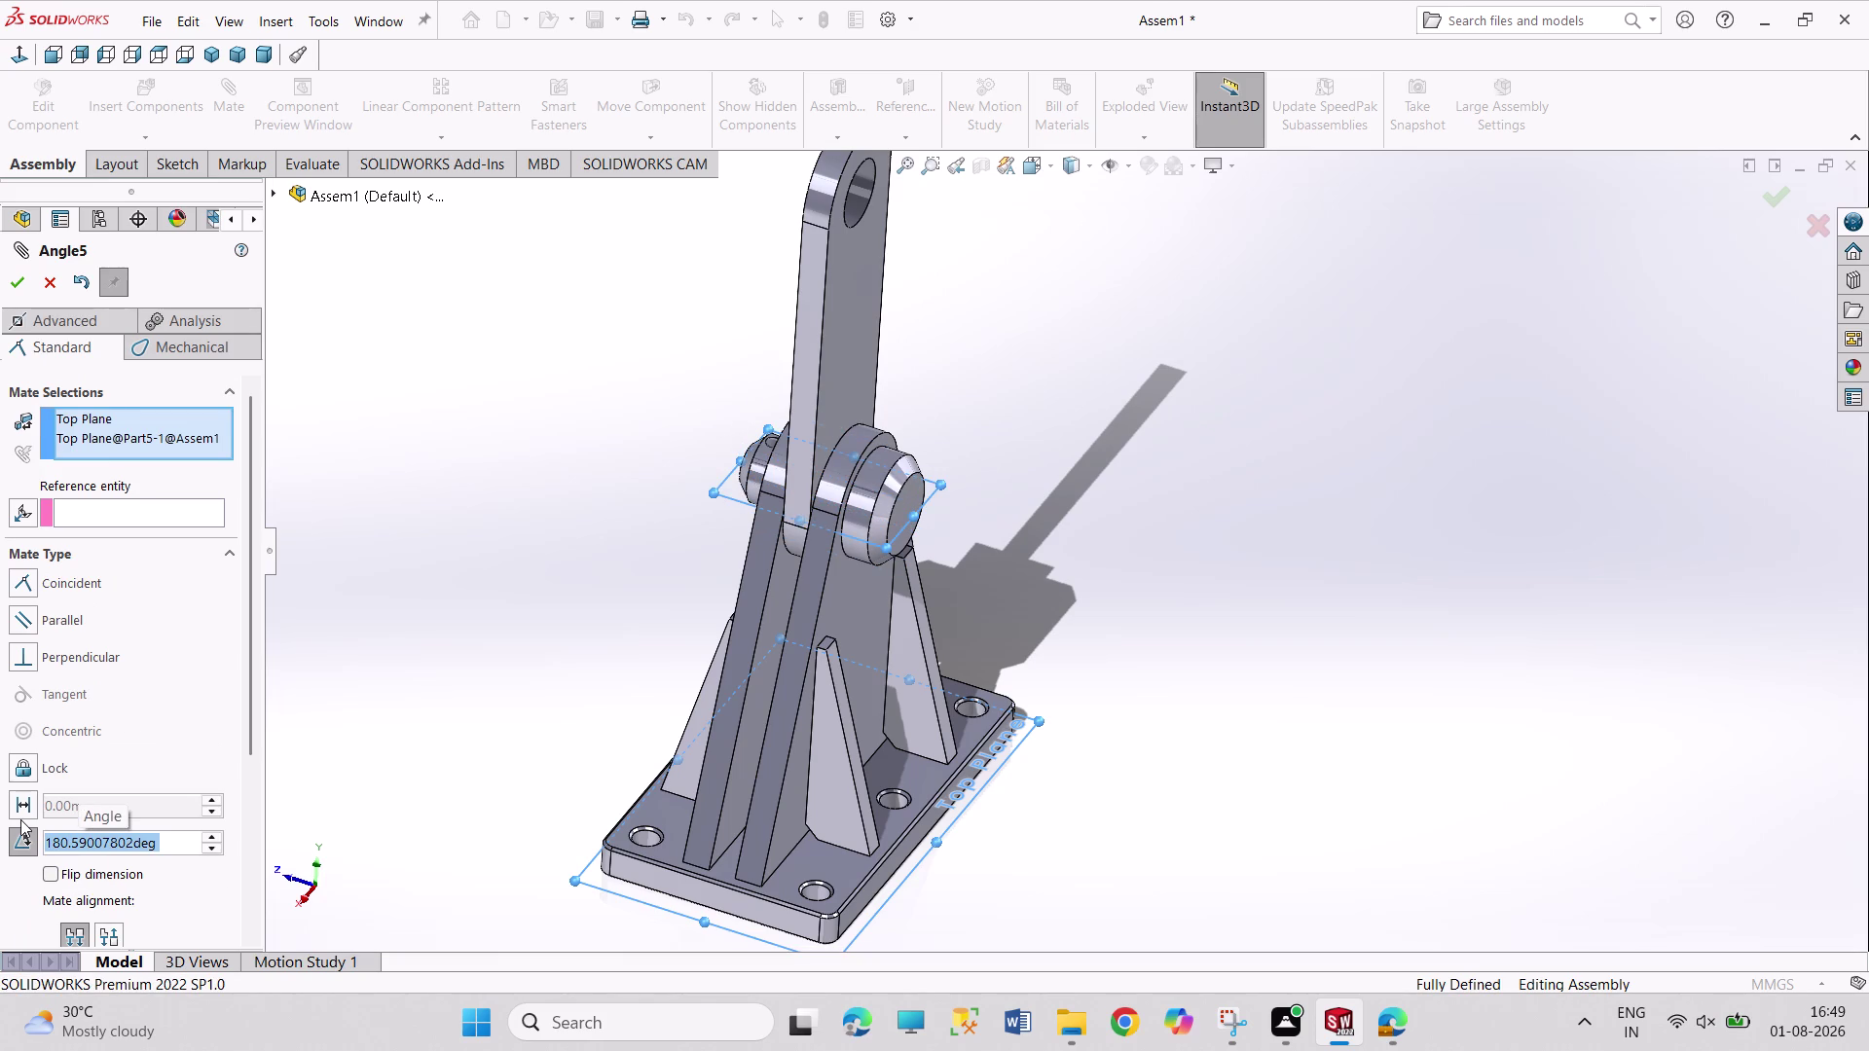
click(47, 284)
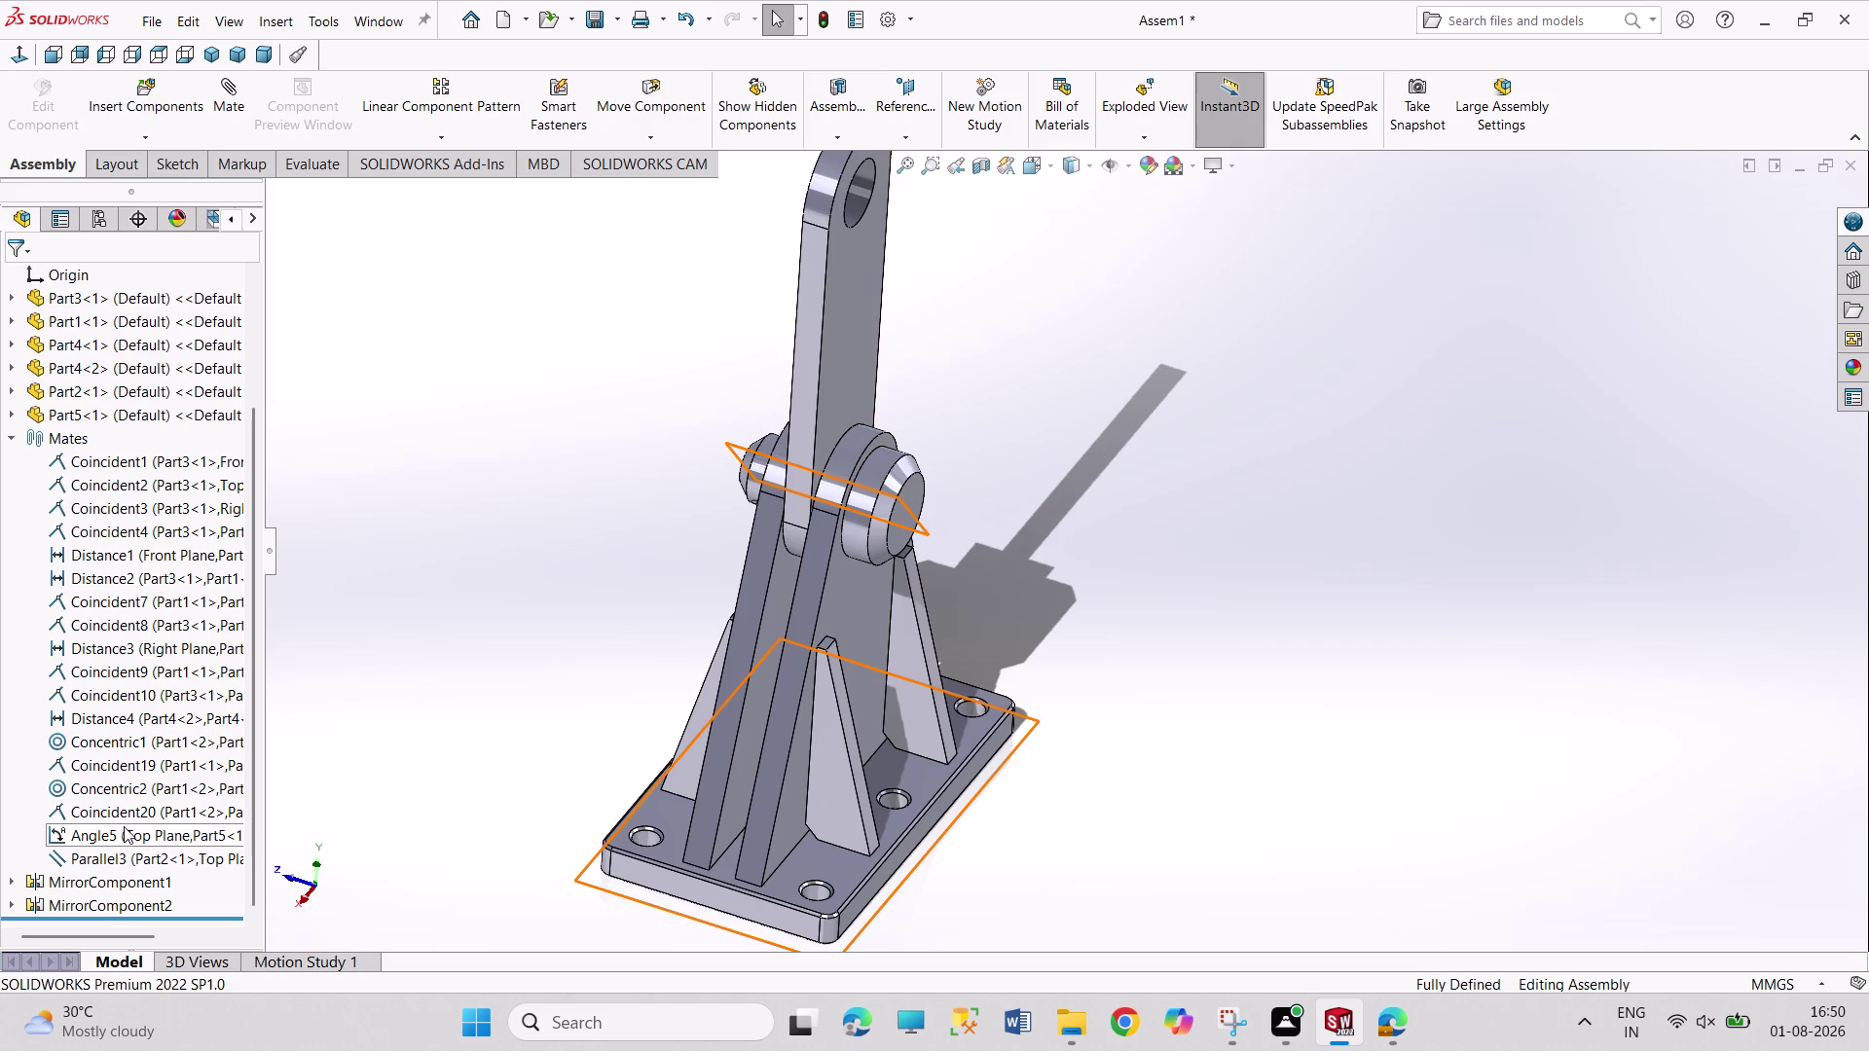
click(11, 414)
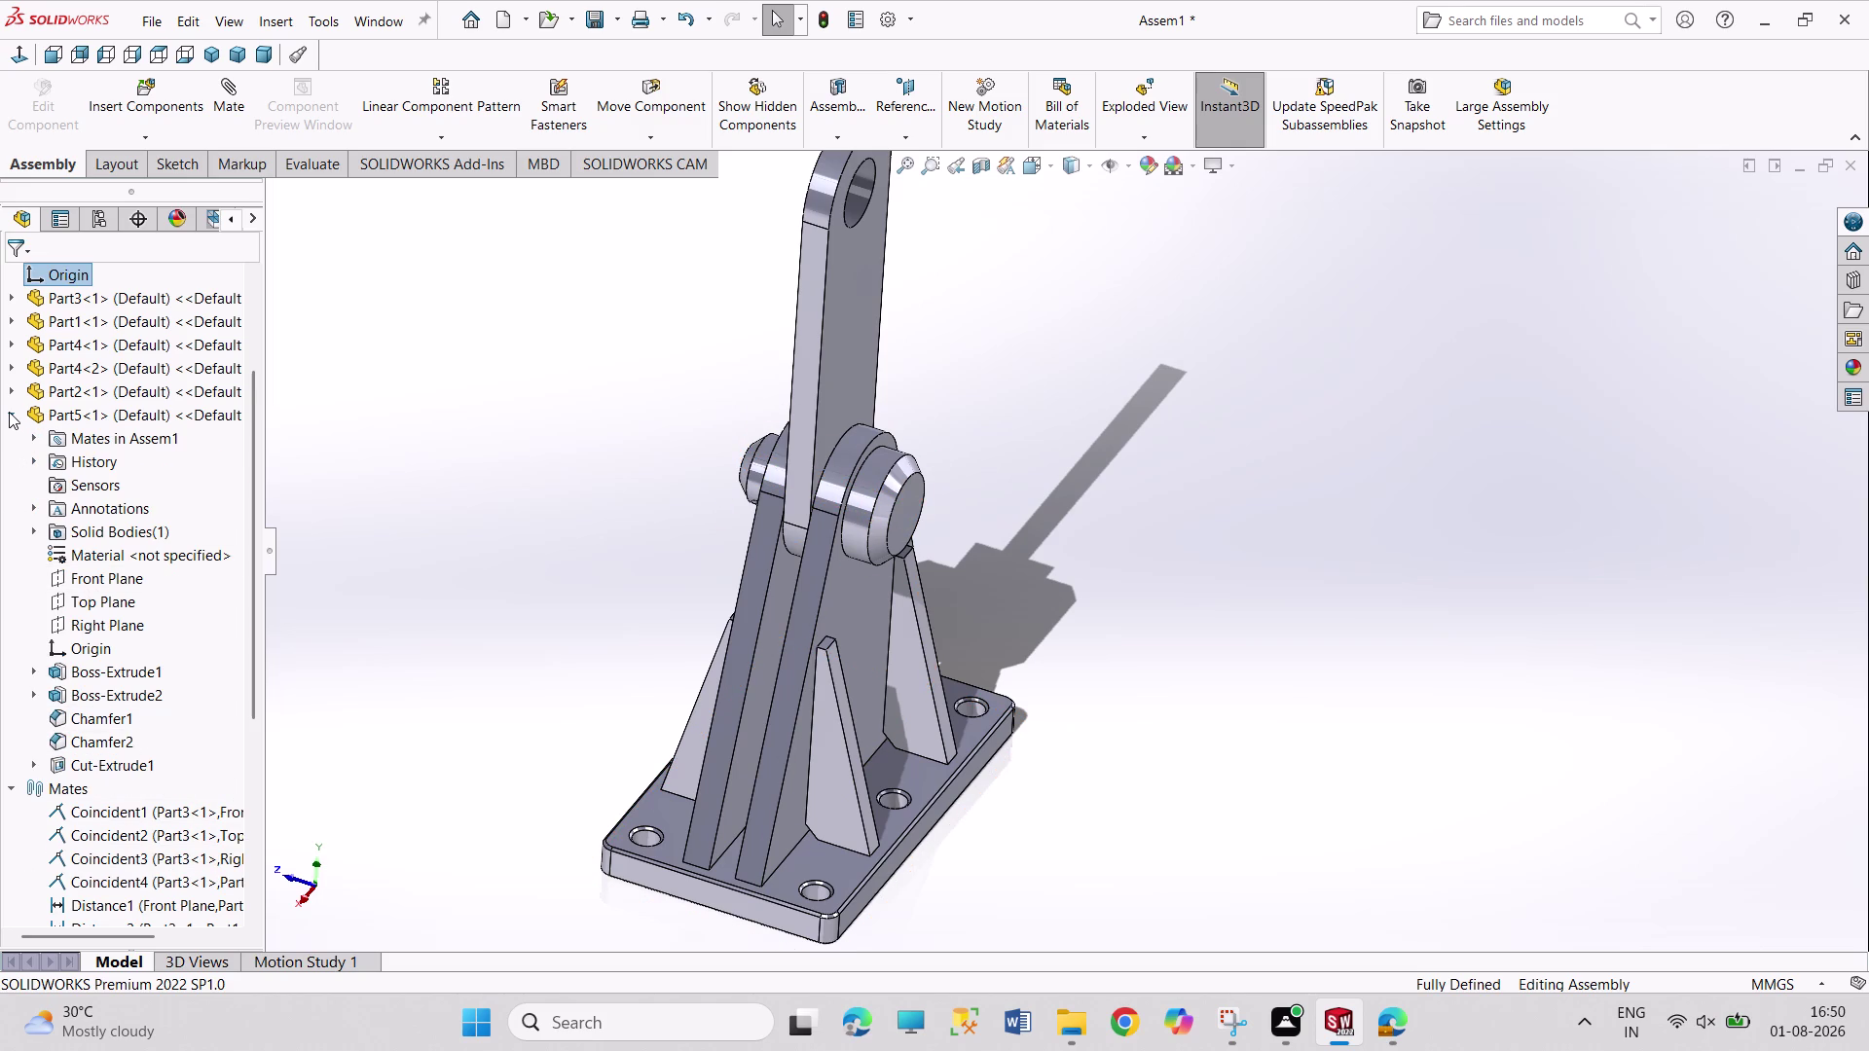
Select the pin and link components and try dragging the link, which is refused.
click(8, 412)
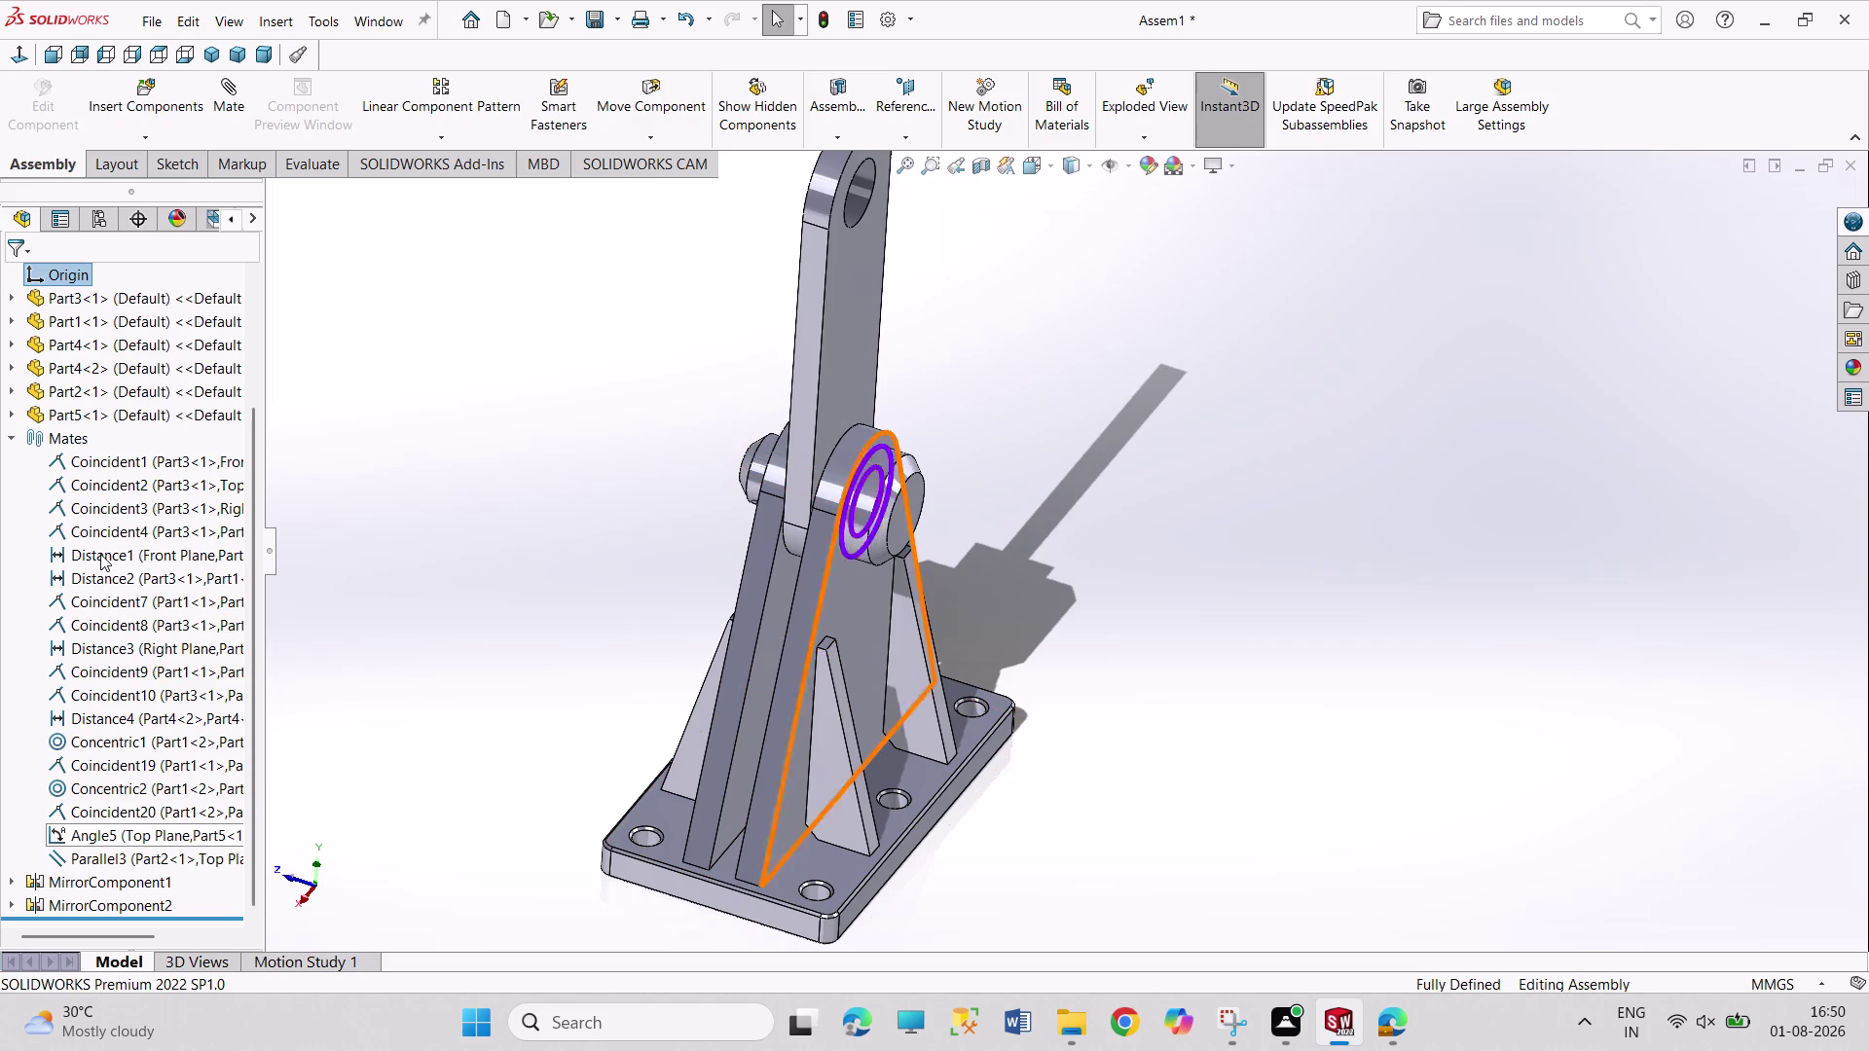
click(8, 435)
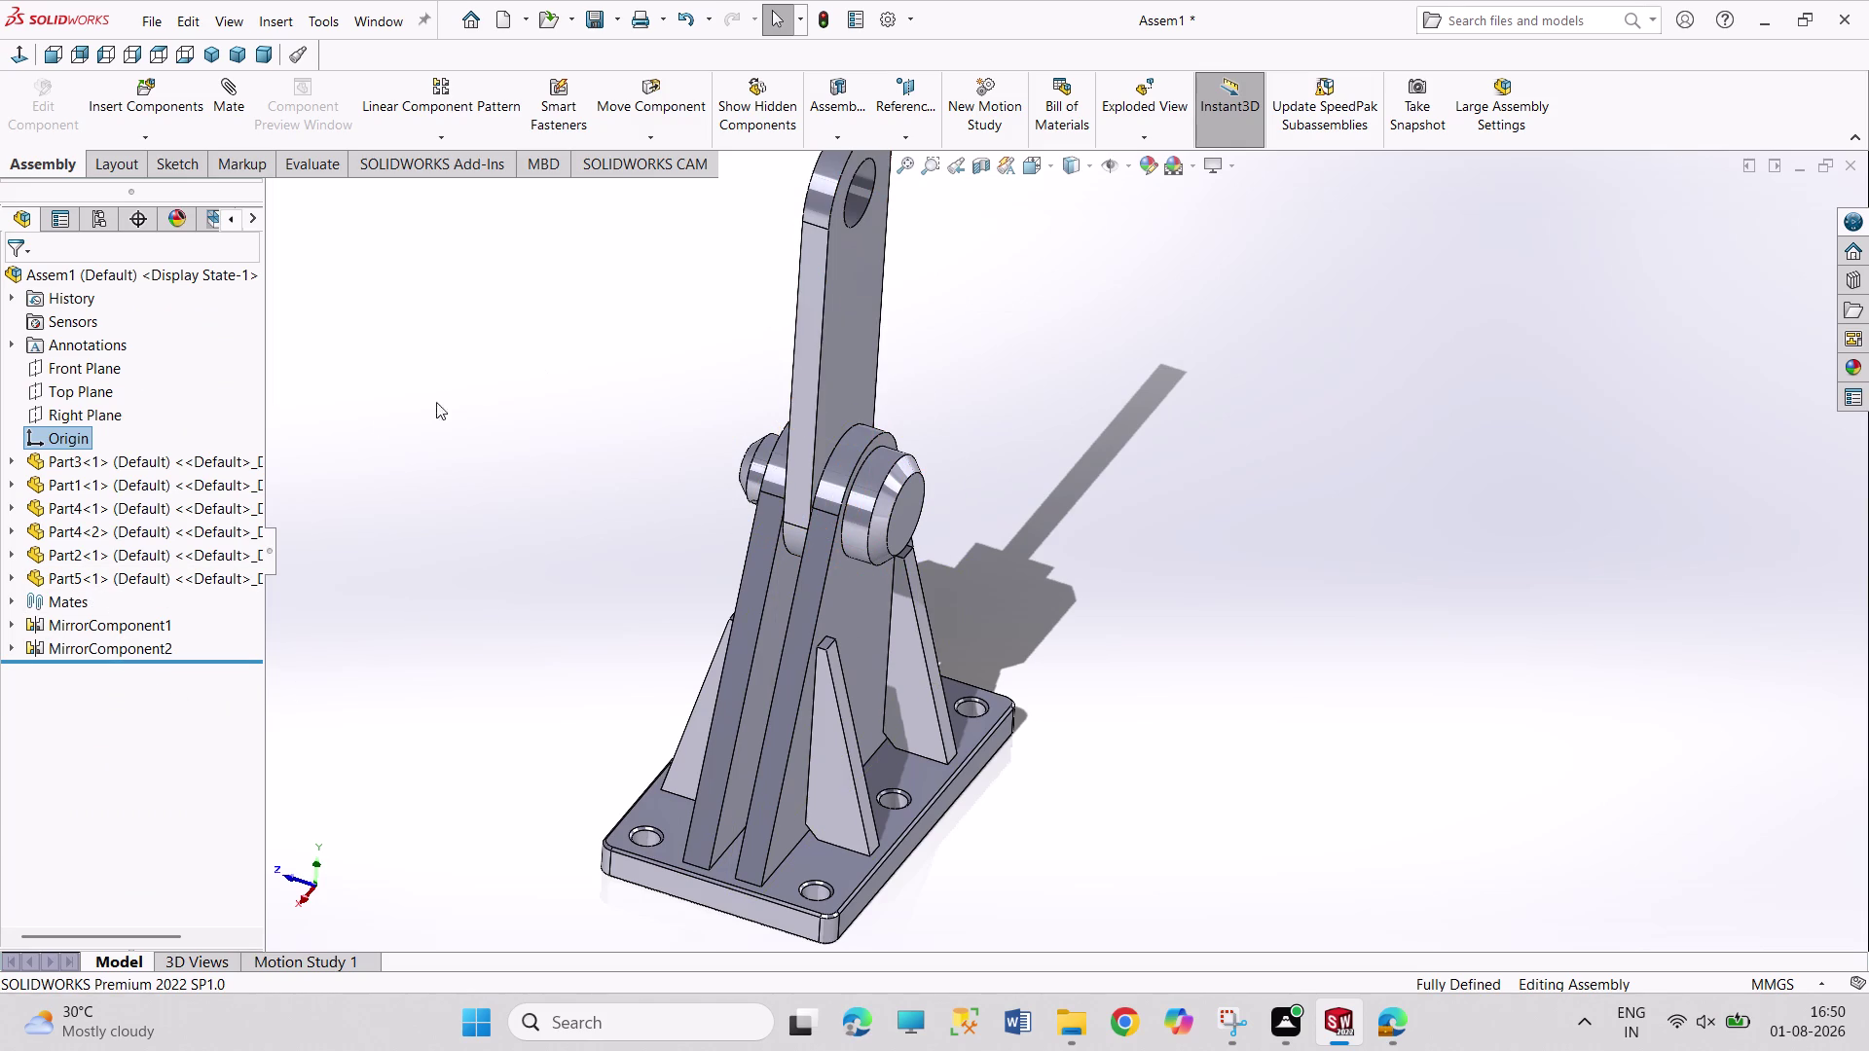
click(137, 580)
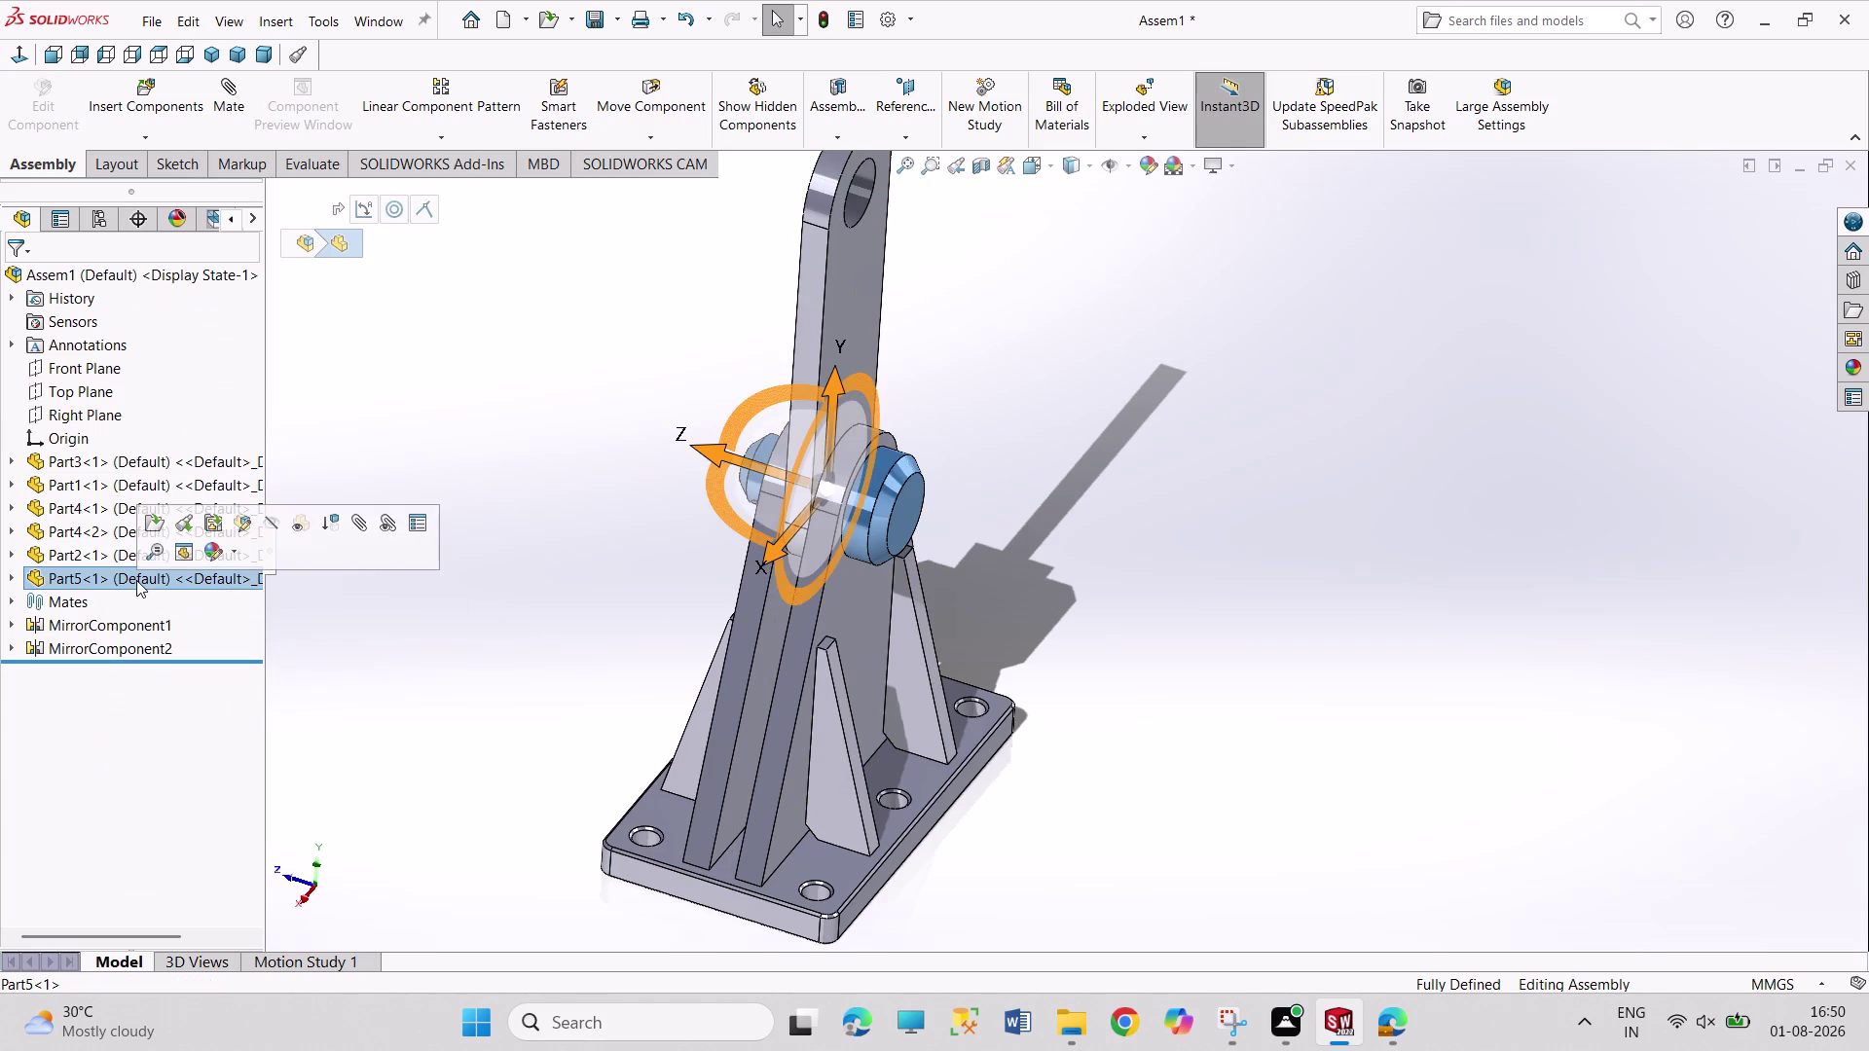
click(102, 549)
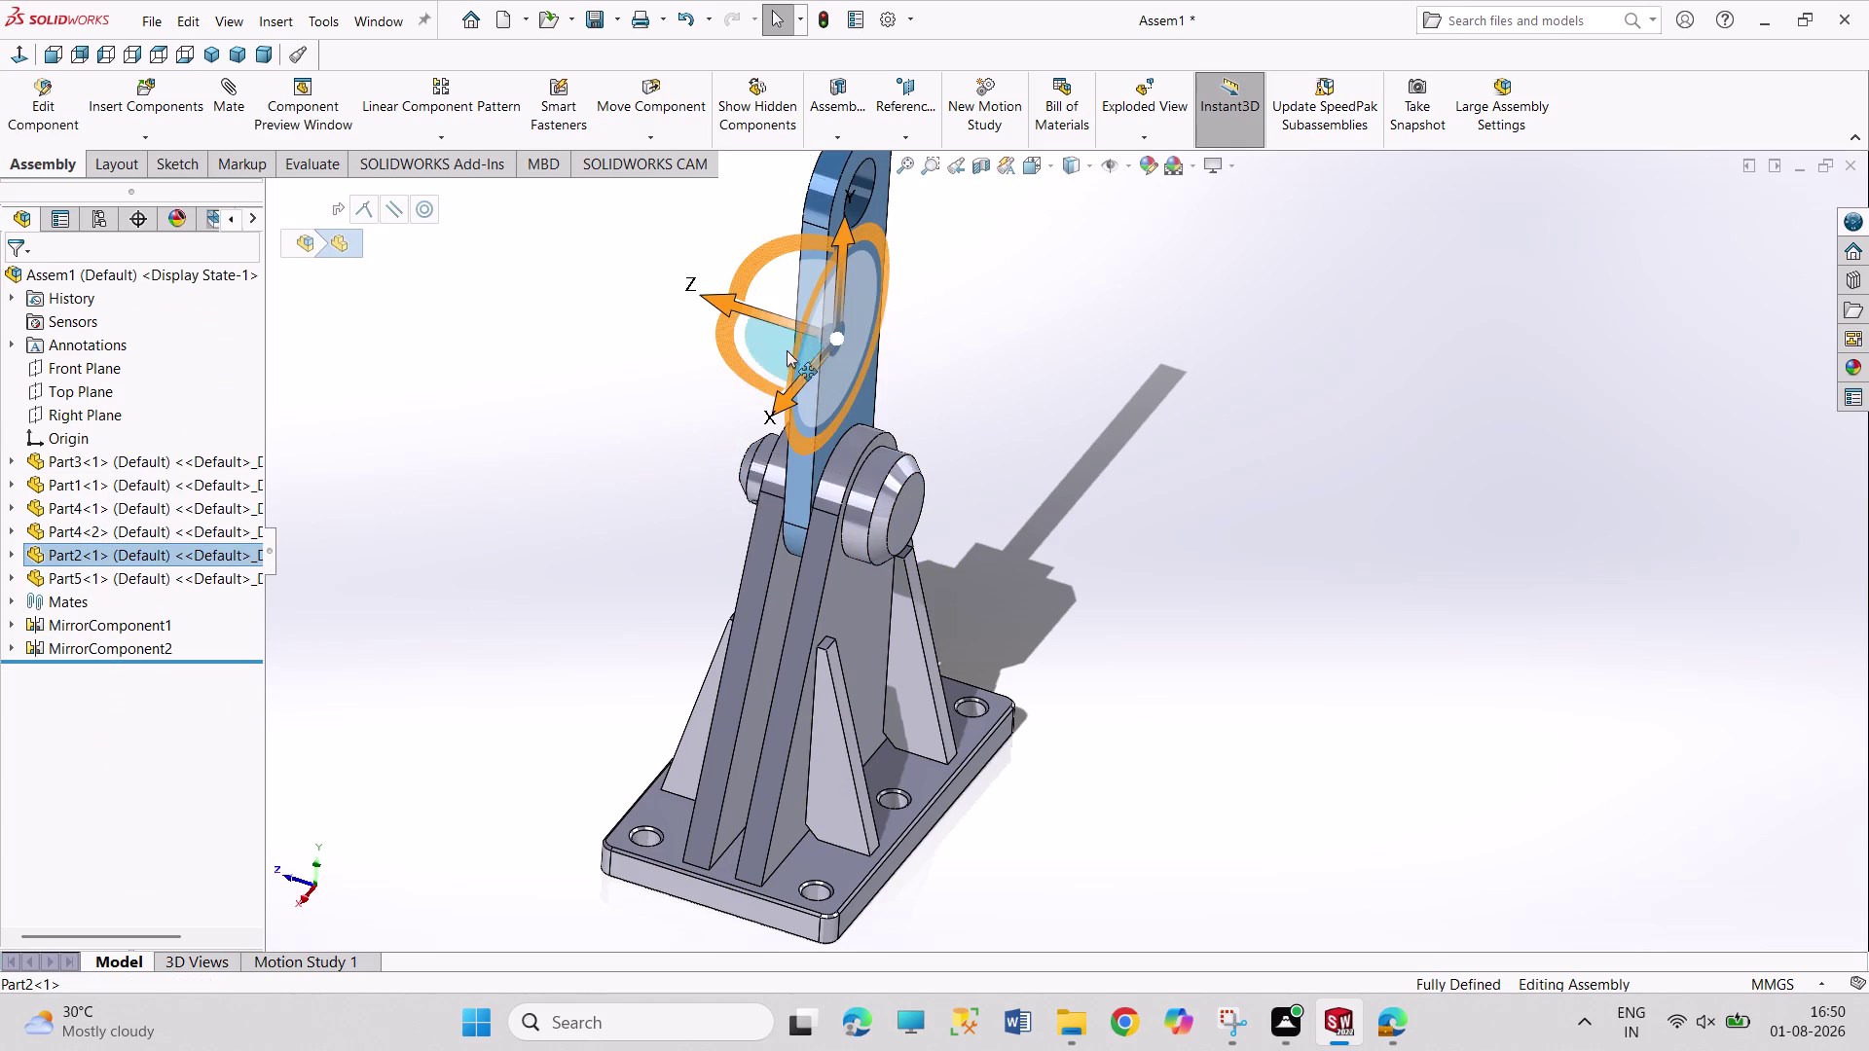
drag(824, 281, 784, 340)
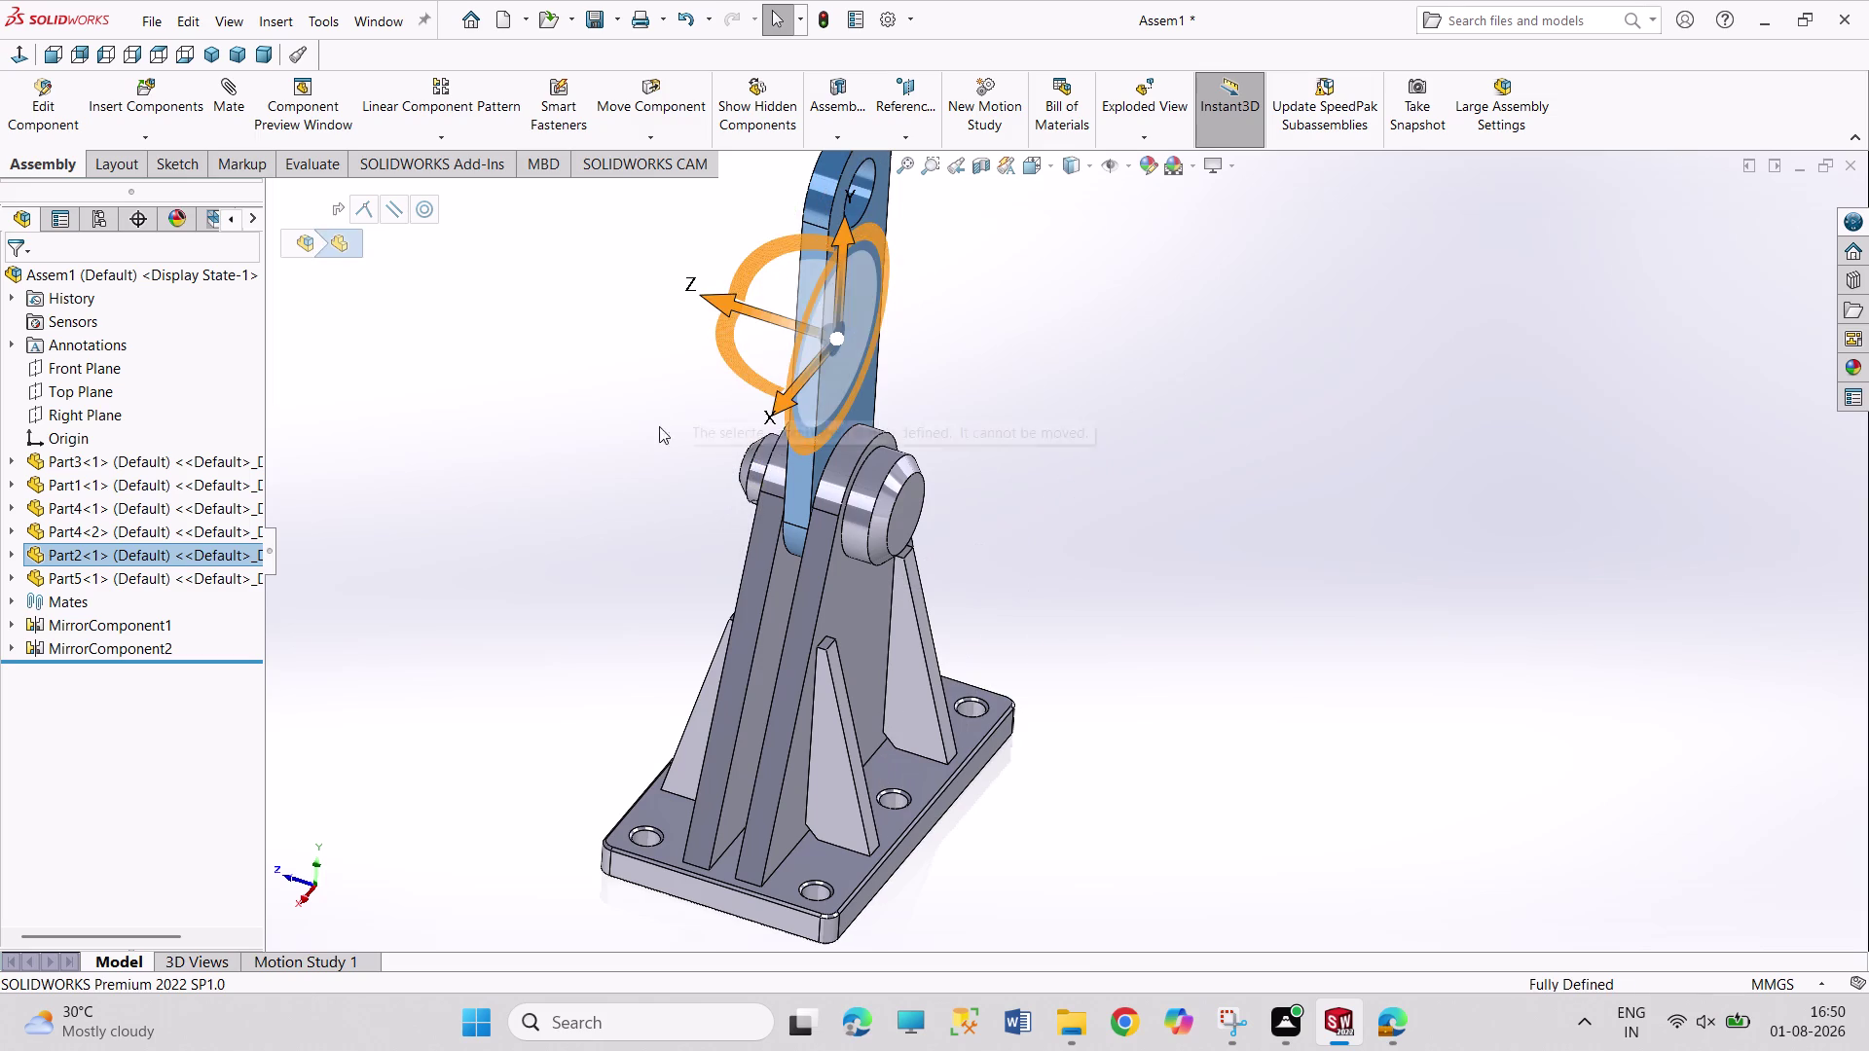
click(616, 451)
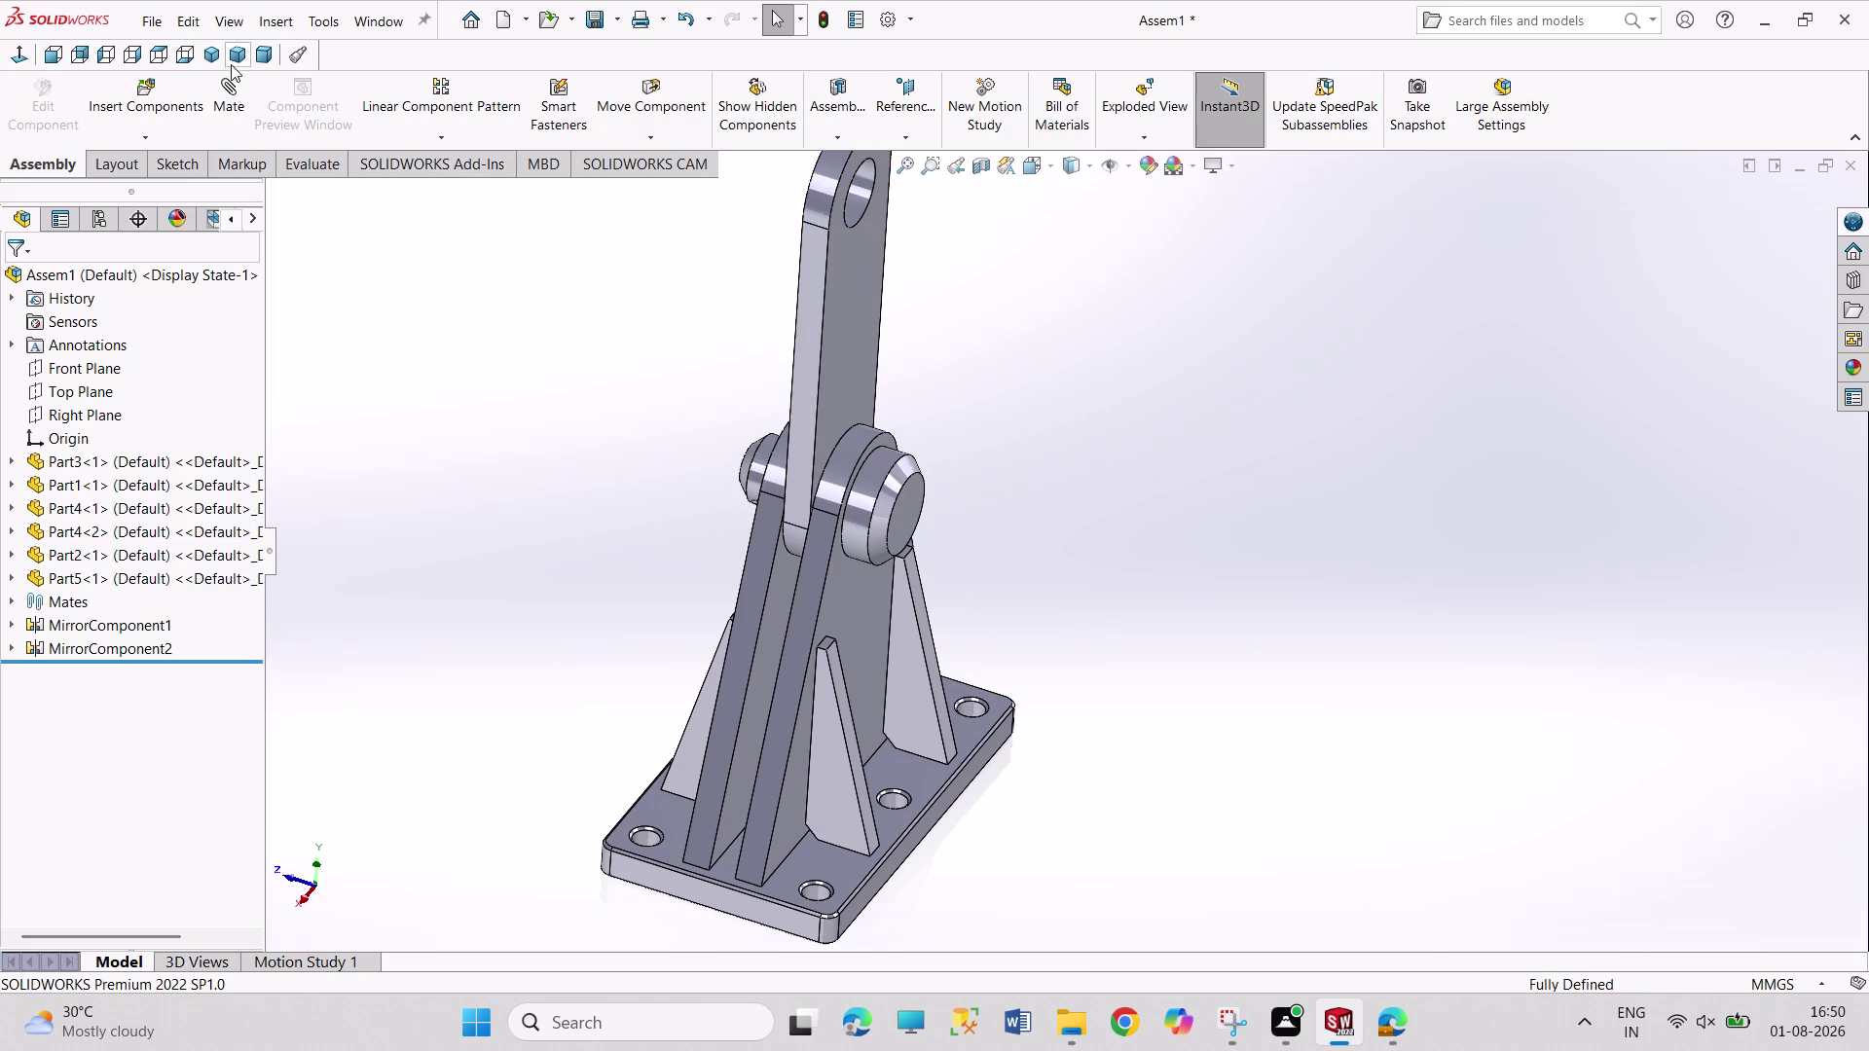
Switch to Isometric, retry moving the link, then expand Mates and pick Parallel3.
click(212, 54)
drag(1048, 401, 1087, 422)
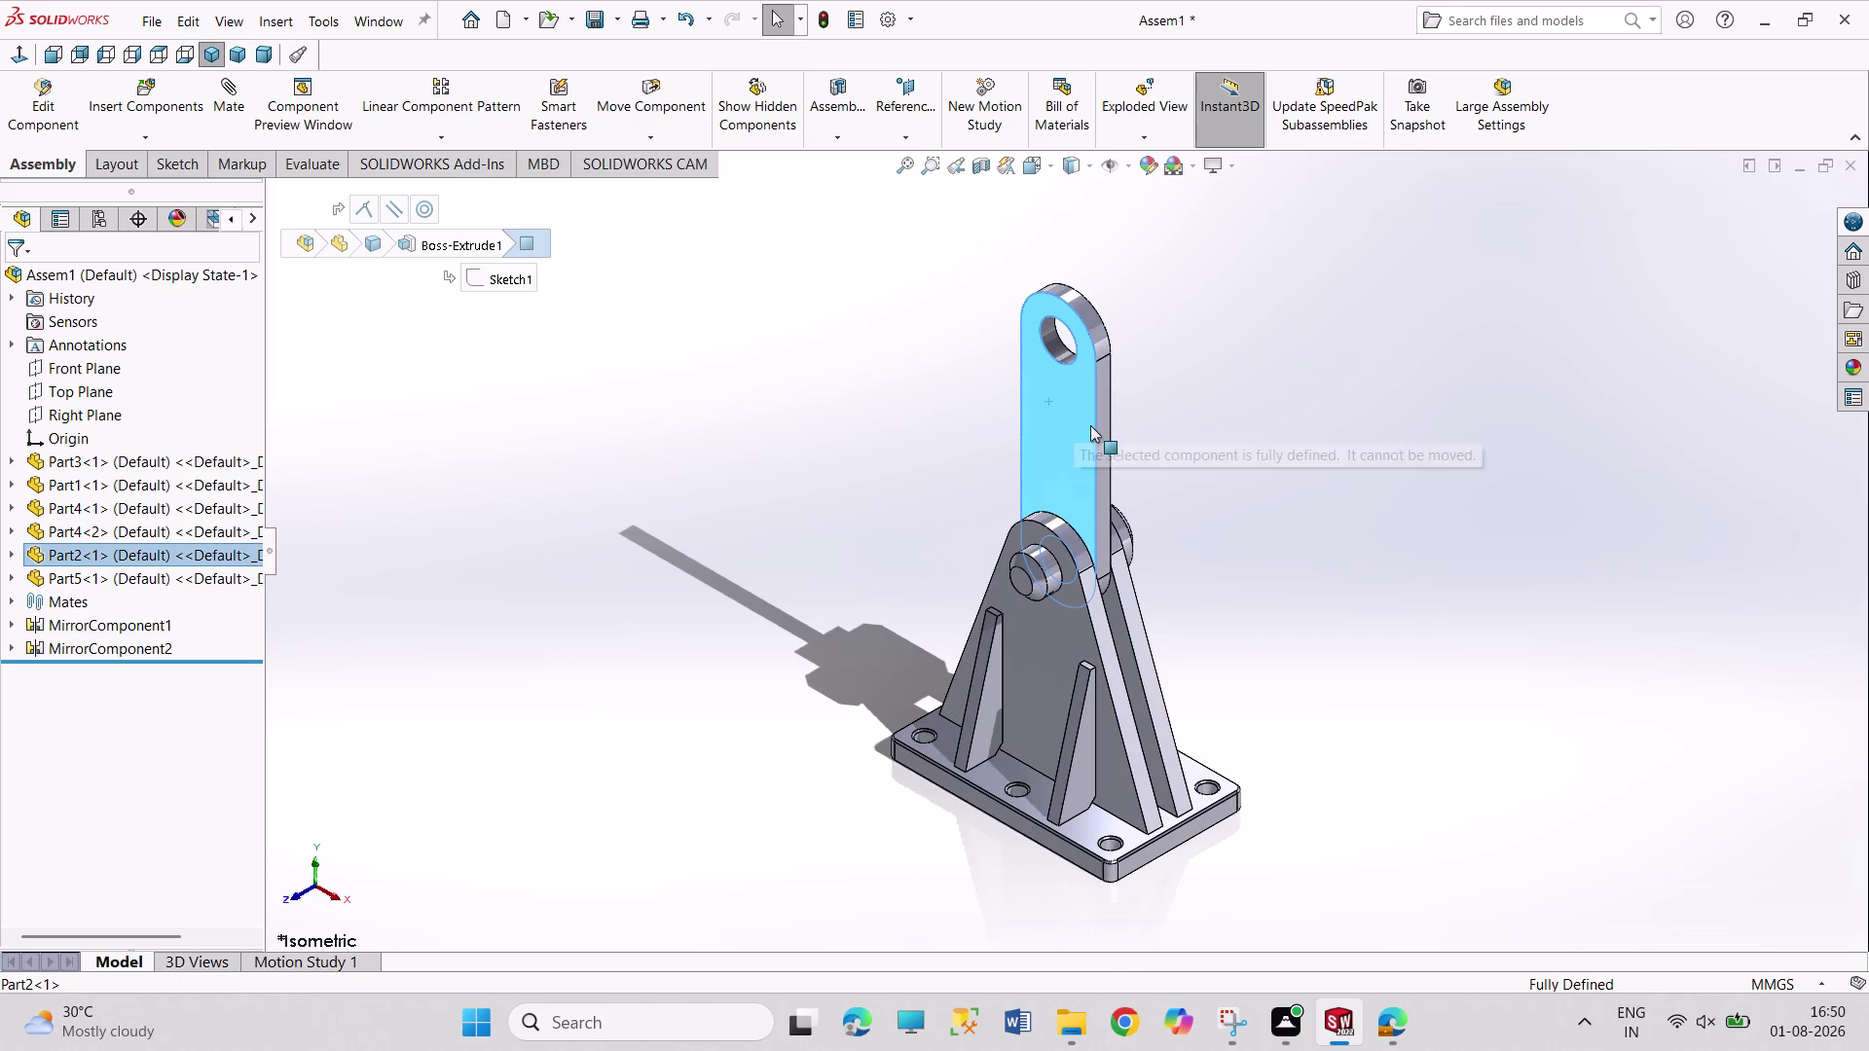
drag(1087, 423, 1106, 533)
click(465, 617)
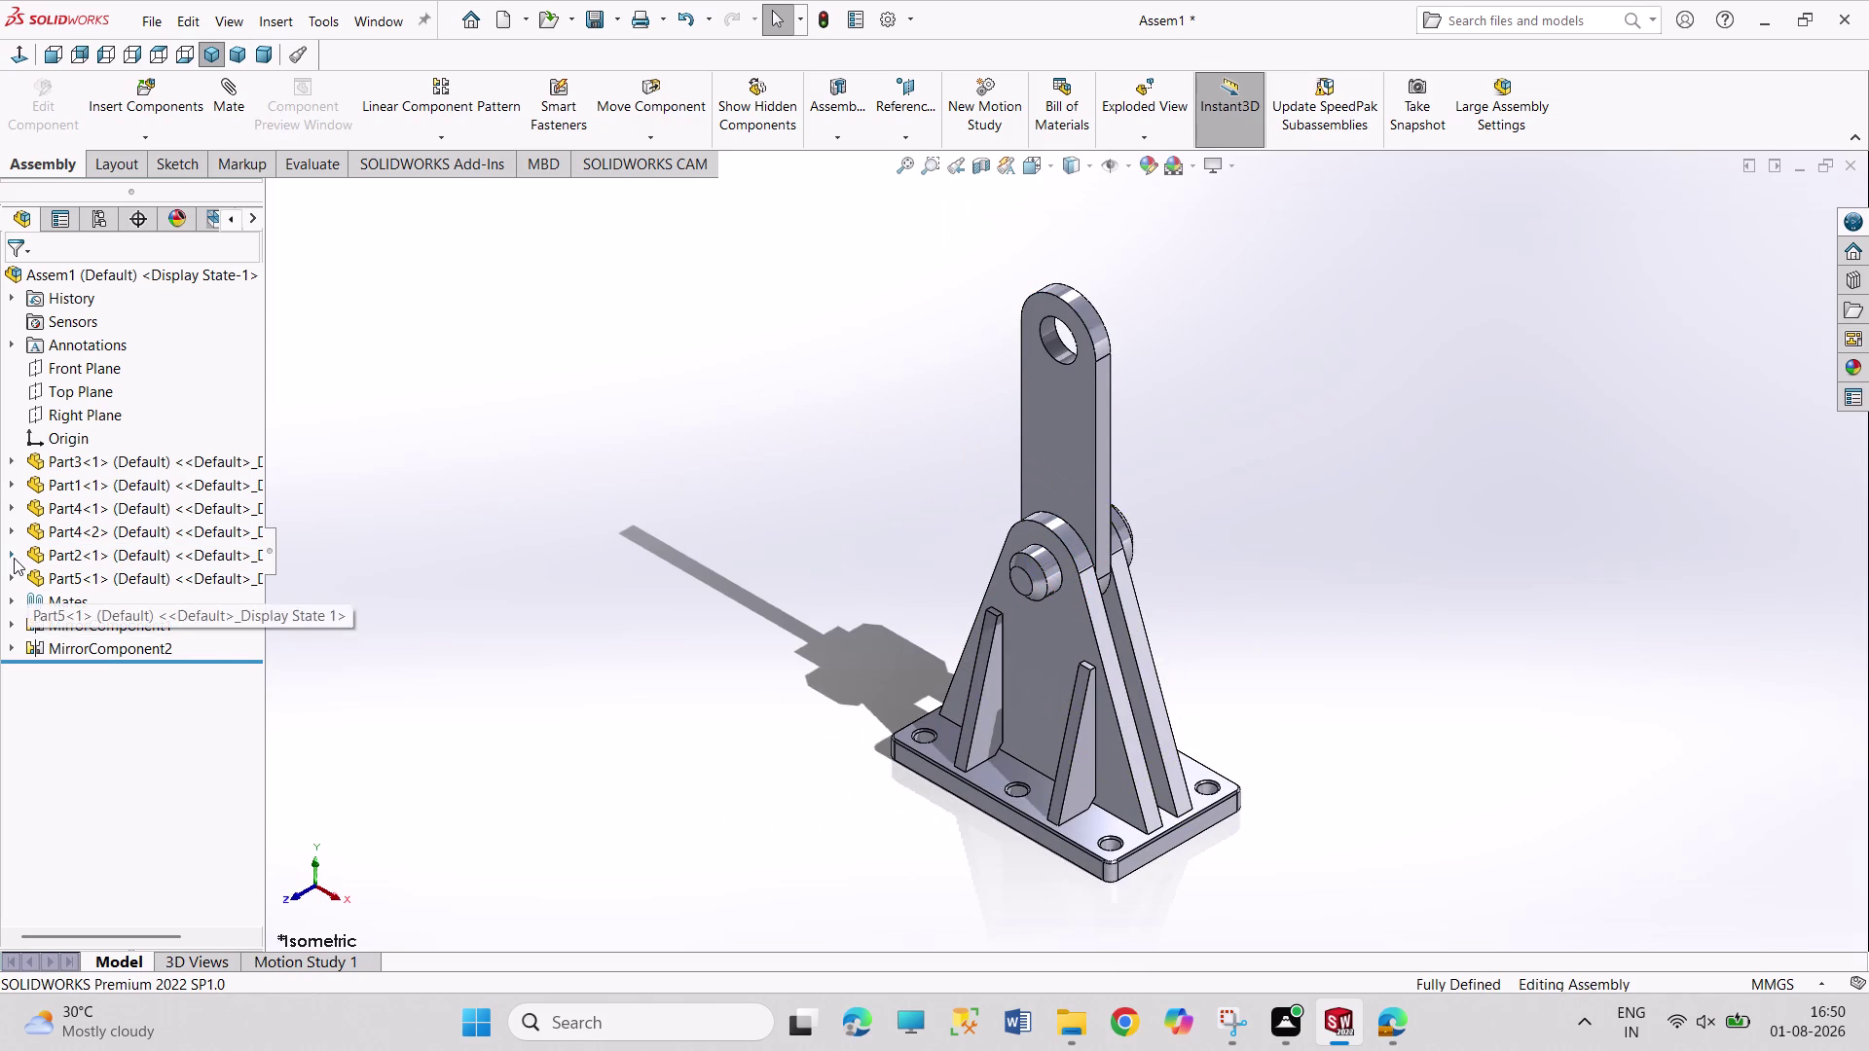
click(7, 596)
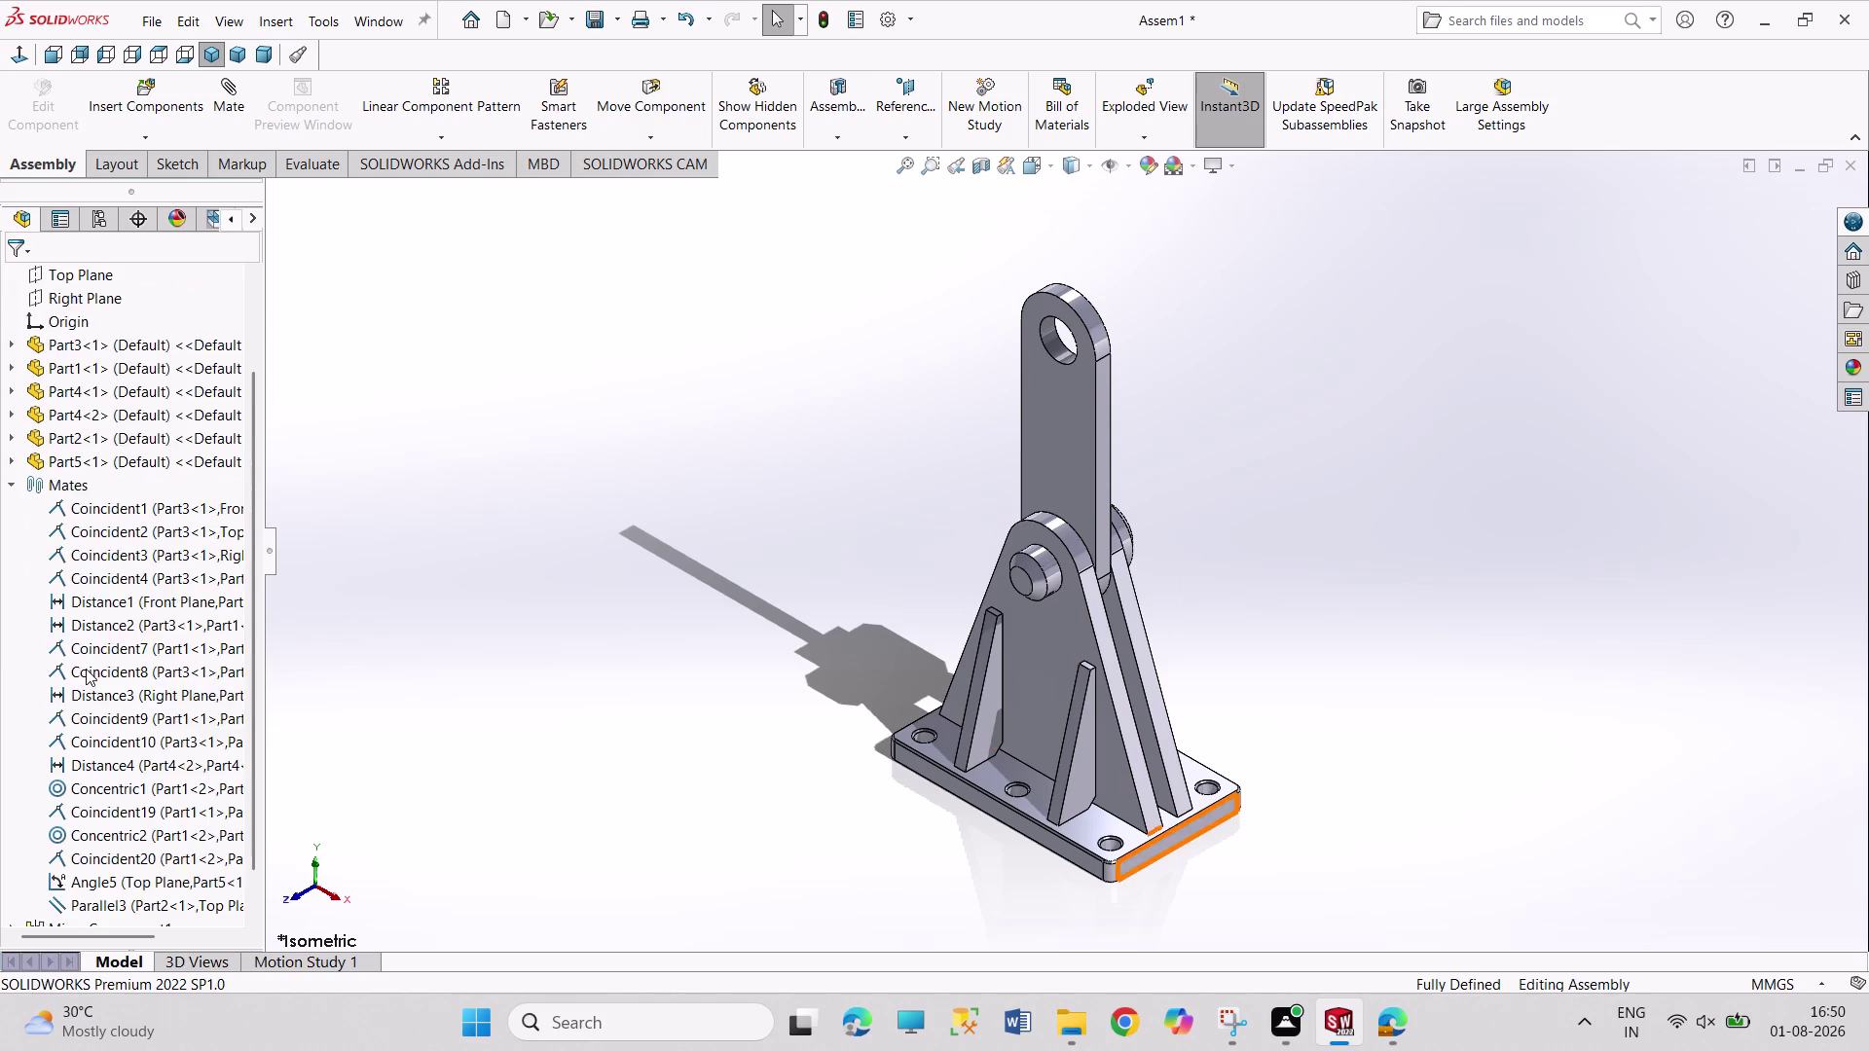
scroll(down, 3)
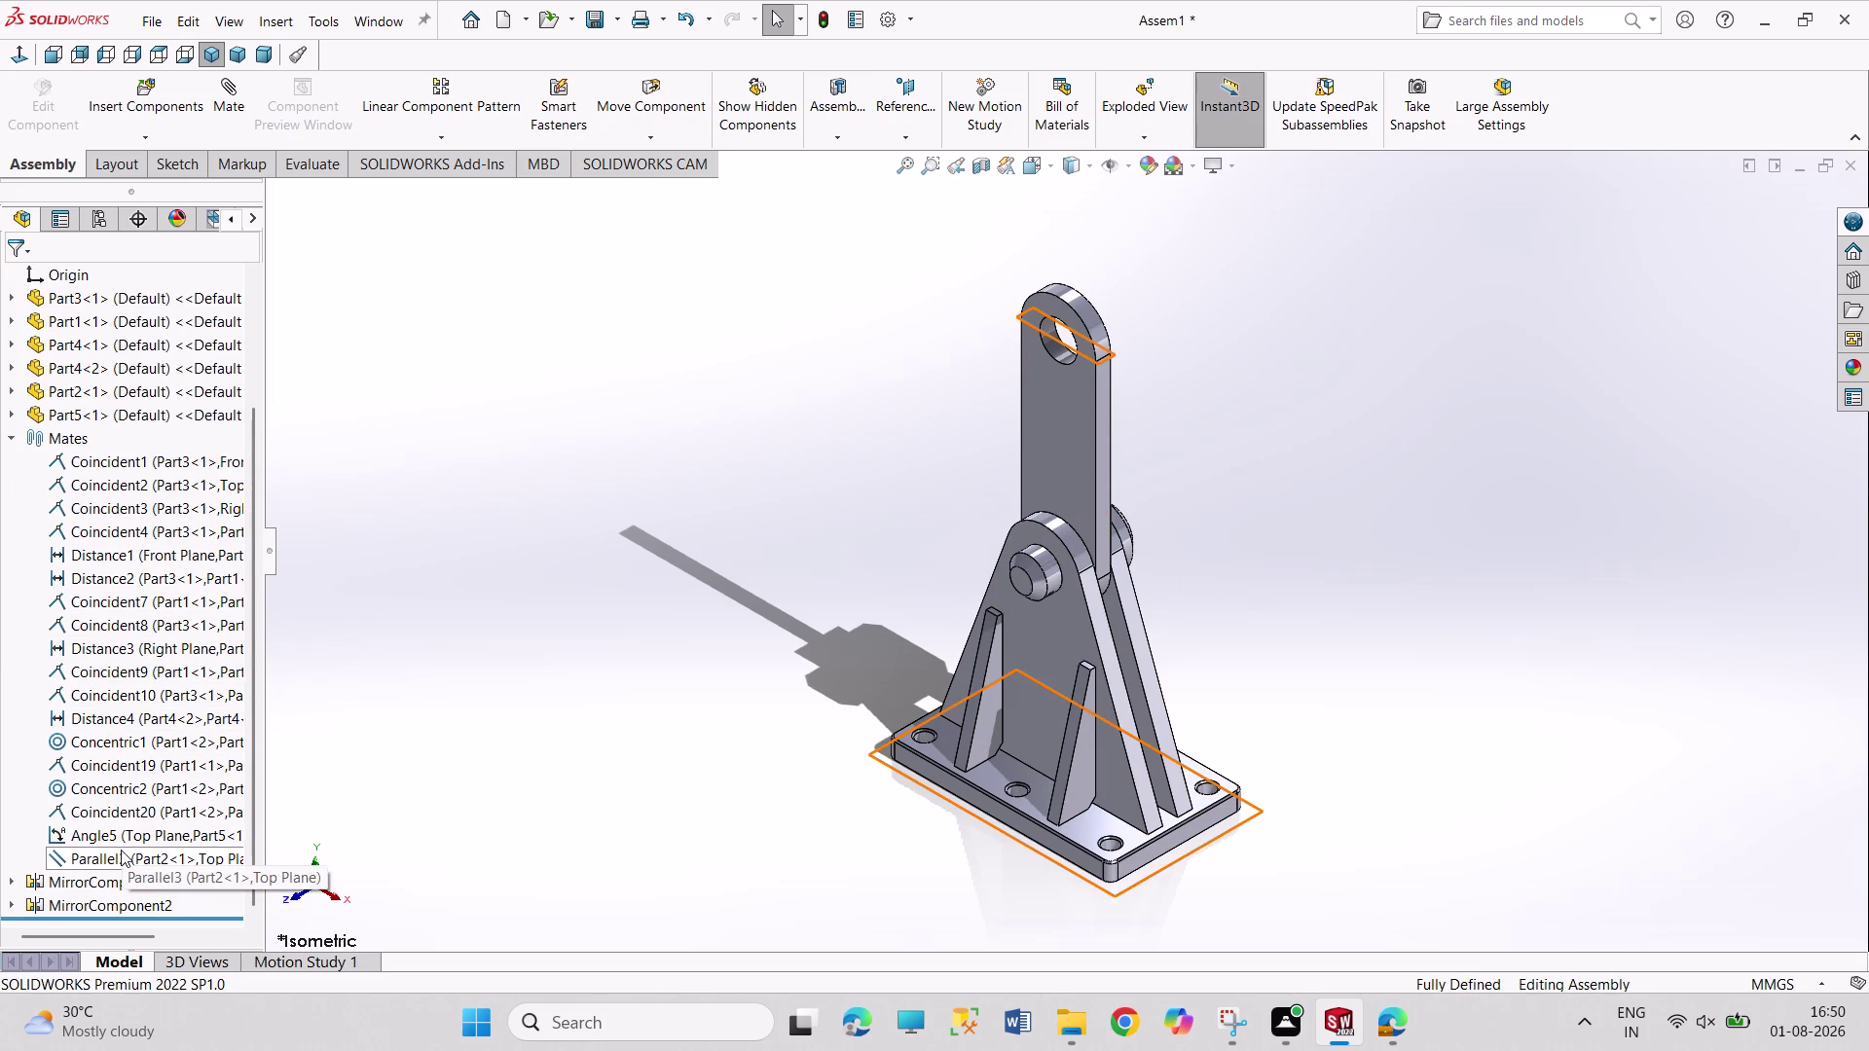
click(121, 850)
Edit the Parallel3 mate as an angle mate and try a 90° angle.
click(133, 795)
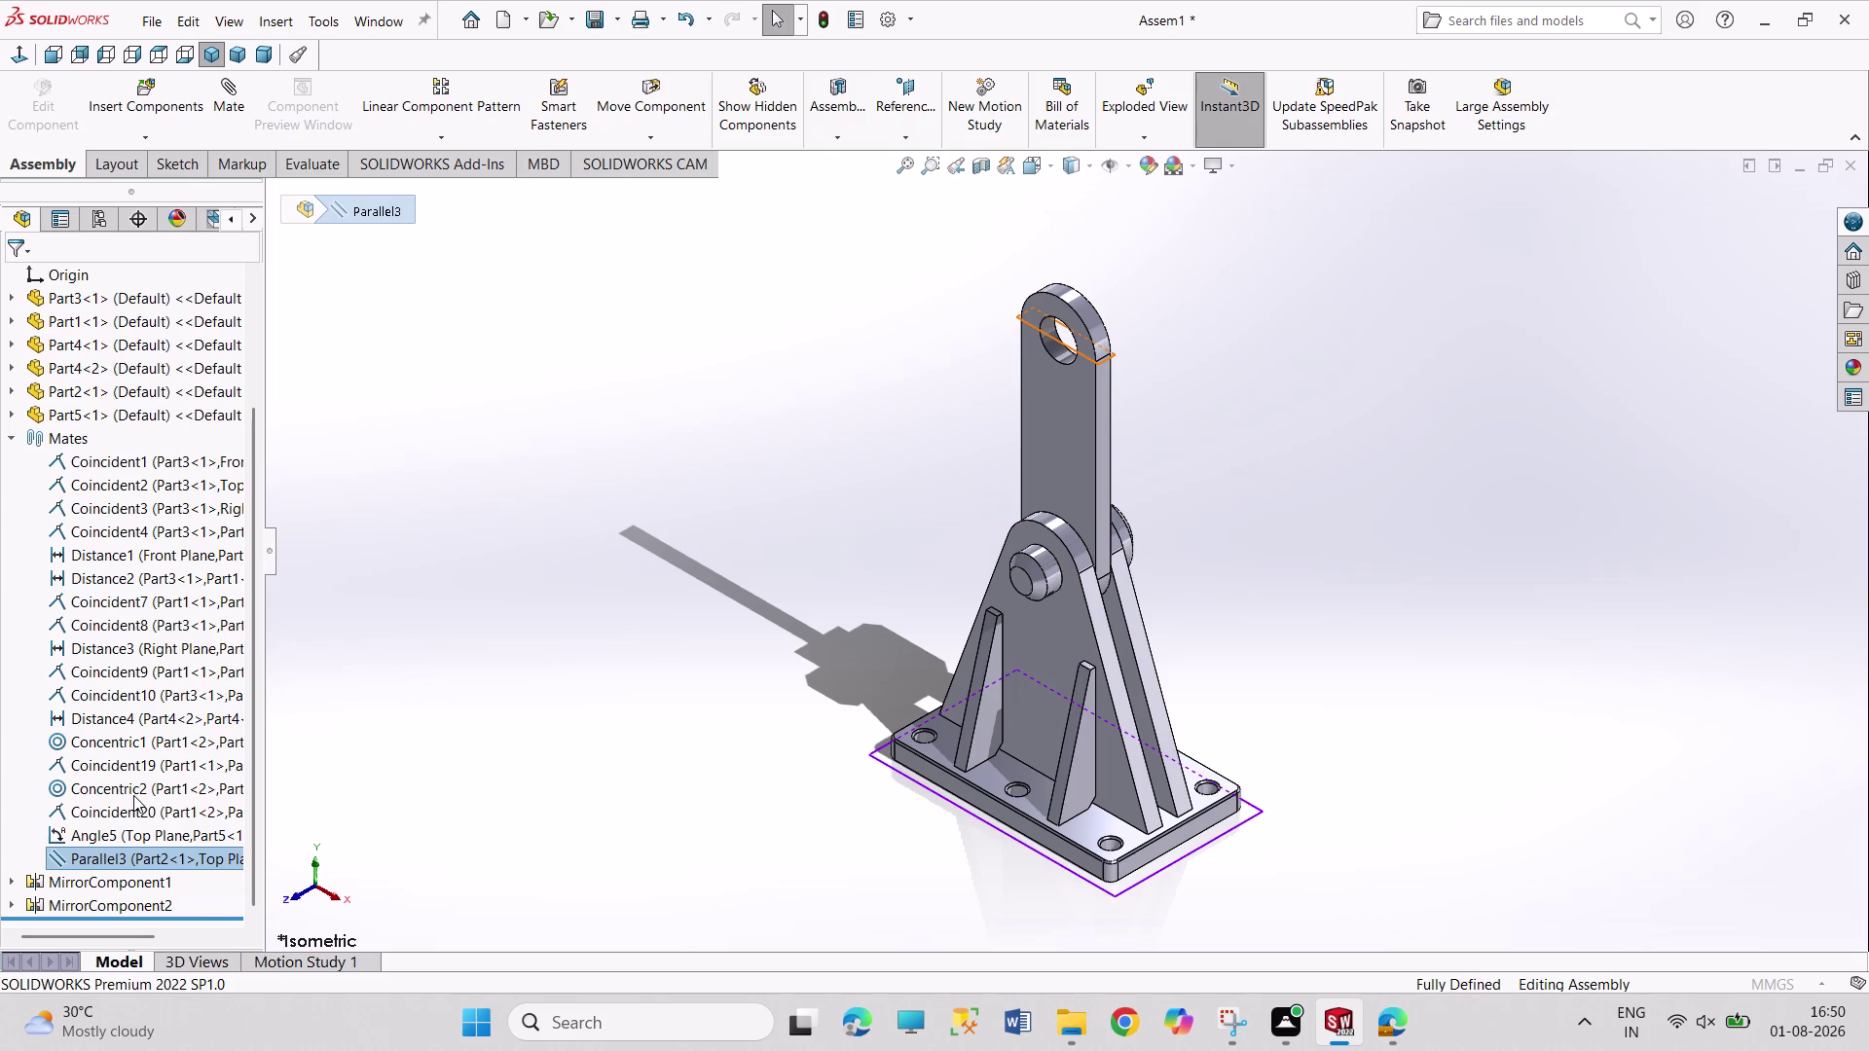
click(26, 779)
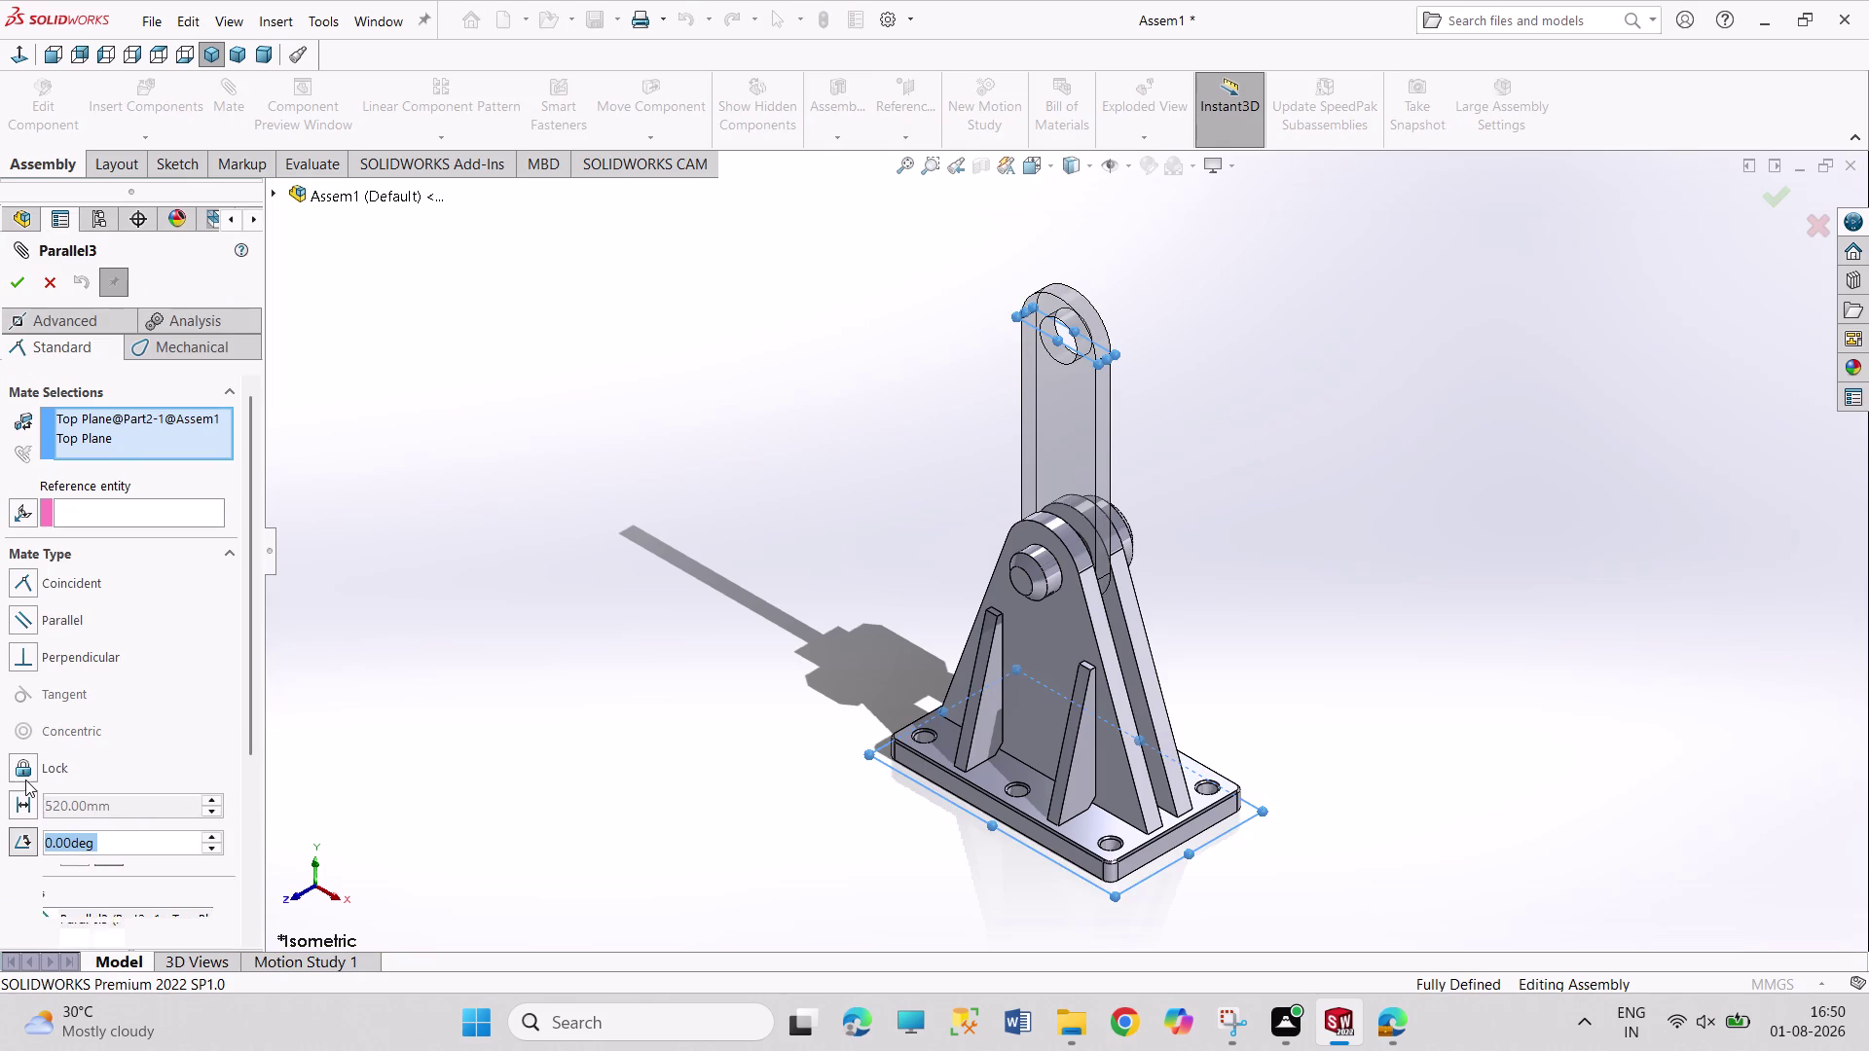
middle_drag(524, 717, 443, 712)
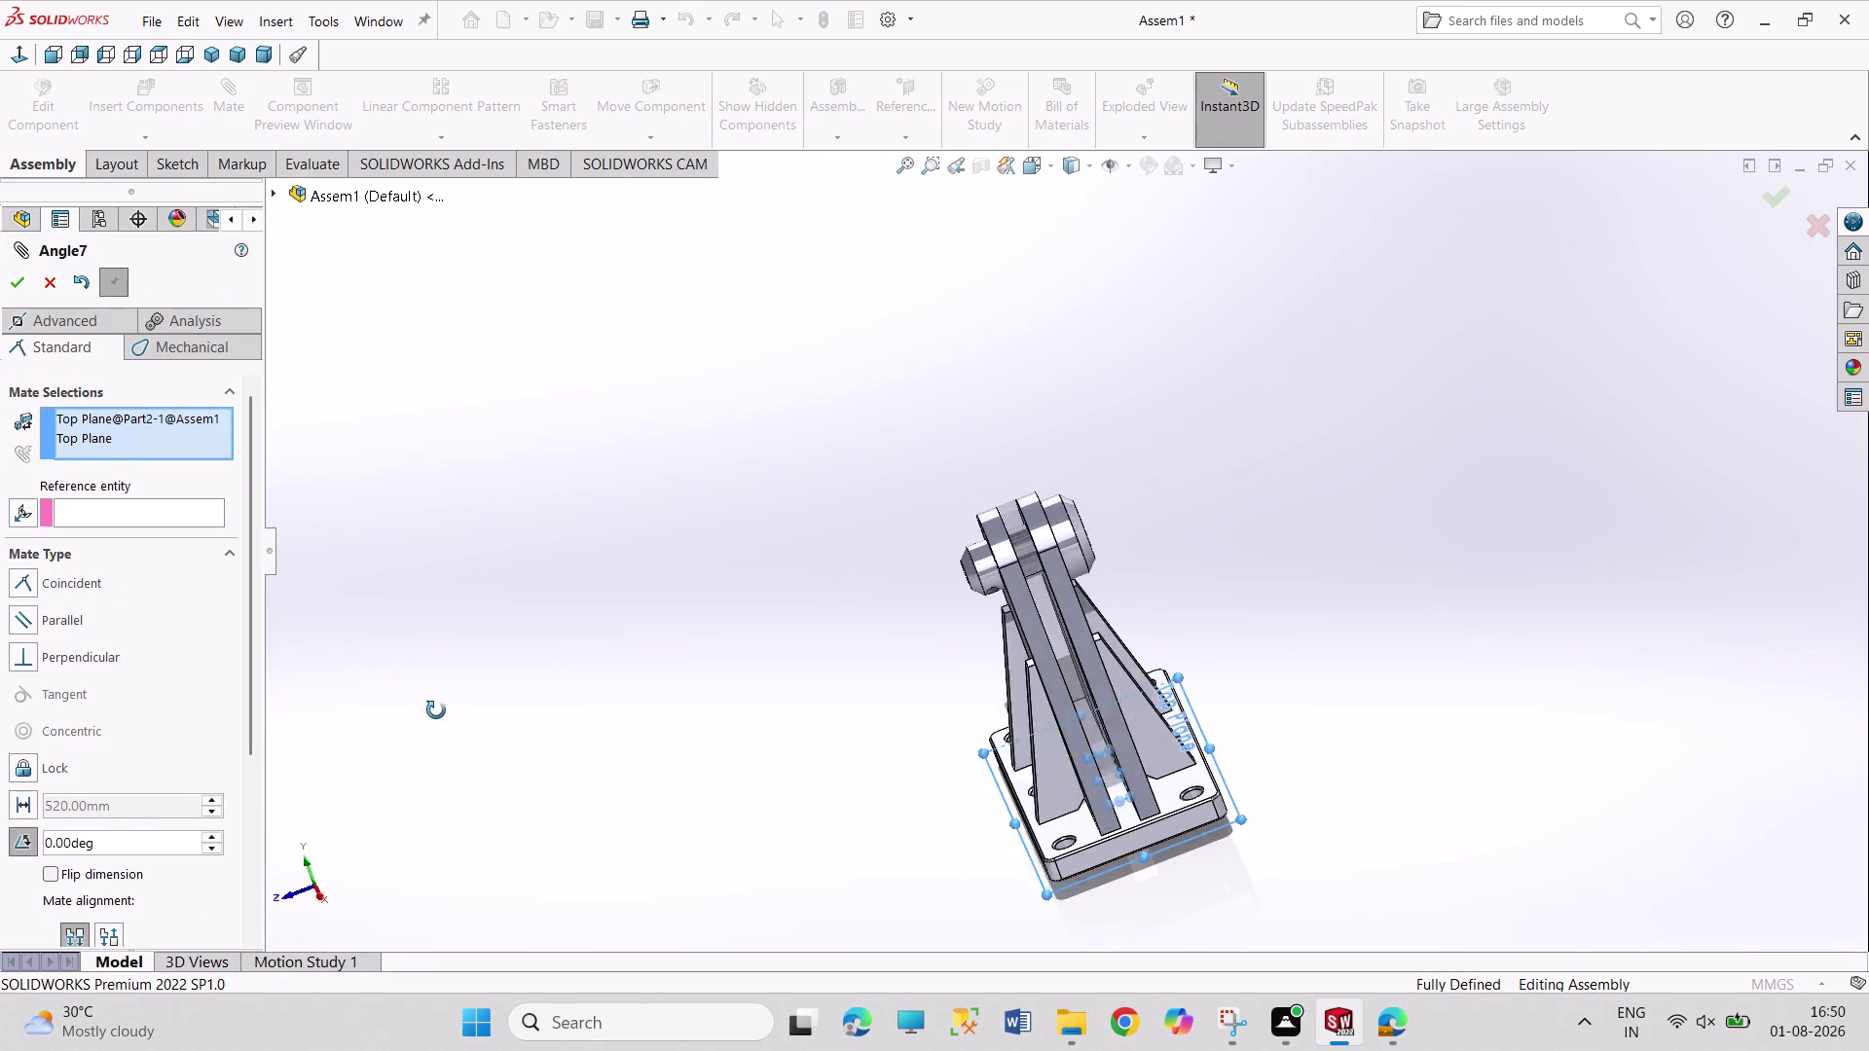
middle_drag(444, 712, 425, 705)
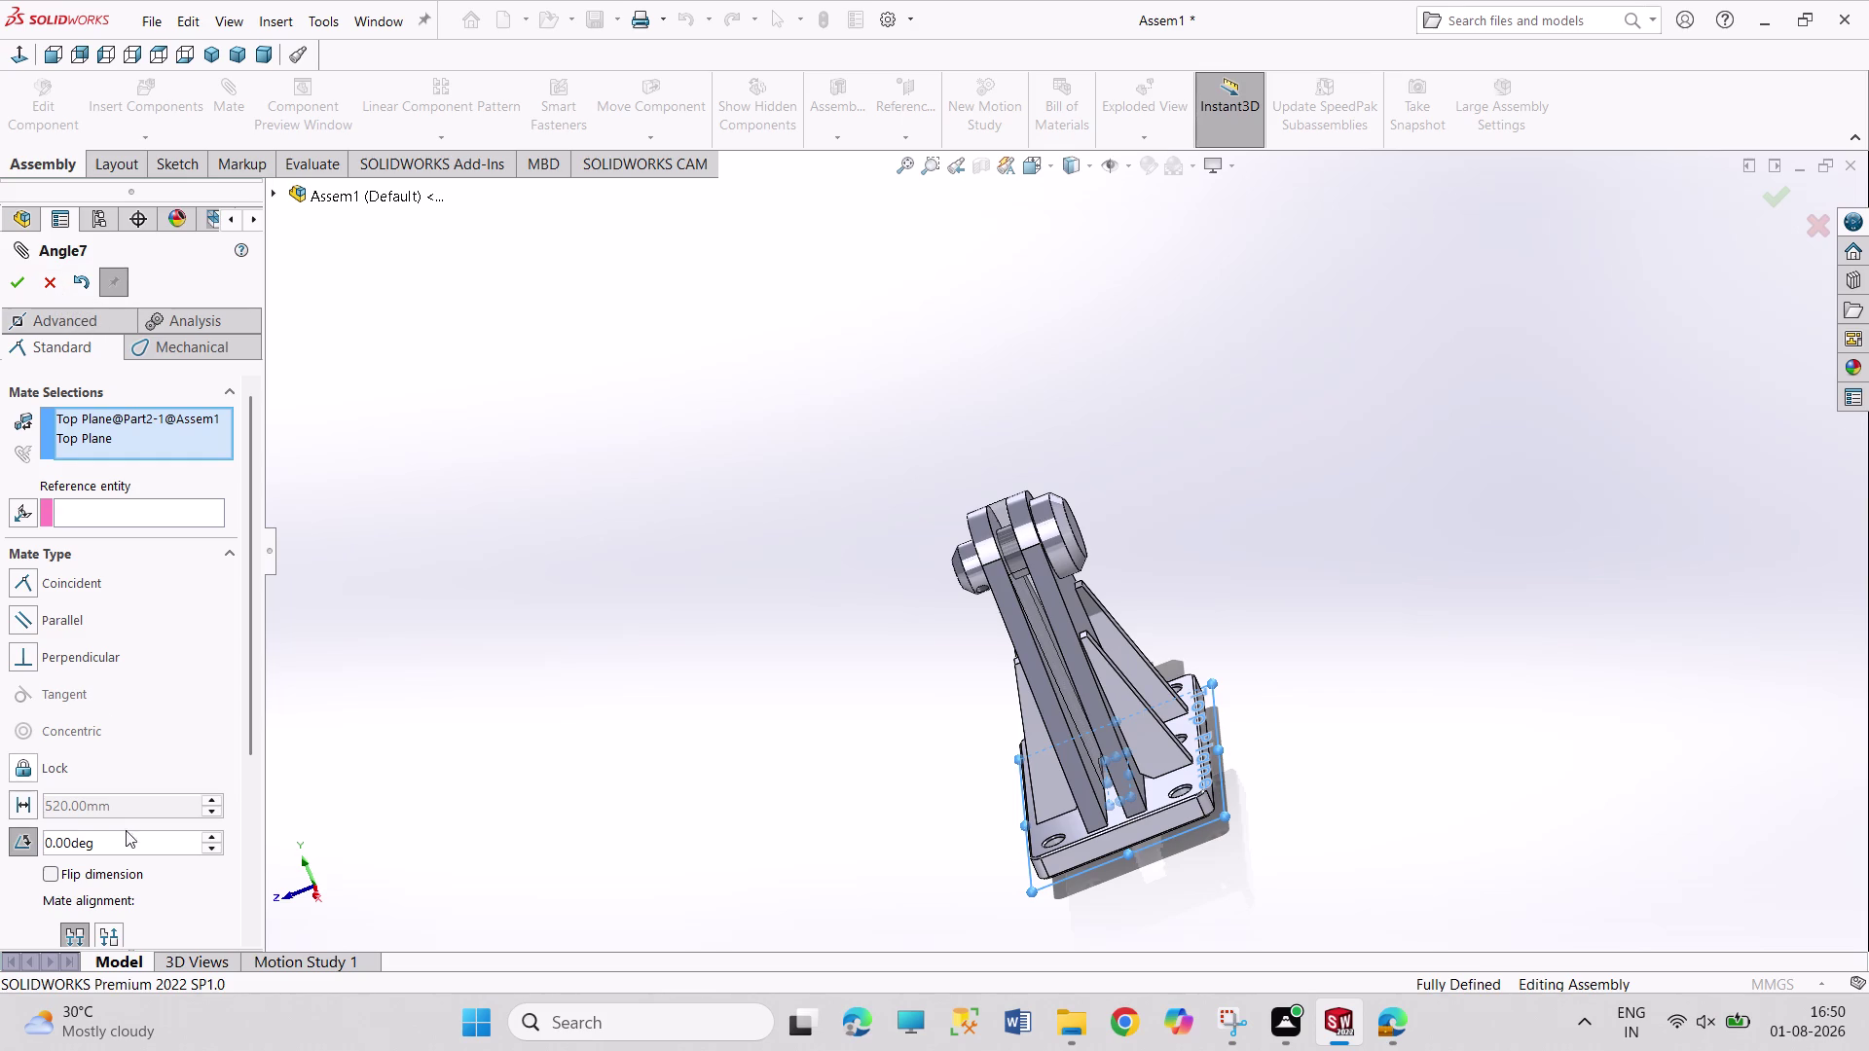
click(61, 834)
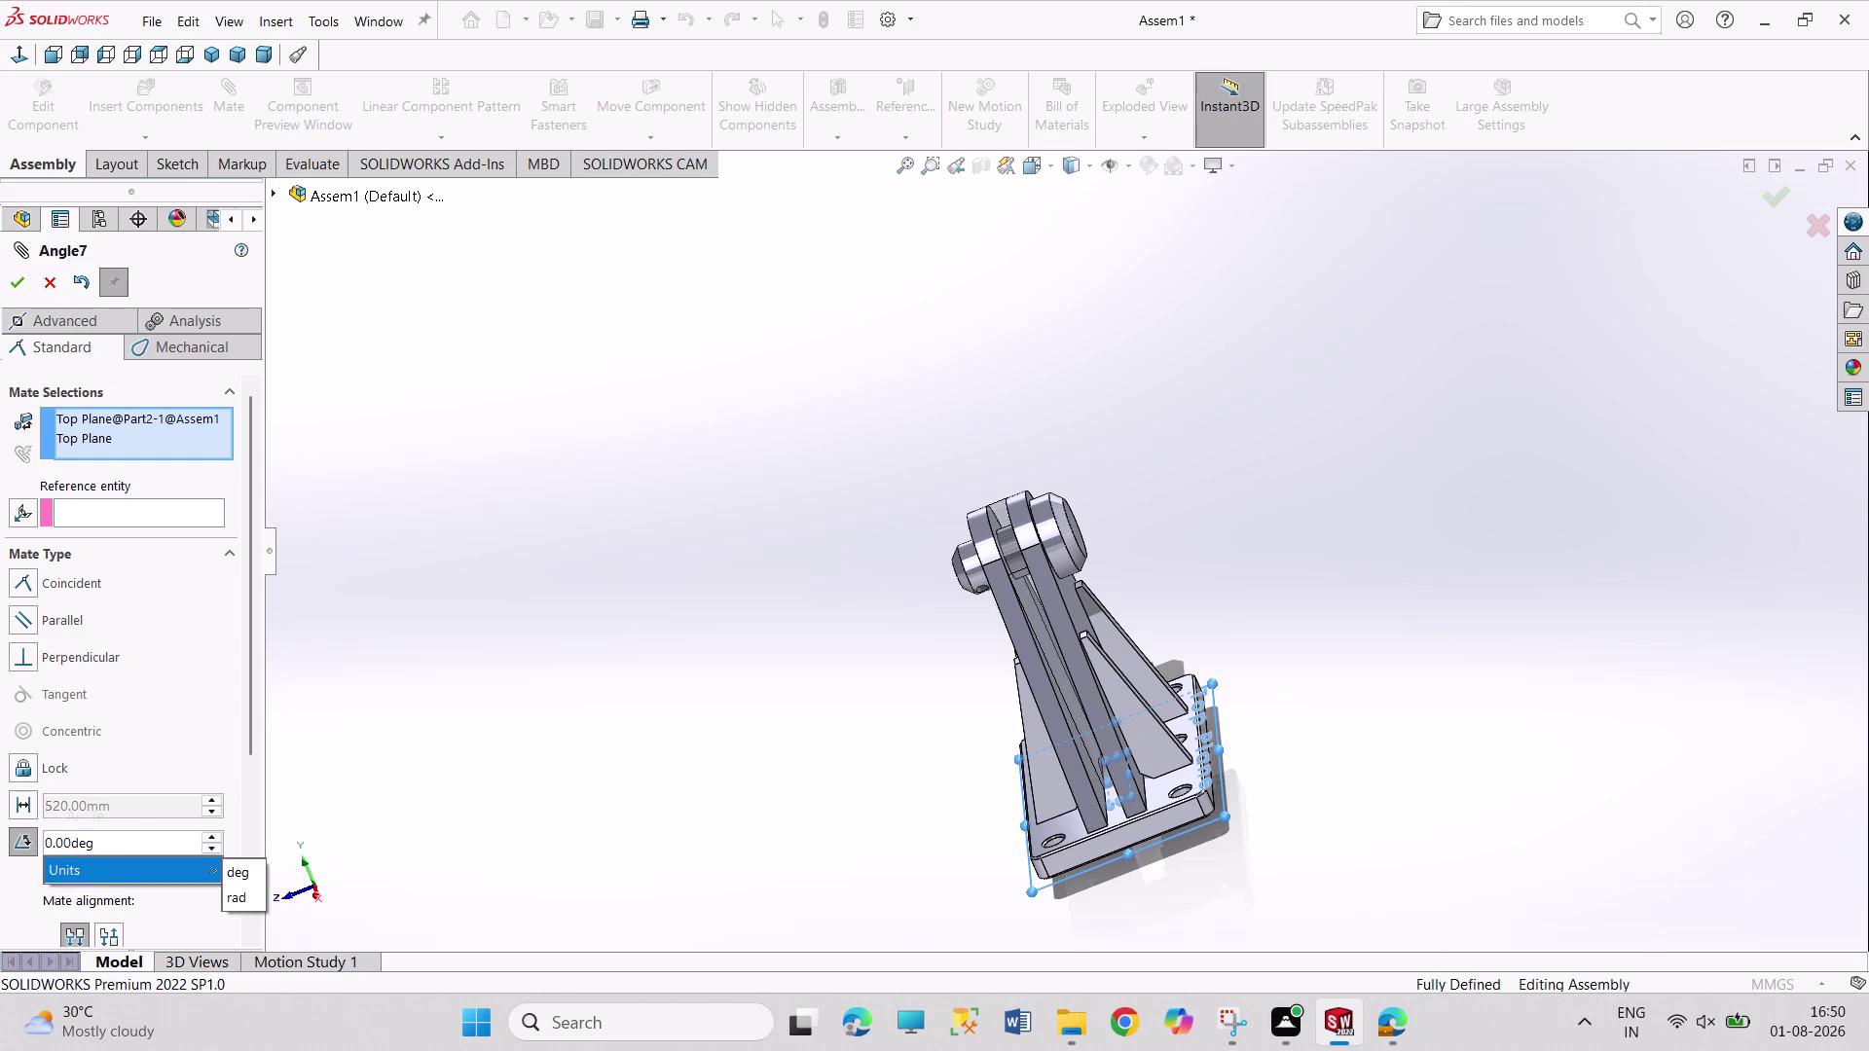
drag(49, 844, 40, 839)
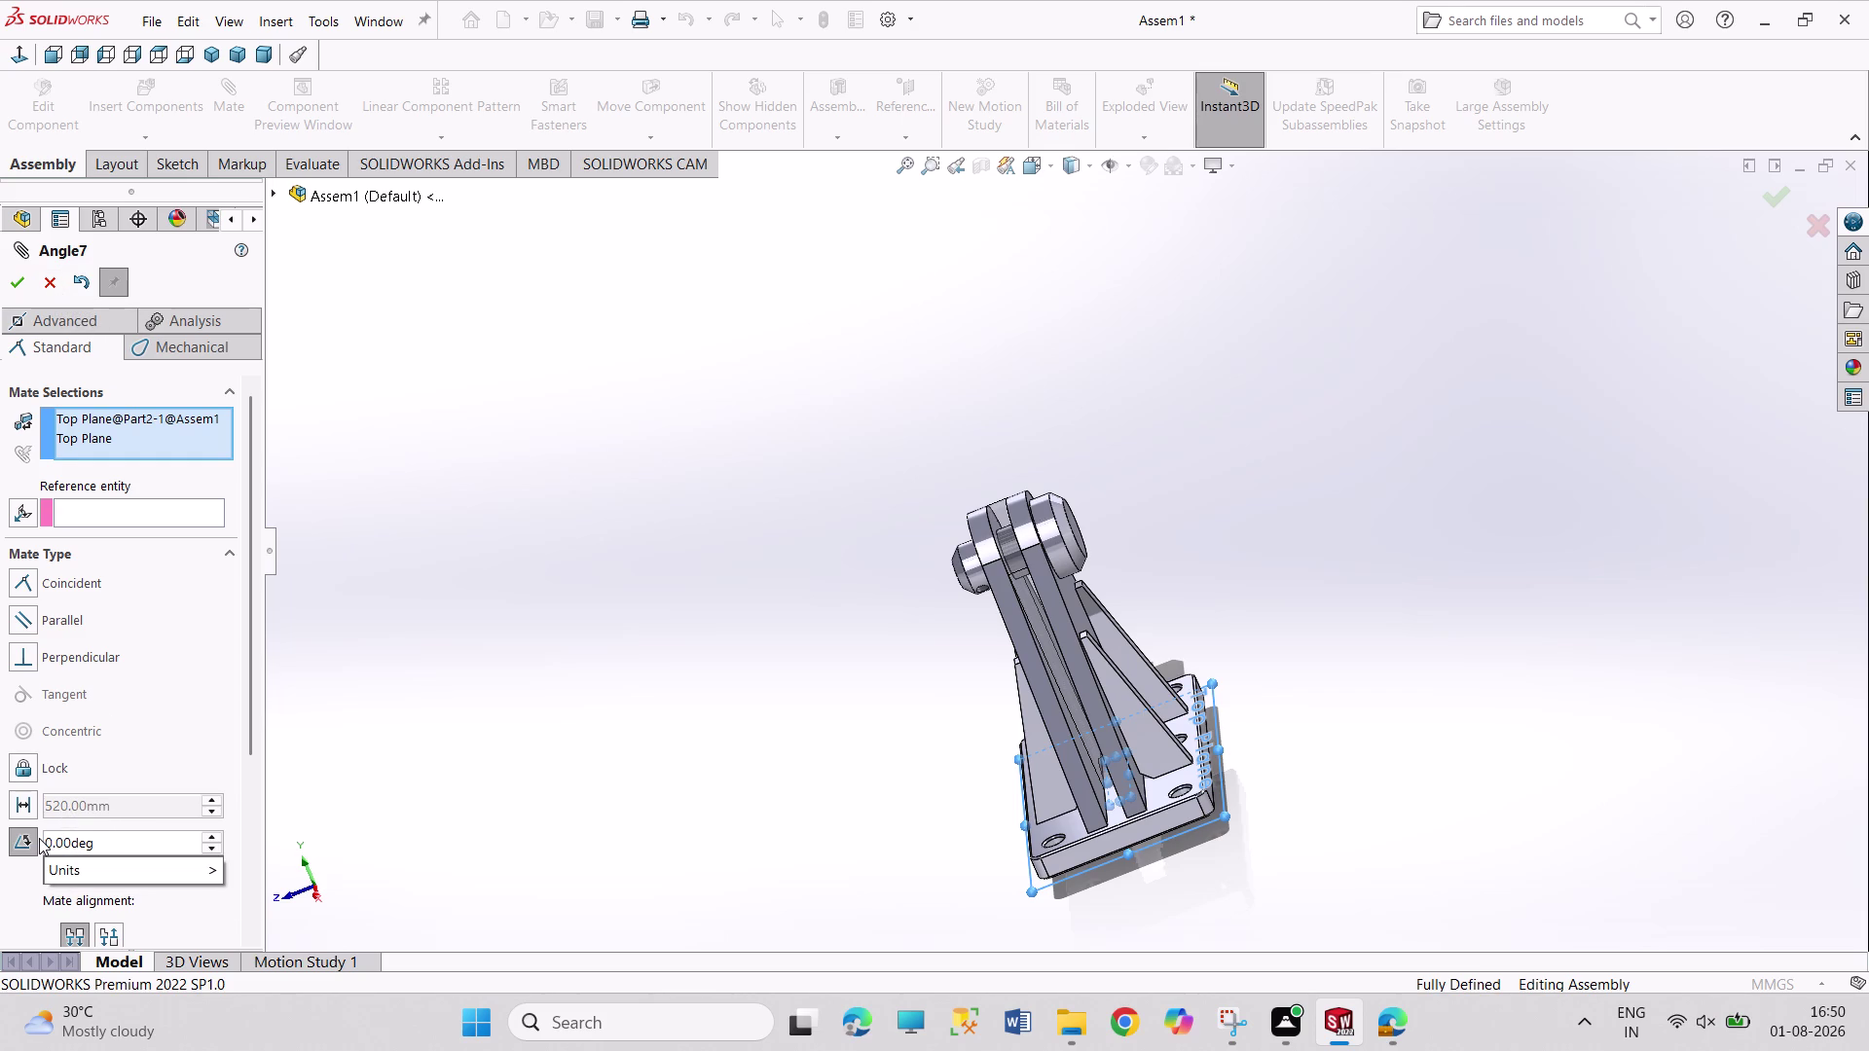
key(BackSpace)
text(90)
key(Return)
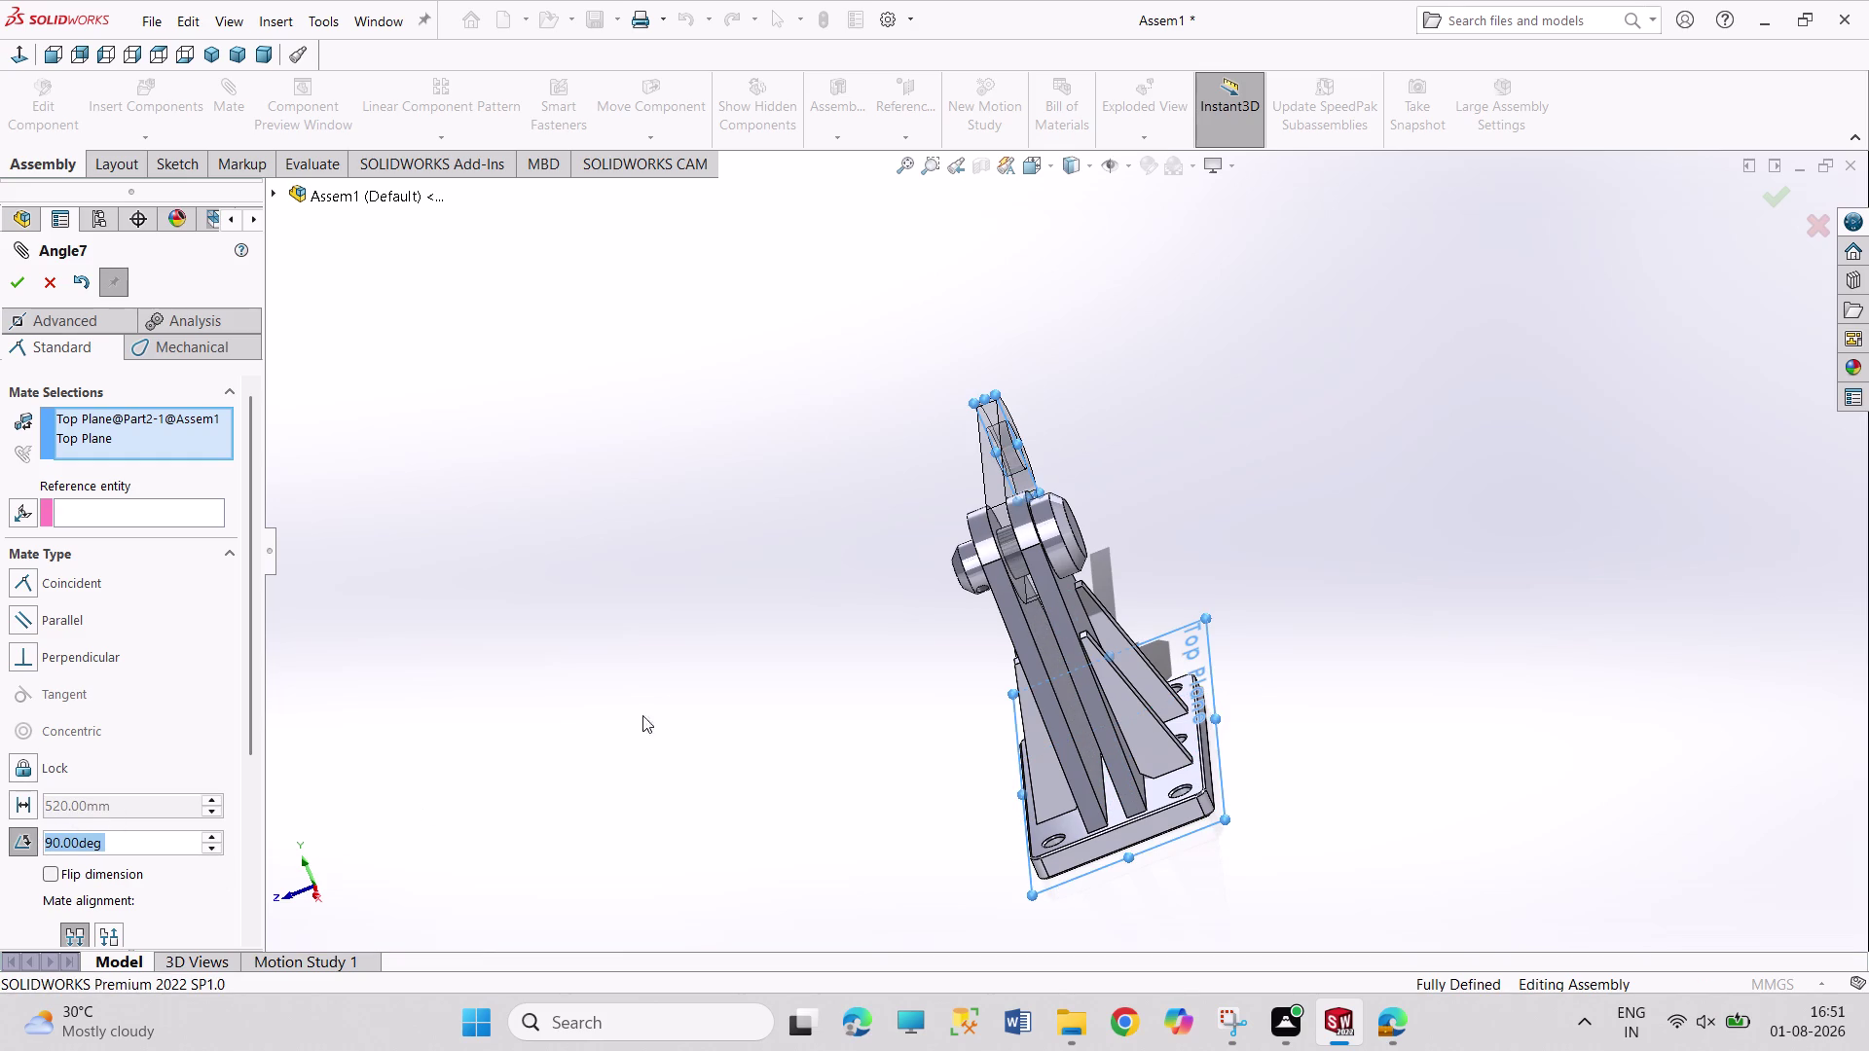
Lower the link's angle step by step, then set it to 50°.
middle_drag(694, 689, 847, 666)
scroll(up, 3)
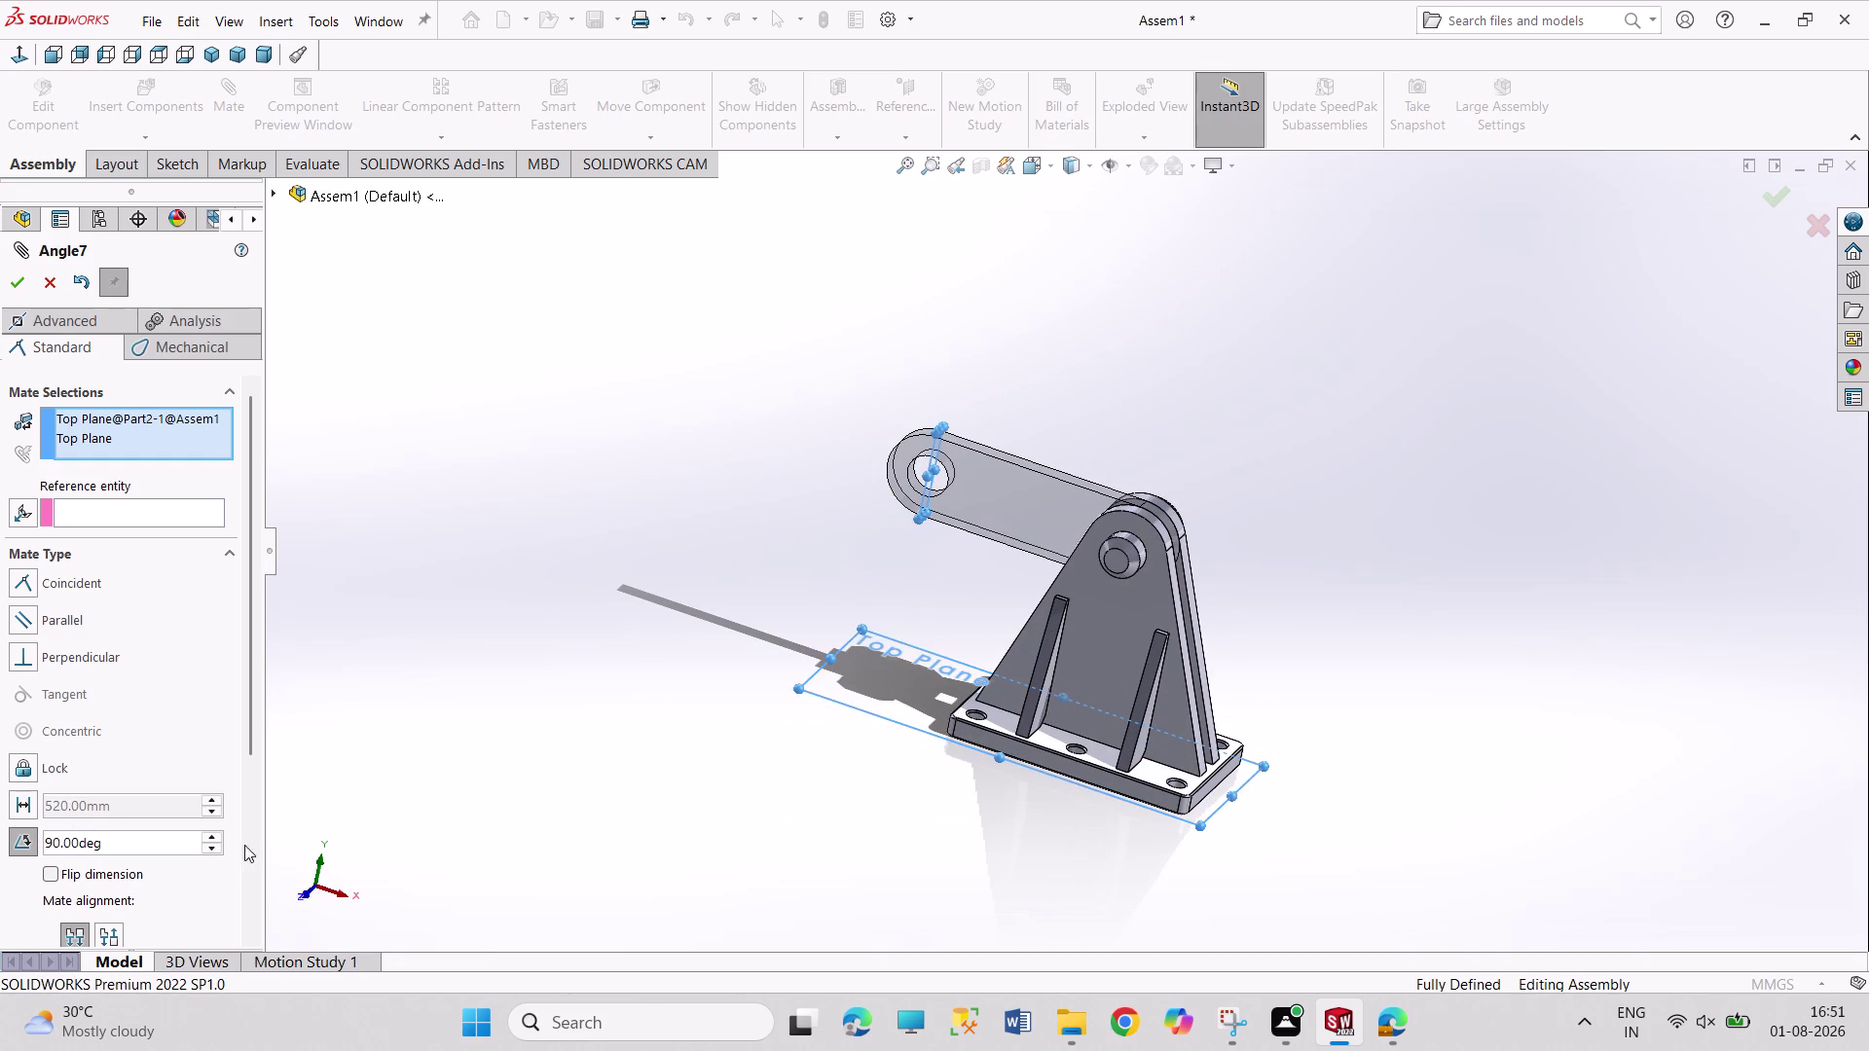
triple_click(208, 851)
click(208, 851)
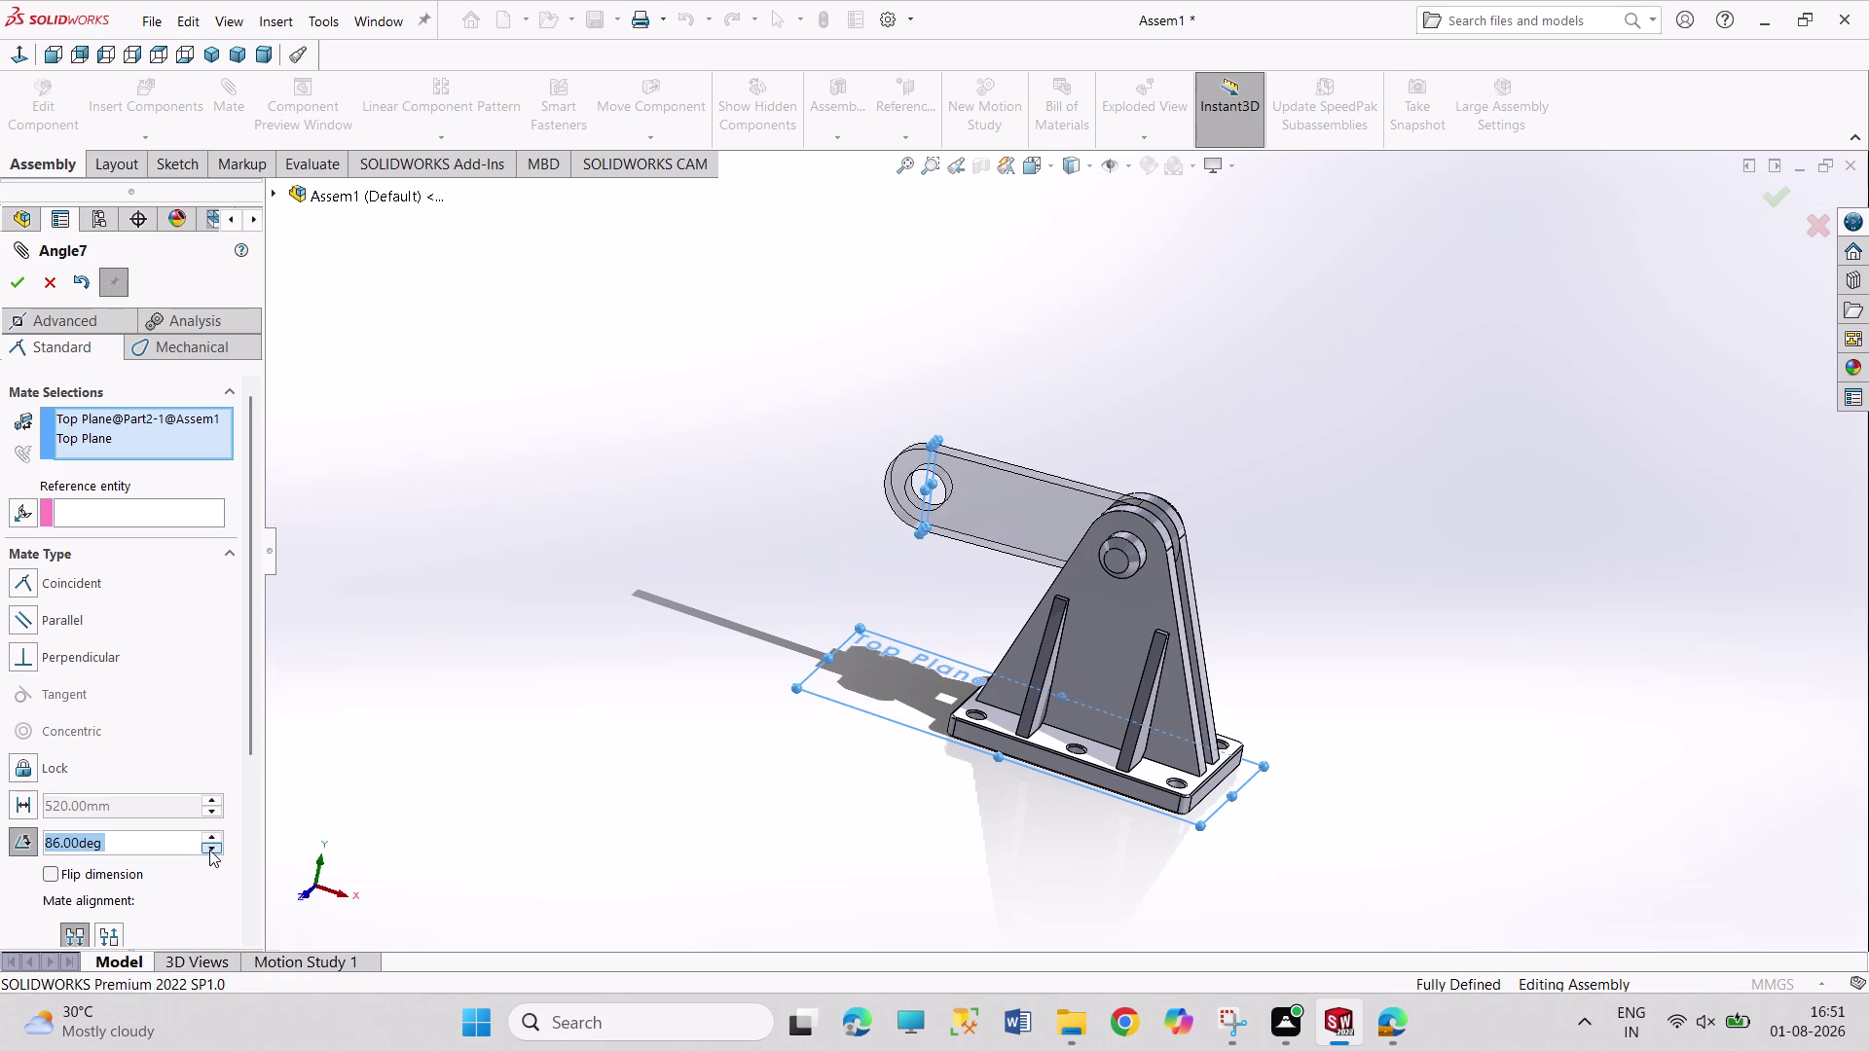
triple_click(210, 849)
click(209, 850)
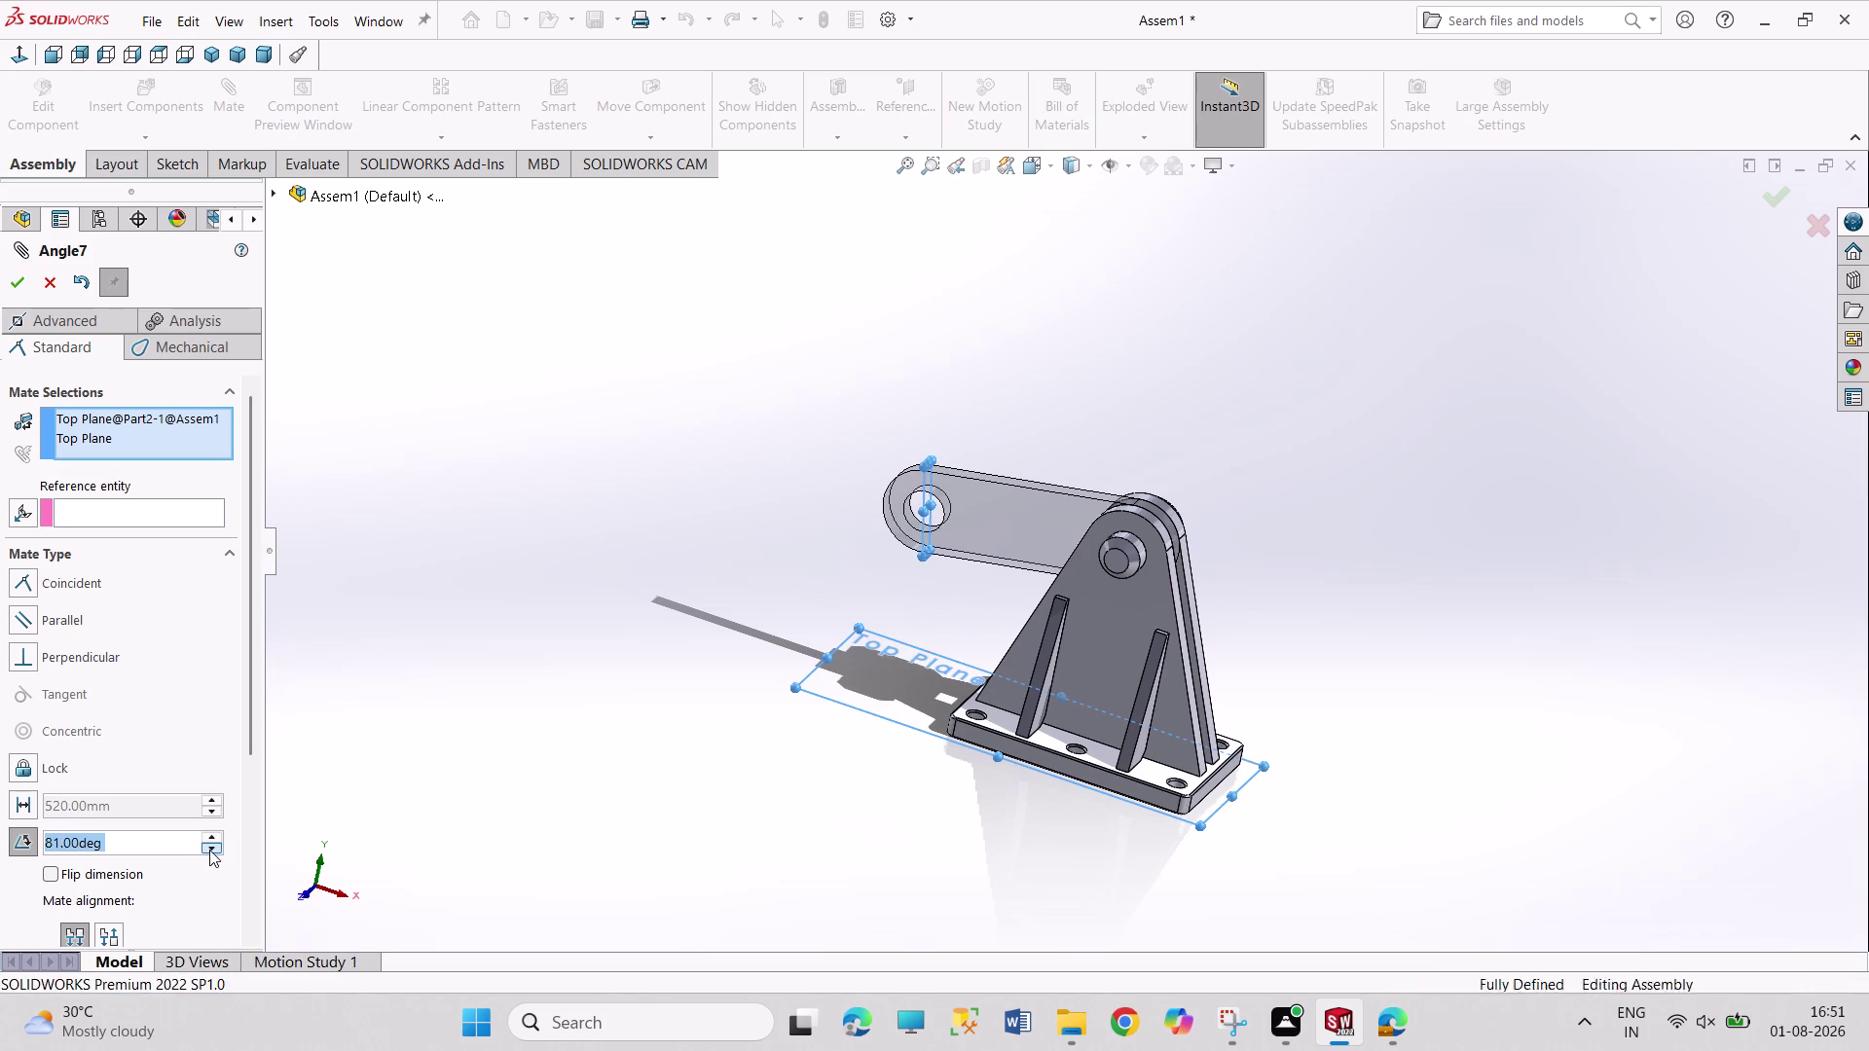
click(60, 841)
drag(60, 840, 45, 833)
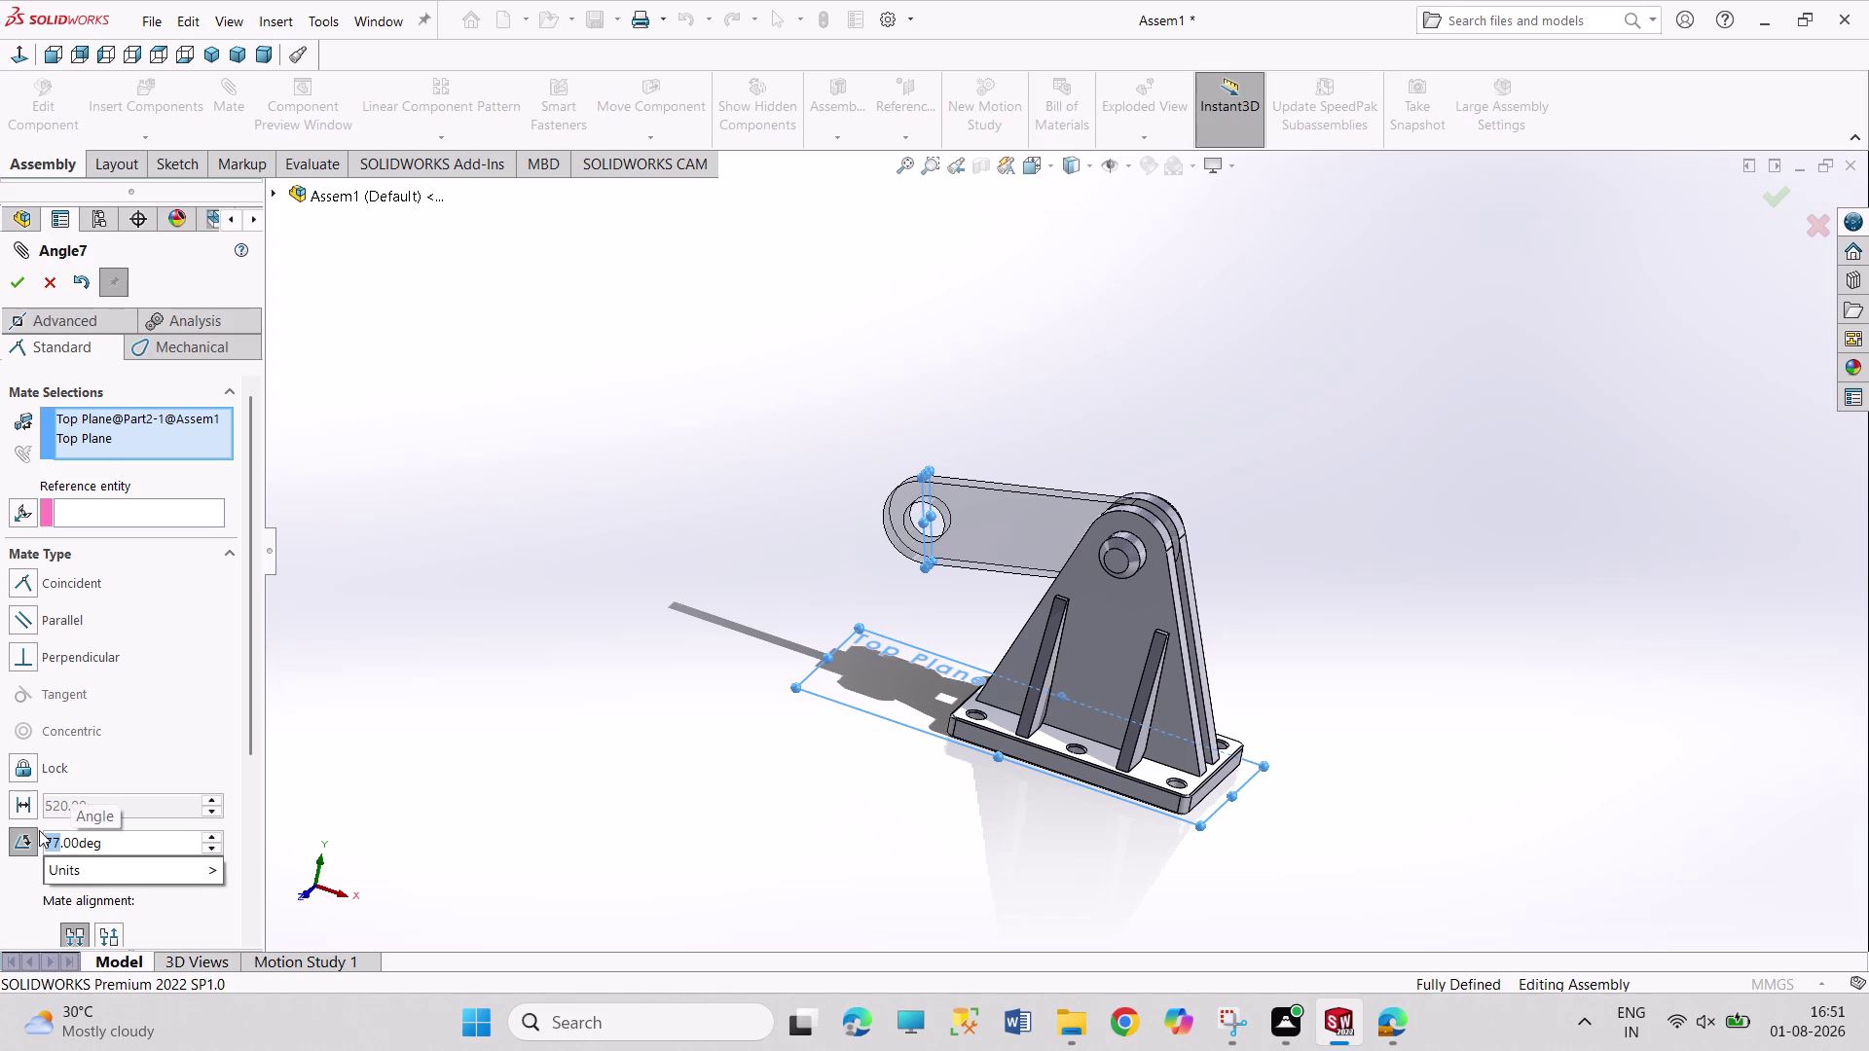
drag(45, 833, 41, 831)
text(50)
key(Return)
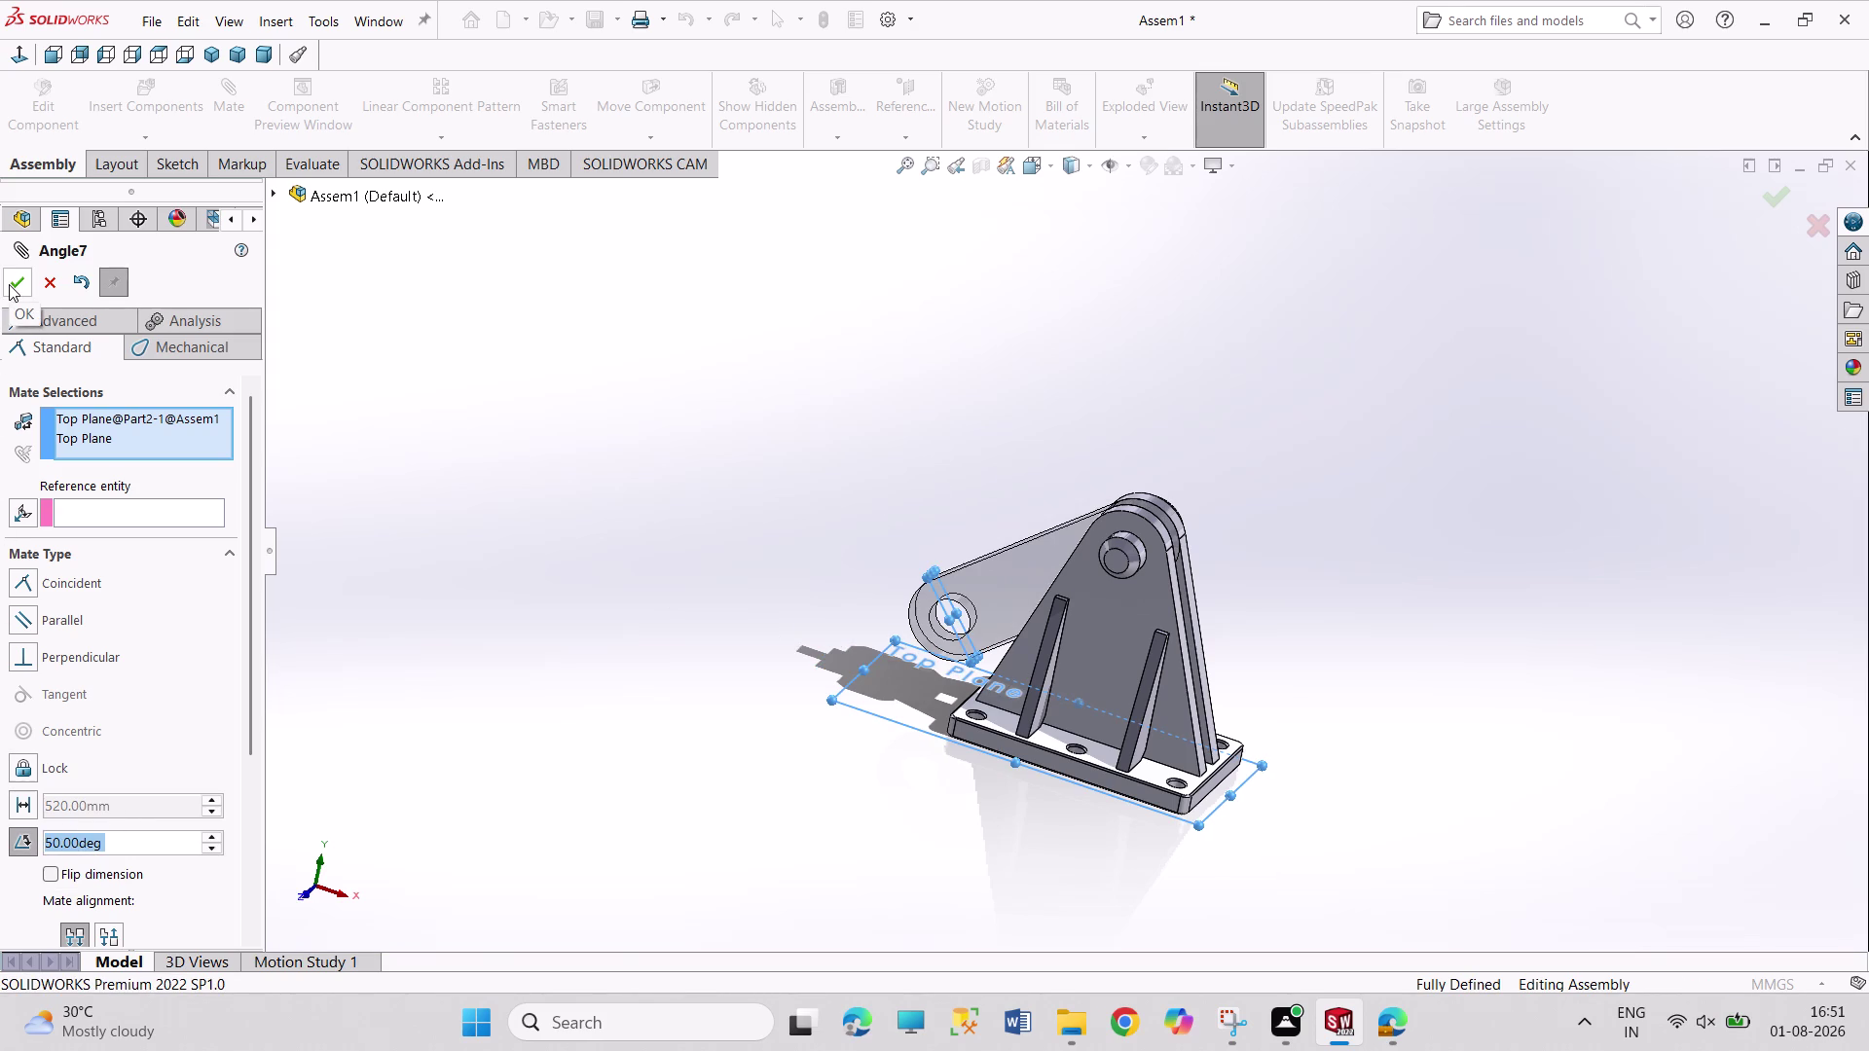
Set the angle to 280° and confirm, creating the Angle7 mate.
click(50, 849)
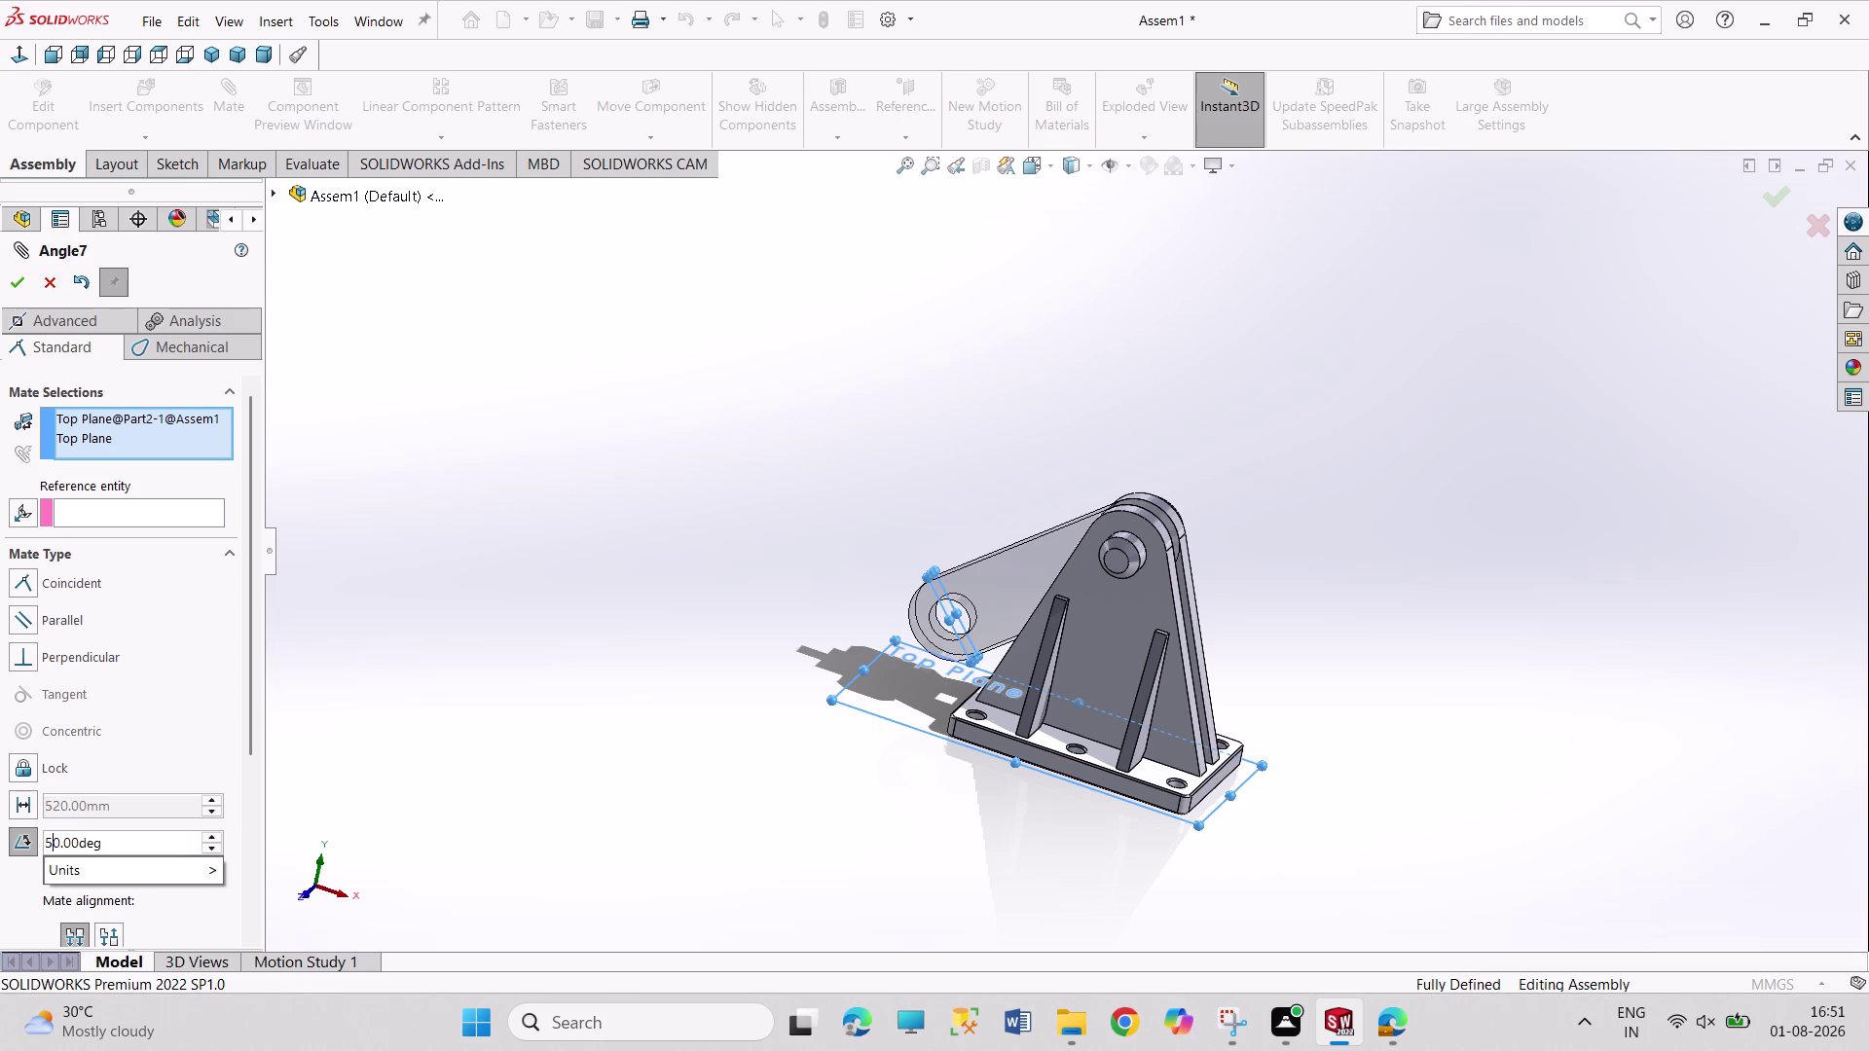
drag(58, 845, 26, 833)
text(280)
key(Return)
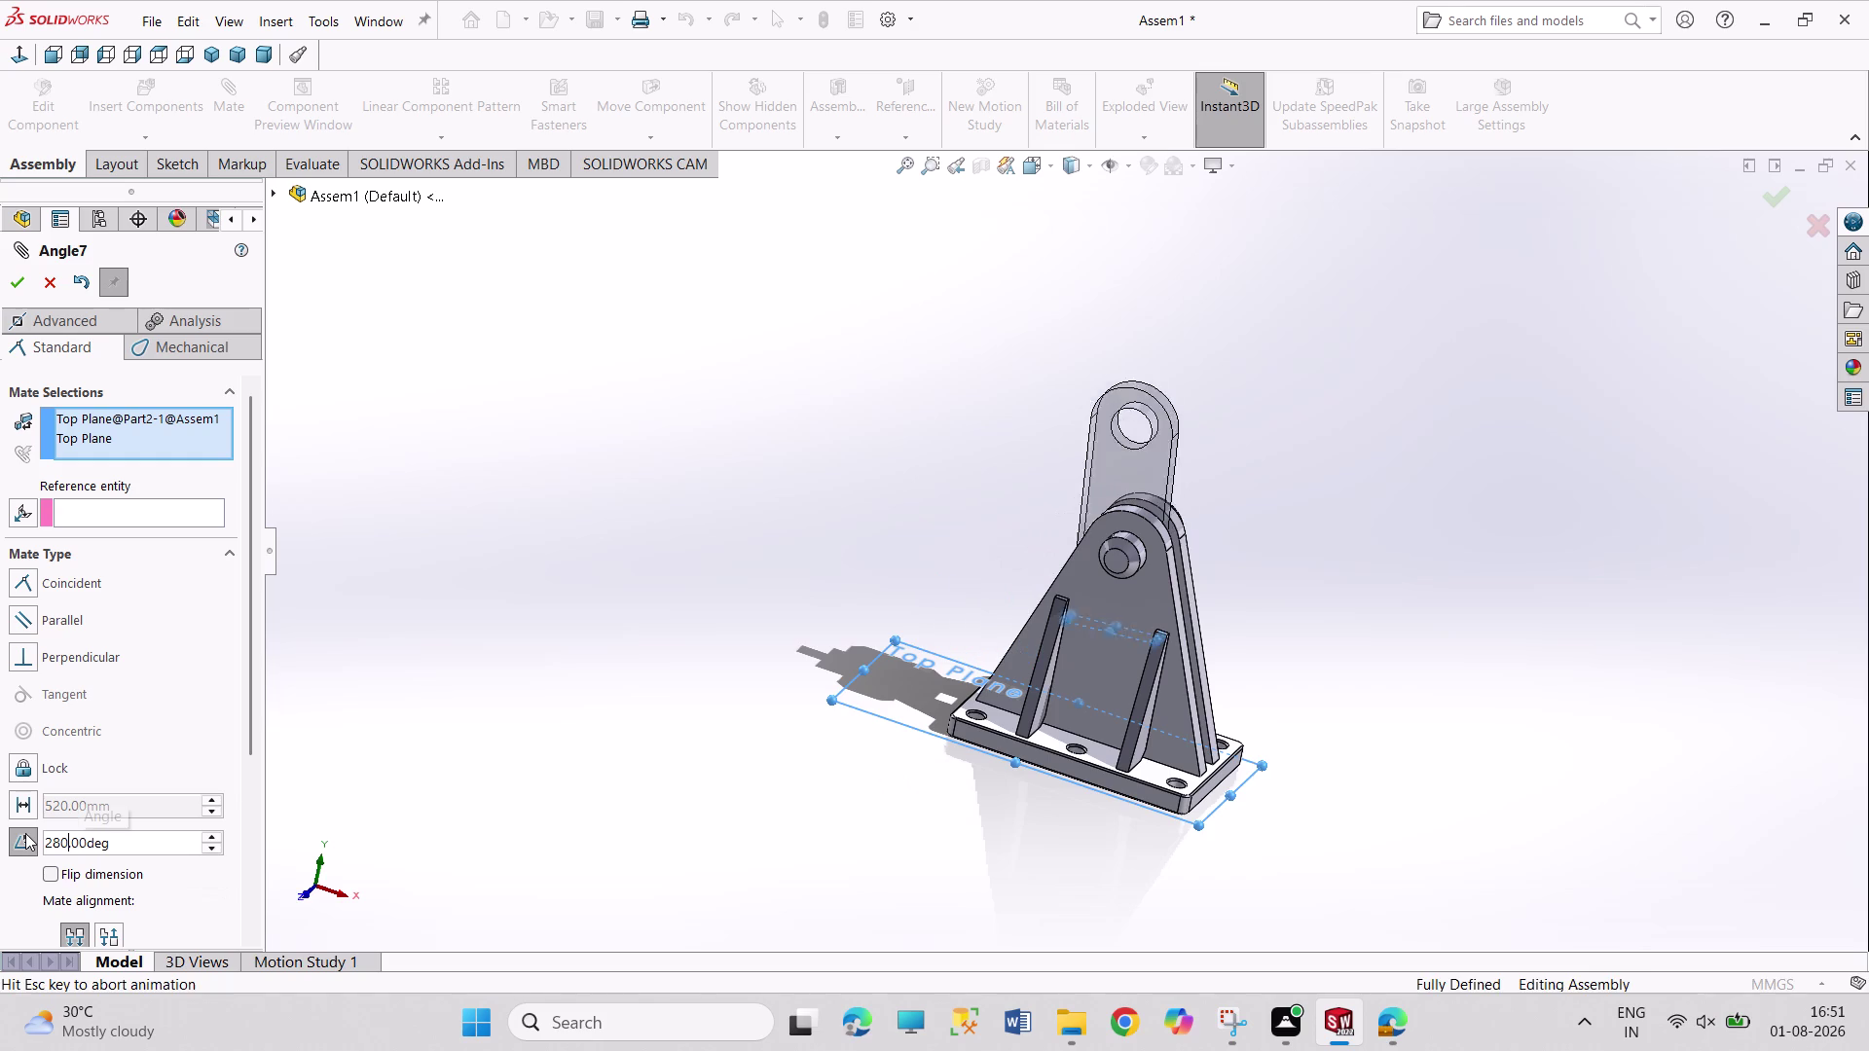
click(22, 287)
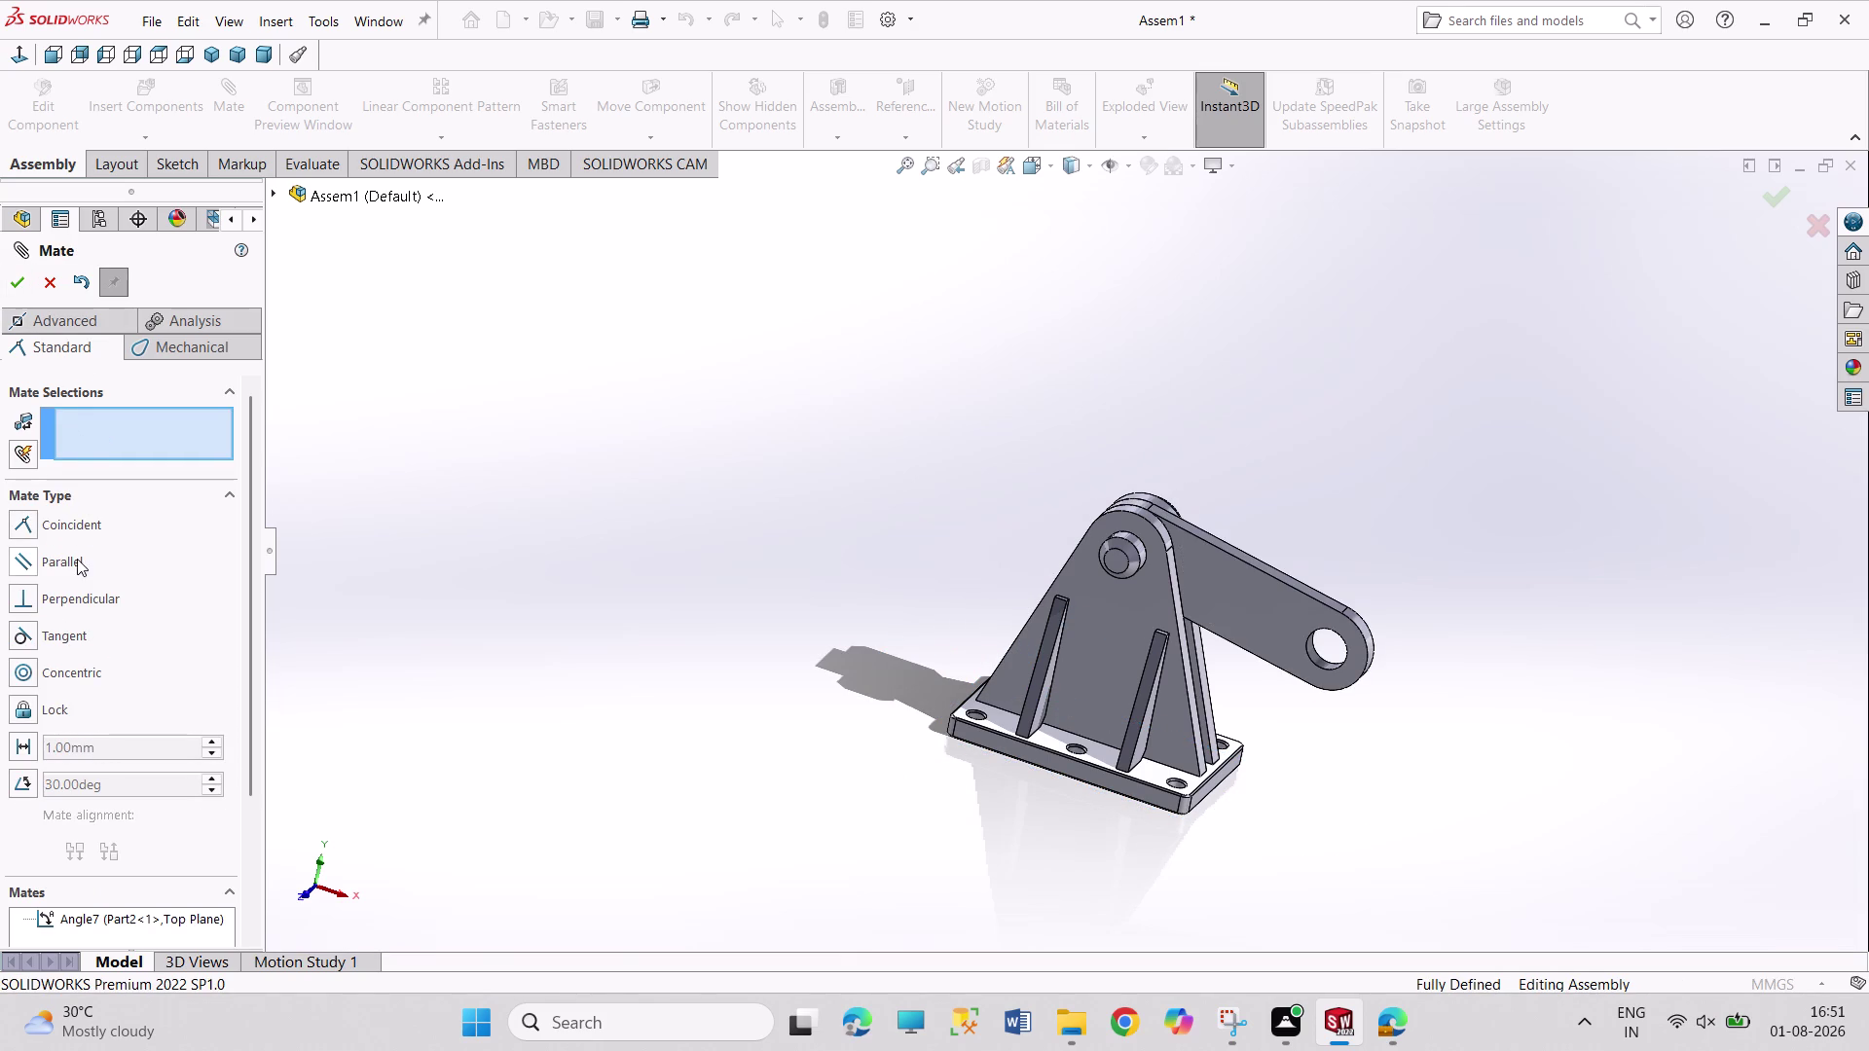
click(60, 321)
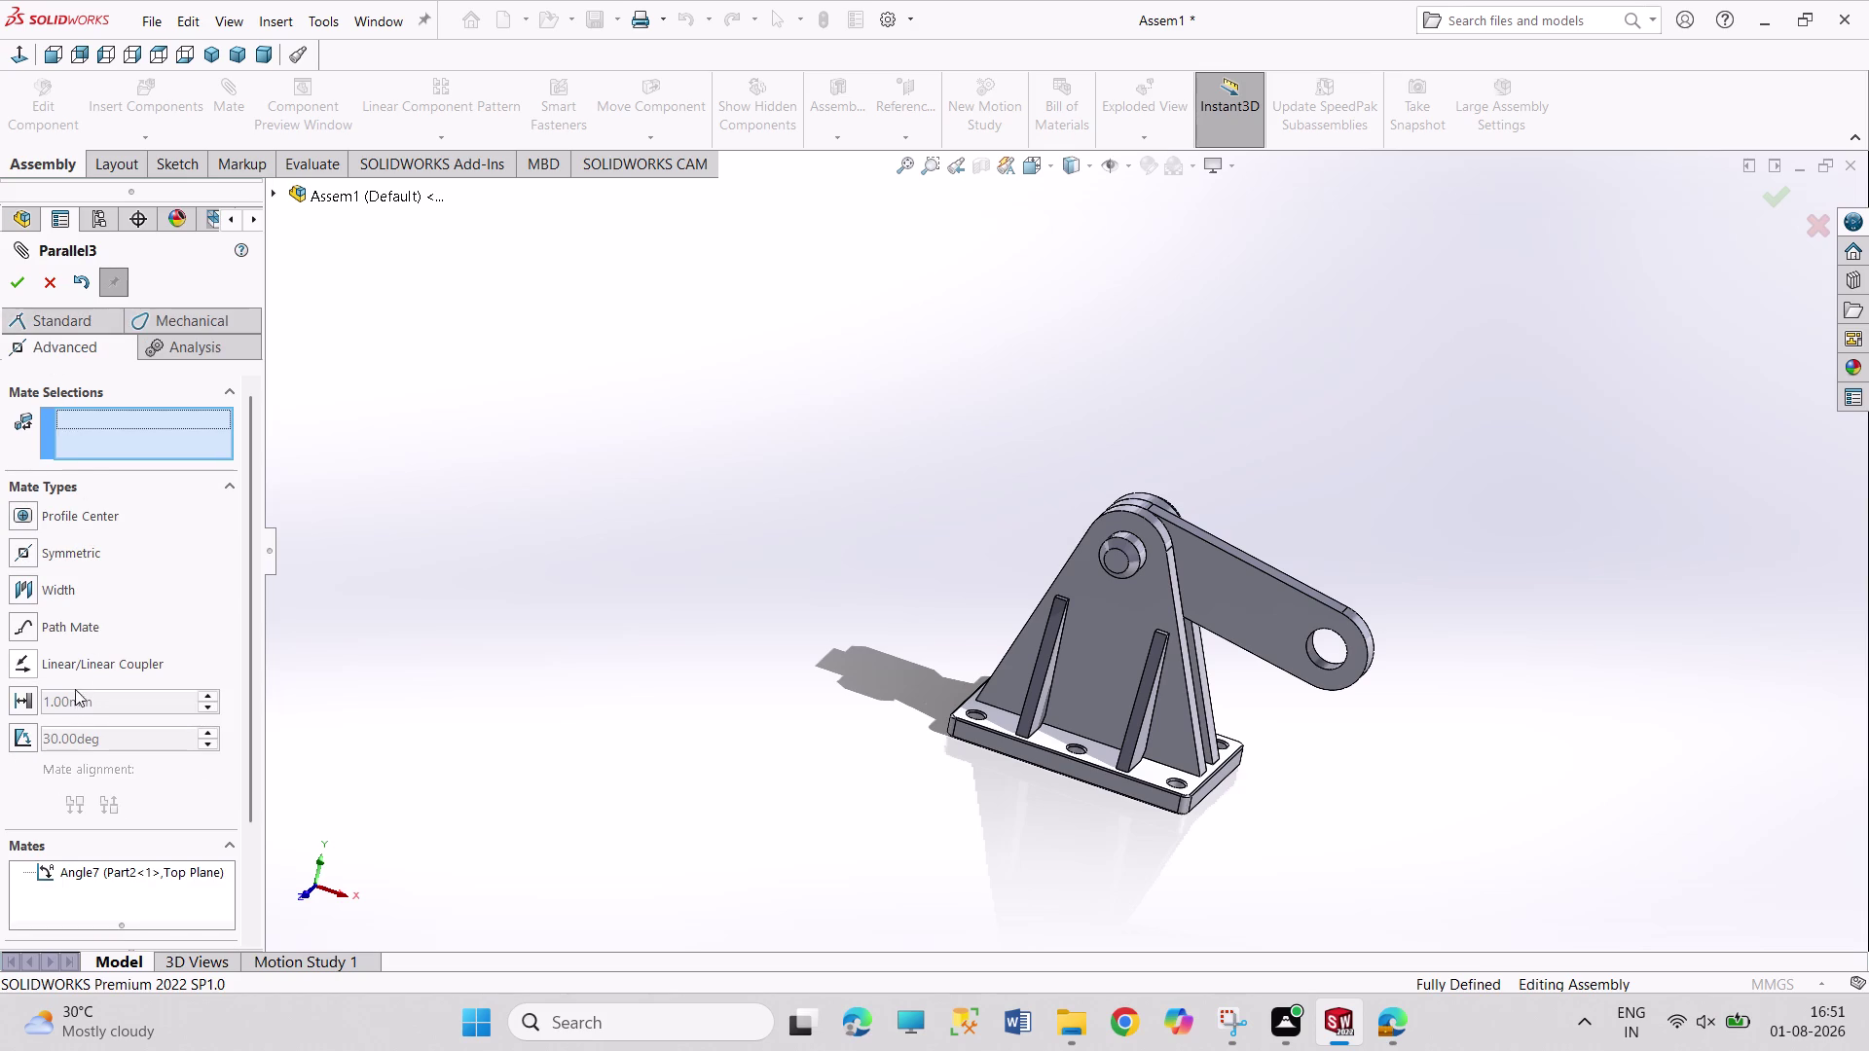
Return to the standard mate types and re-enter a 280° angle.
click(23, 737)
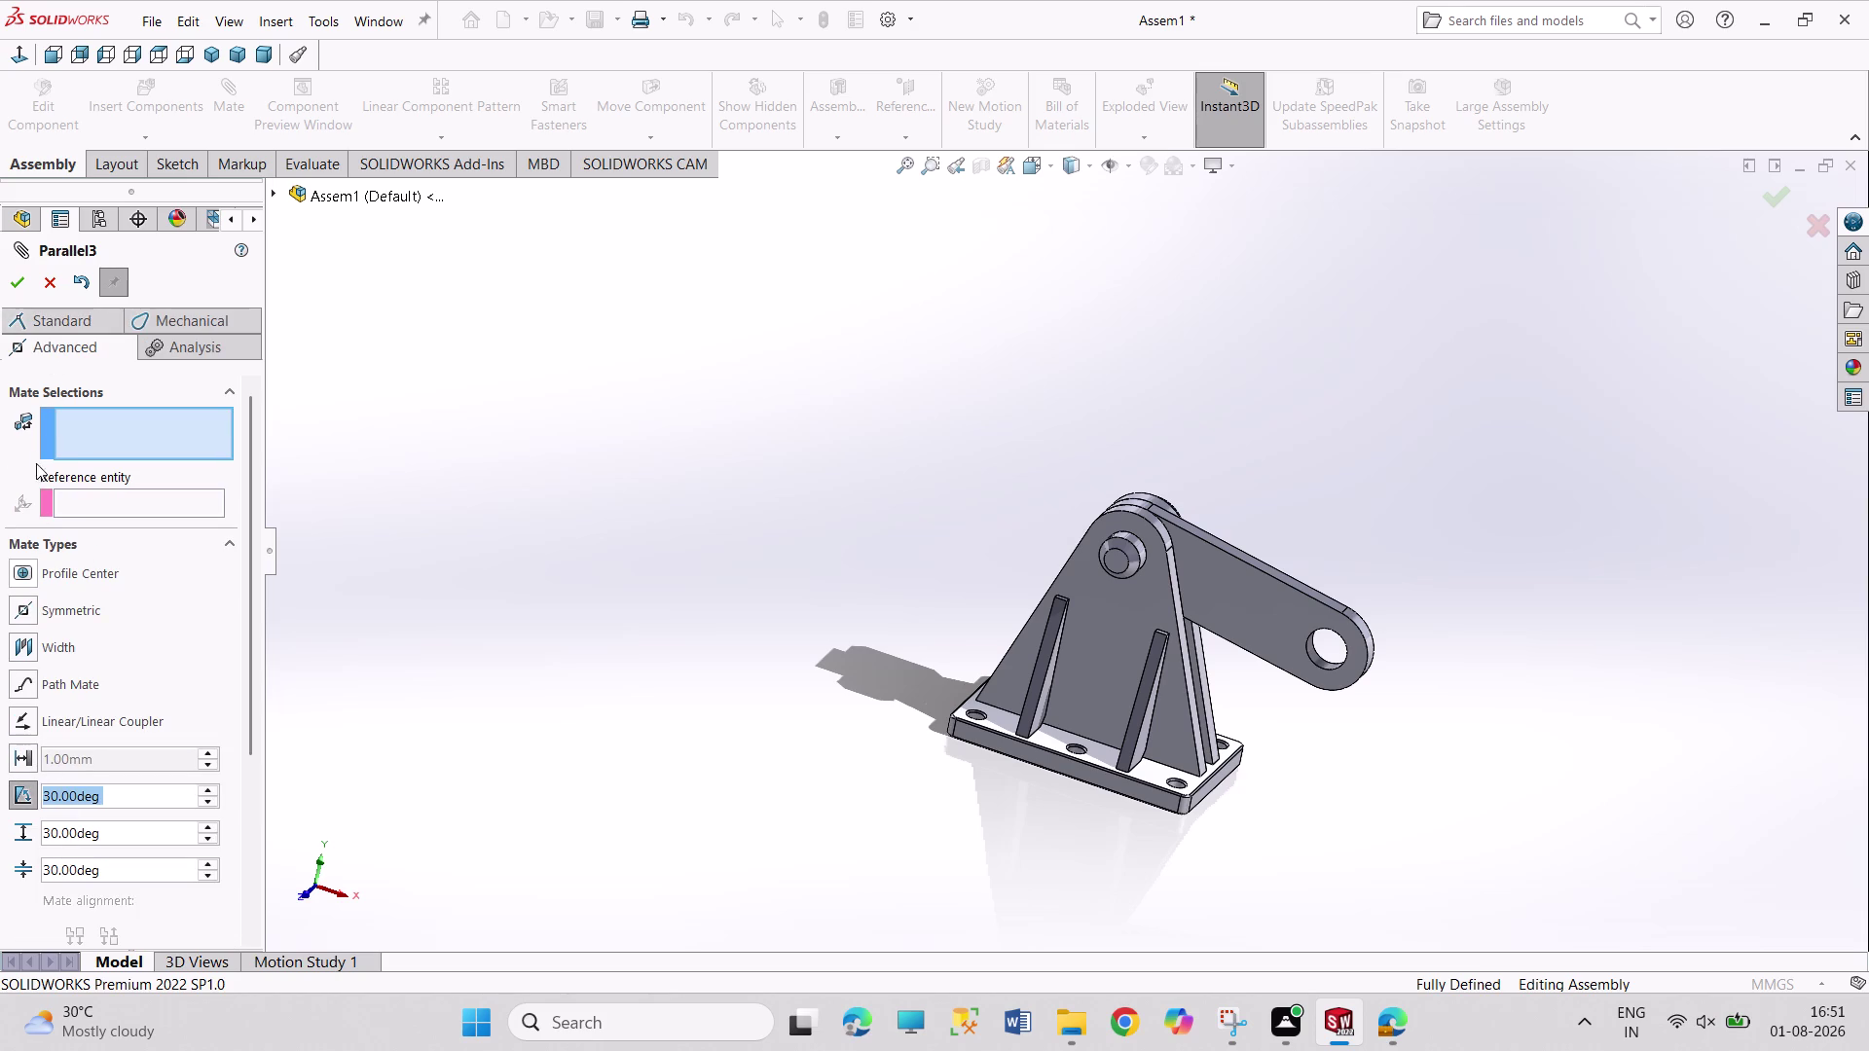
click(63, 327)
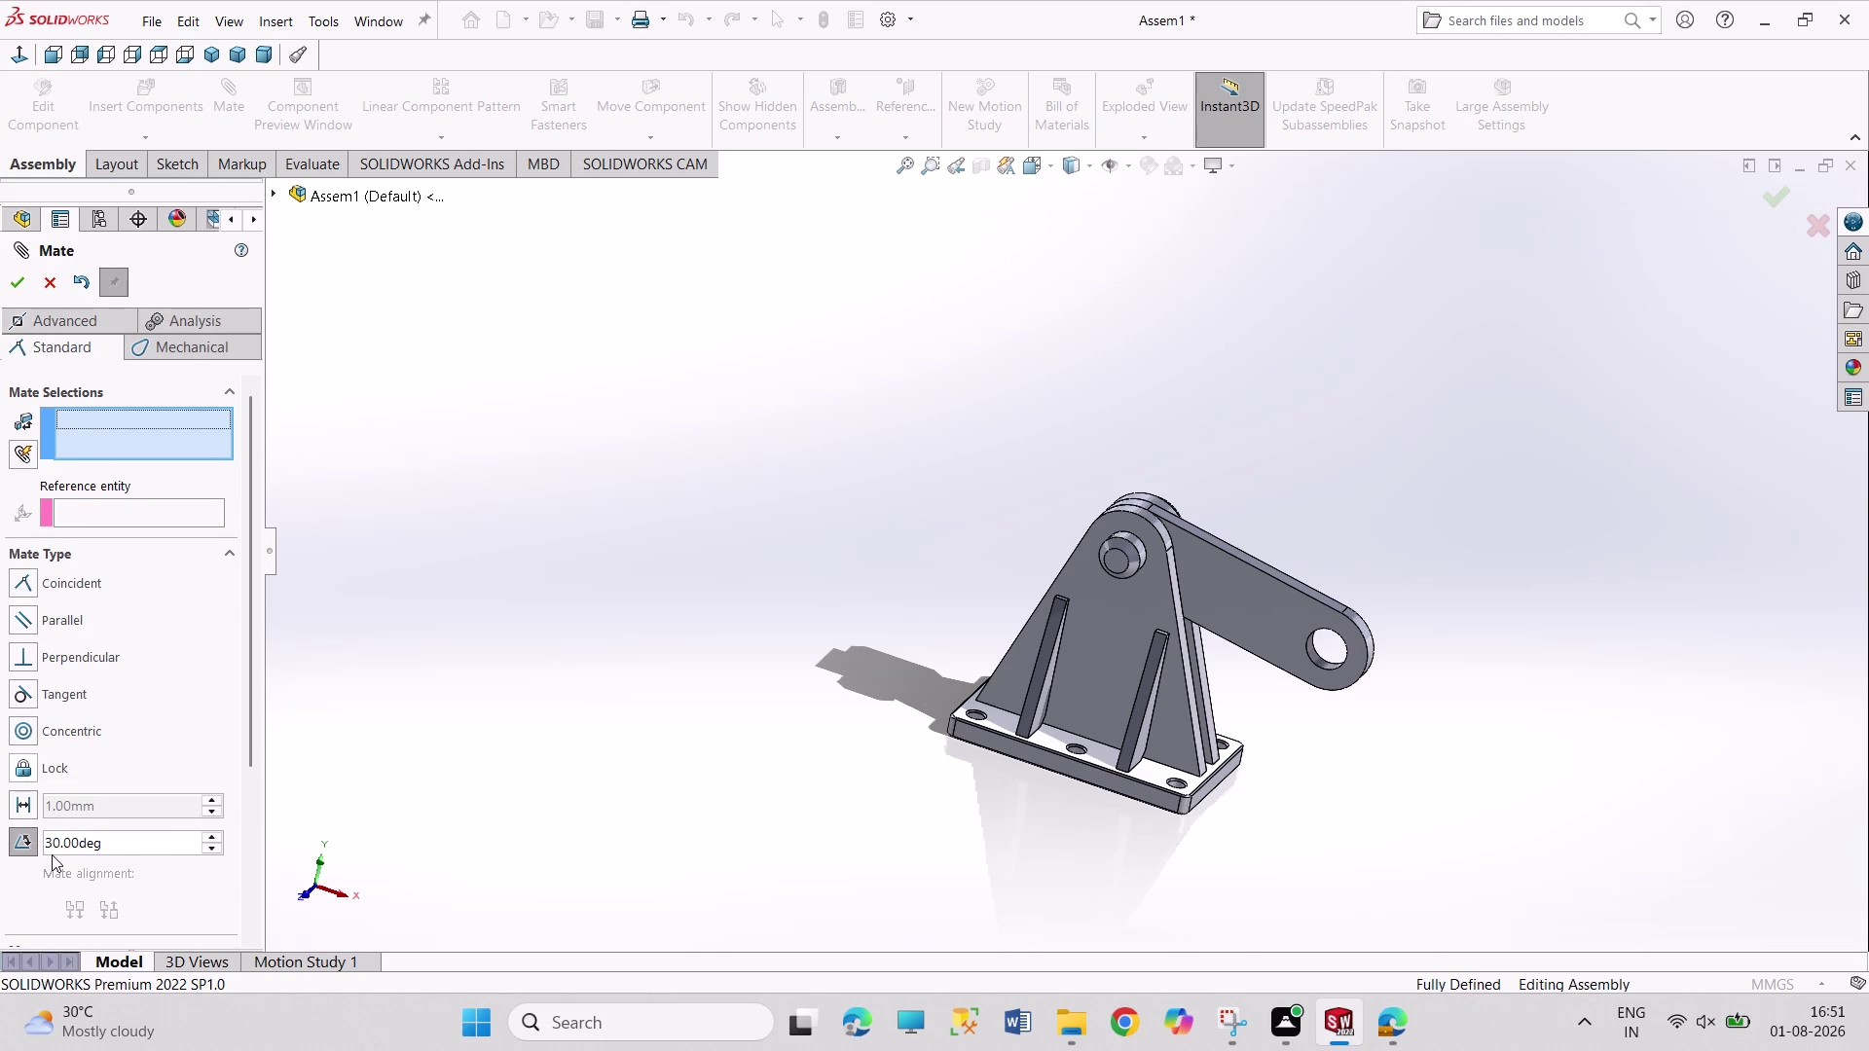
drag(57, 843, 21, 834)
text(28)
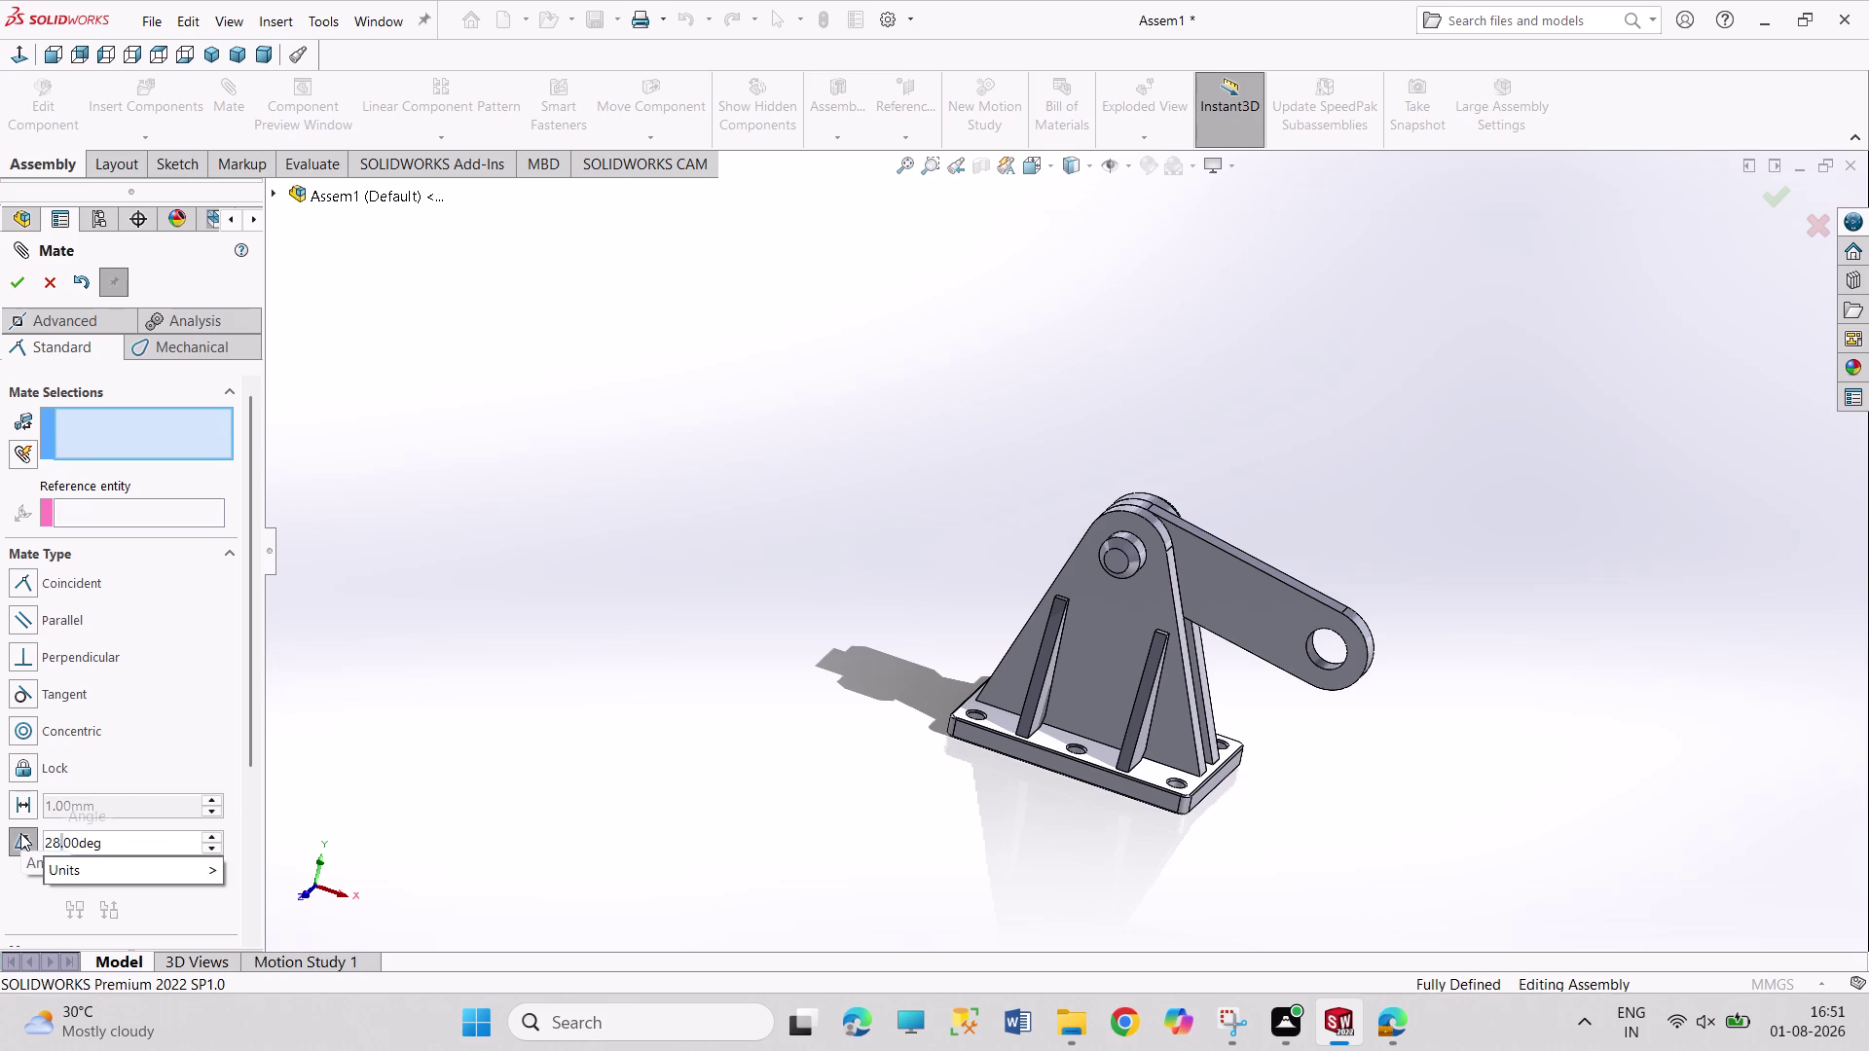
text(0)
key(Return)
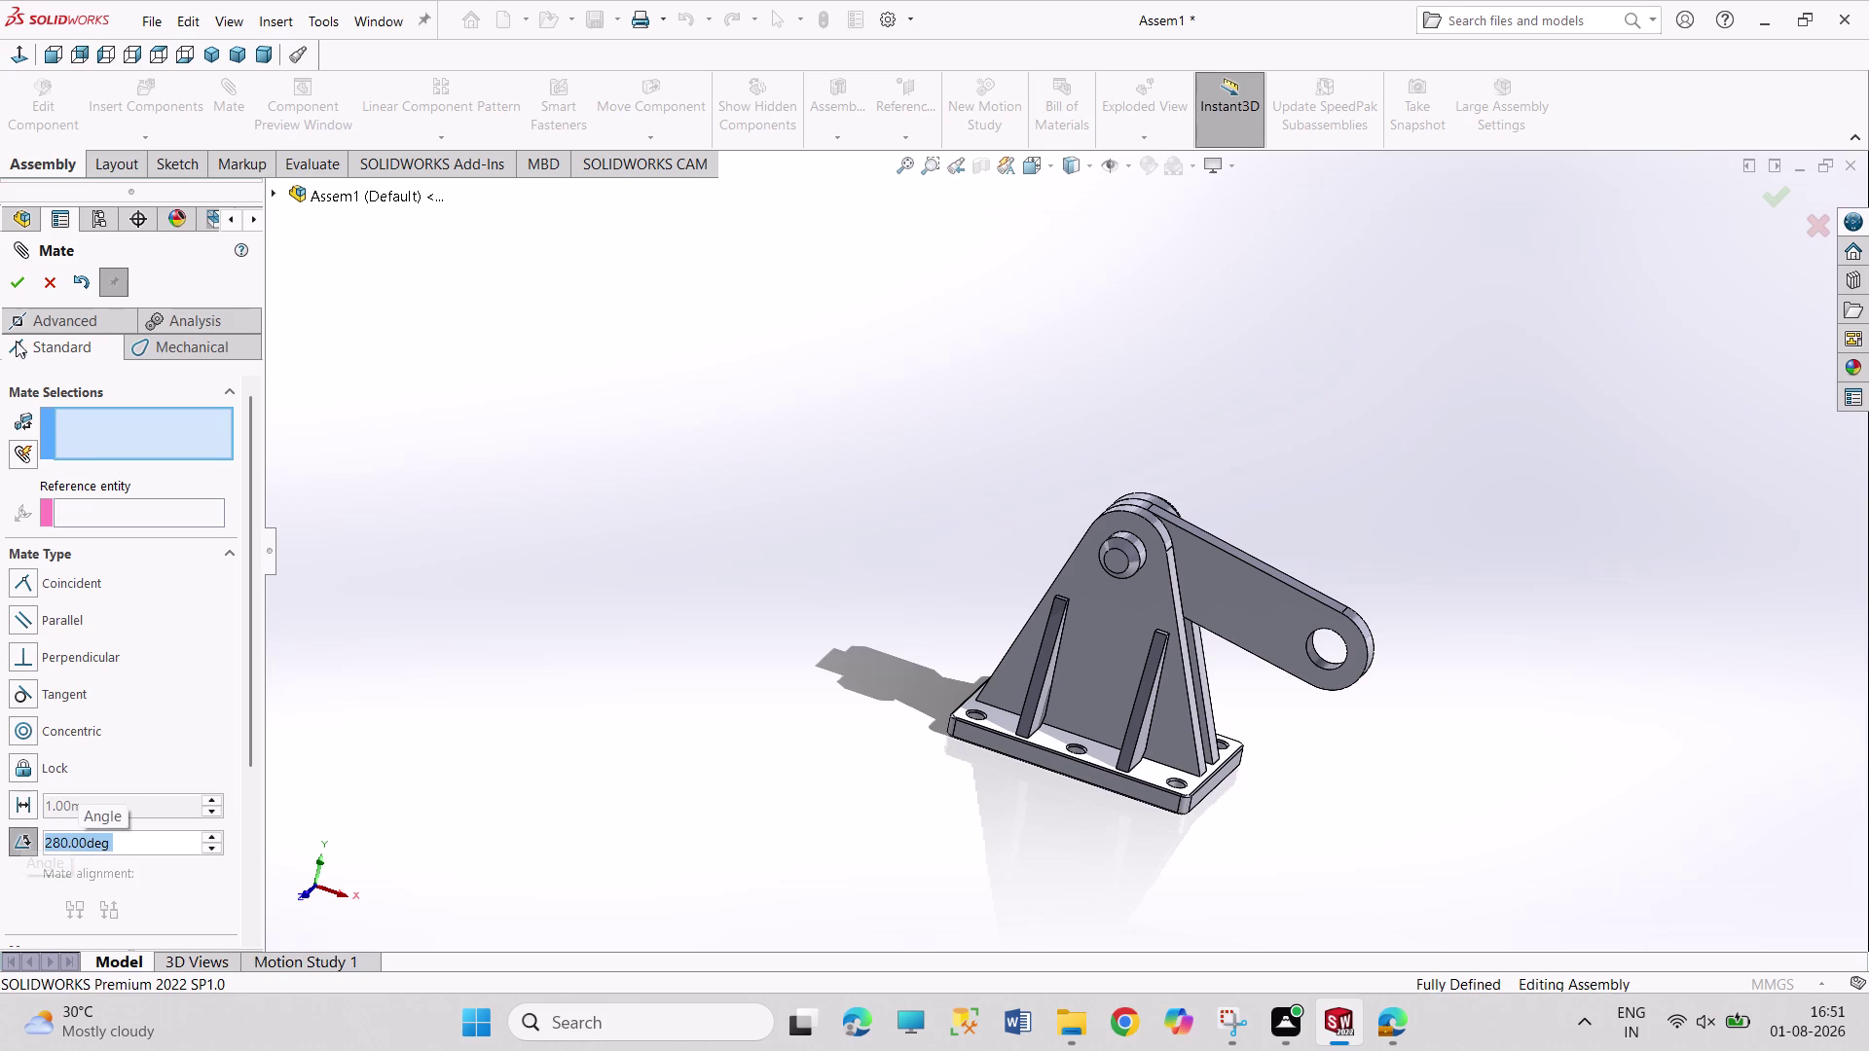
Enter a 50° limit value in the Advanced options and accept the mate.
click(34, 320)
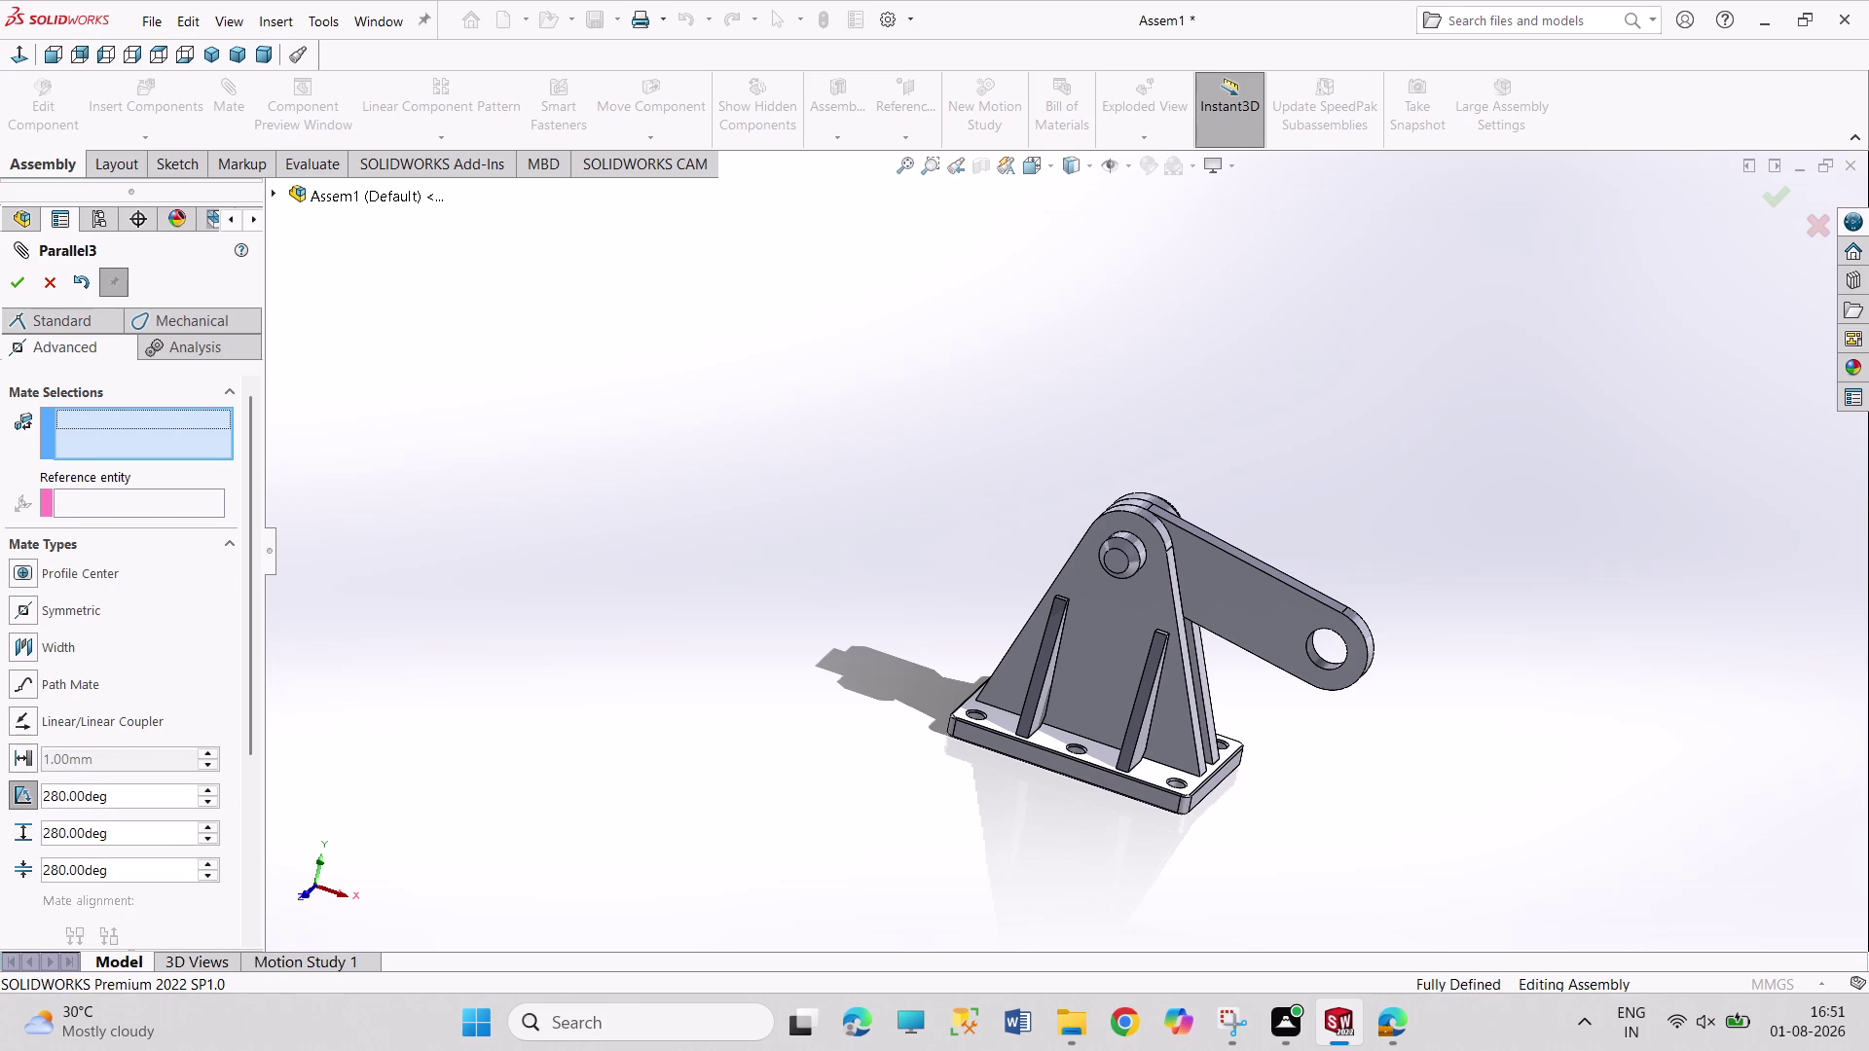
drag(65, 829, 30, 819)
click(59, 876)
drag(66, 872, 45, 862)
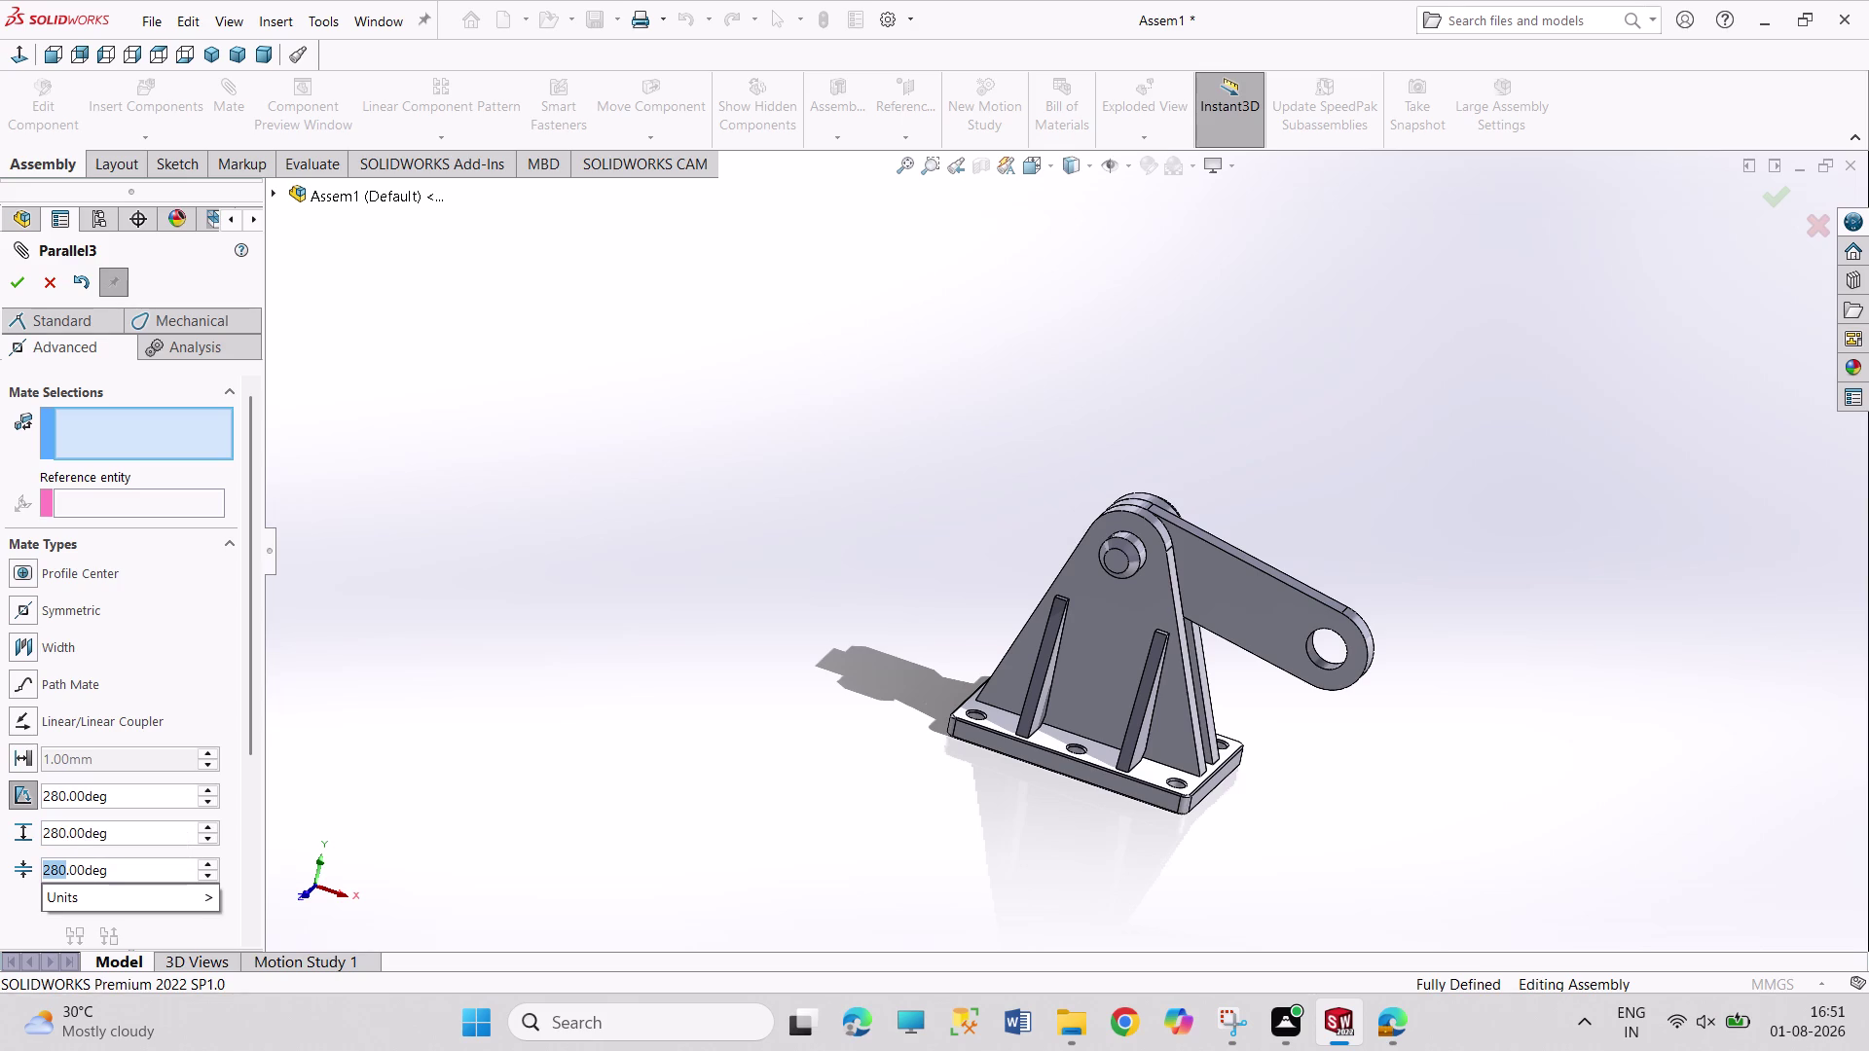
text(50)
key(Return)
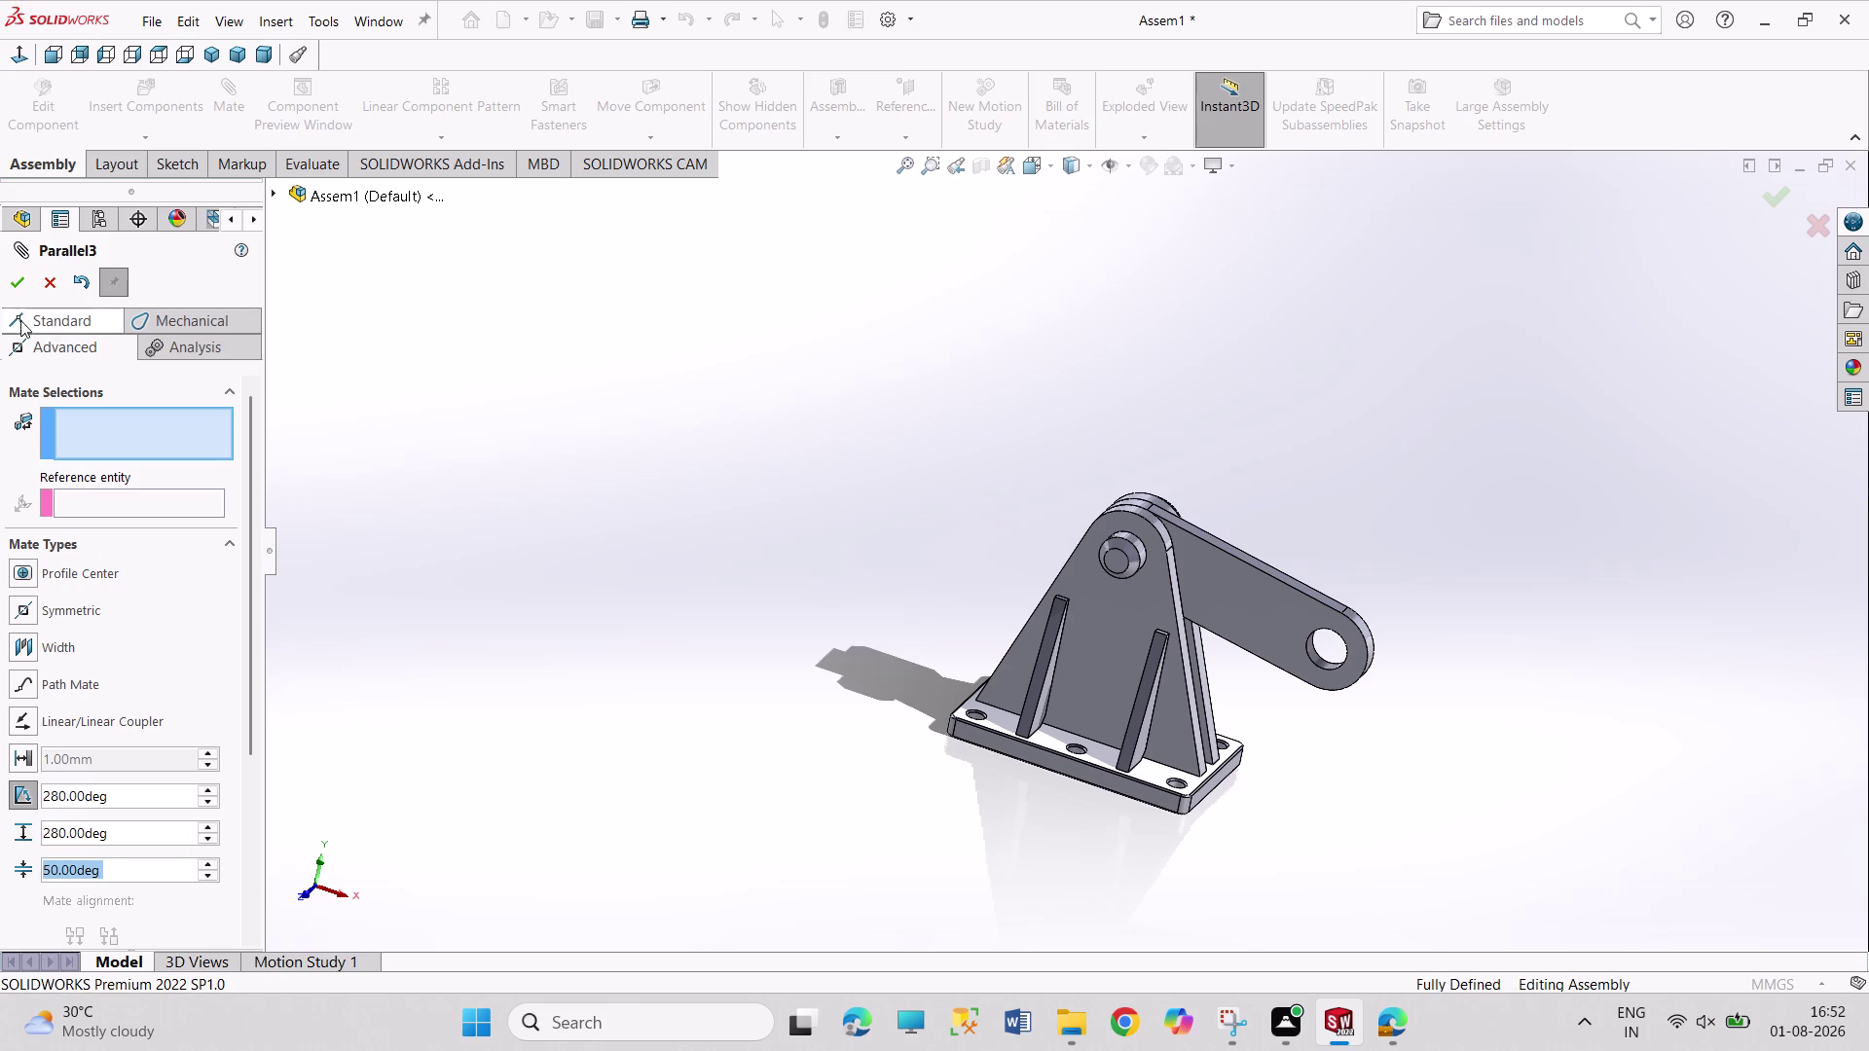
click(17, 294)
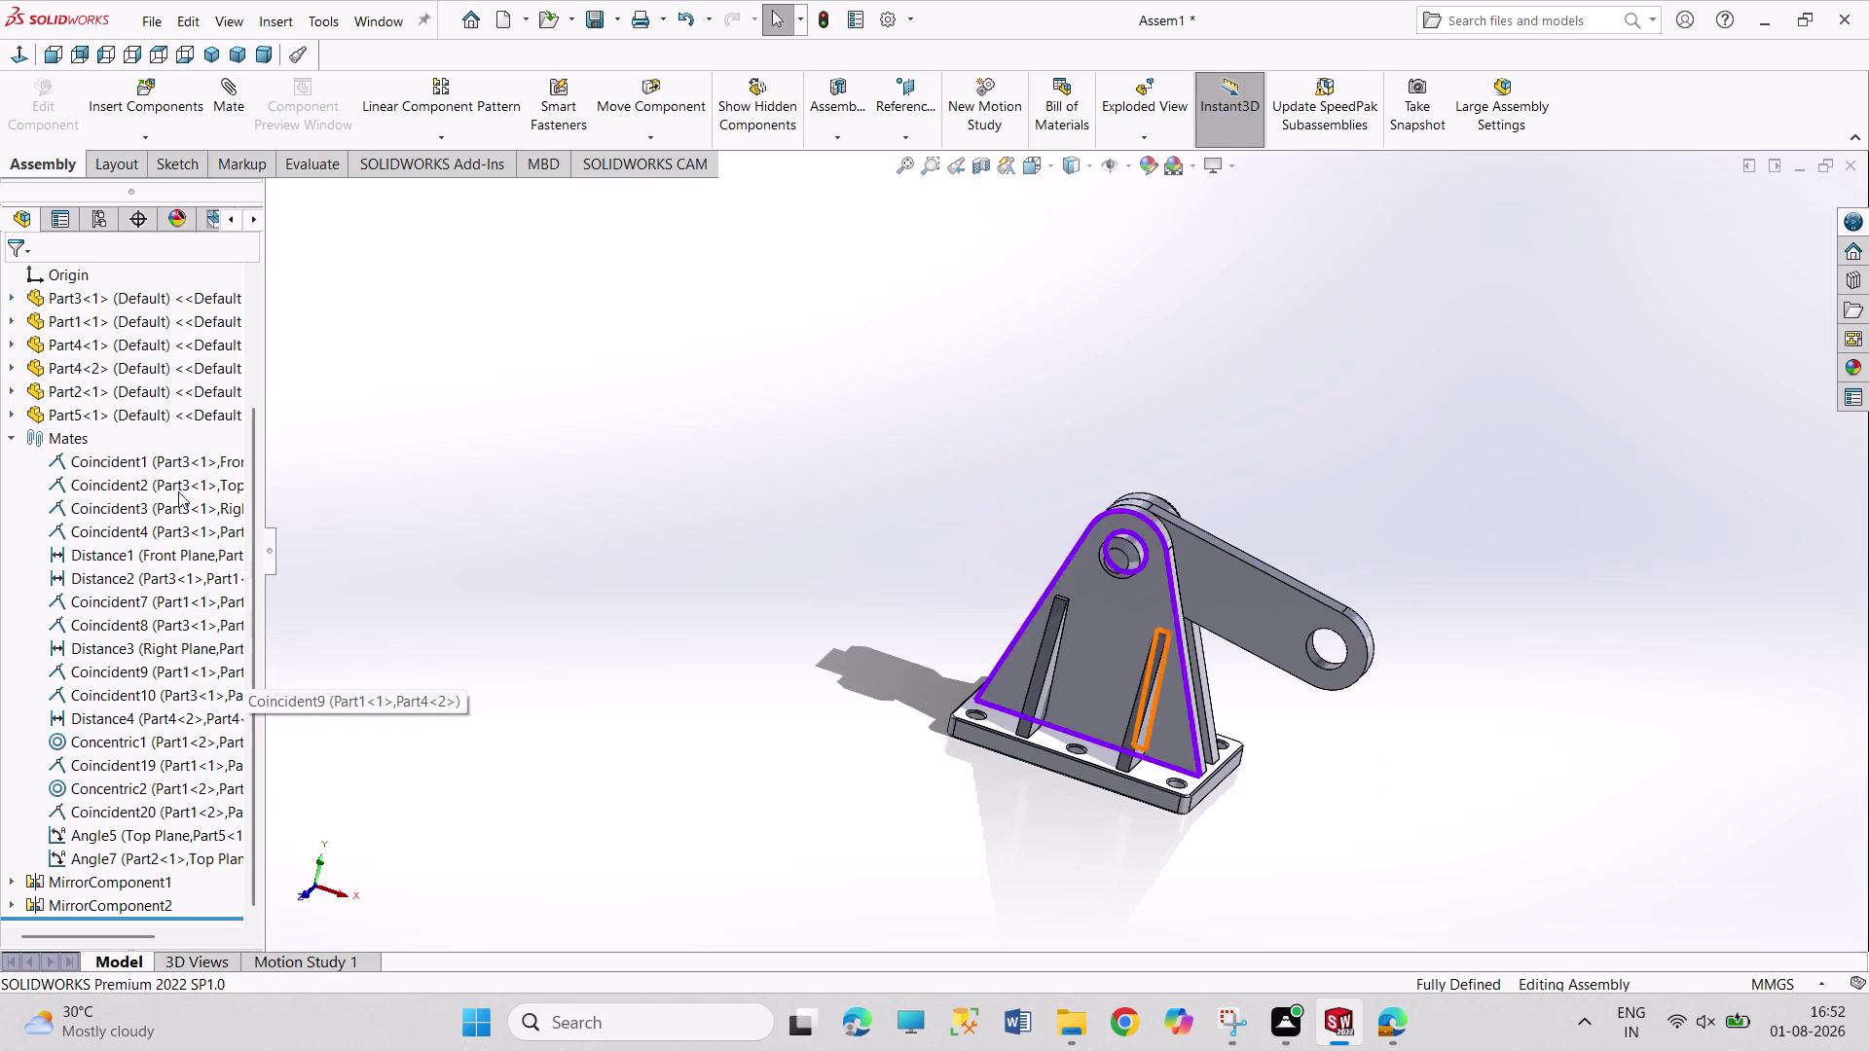
click(9, 438)
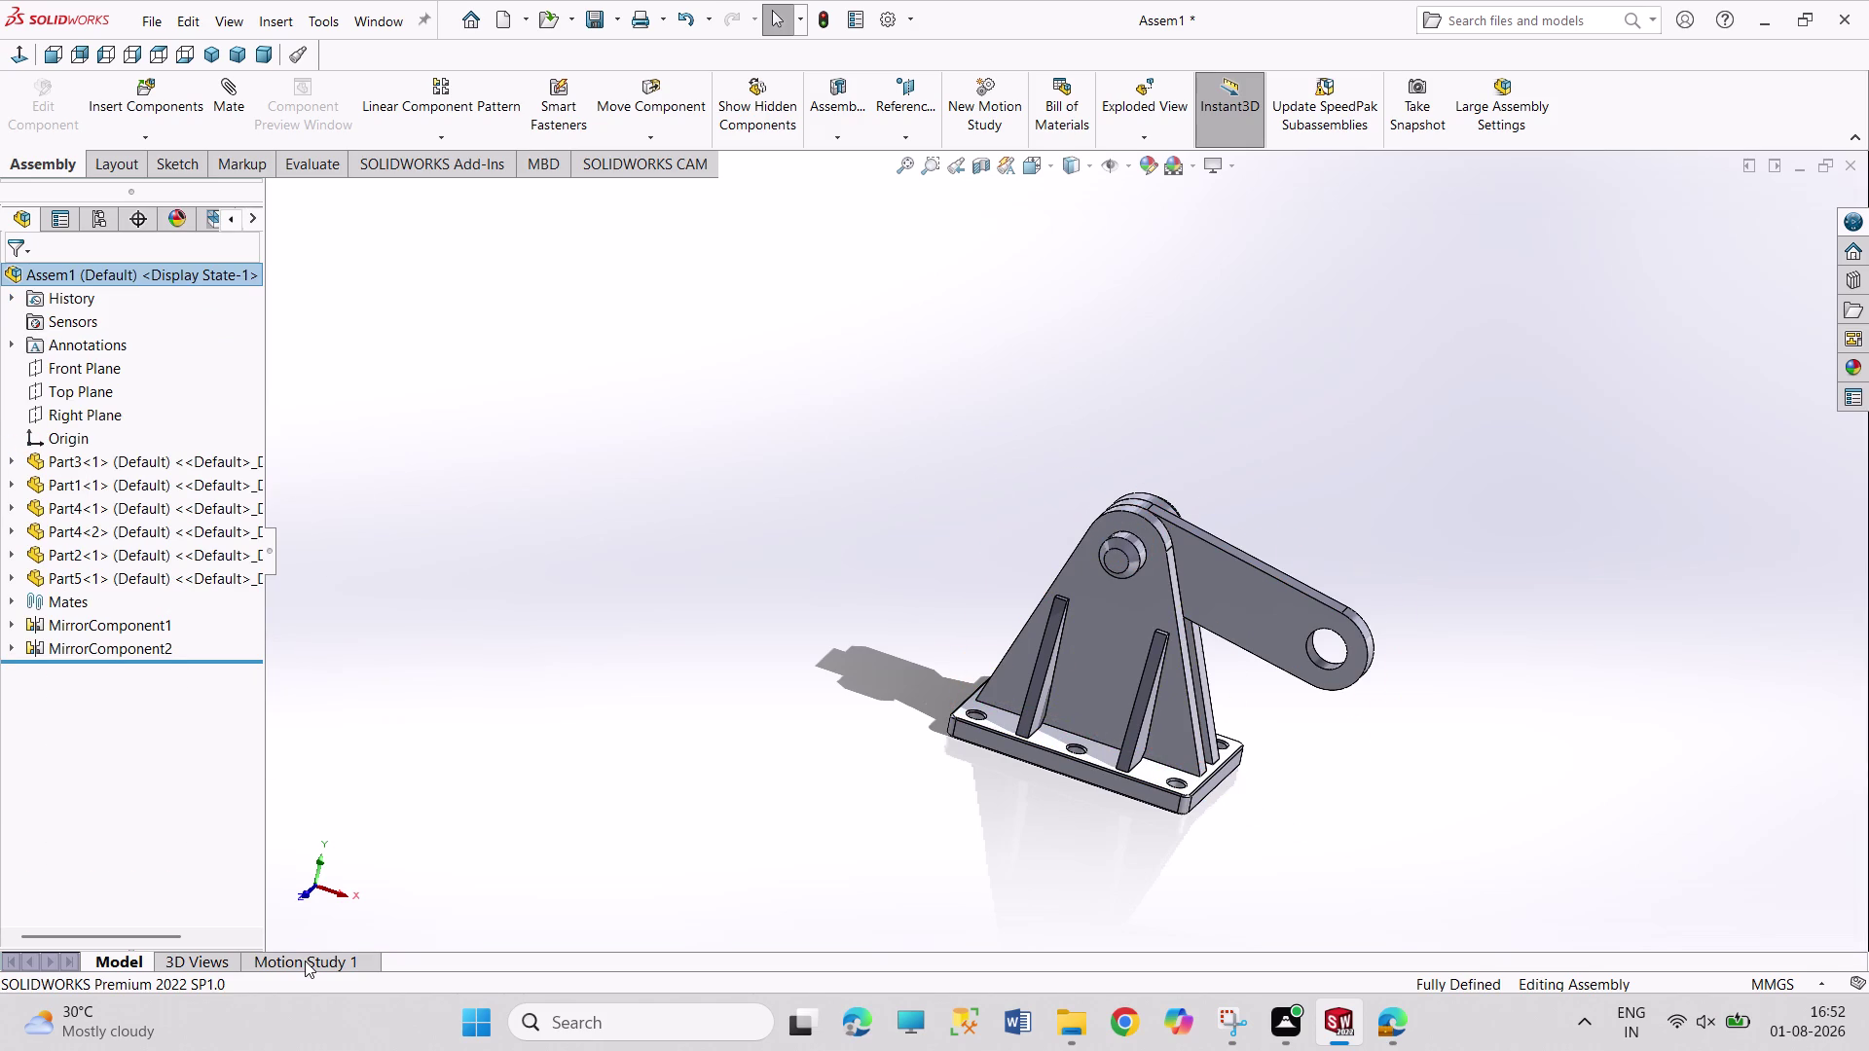
Add a rotary motor on the link arm face in Motion Study 1, calculate and play.
click(305, 960)
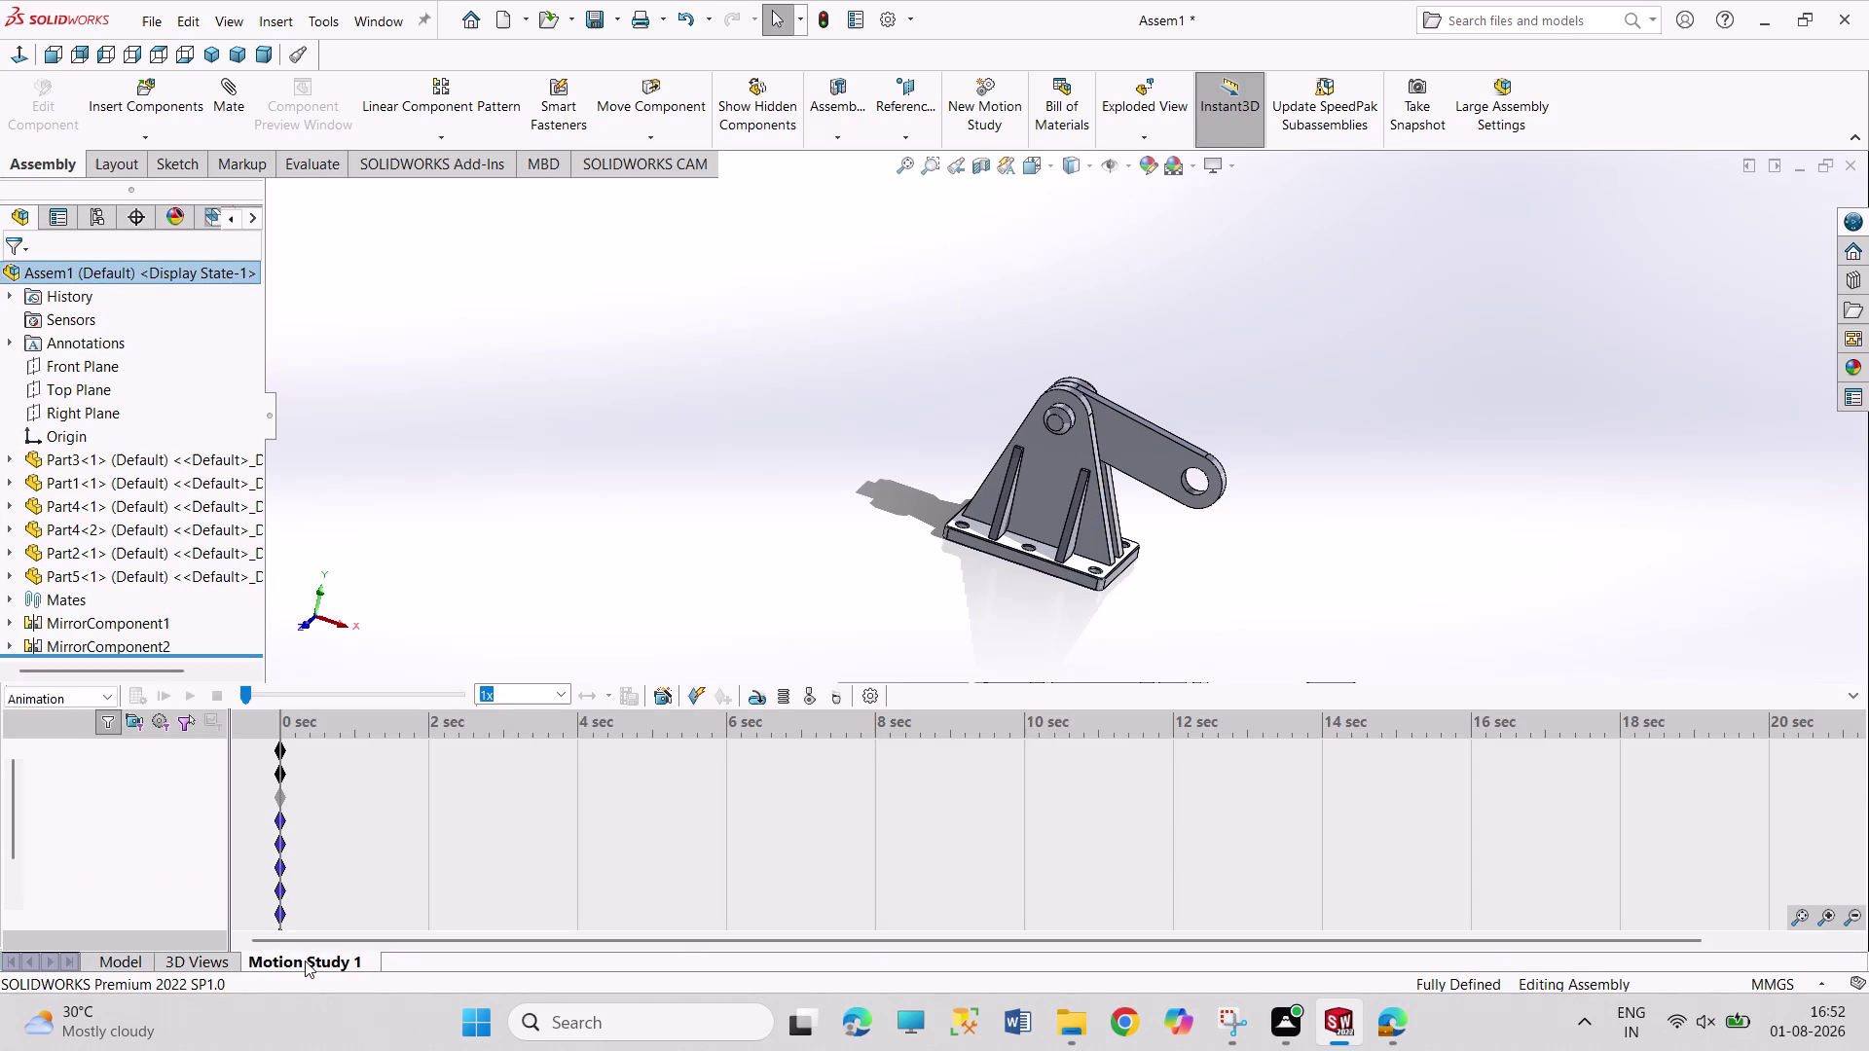
click(756, 694)
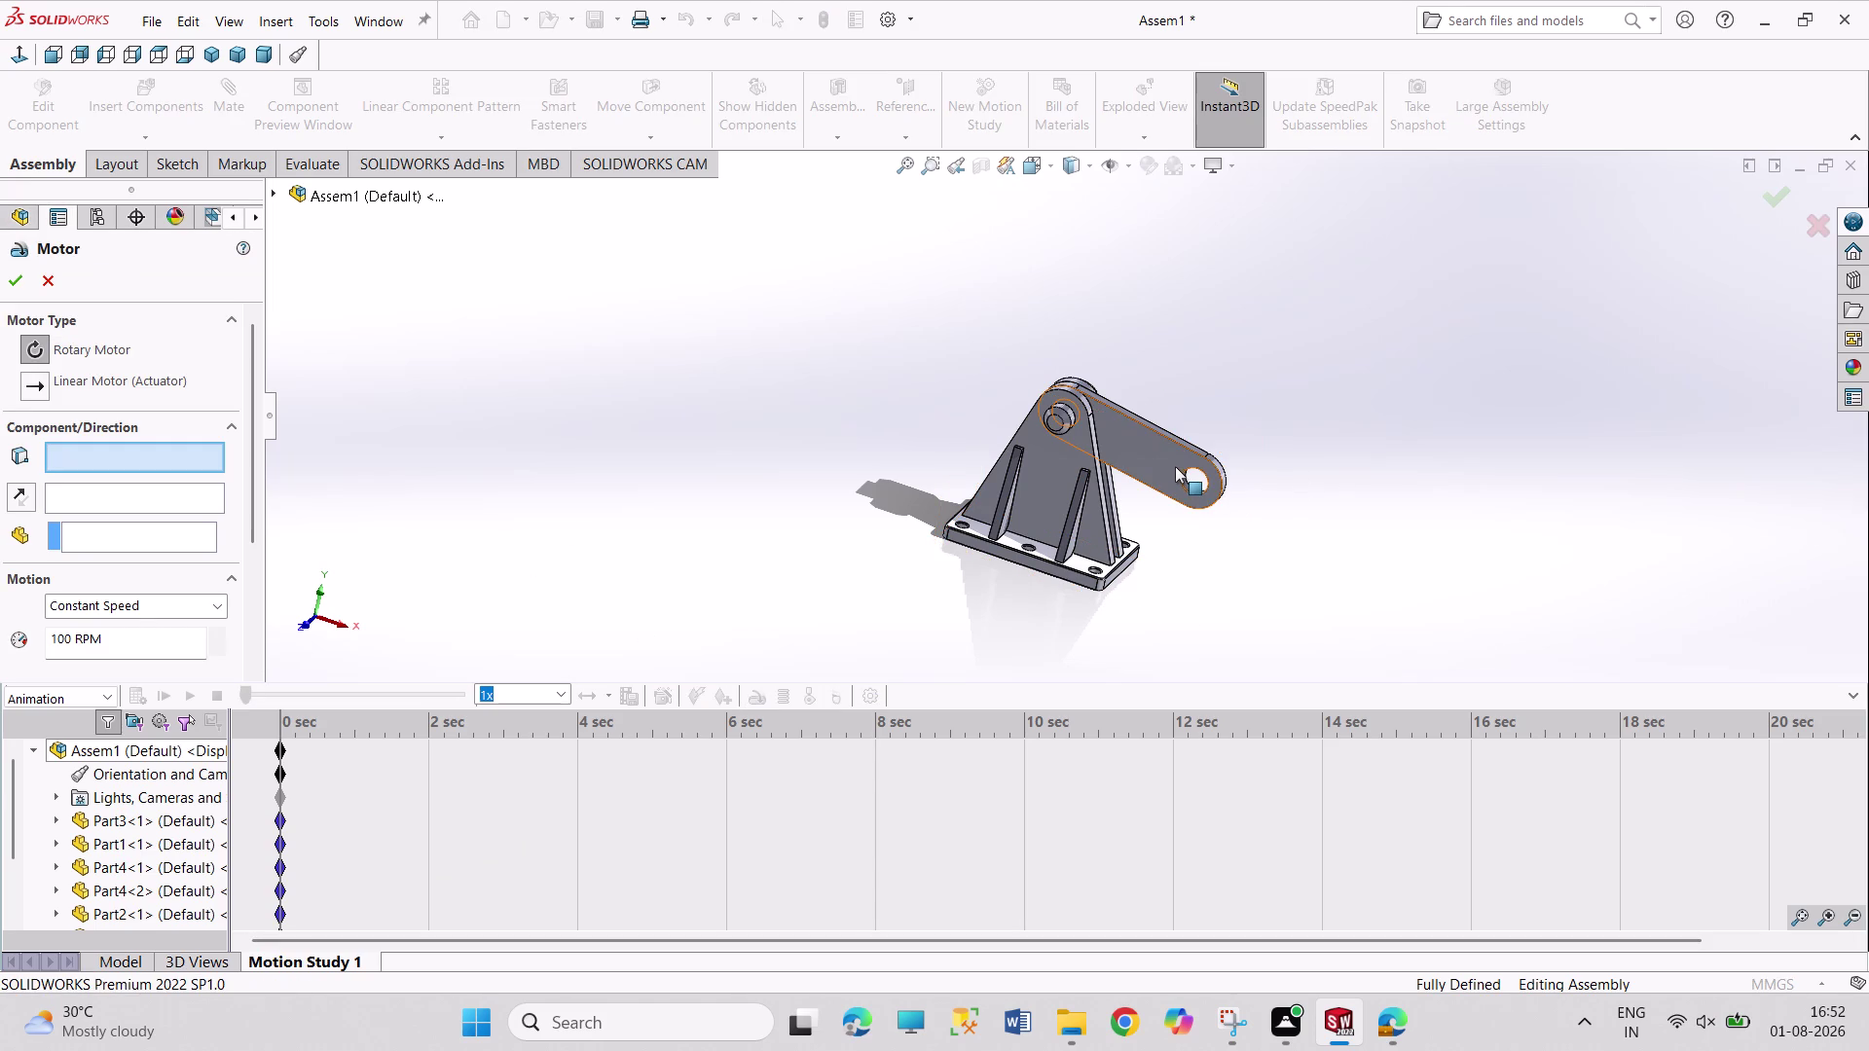
click(1175, 466)
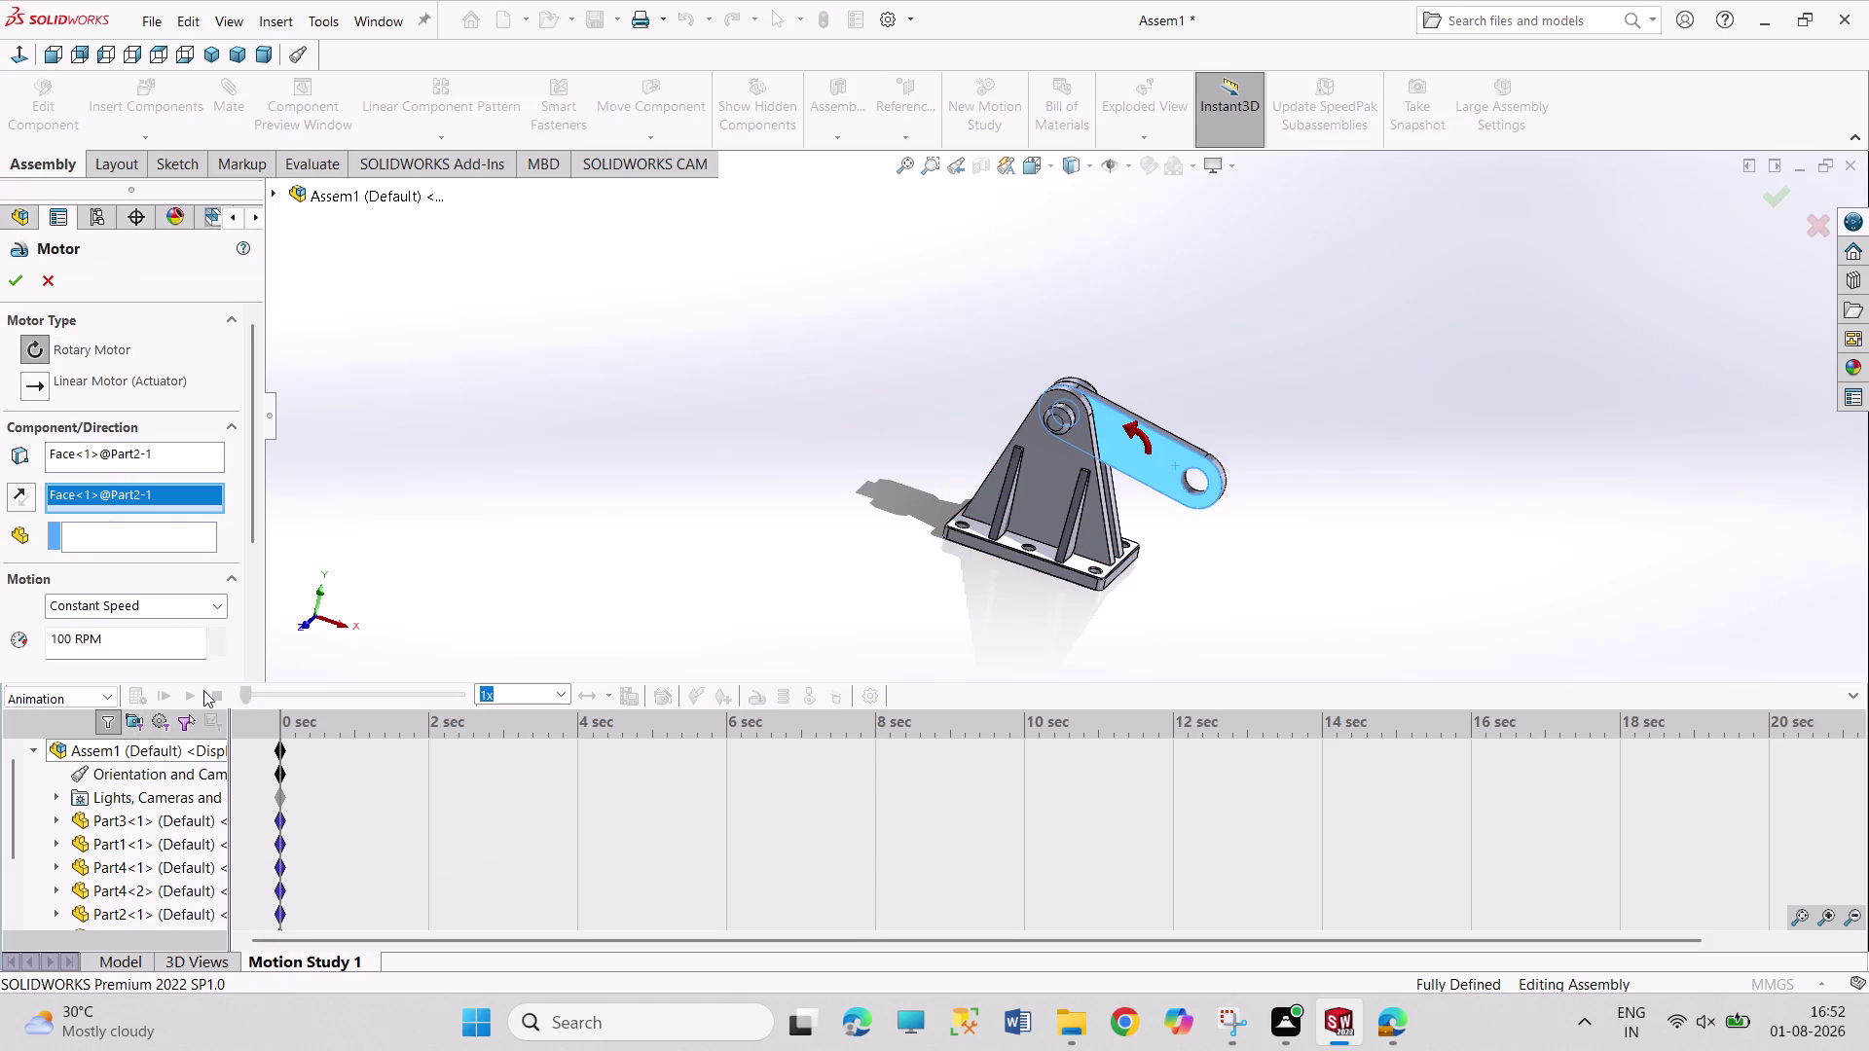
click(19, 289)
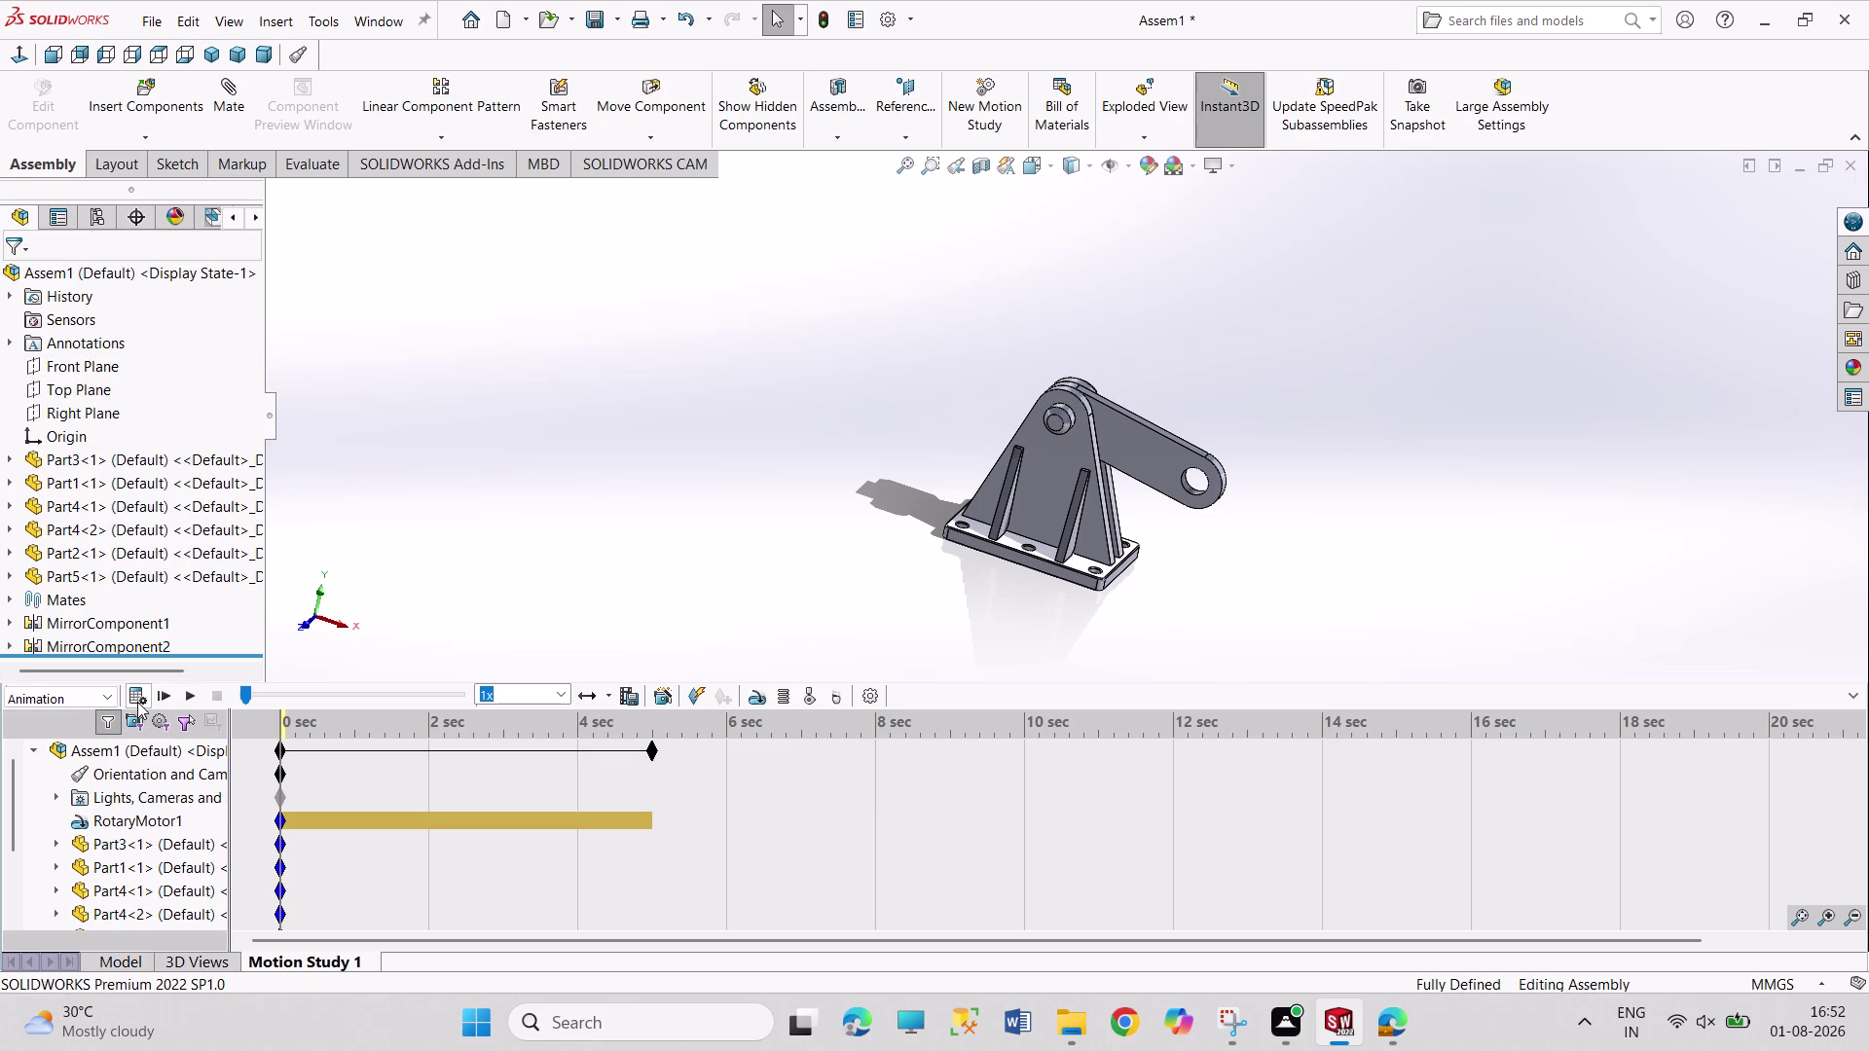
click(137, 702)
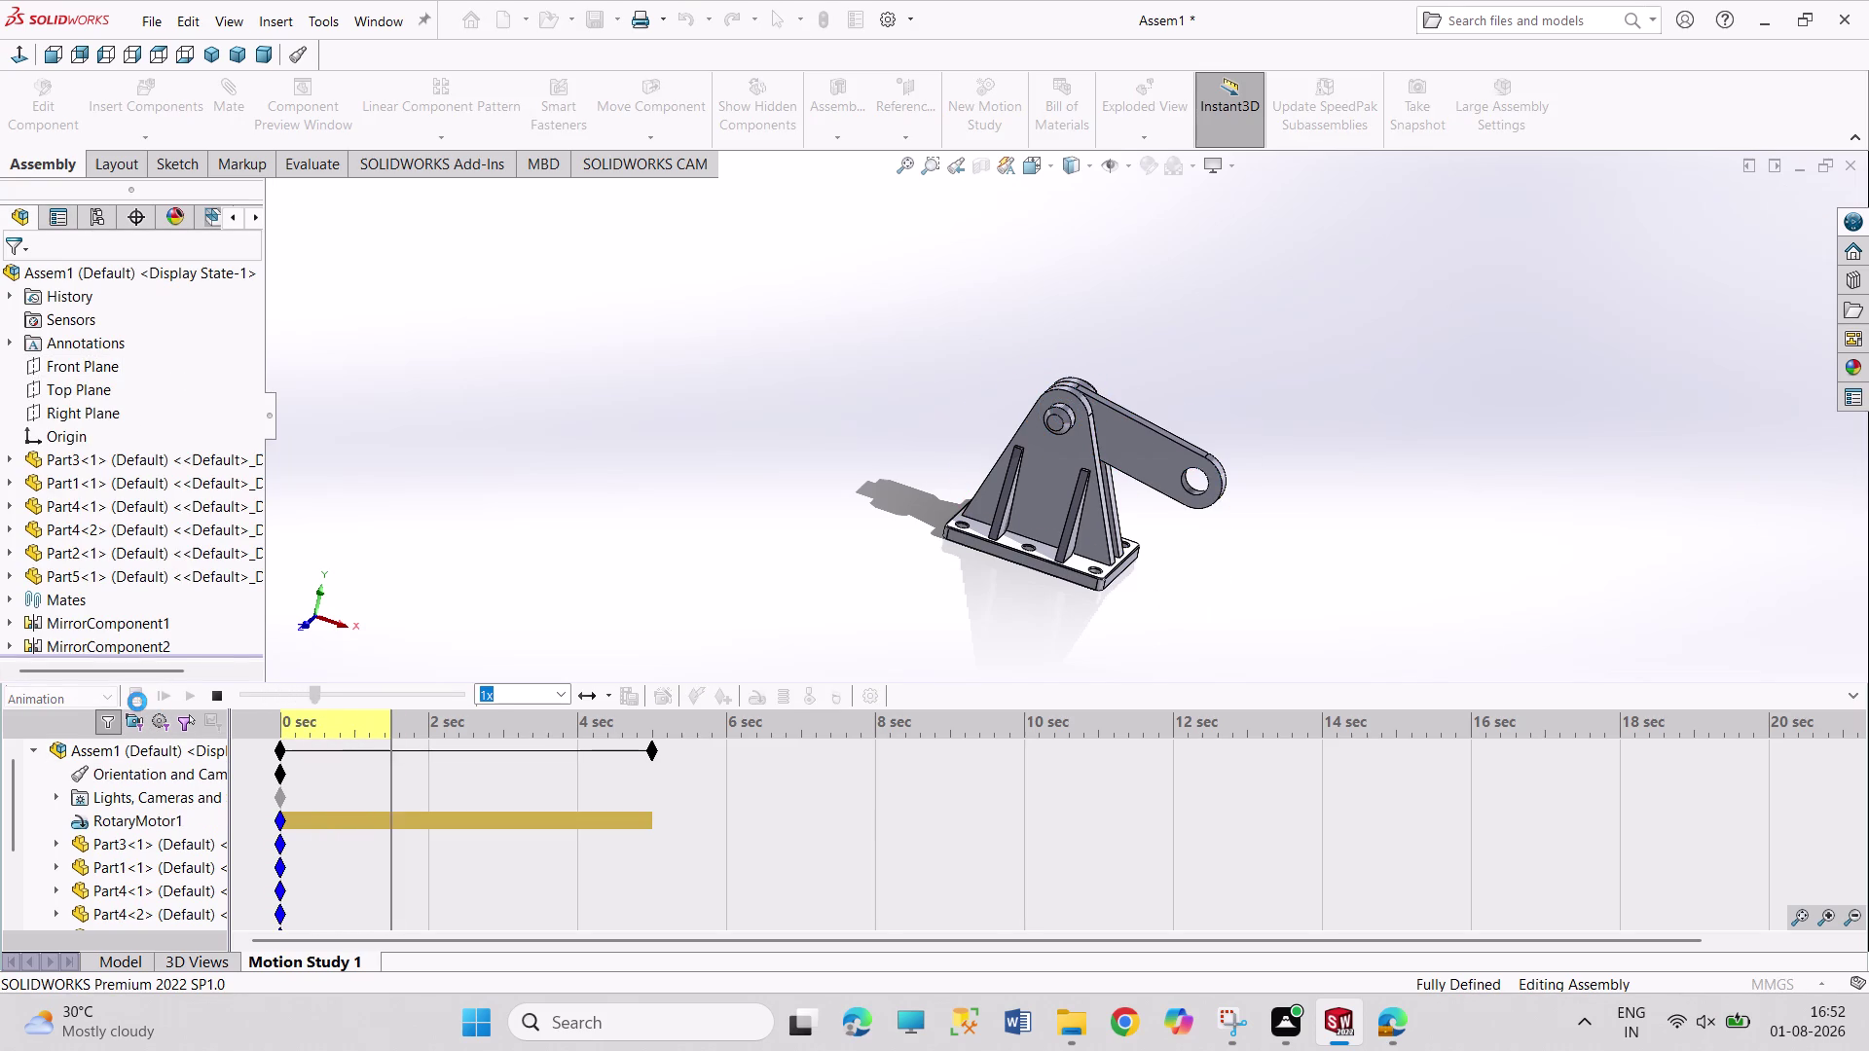
click(217, 689)
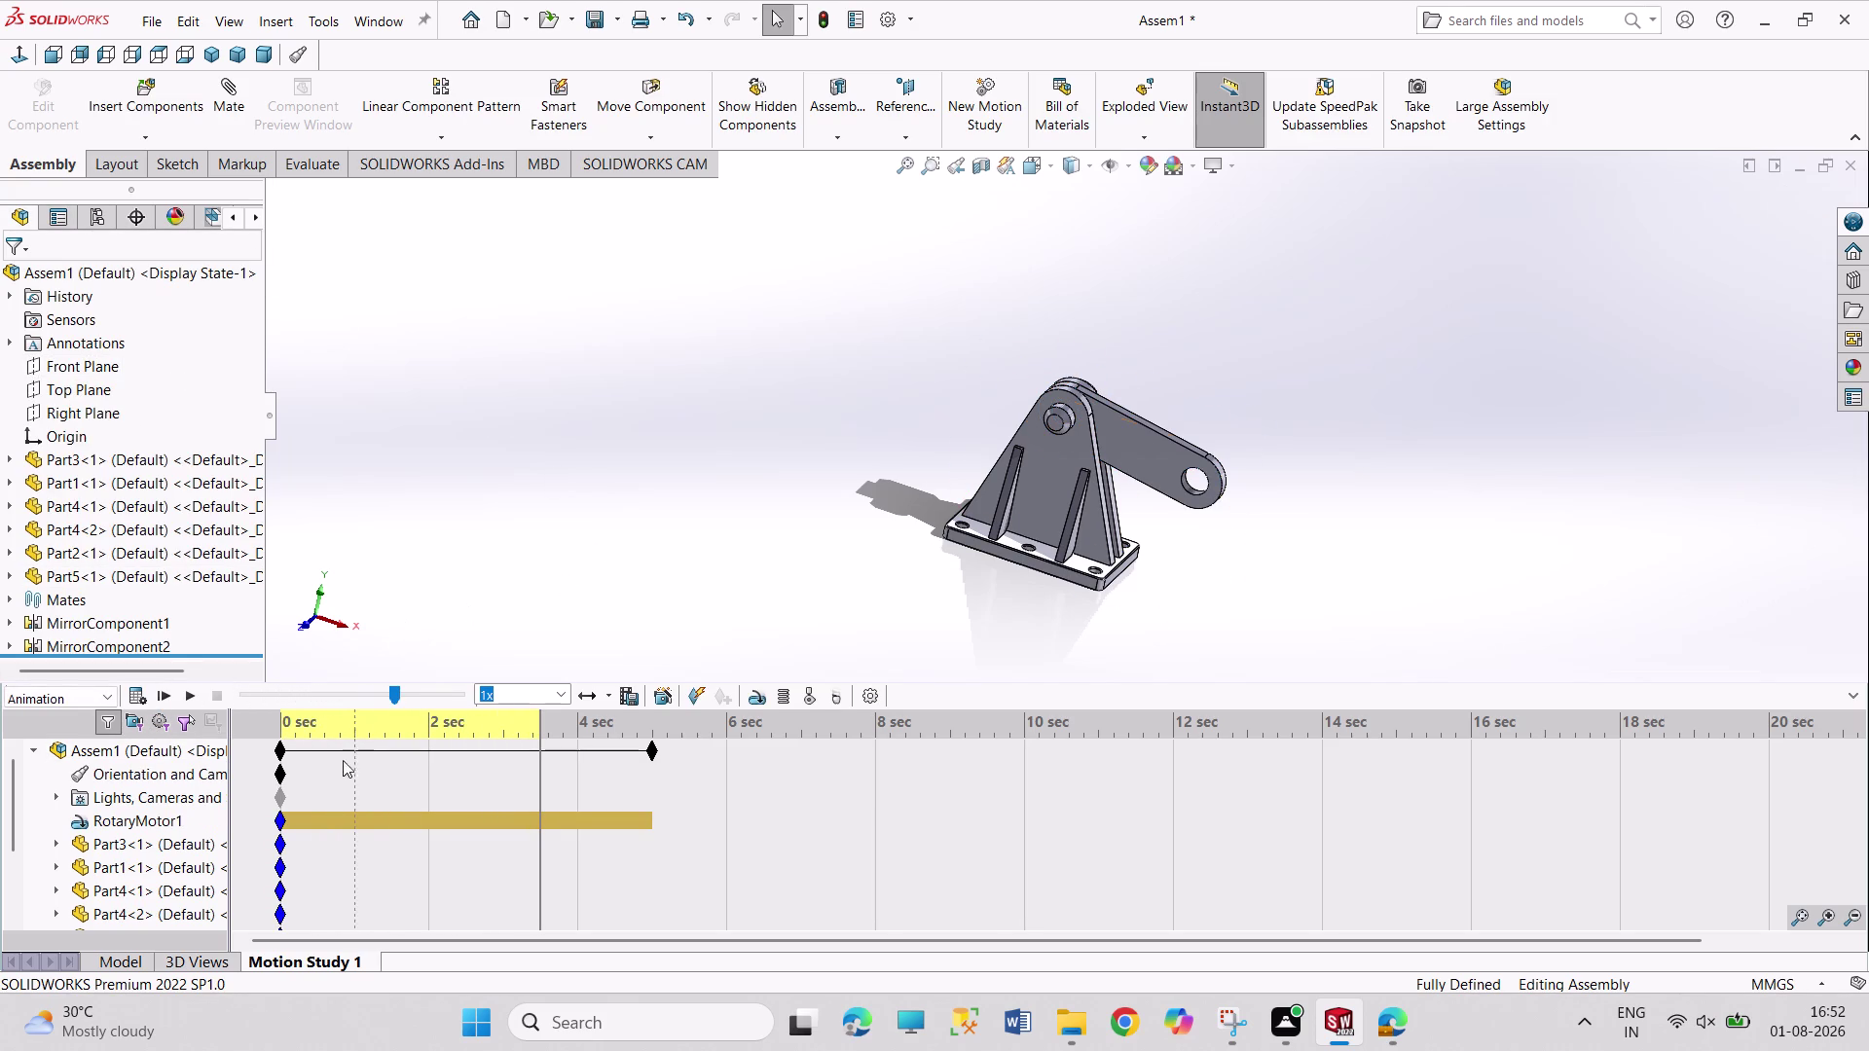
Back in the Model tab, swing the link arm around its pivot and re-expand Mates.
click(122, 962)
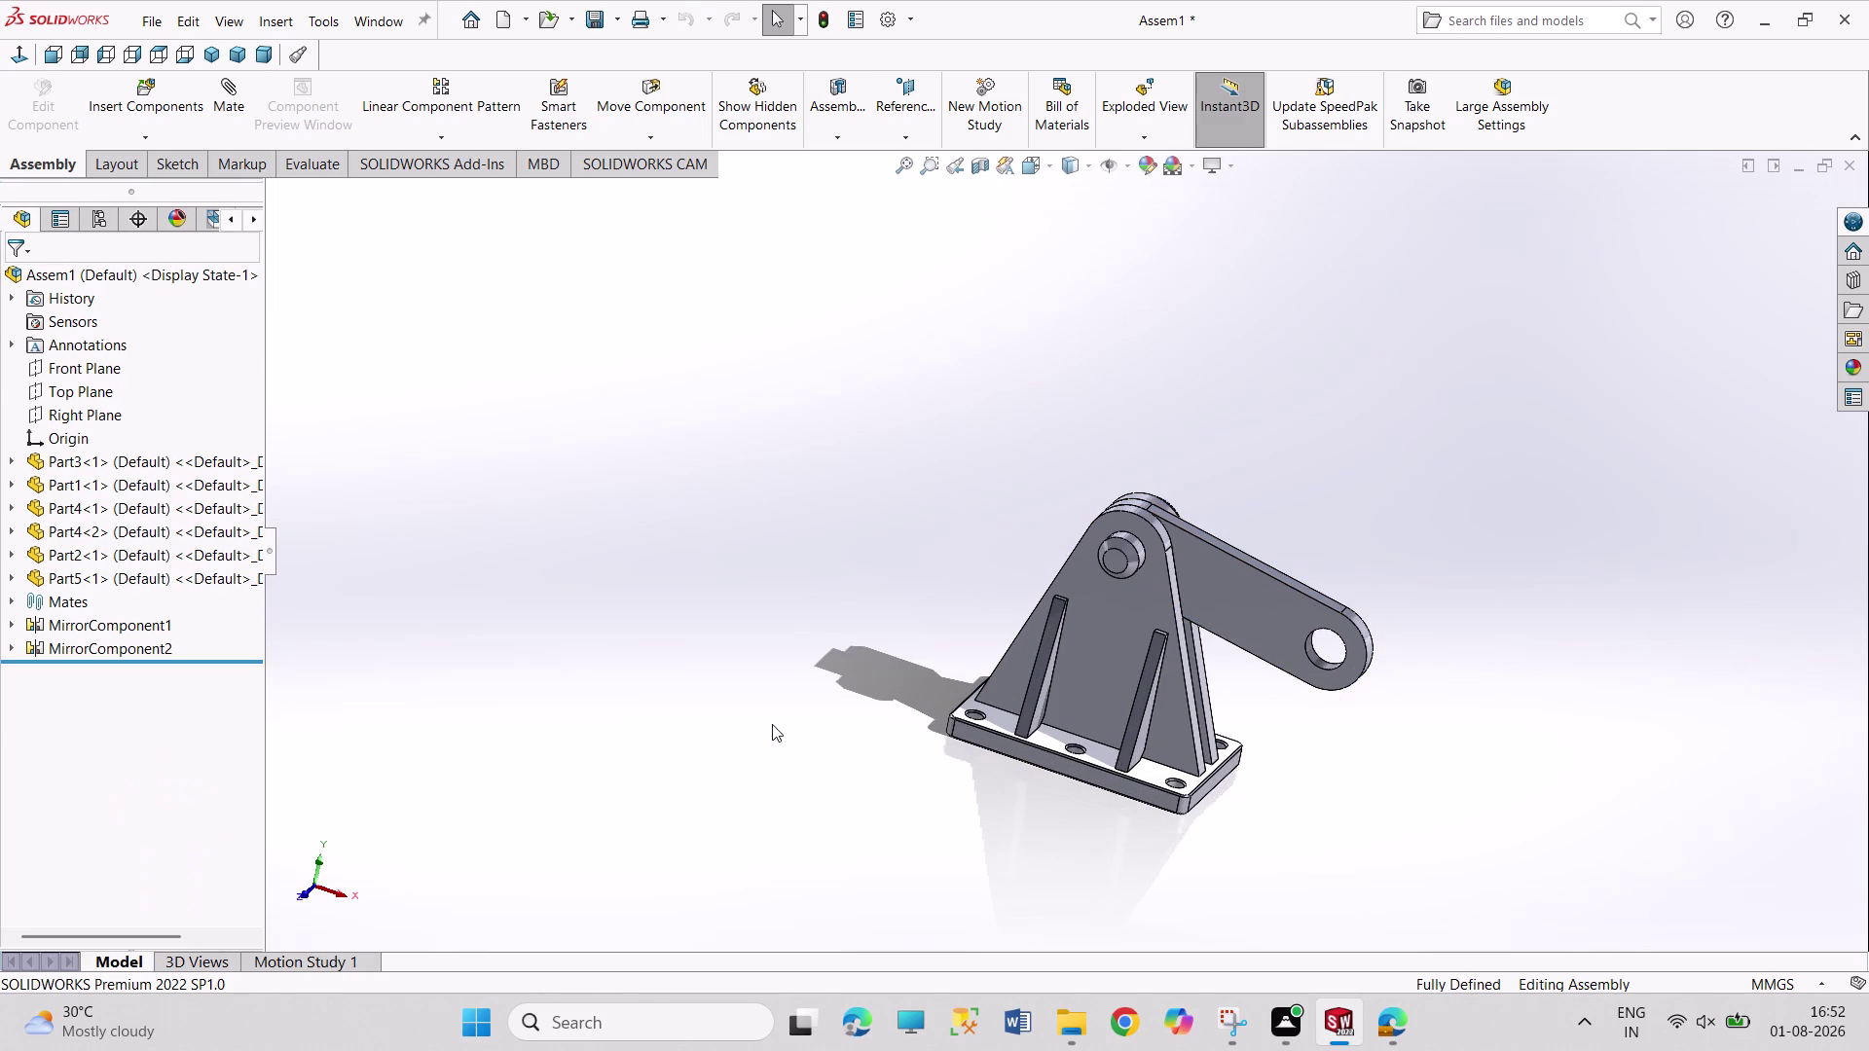
click(785, 710)
drag(1283, 631, 1203, 436)
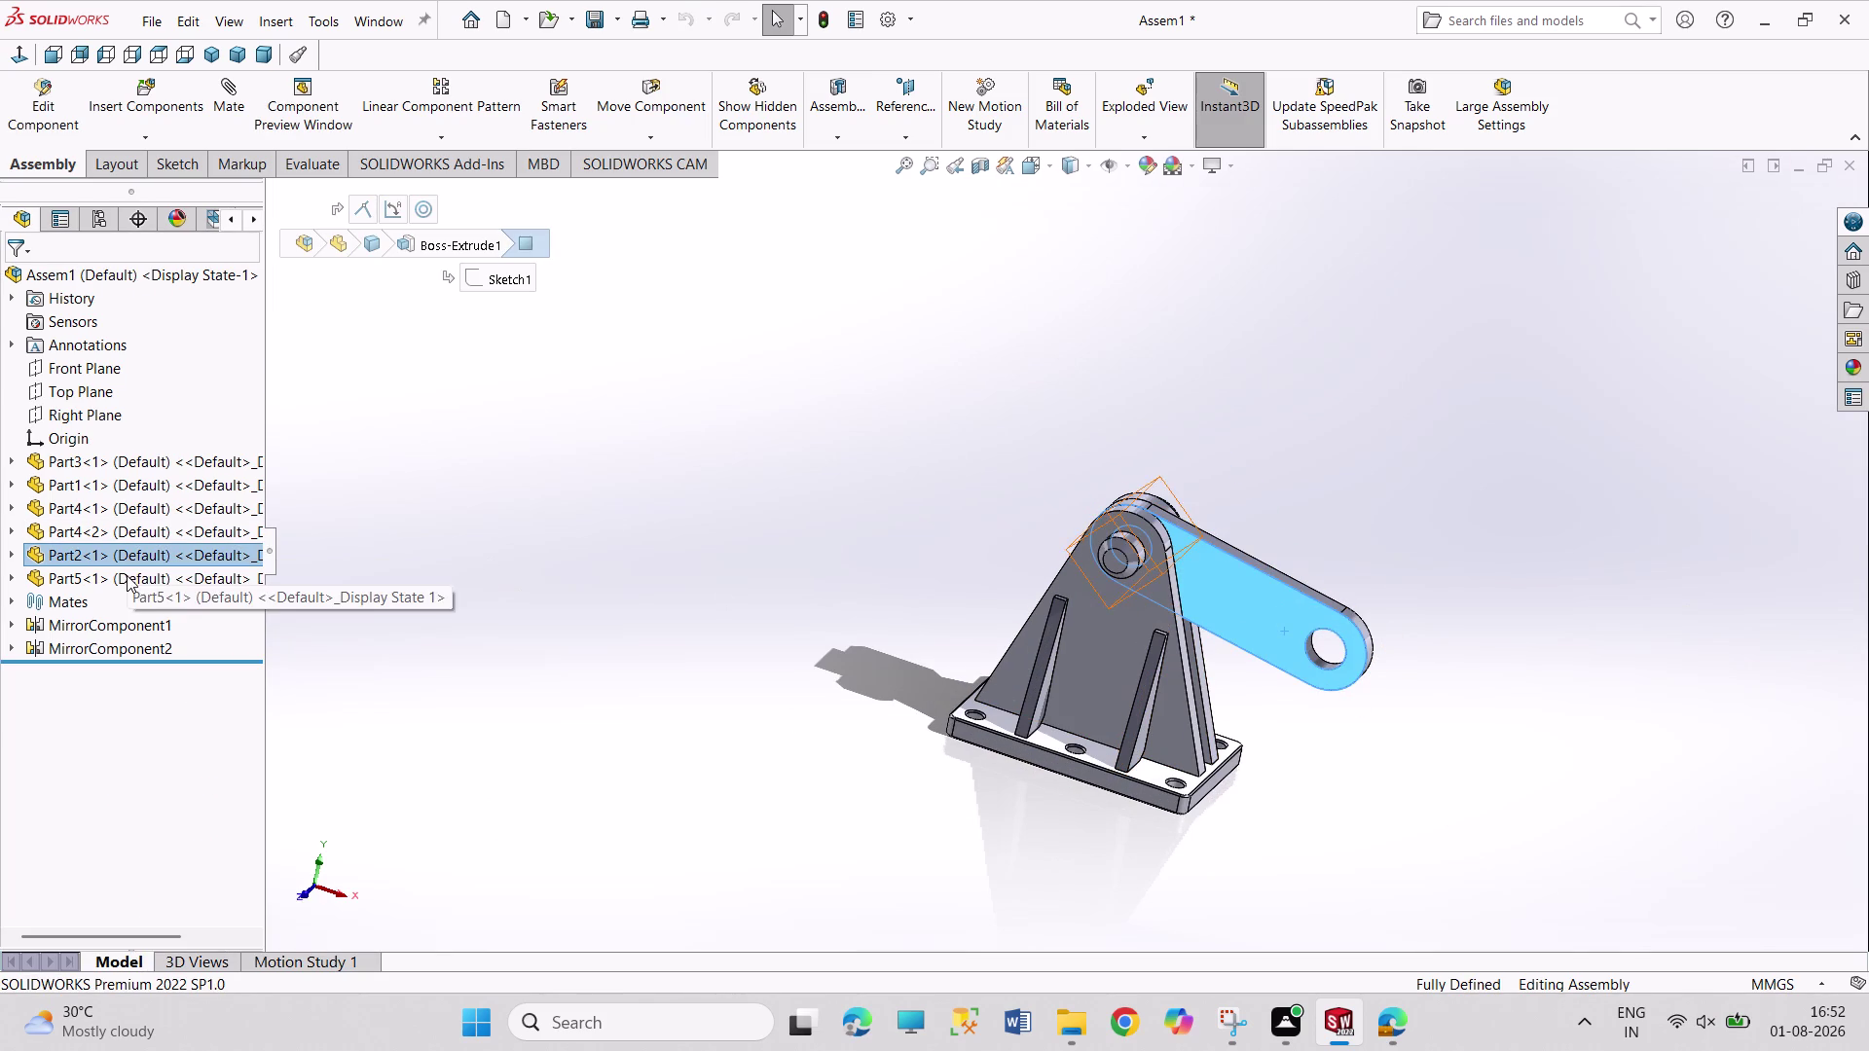
click(125, 557)
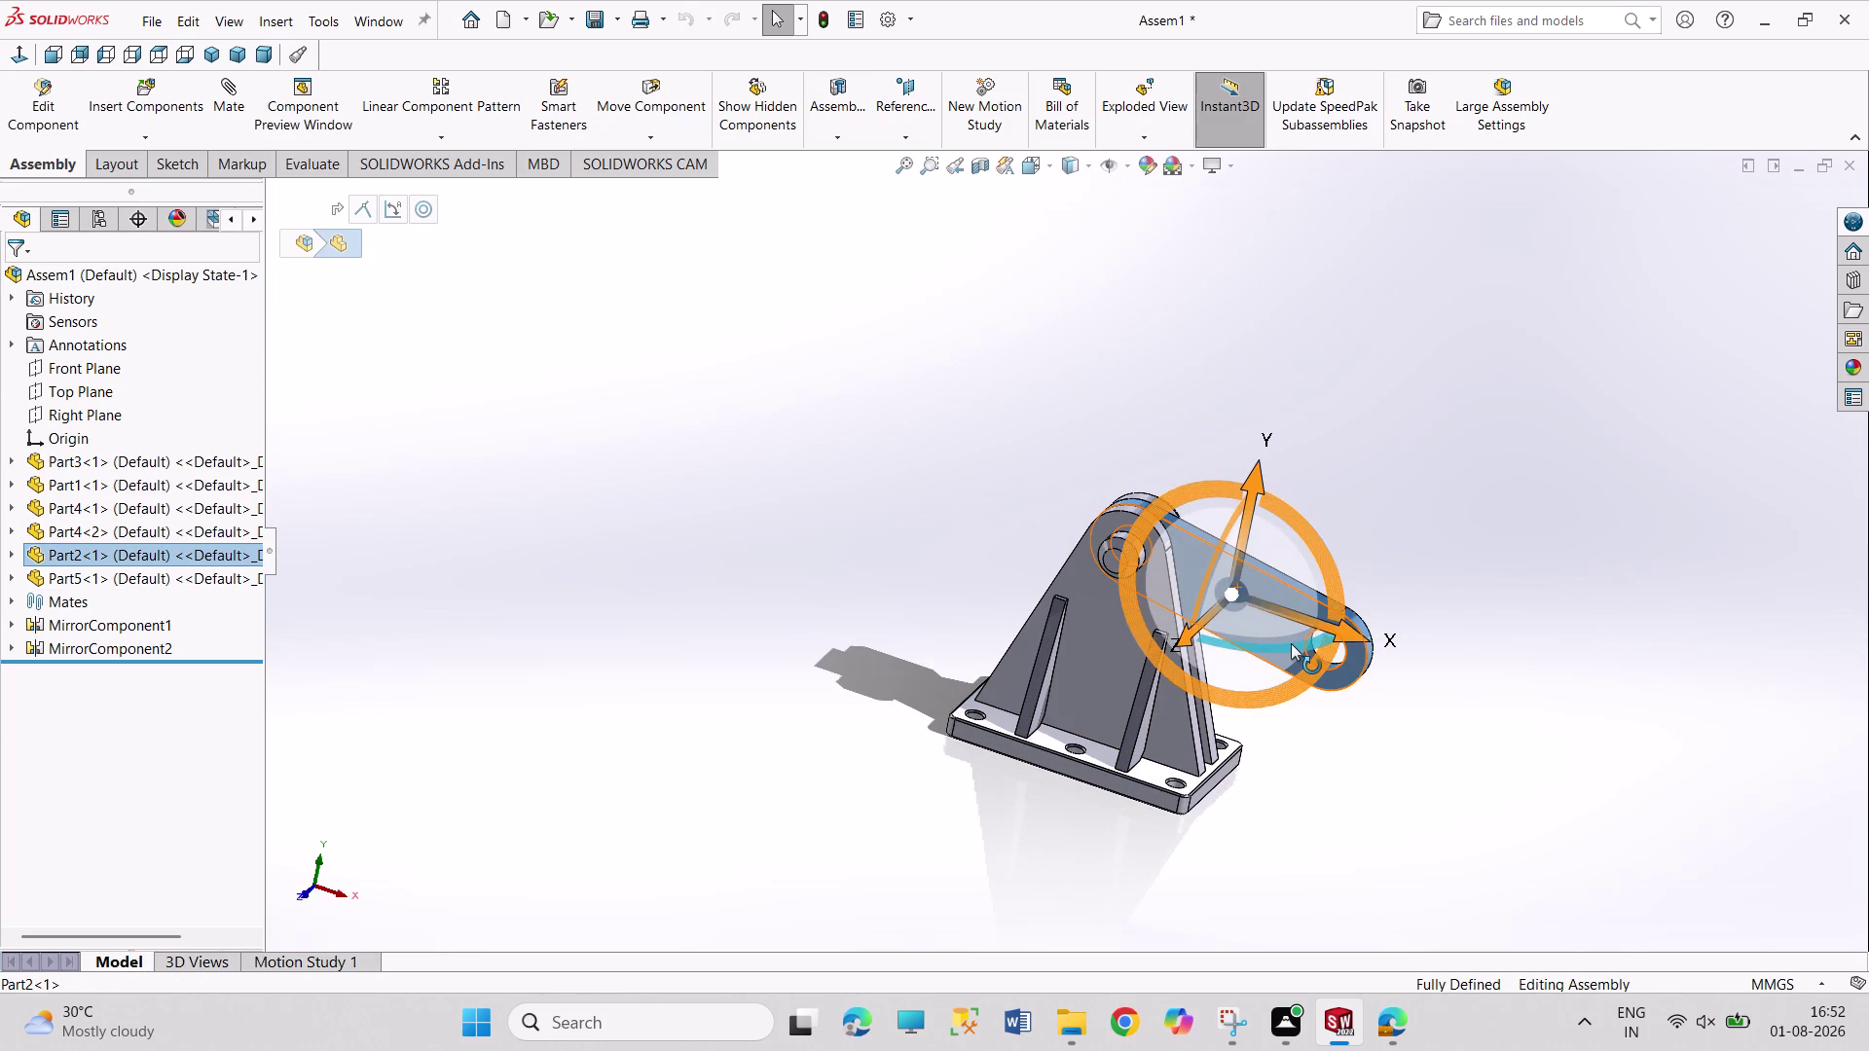
drag(1290, 644, 951, 433)
click(796, 631)
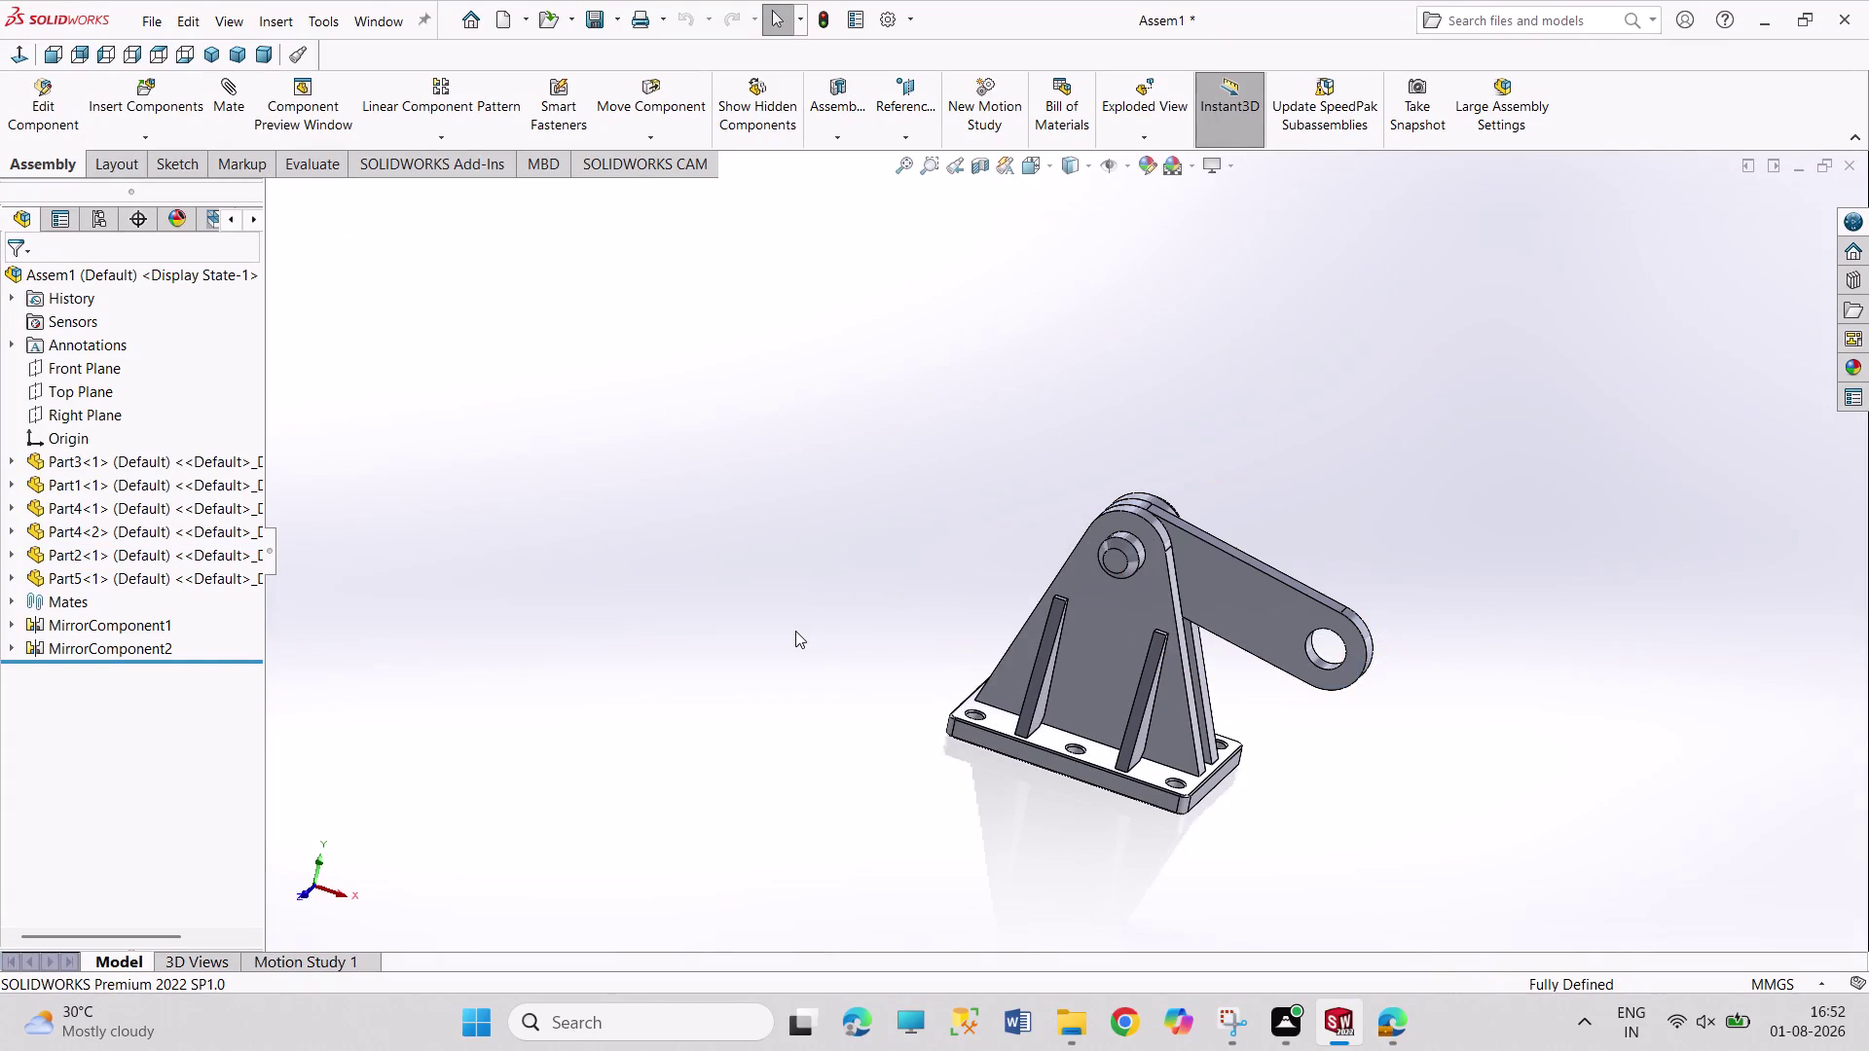
click(5, 596)
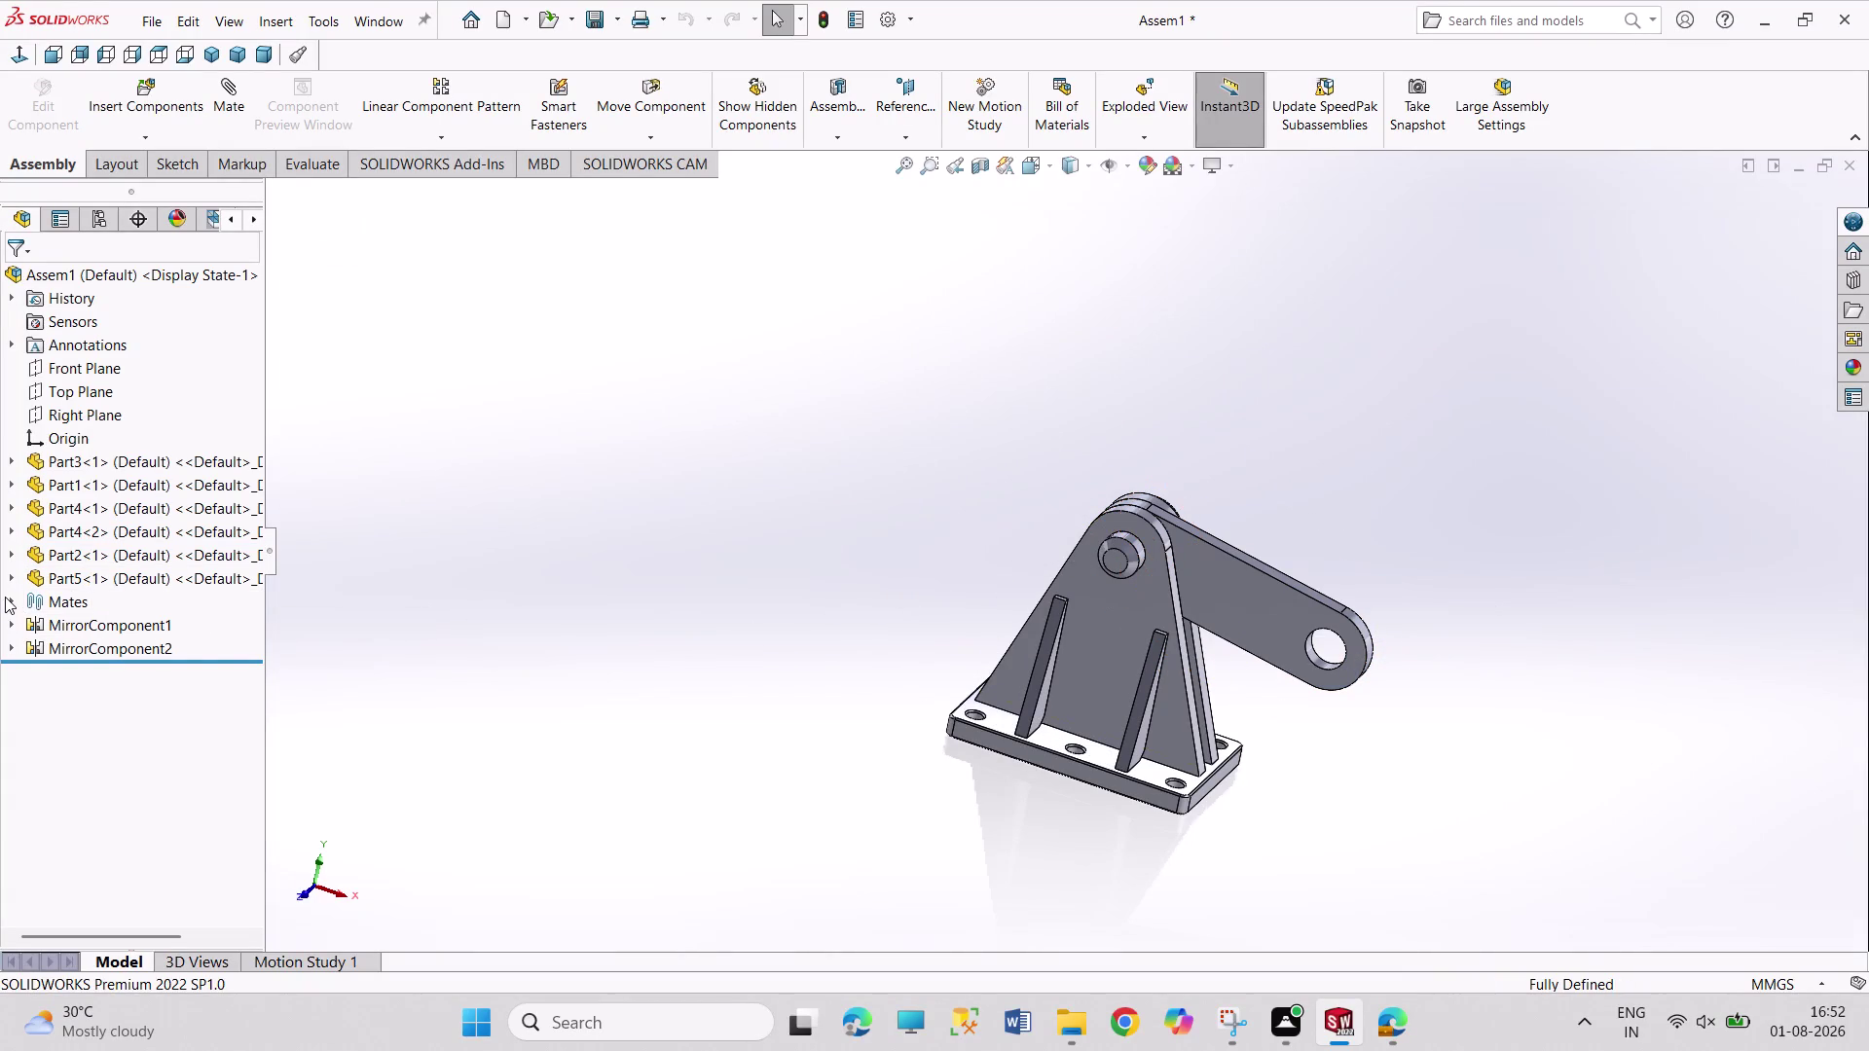
click(13, 602)
scroll(down, 3)
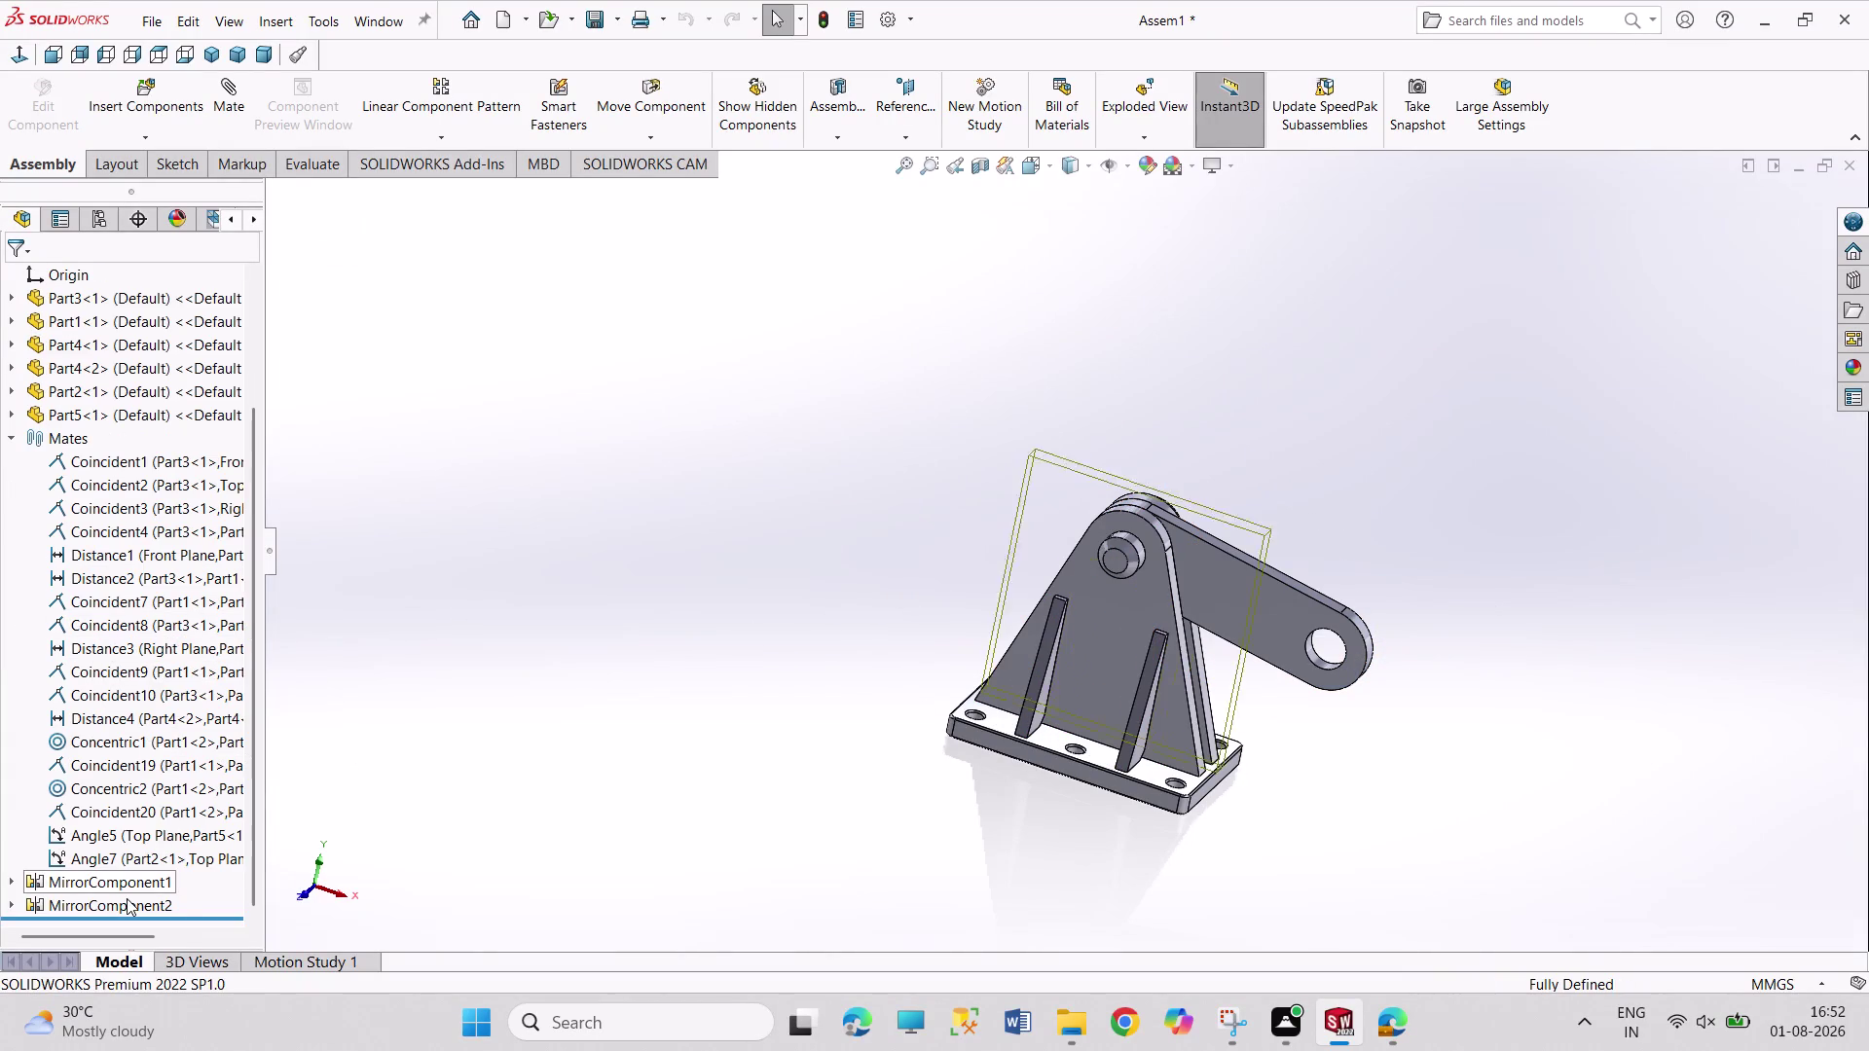
Convert Angle7 into a limit angle mate with a 50° minimum.
click(130, 860)
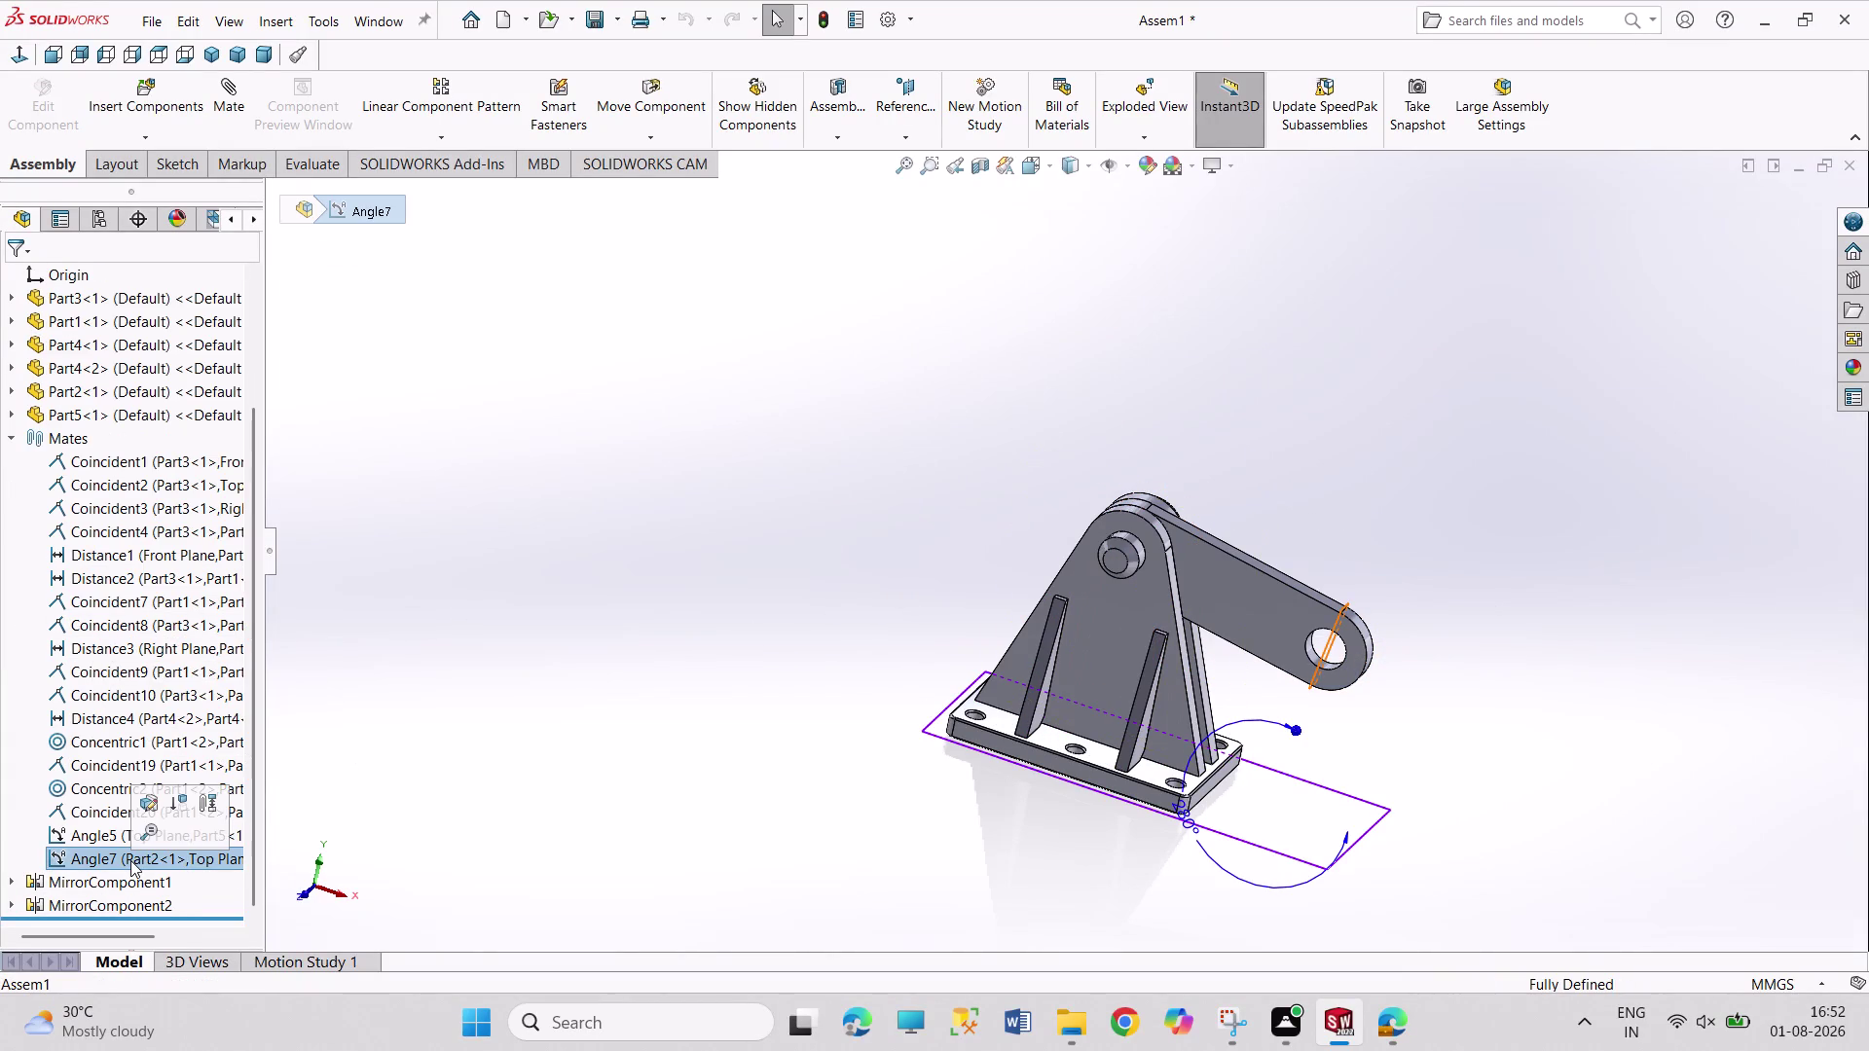
click(146, 798)
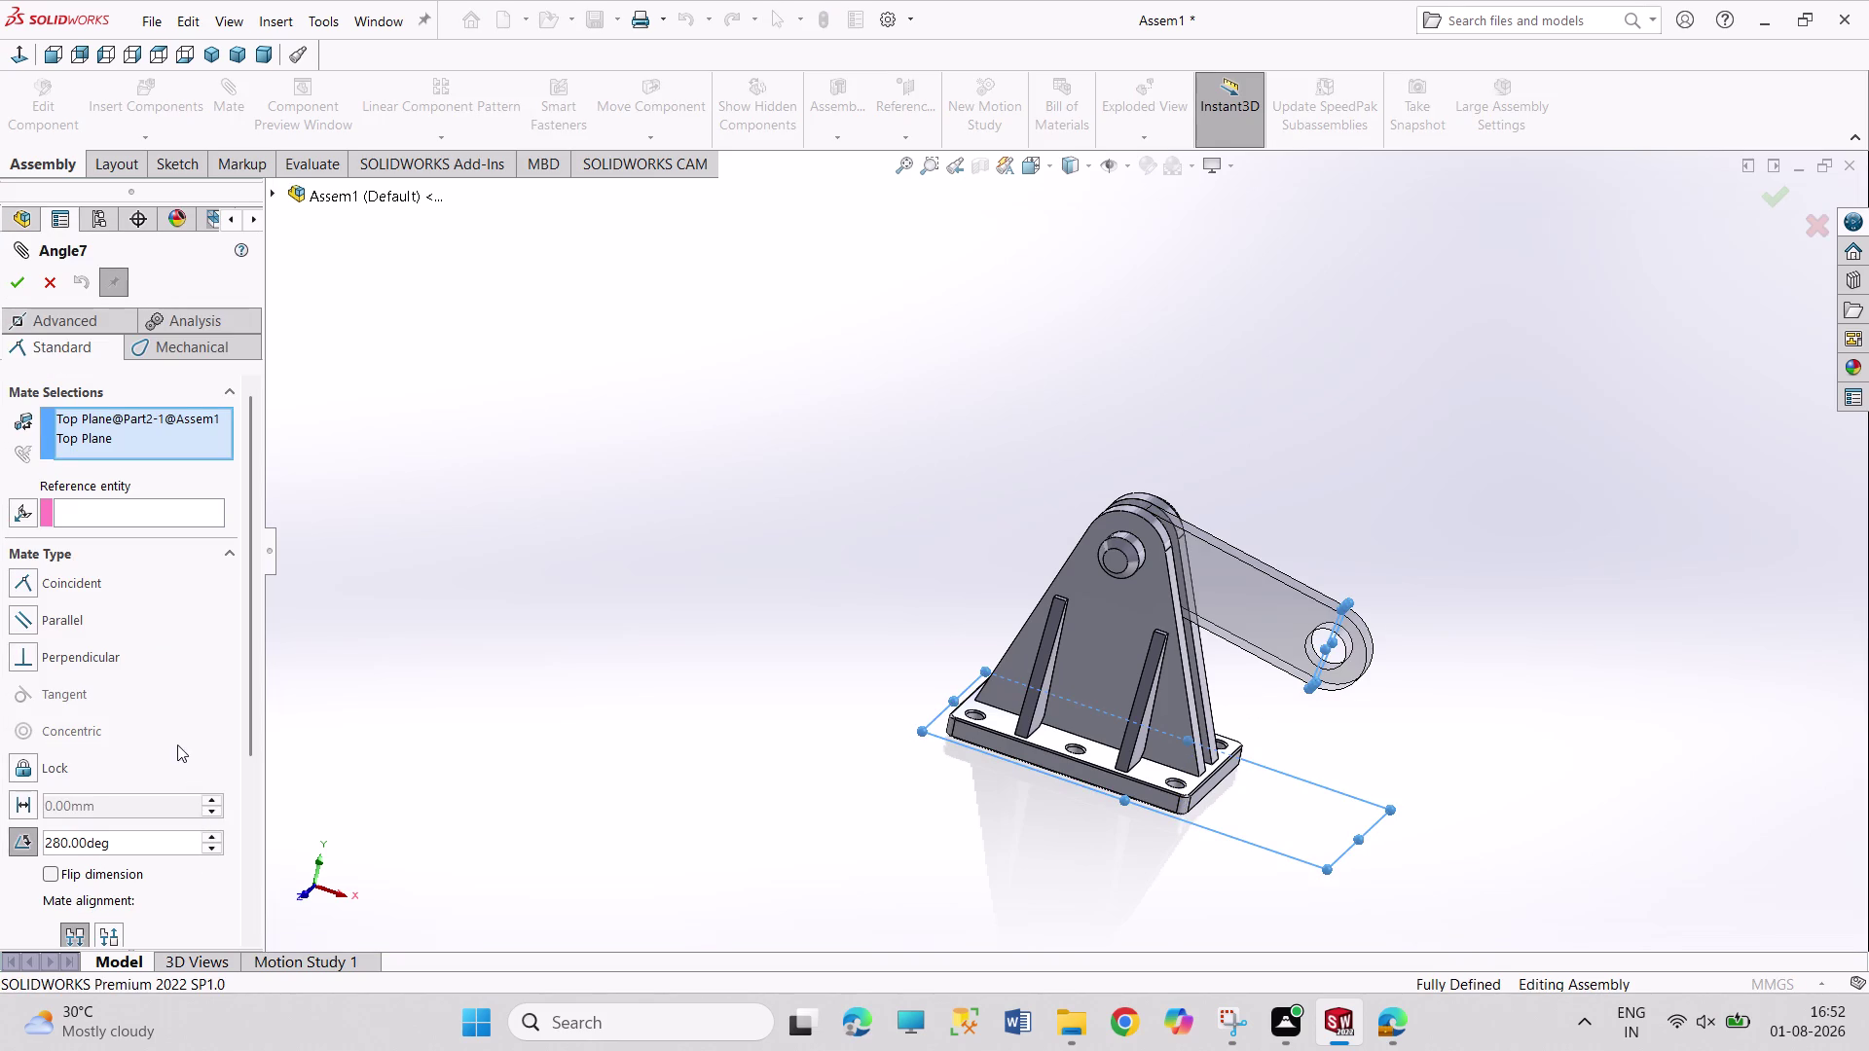
scroll(down, 3)
click(85, 323)
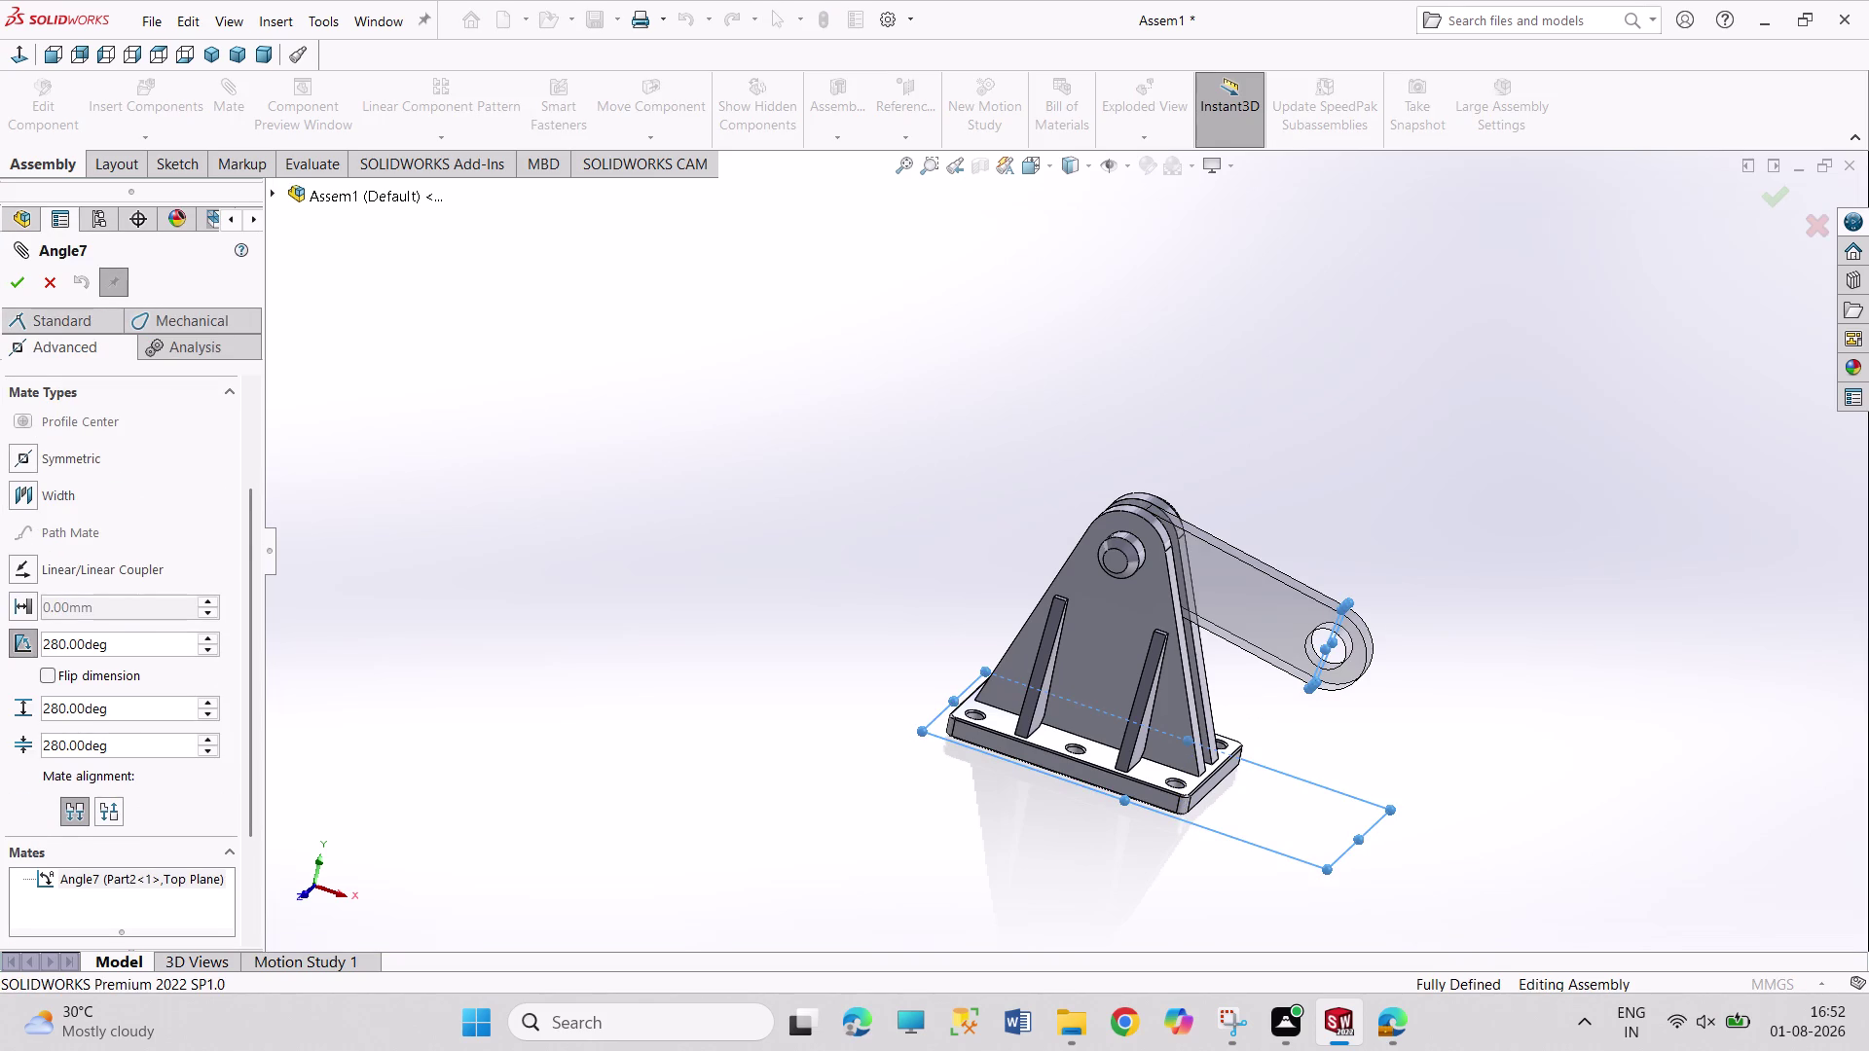
drag(66, 745, 24, 728)
text(50)
key(Return)
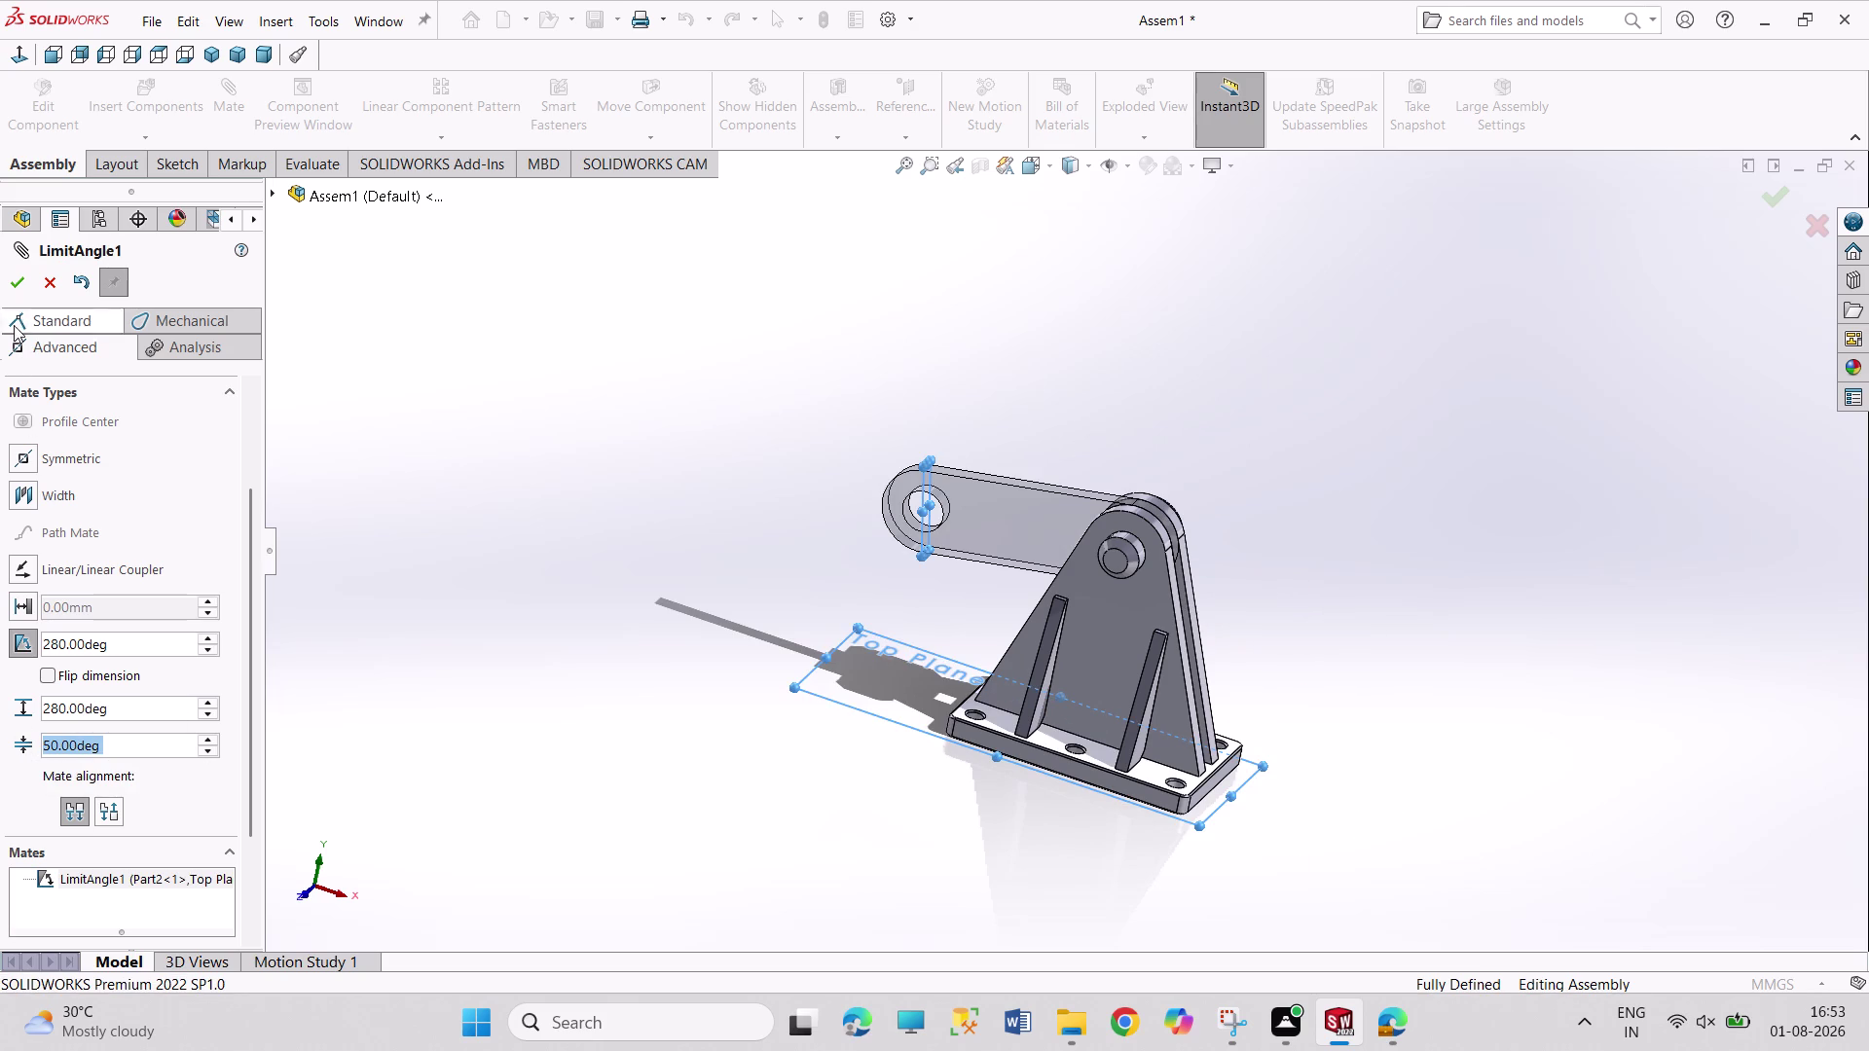
click(14, 289)
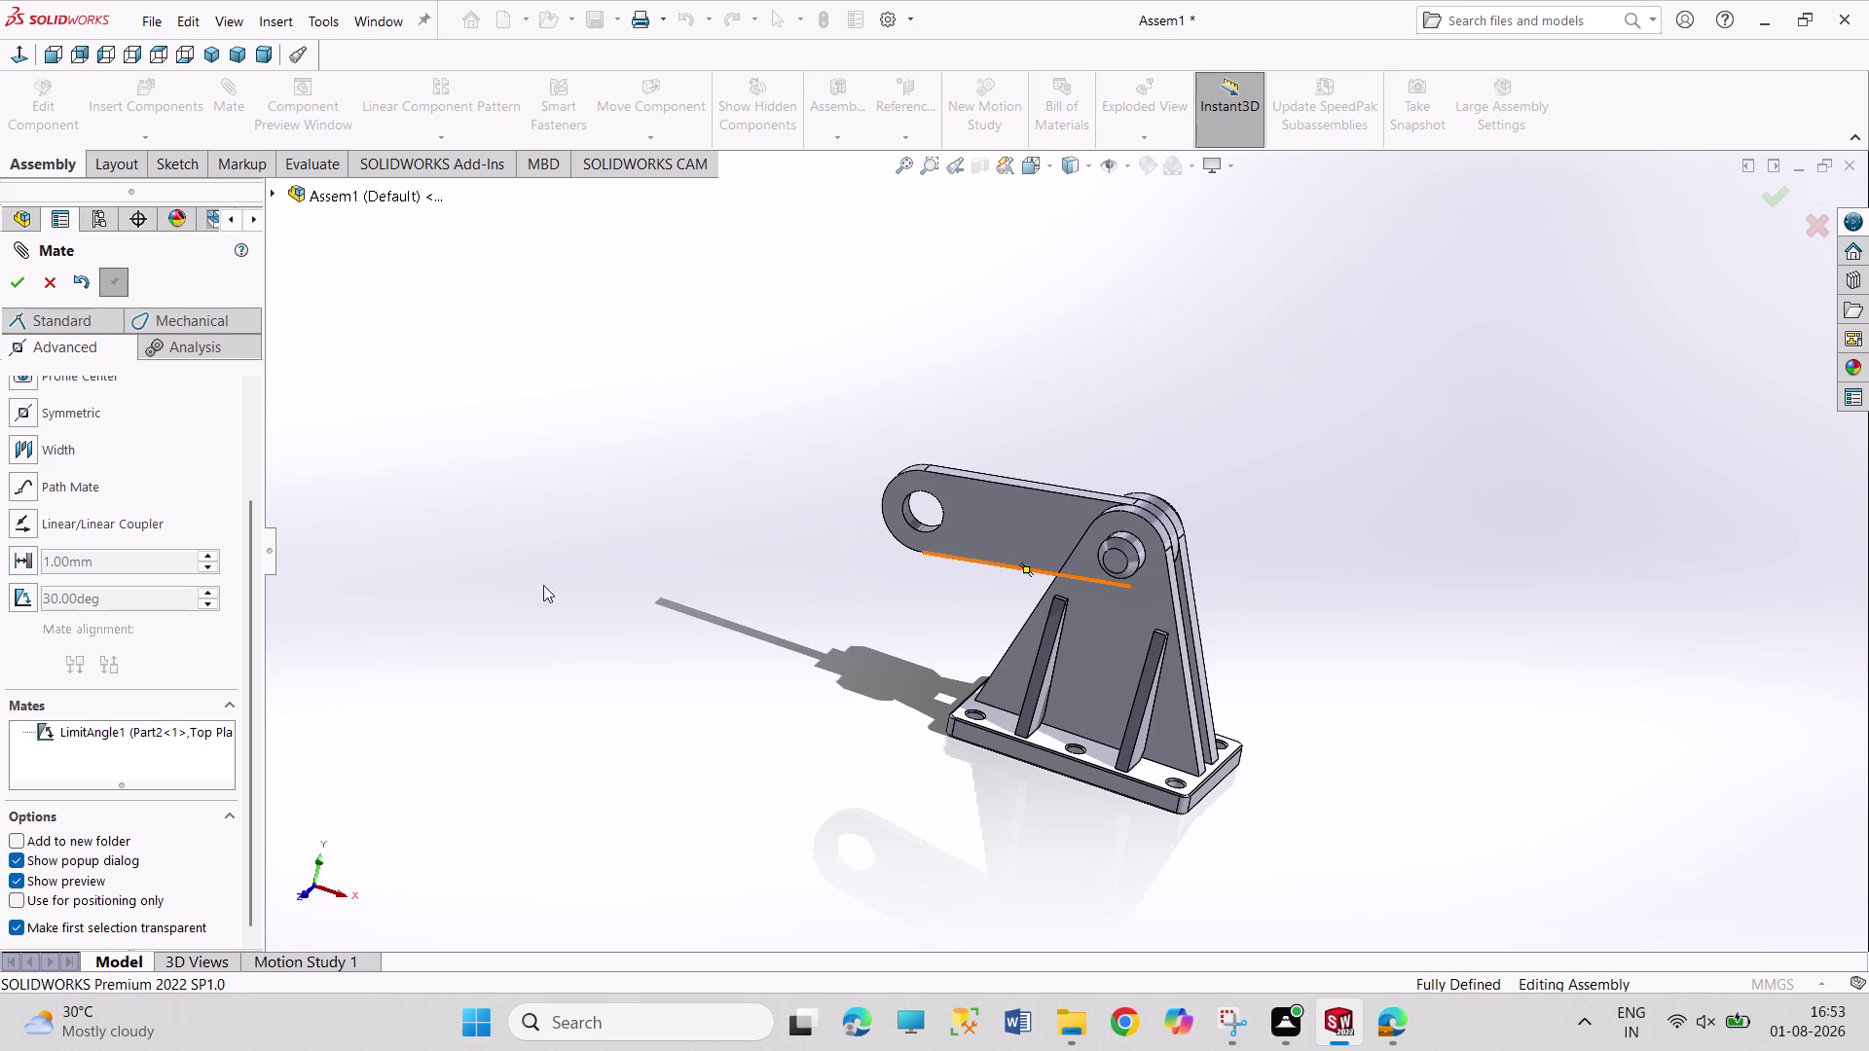
click(17, 292)
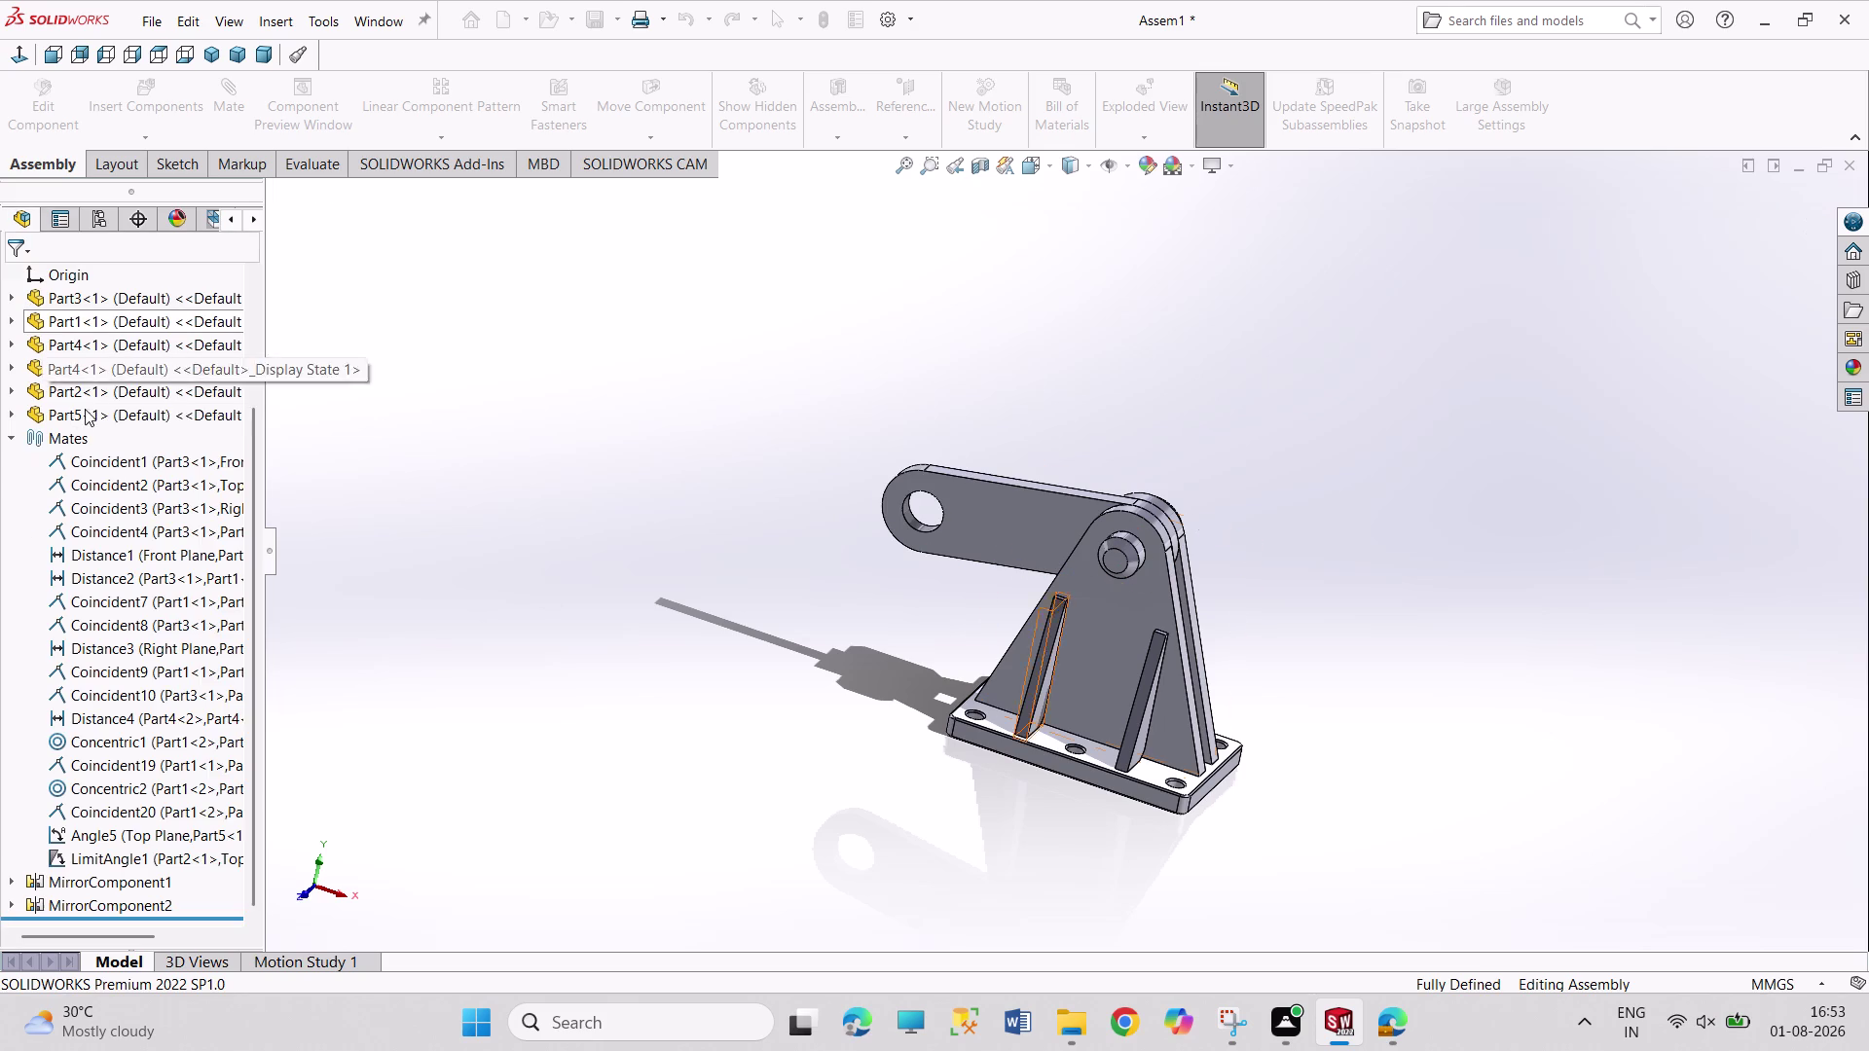
Select LimitAngle1 and drag the link arm down and up to test its limits.
click(114, 864)
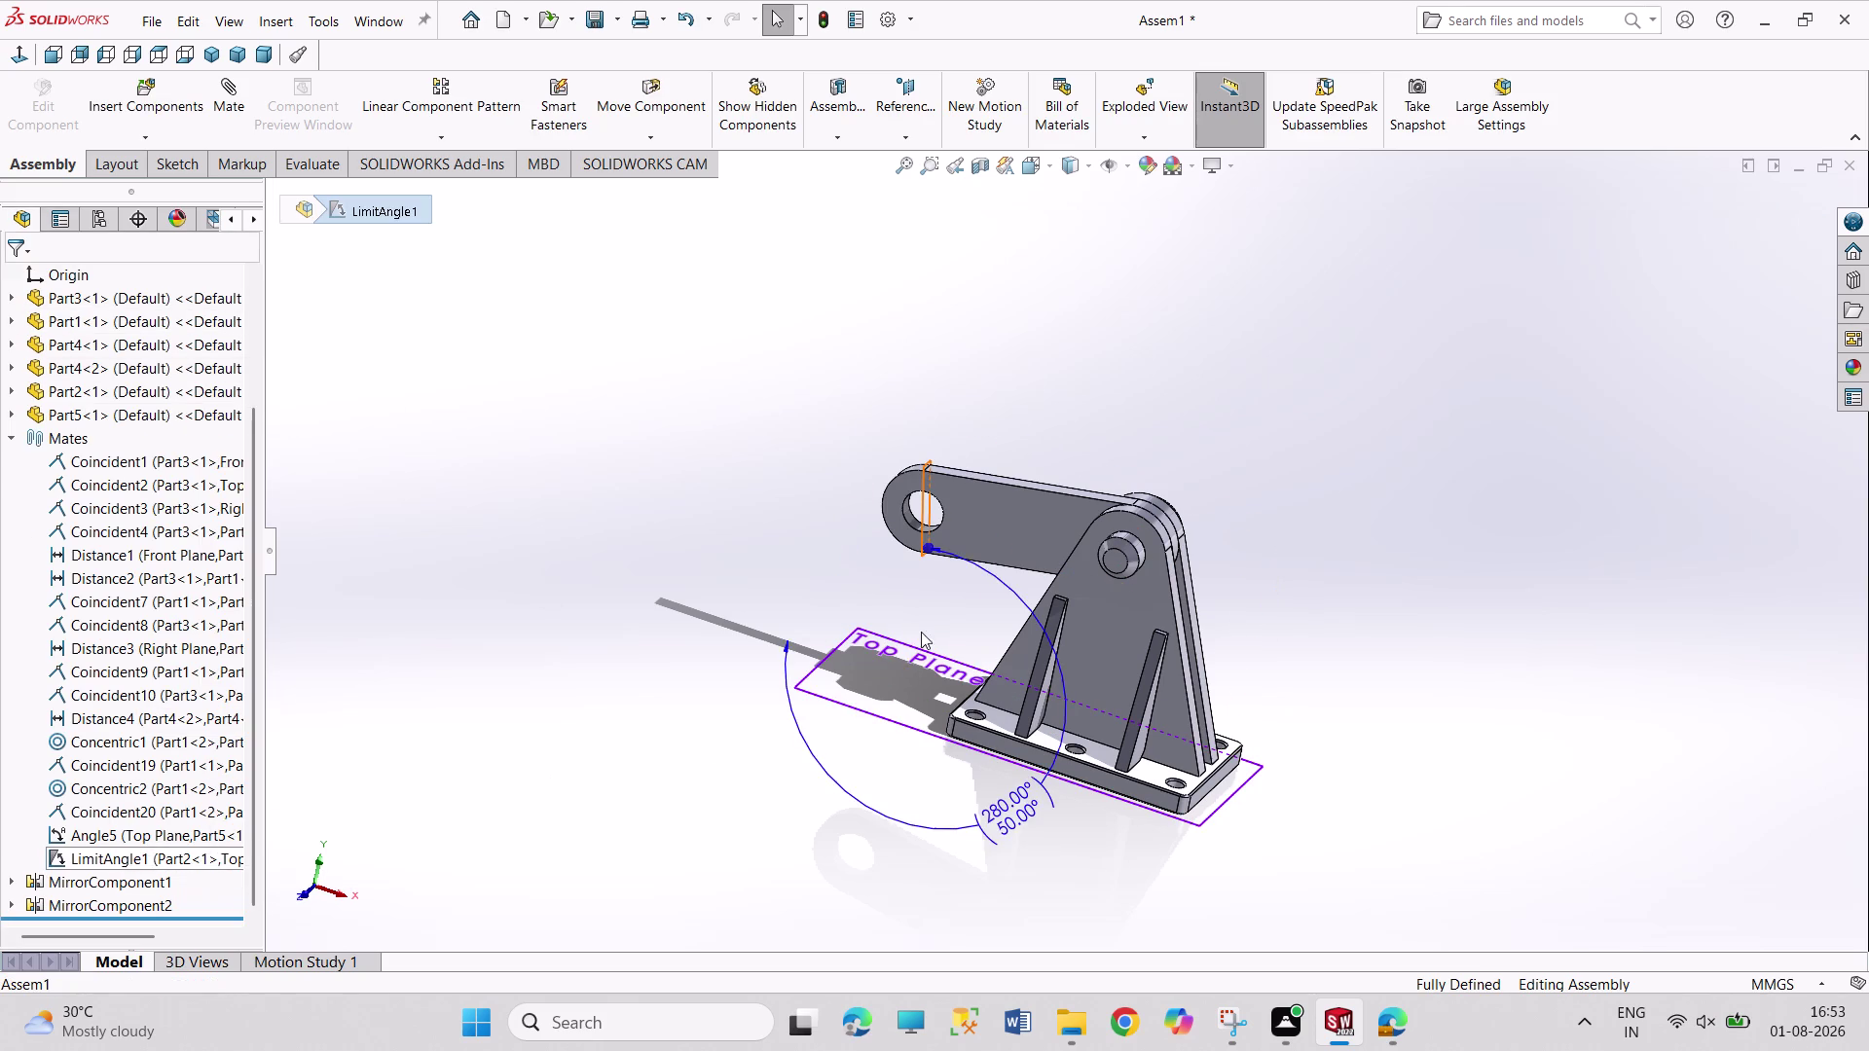
drag(976, 515, 1178, 698)
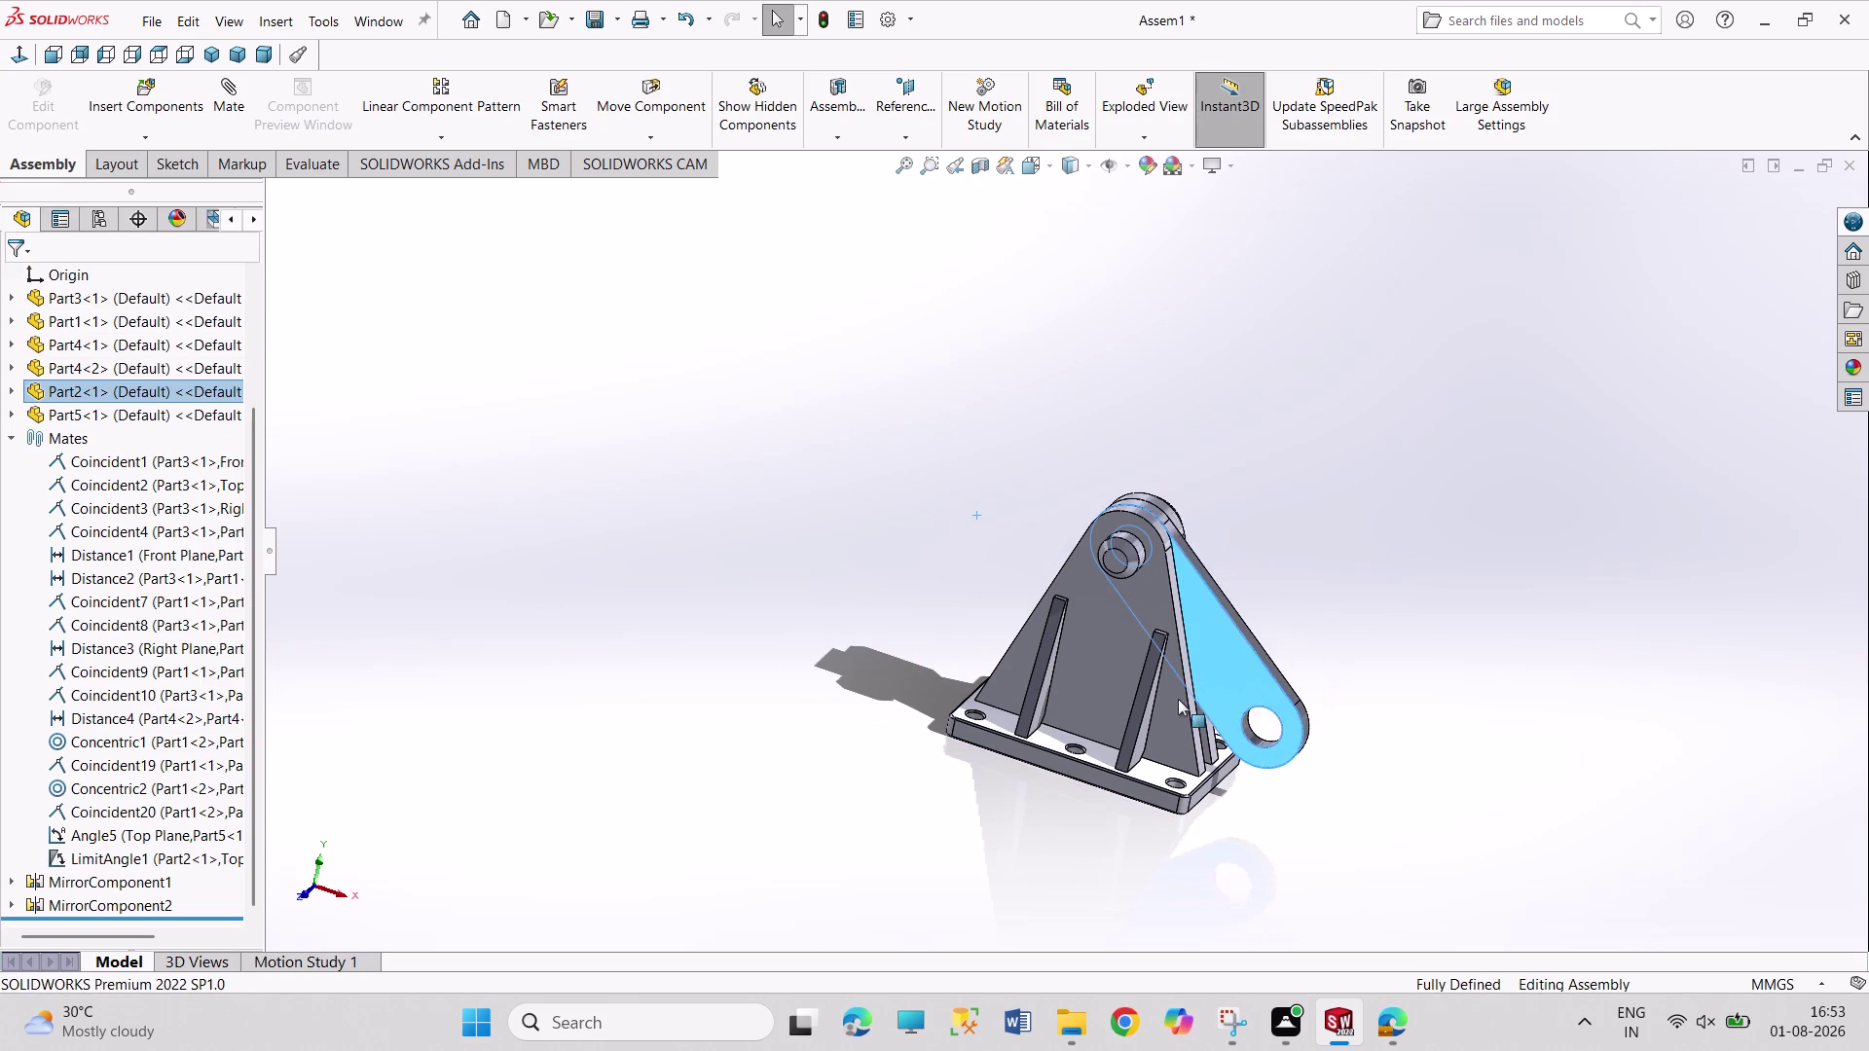
drag(1179, 698, 1349, 542)
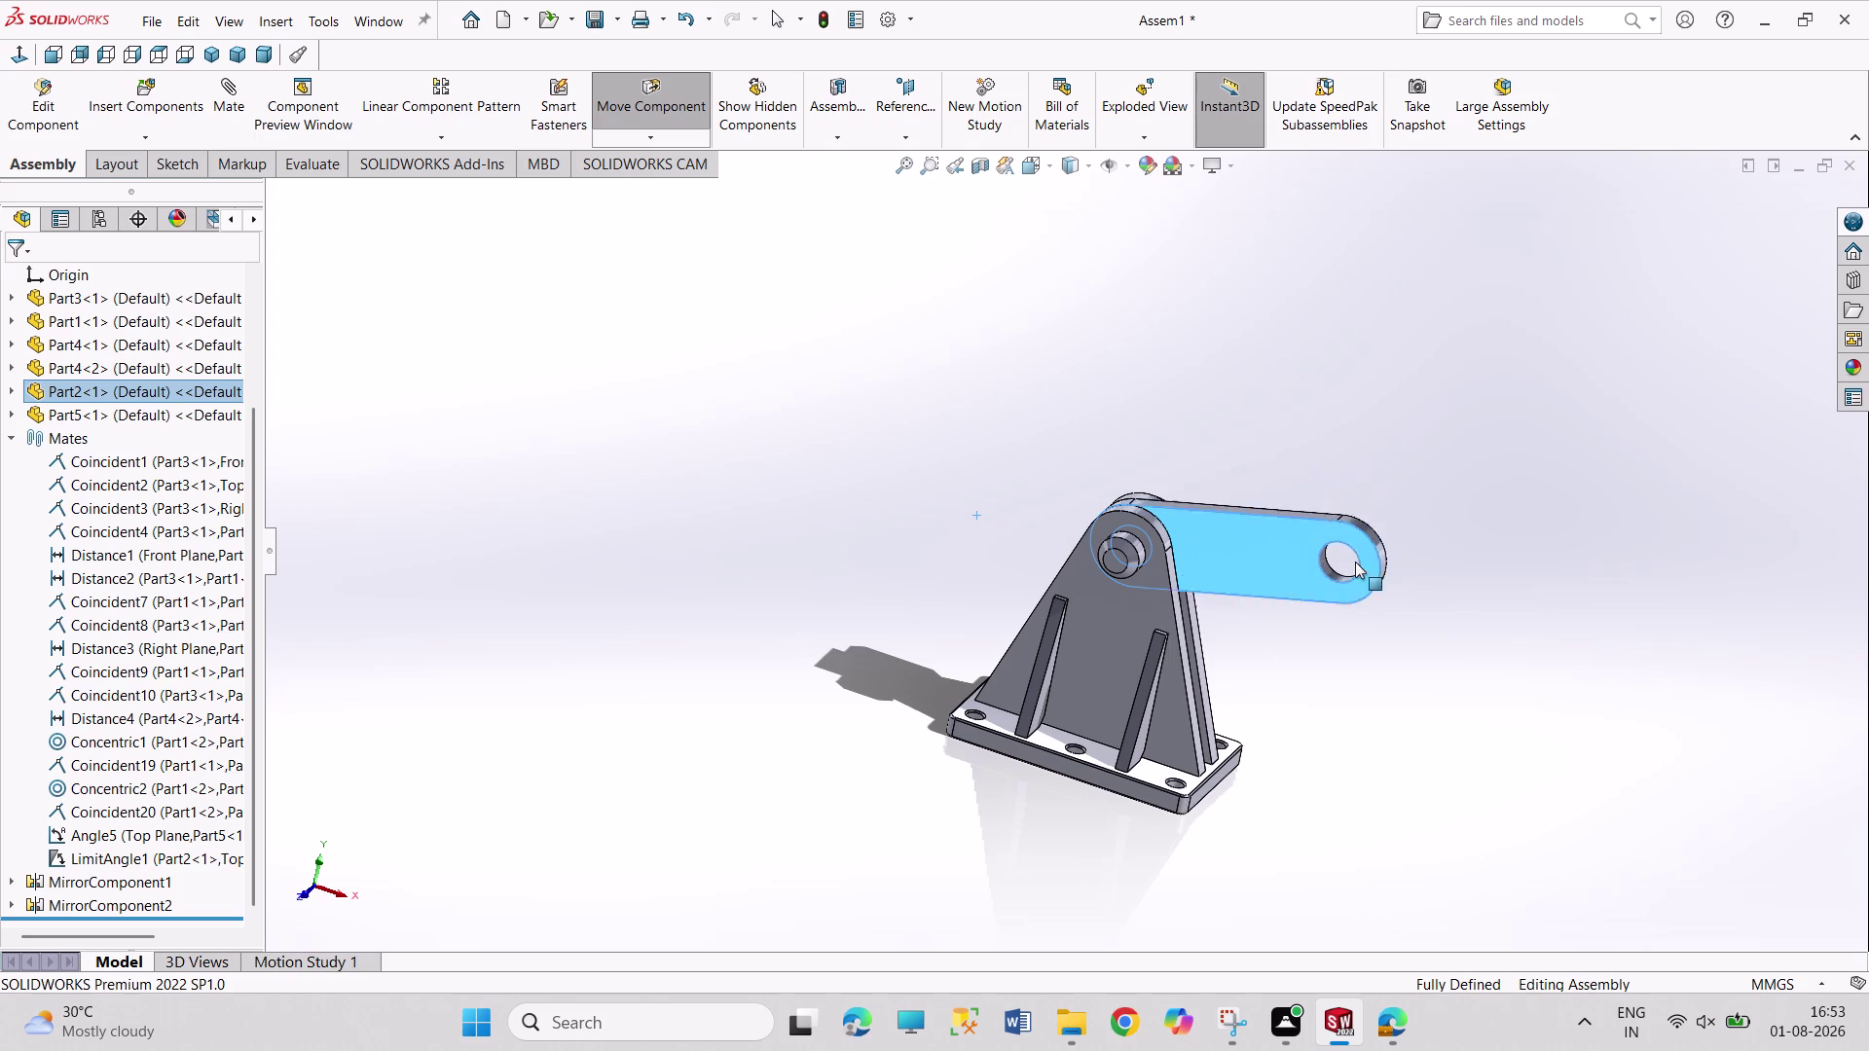
drag(1349, 541, 1299, 838)
click(690, 874)
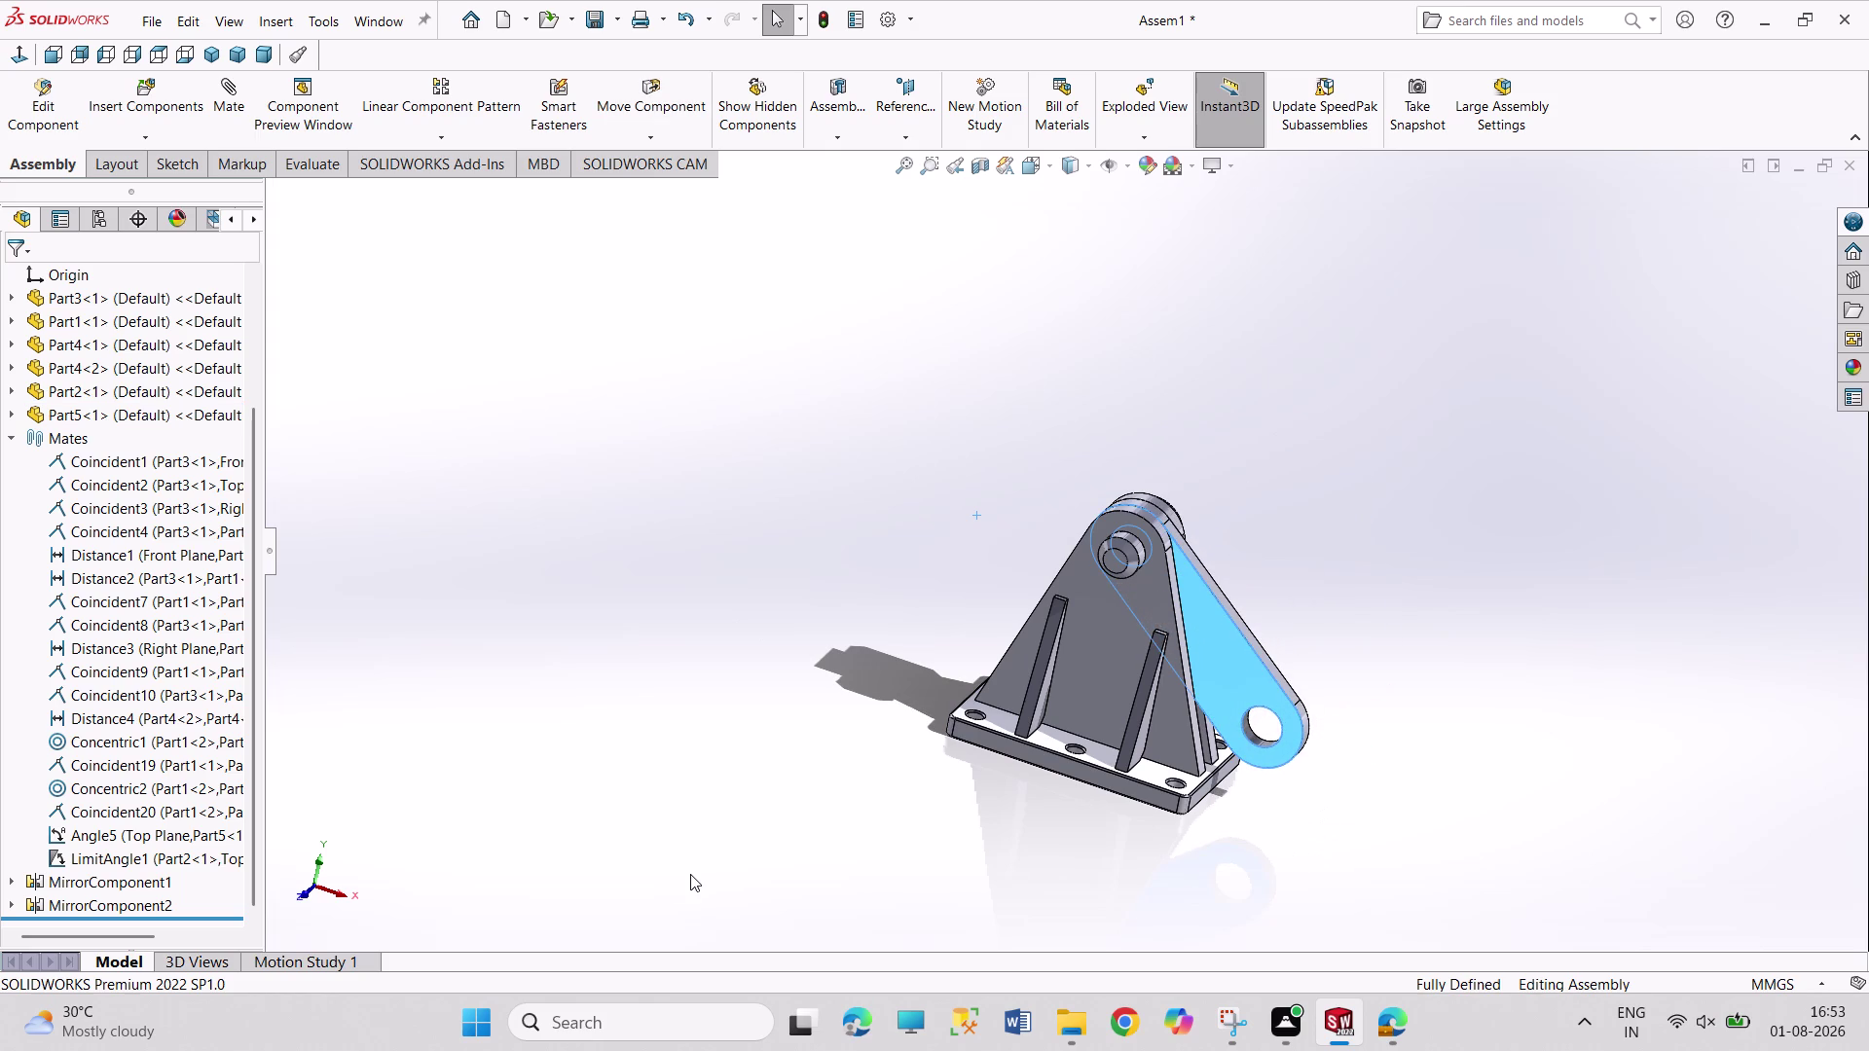
click(289, 962)
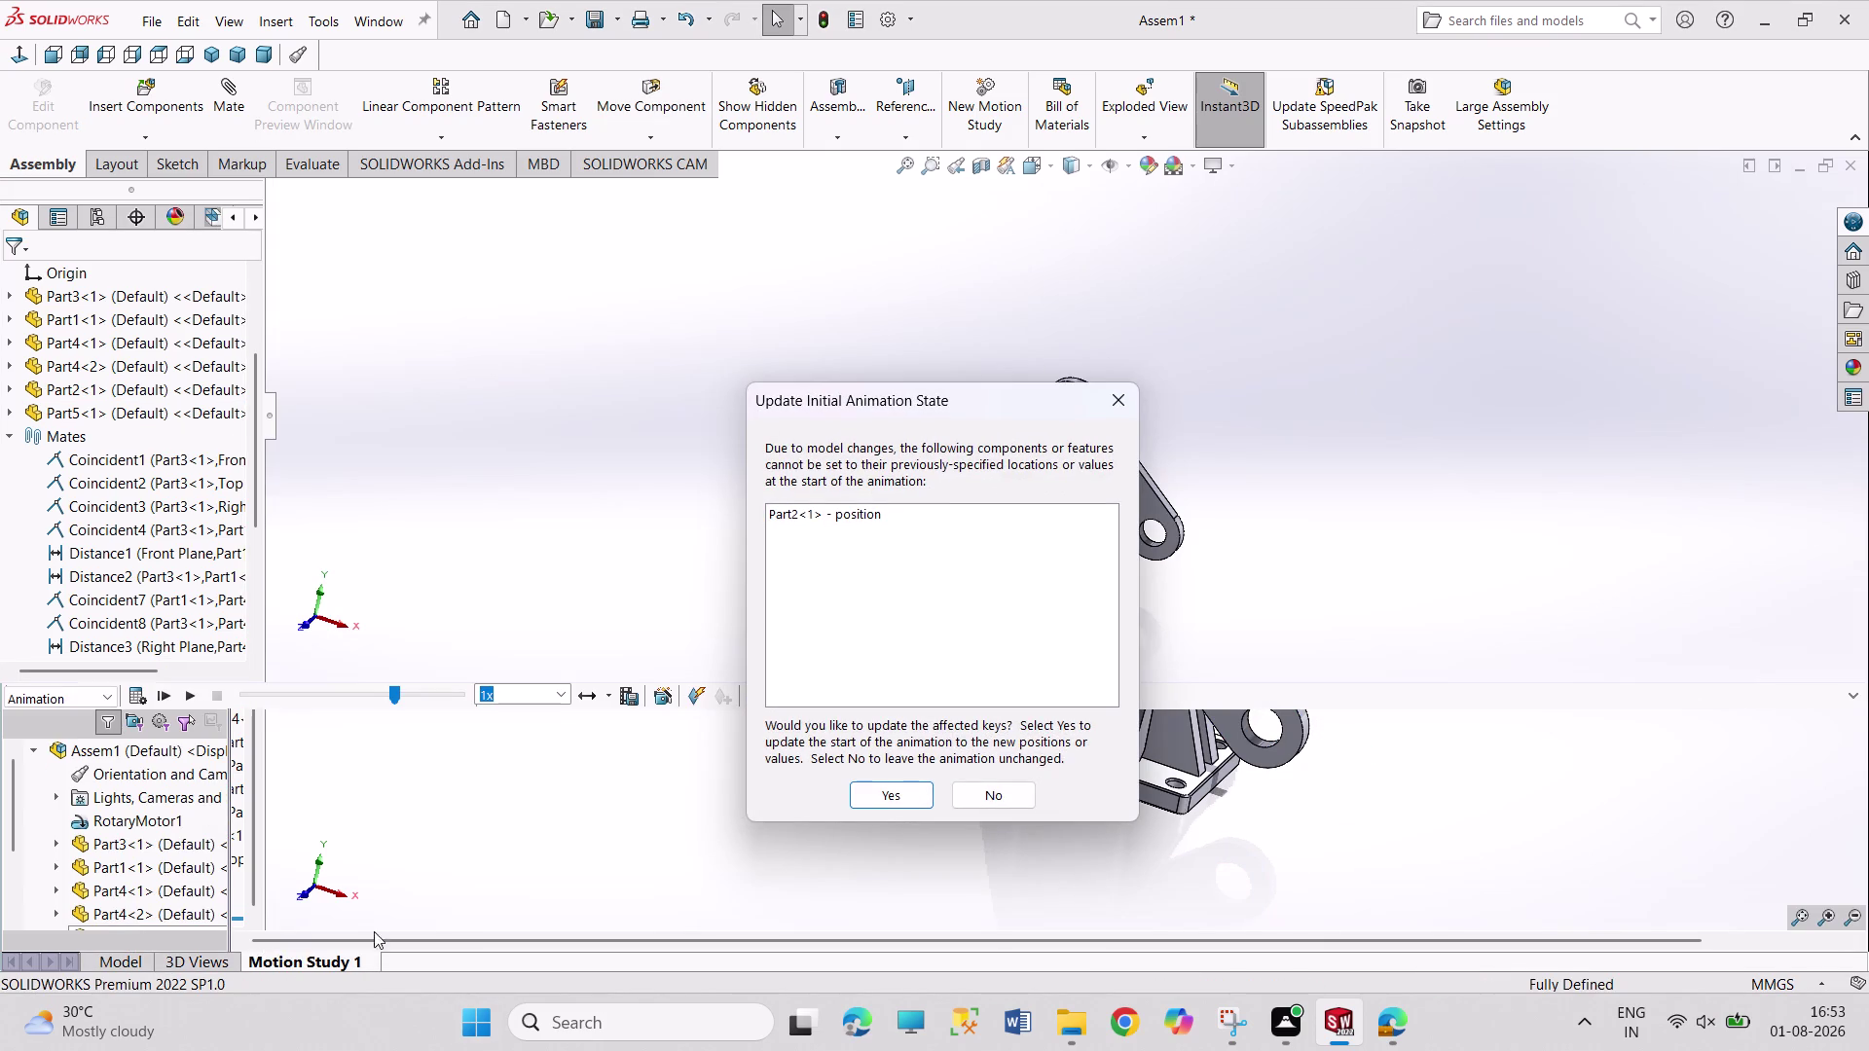
Recalculate the motion study with the new angle limit, stop playback, and return to the model.
click(870, 788)
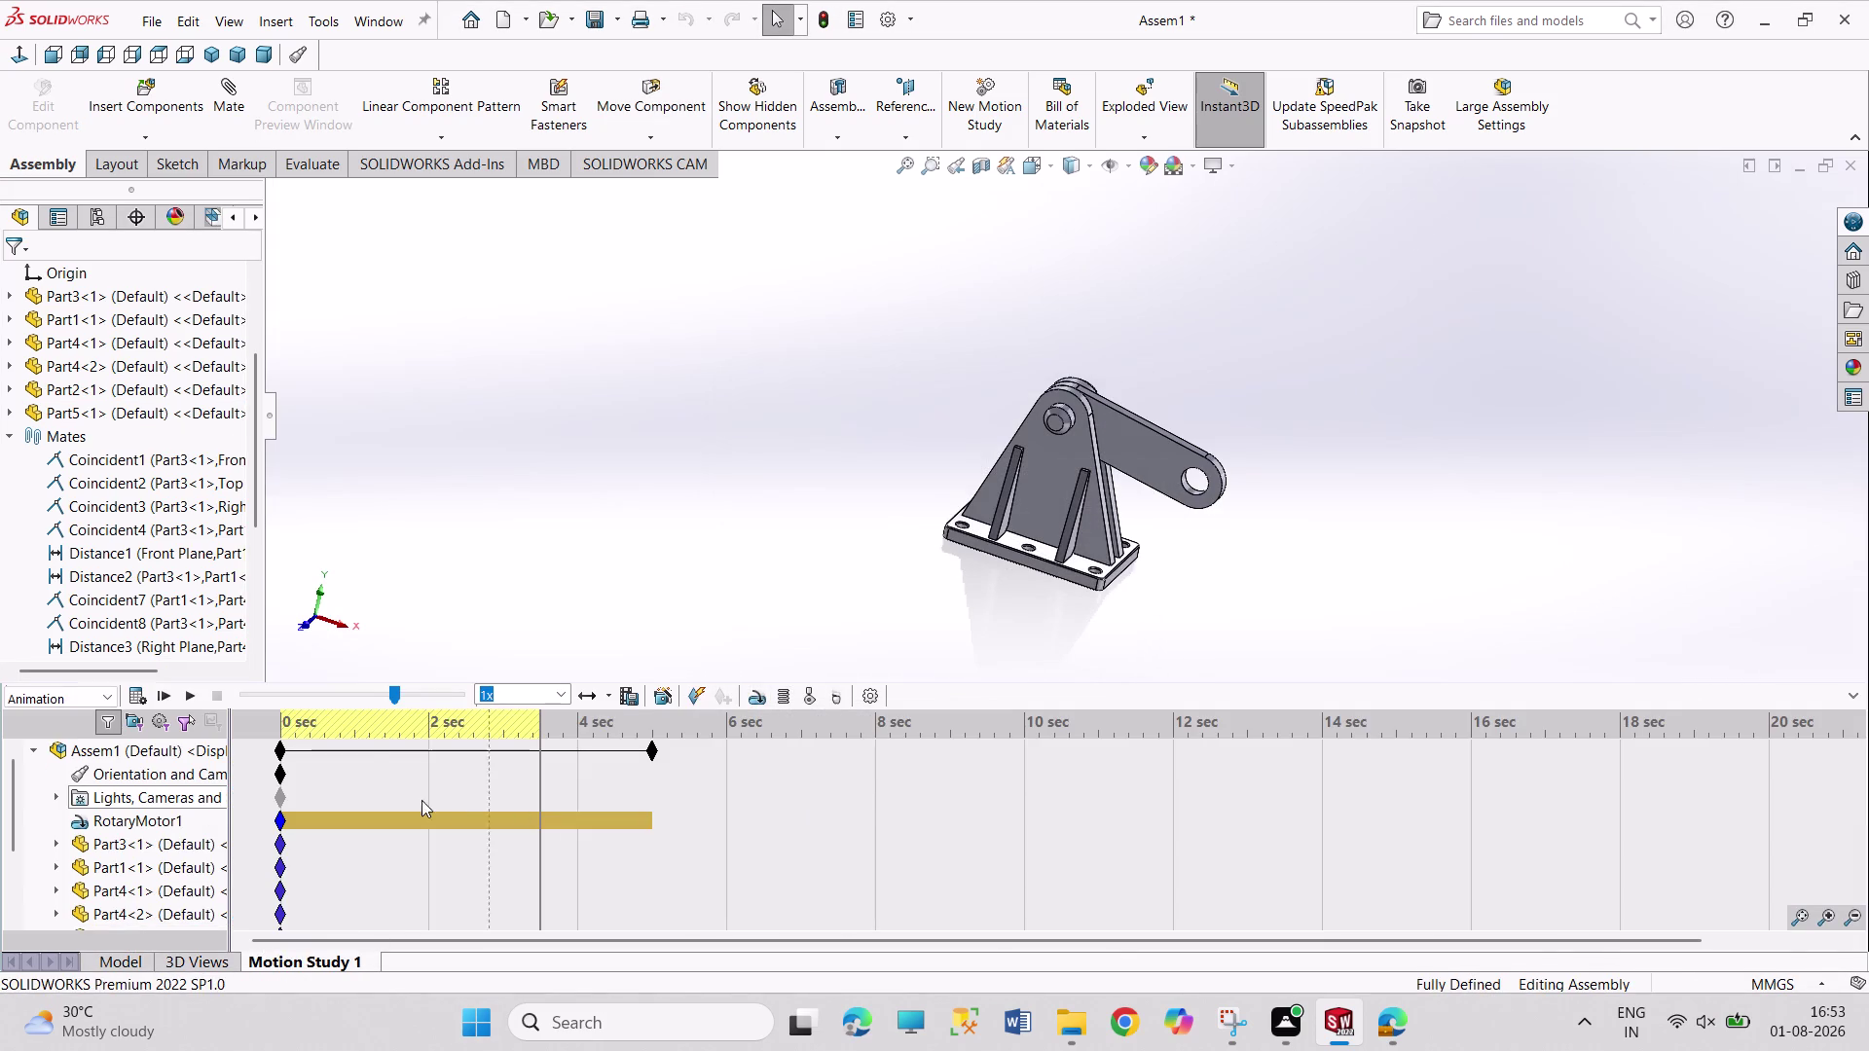
click(143, 691)
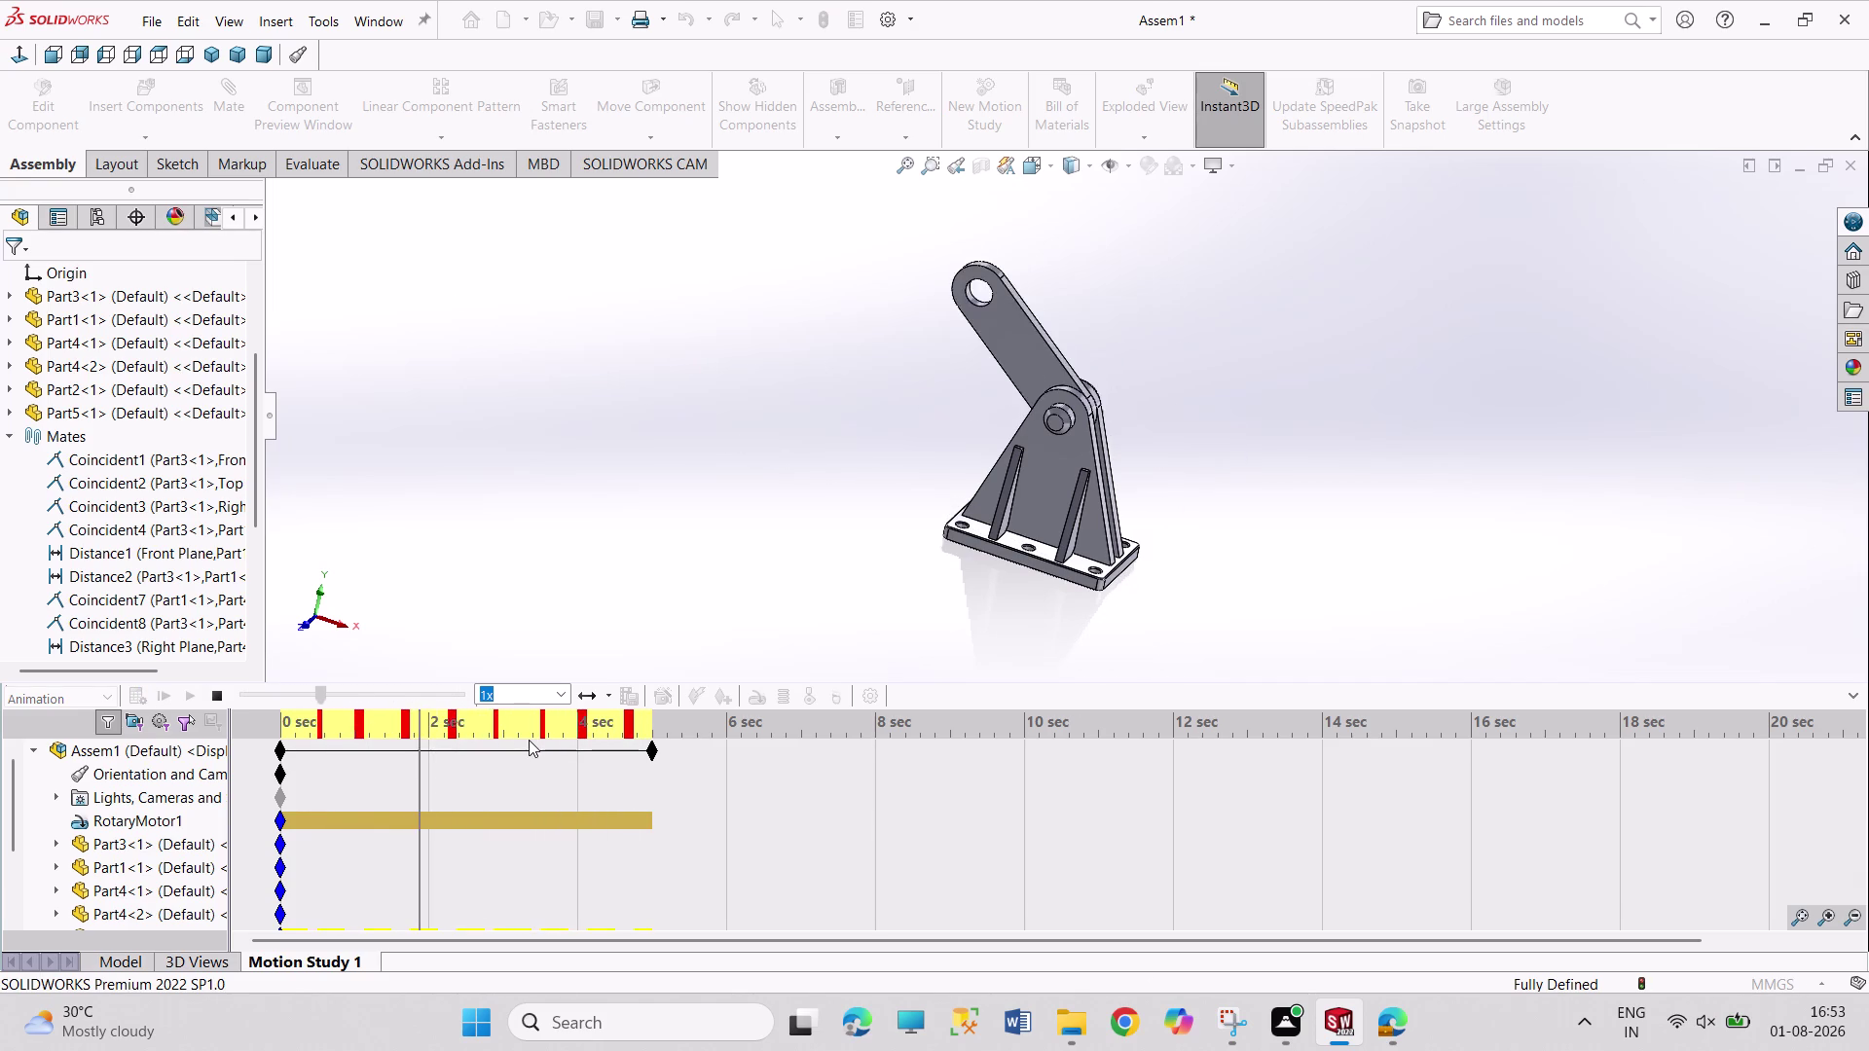
click(223, 697)
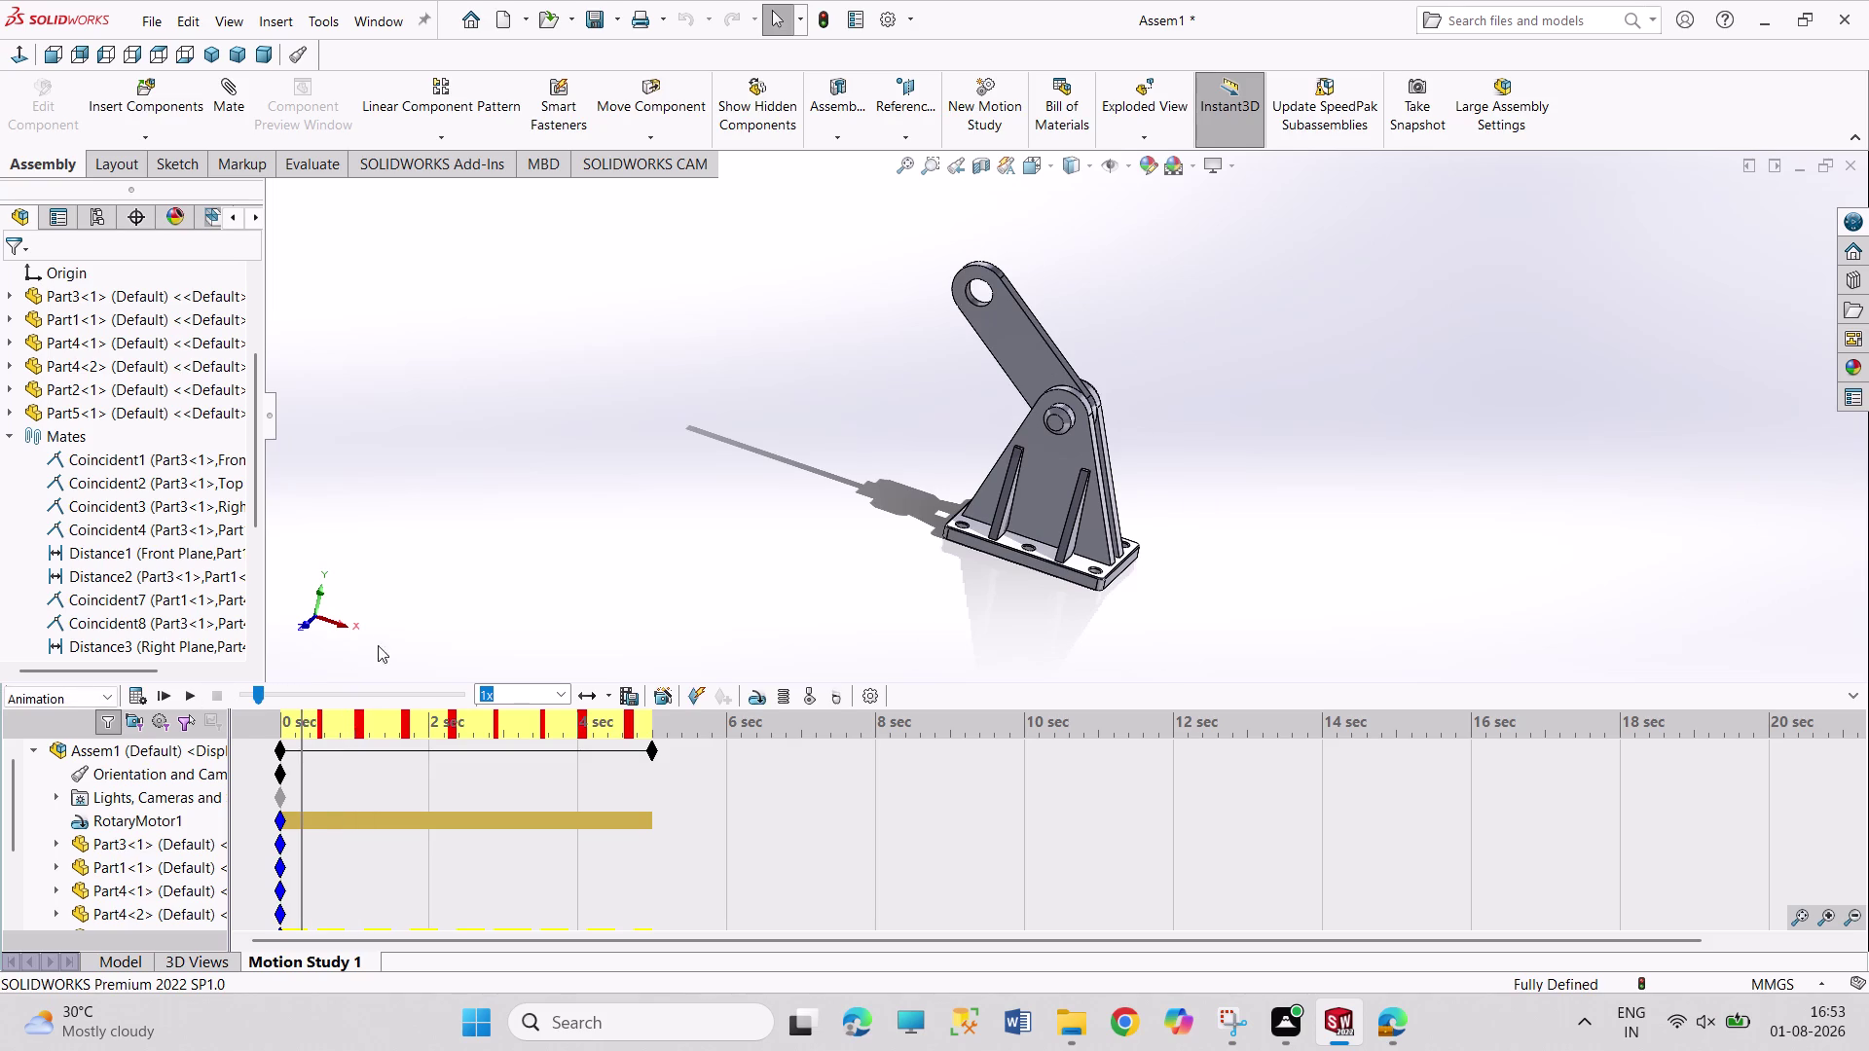
click(509, 555)
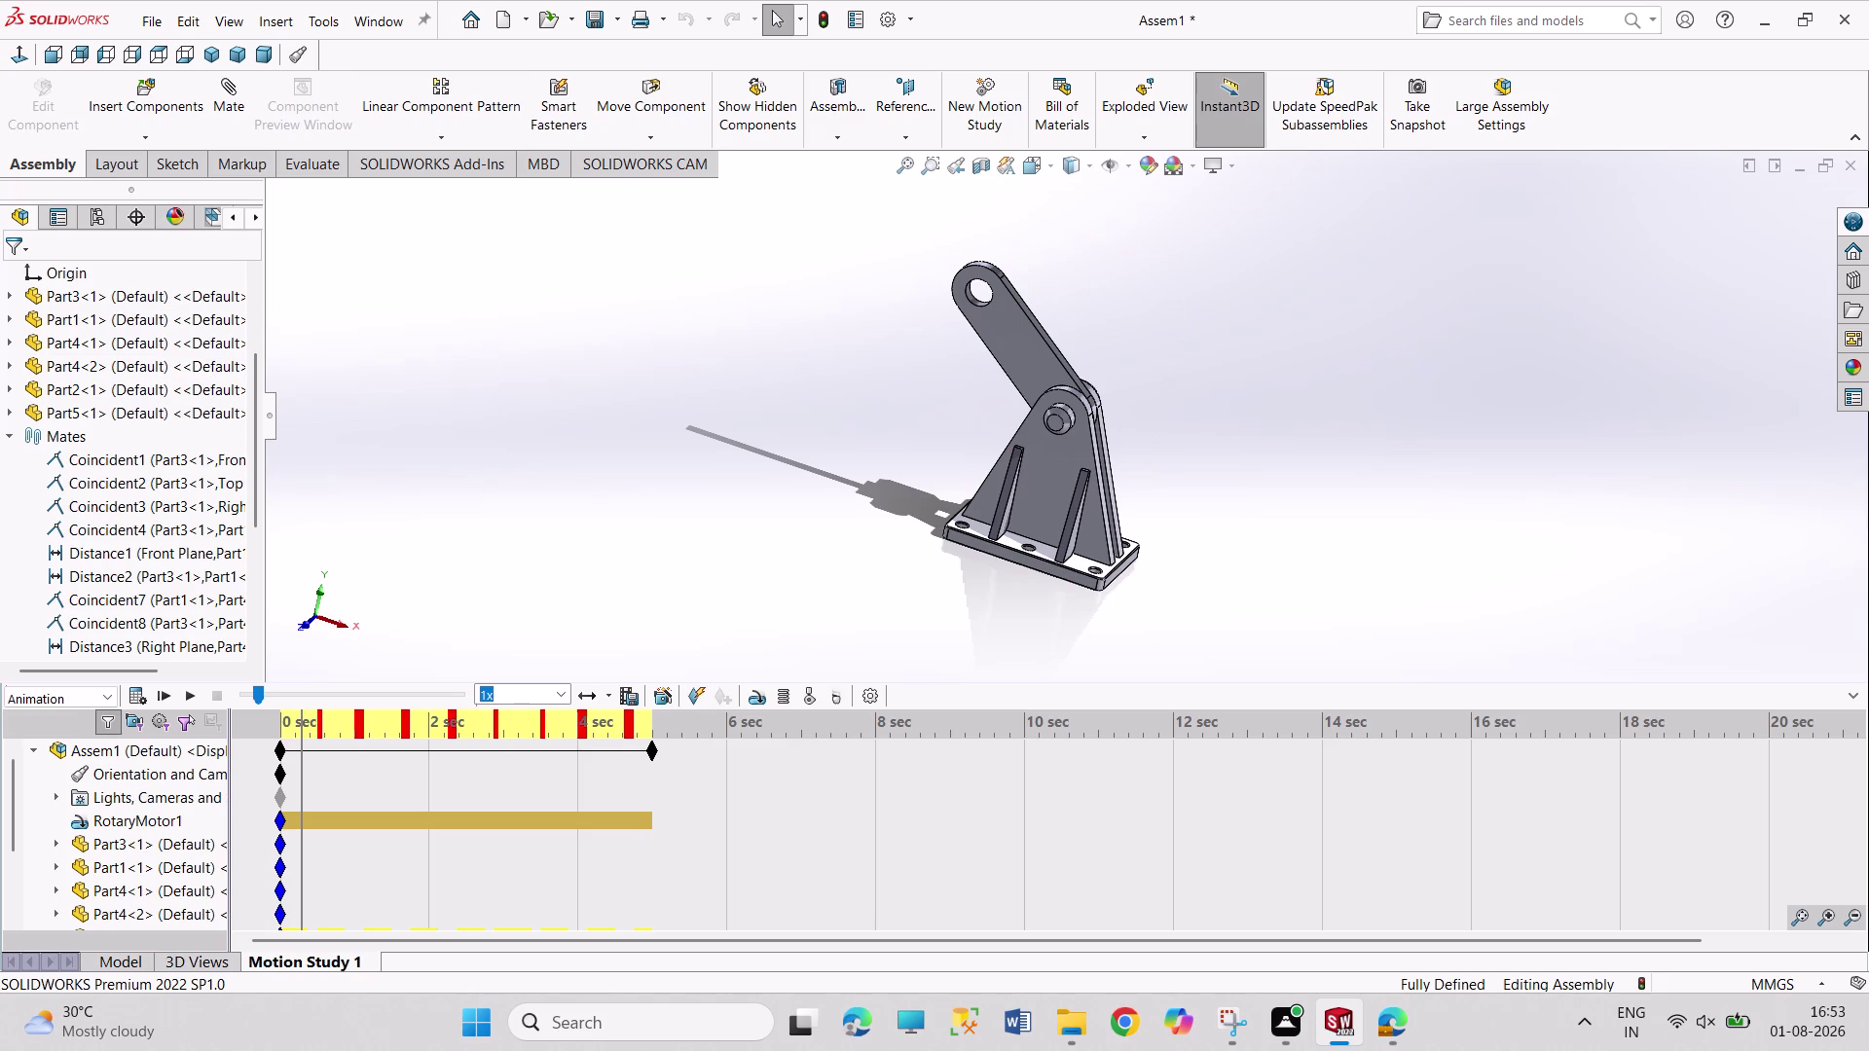
click(116, 962)
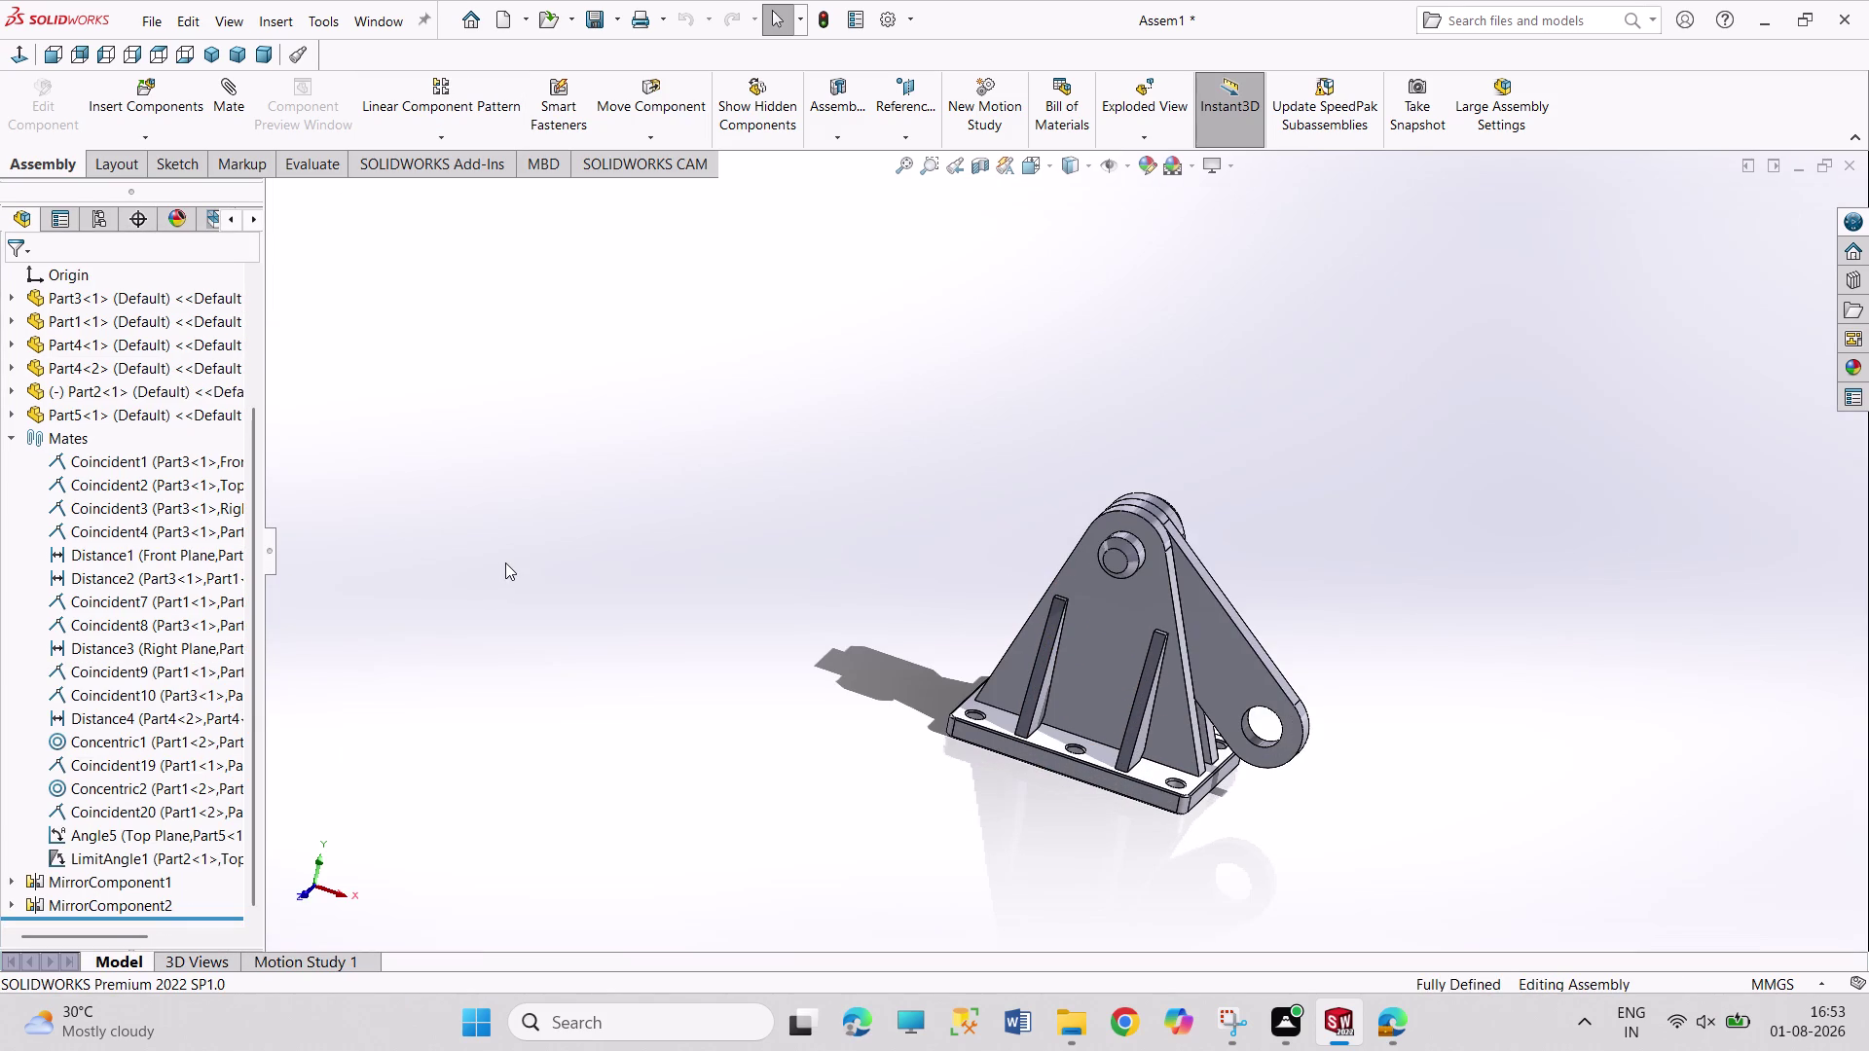
Edit LimitAngle1, trying 80° first, then setting the angle to 150°.
click(88, 863)
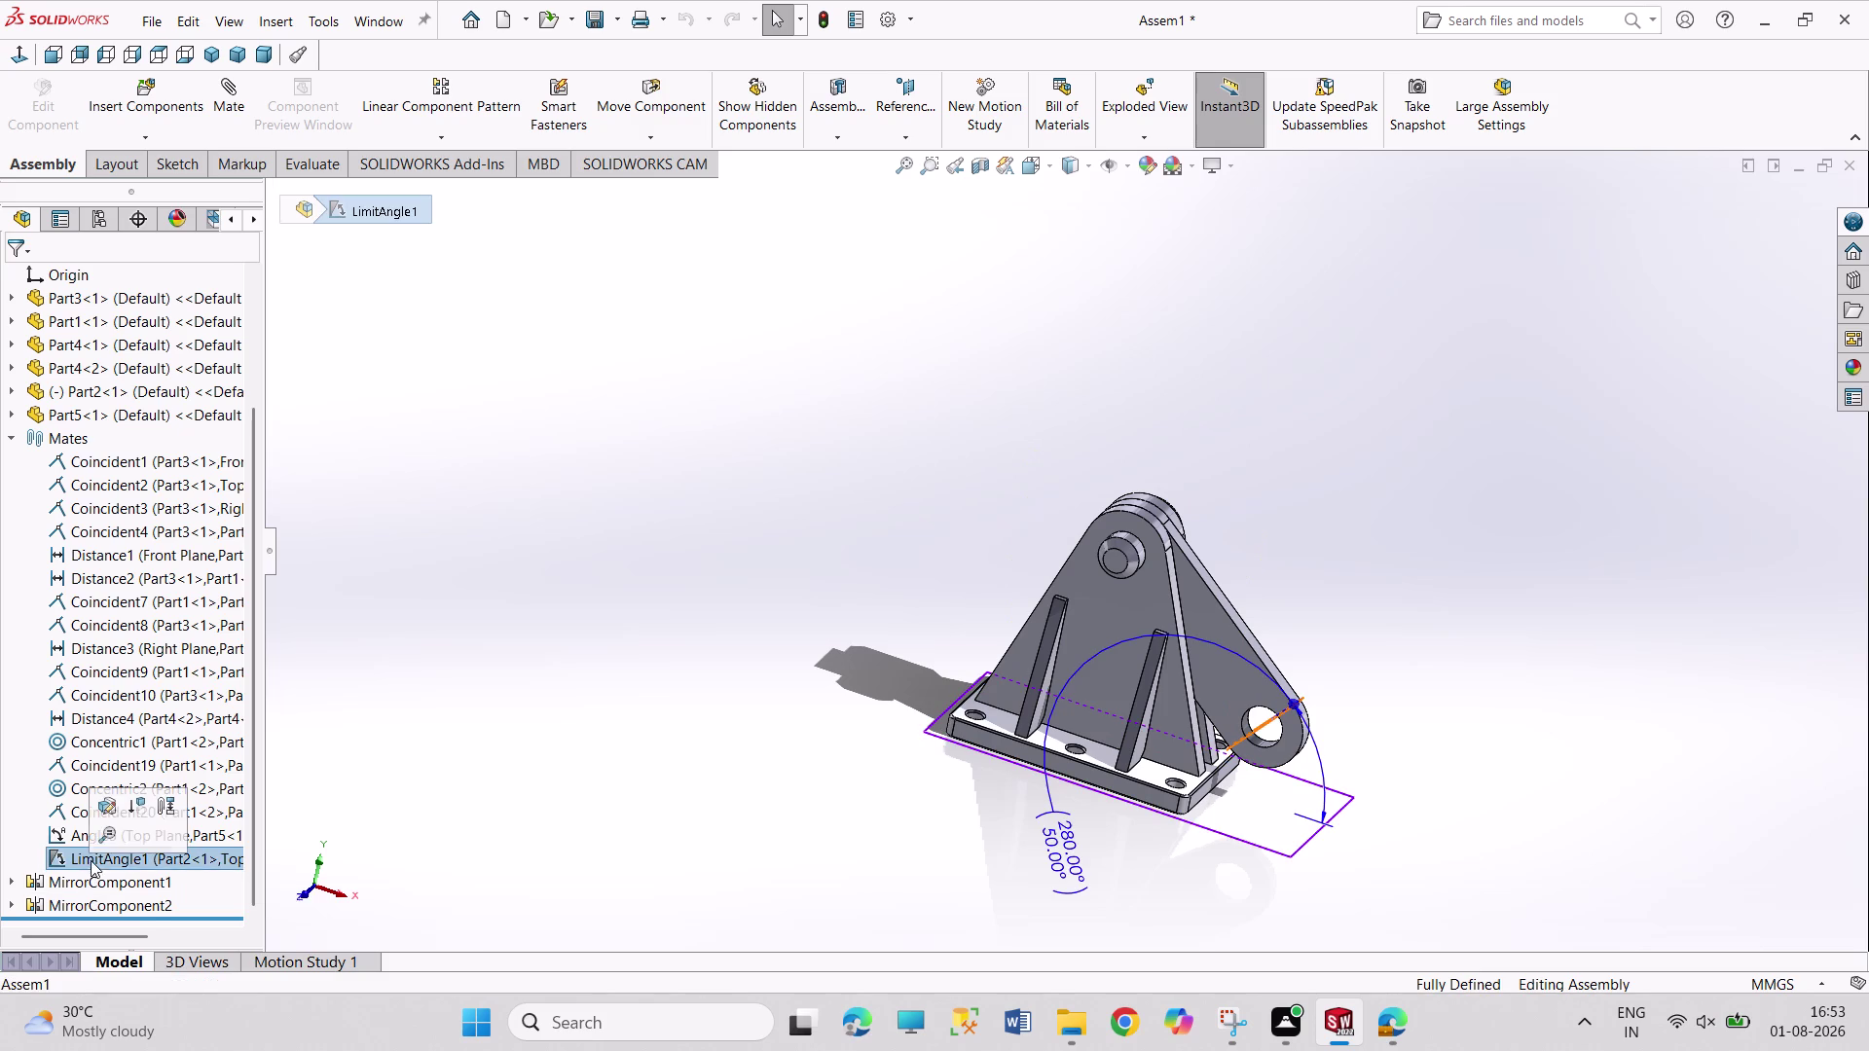
click(102, 811)
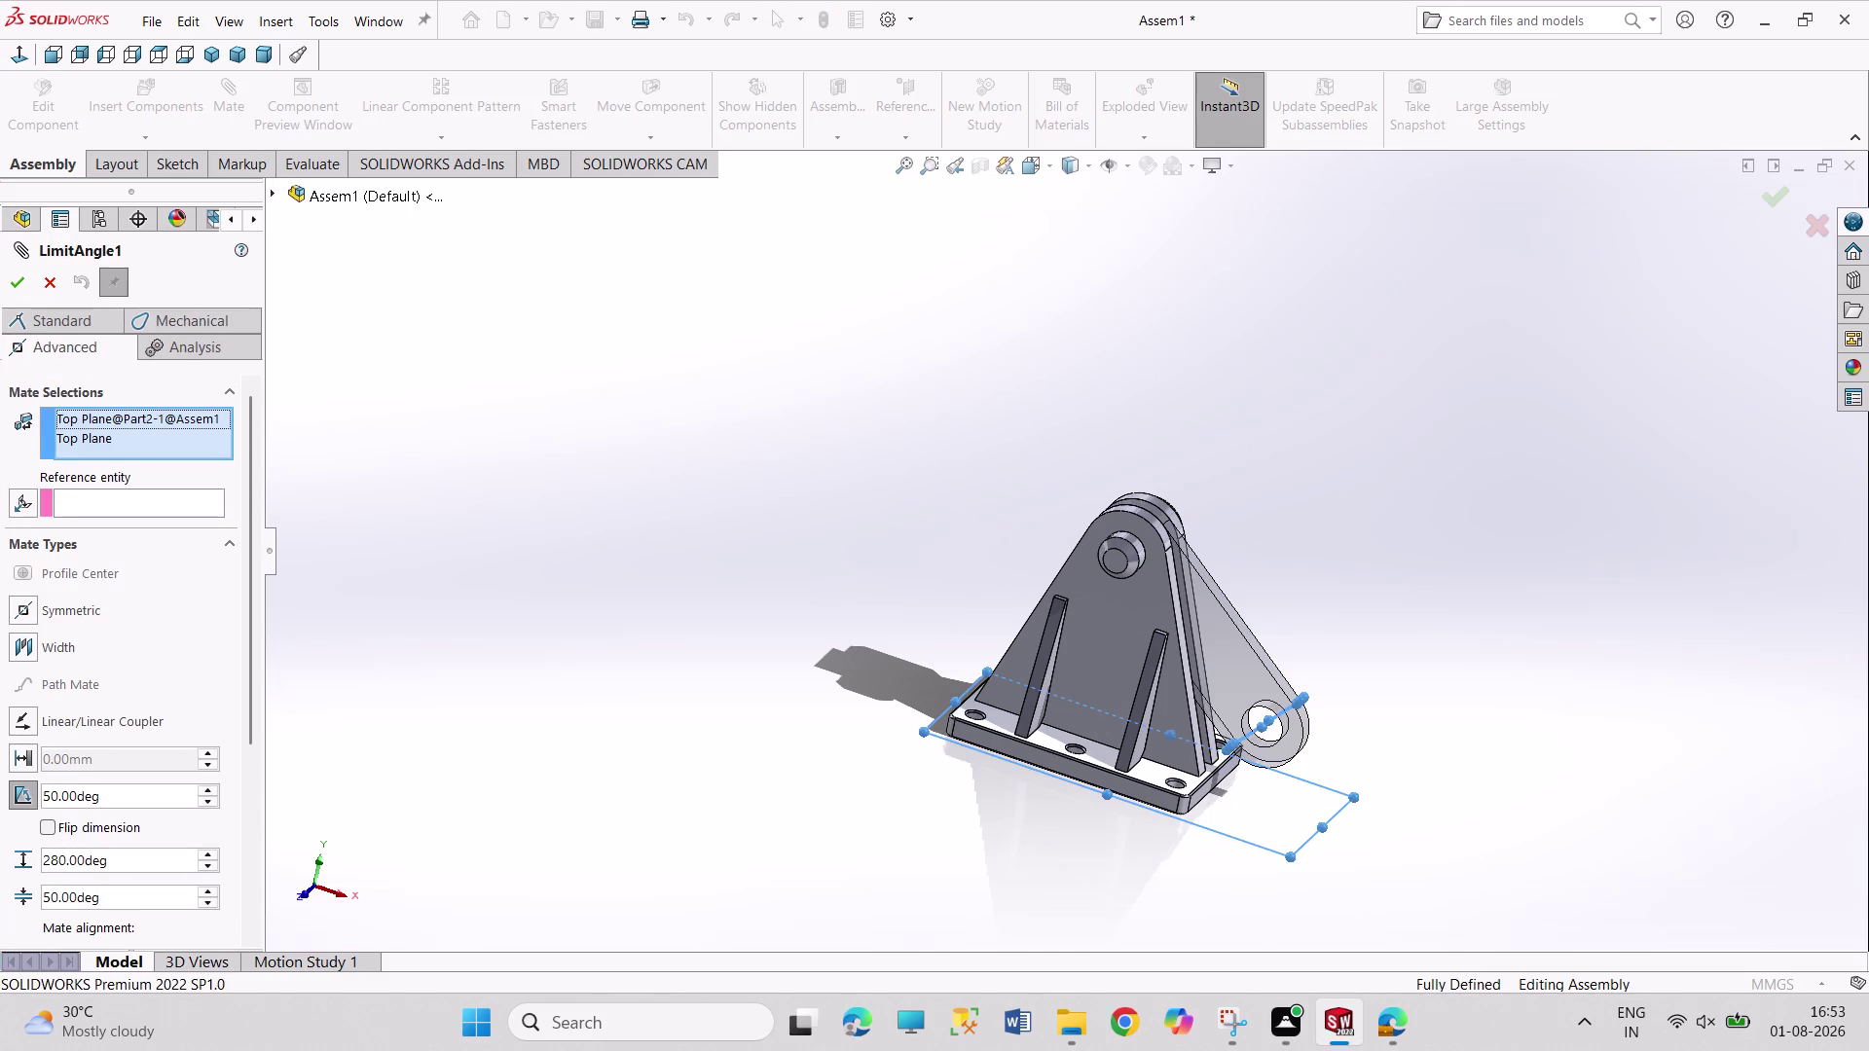
drag(57, 794, 29, 790)
text(80)
key(Return)
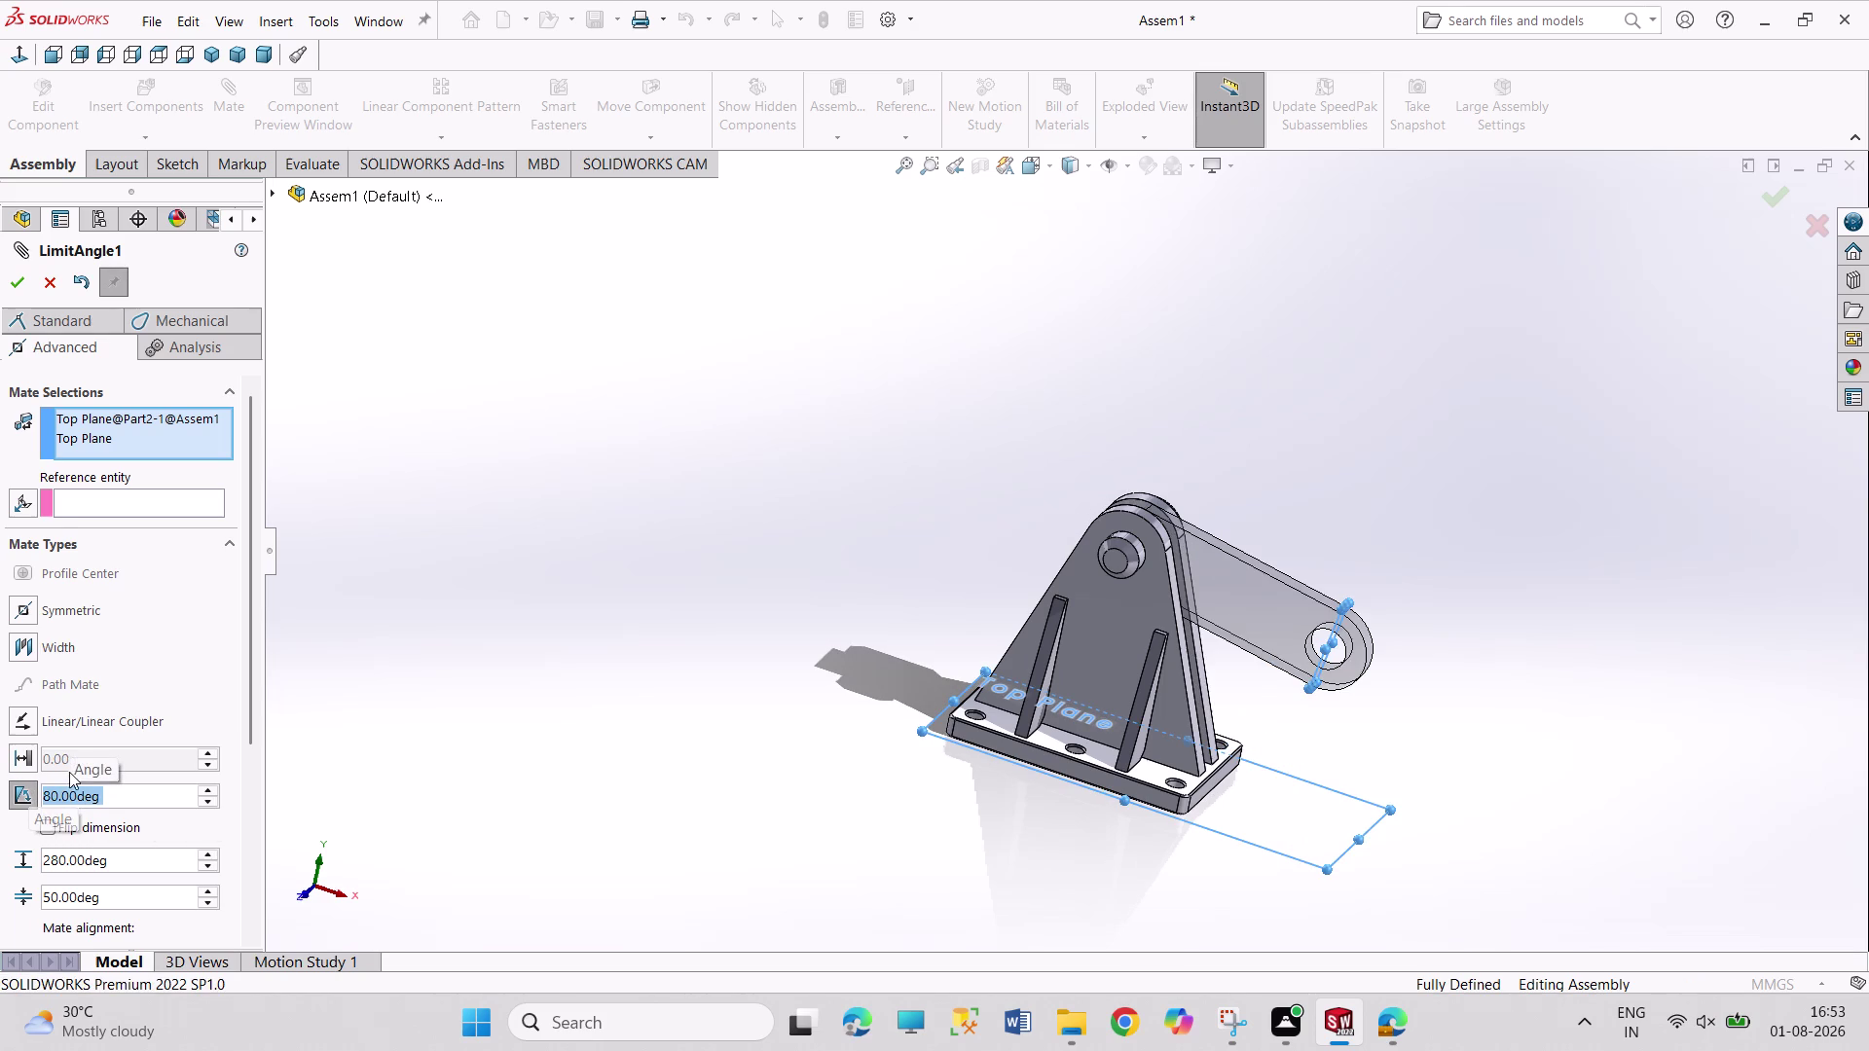
double_click(210, 790)
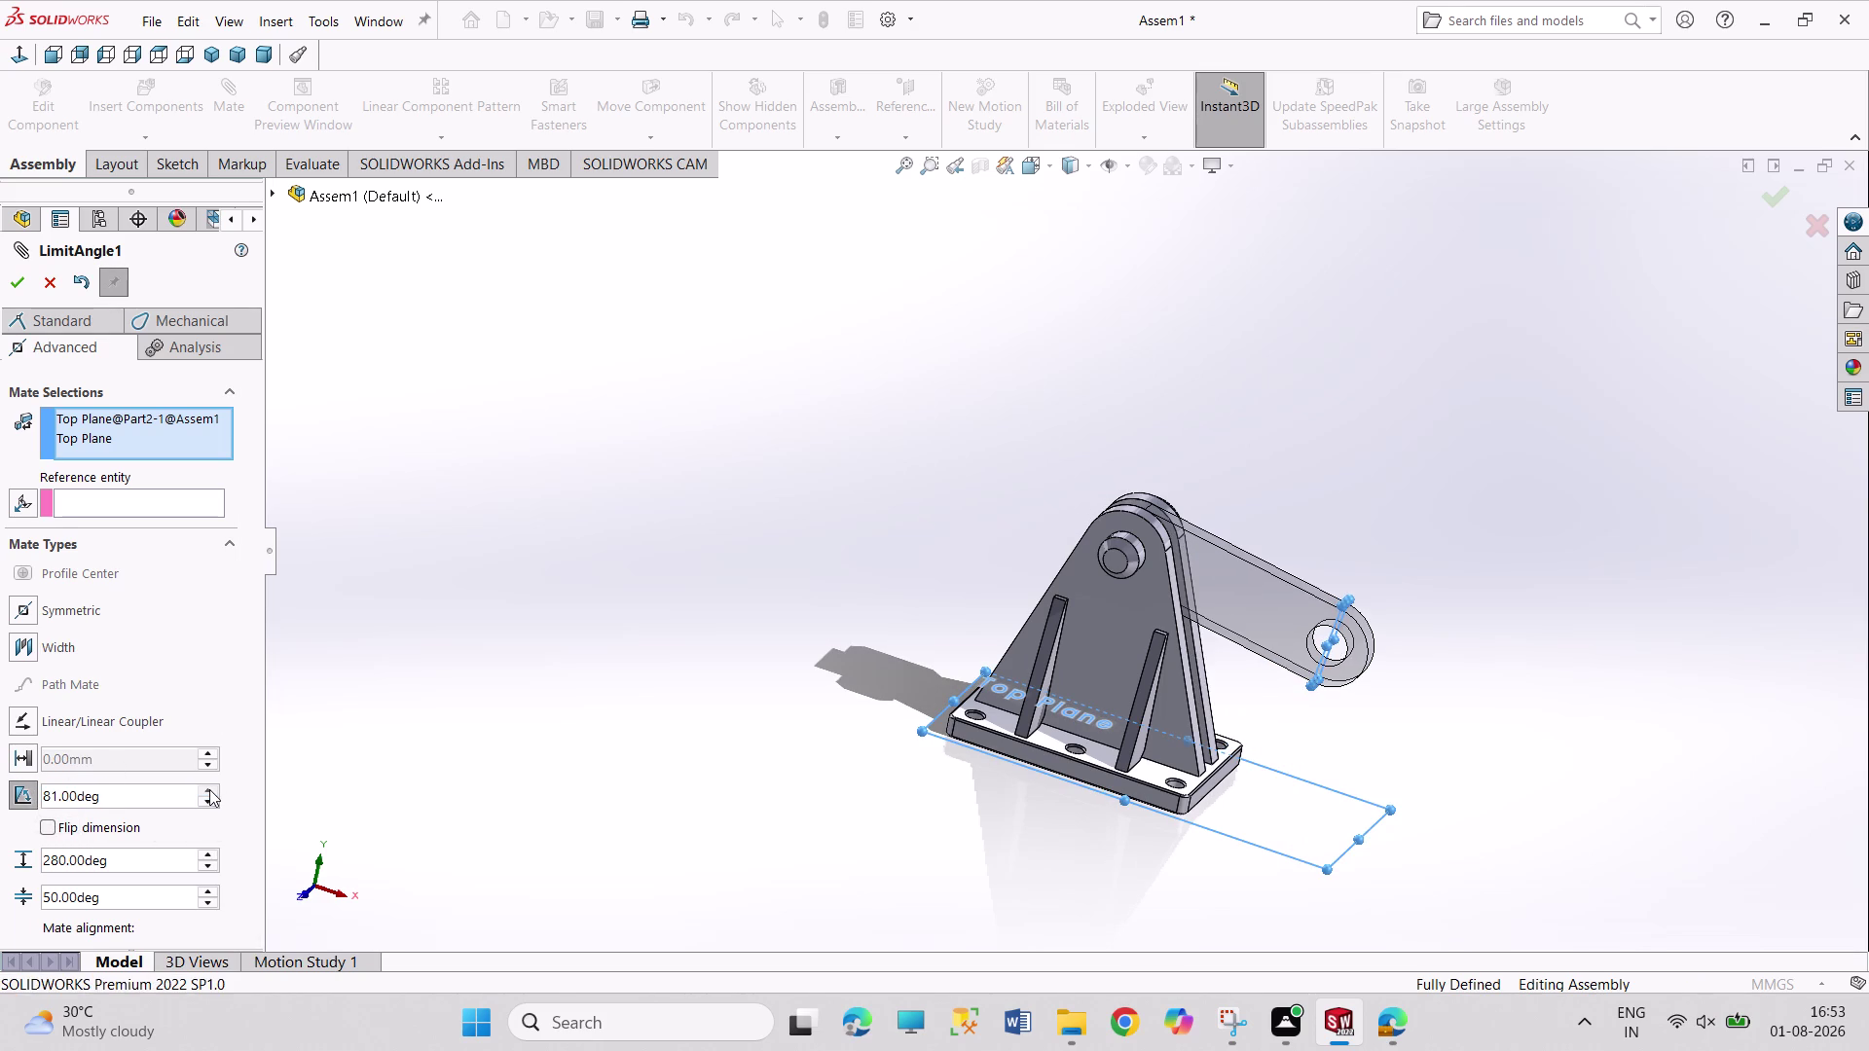
click(62, 799)
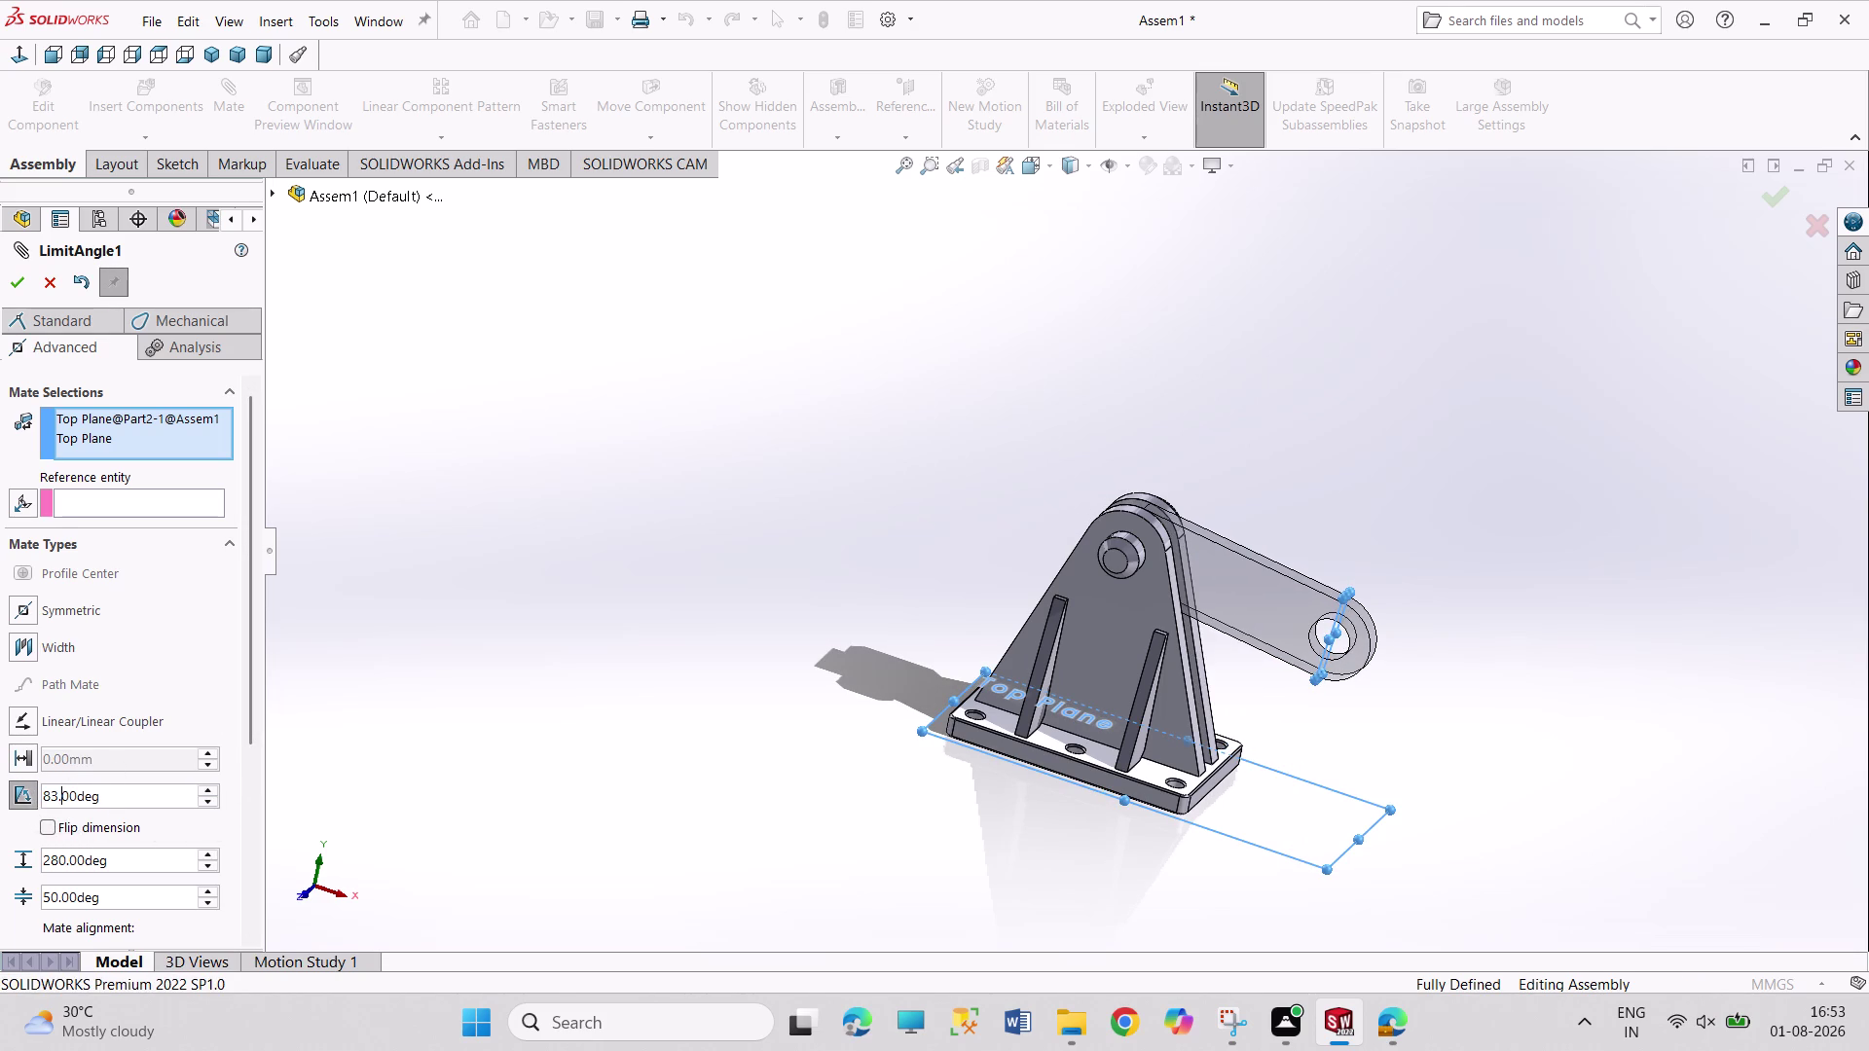
drag(57, 790, 22, 784)
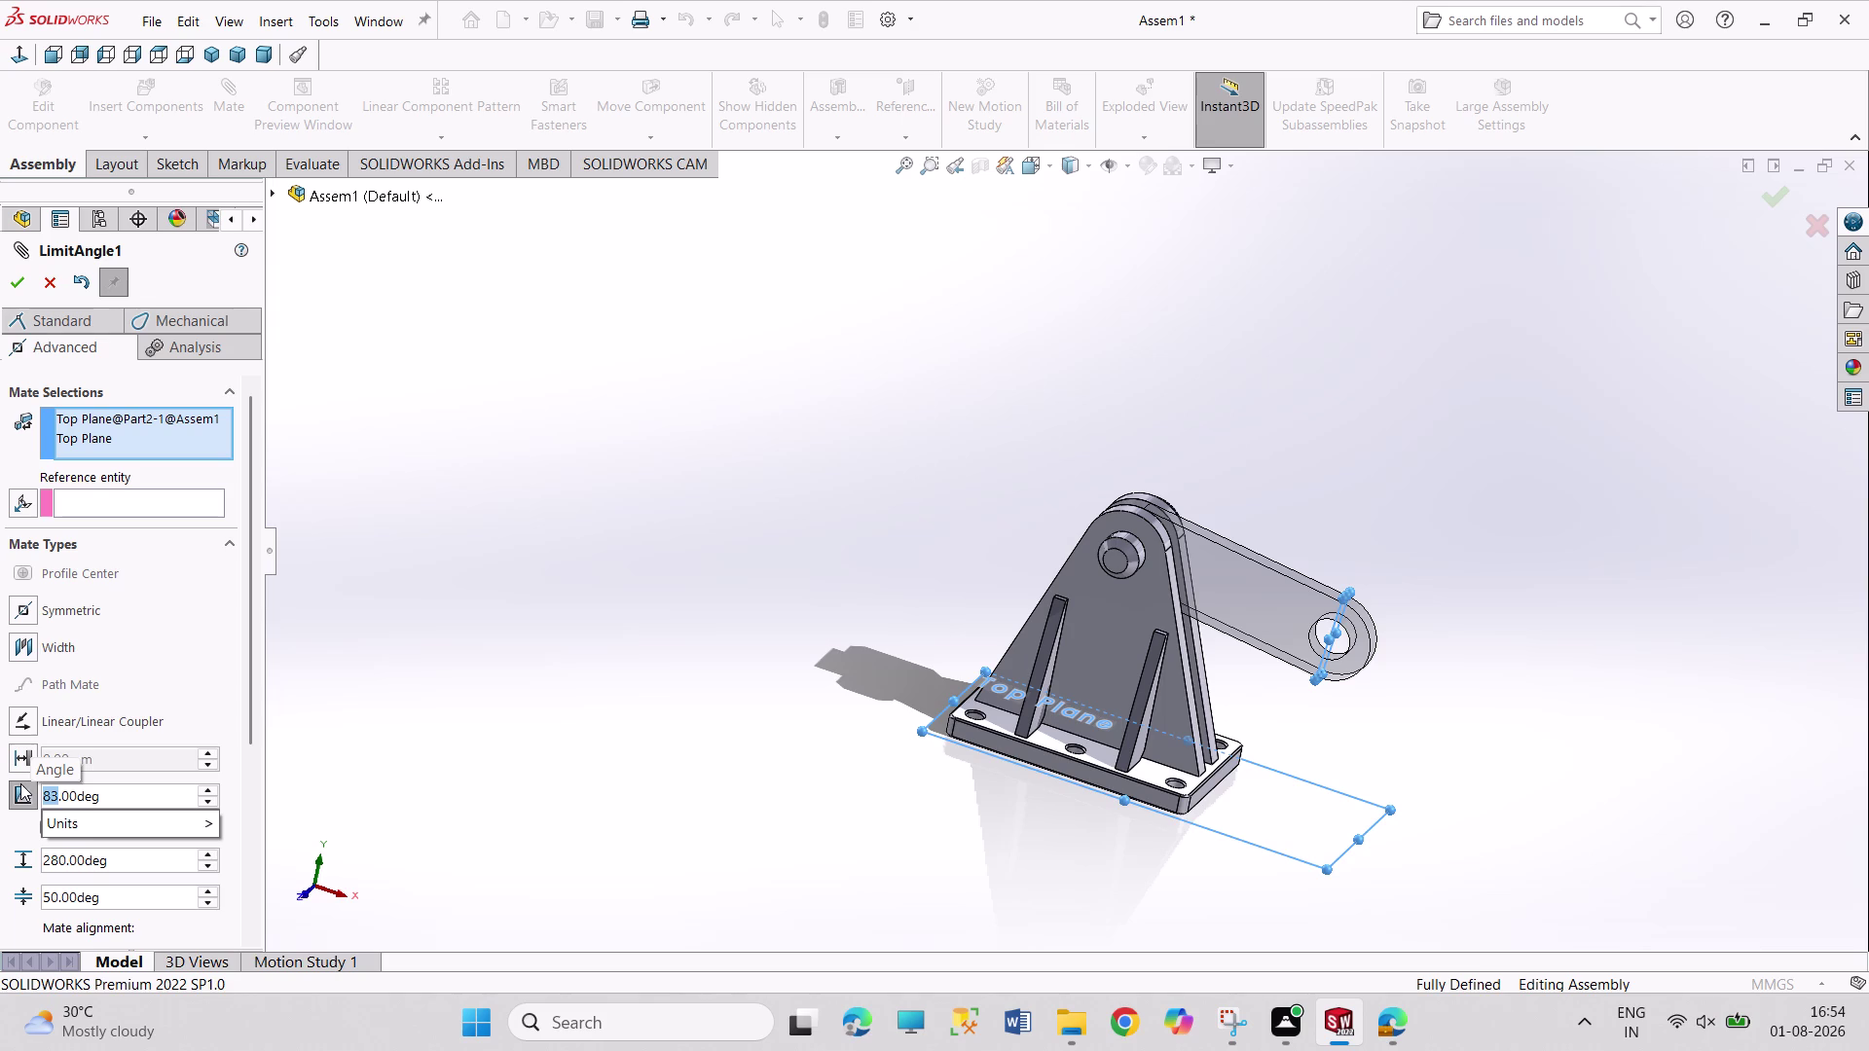
text(15)
text(0)
key(Return)
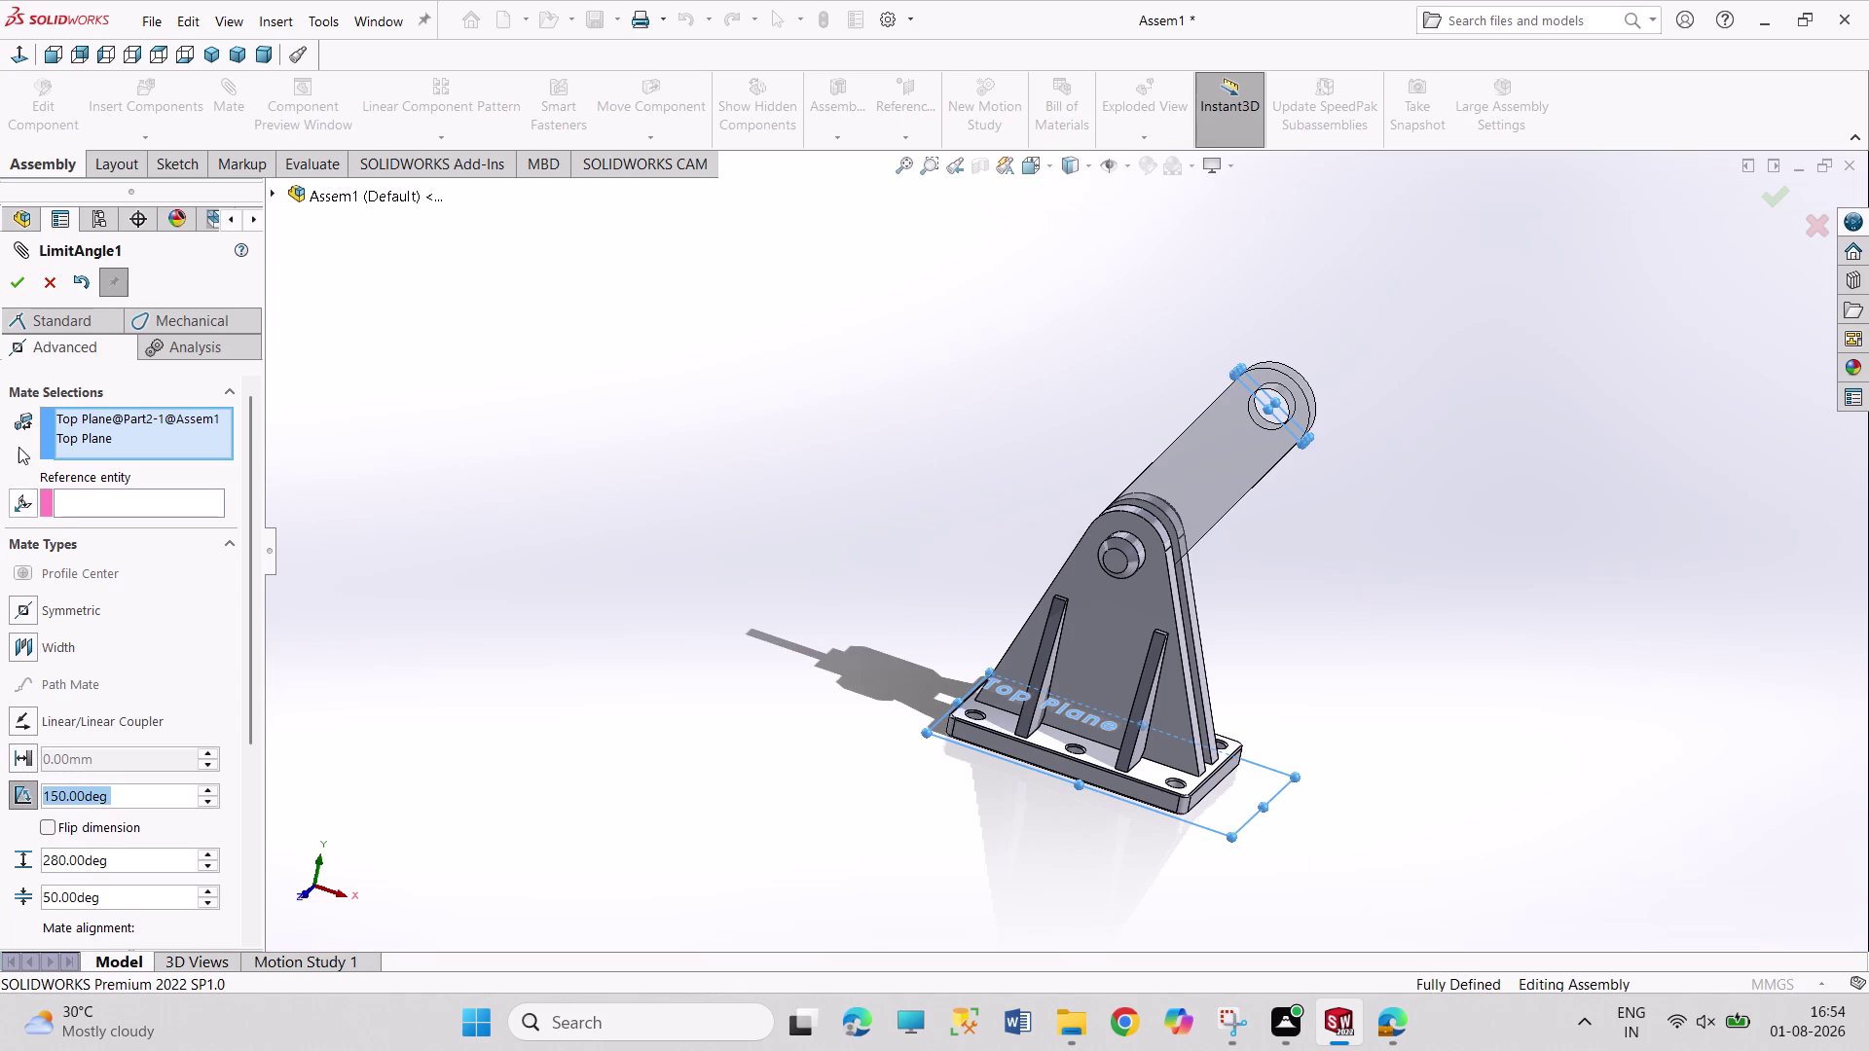
Confirm the mate, inspect the raised arm in isometric view, and save the assembly.
click(13, 281)
click(498, 566)
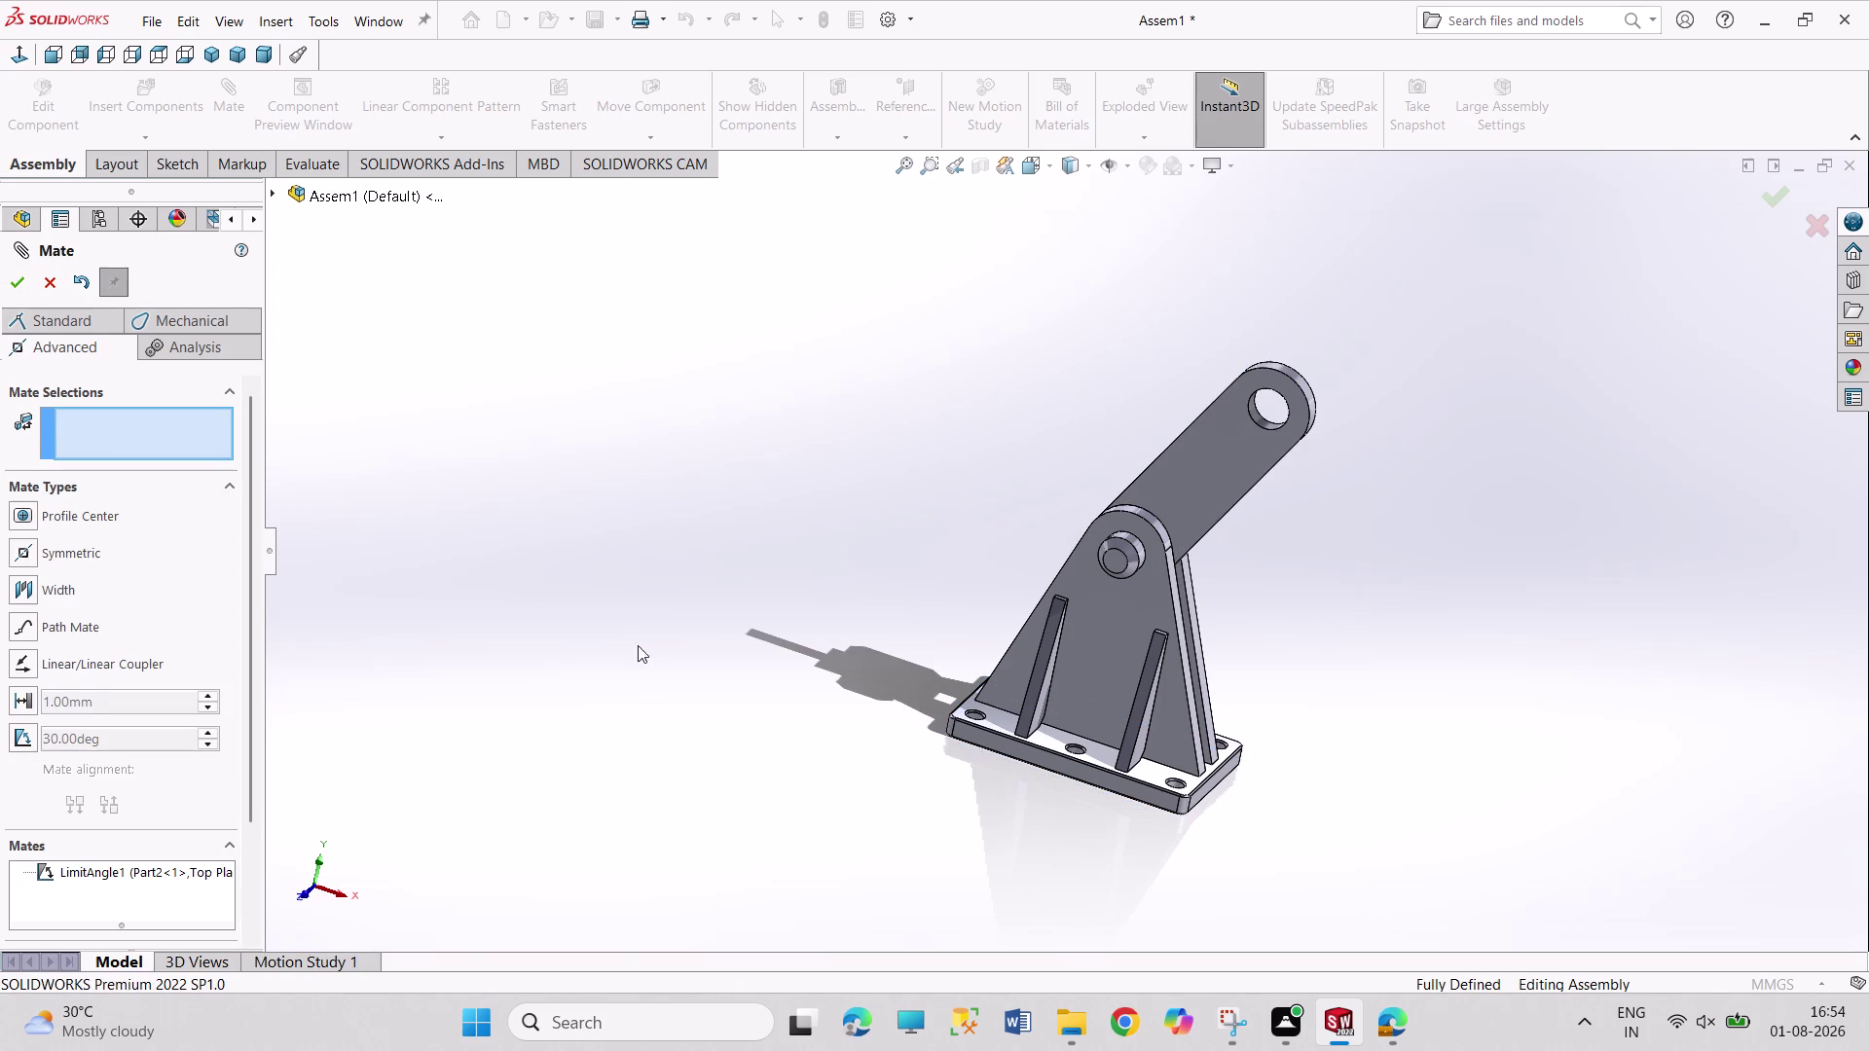
middle_drag(1342, 604, 1284, 451)
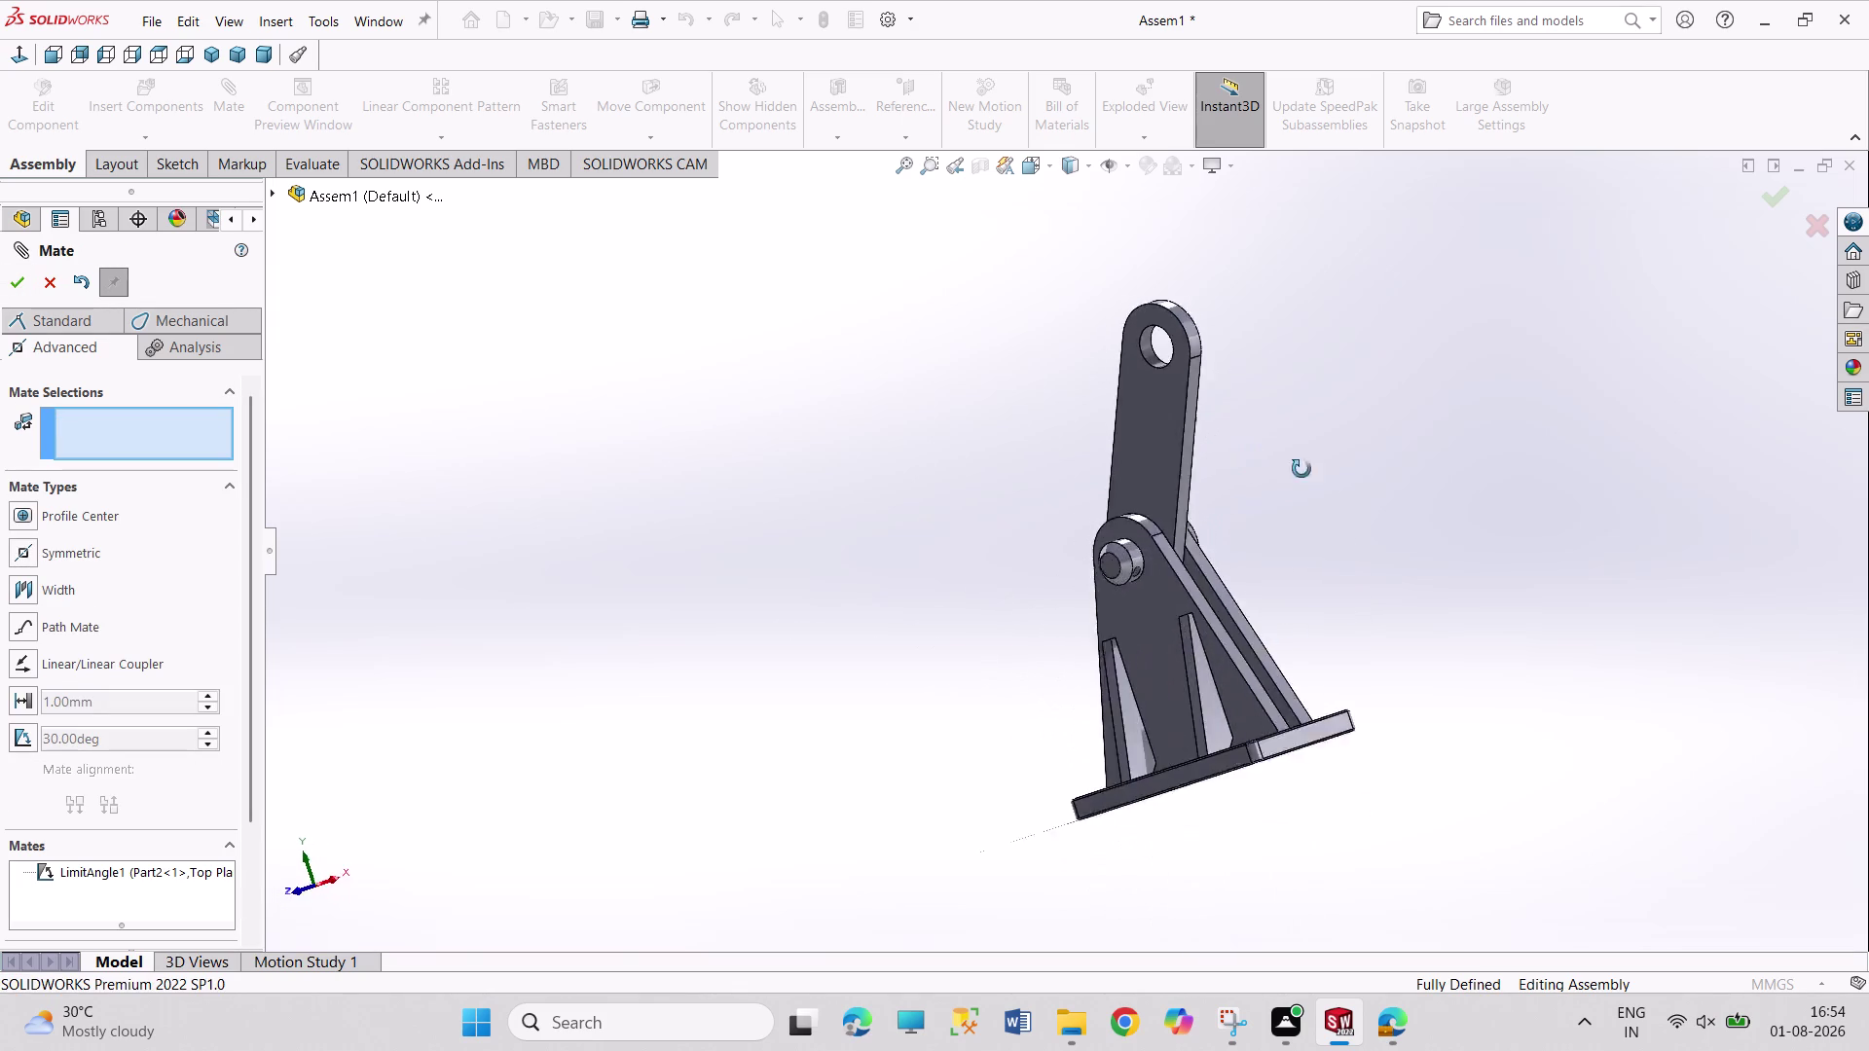
middle_drag(1283, 451, 1369, 610)
click(834, 666)
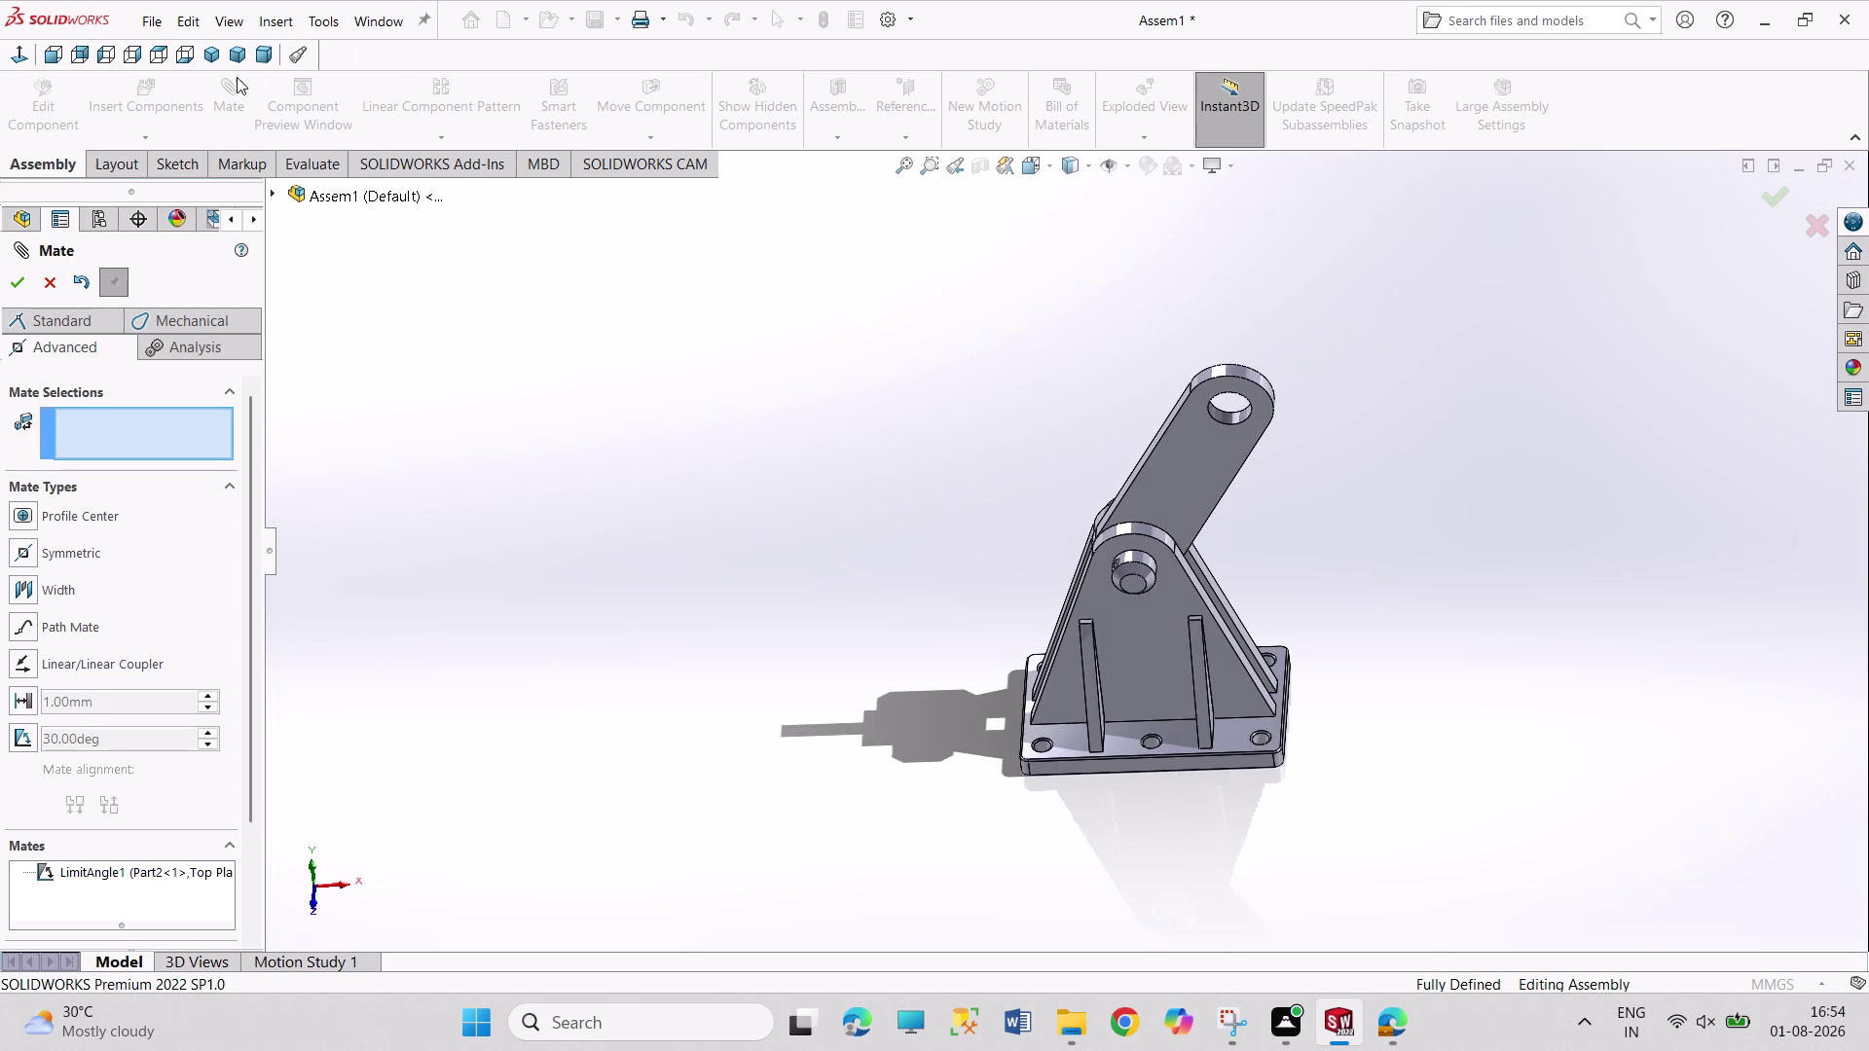
click(215, 57)
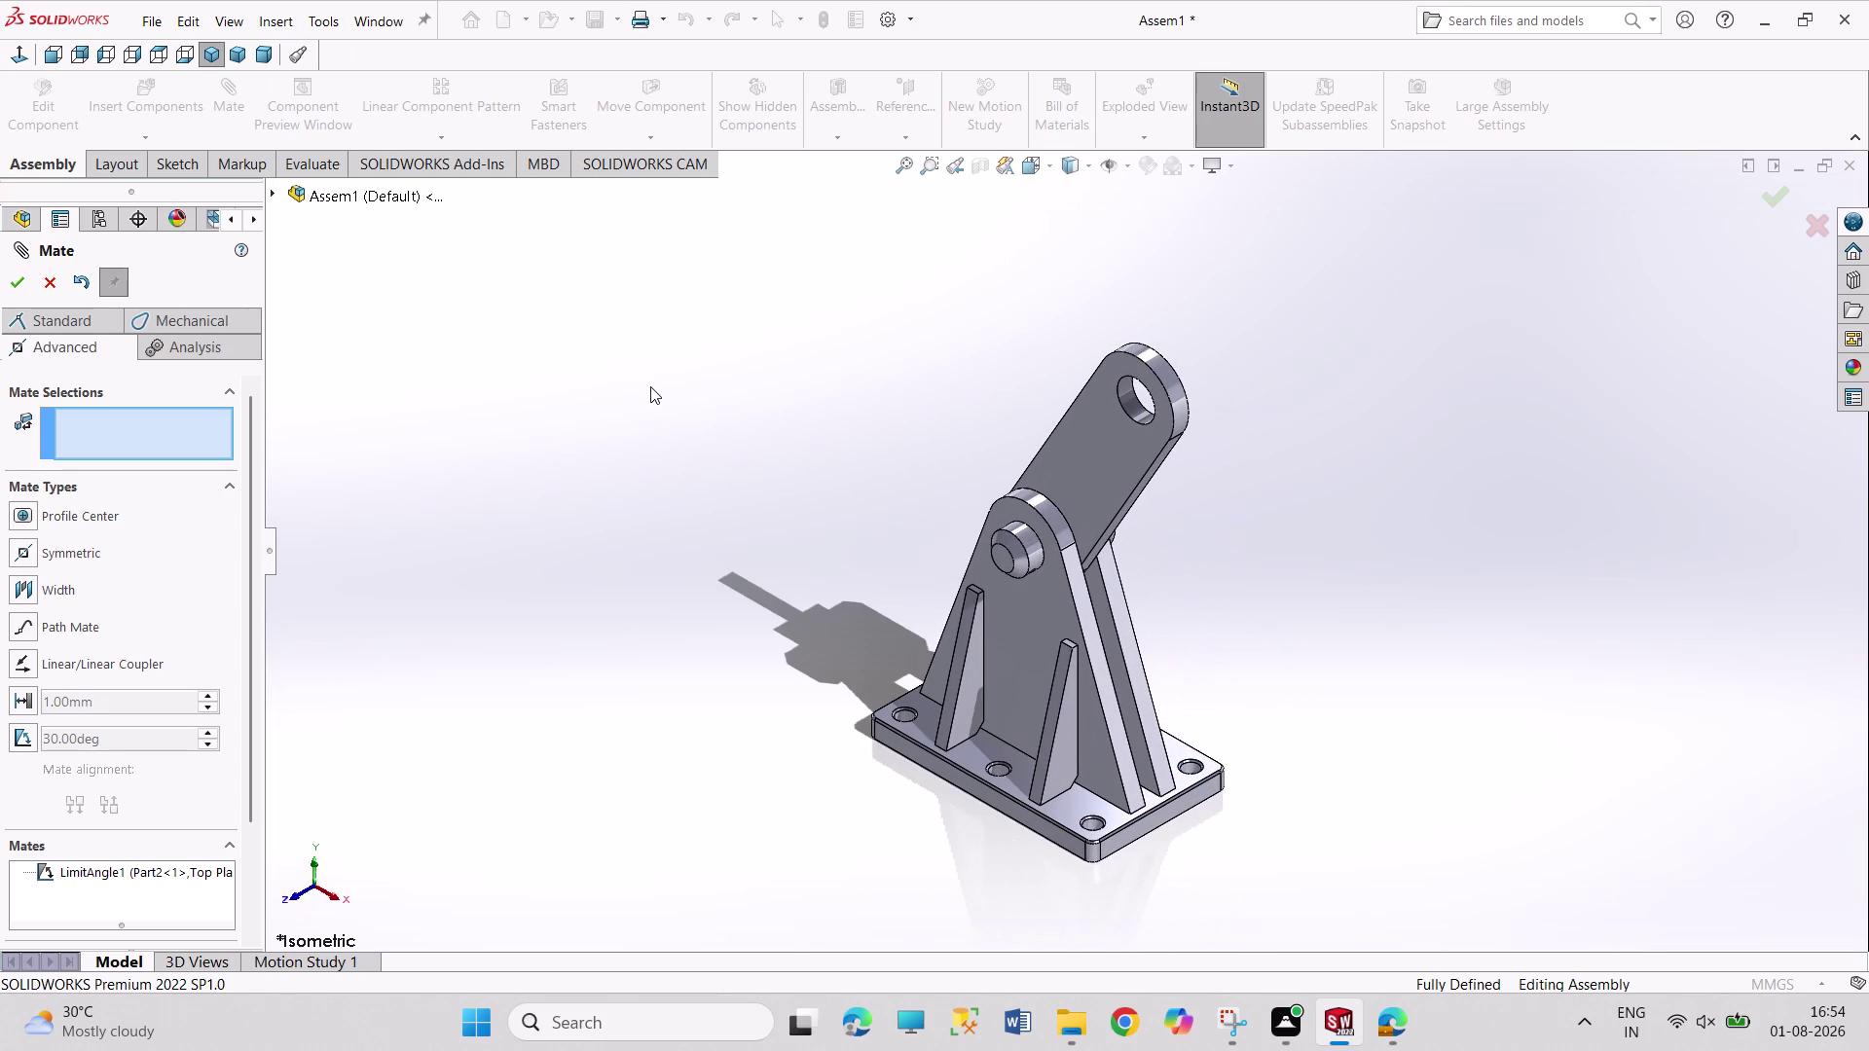
key(ctrl+s)
click(5, 283)
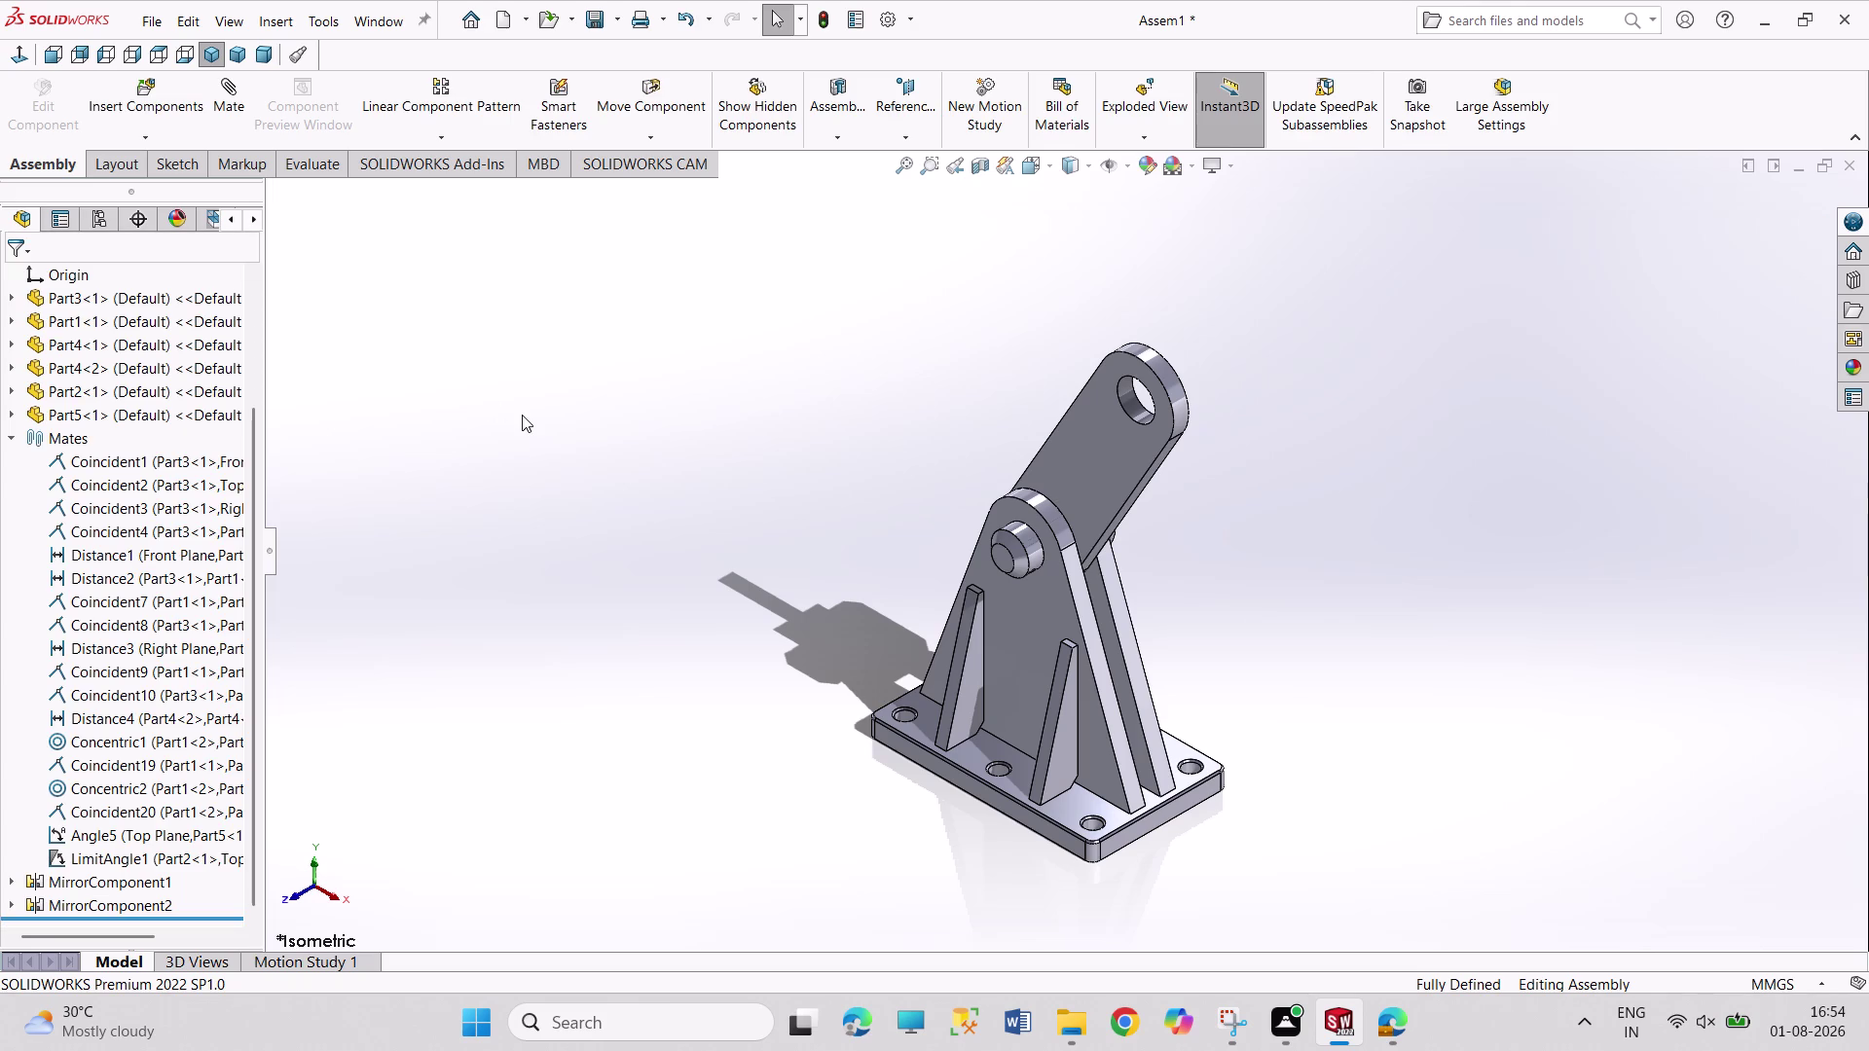
key(ctrl+s)
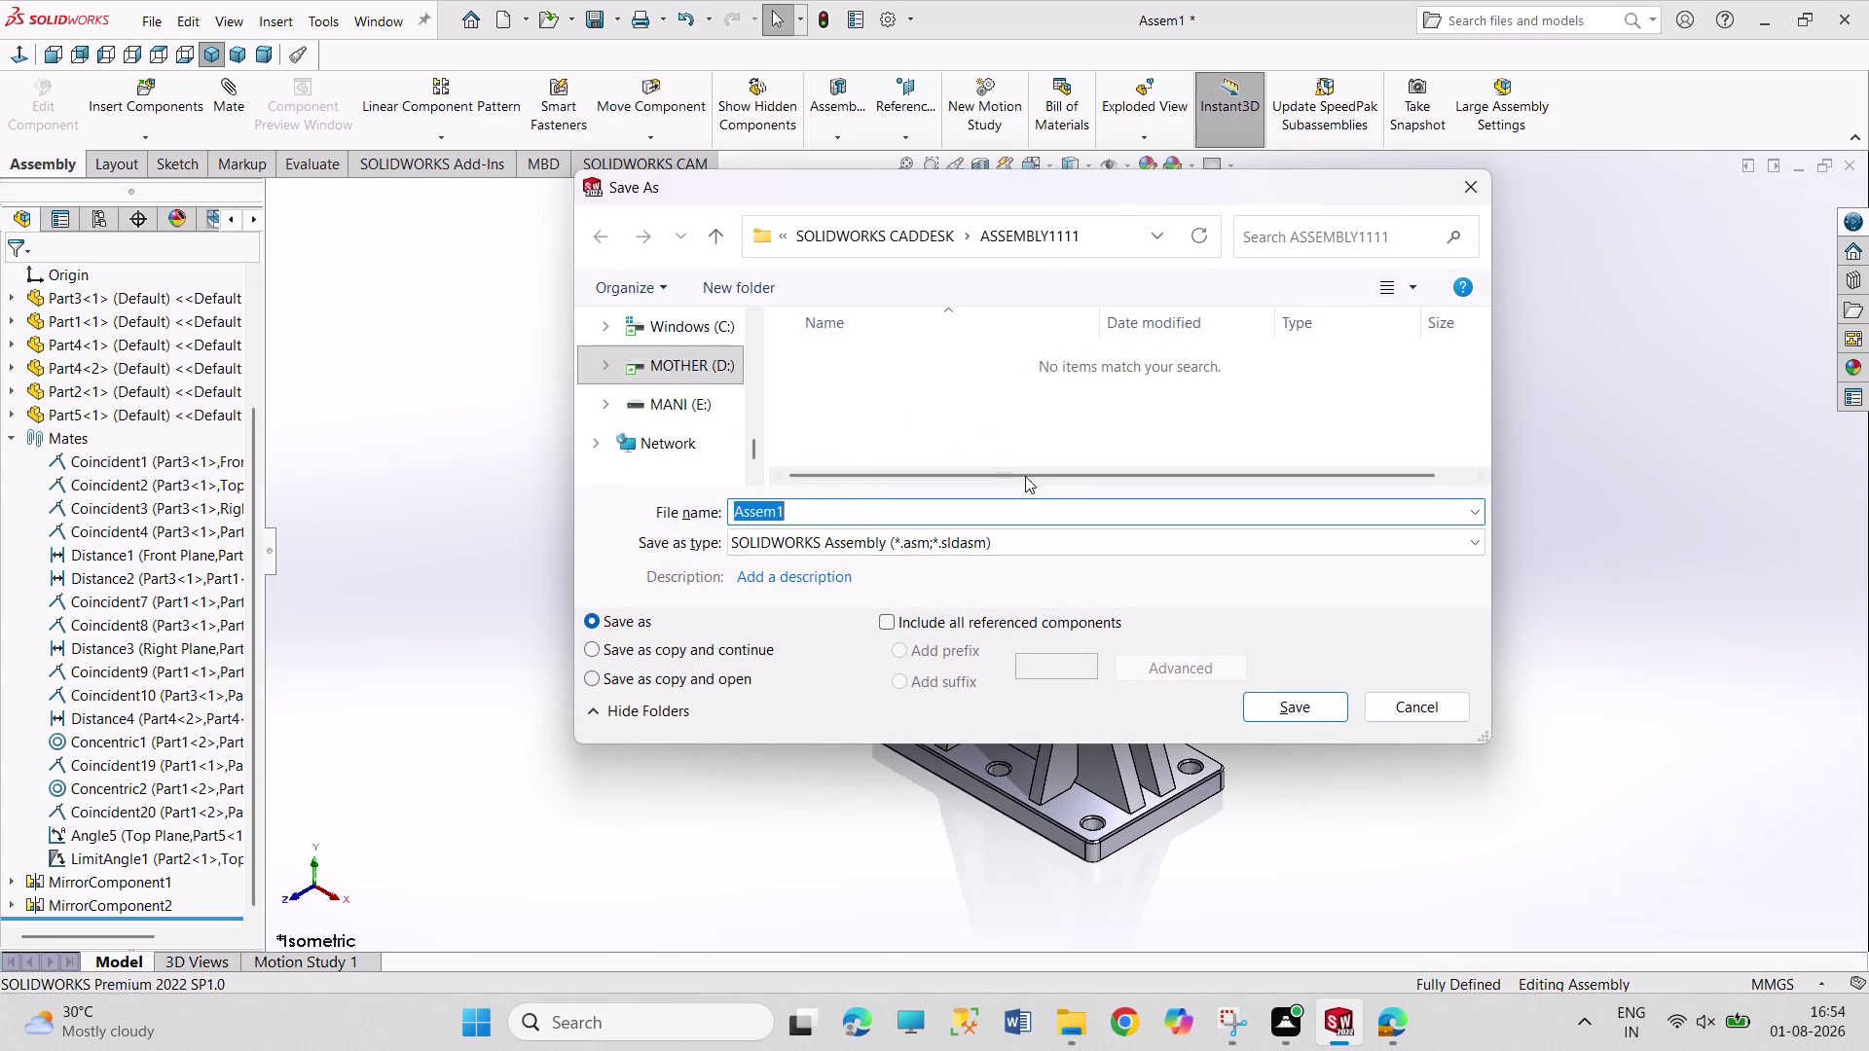
Replace the file name with ASSEMBLY11111, save, and begin a new document.
click(809, 512)
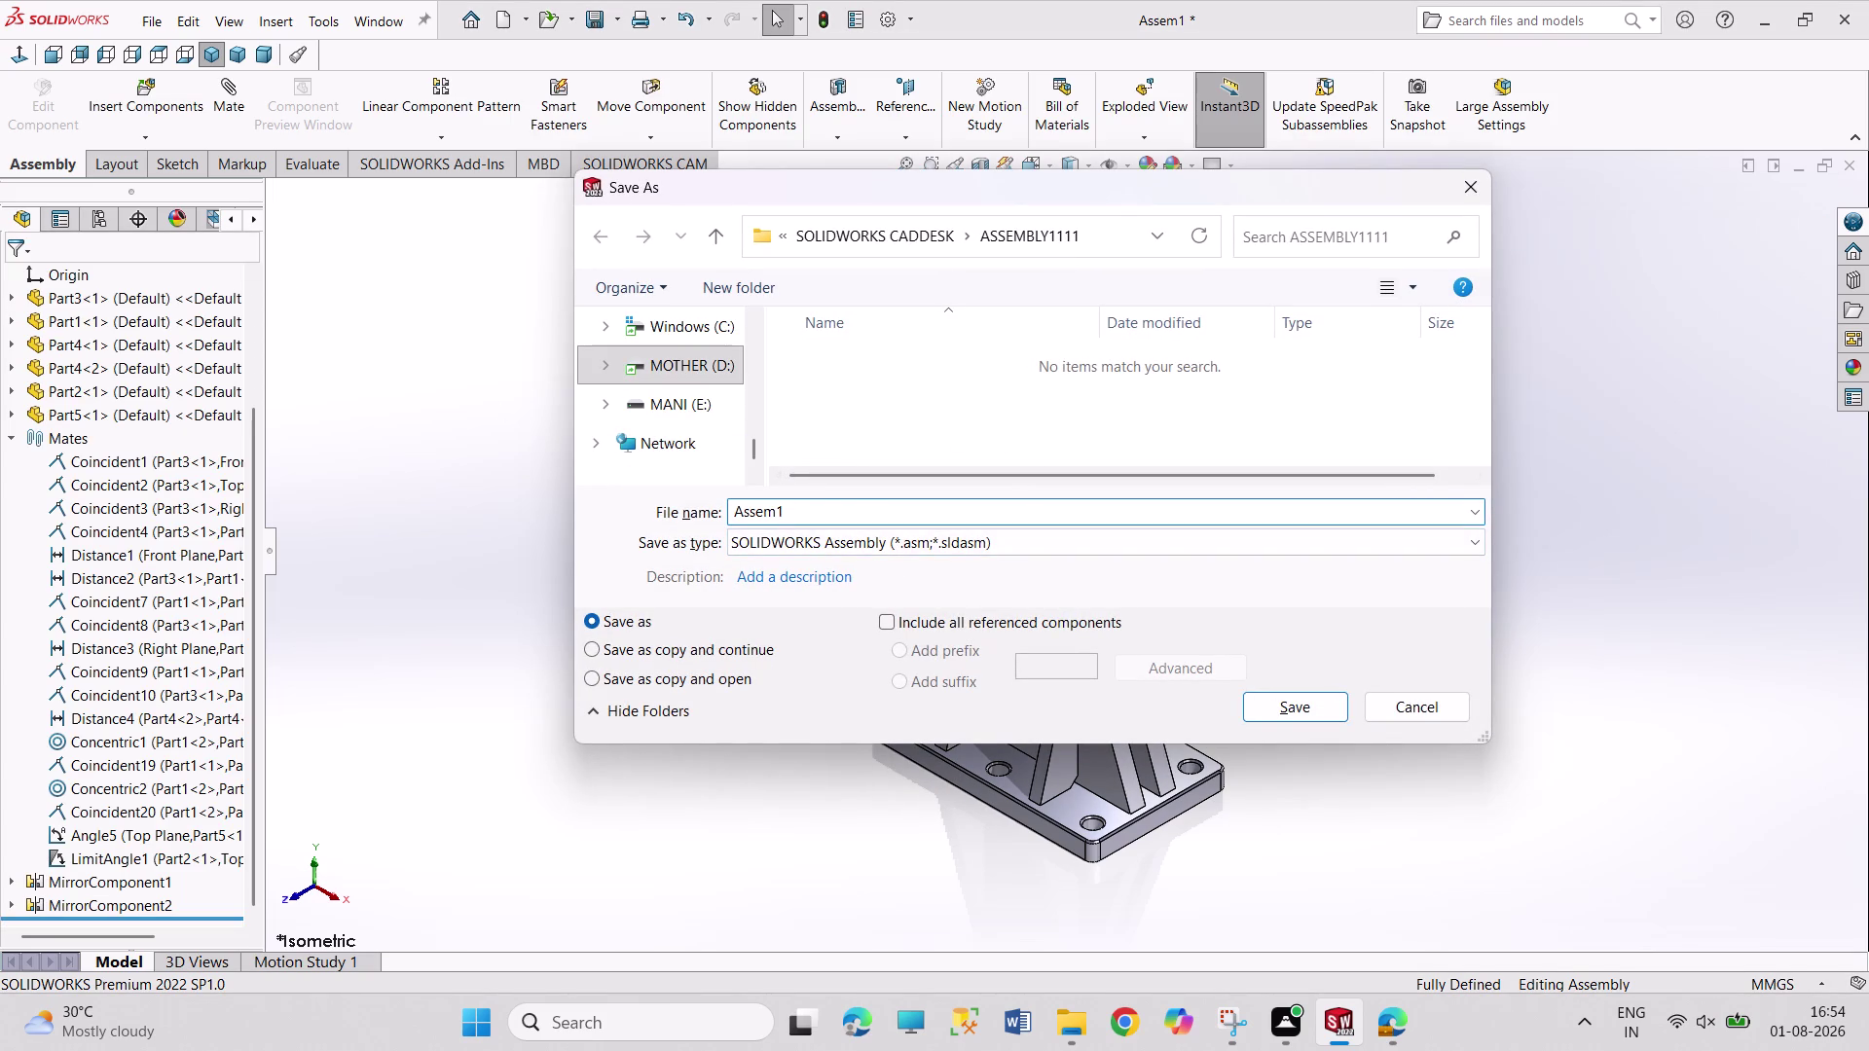
key(BackSpace)
key(BackSpace)
key(BackSpace)
key(BackSpace)
key(BackSpace)
key(BackSpace)
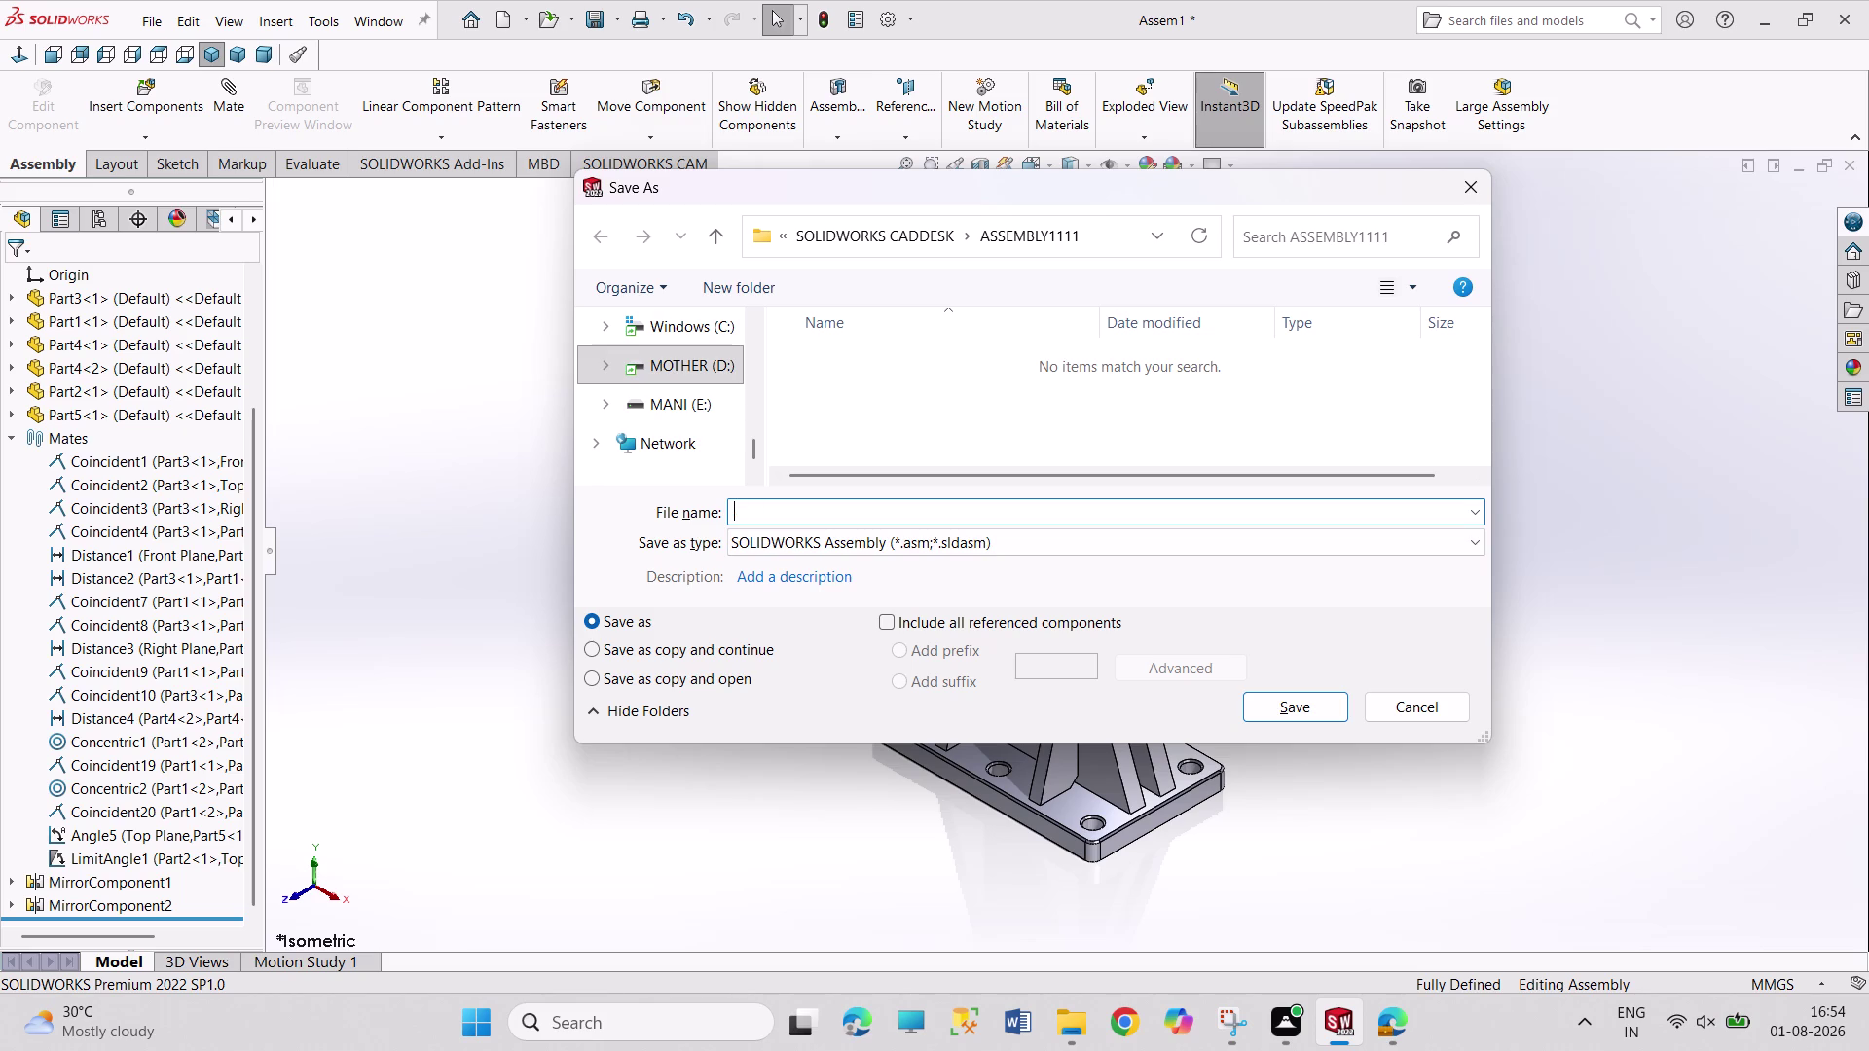
text(ASSEM)
text(BLY1)
text(1111)
key(Return)
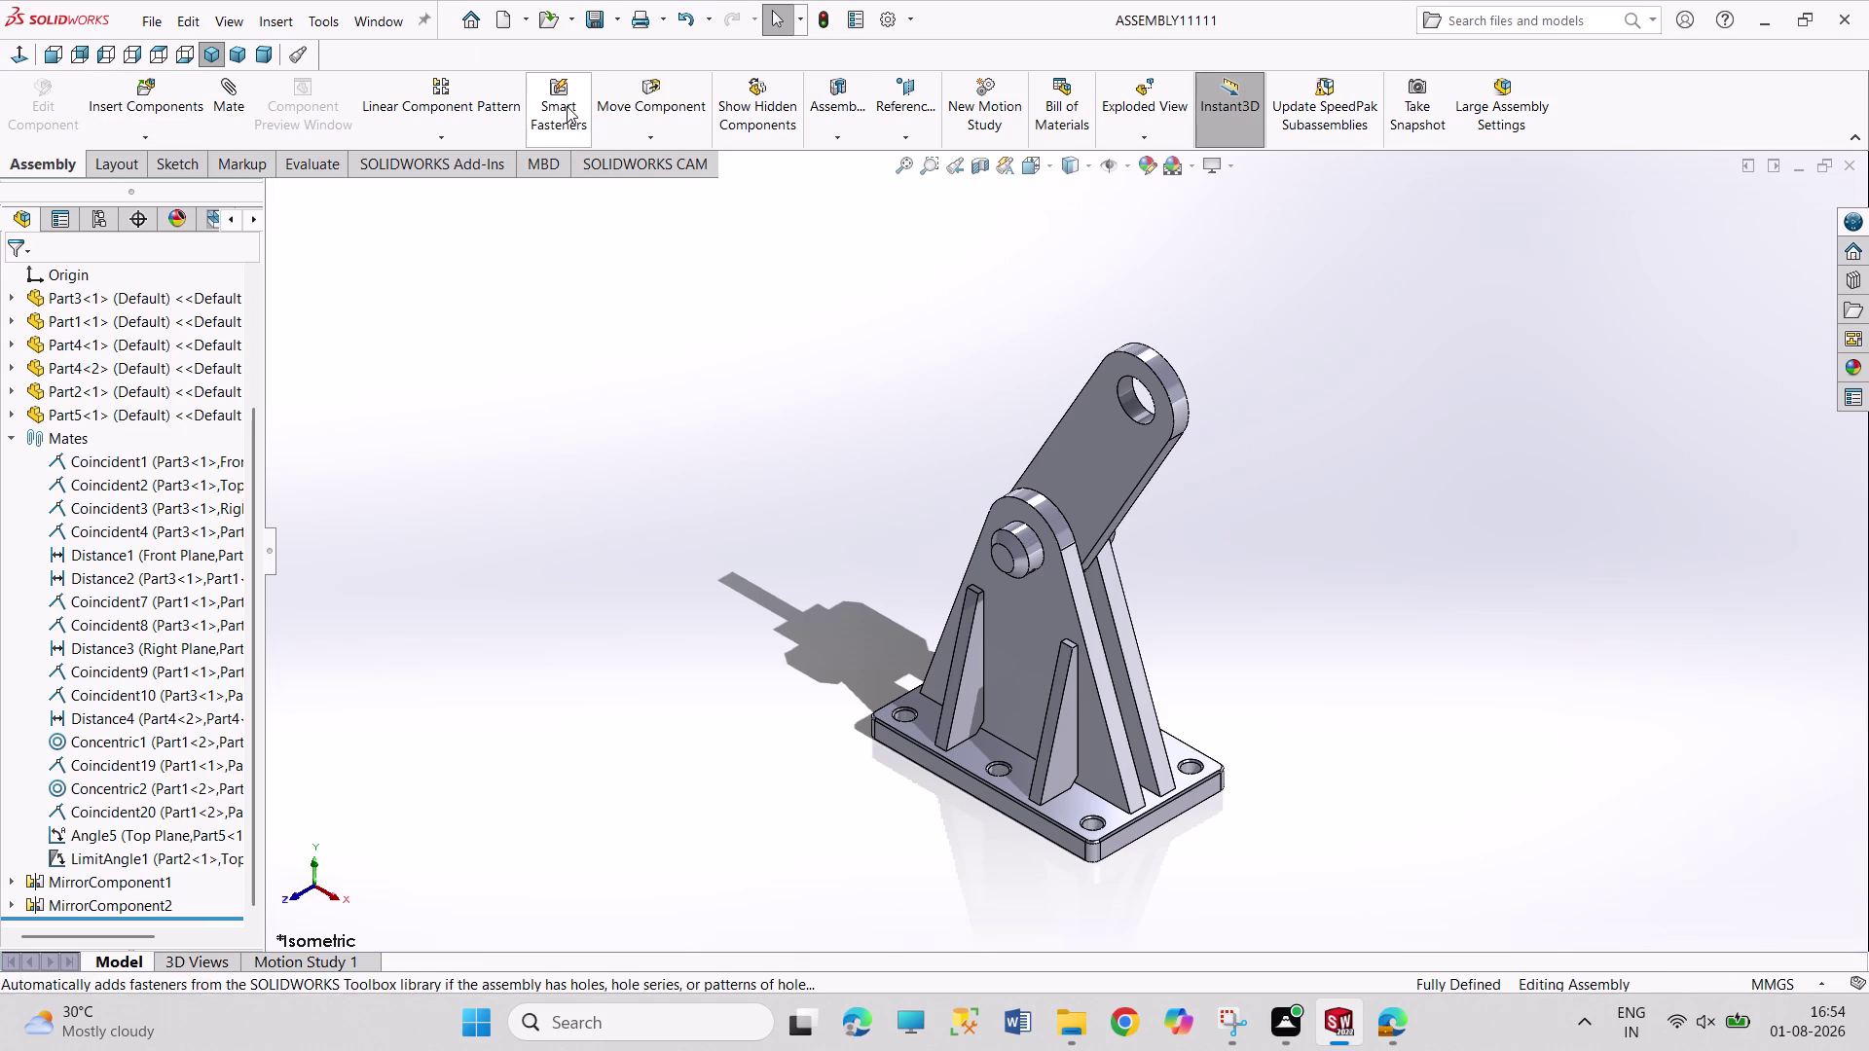
key(ctrl+n)
Choose Drawing as the new document type with an A0 (ANSI) Landscape sheet.
key(Right)
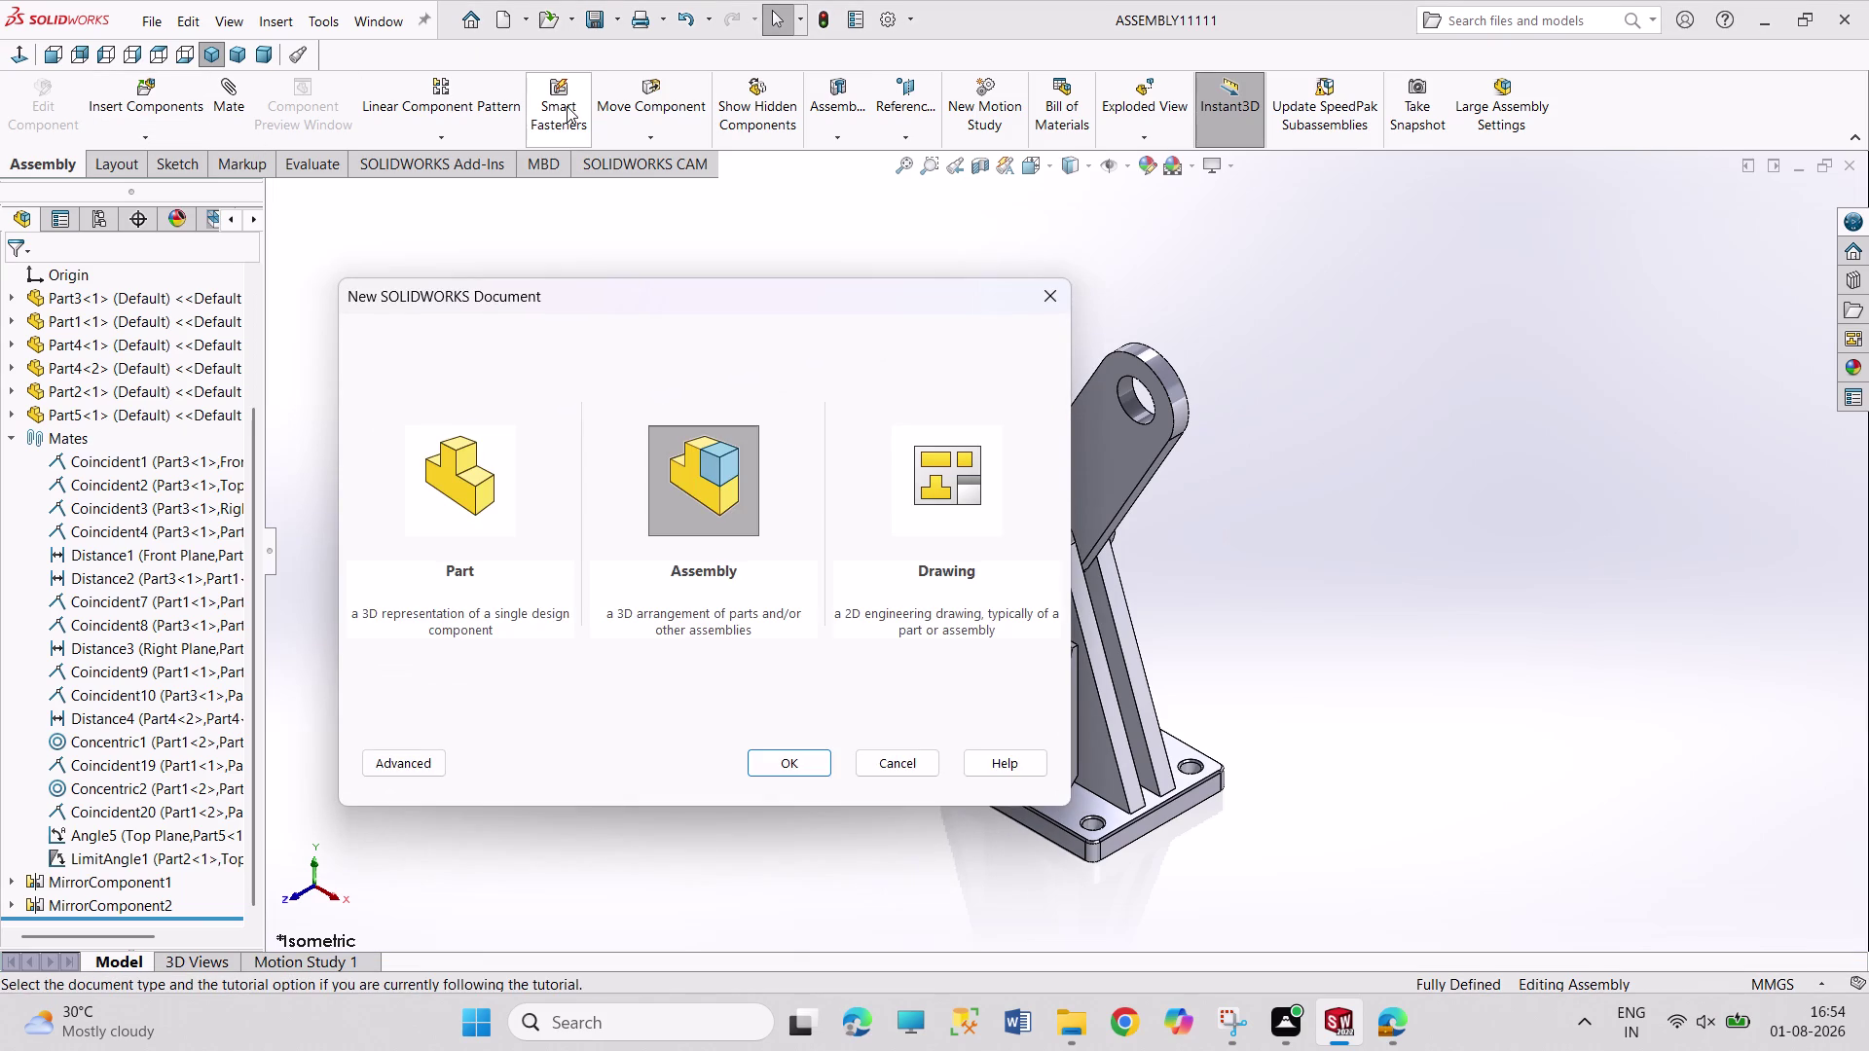
key(Return)
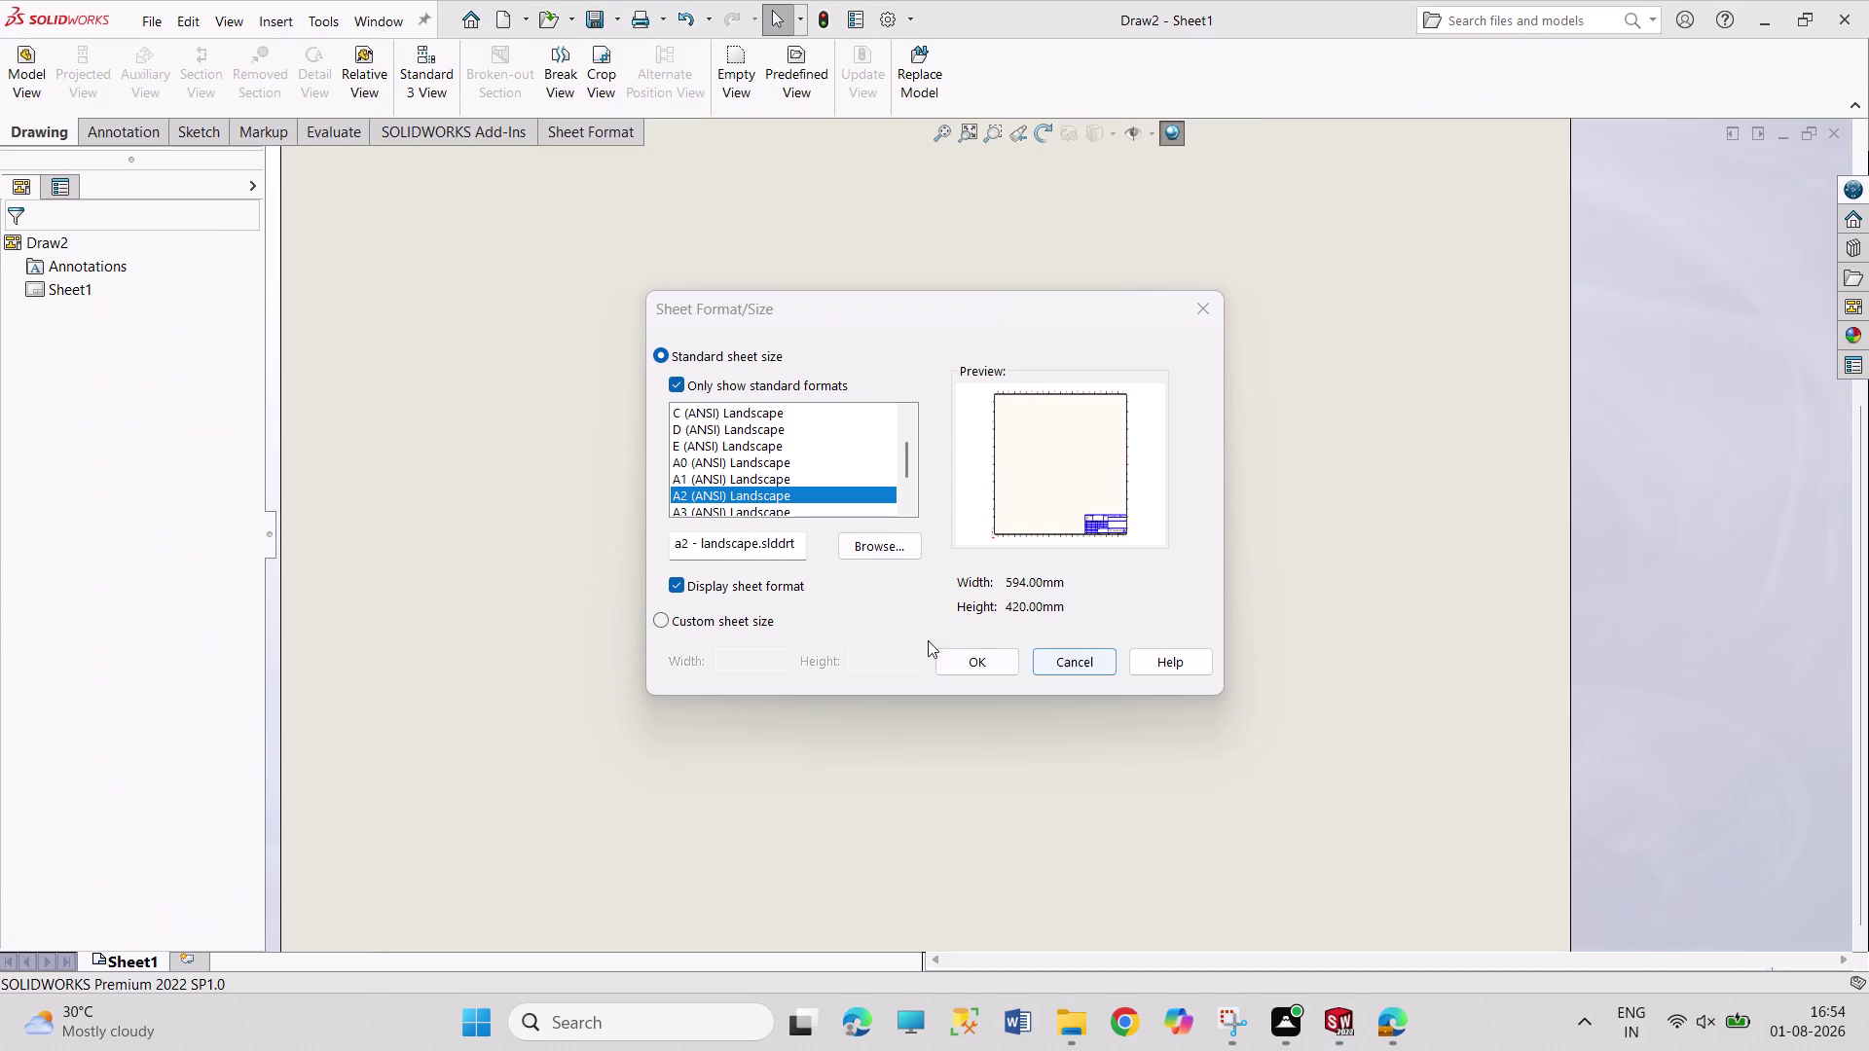
click(801, 464)
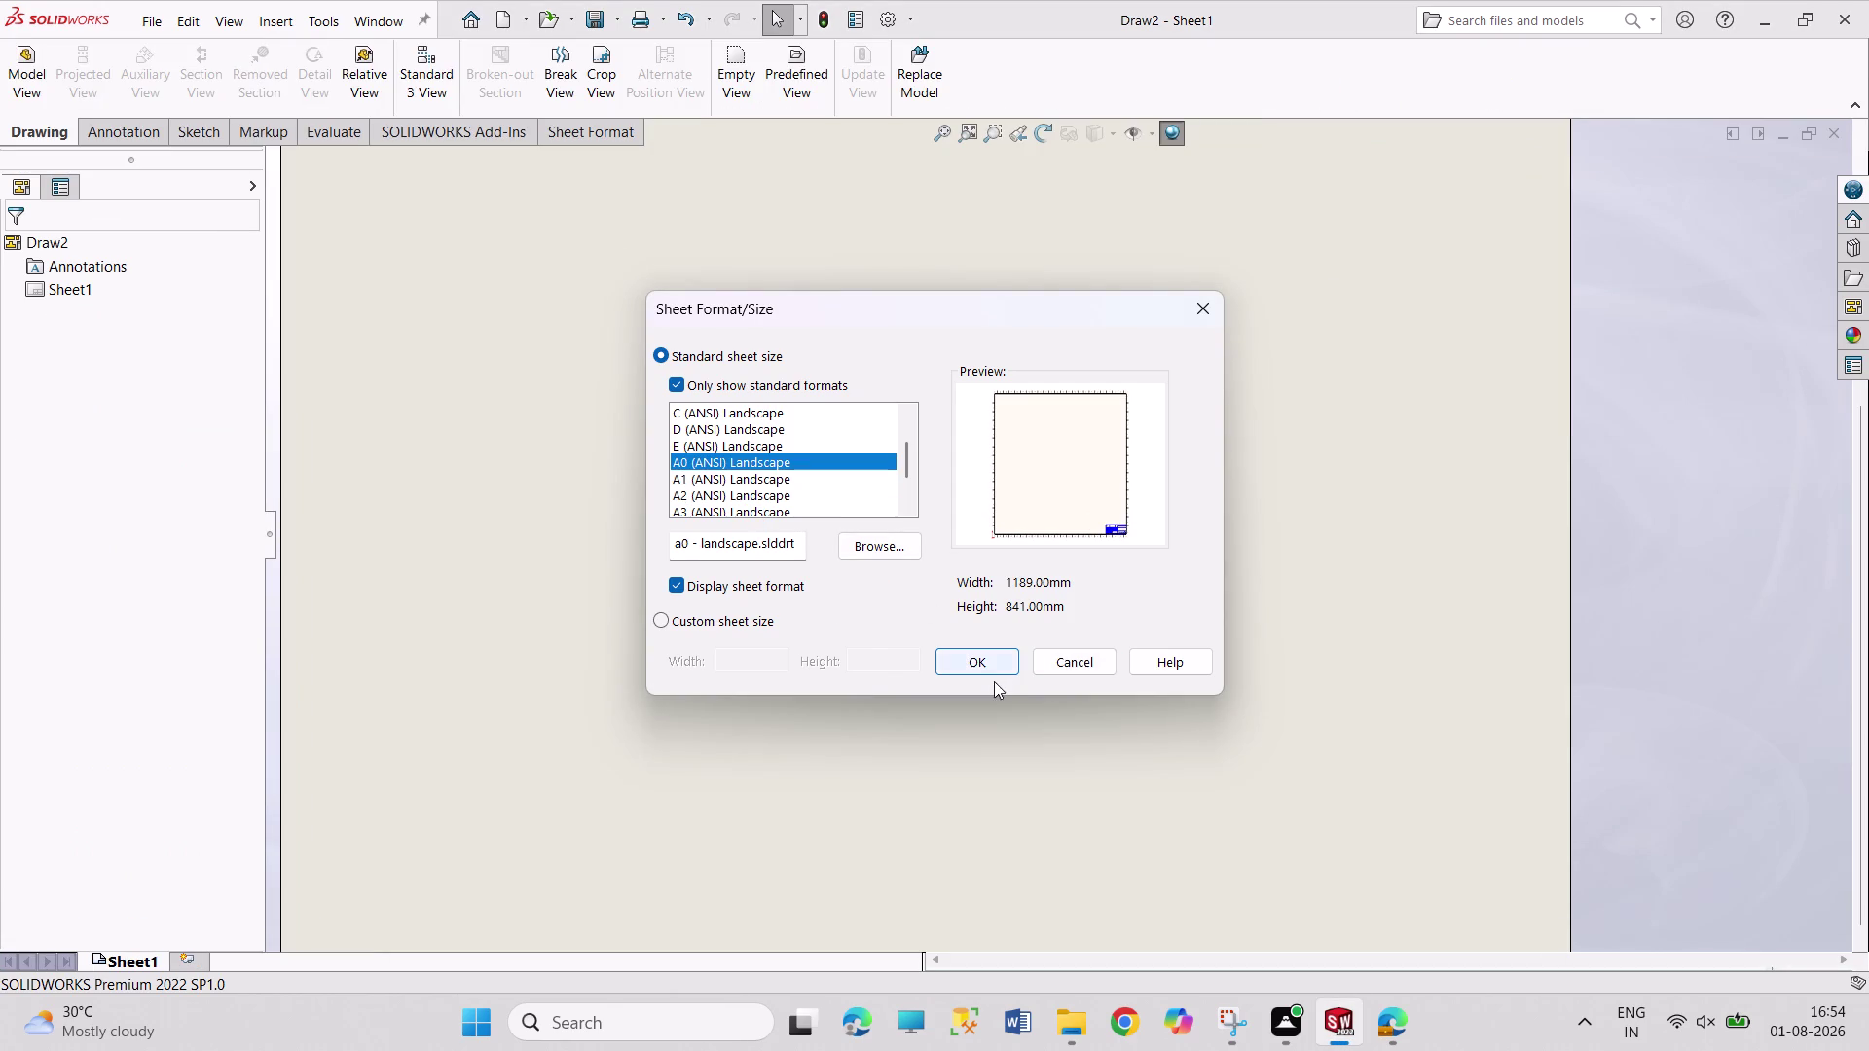
click(996, 662)
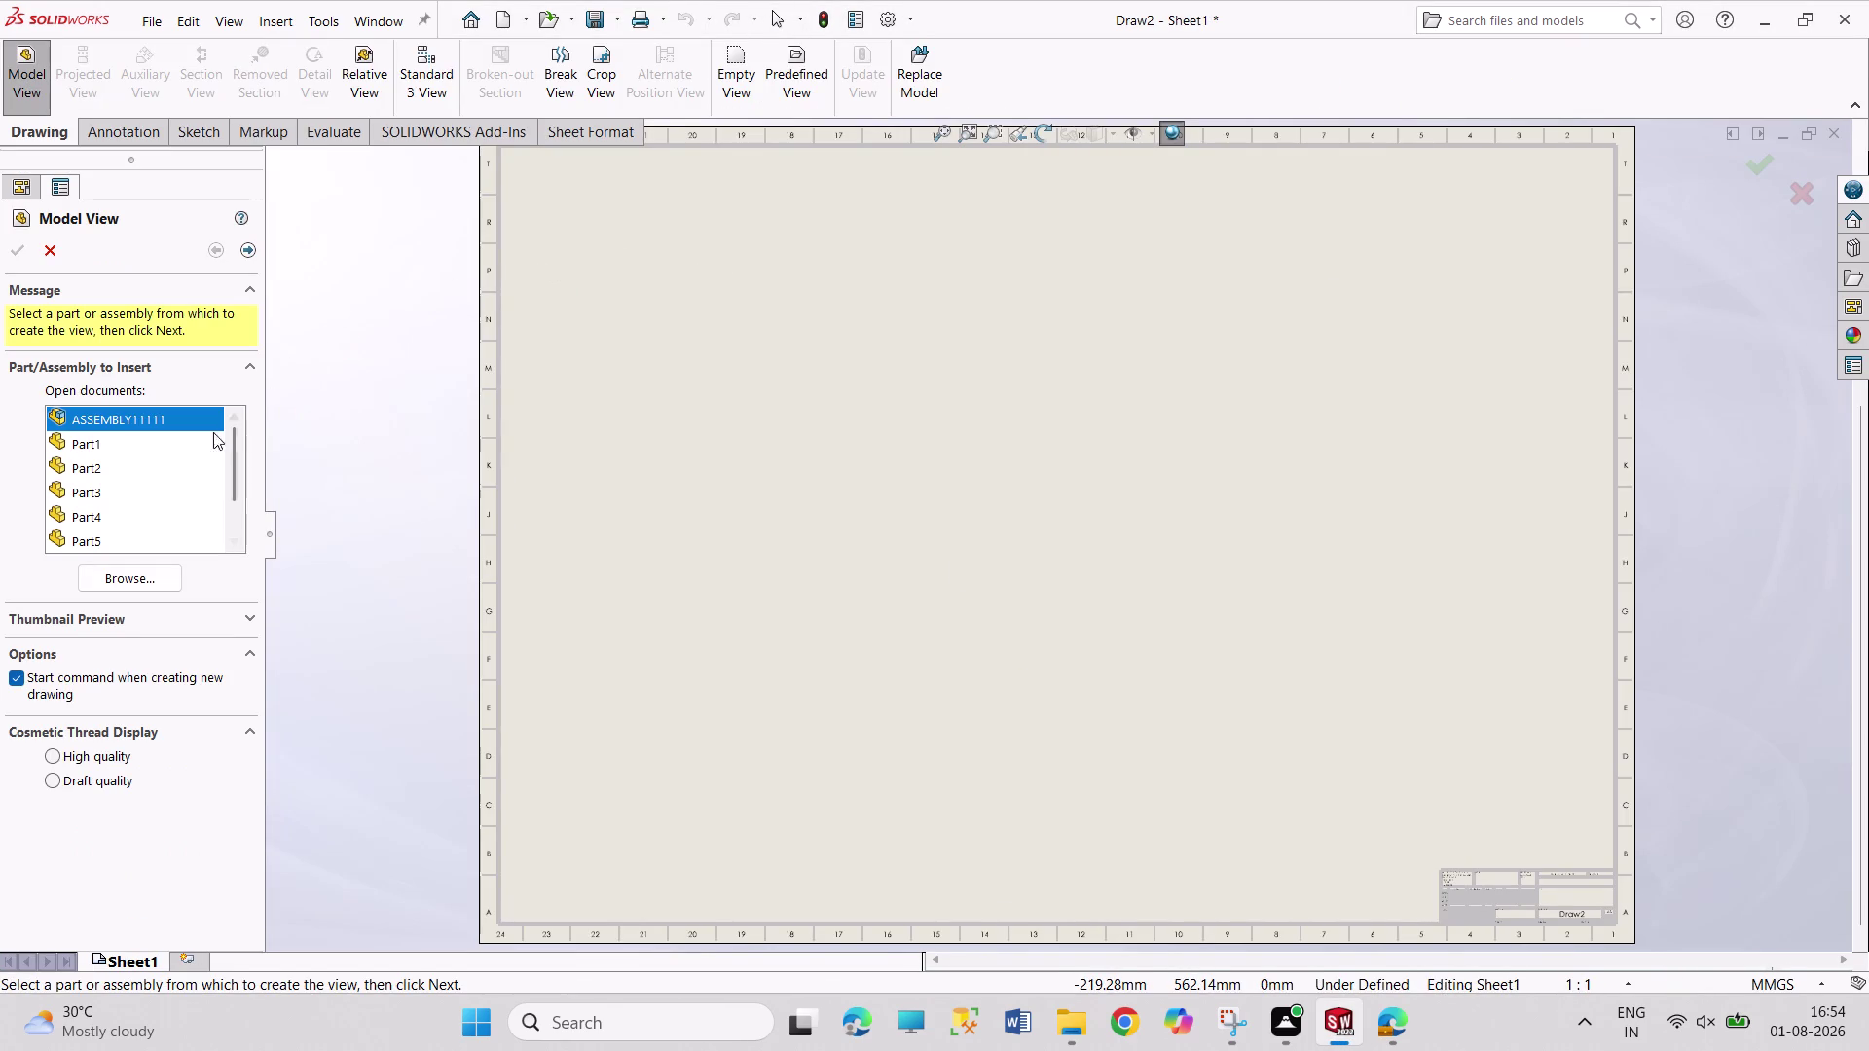
Browse to Part1 and place its trimetric view at the sheet's top-left.
click(112, 439)
click(137, 571)
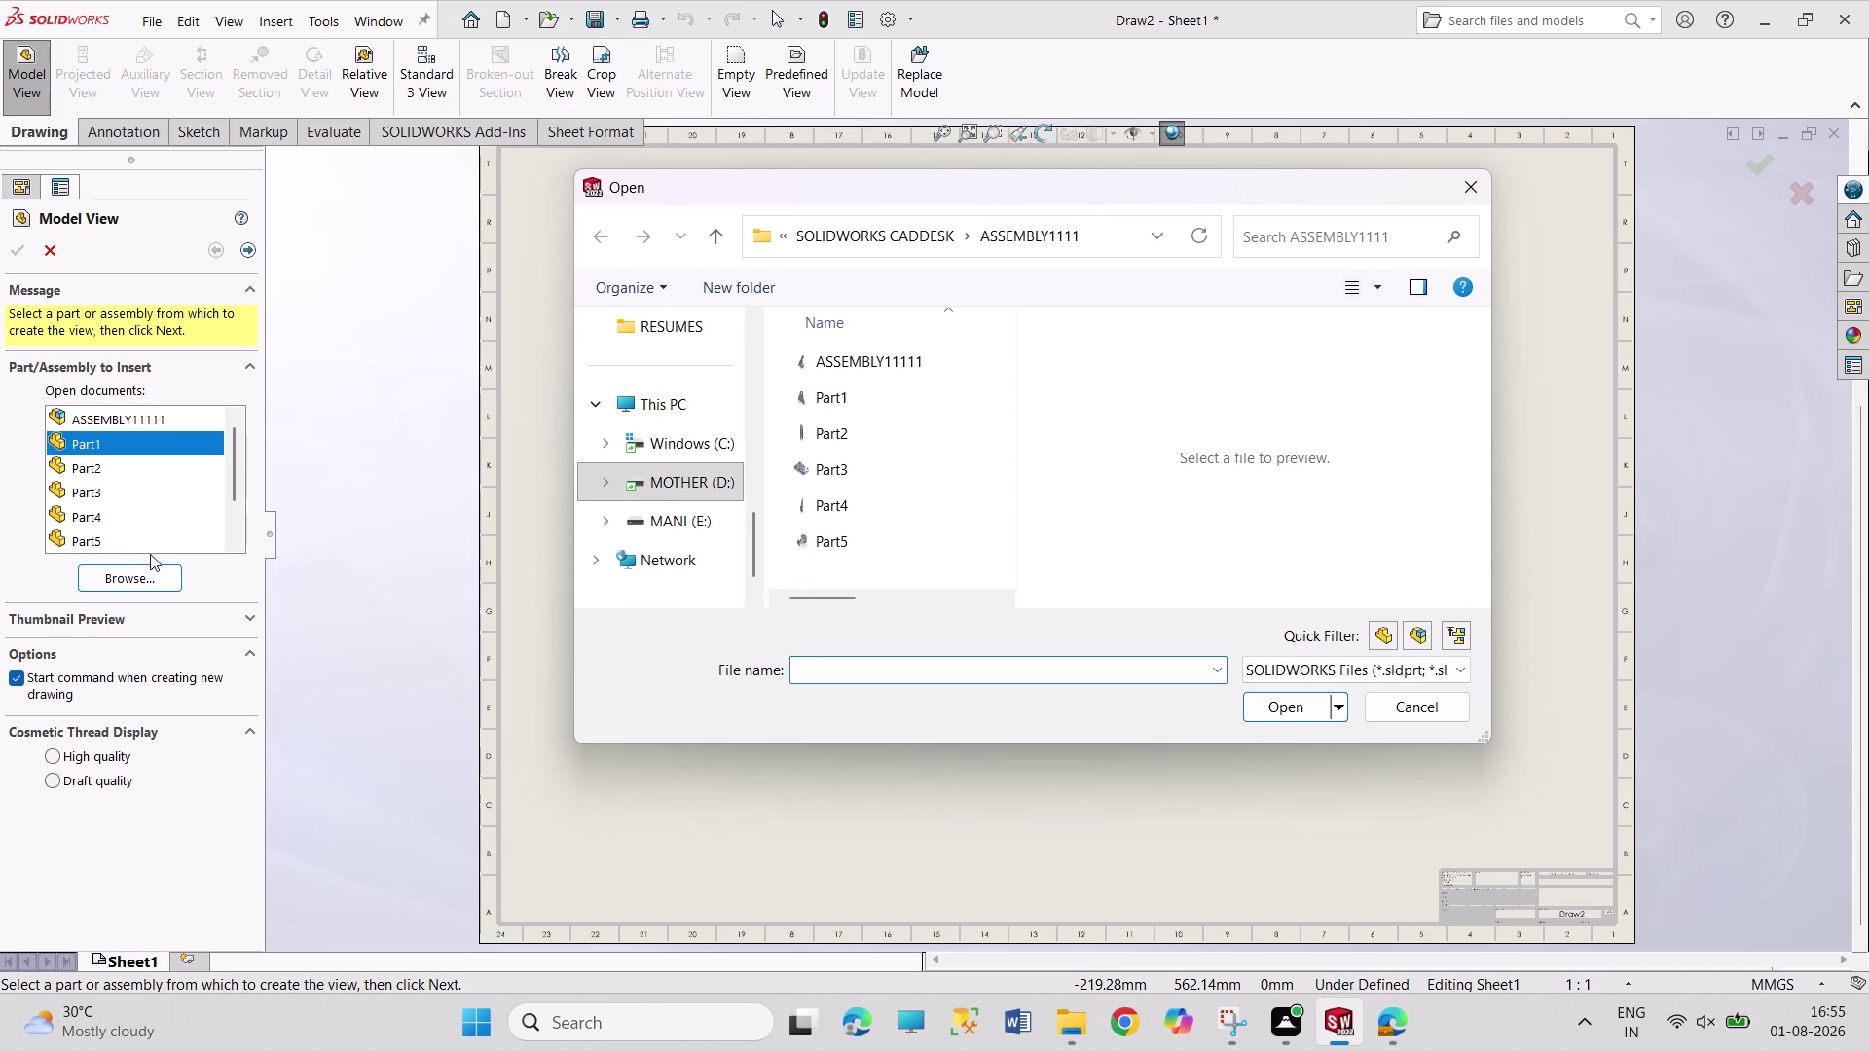
click(878, 396)
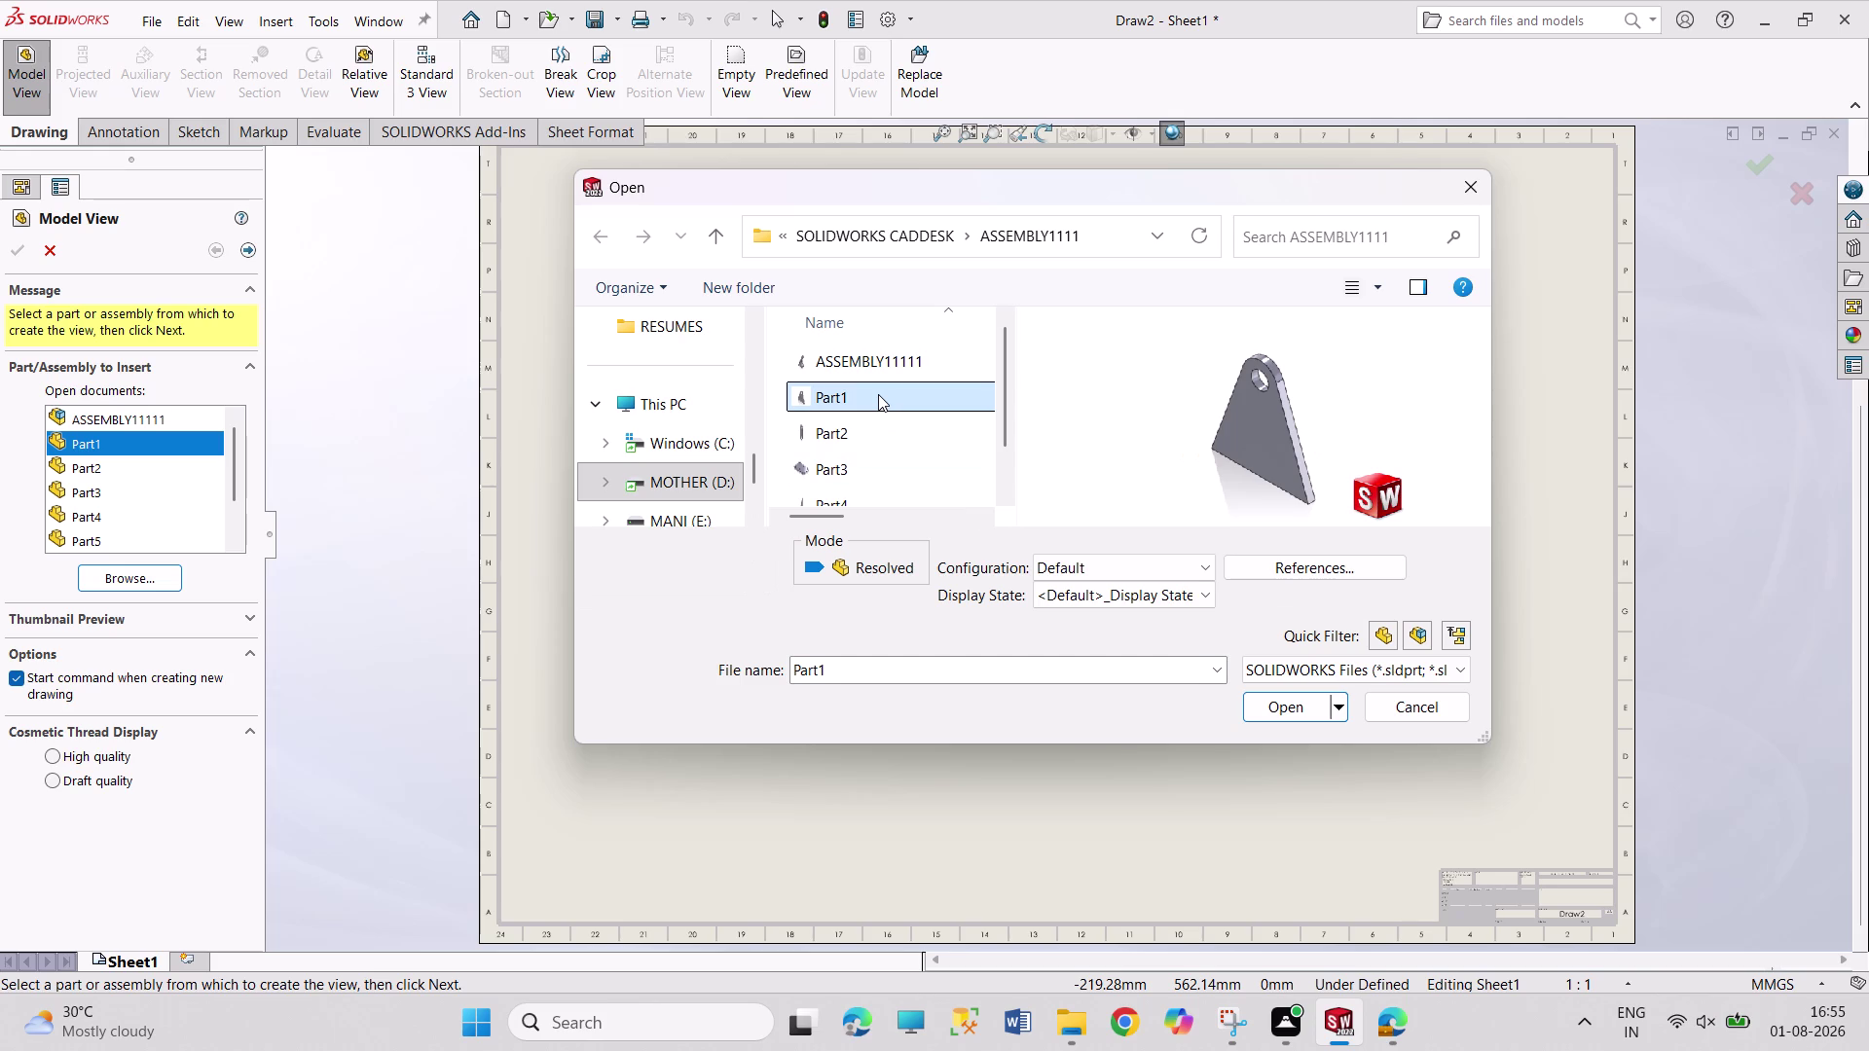
click(1286, 708)
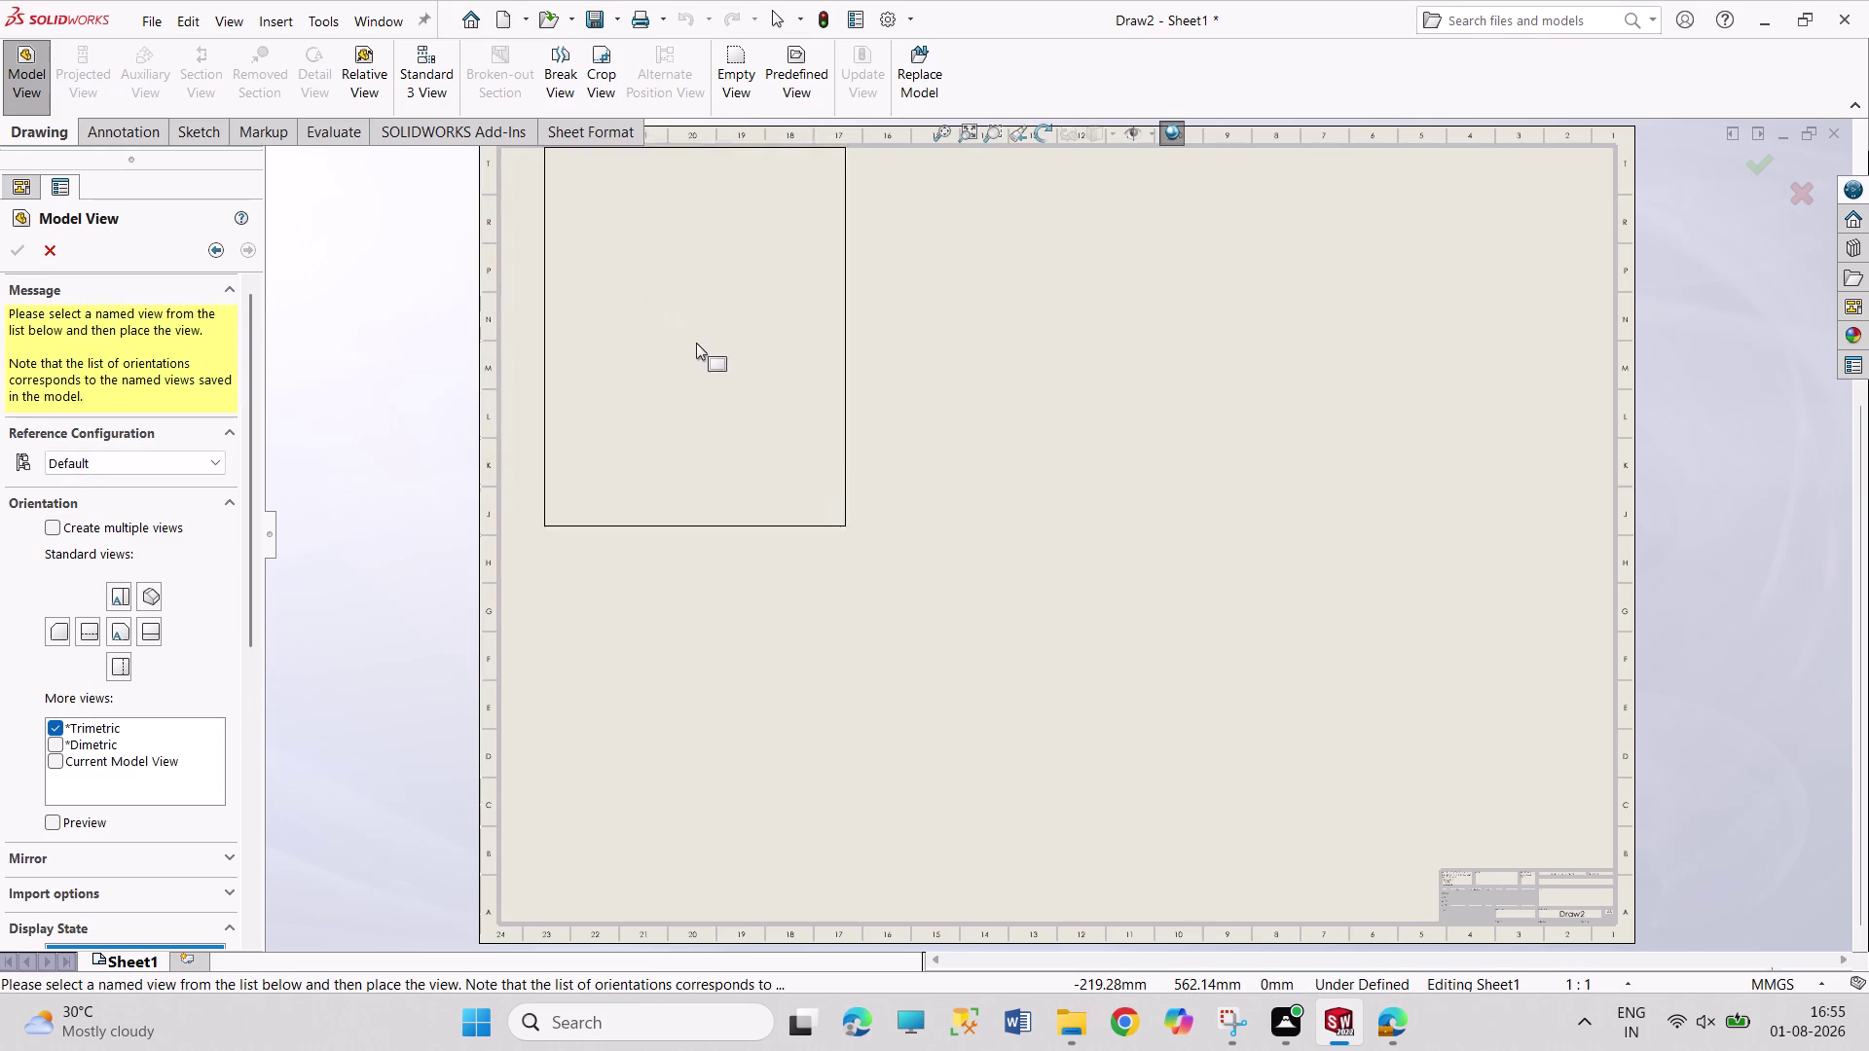
click(674, 340)
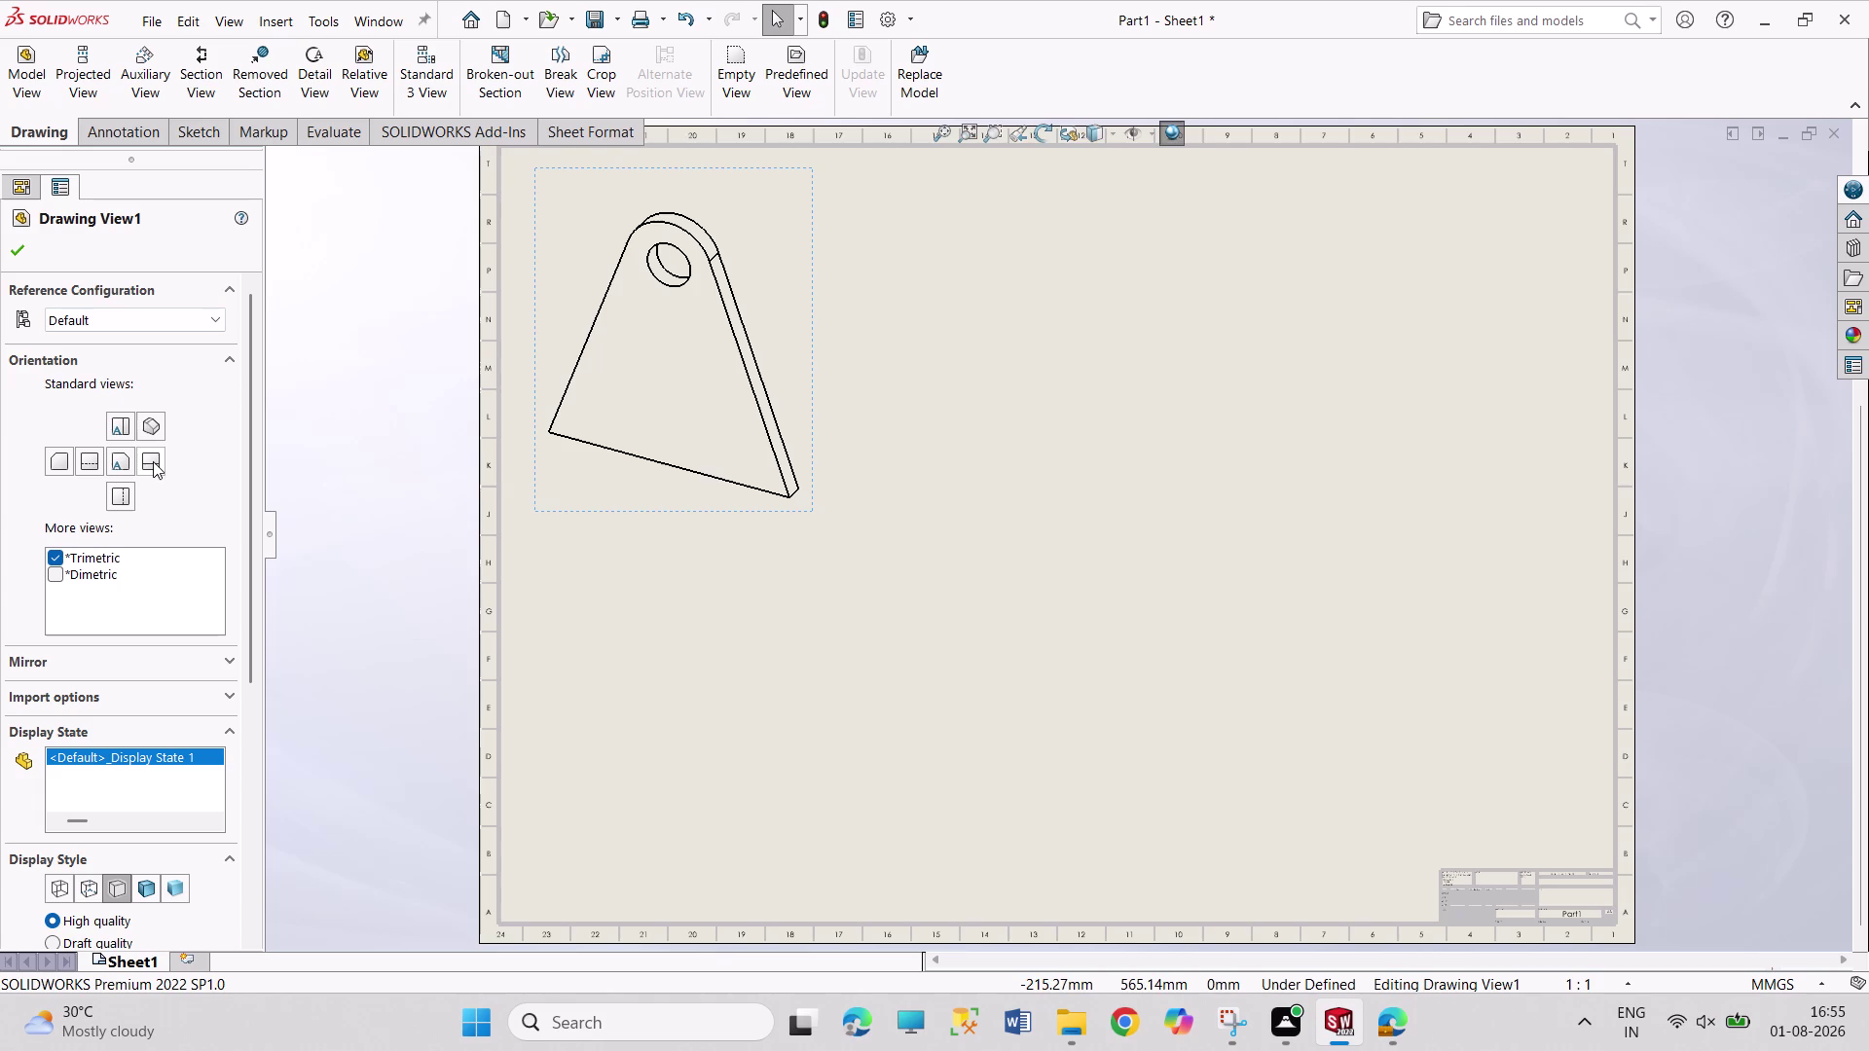
click(706, 423)
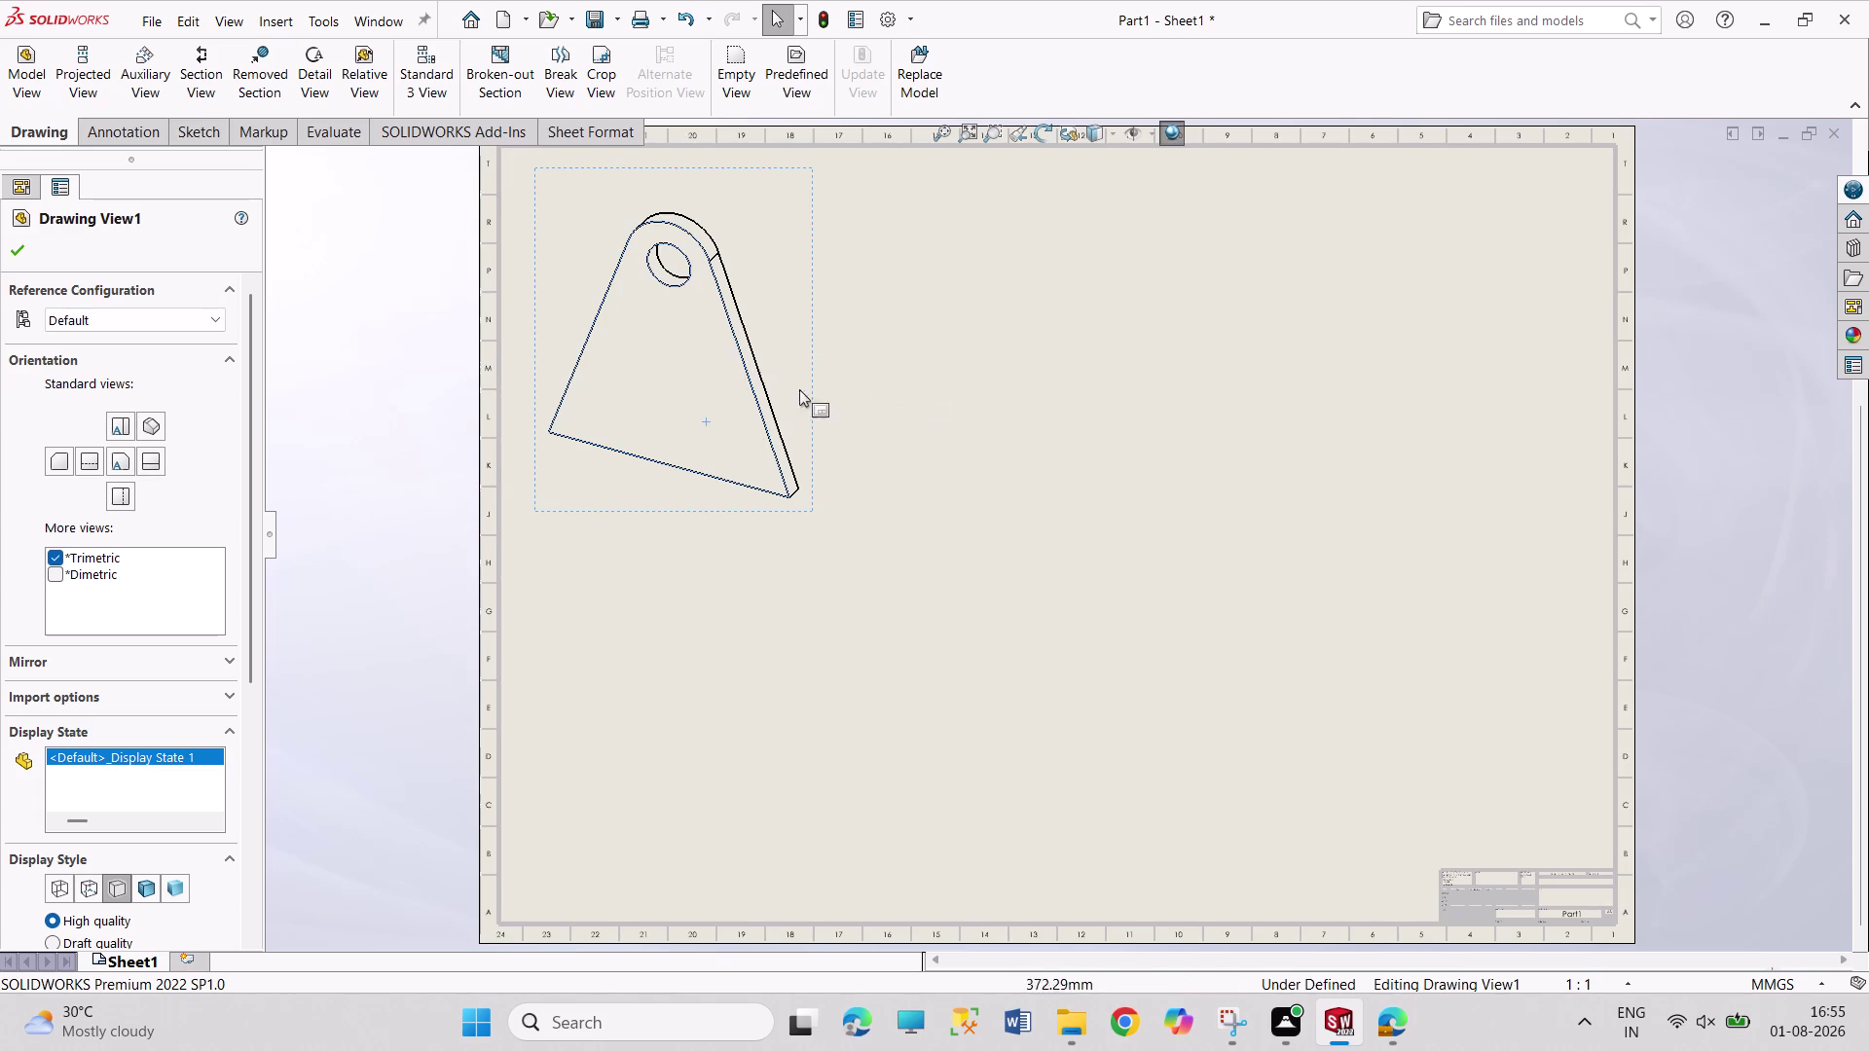
click(21, 244)
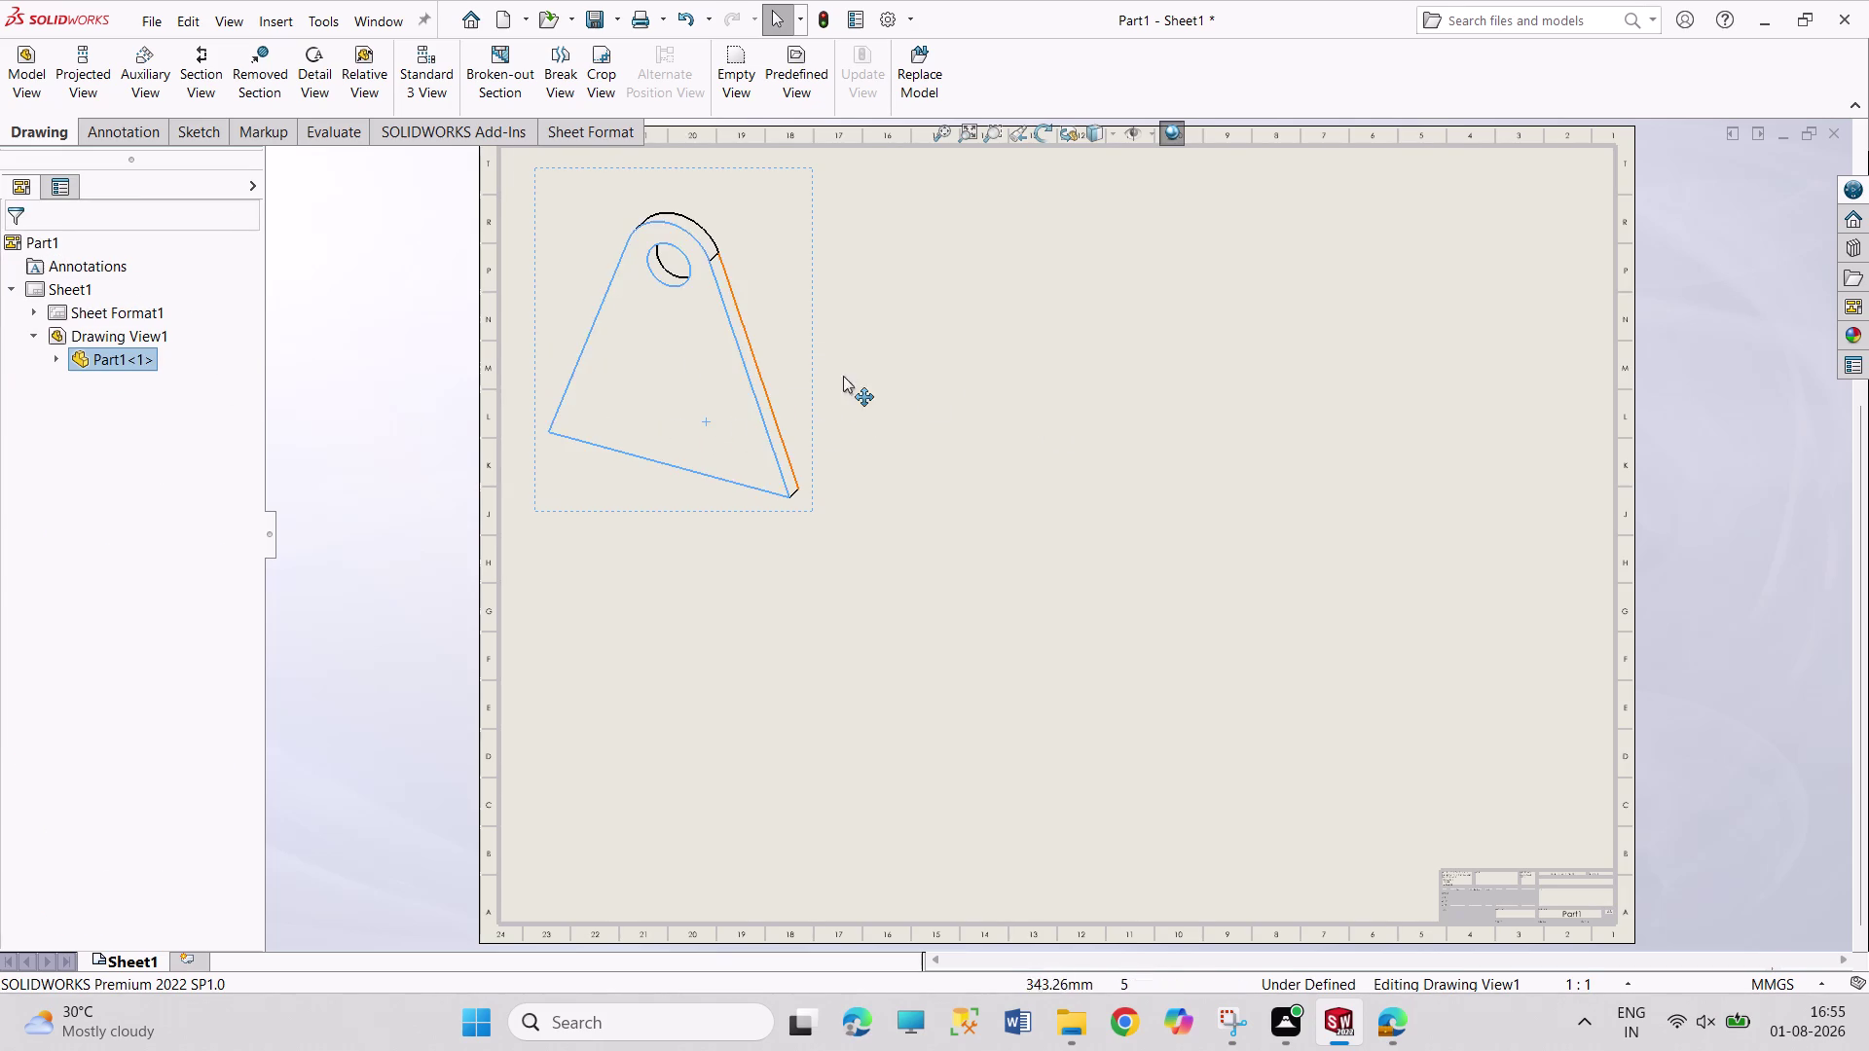
scroll(up, 3)
scroll(down, 3)
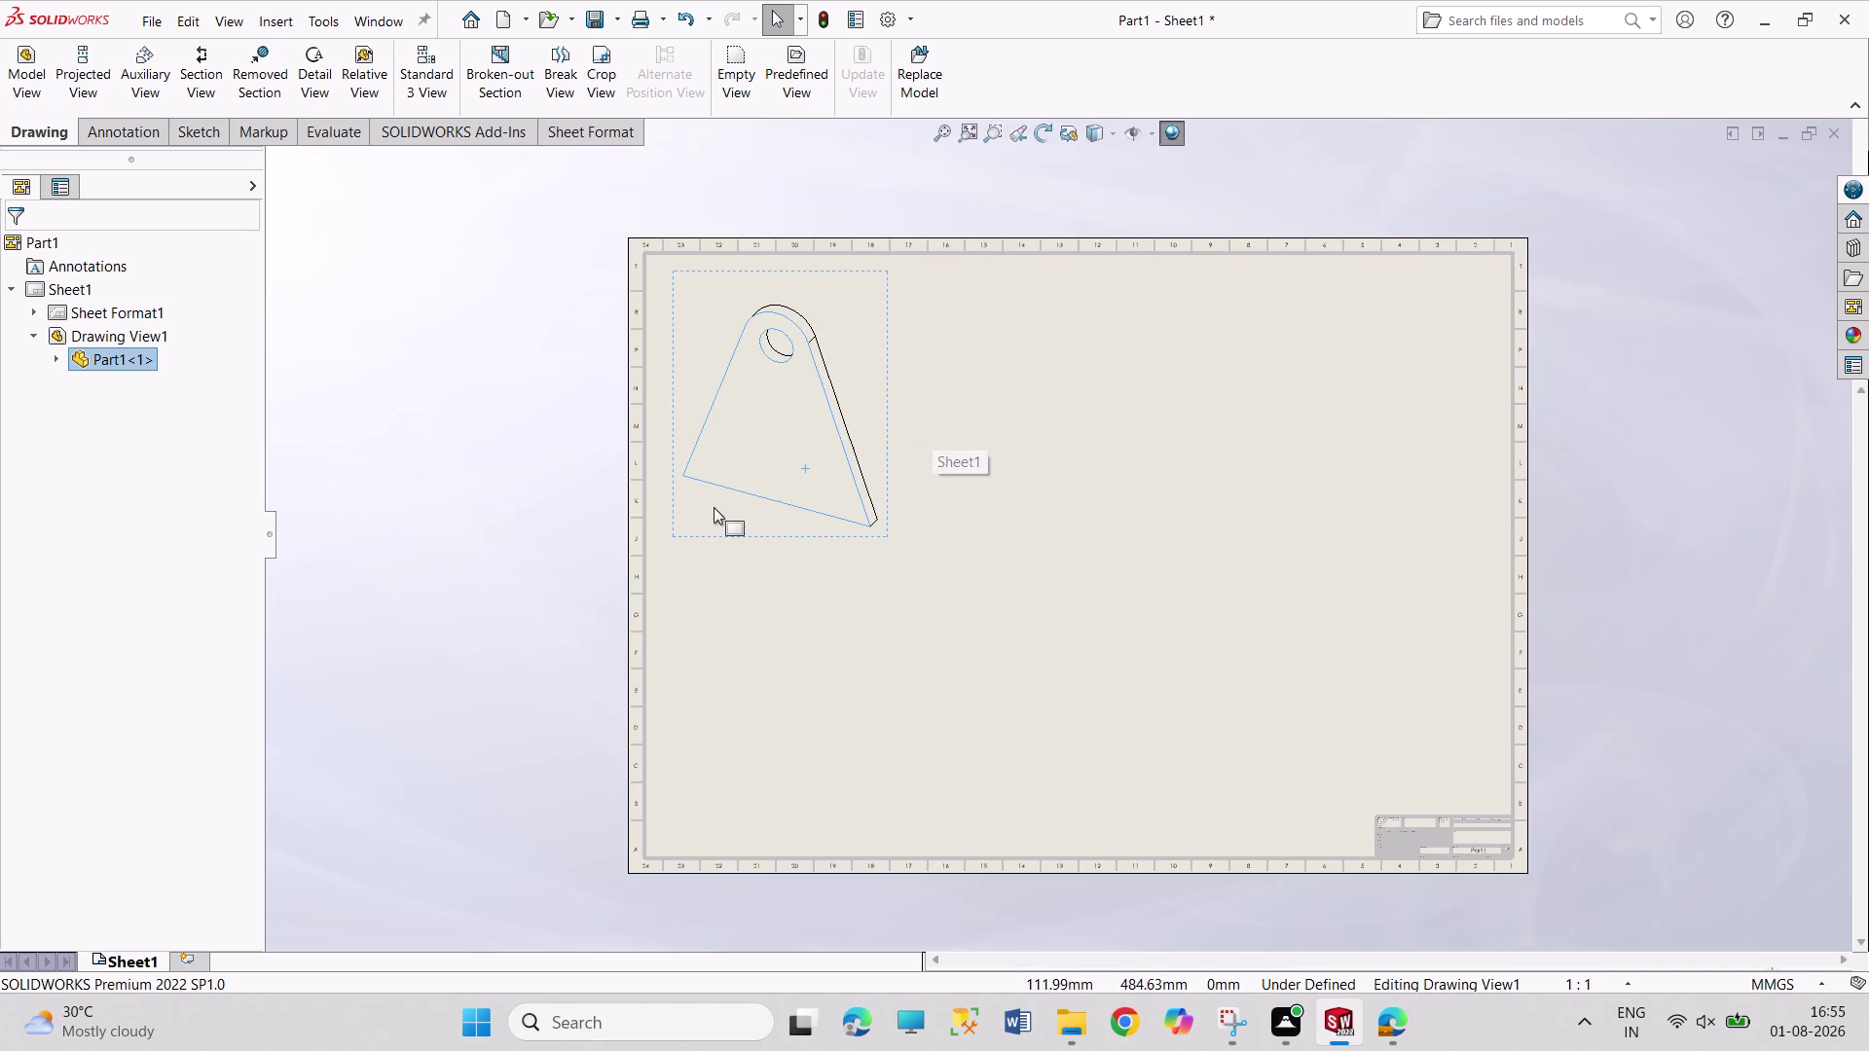
right_click(46, 246)
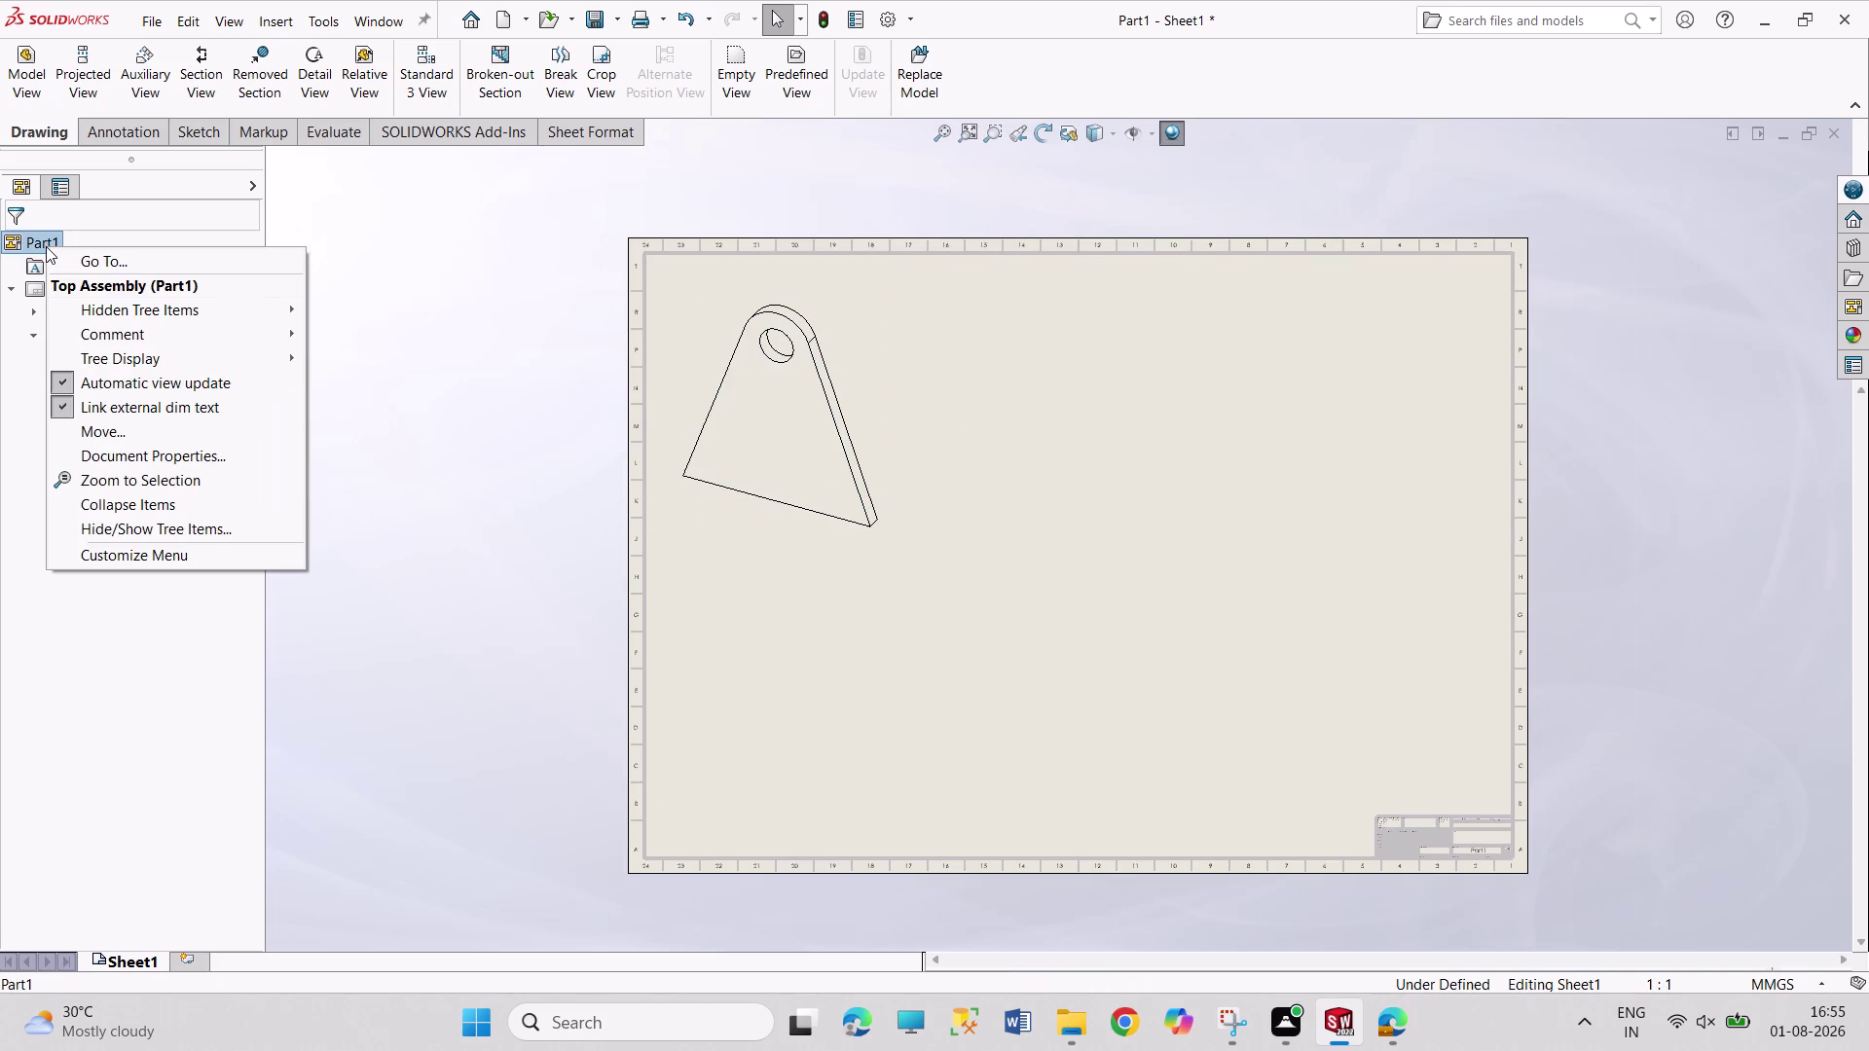
Open Sheet1 properties past repeated low-memory warnings and change the scale to 1:2.
click(109, 672)
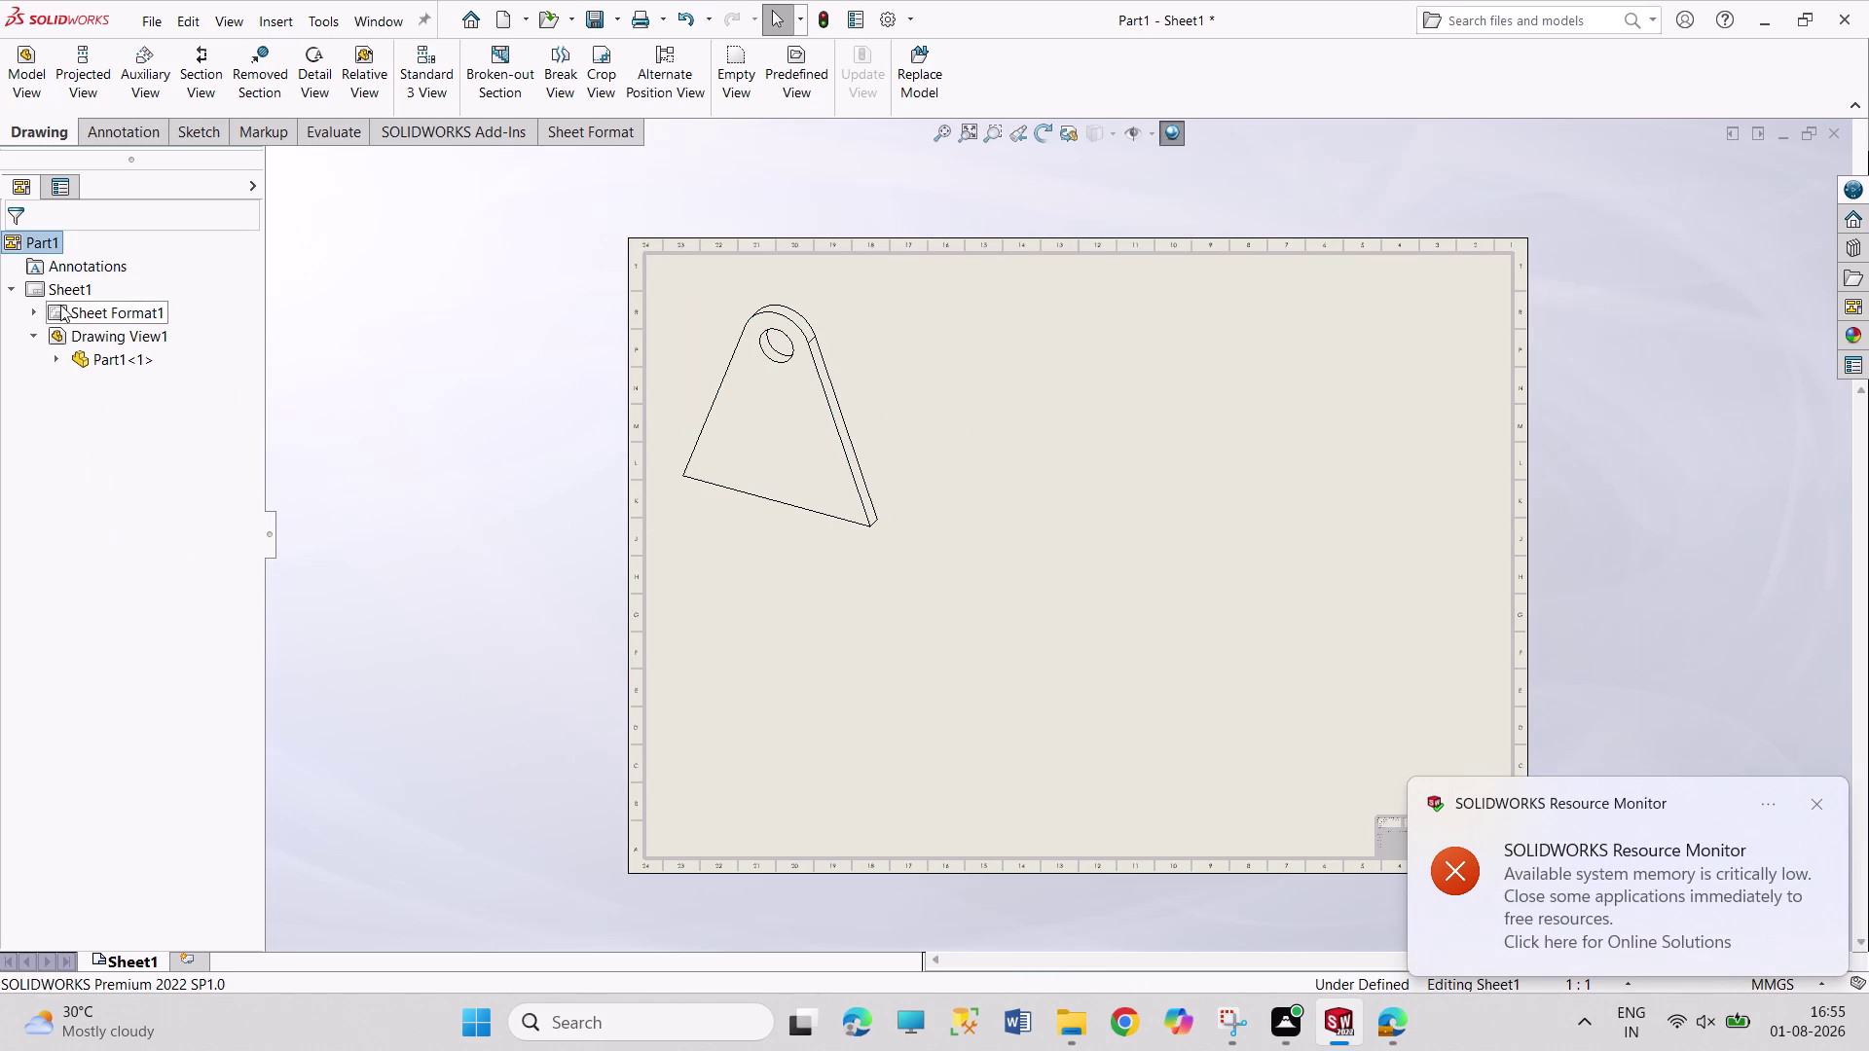
right_click(59, 285)
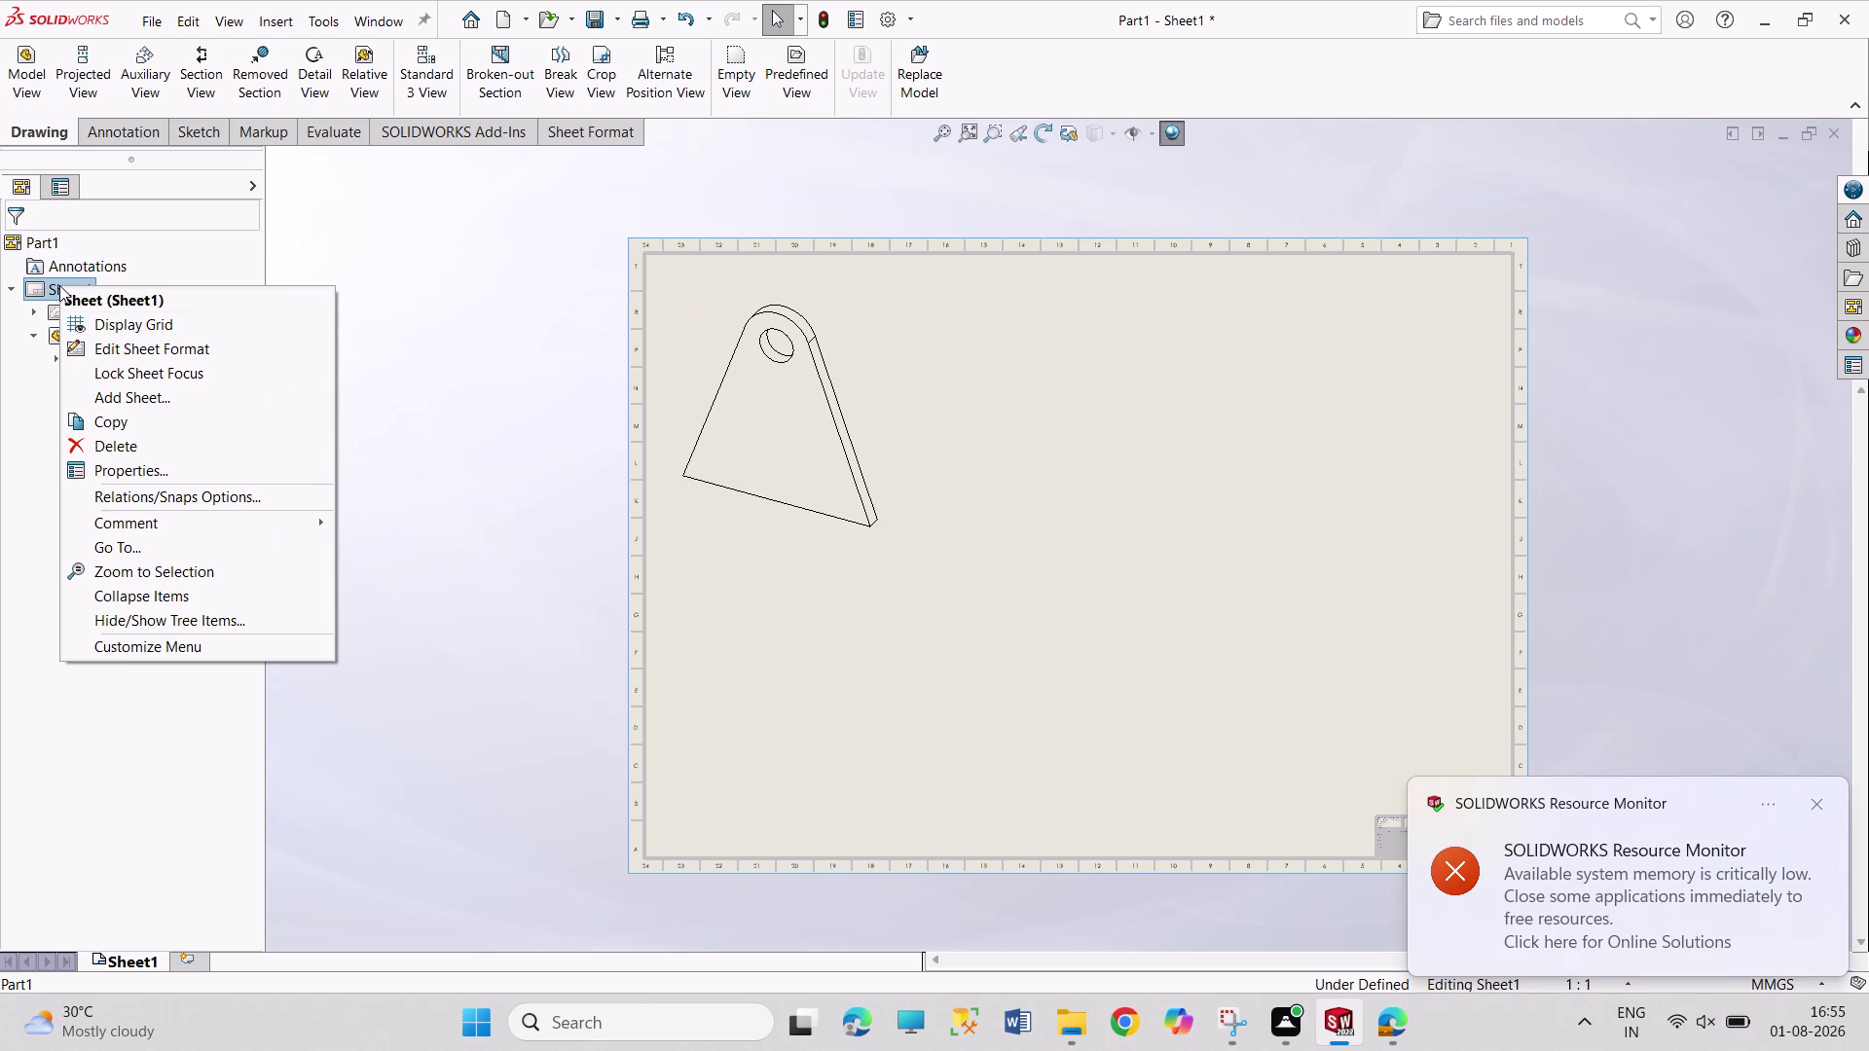
click(222, 471)
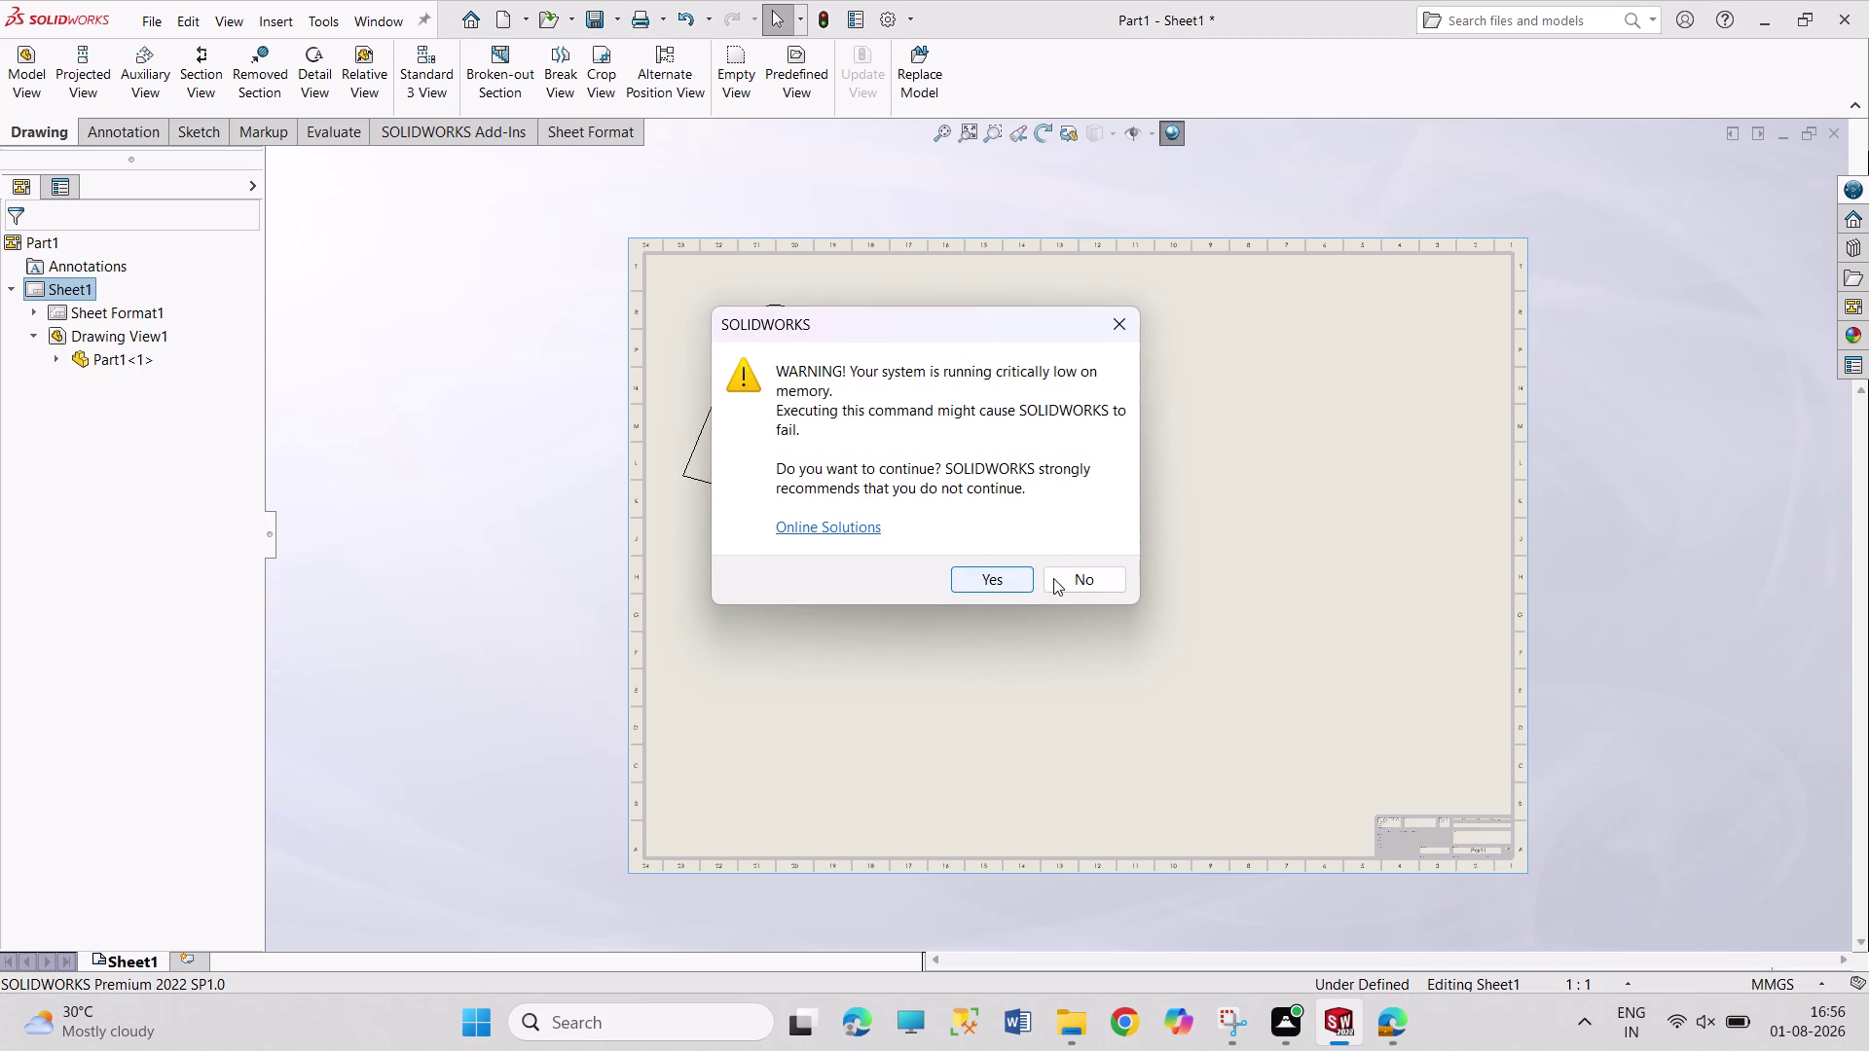
click(1063, 577)
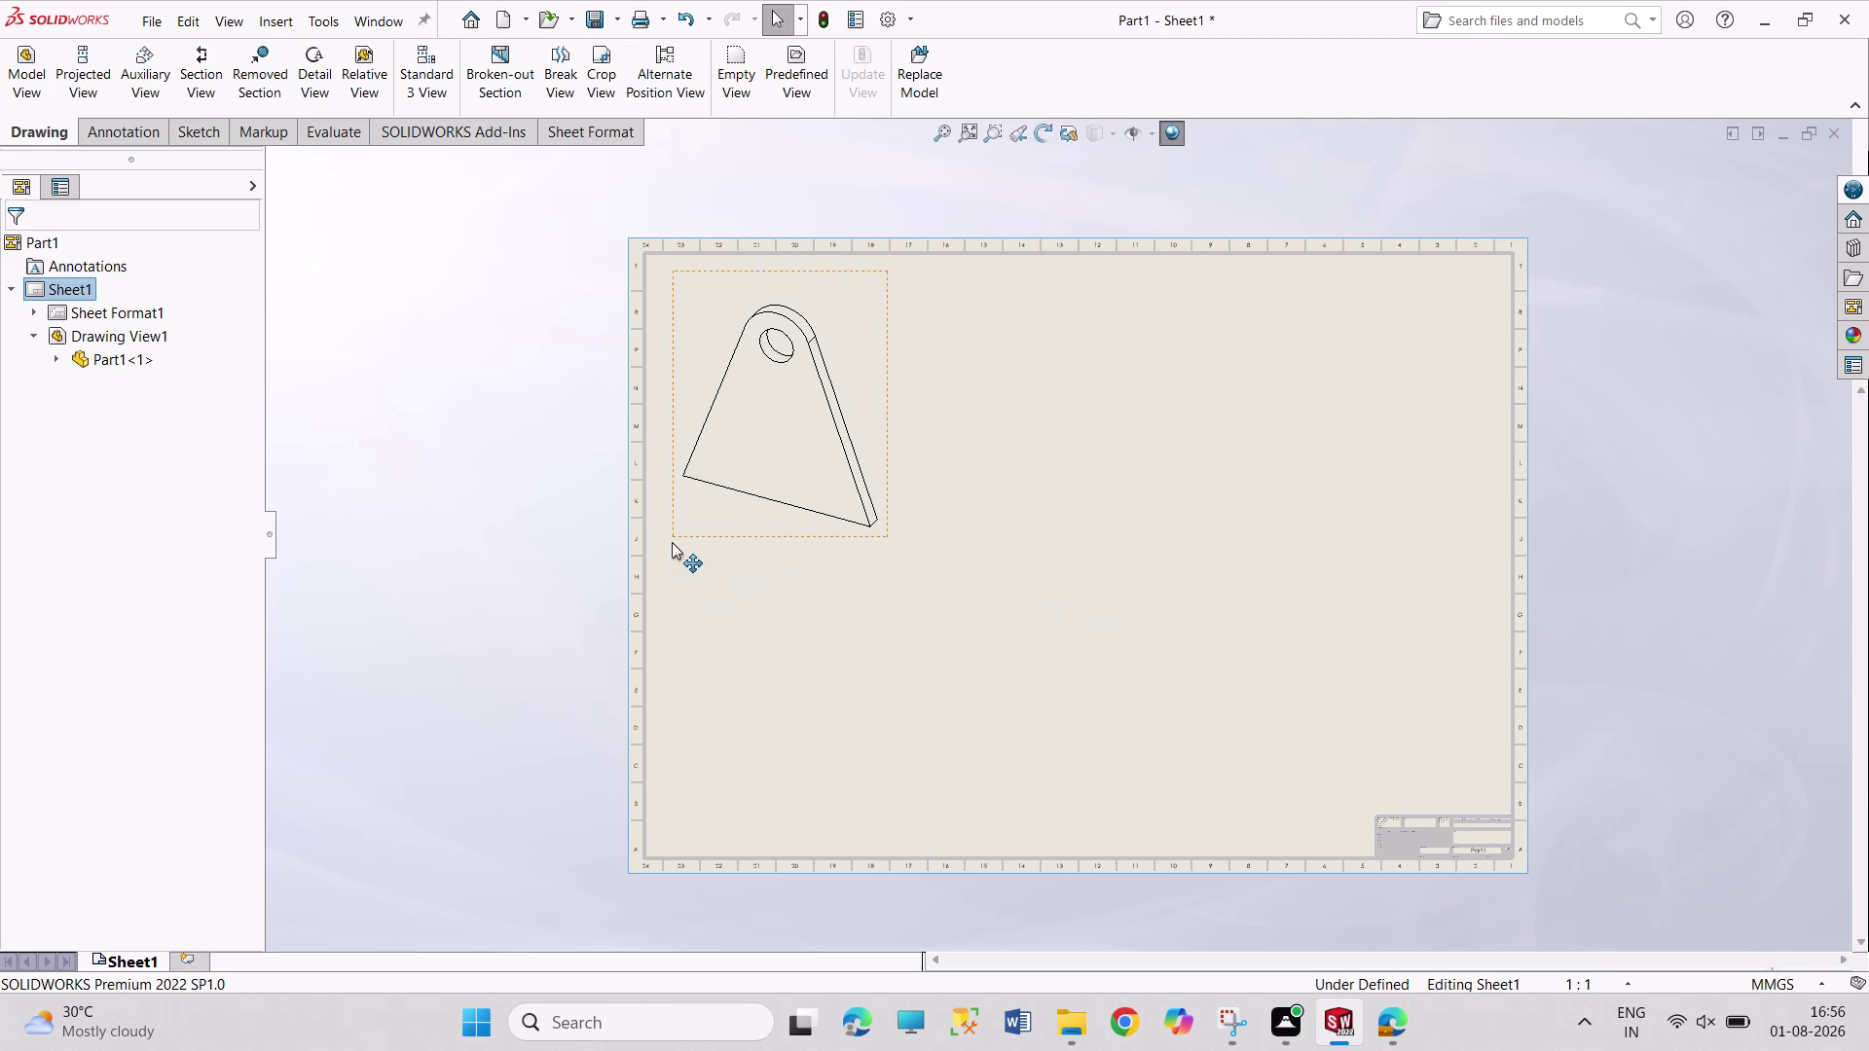
right_click(74, 288)
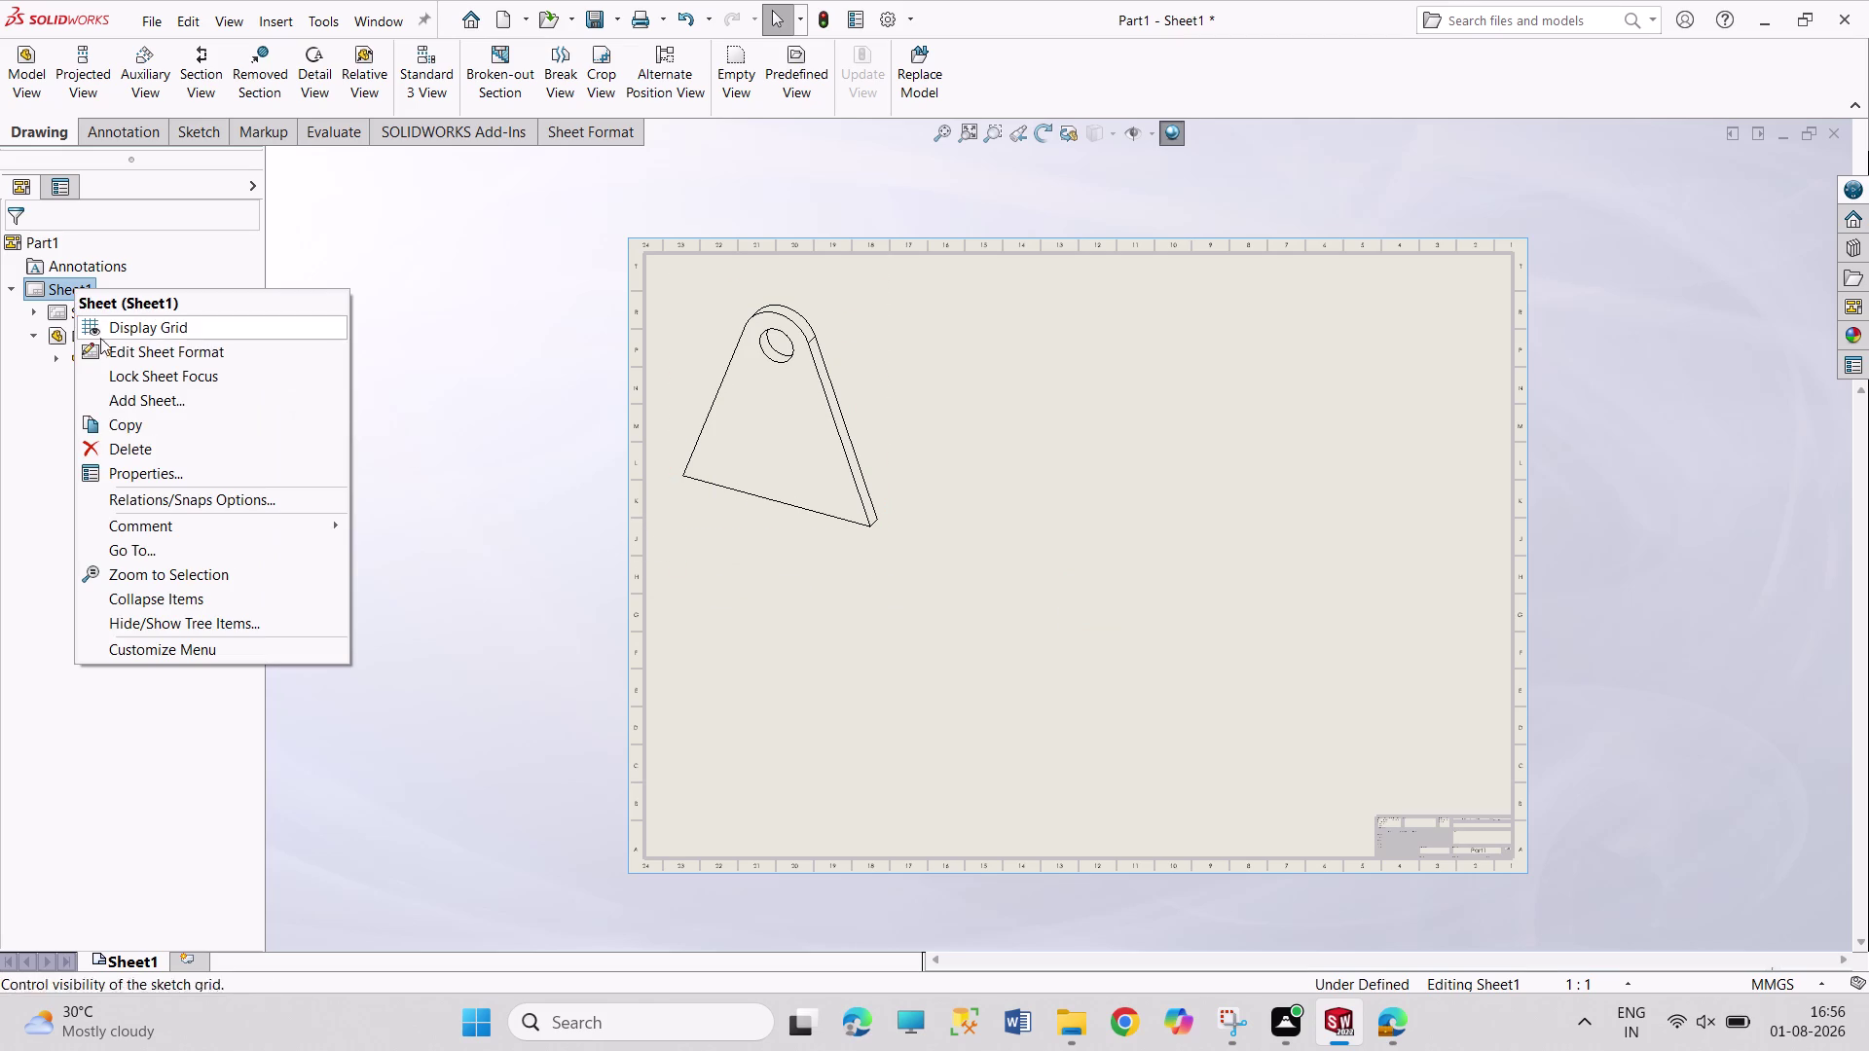
click(192, 474)
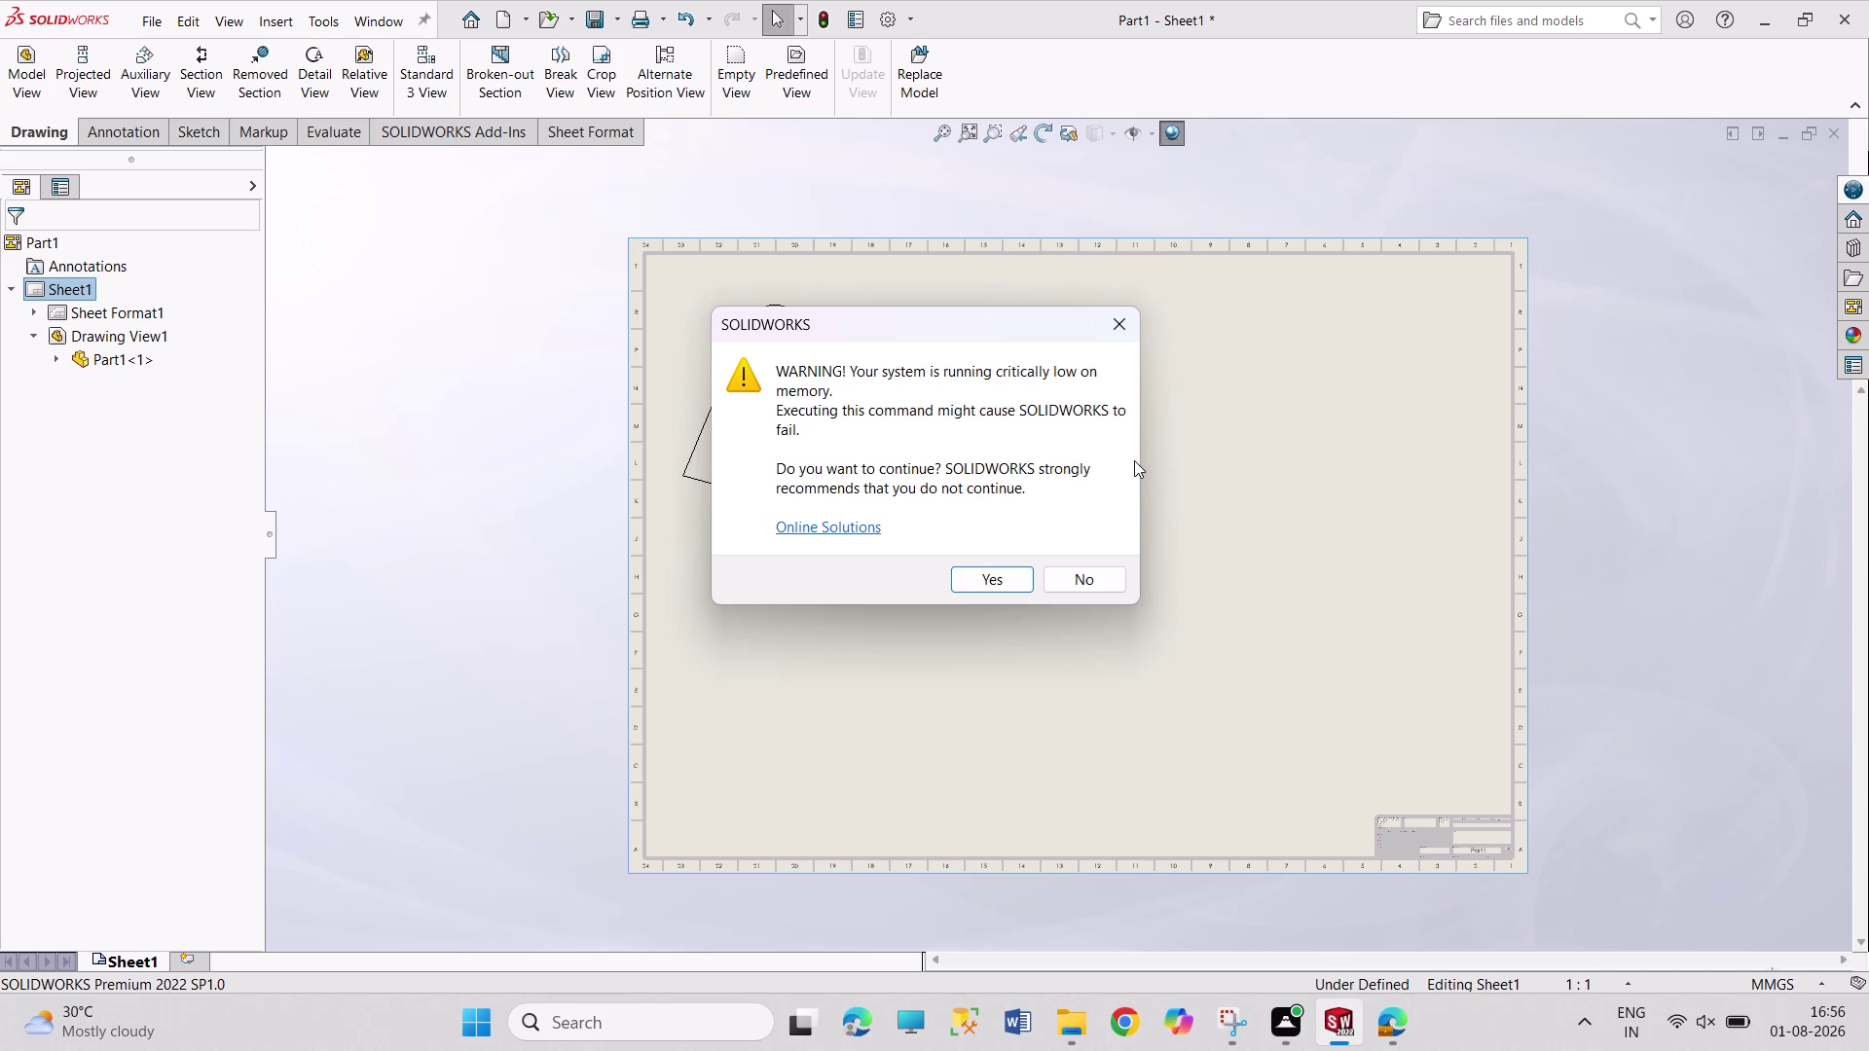
click(1121, 321)
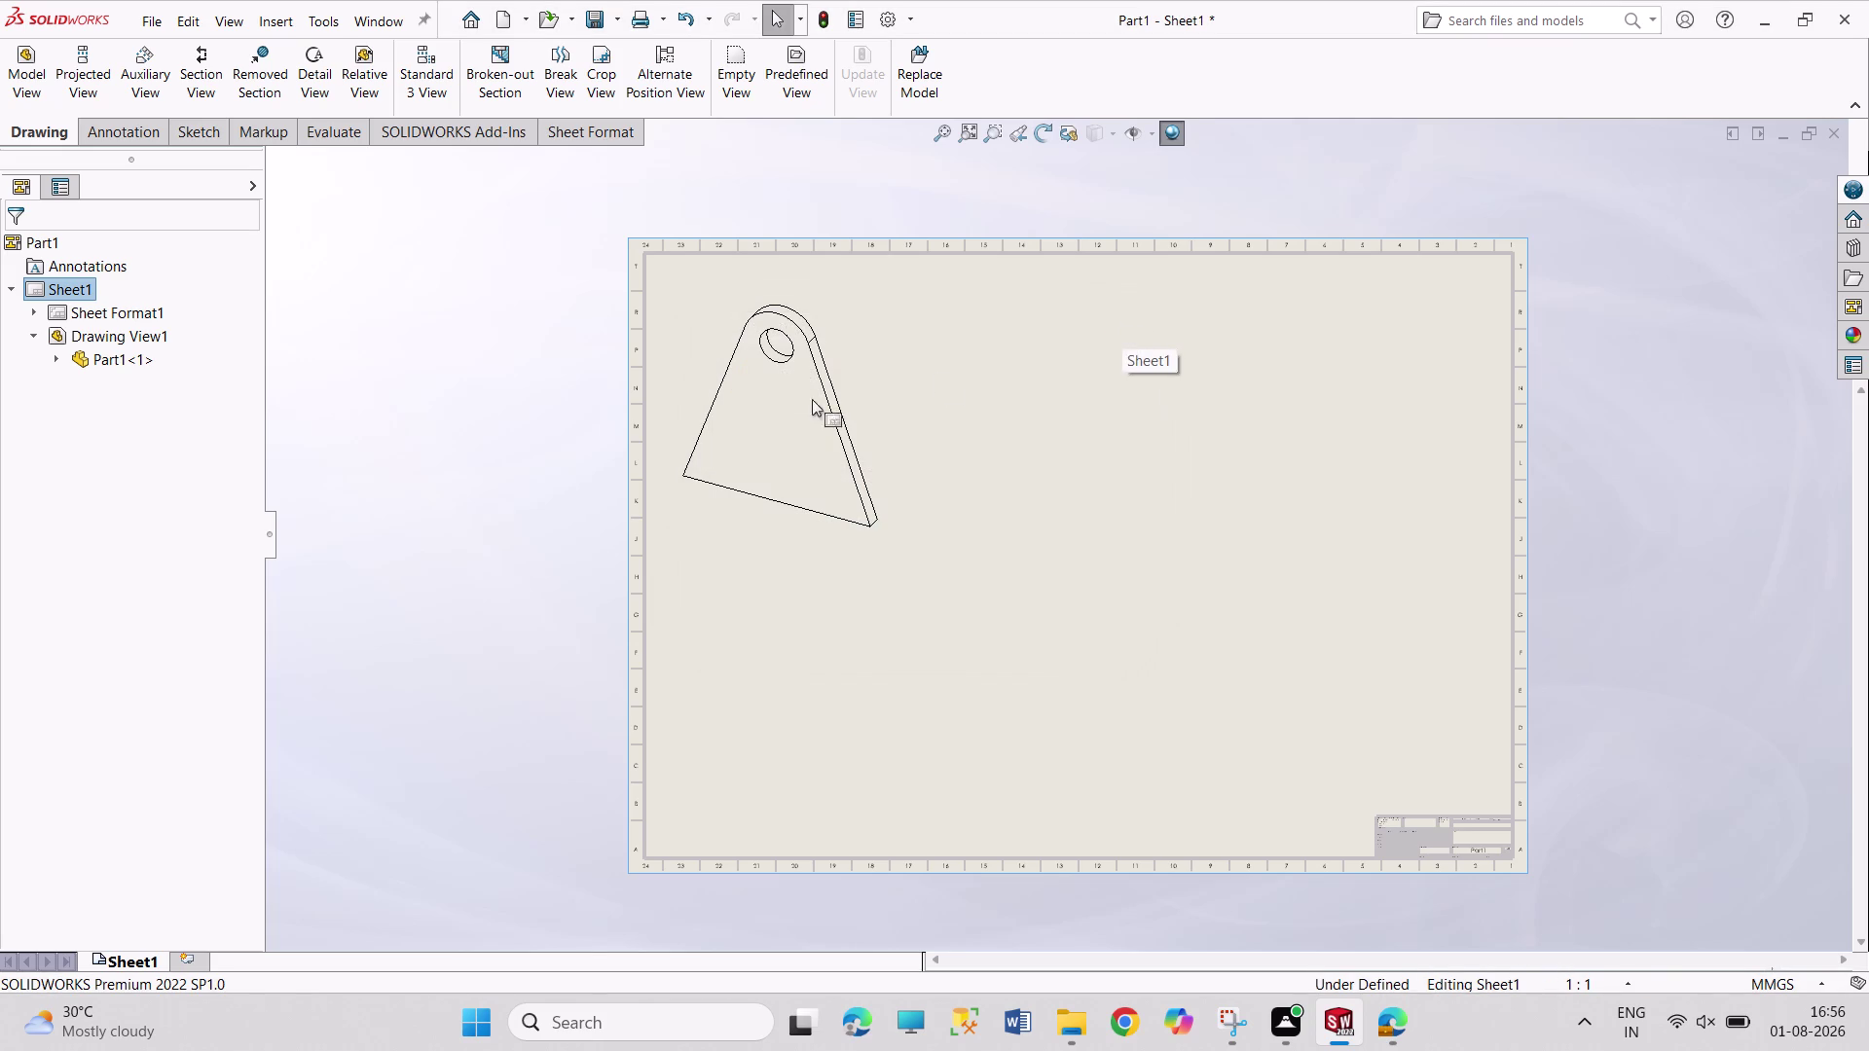
right_click(79, 295)
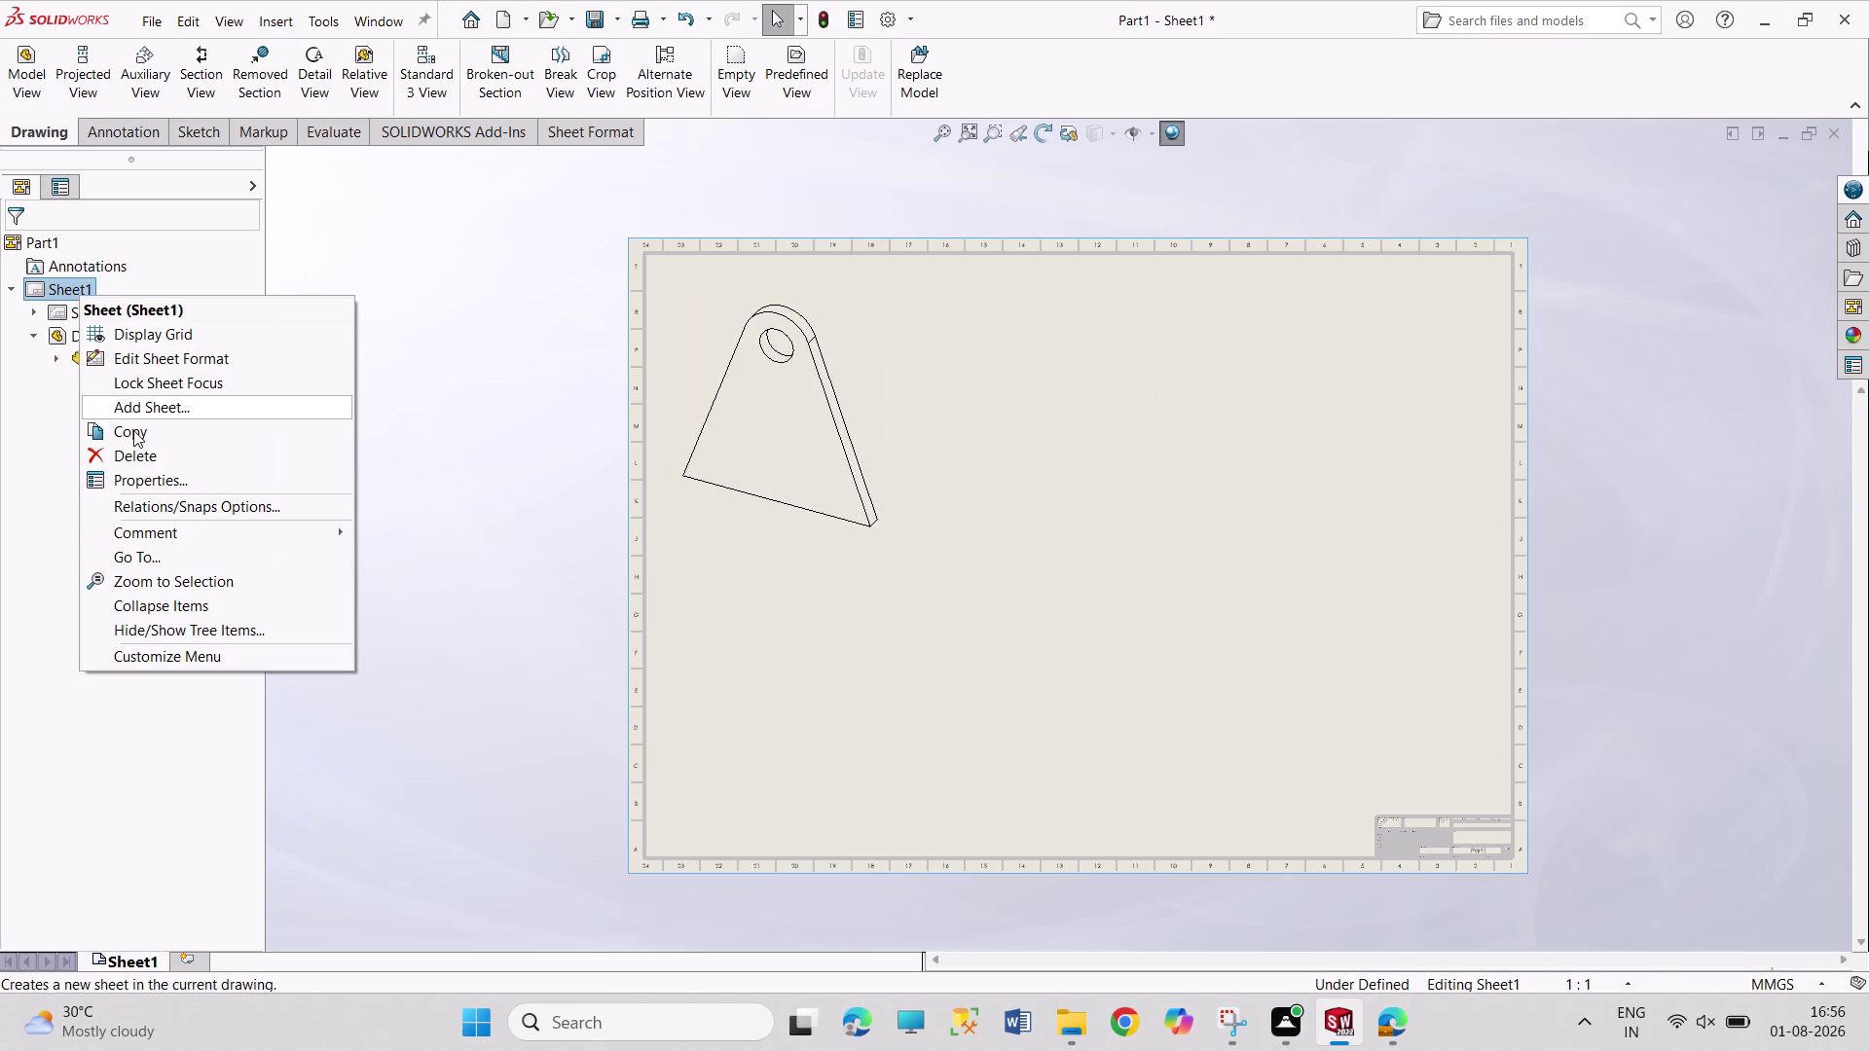
click(204, 481)
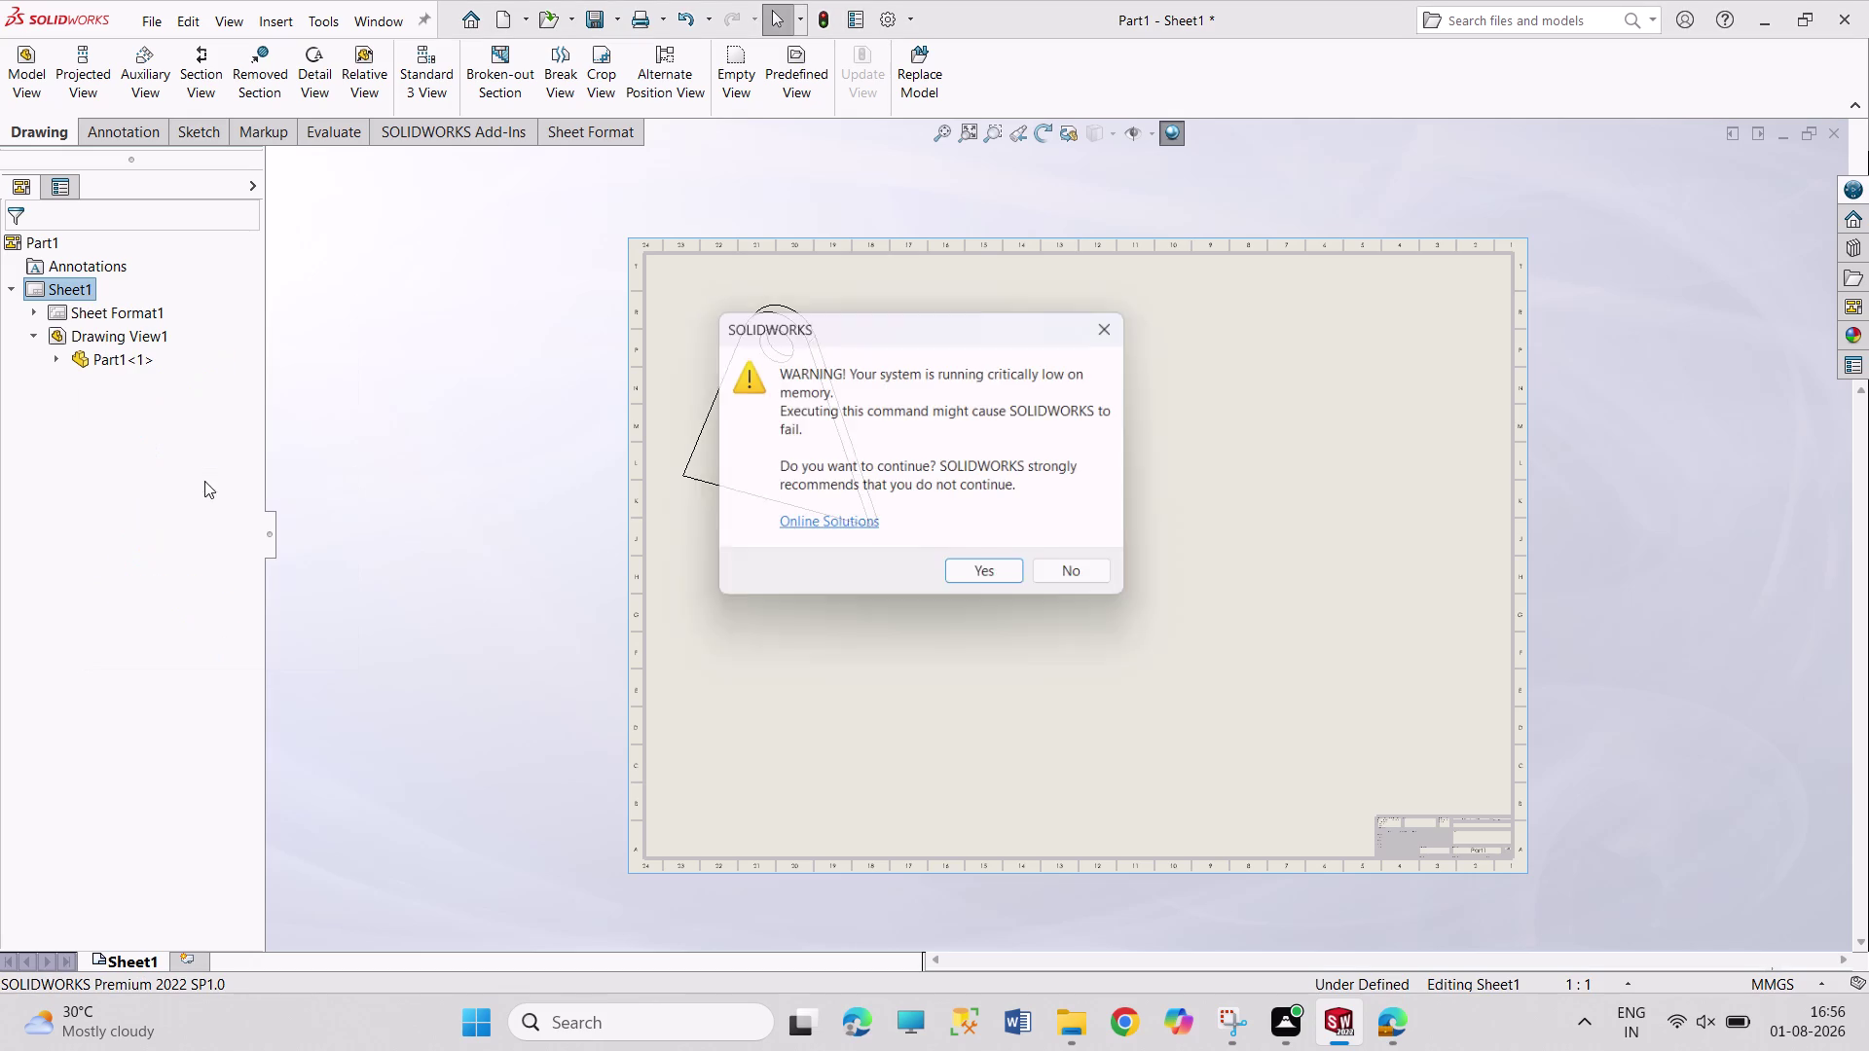
click(1020, 582)
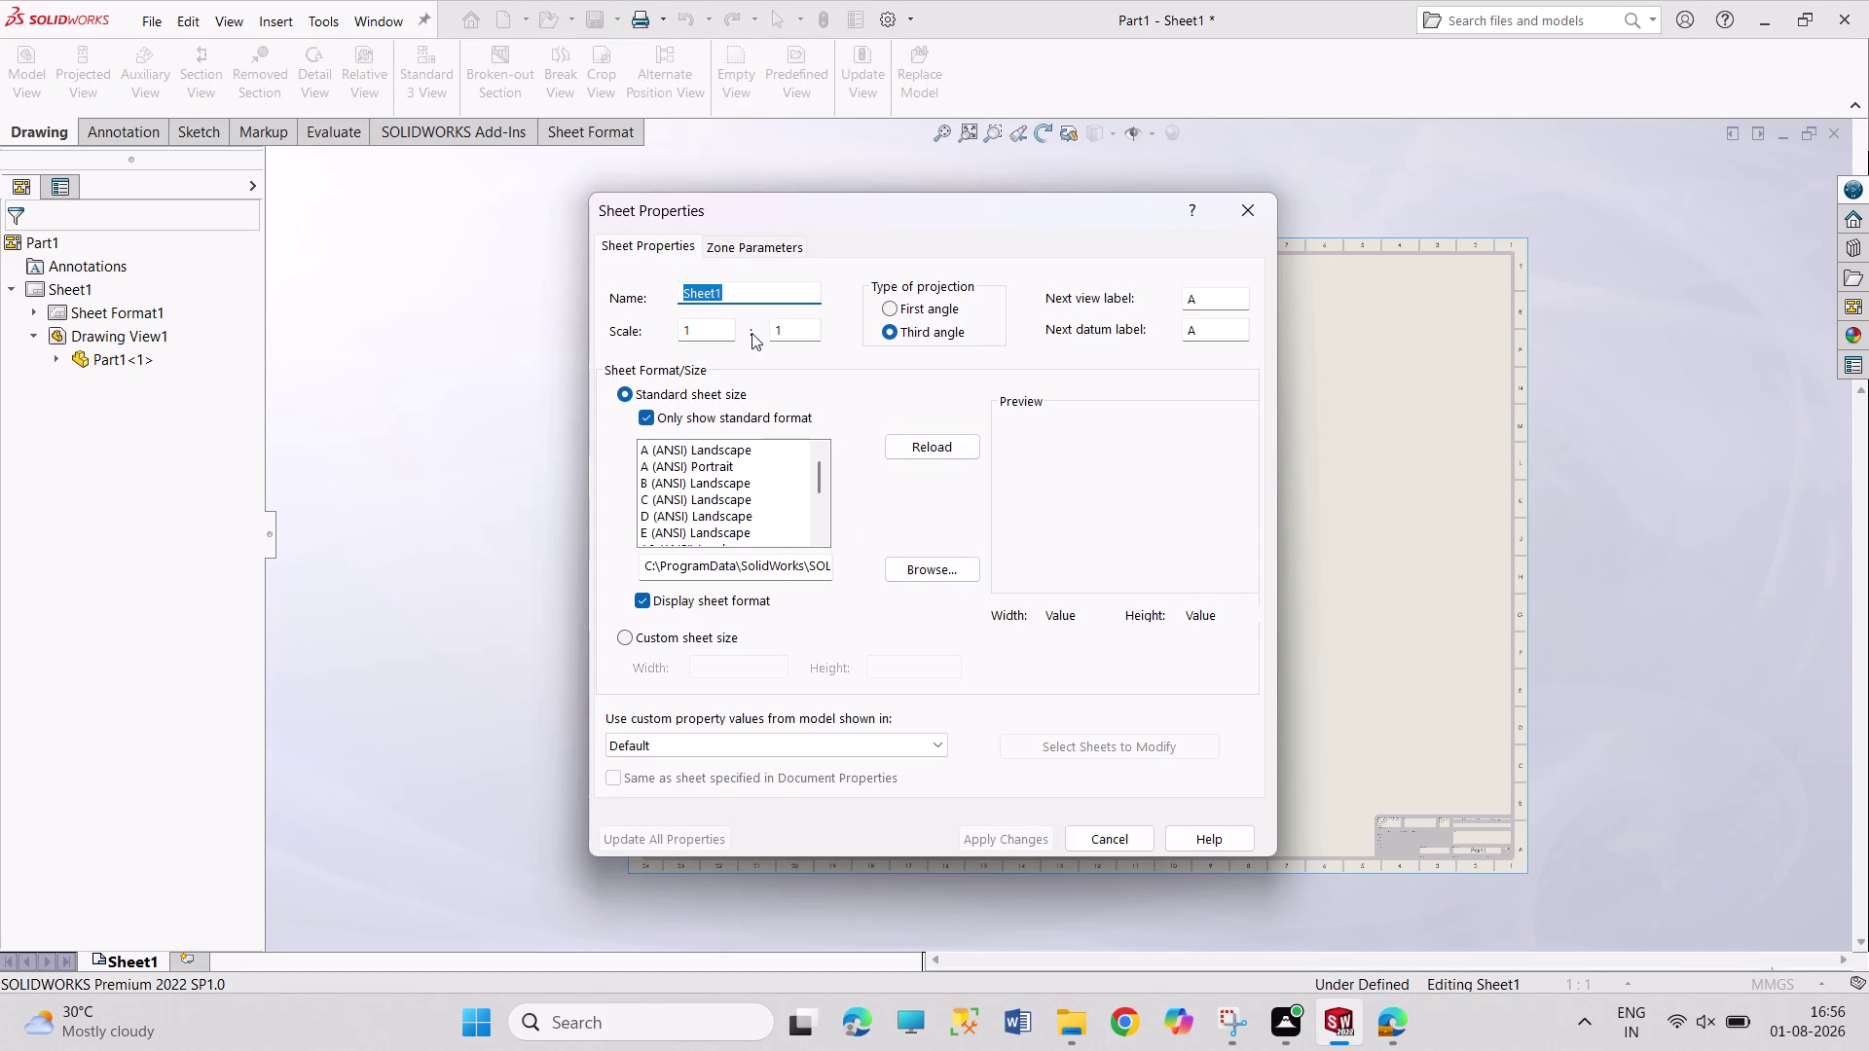
drag(781, 331, 767, 326)
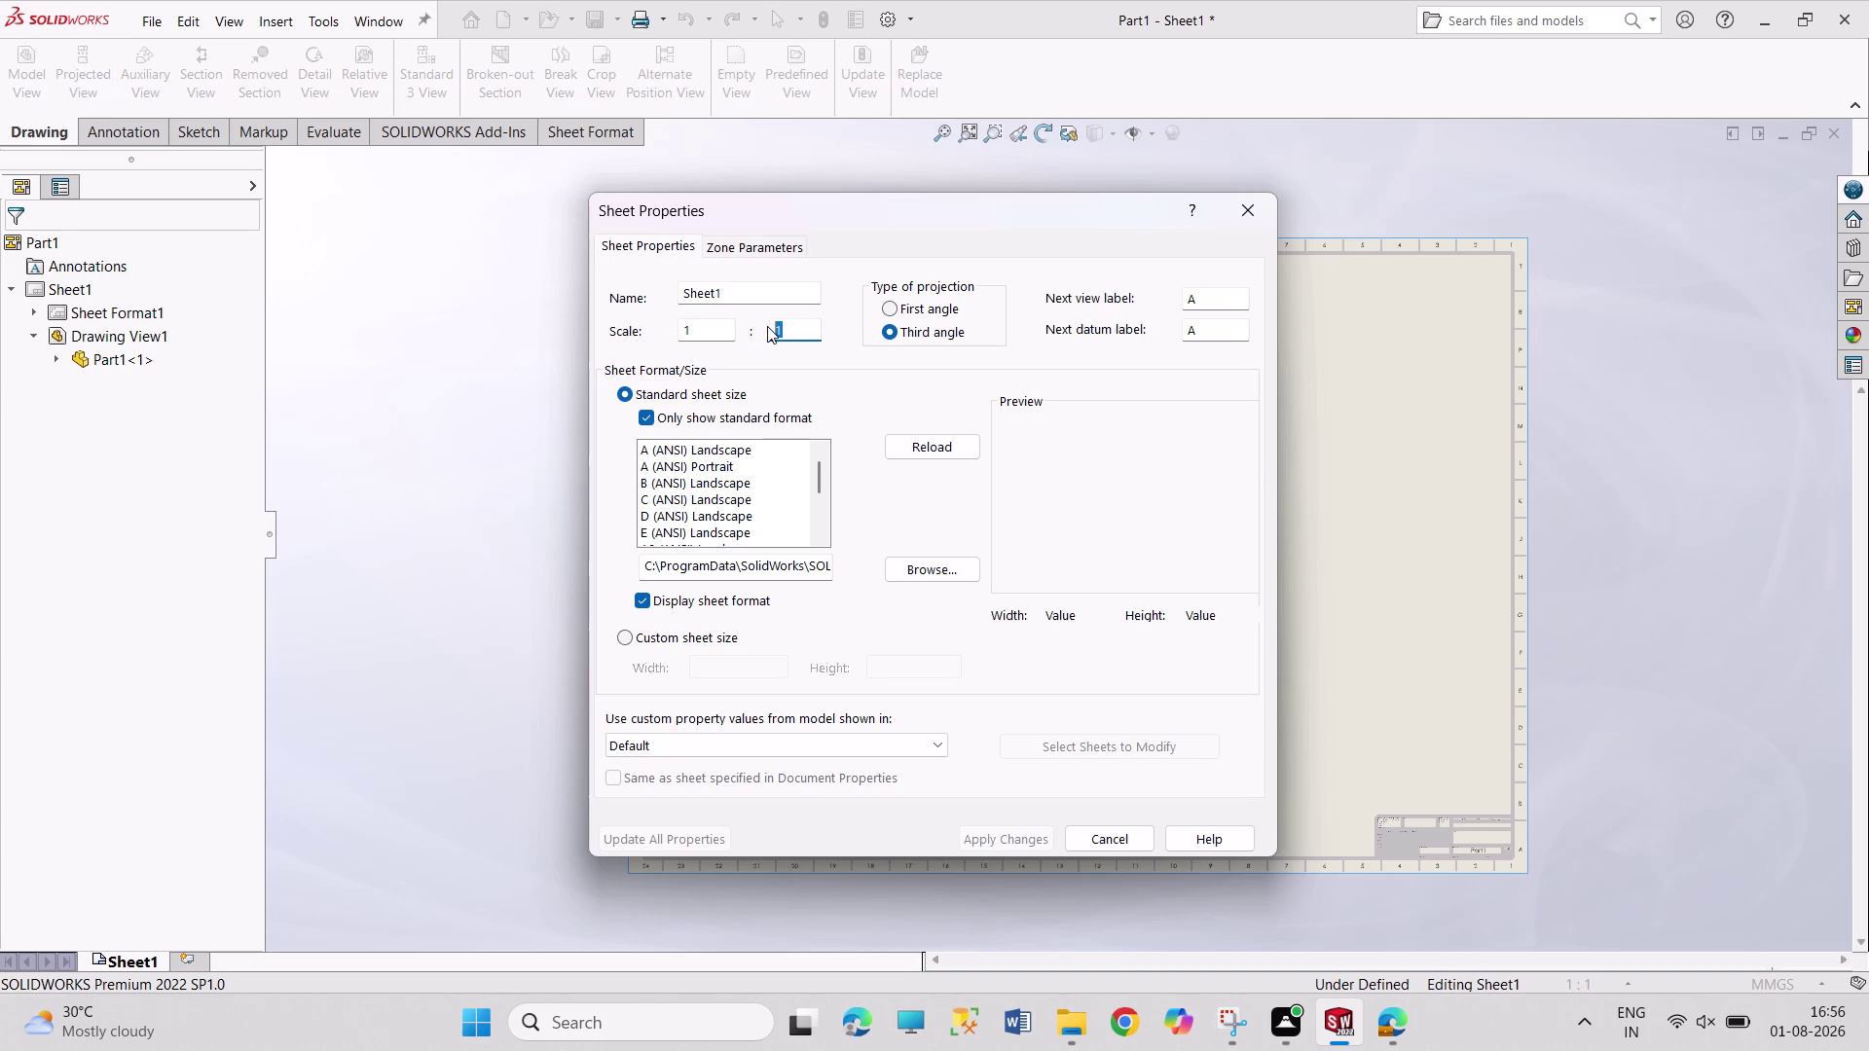
key(2)
key(Return)
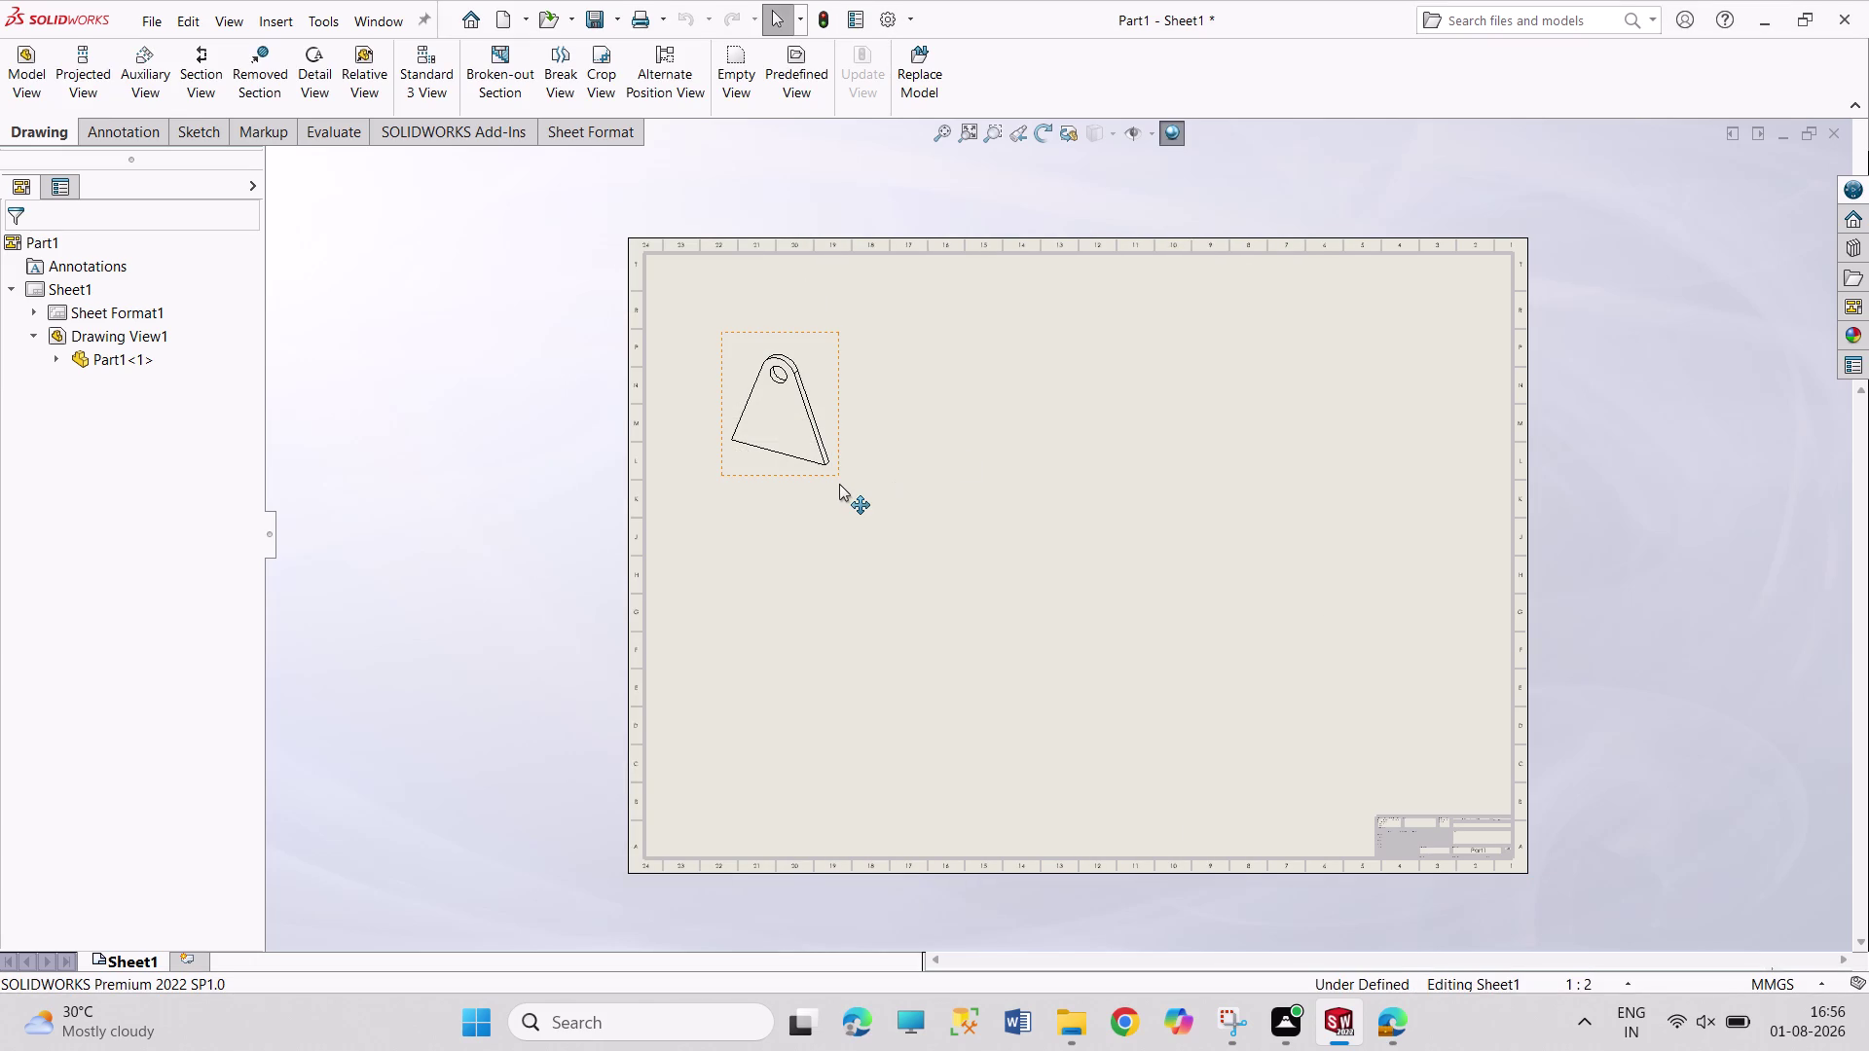
Move the bracket view to the sheet's top-left, then start and cancel a projected view.
drag(839, 476, 790, 408)
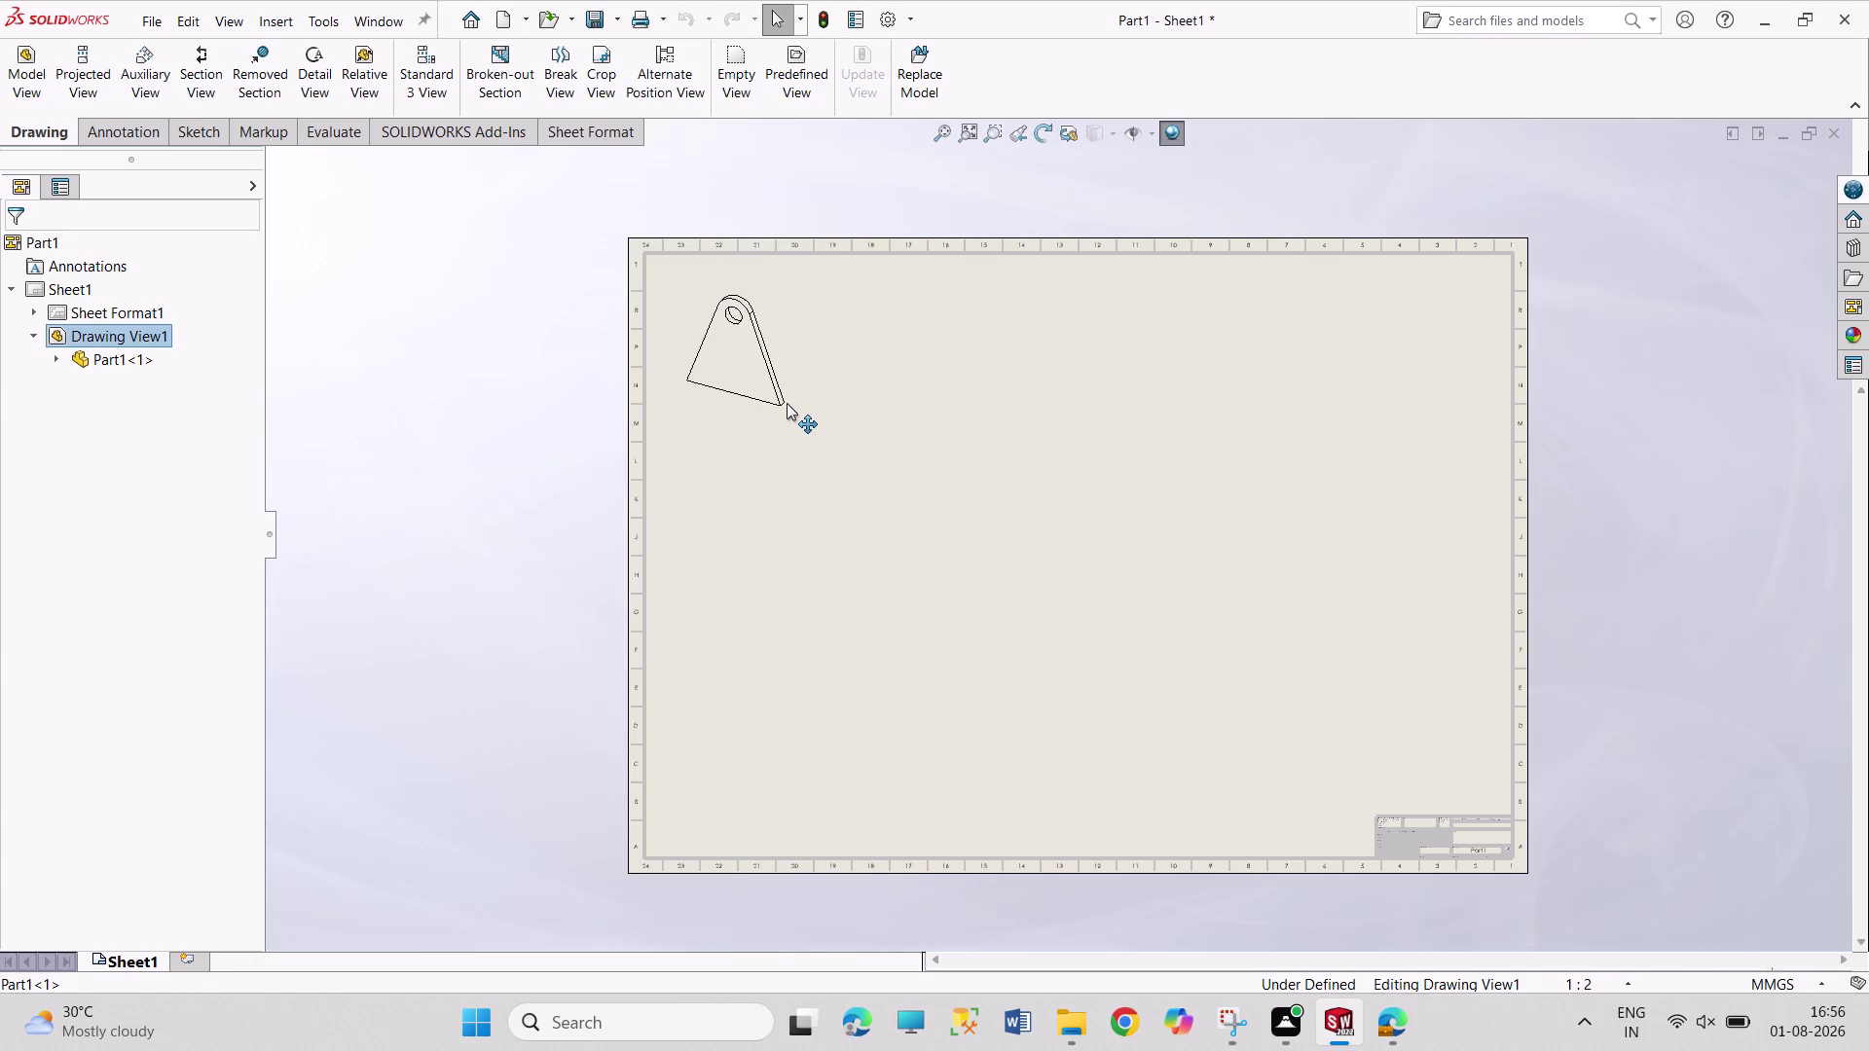
drag(790, 408, 782, 405)
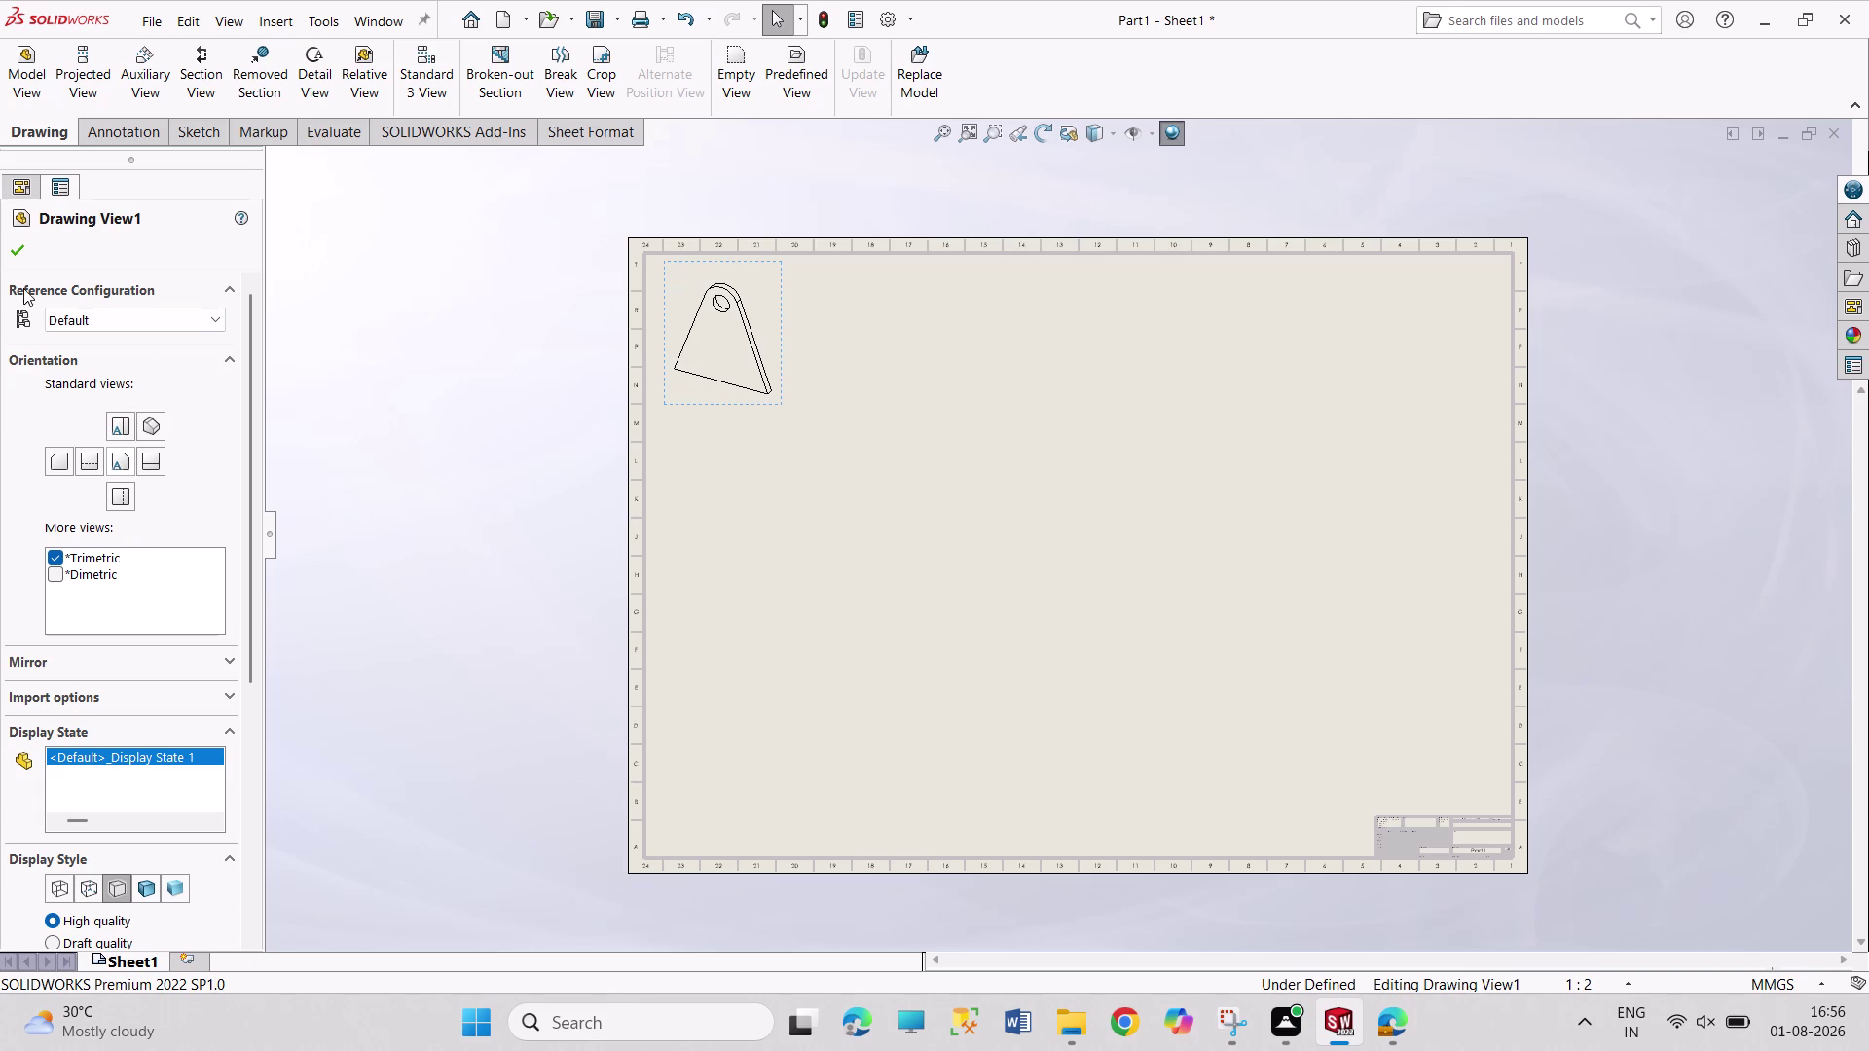
click(17, 252)
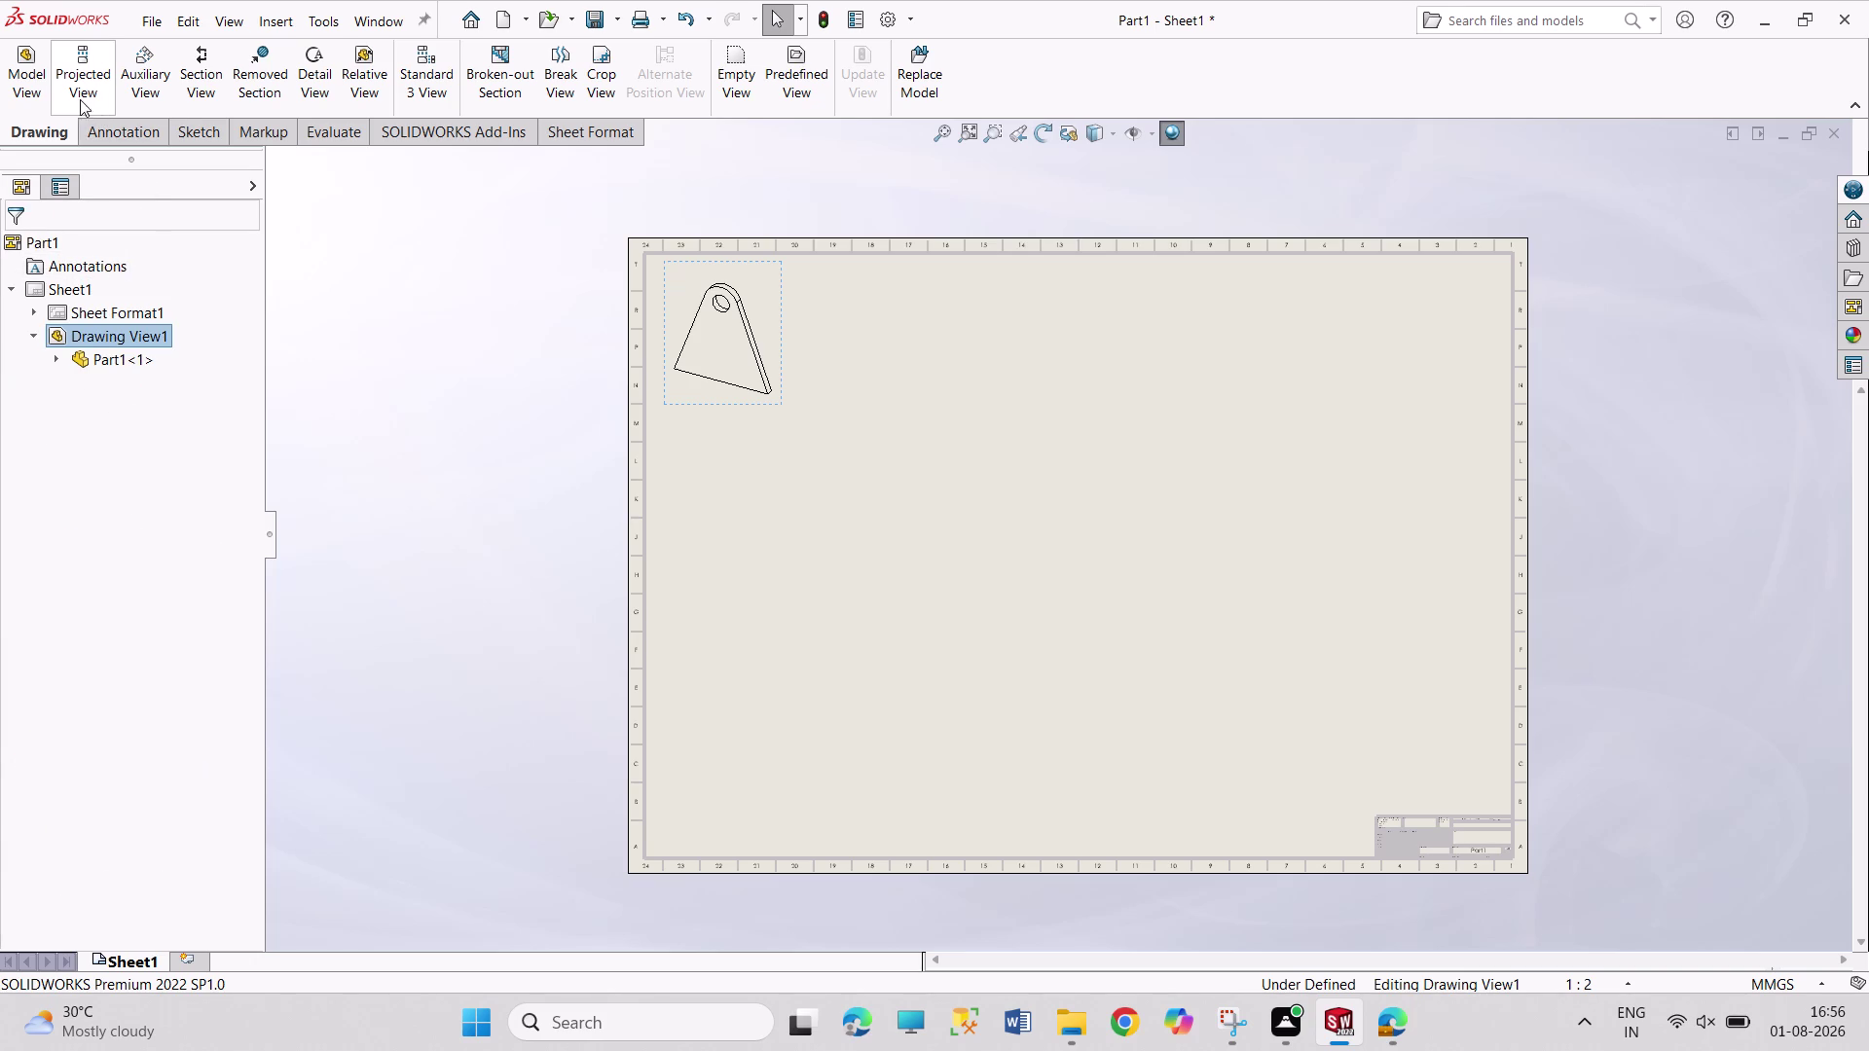
click(80, 96)
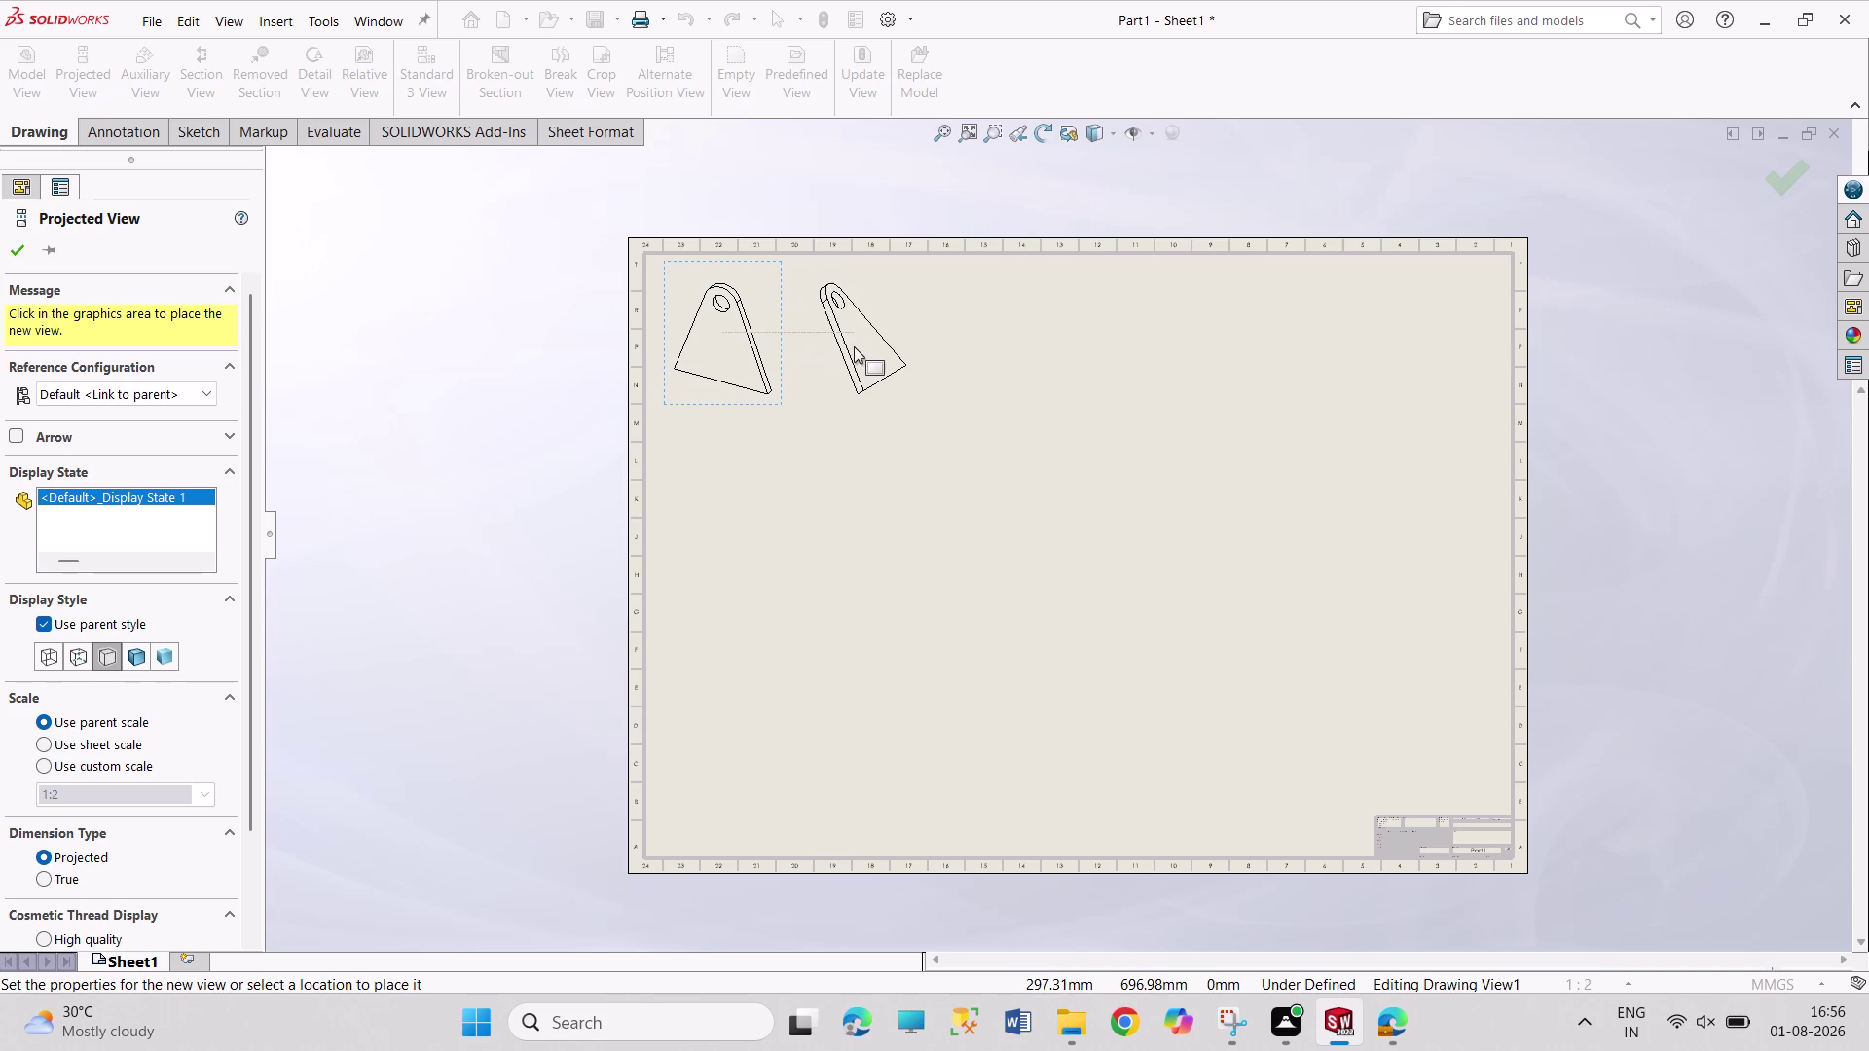
key(Escape)
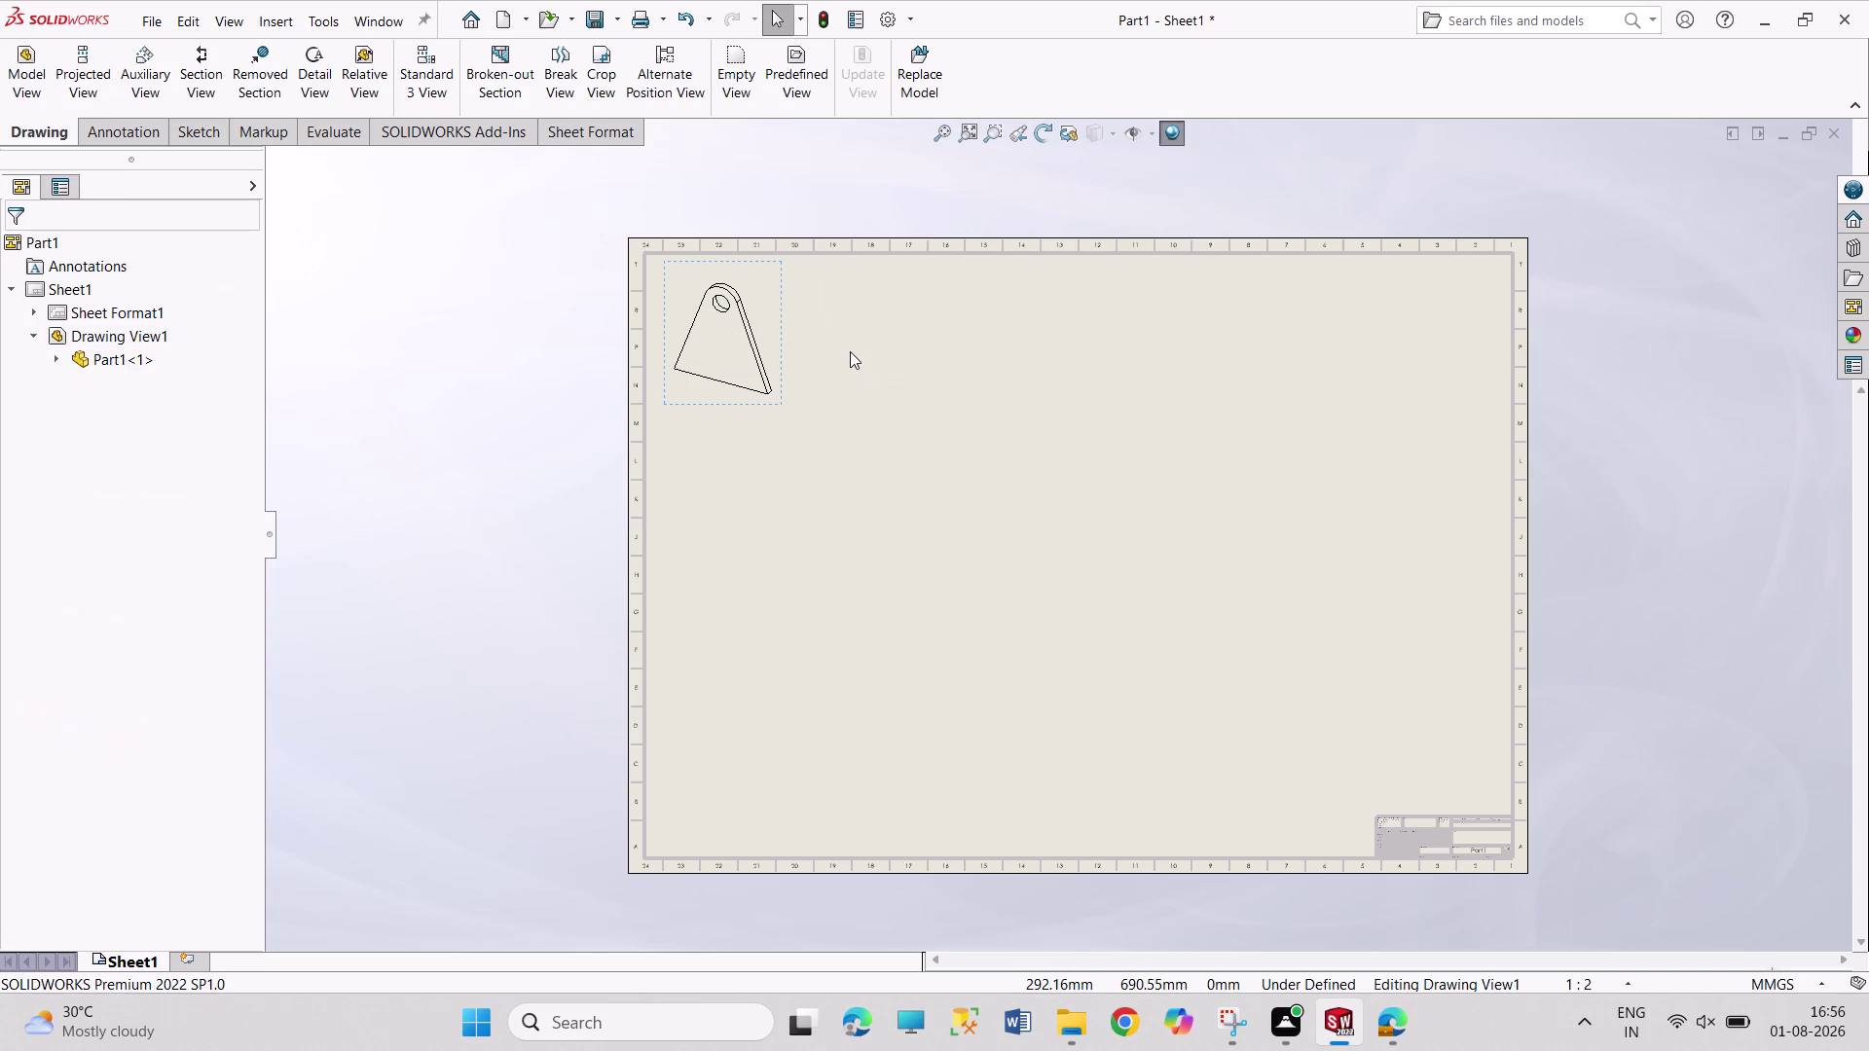
Delete Drawing View1 and confirm the deletion.
right_click(755, 360)
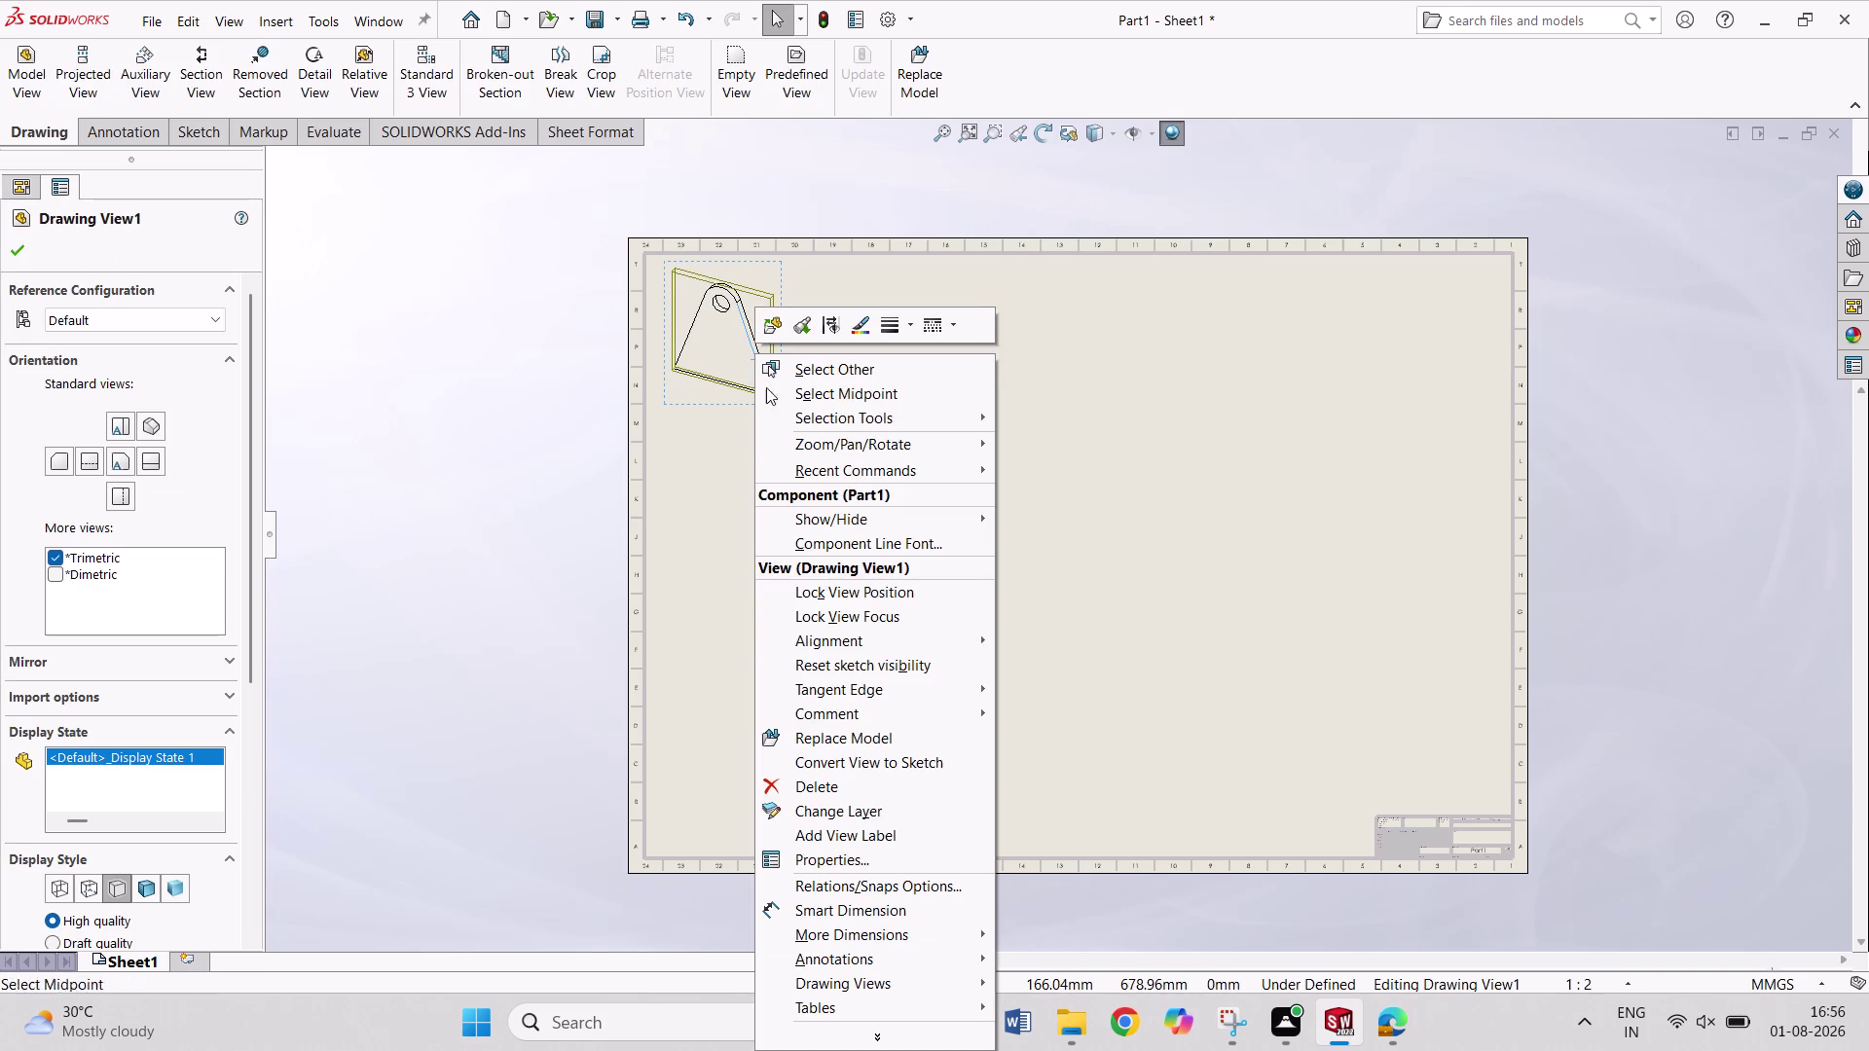
click(843, 781)
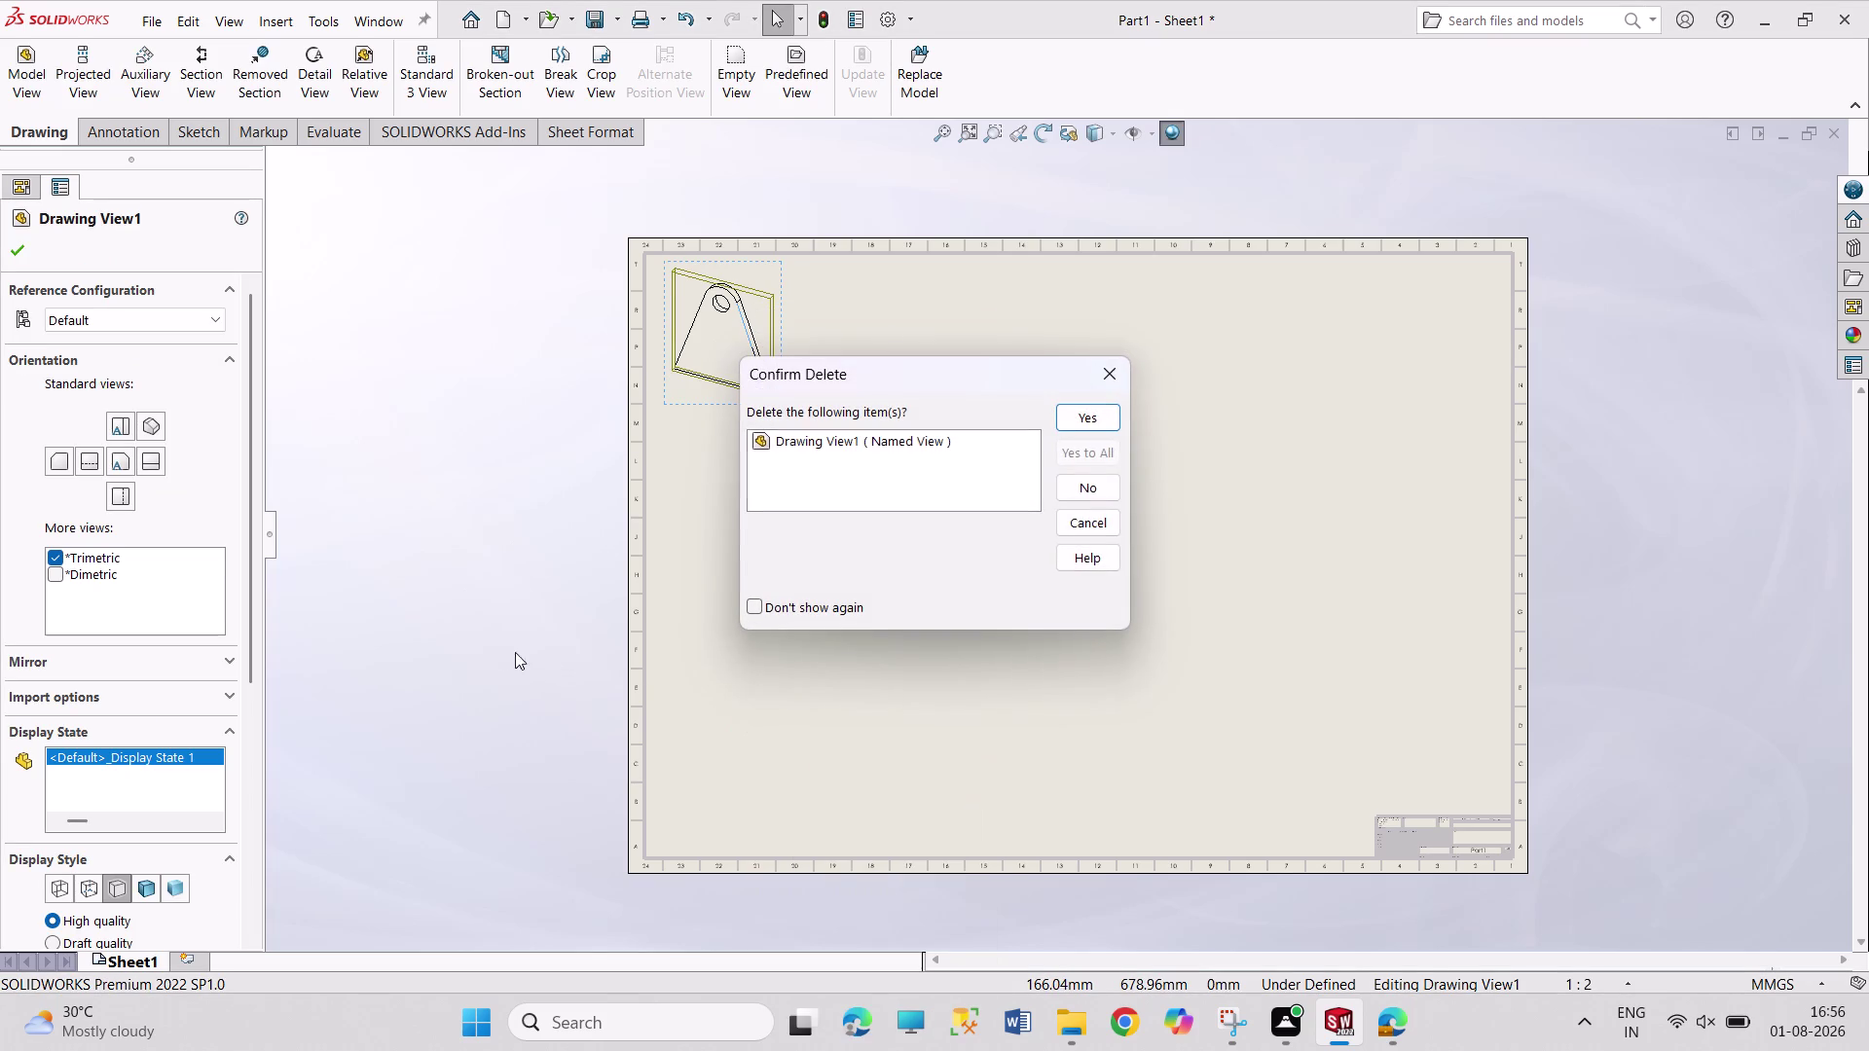
click(1084, 429)
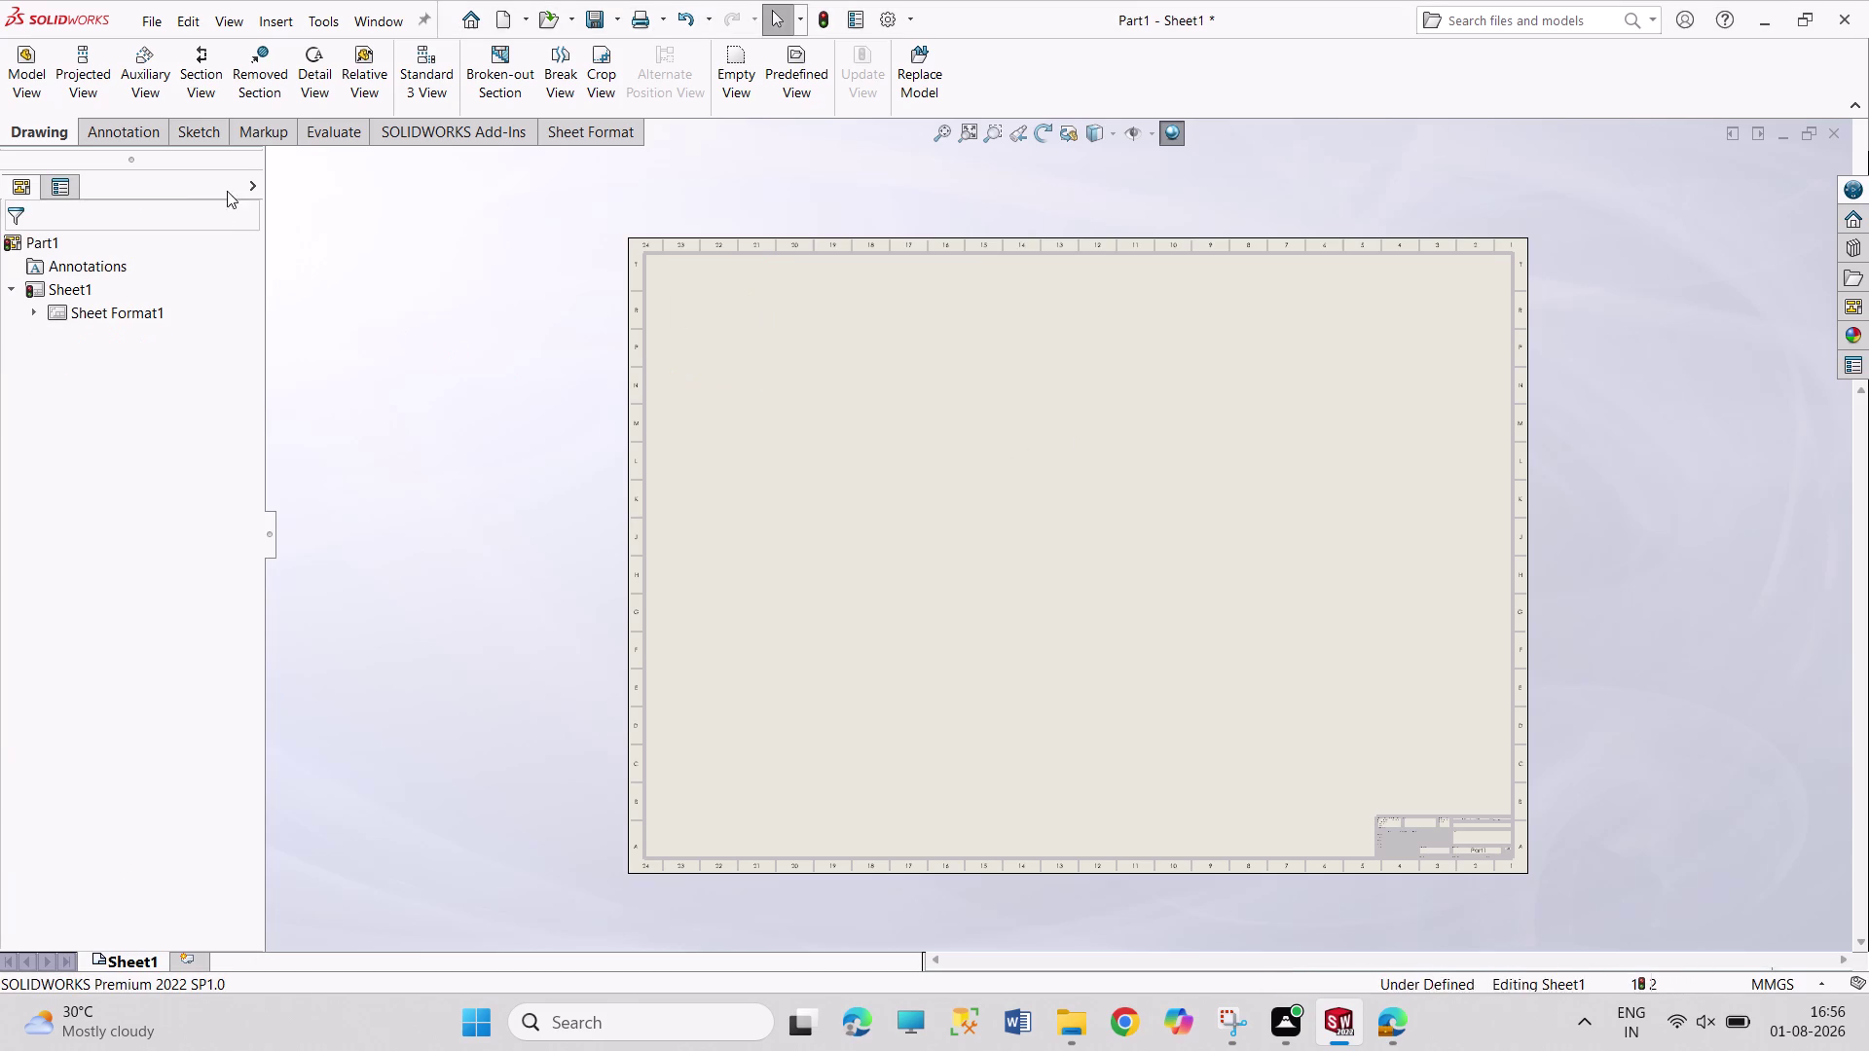
click(21, 63)
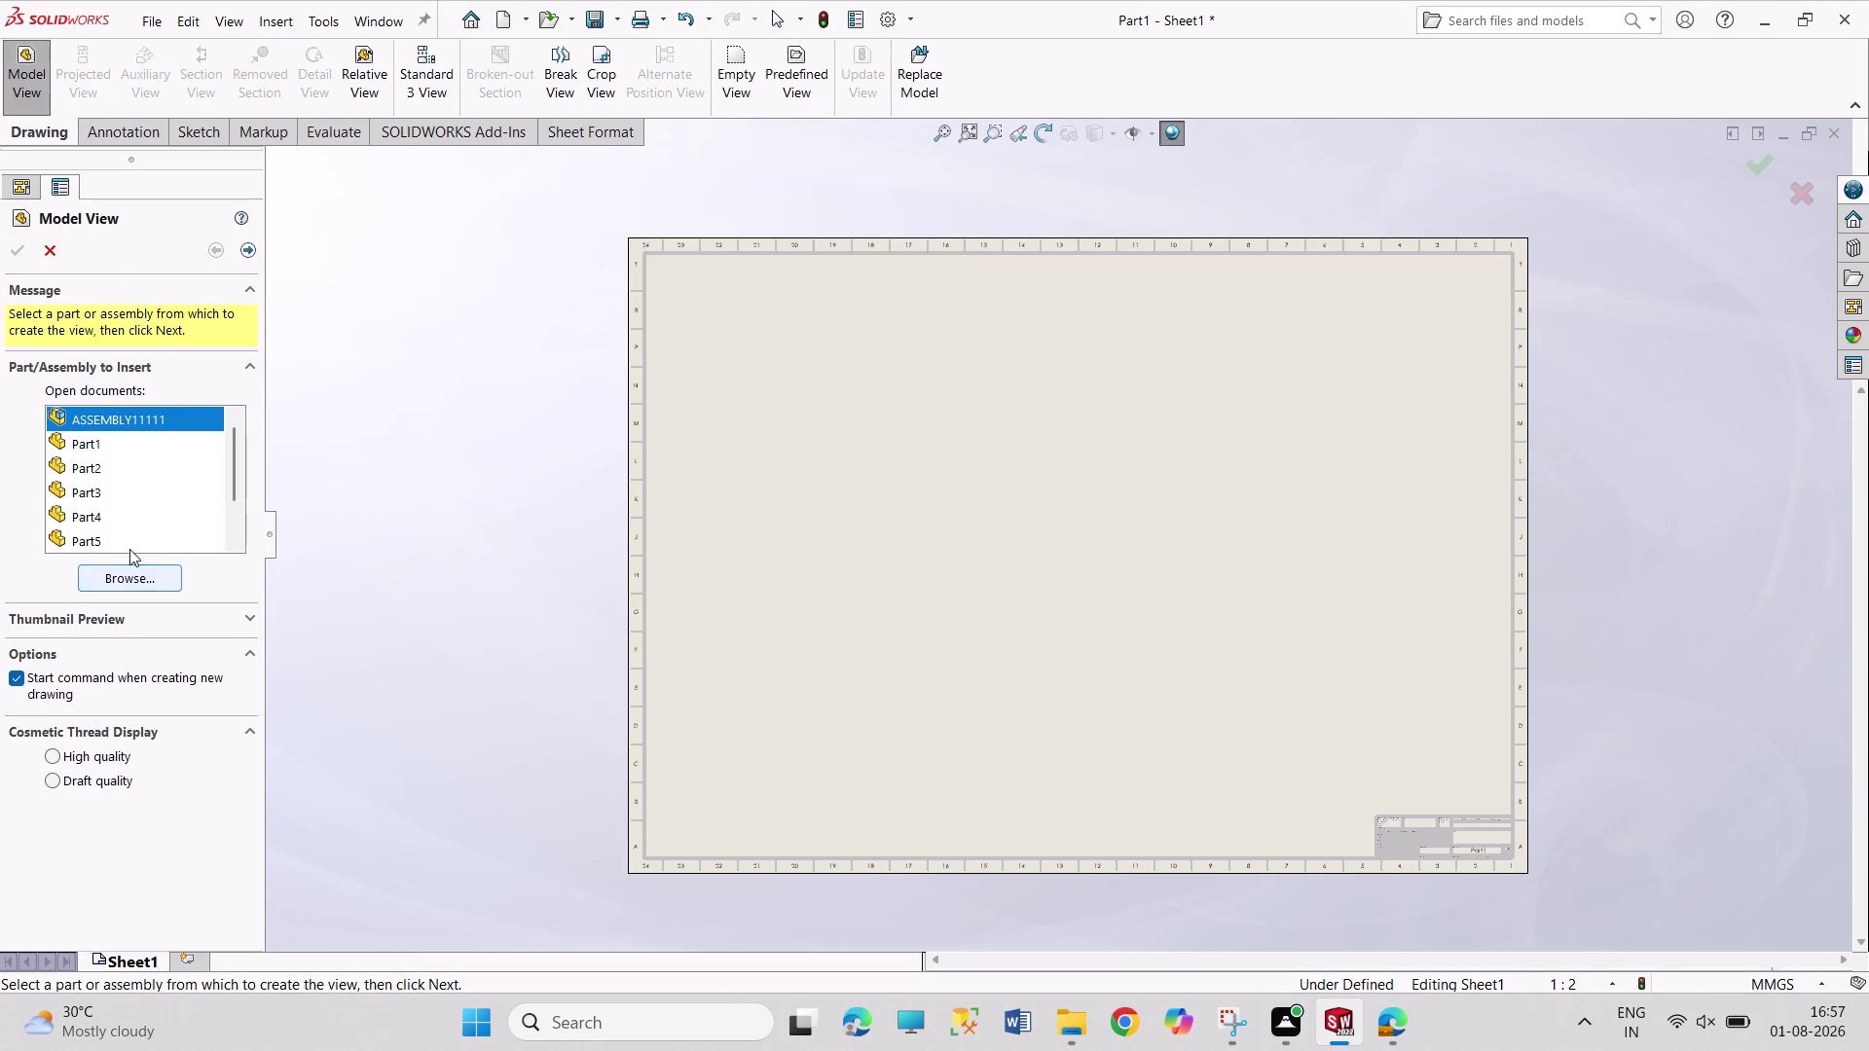
Load Part1 into Model View with Front orientation and preview turned on.
click(117, 444)
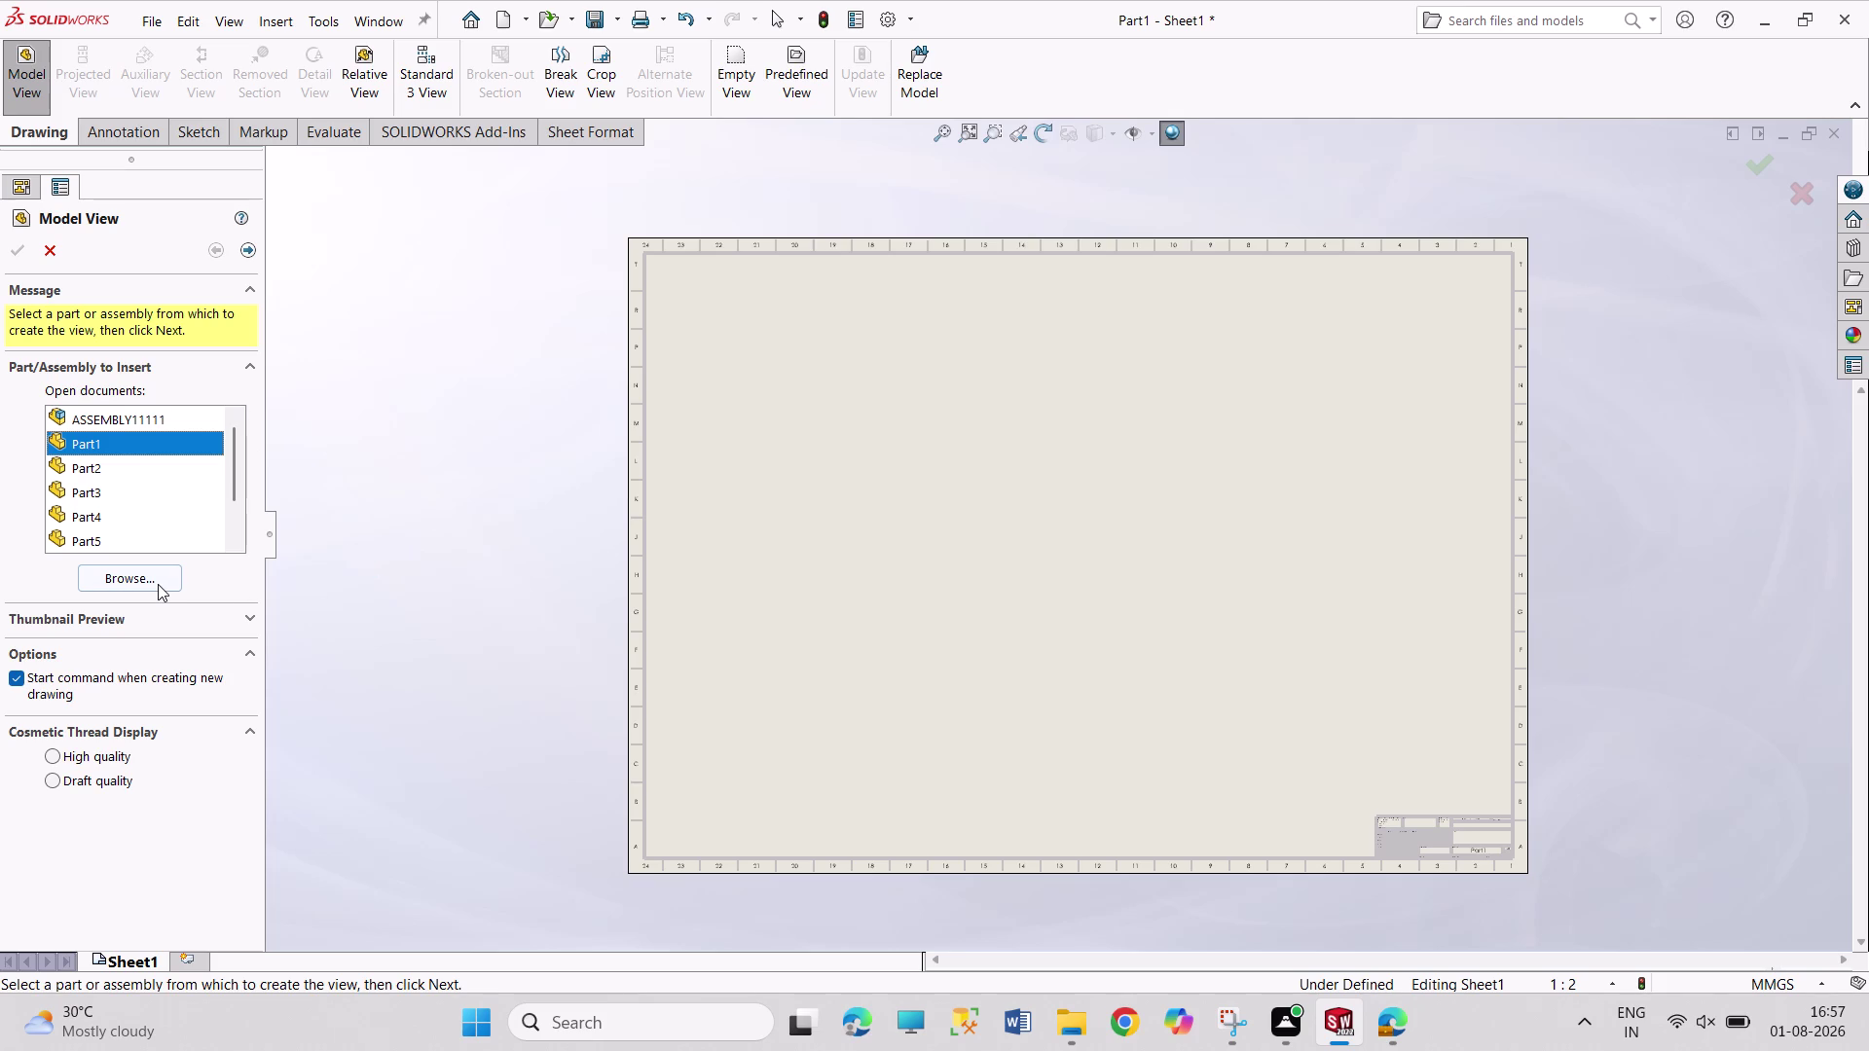
click(157, 583)
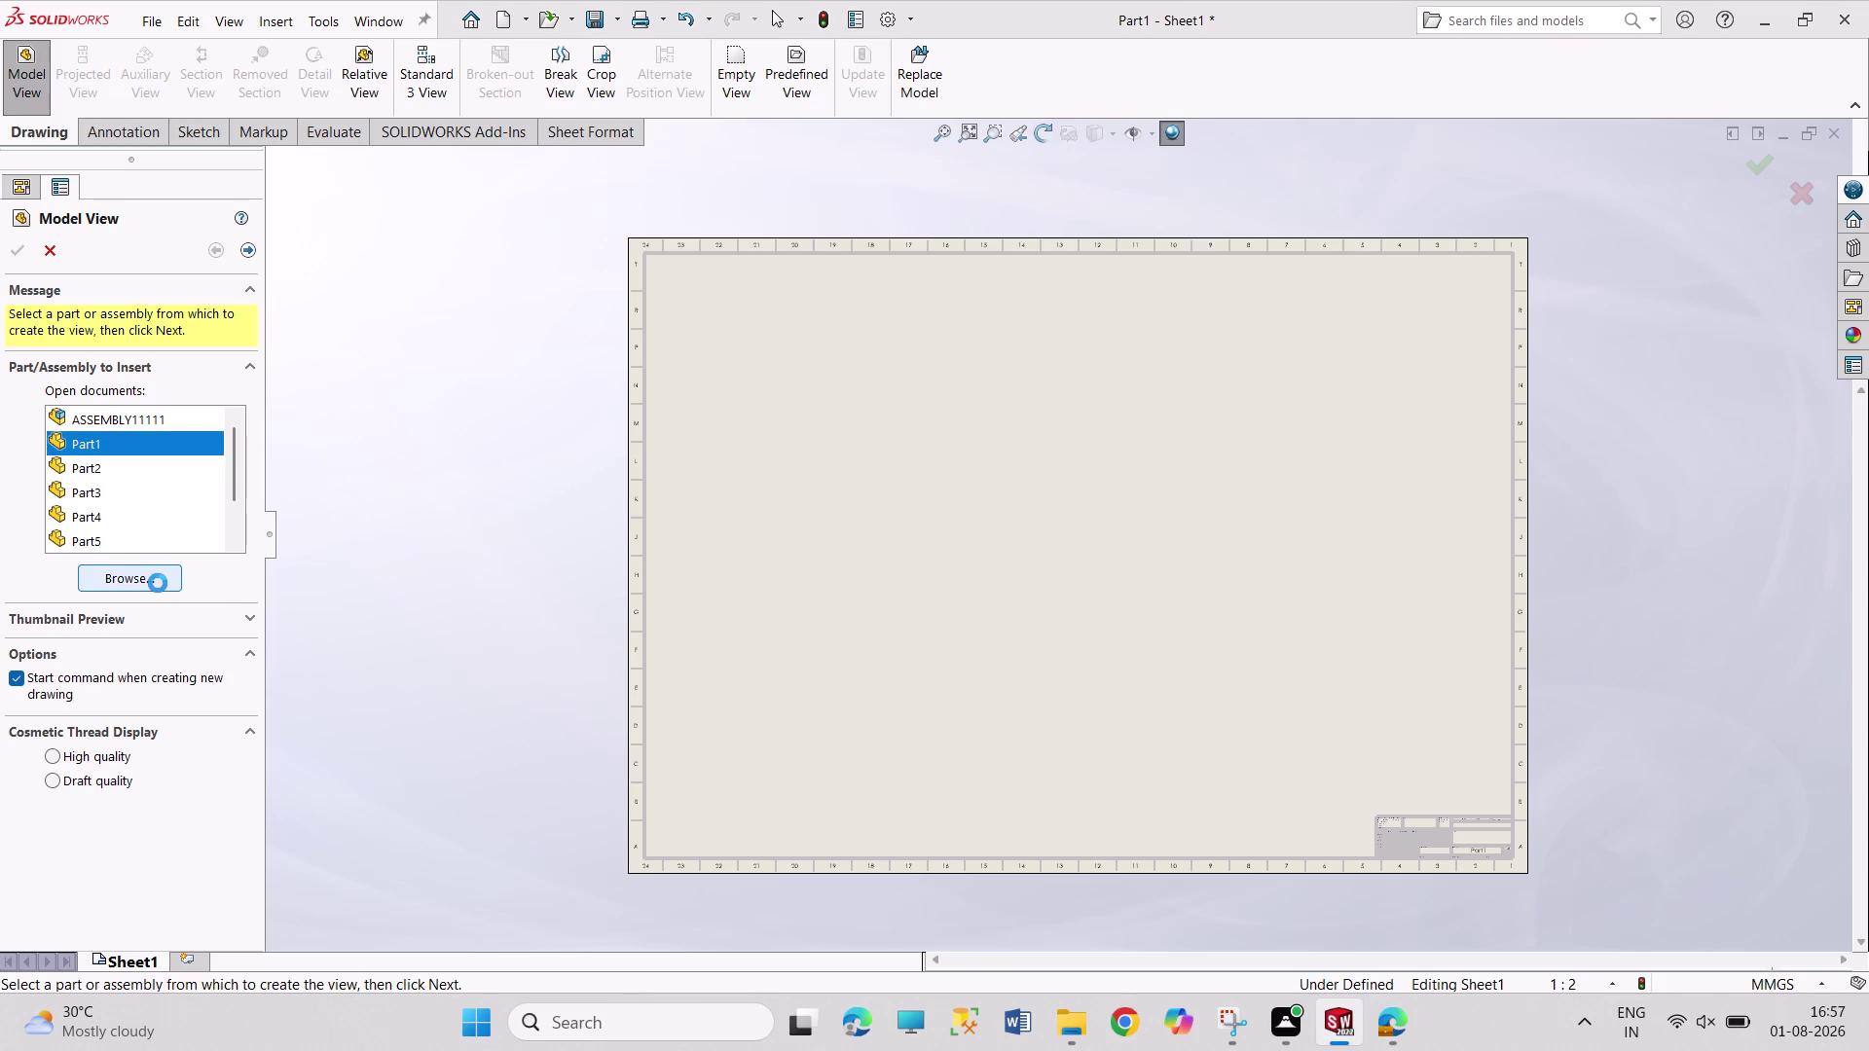
click(888, 406)
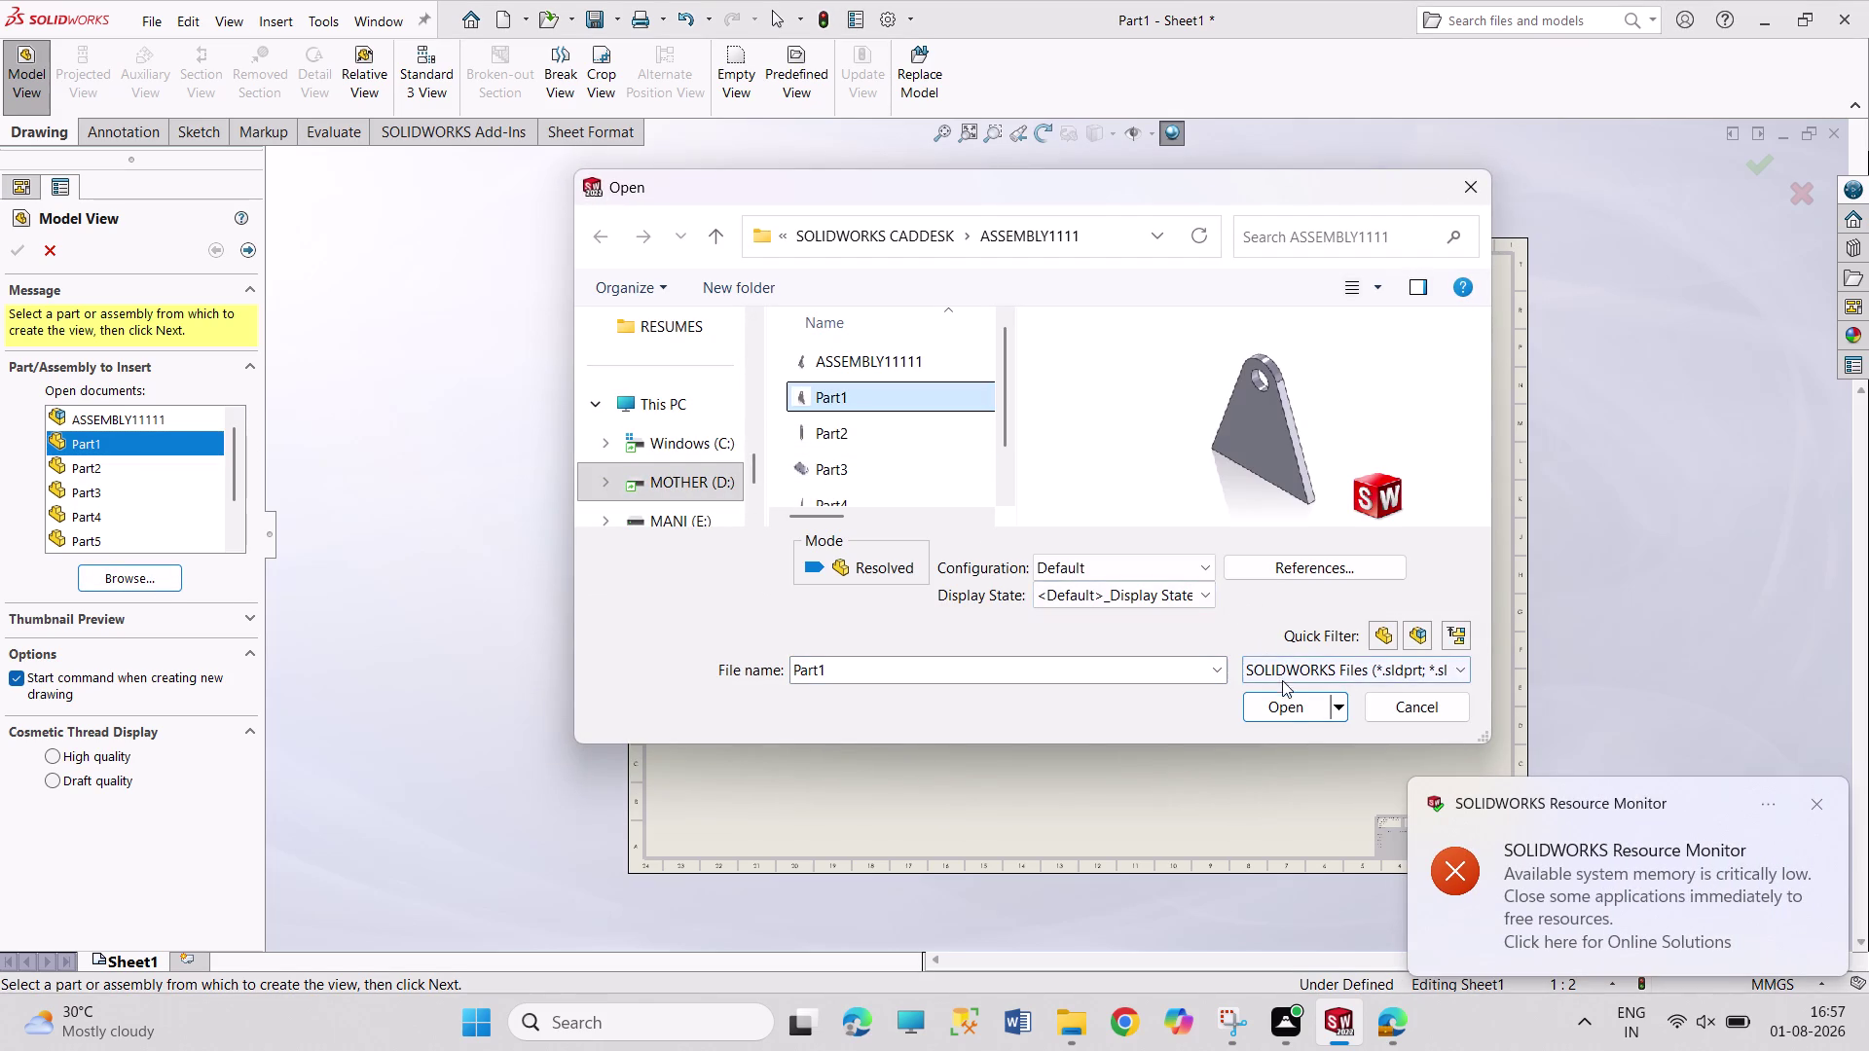
click(1282, 710)
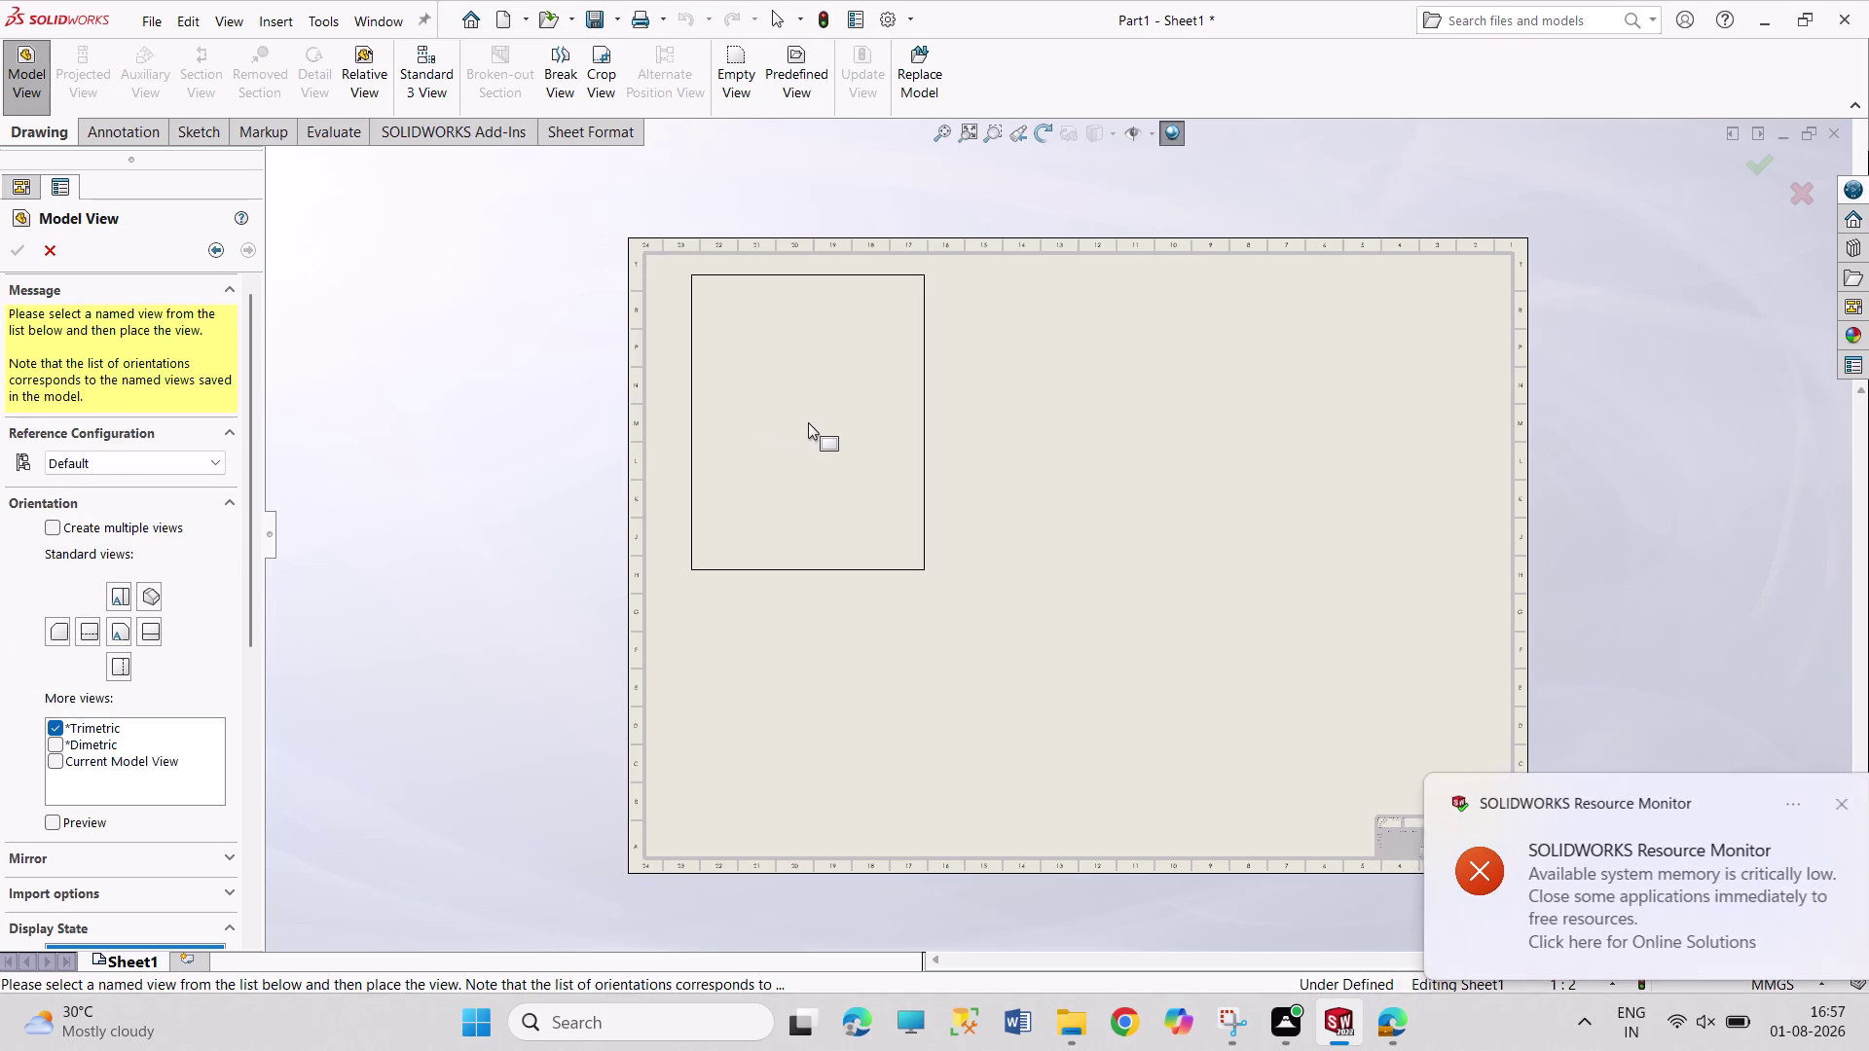
click(1814, 805)
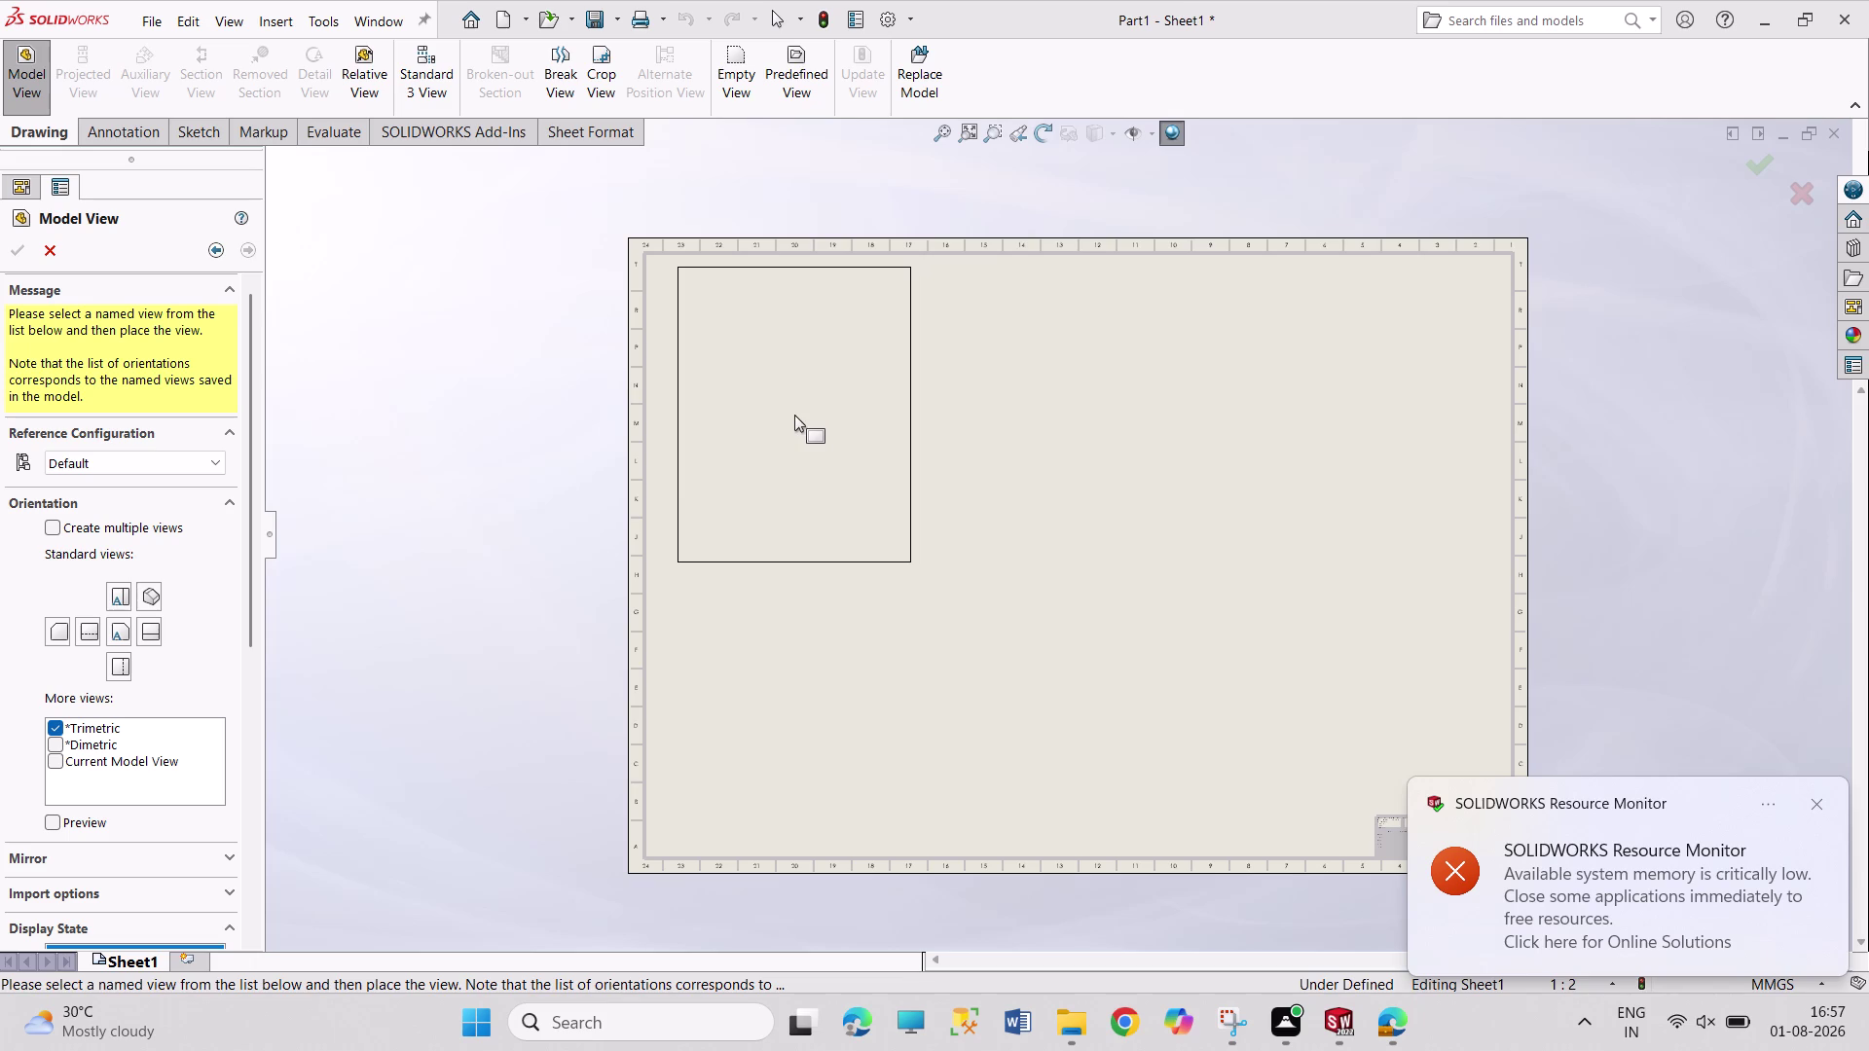
click(120, 626)
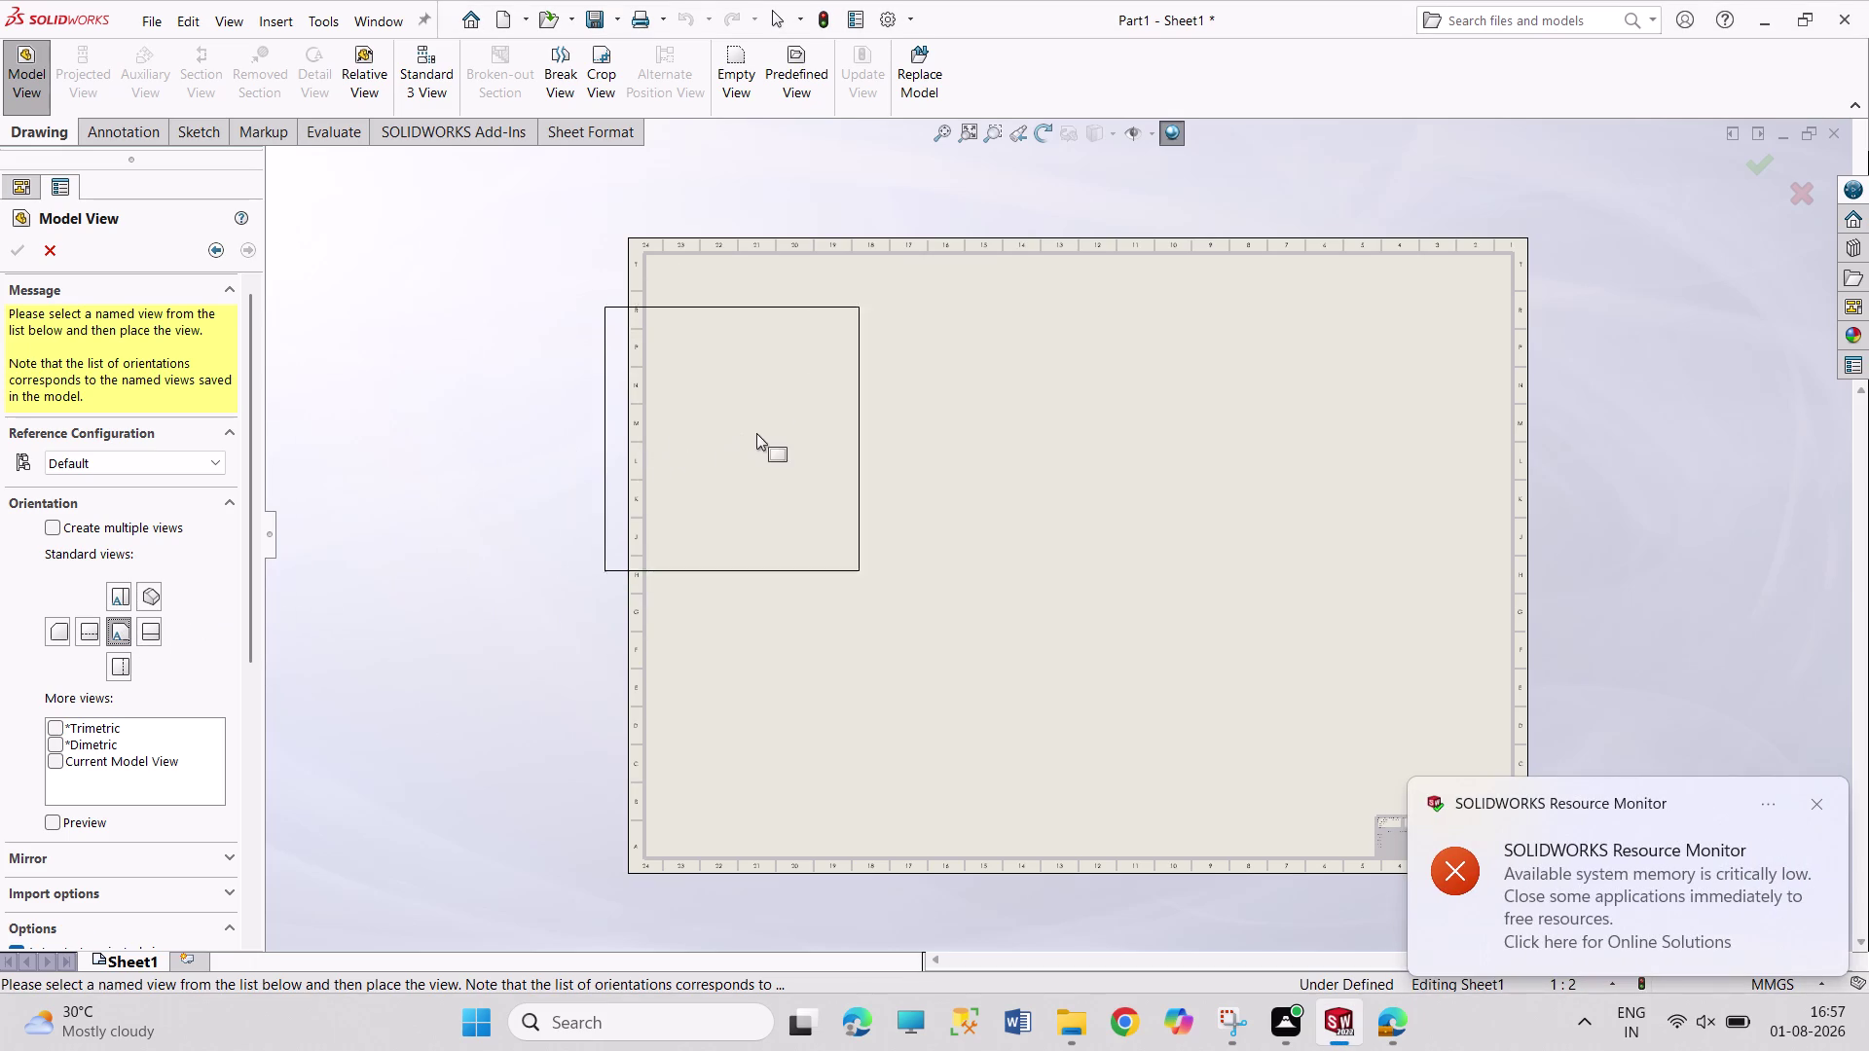
click(65, 824)
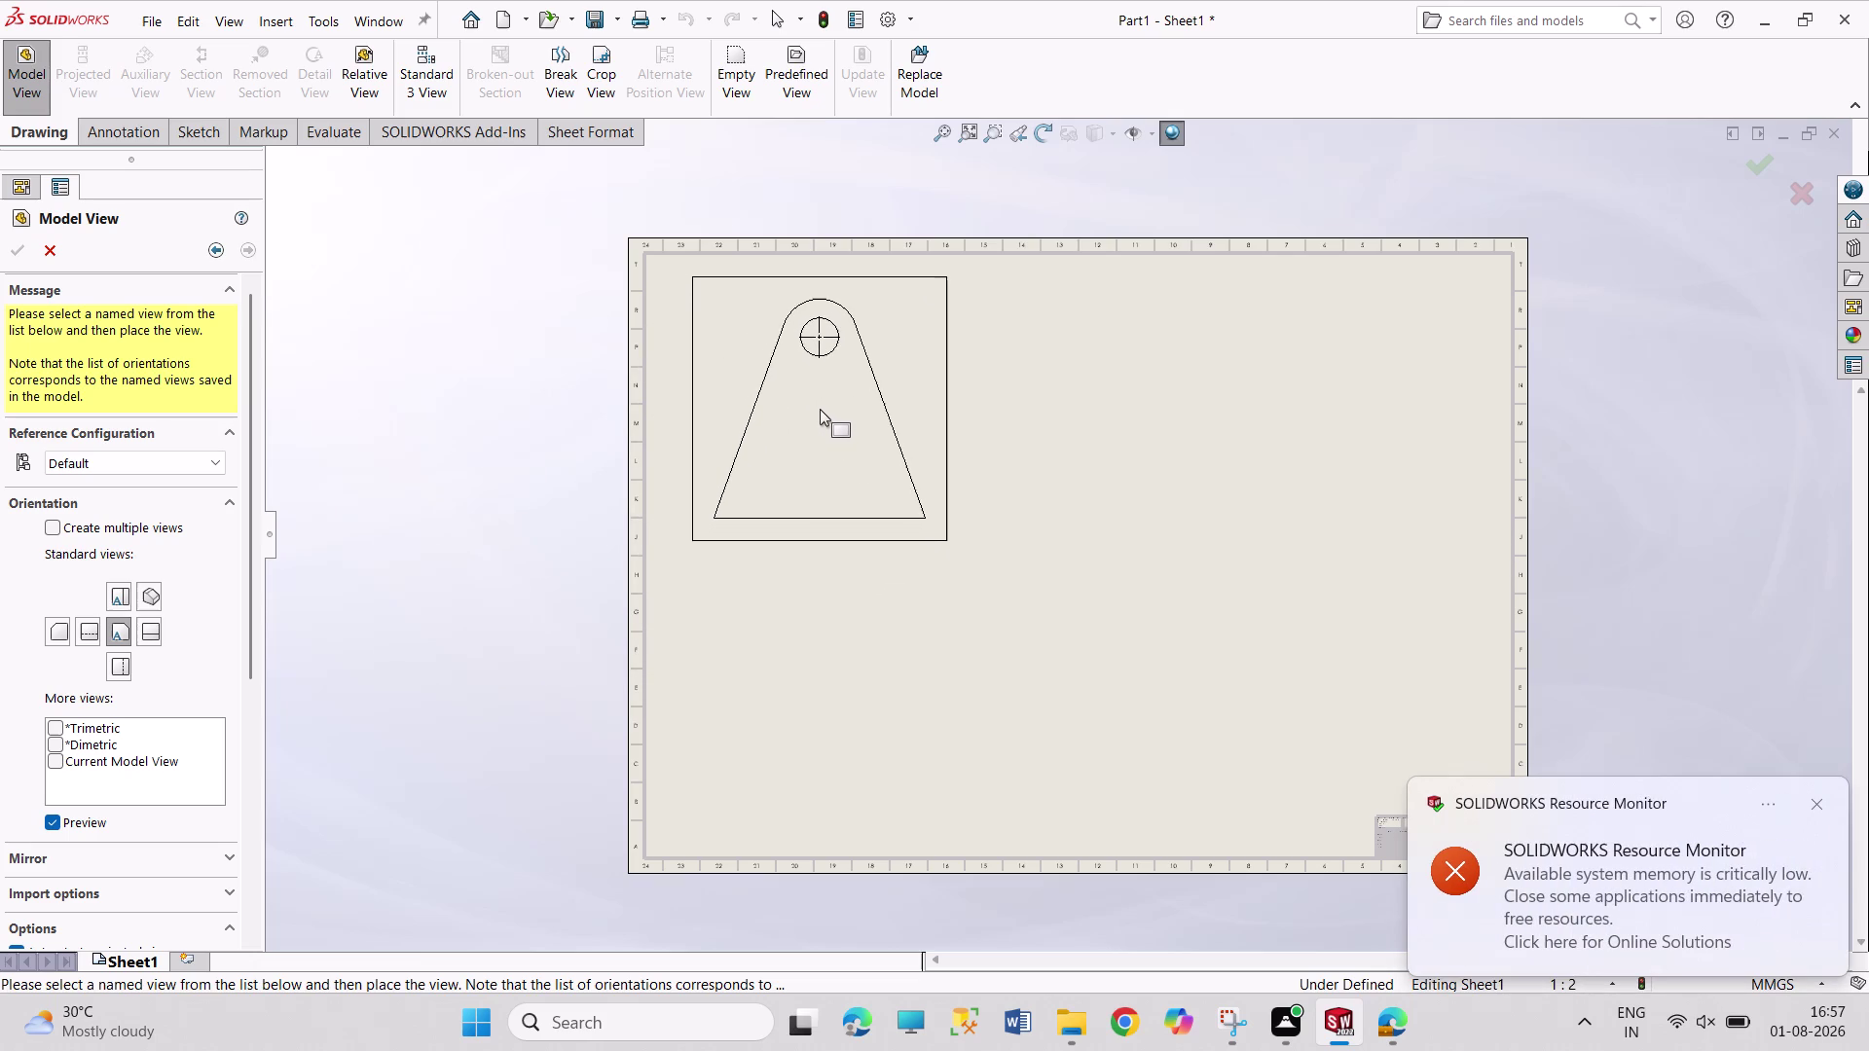
Place the front view near the top-left and a projected side view to its right.
click(766, 386)
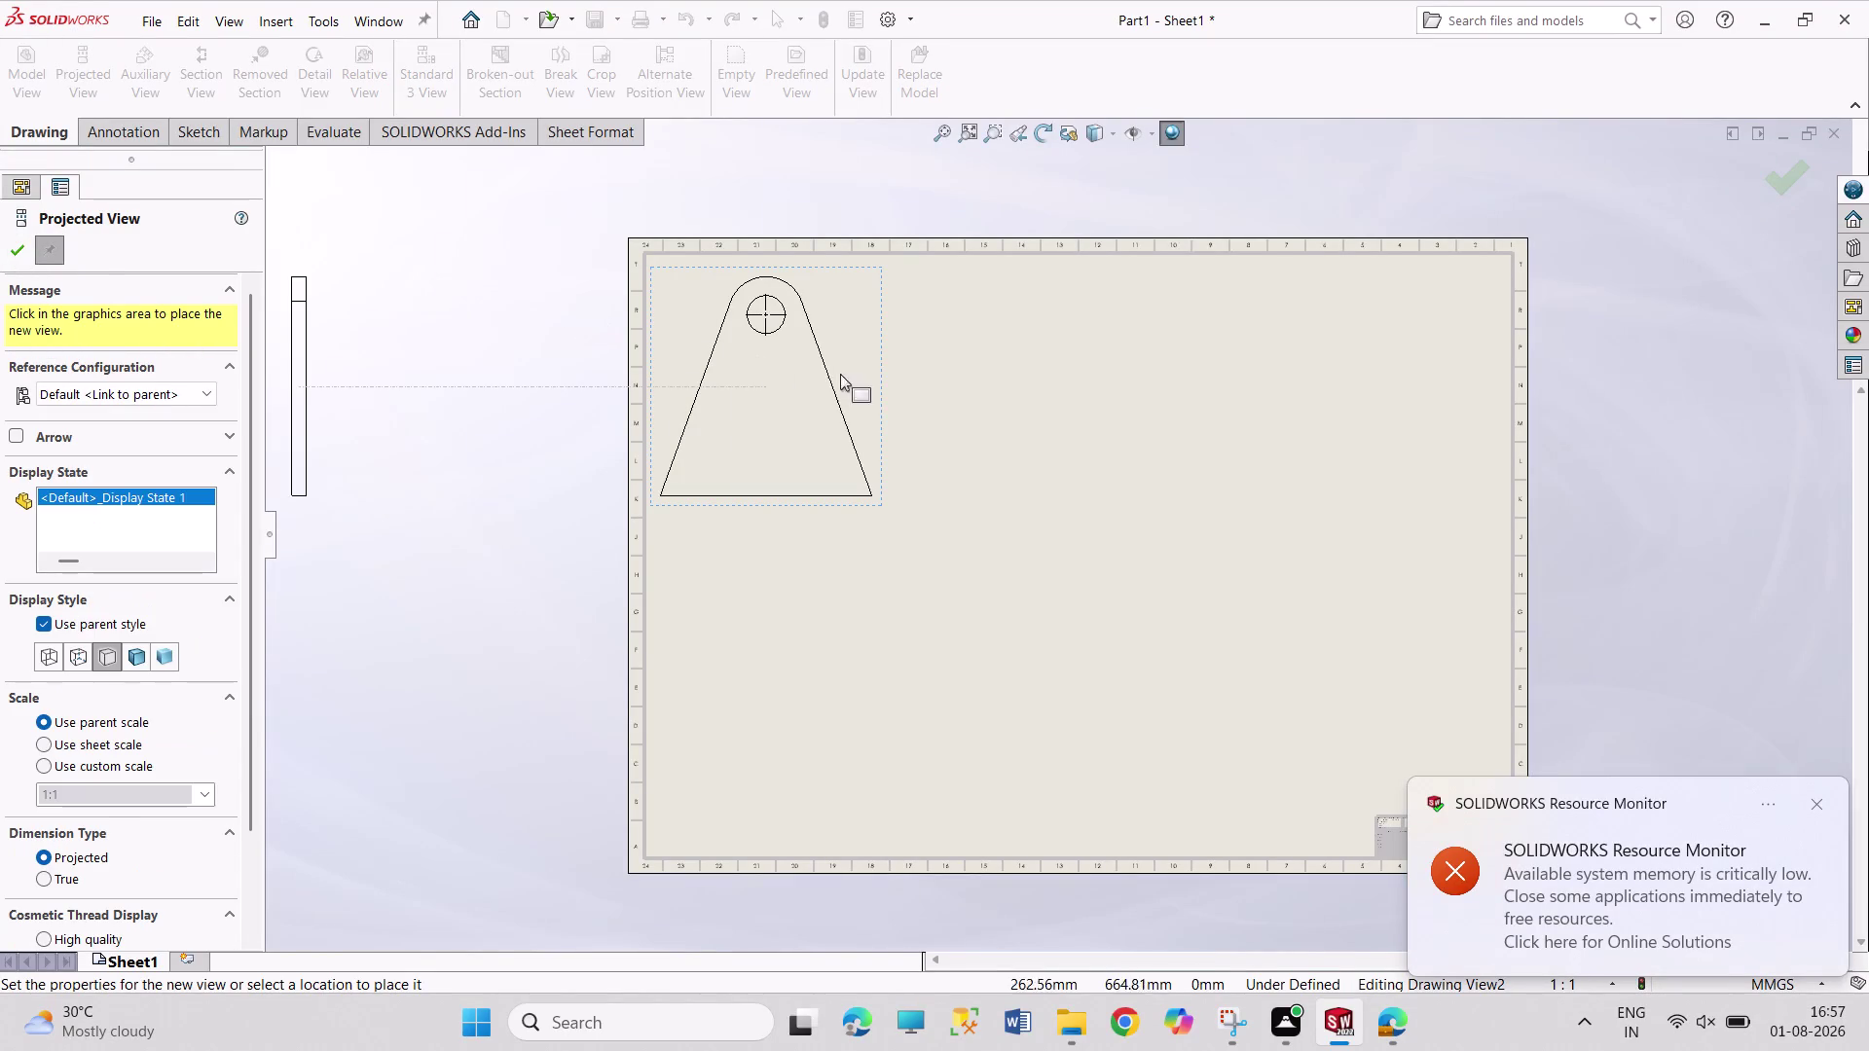
click(954, 391)
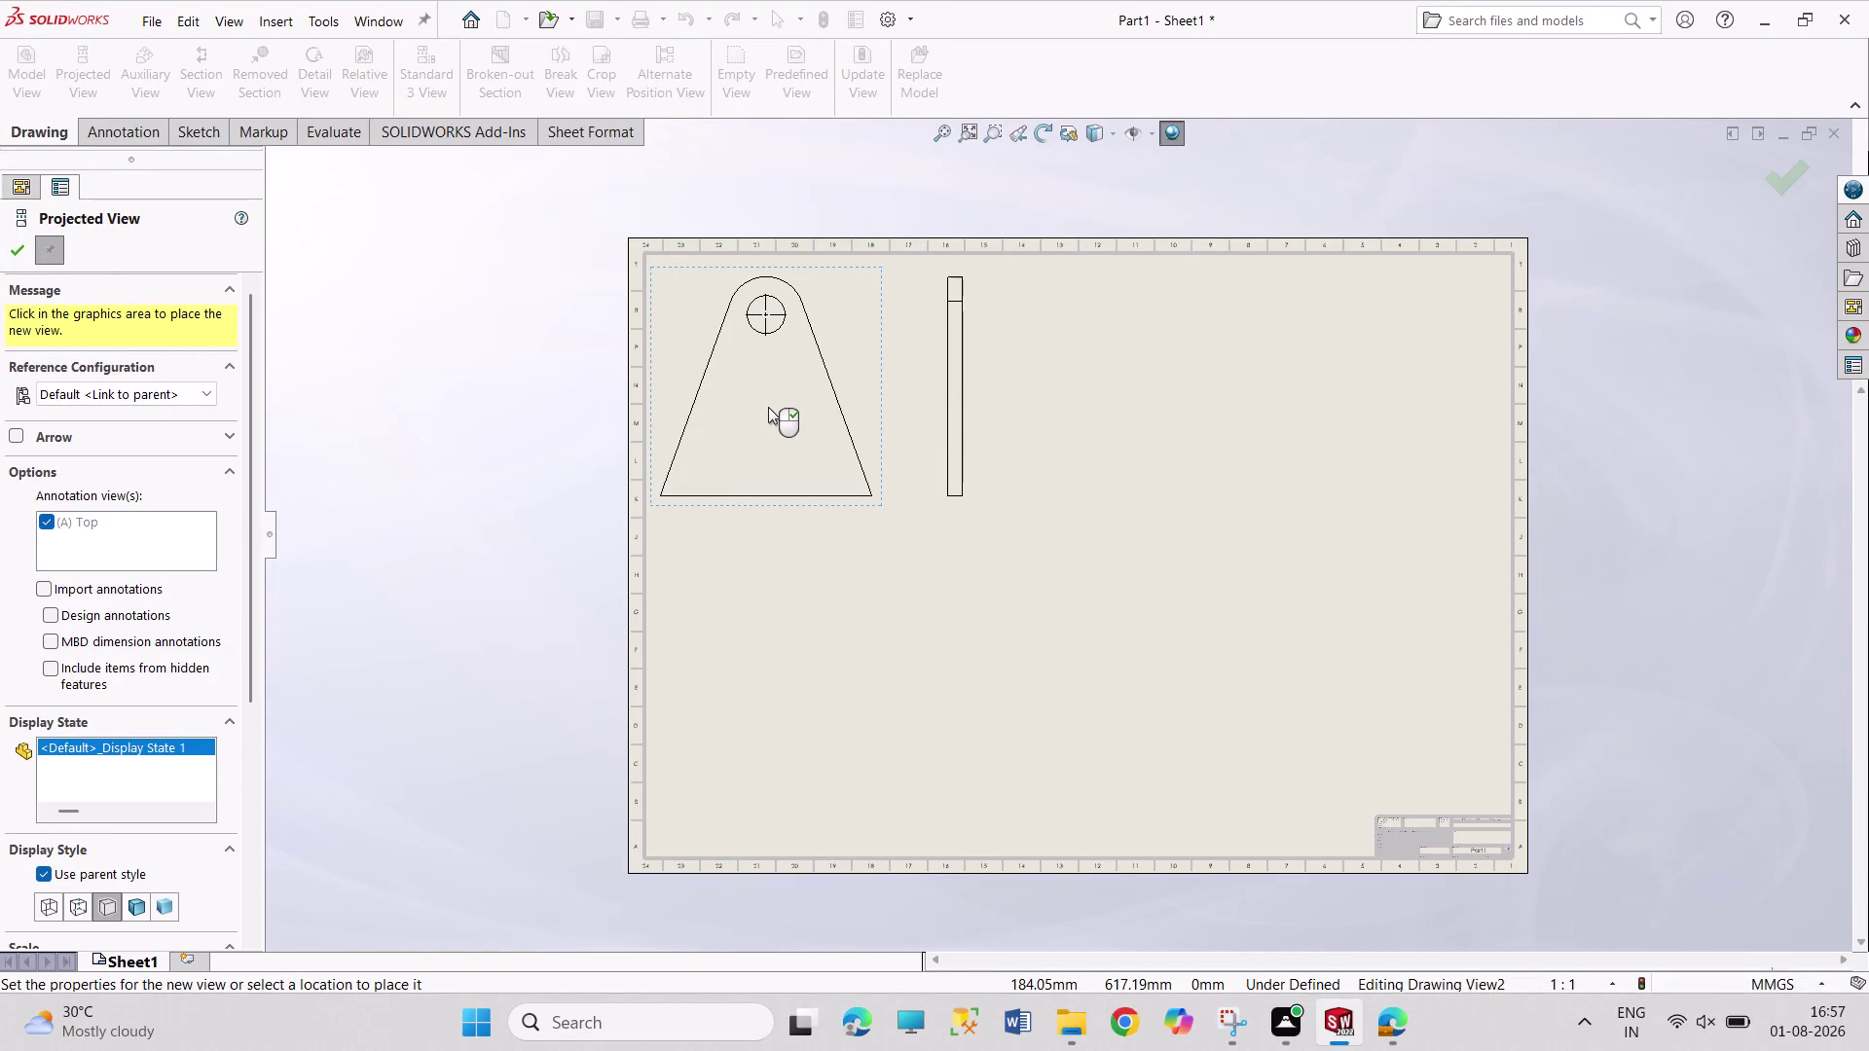
click(15, 252)
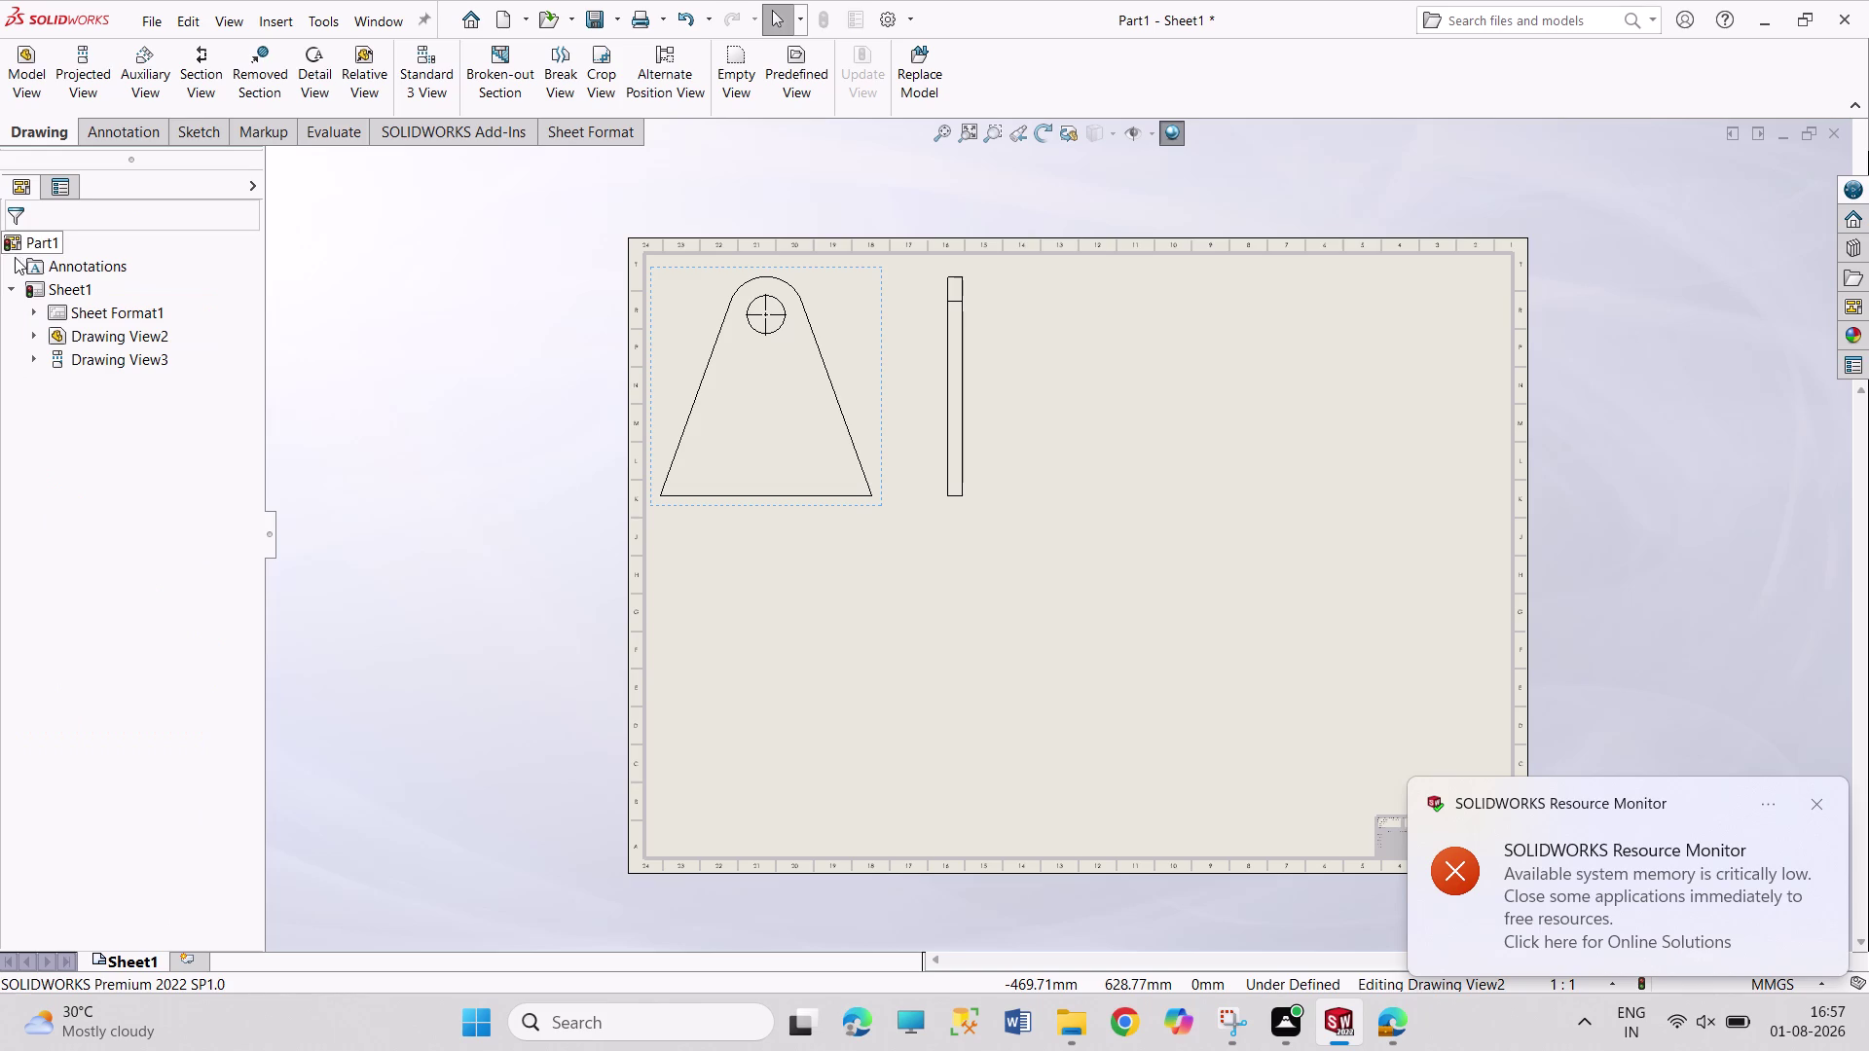
right_click(70, 285)
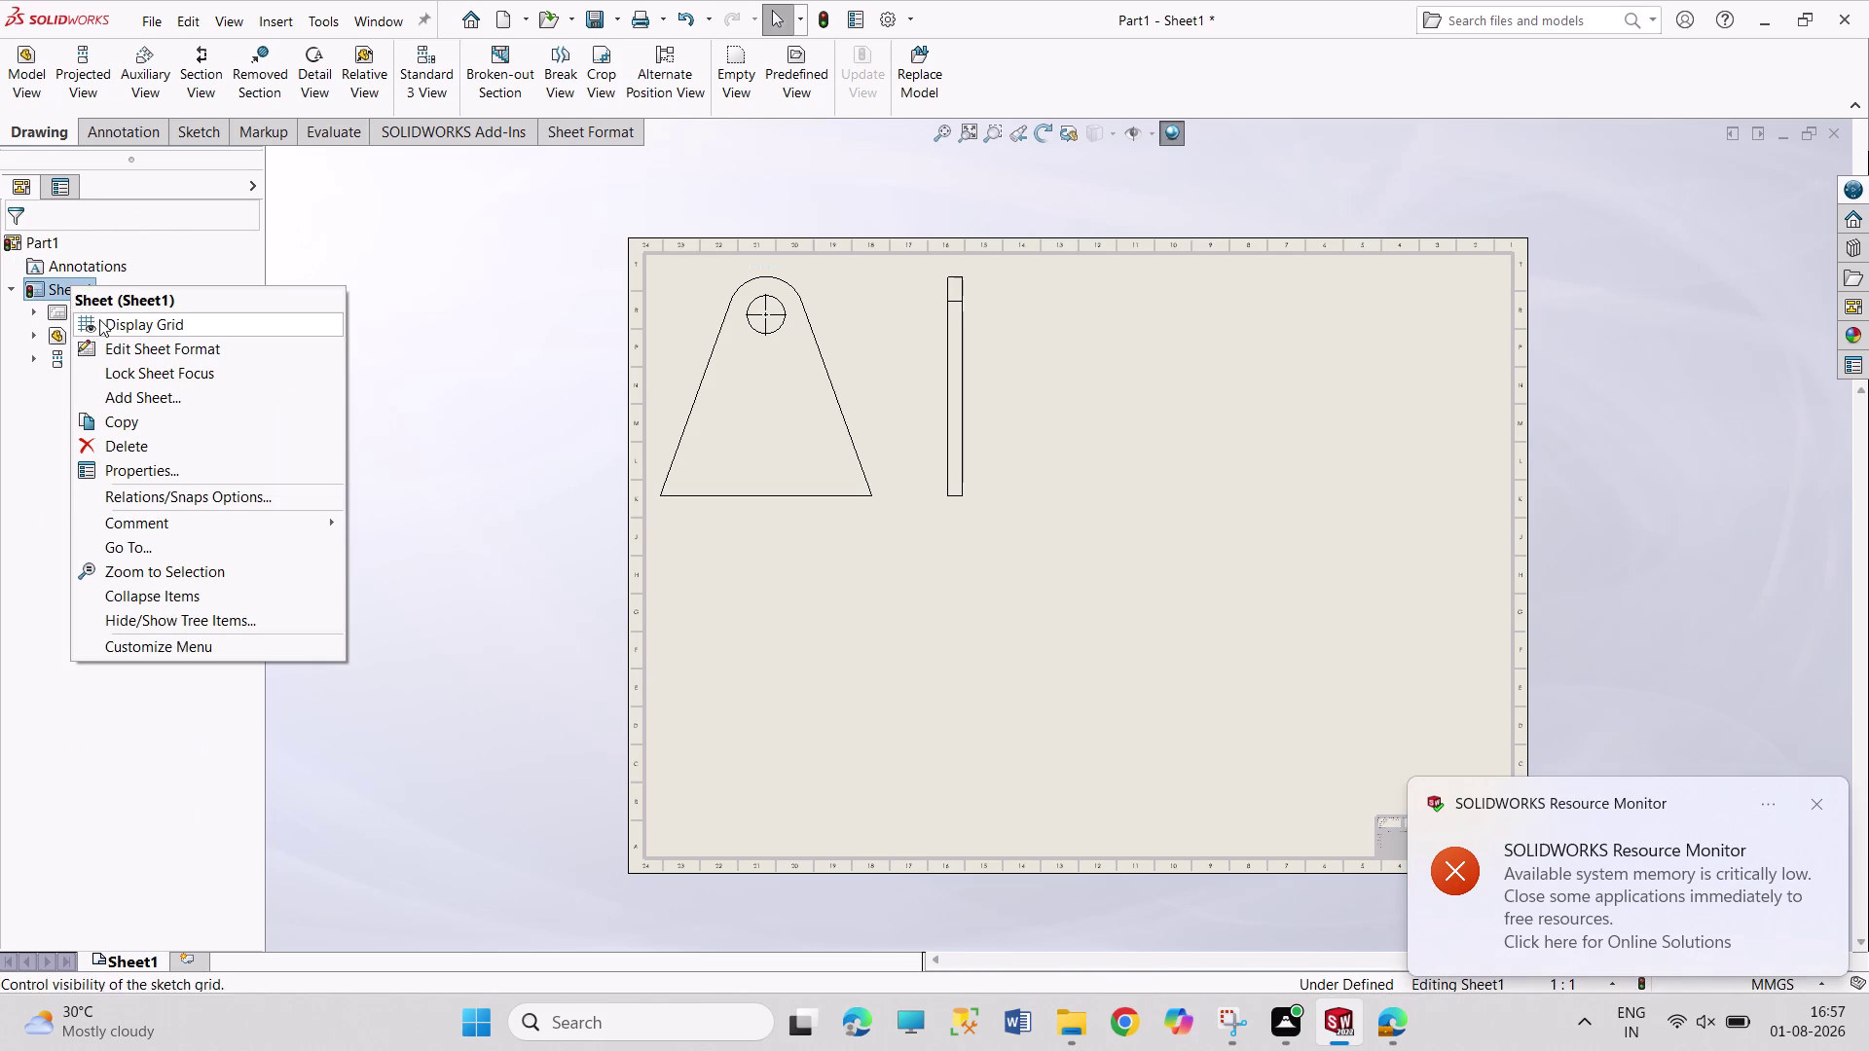
Set the sheet scale to 1:2 in Sheet1 properties.
click(193, 471)
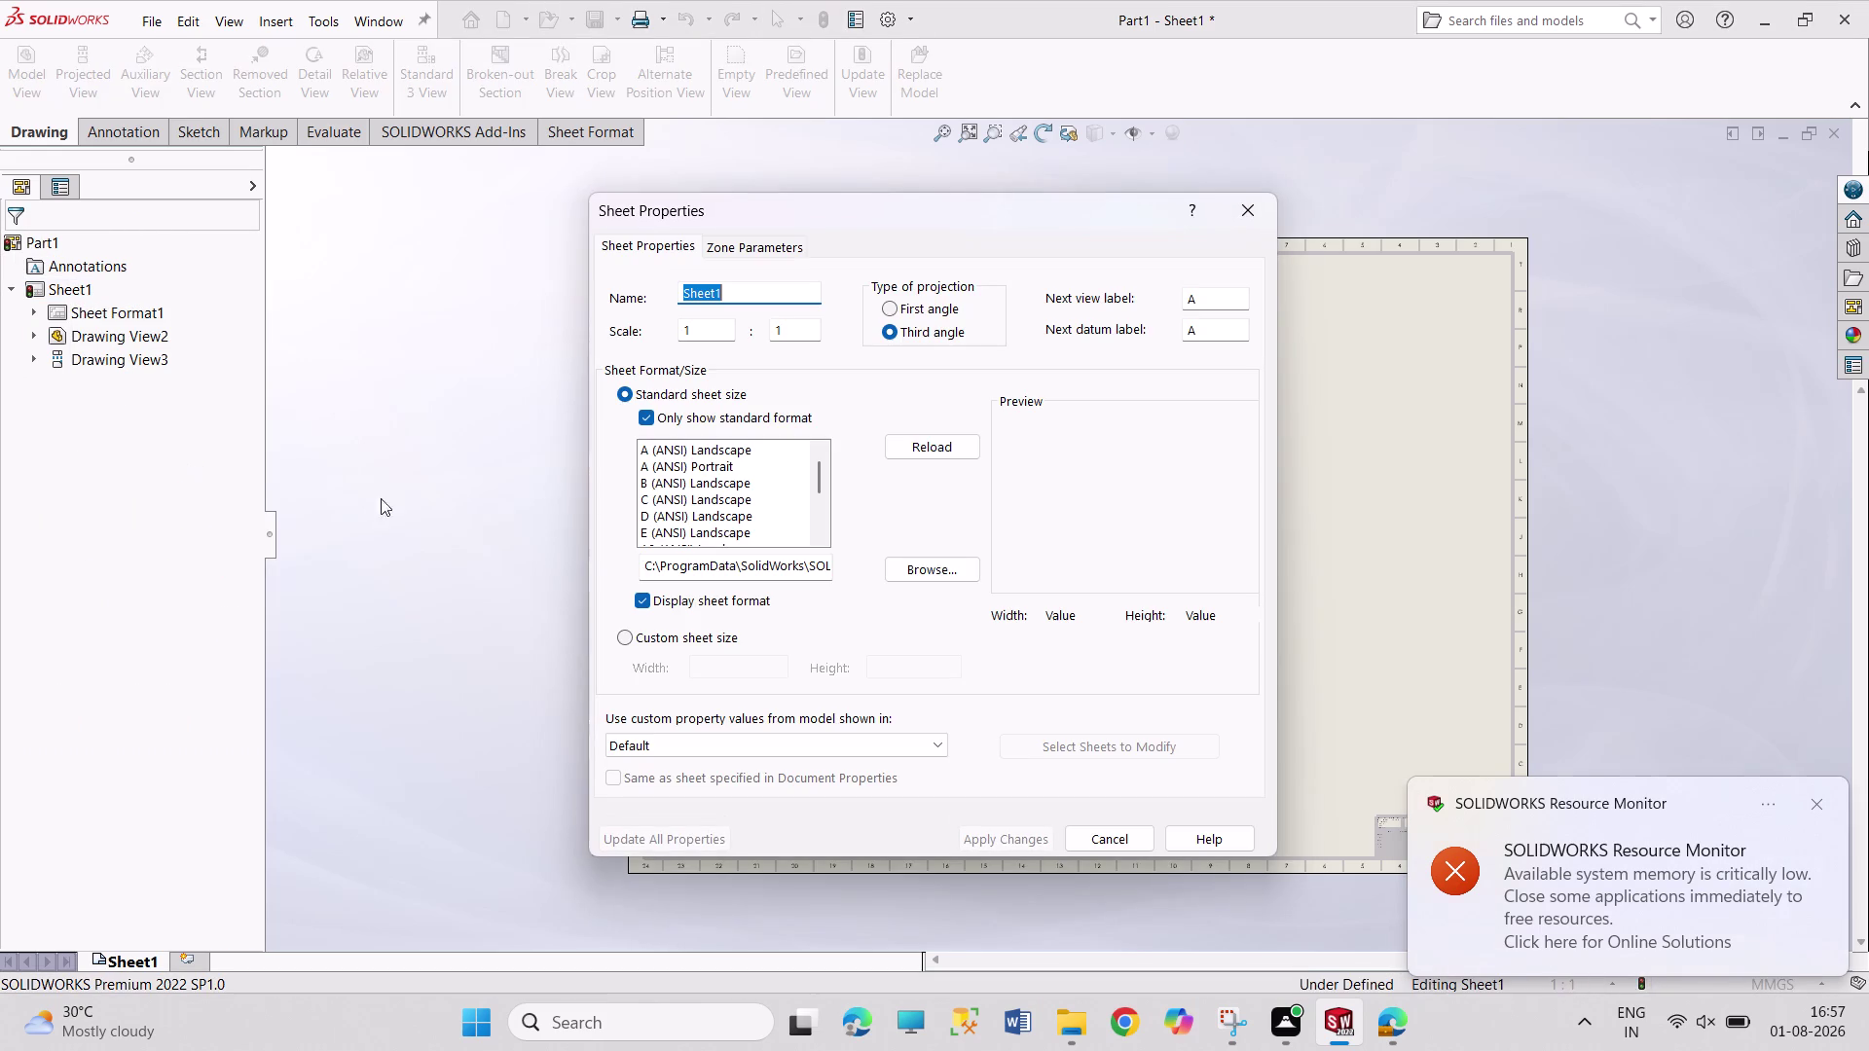
drag(797, 330, 750, 328)
key(2)
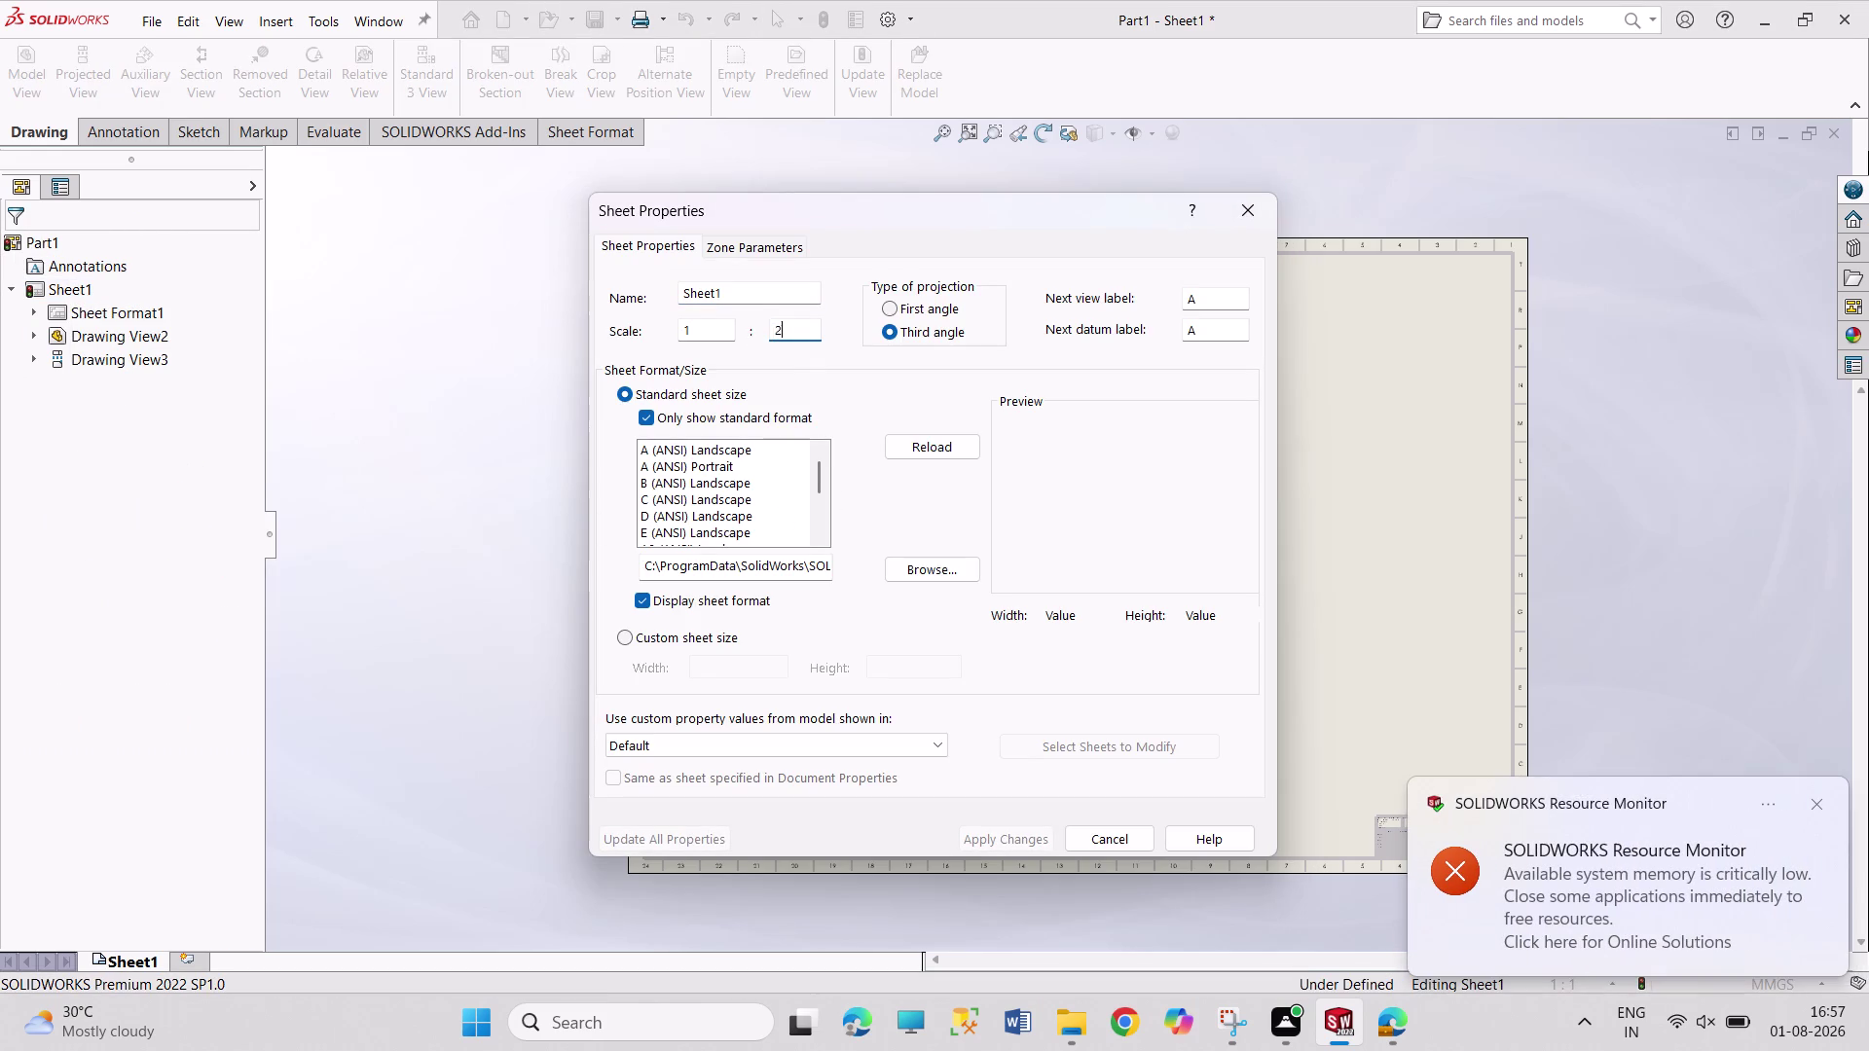
key(Return)
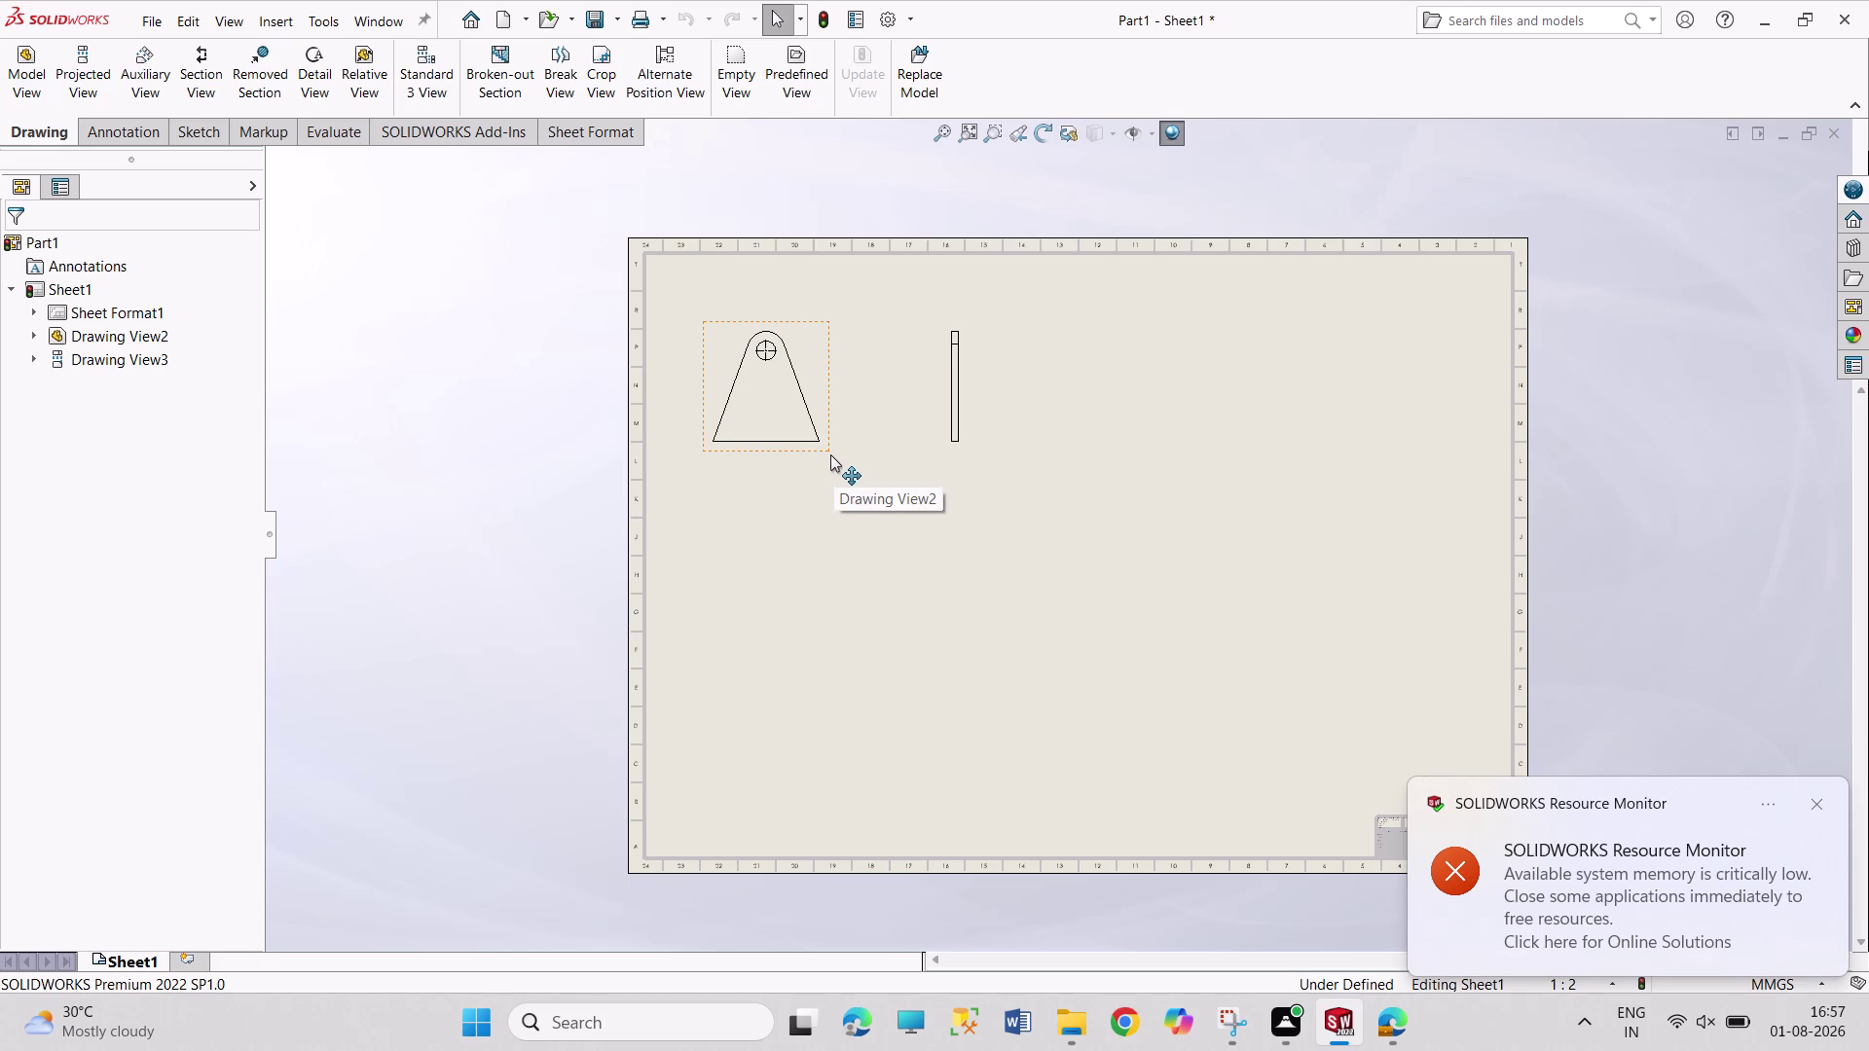
Reposition the front view, drag the side view nearer to it, and start a projected view.
drag(830, 455, 818, 408)
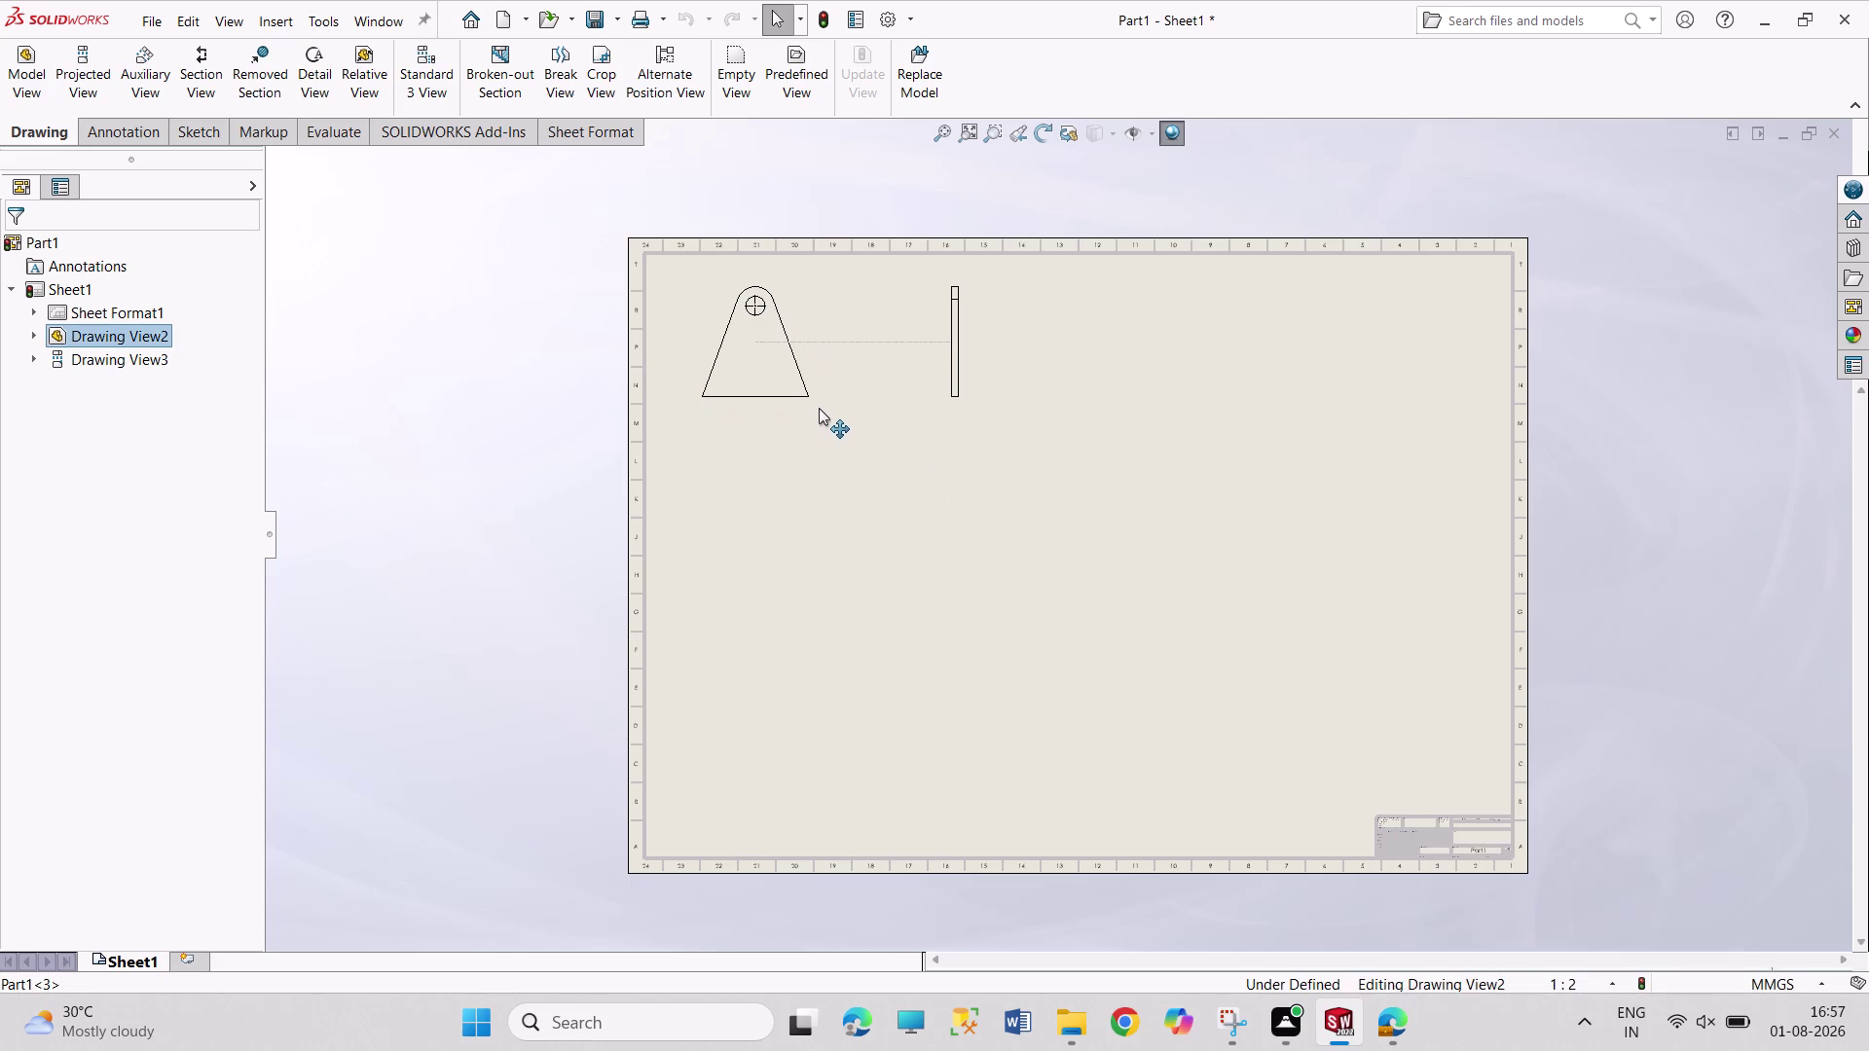
drag(818, 408, 813, 405)
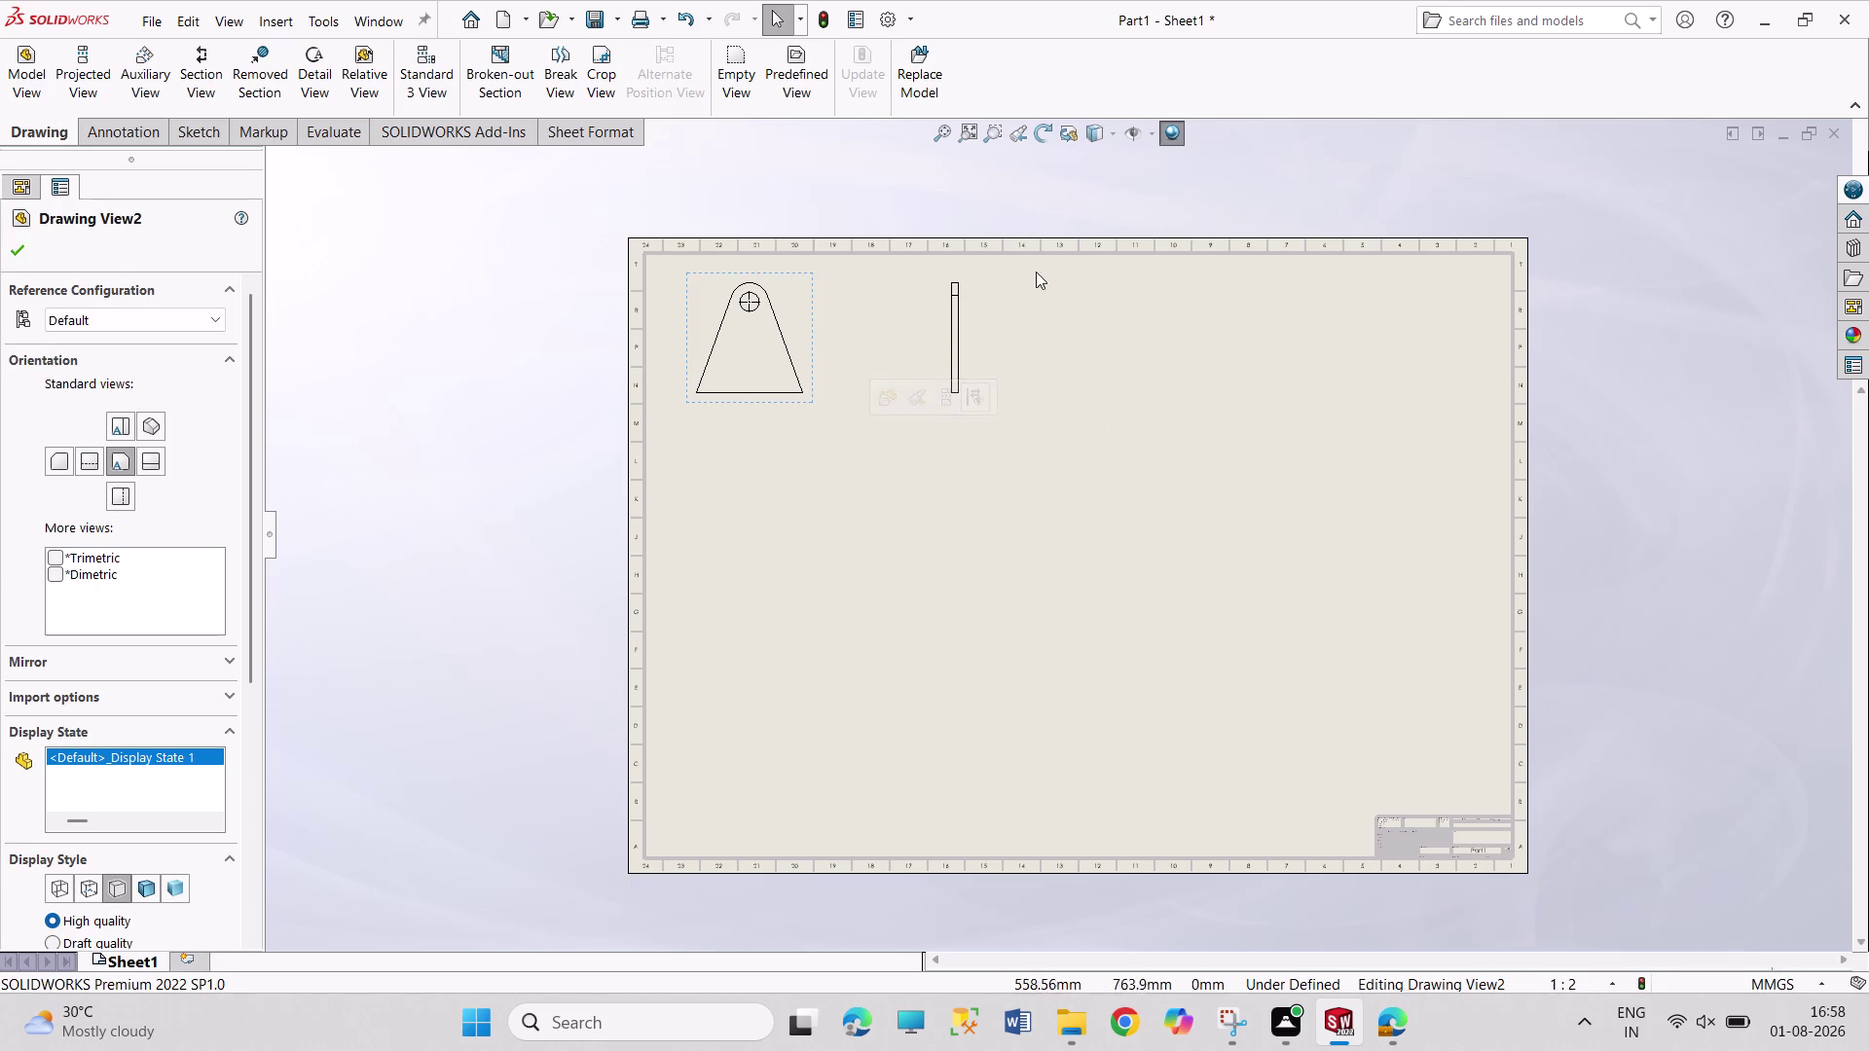
click(1047, 202)
click(950, 358)
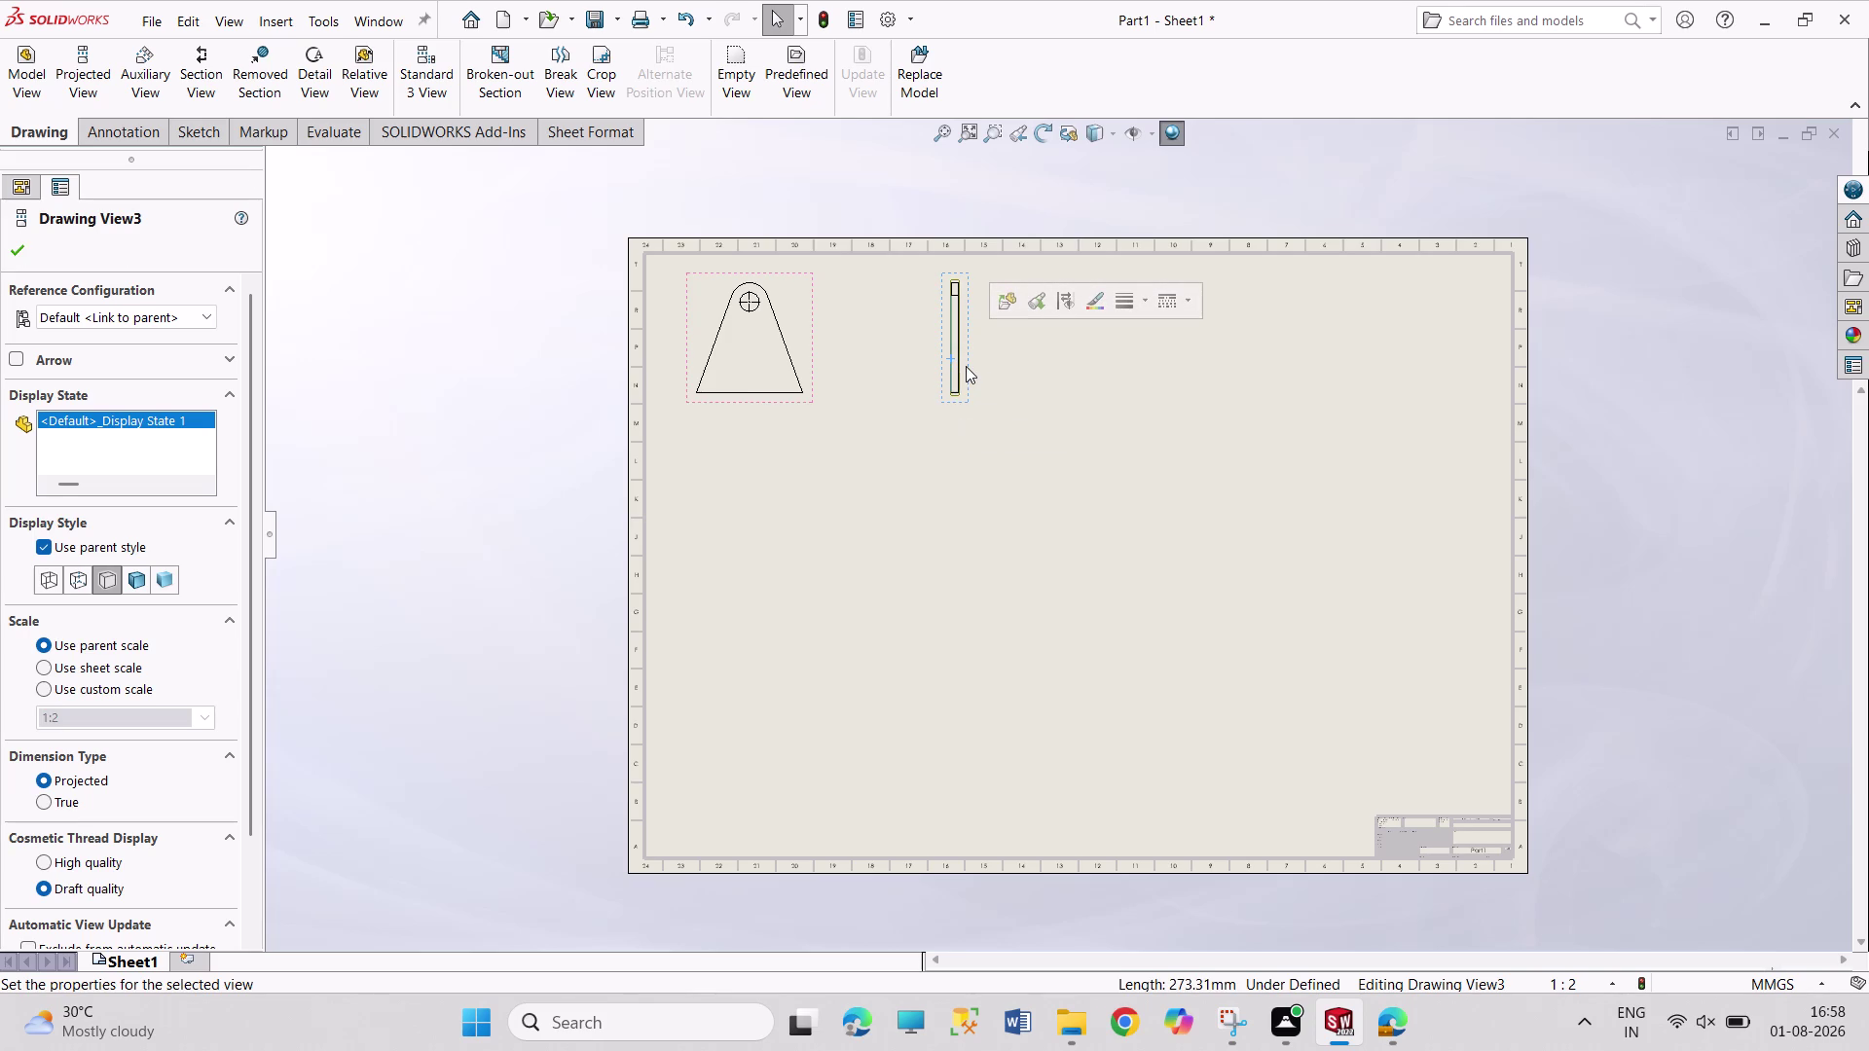
drag(964, 370, 922, 370)
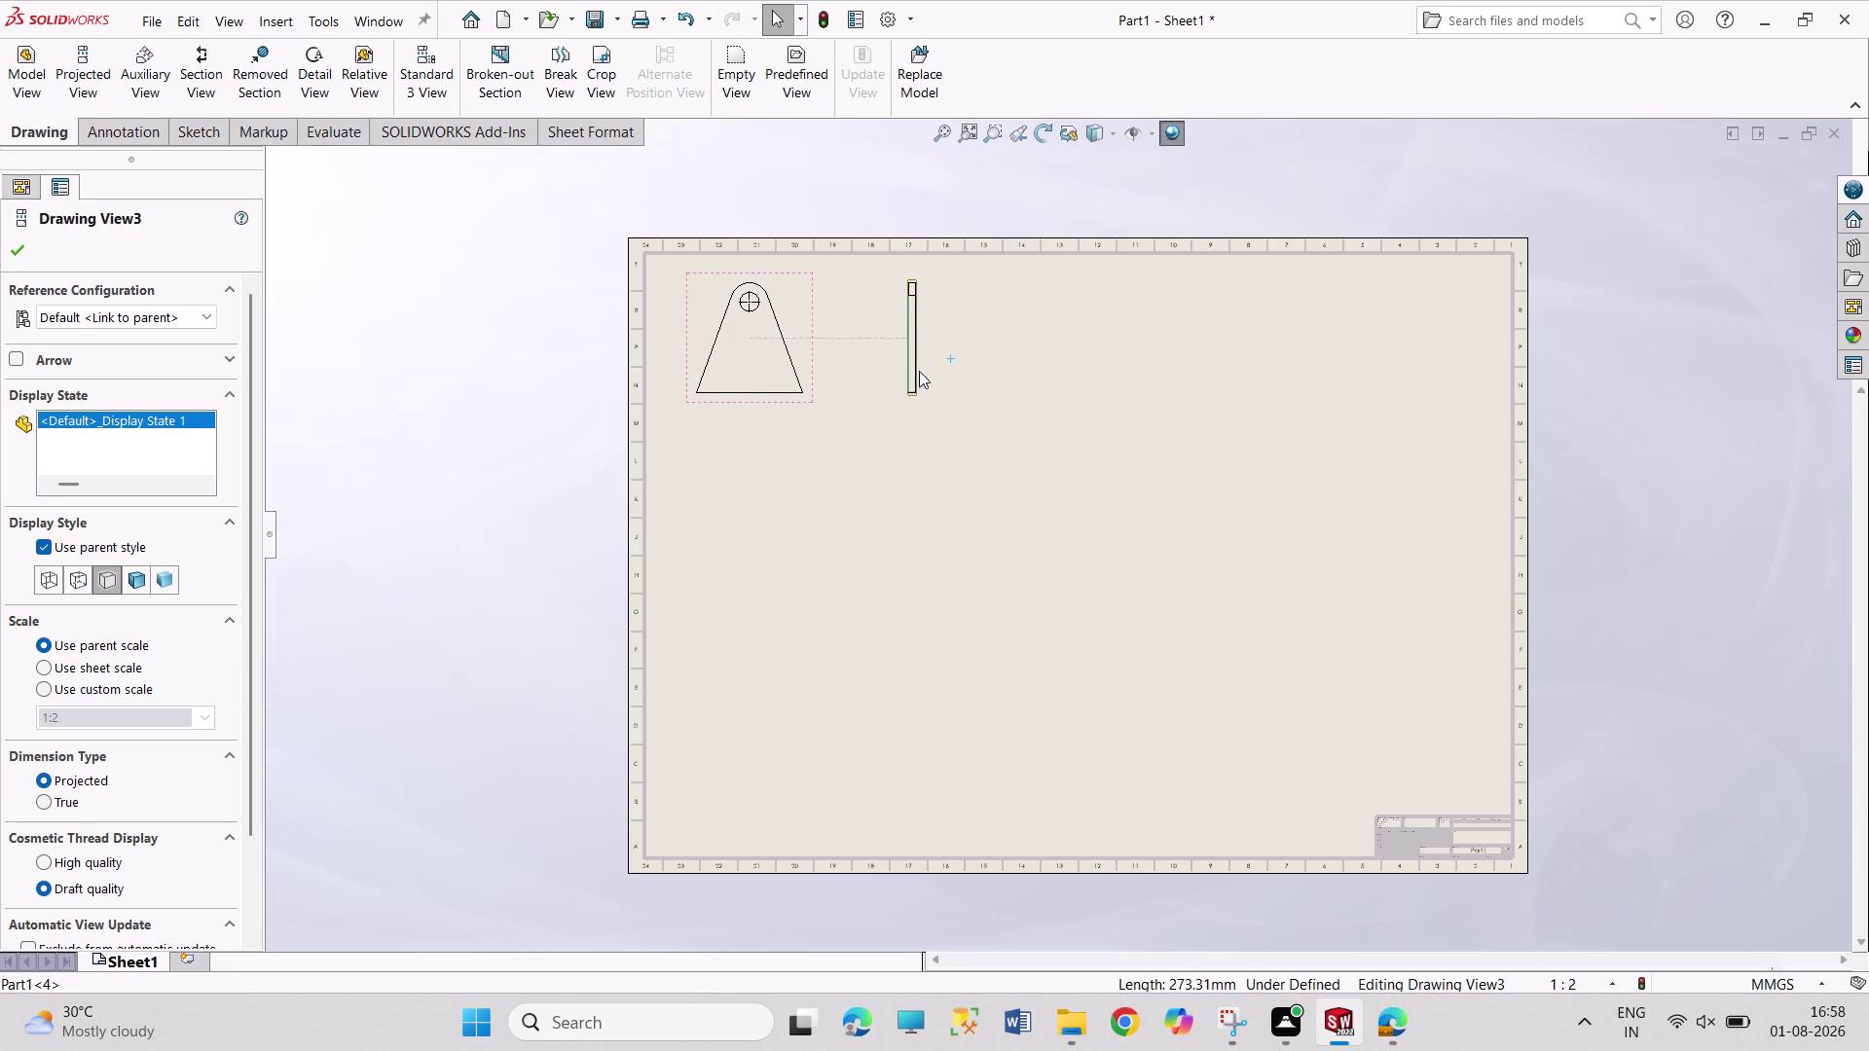
drag(922, 371, 878, 371)
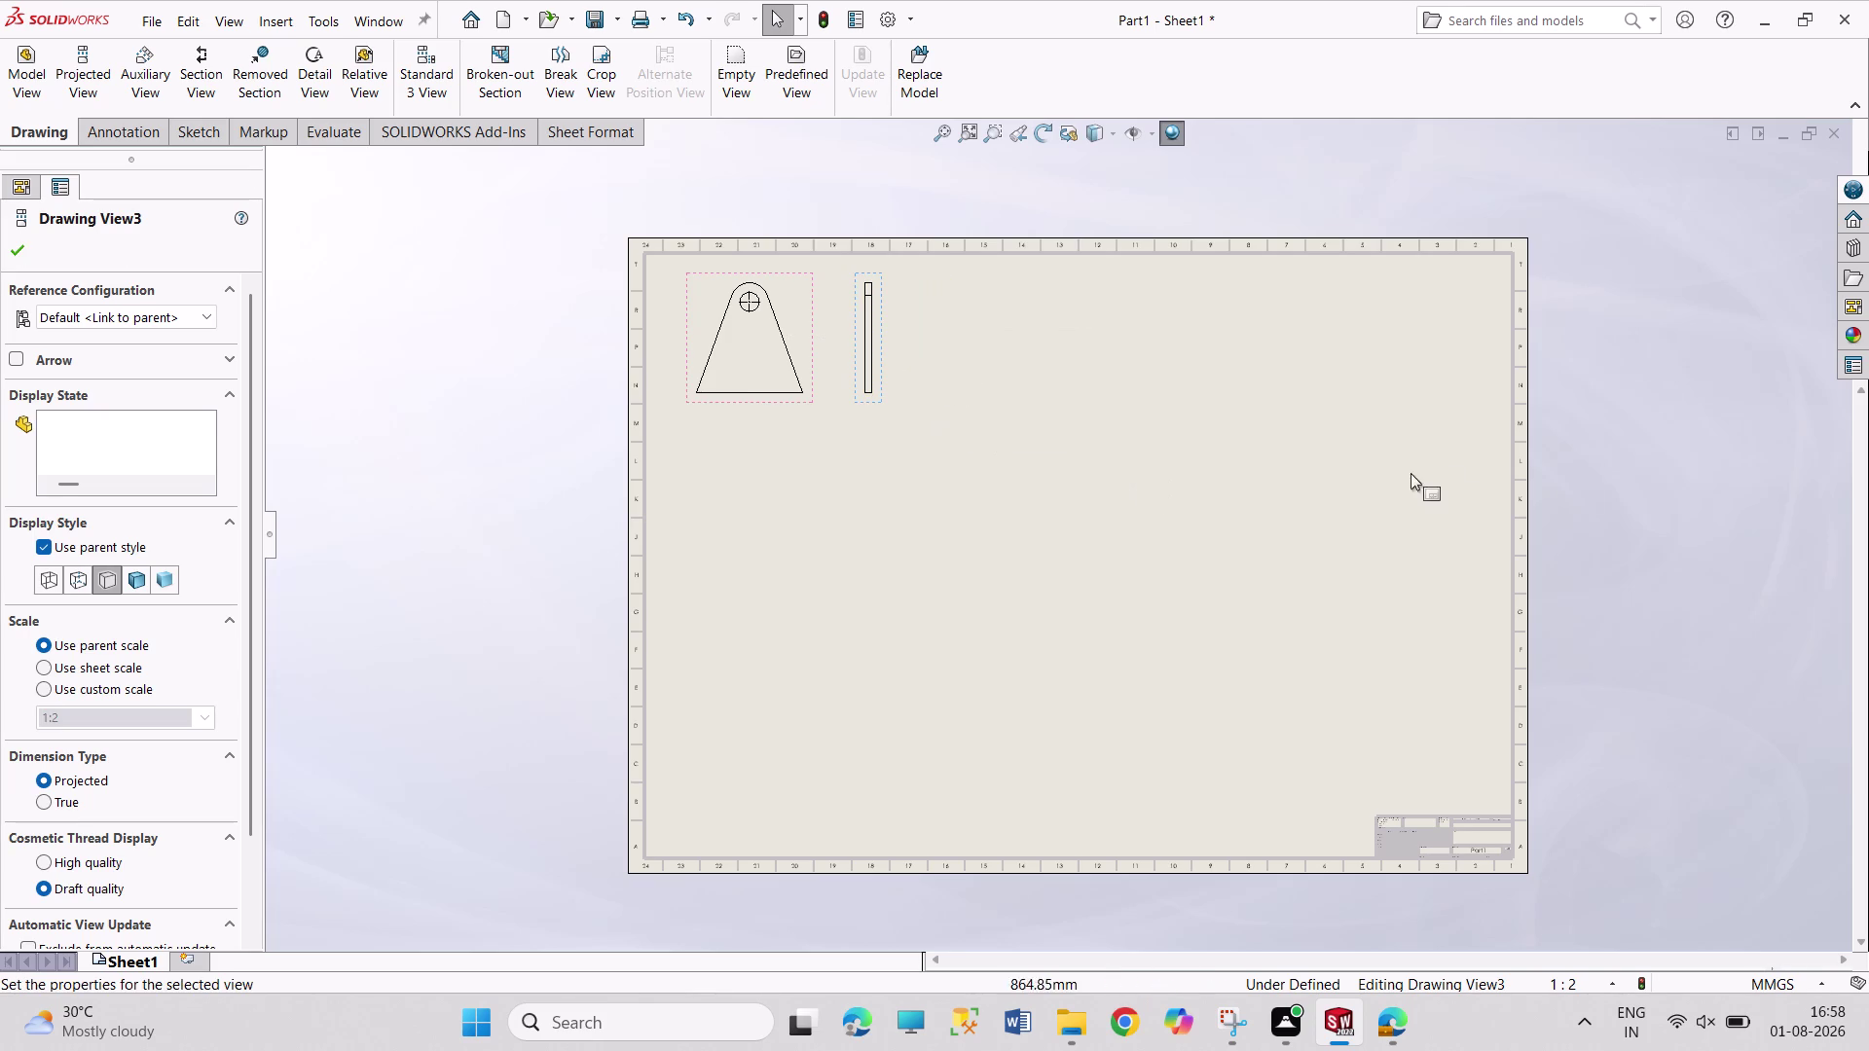
click(1608, 472)
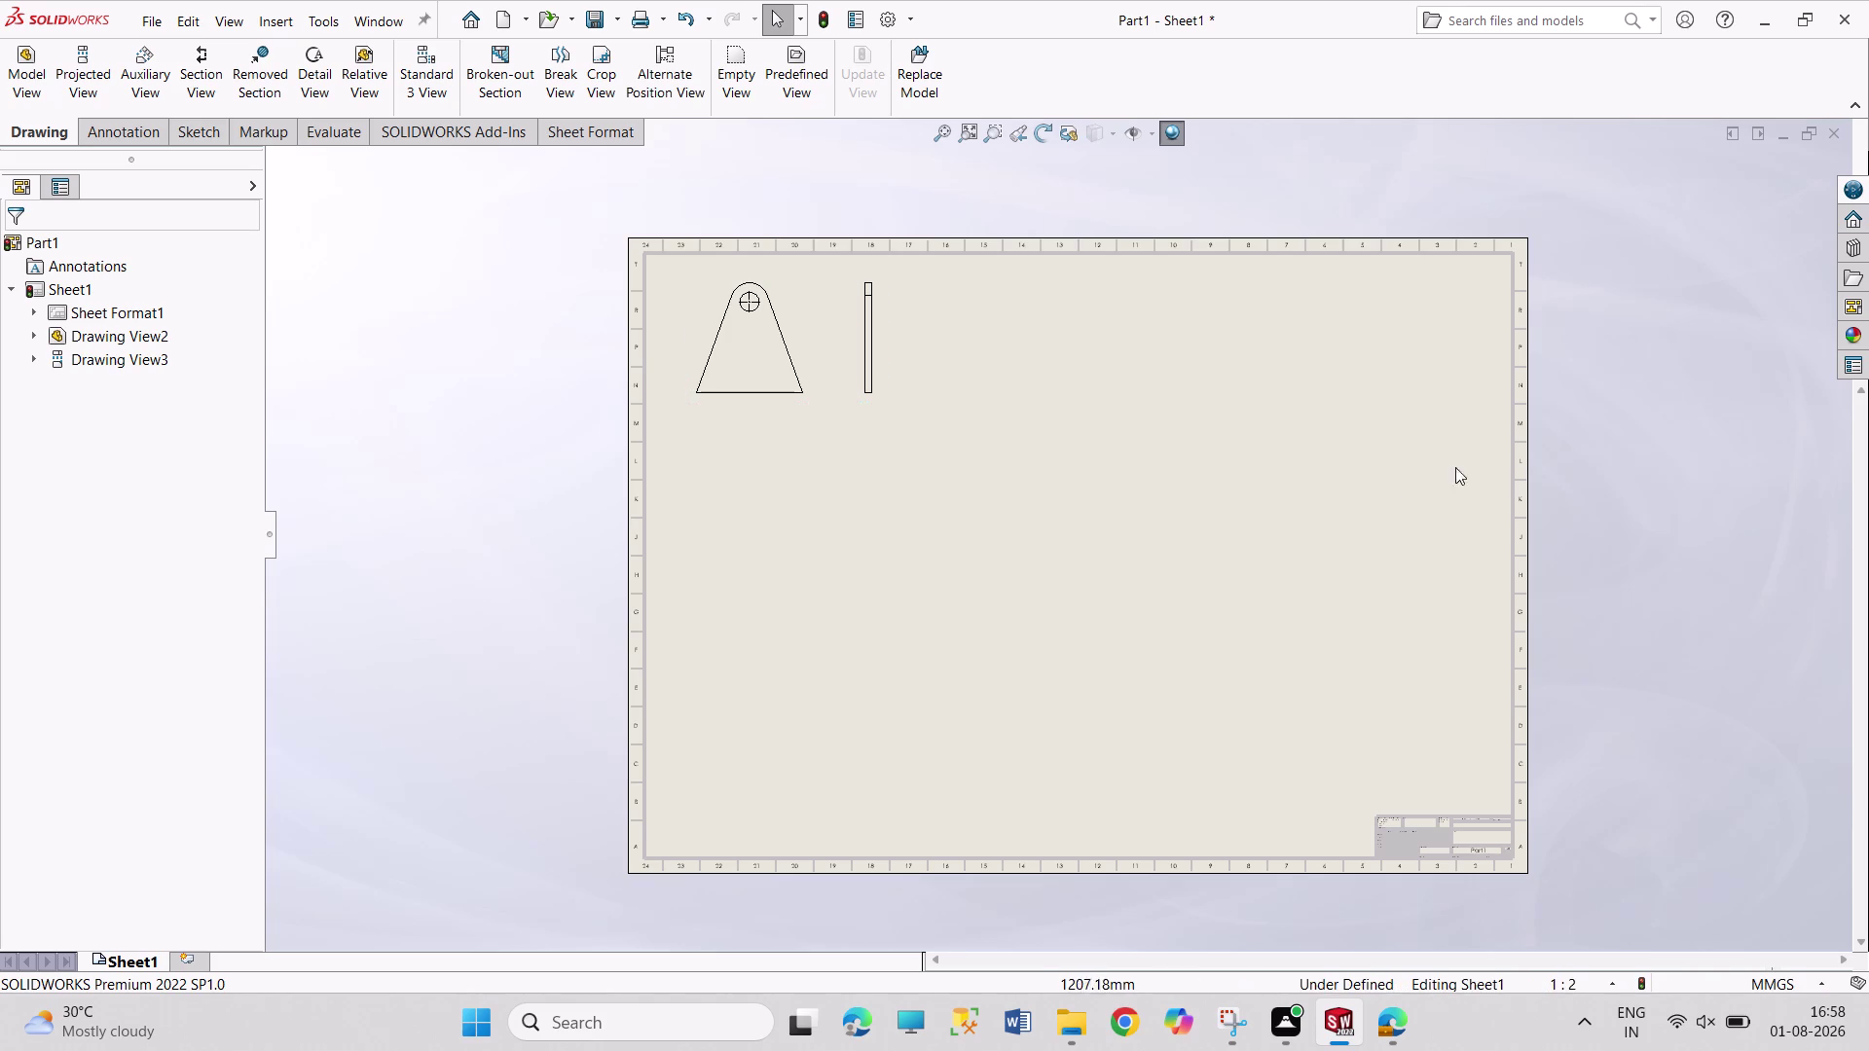
click(100, 84)
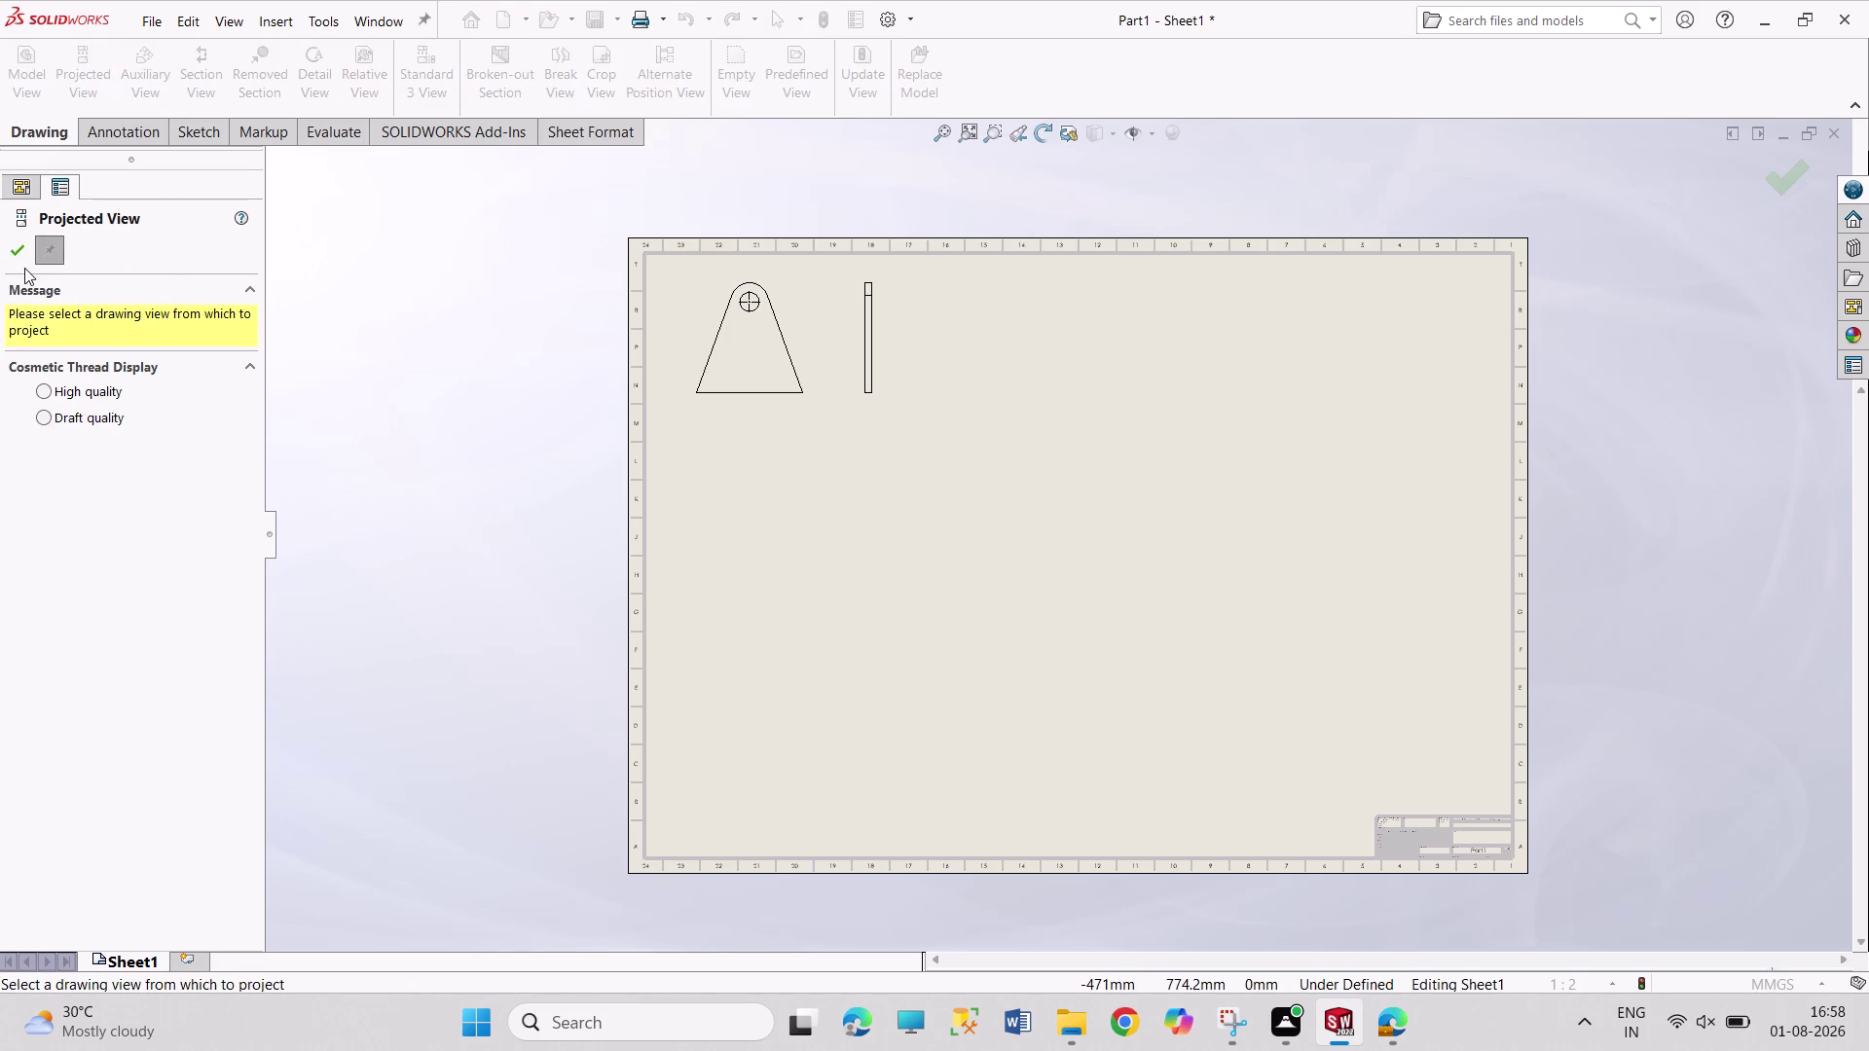
click(779, 359)
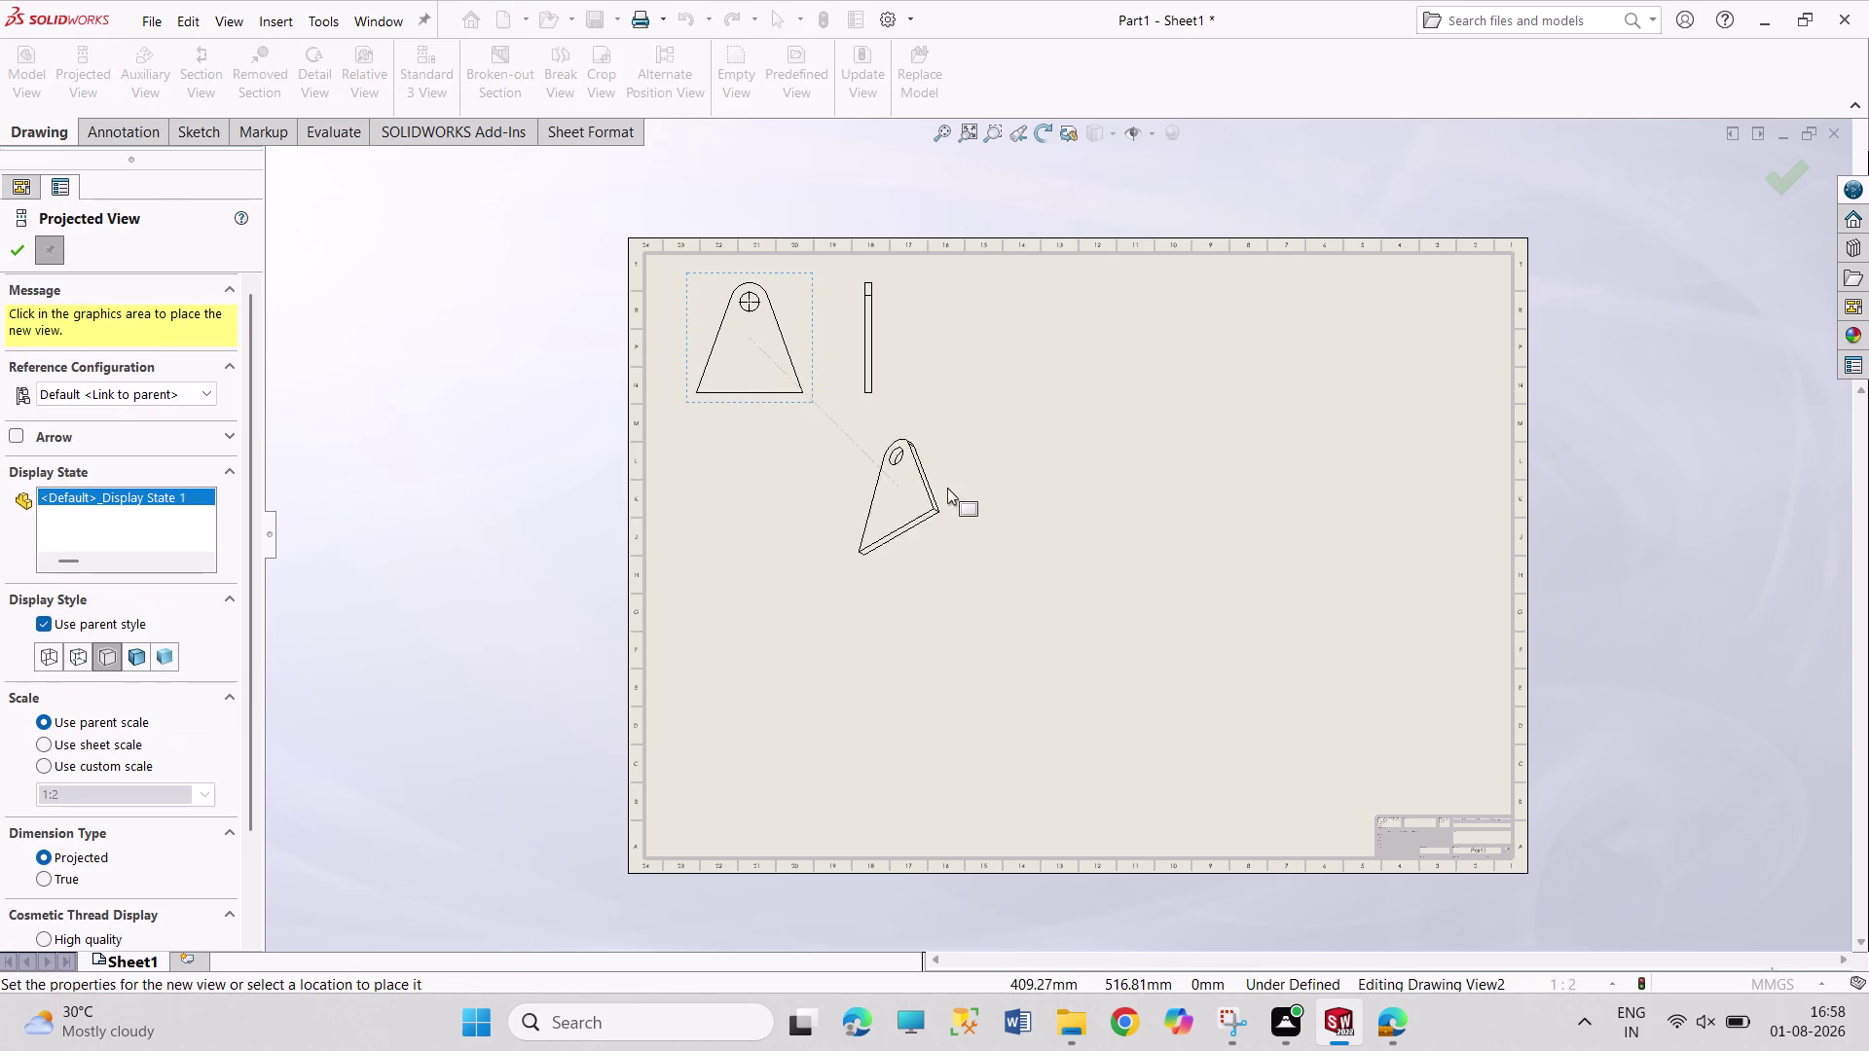
click(961, 497)
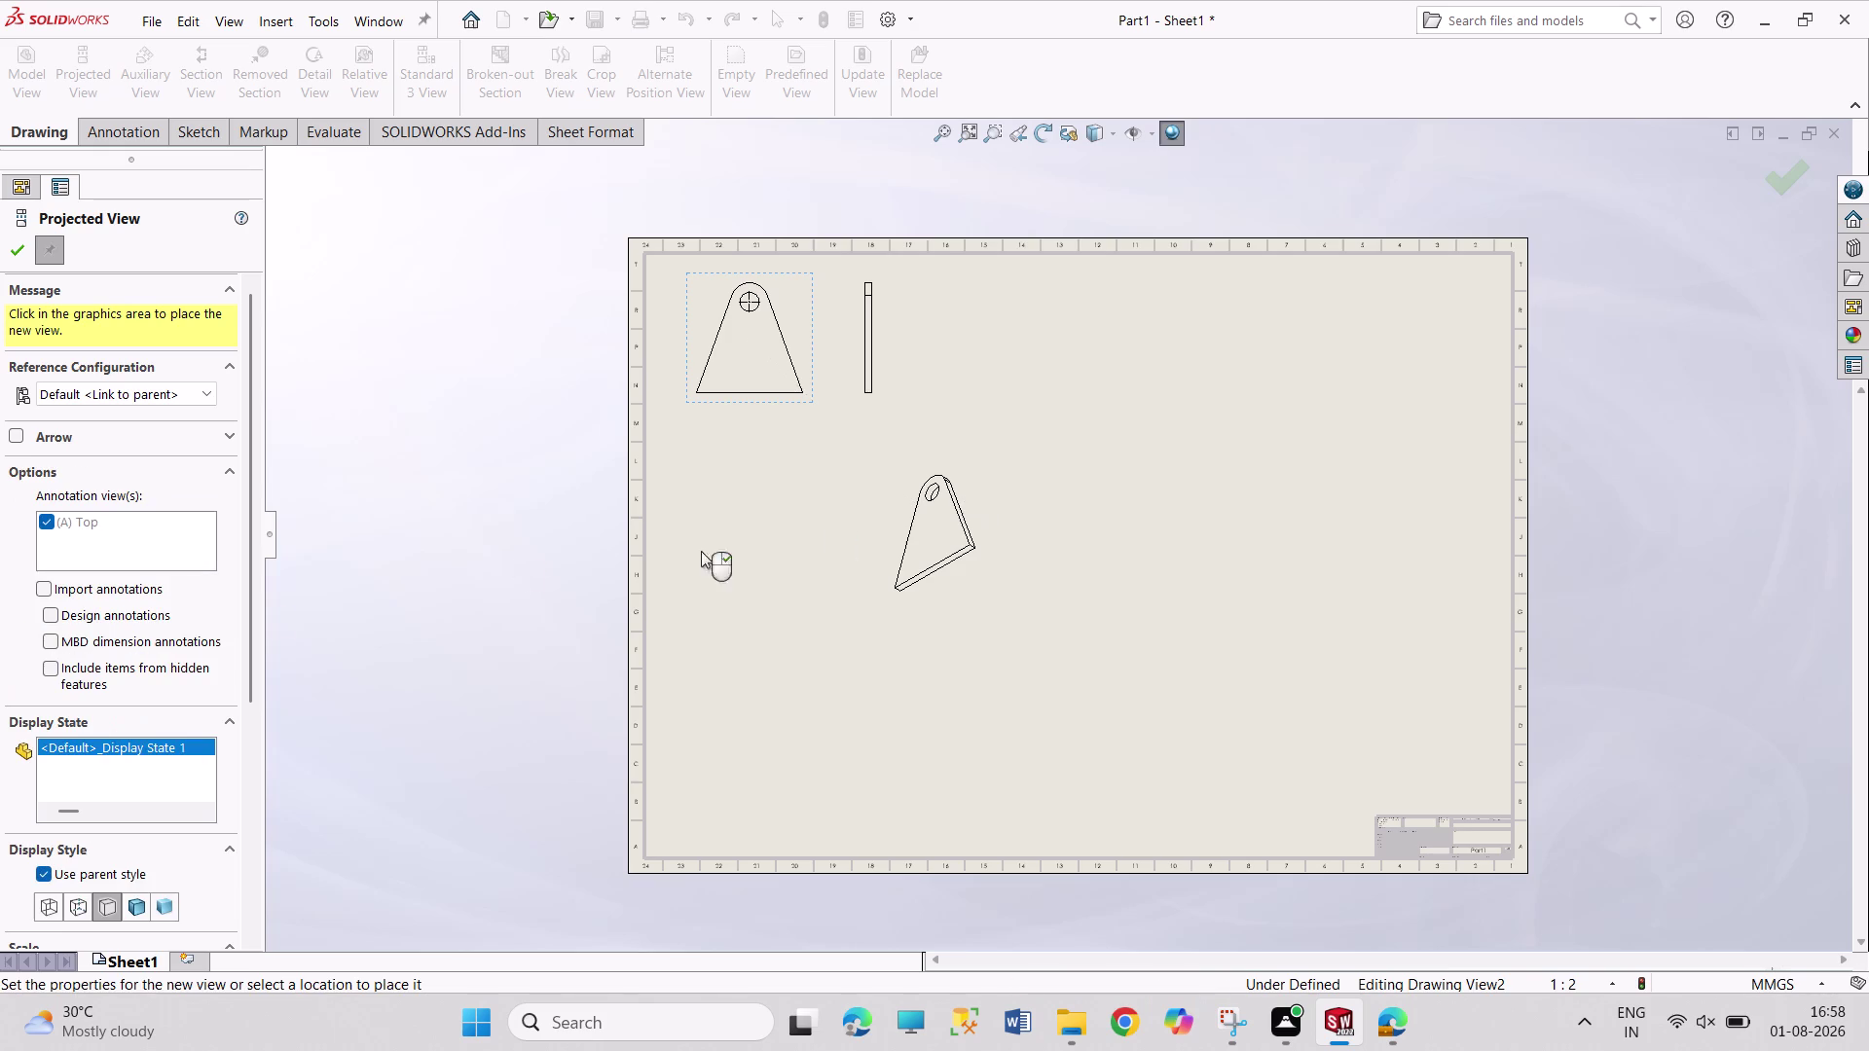
click(139, 907)
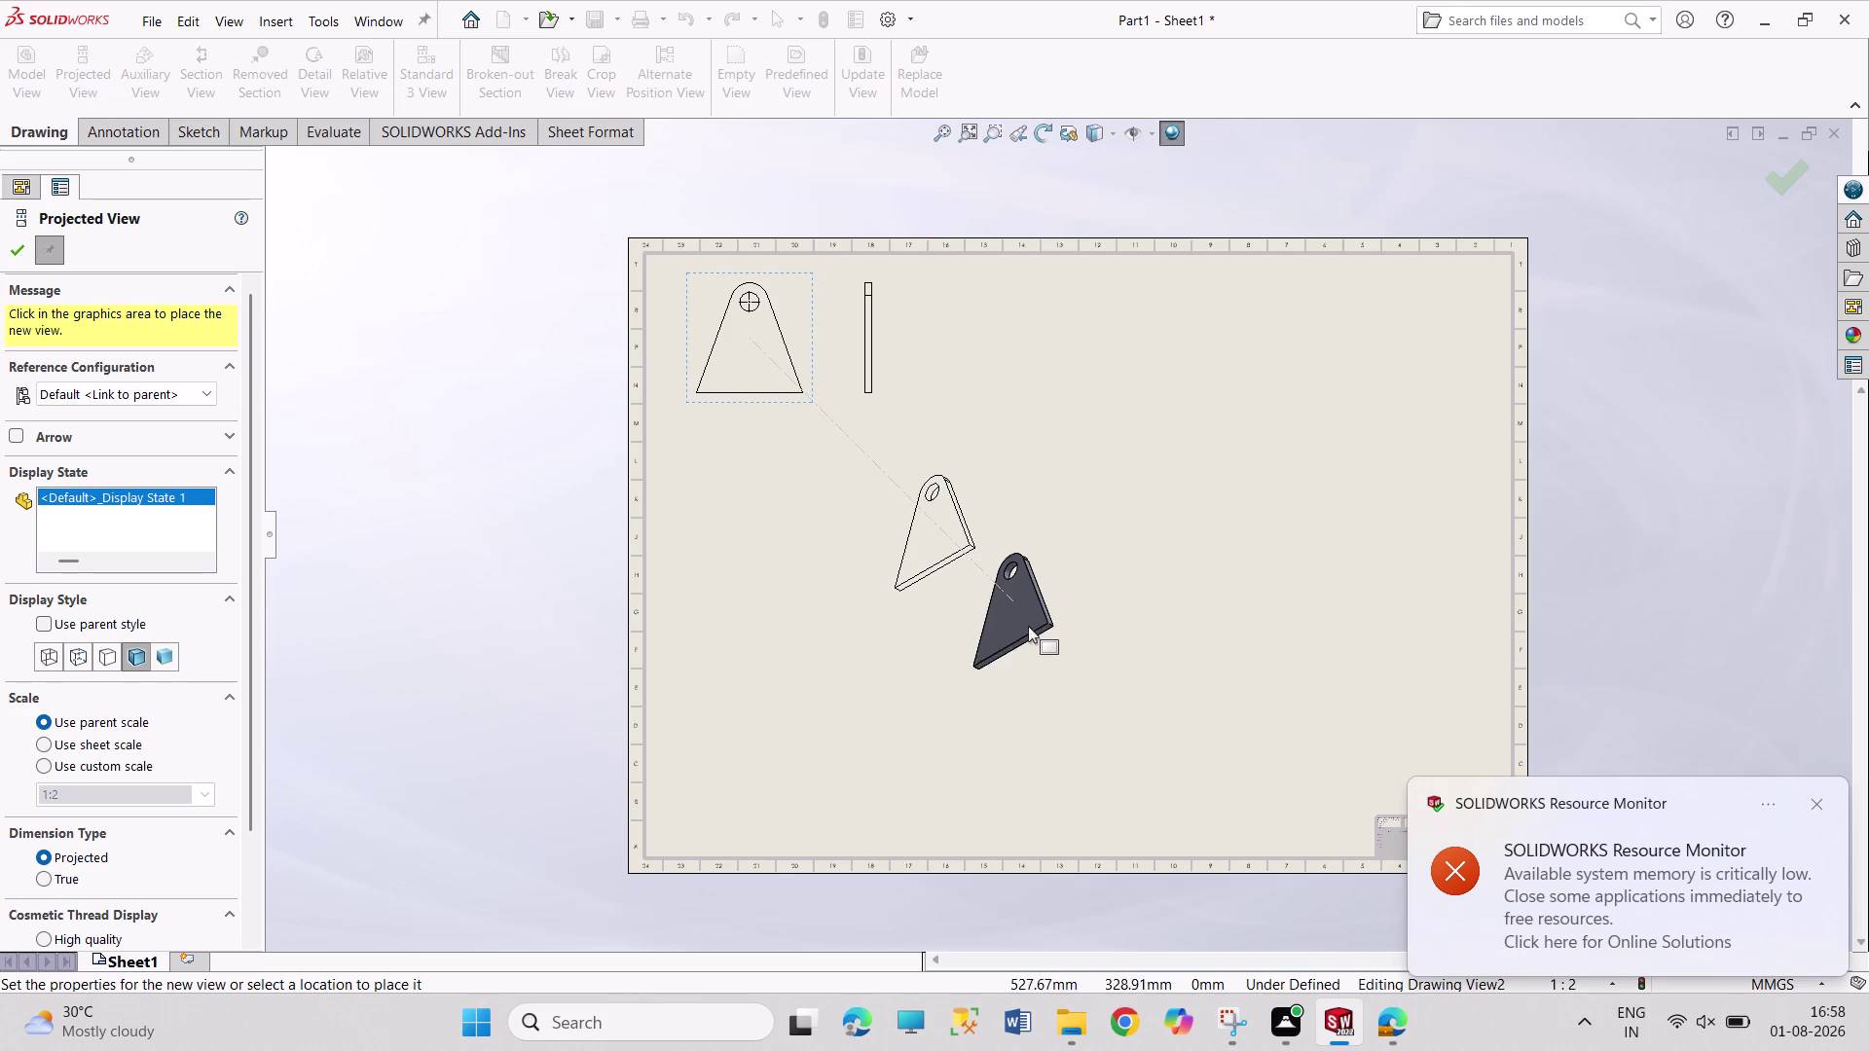
click(1027, 626)
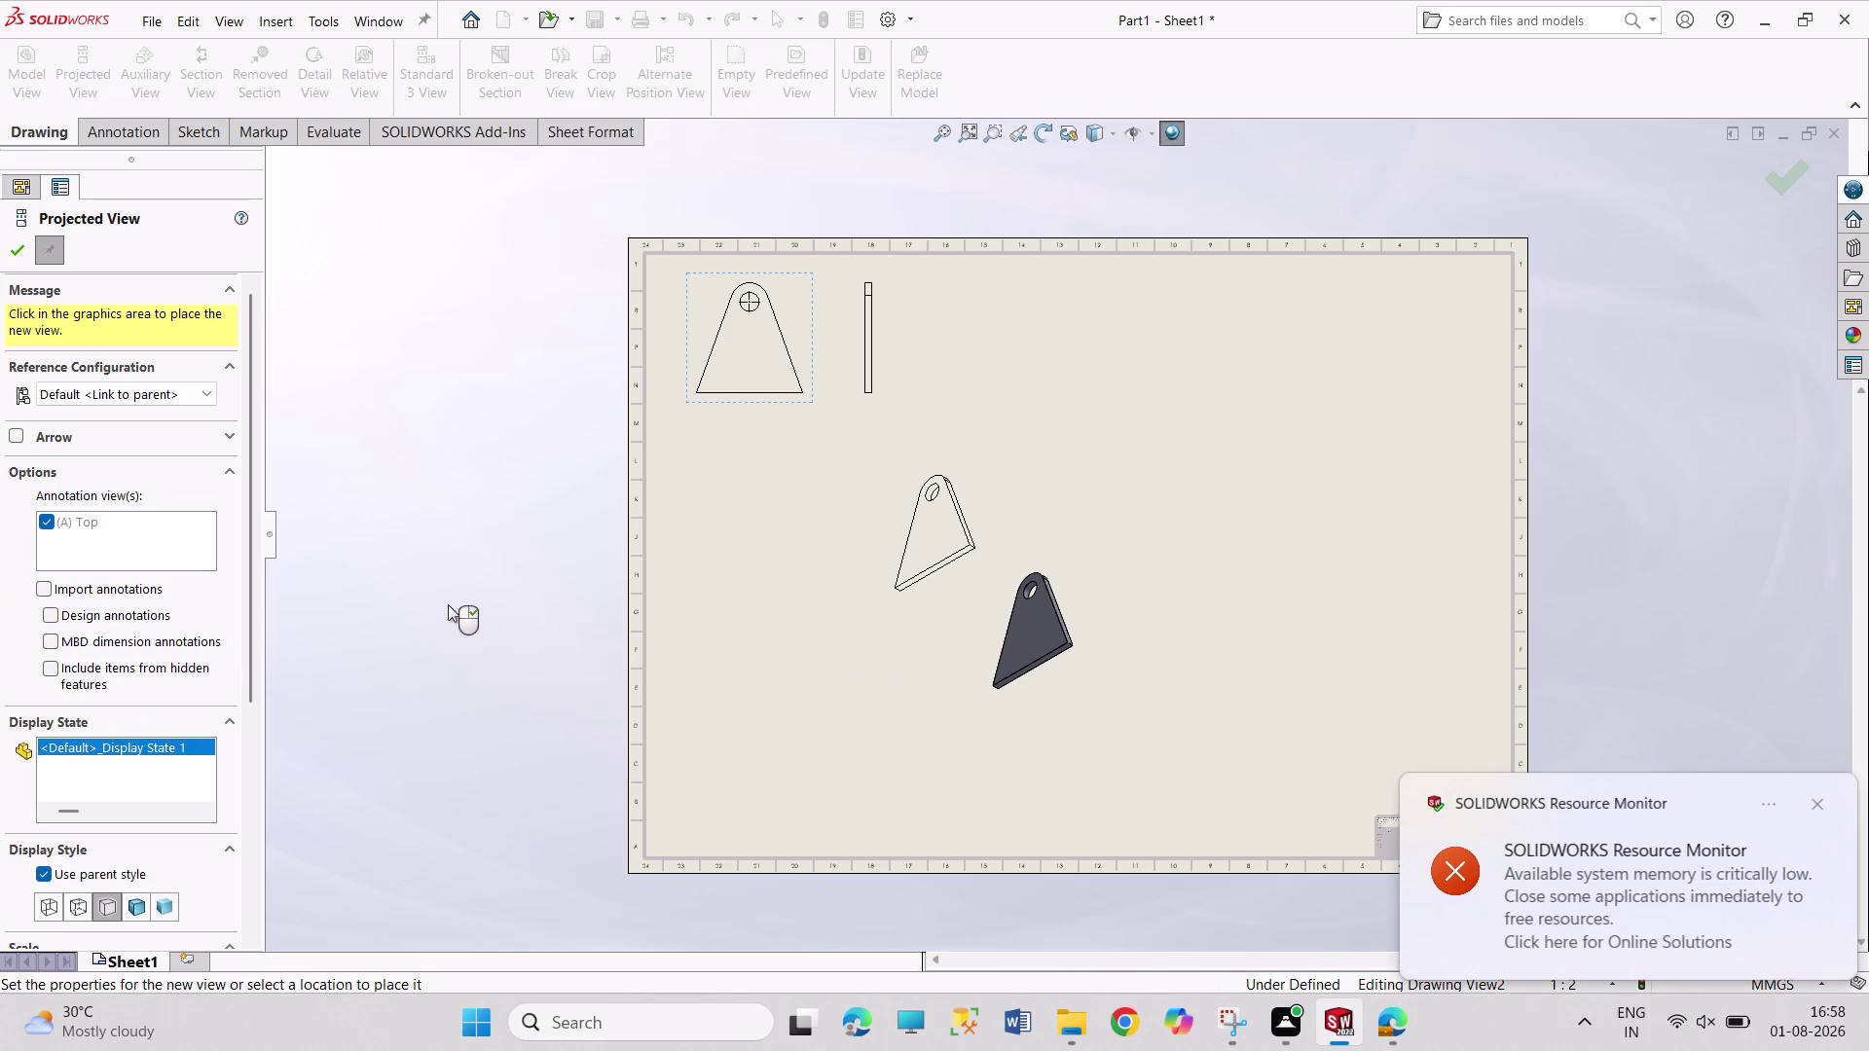
click(1820, 804)
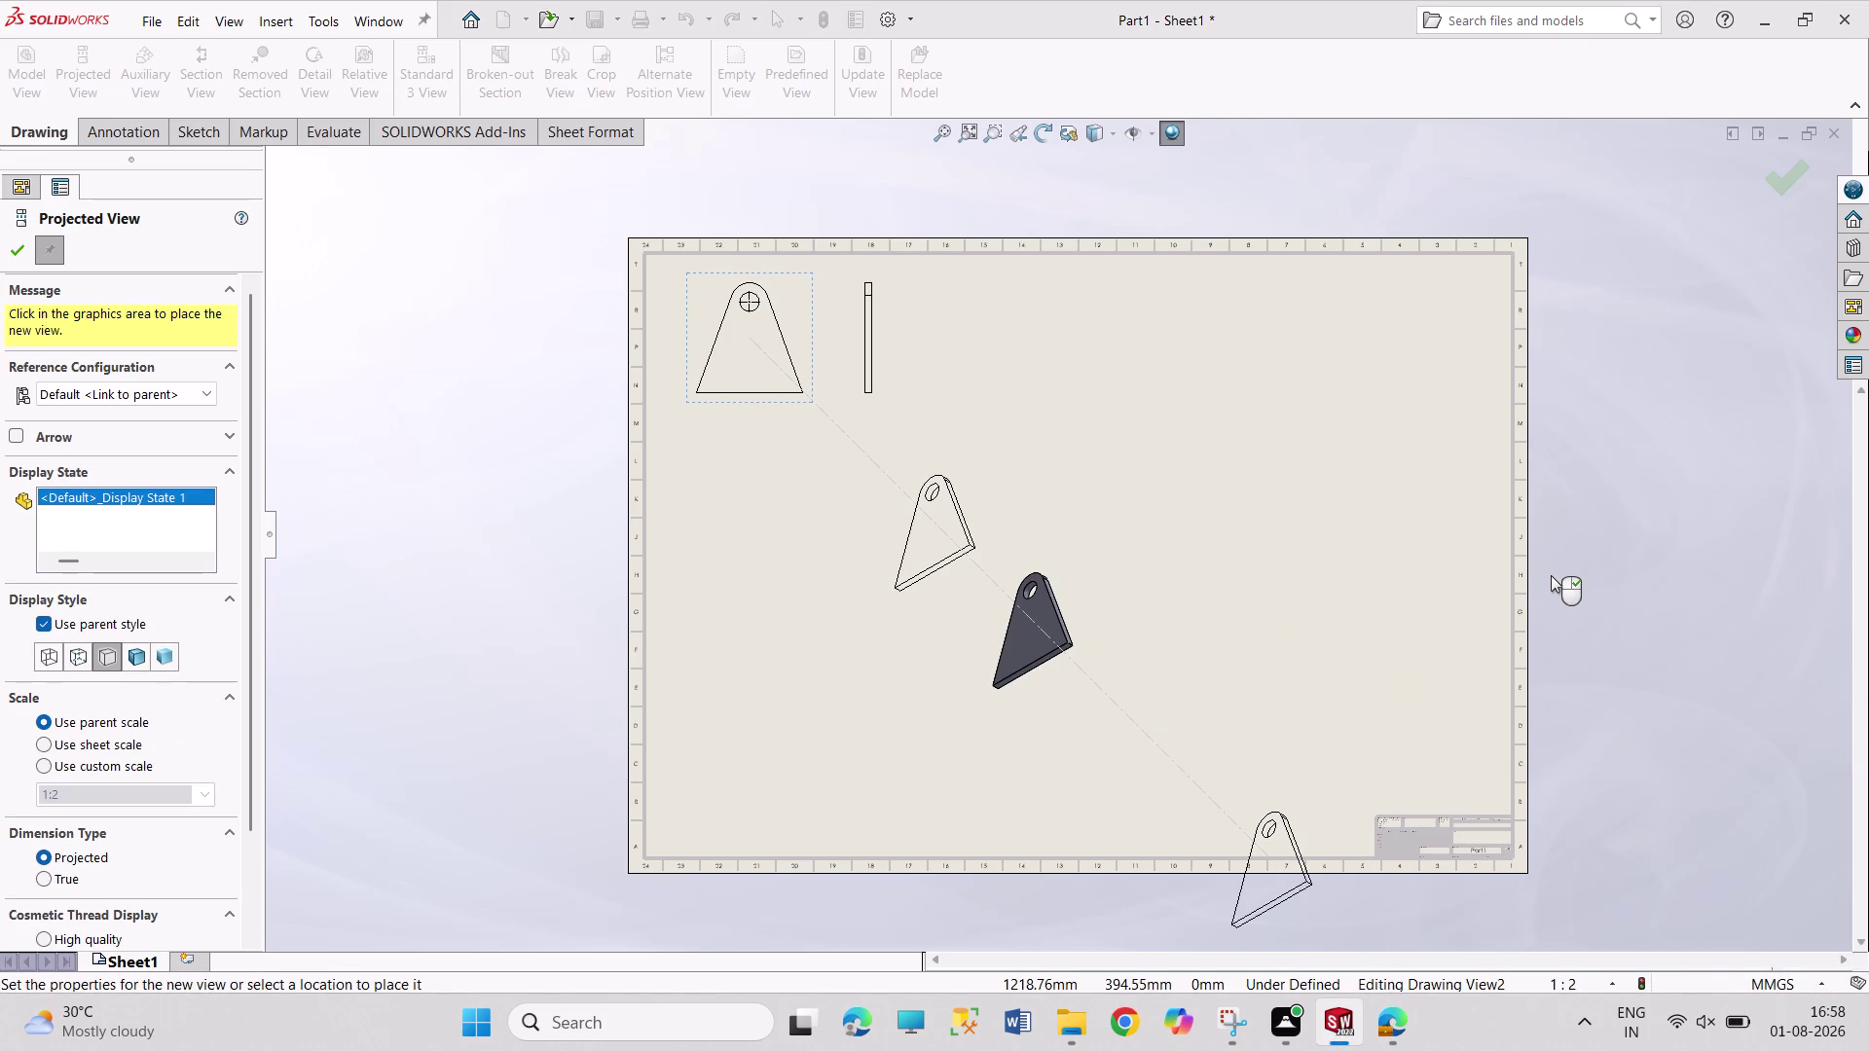
key(Escape)
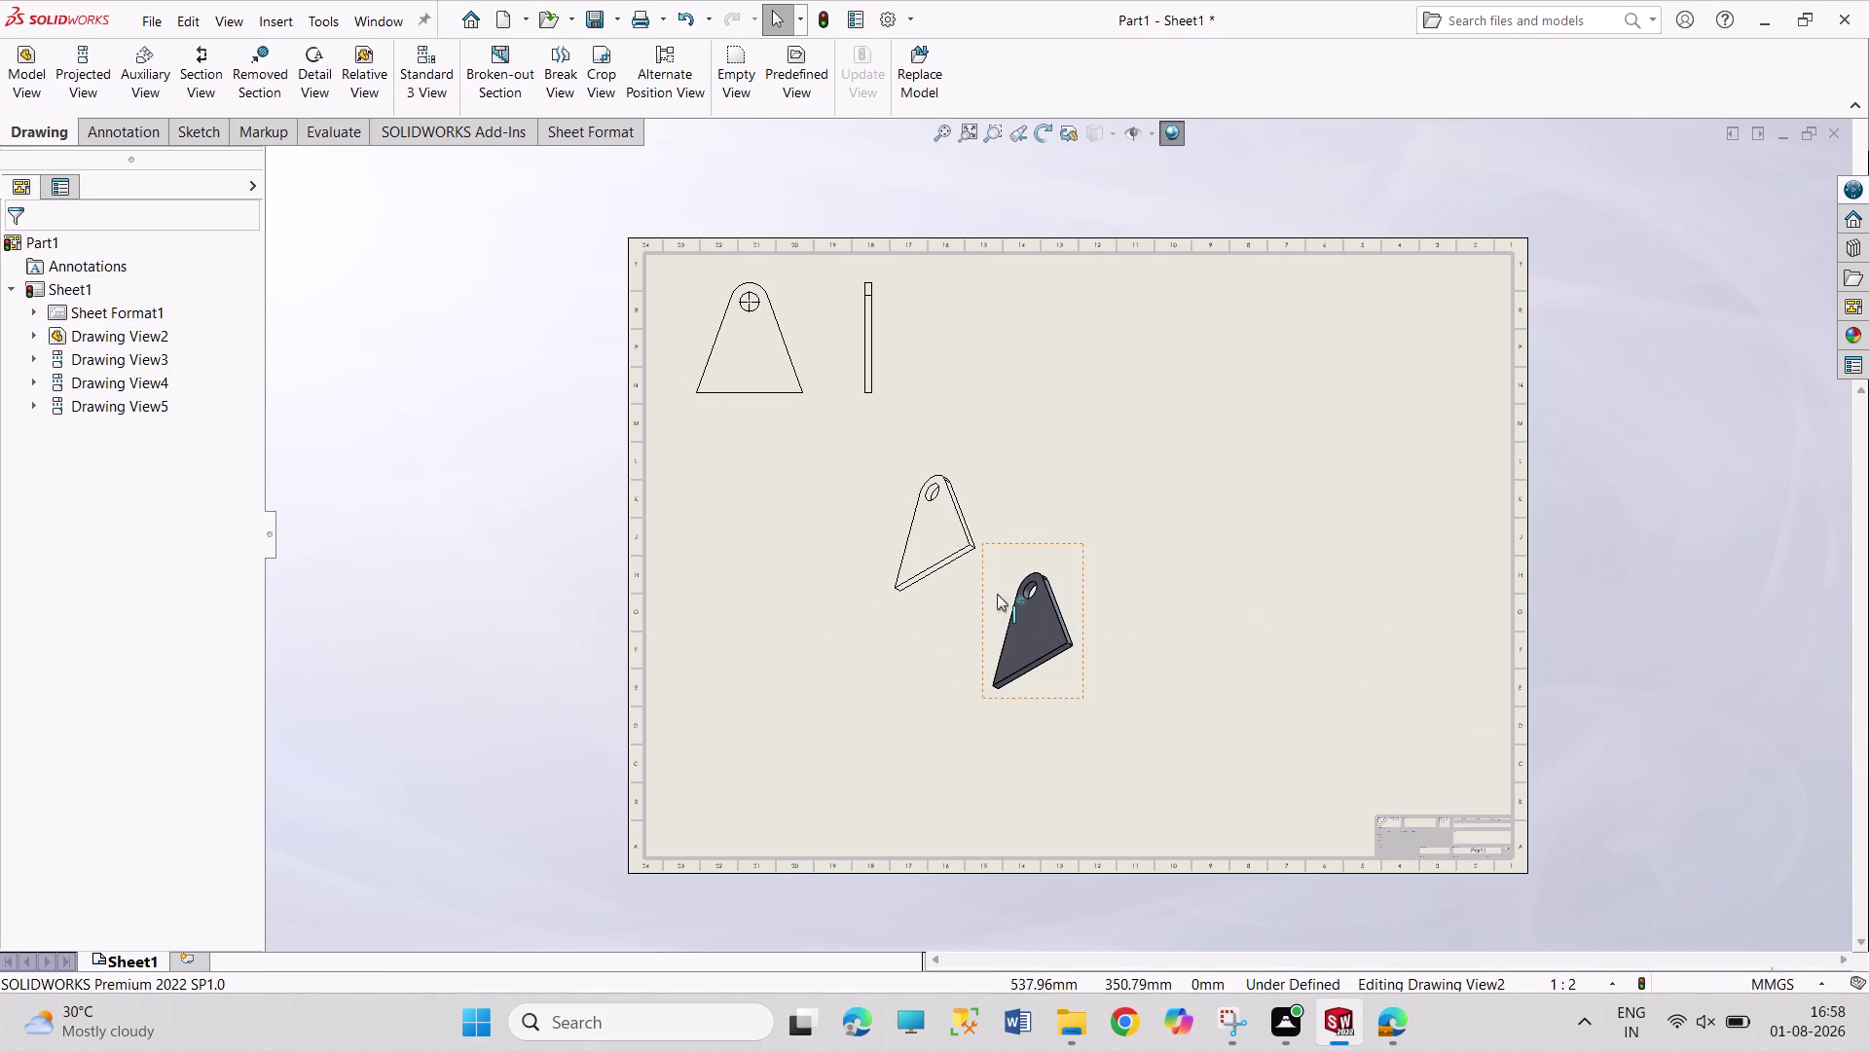
right_click(945, 545)
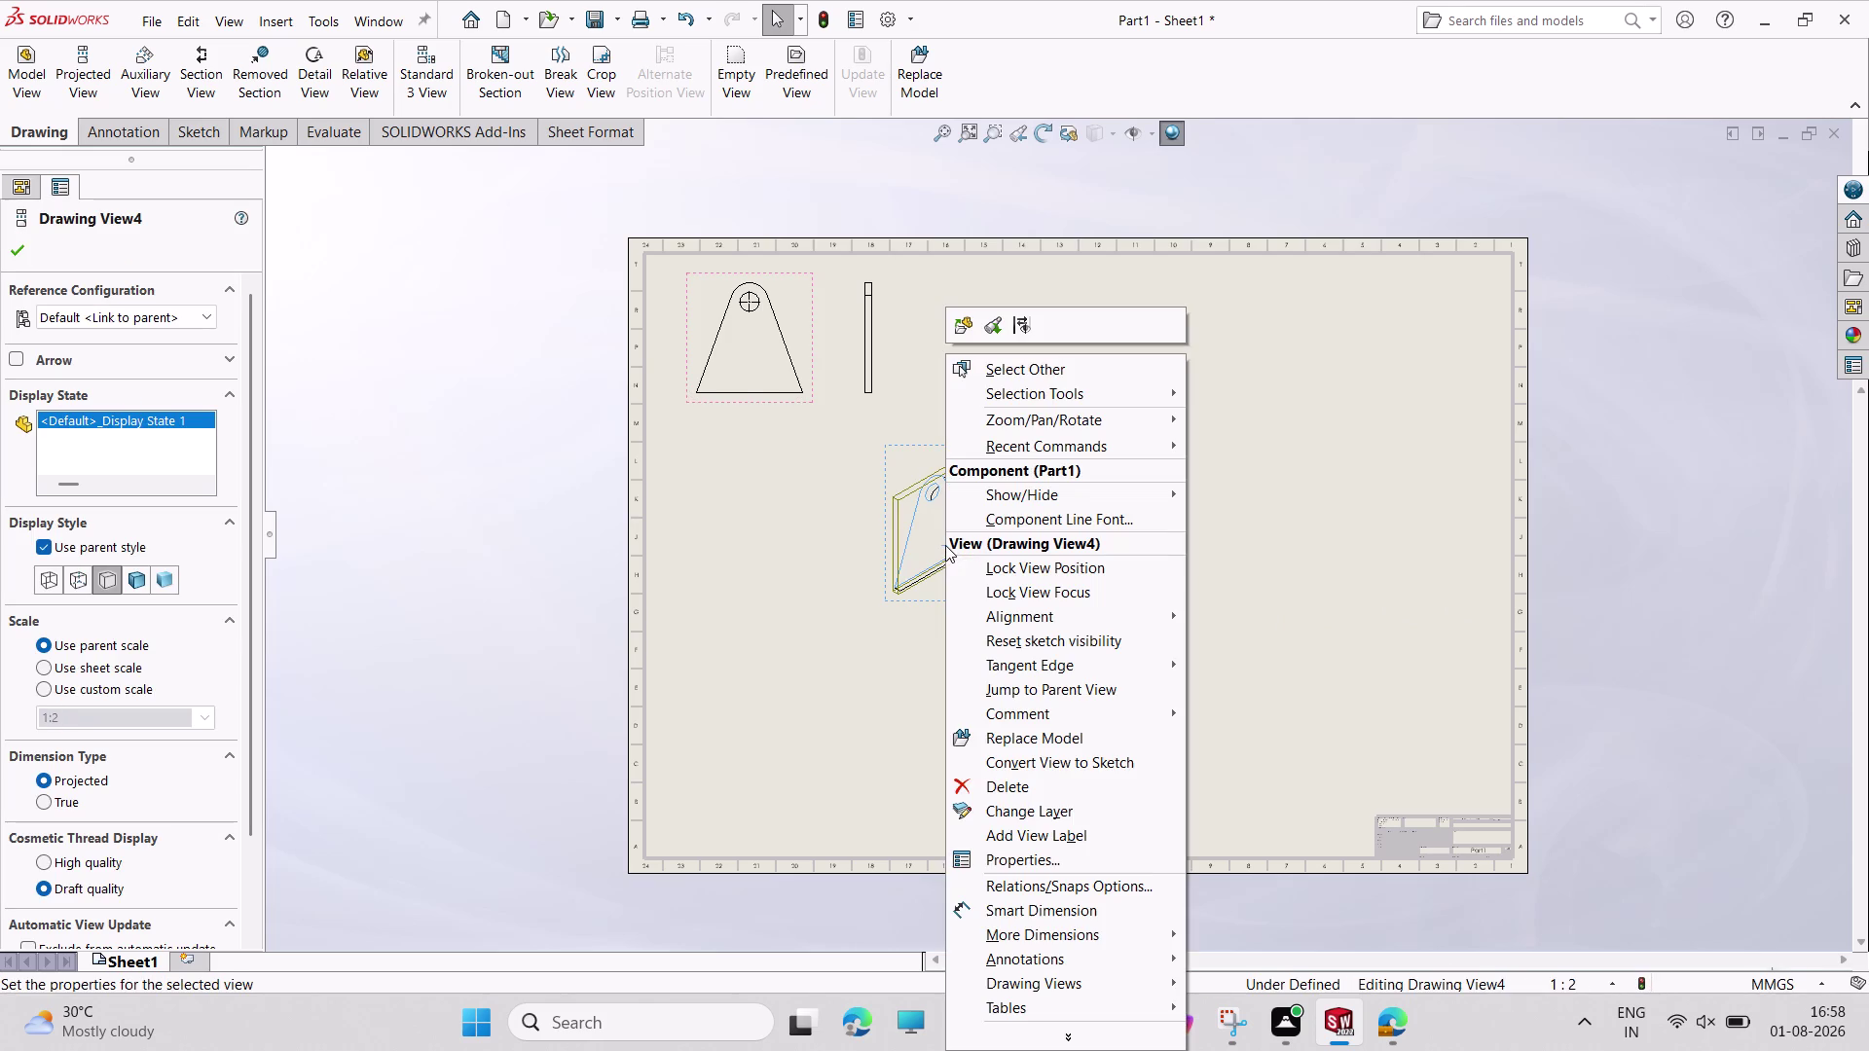
click(1825, 807)
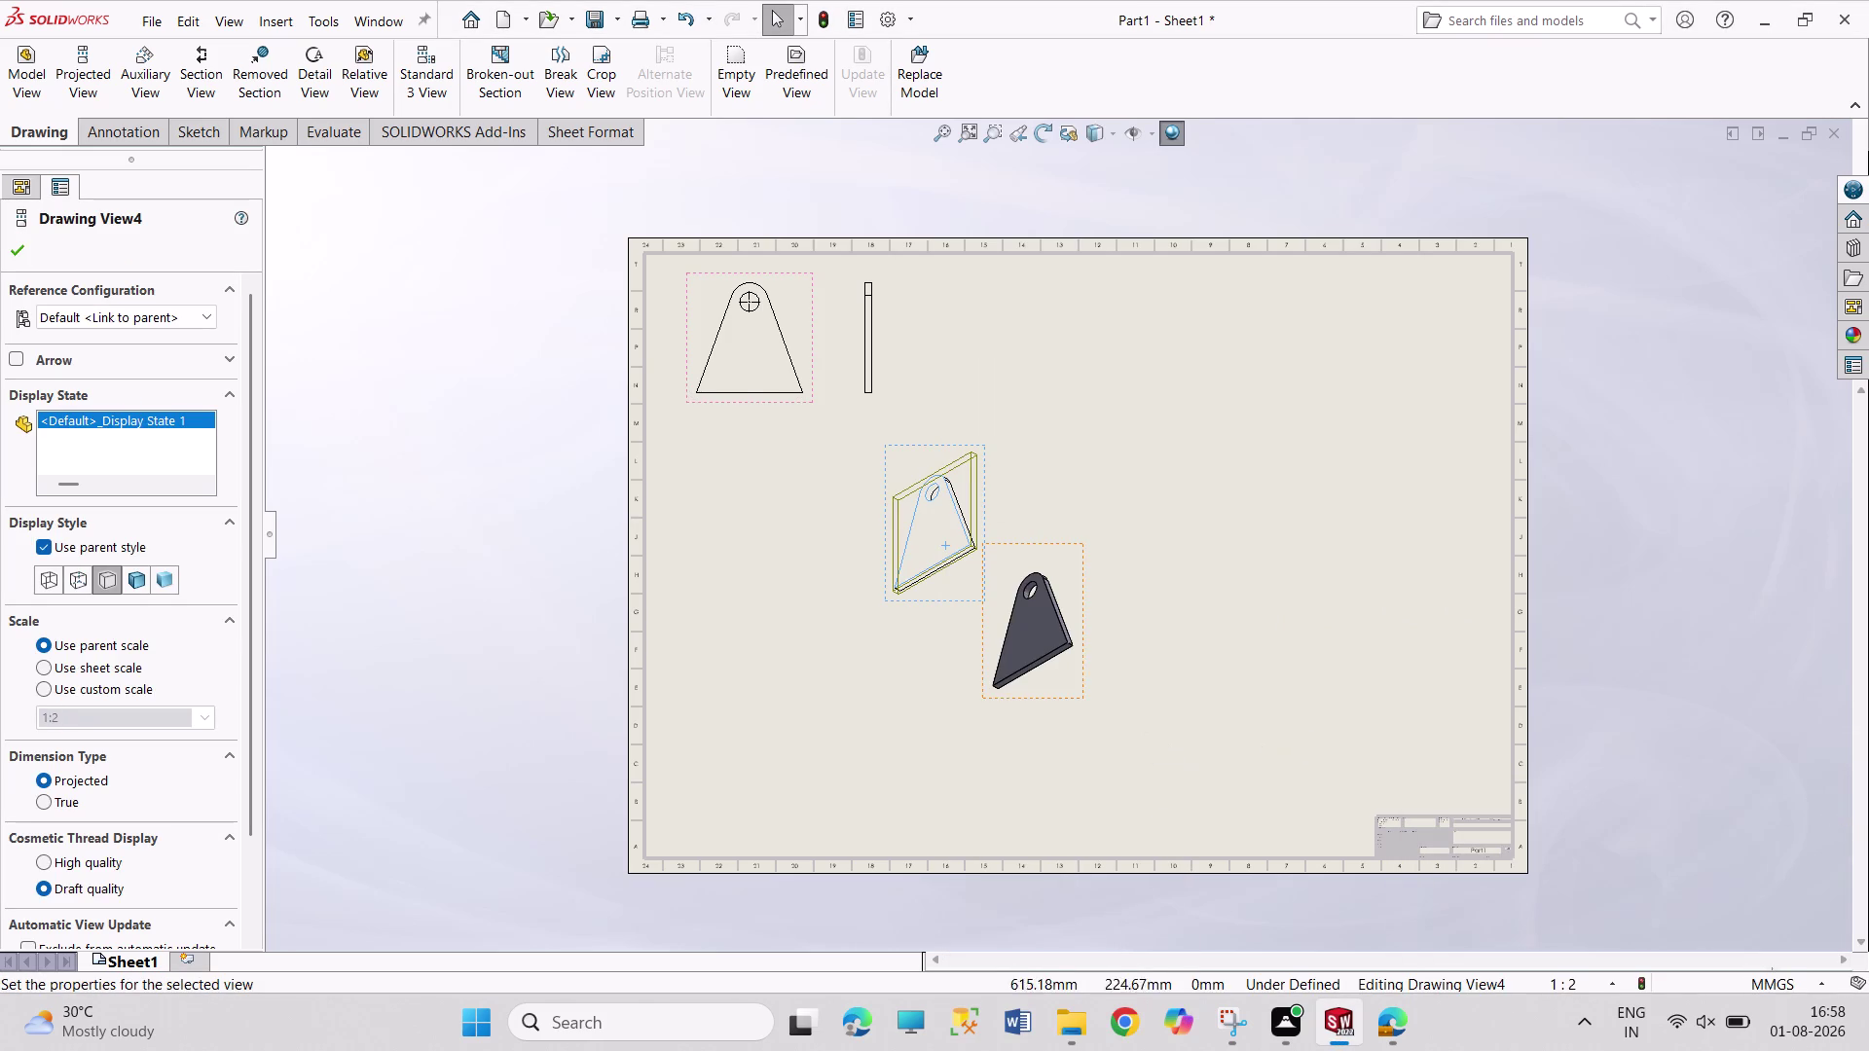
key(ctrl+z)
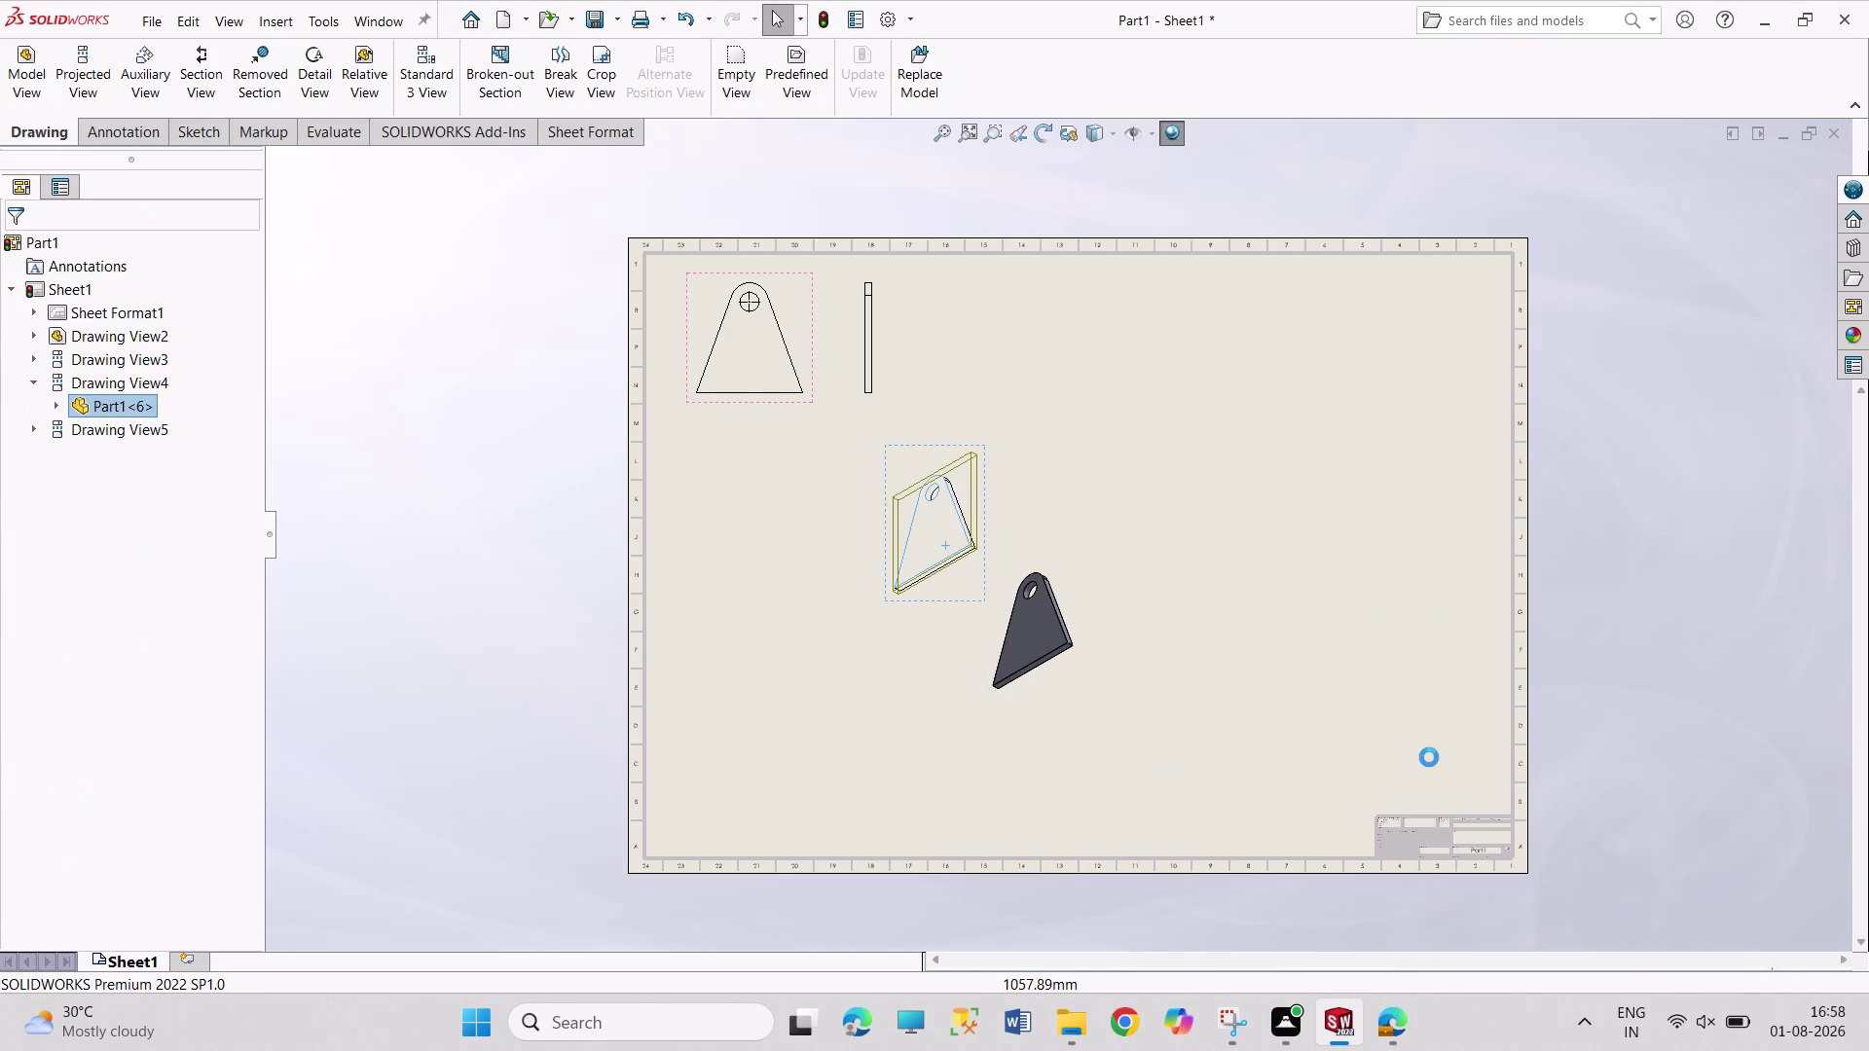
key(ctrl+z)
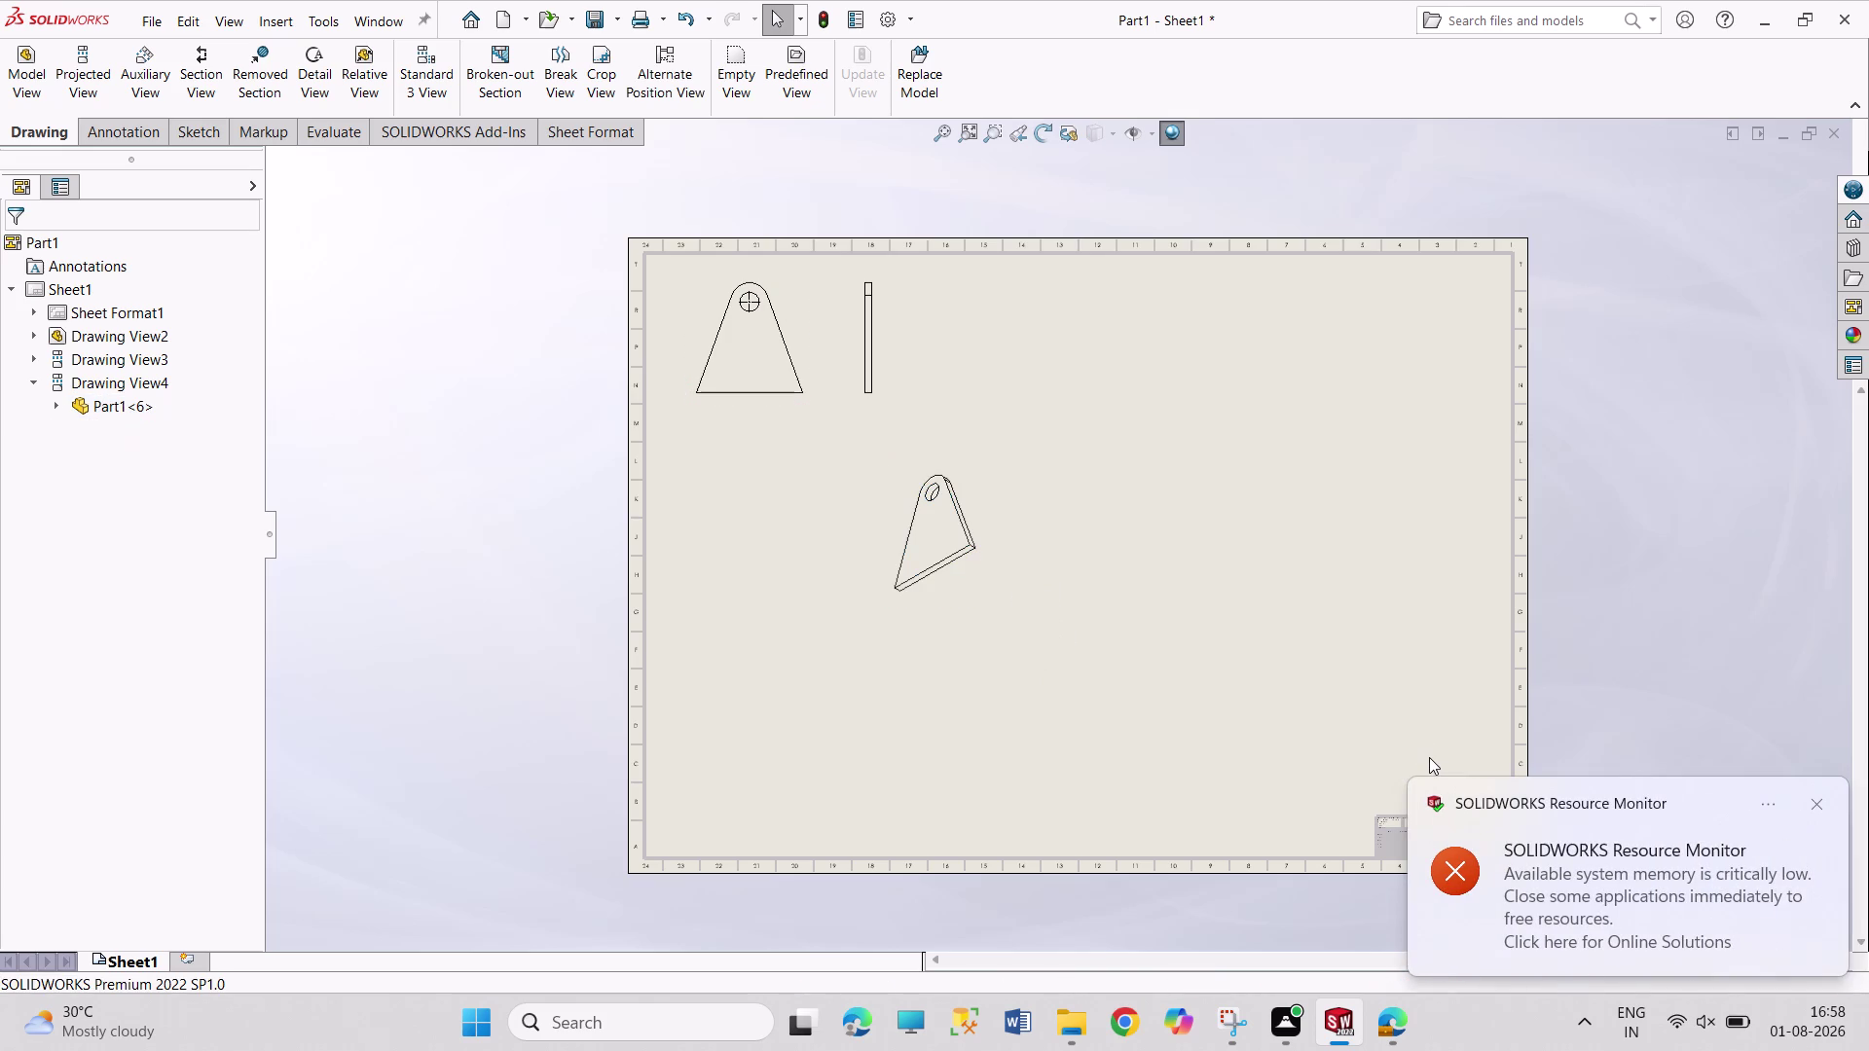
click(1823, 802)
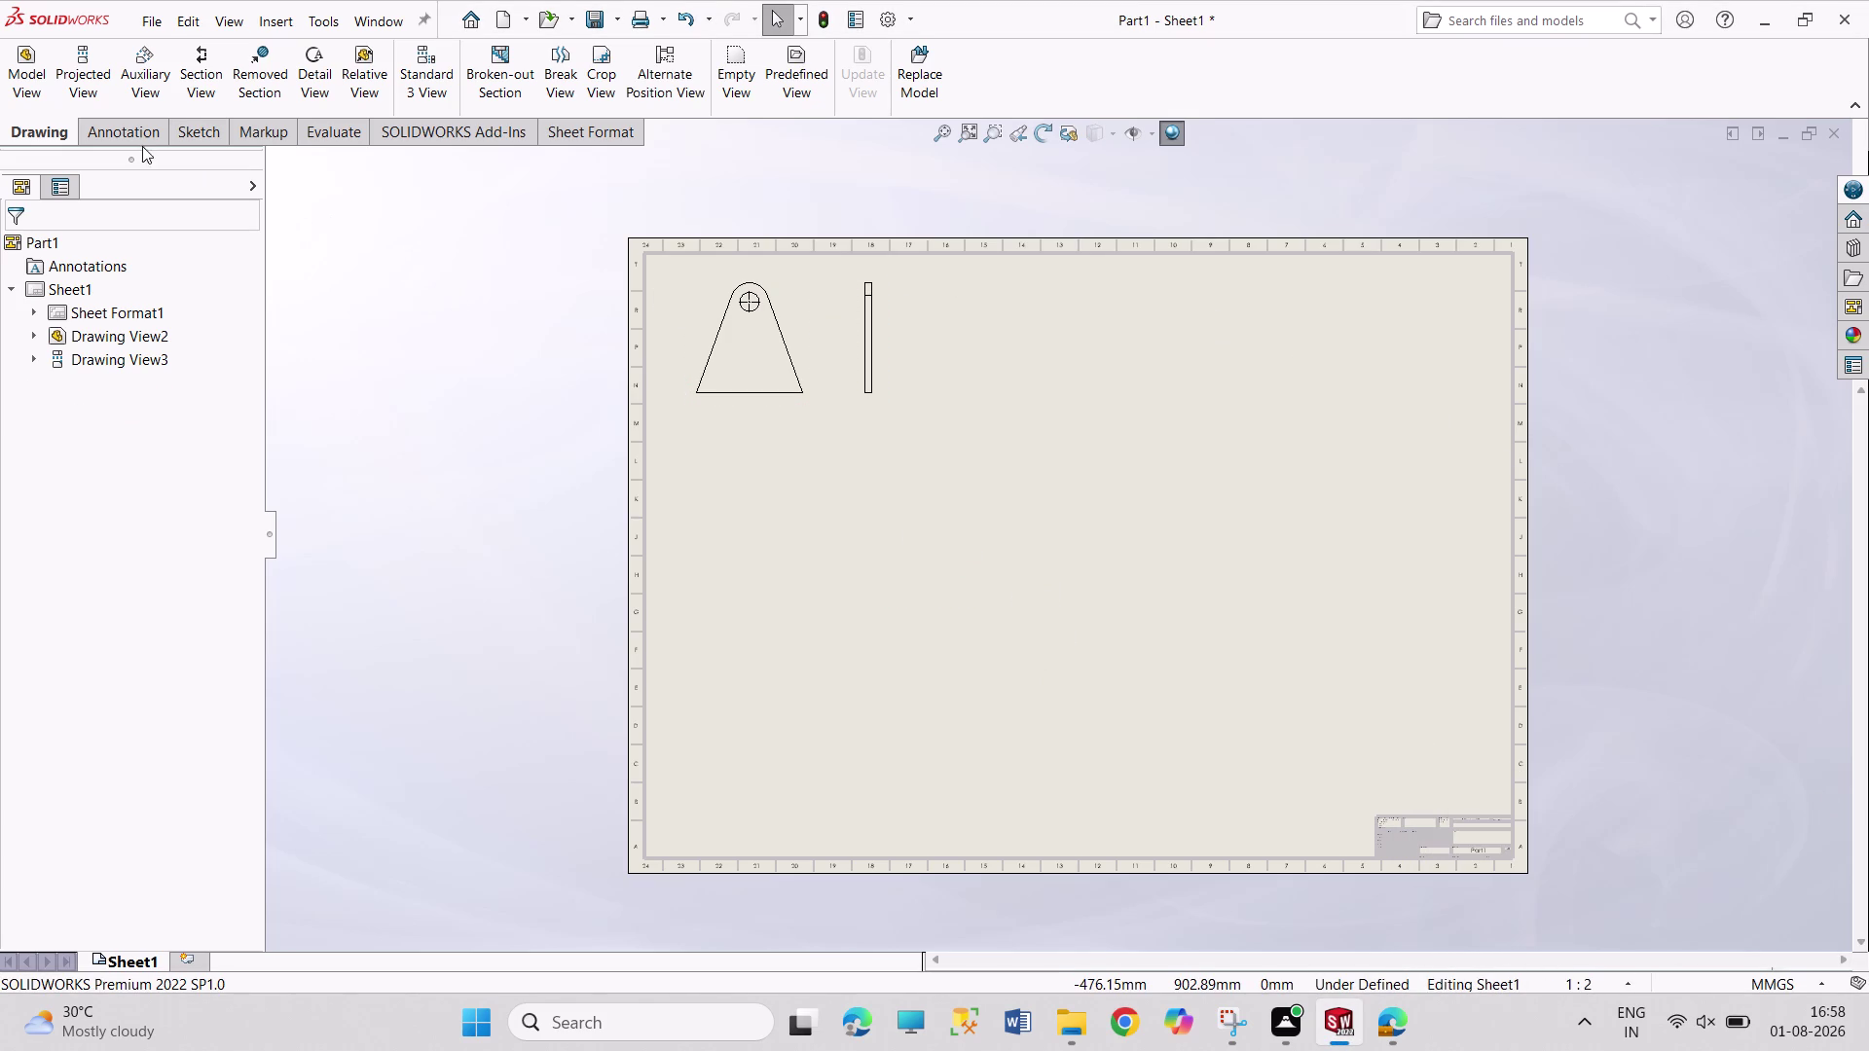
Browse to Part2 and place its view below the bracket views.
click(25, 85)
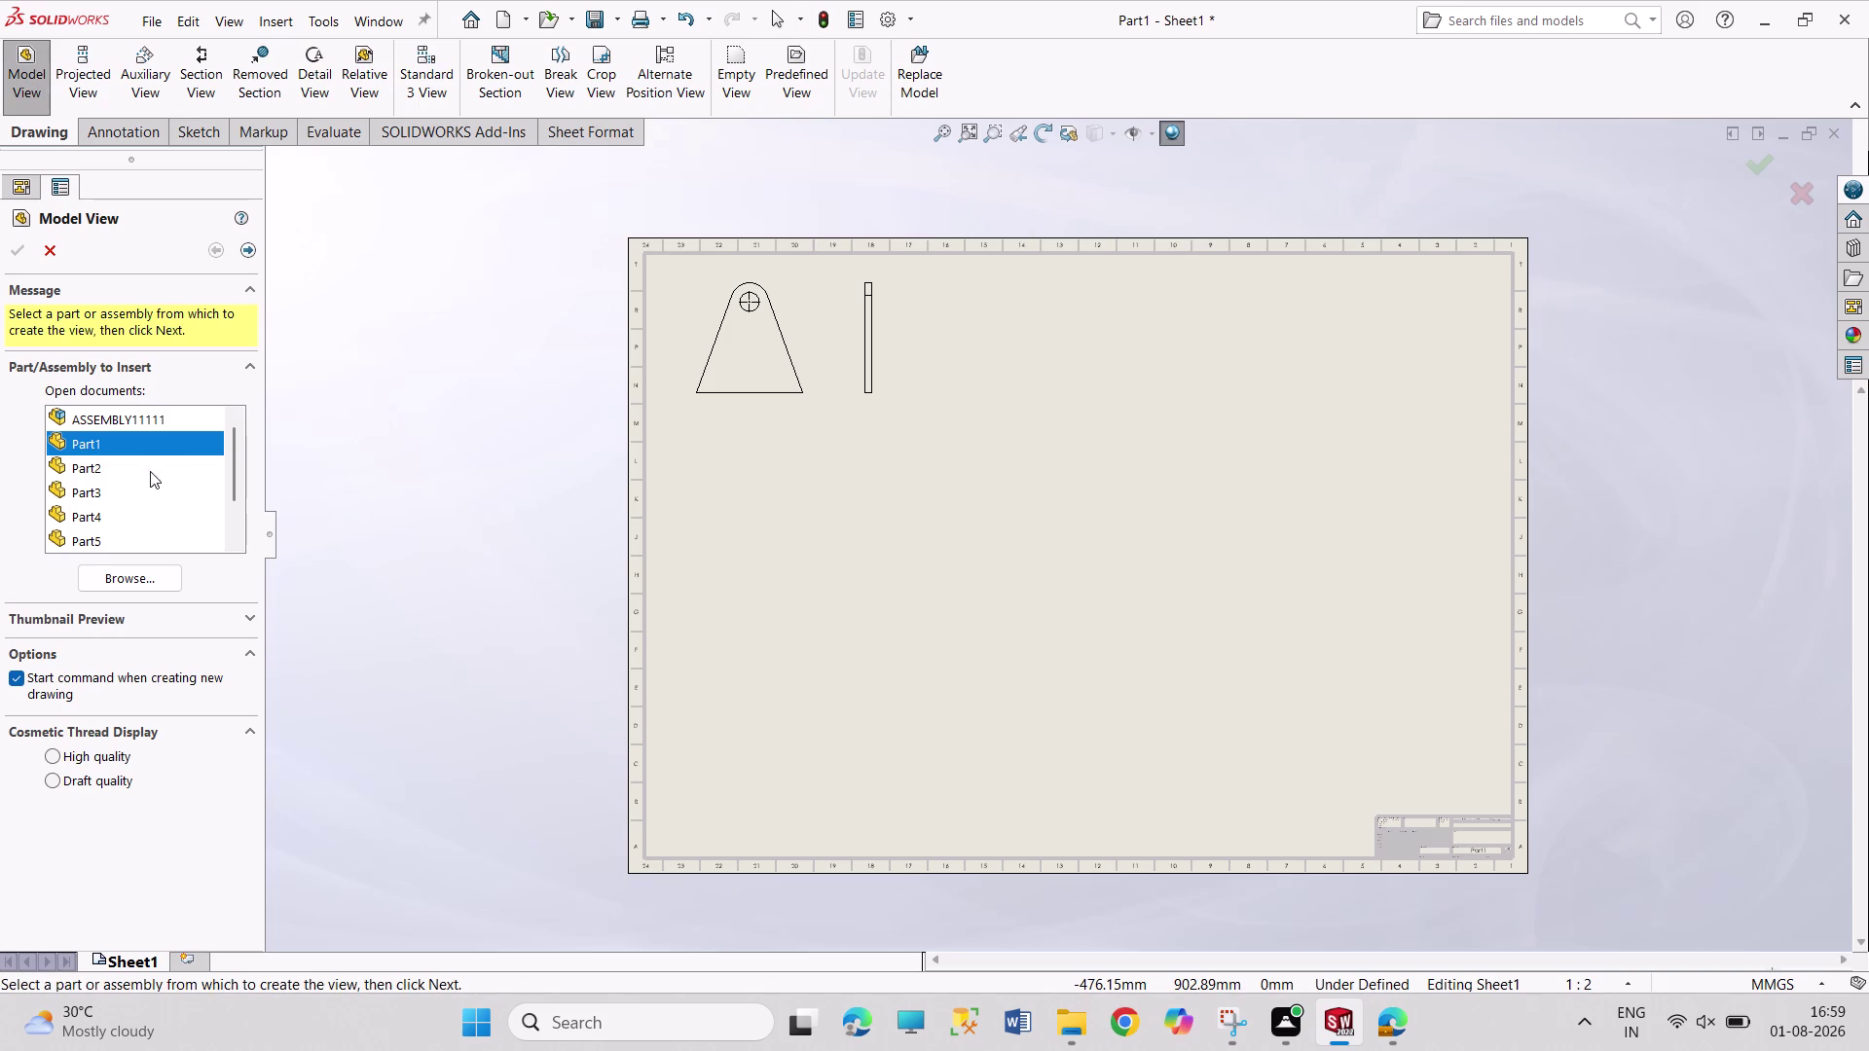
click(146, 575)
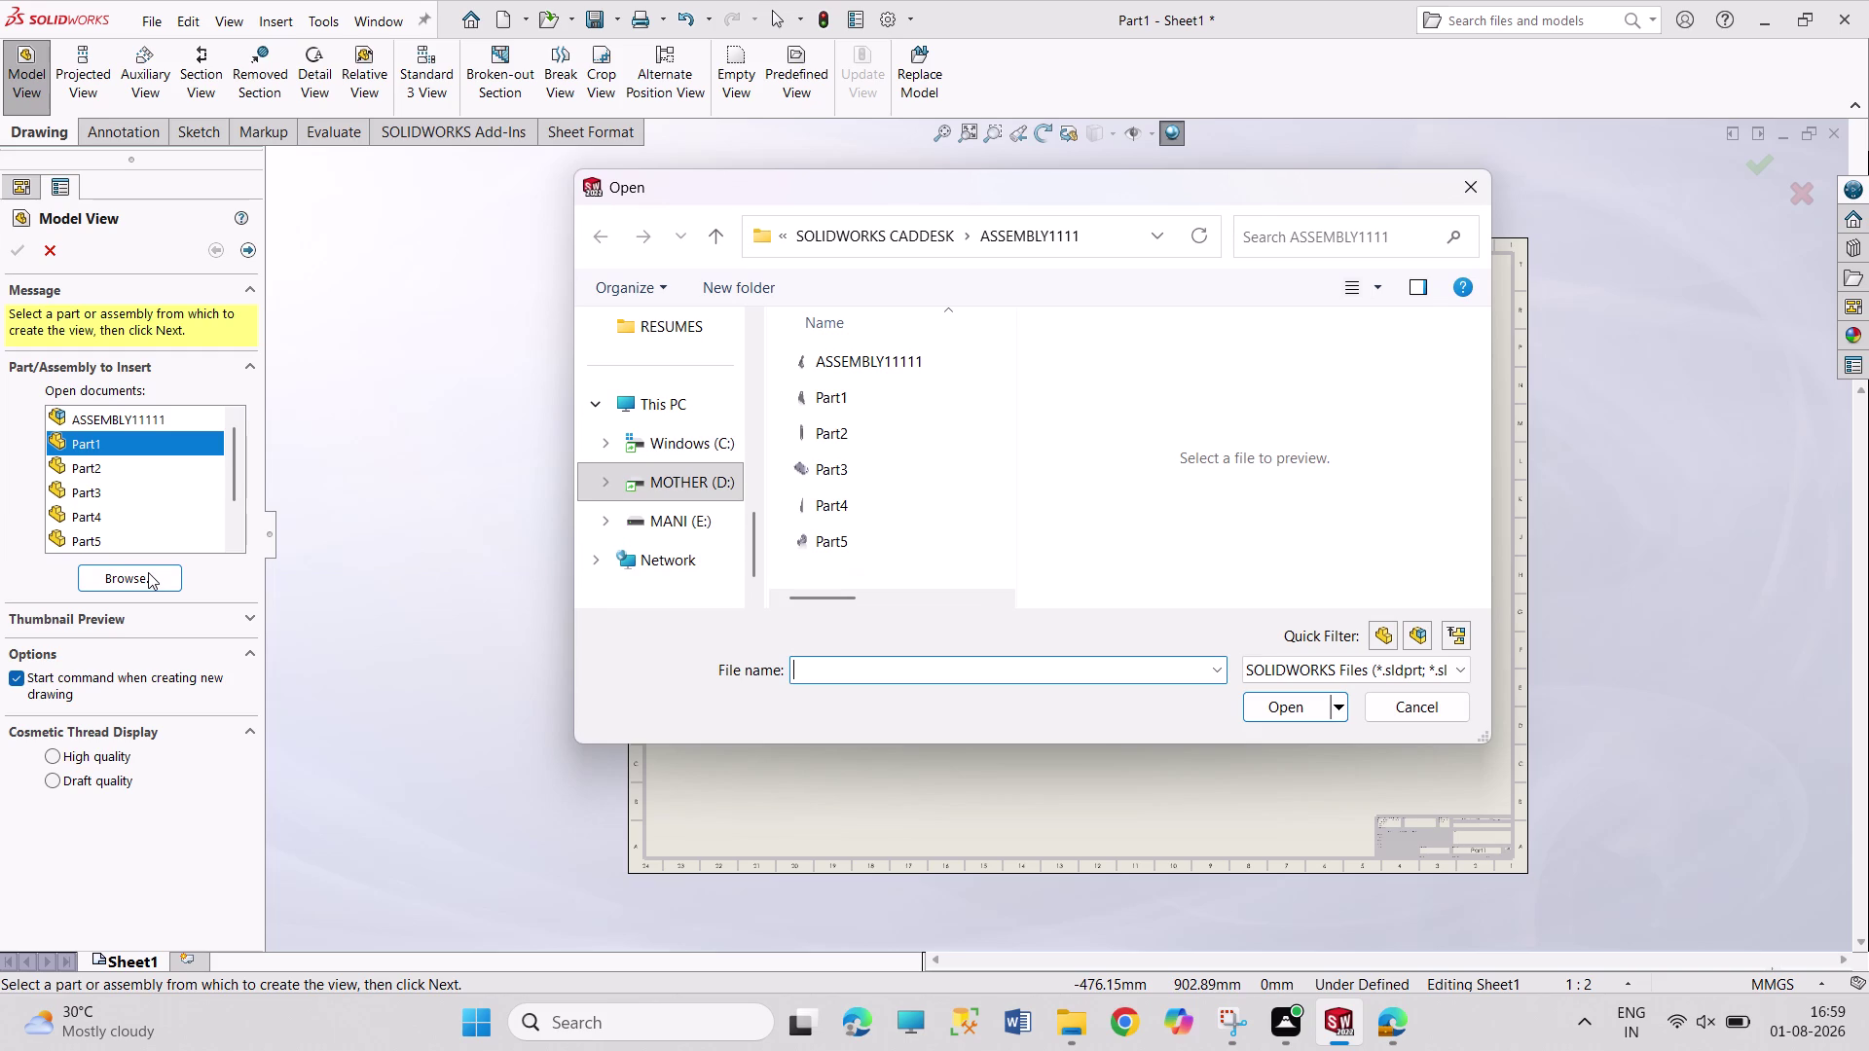
click(114, 473)
click(841, 435)
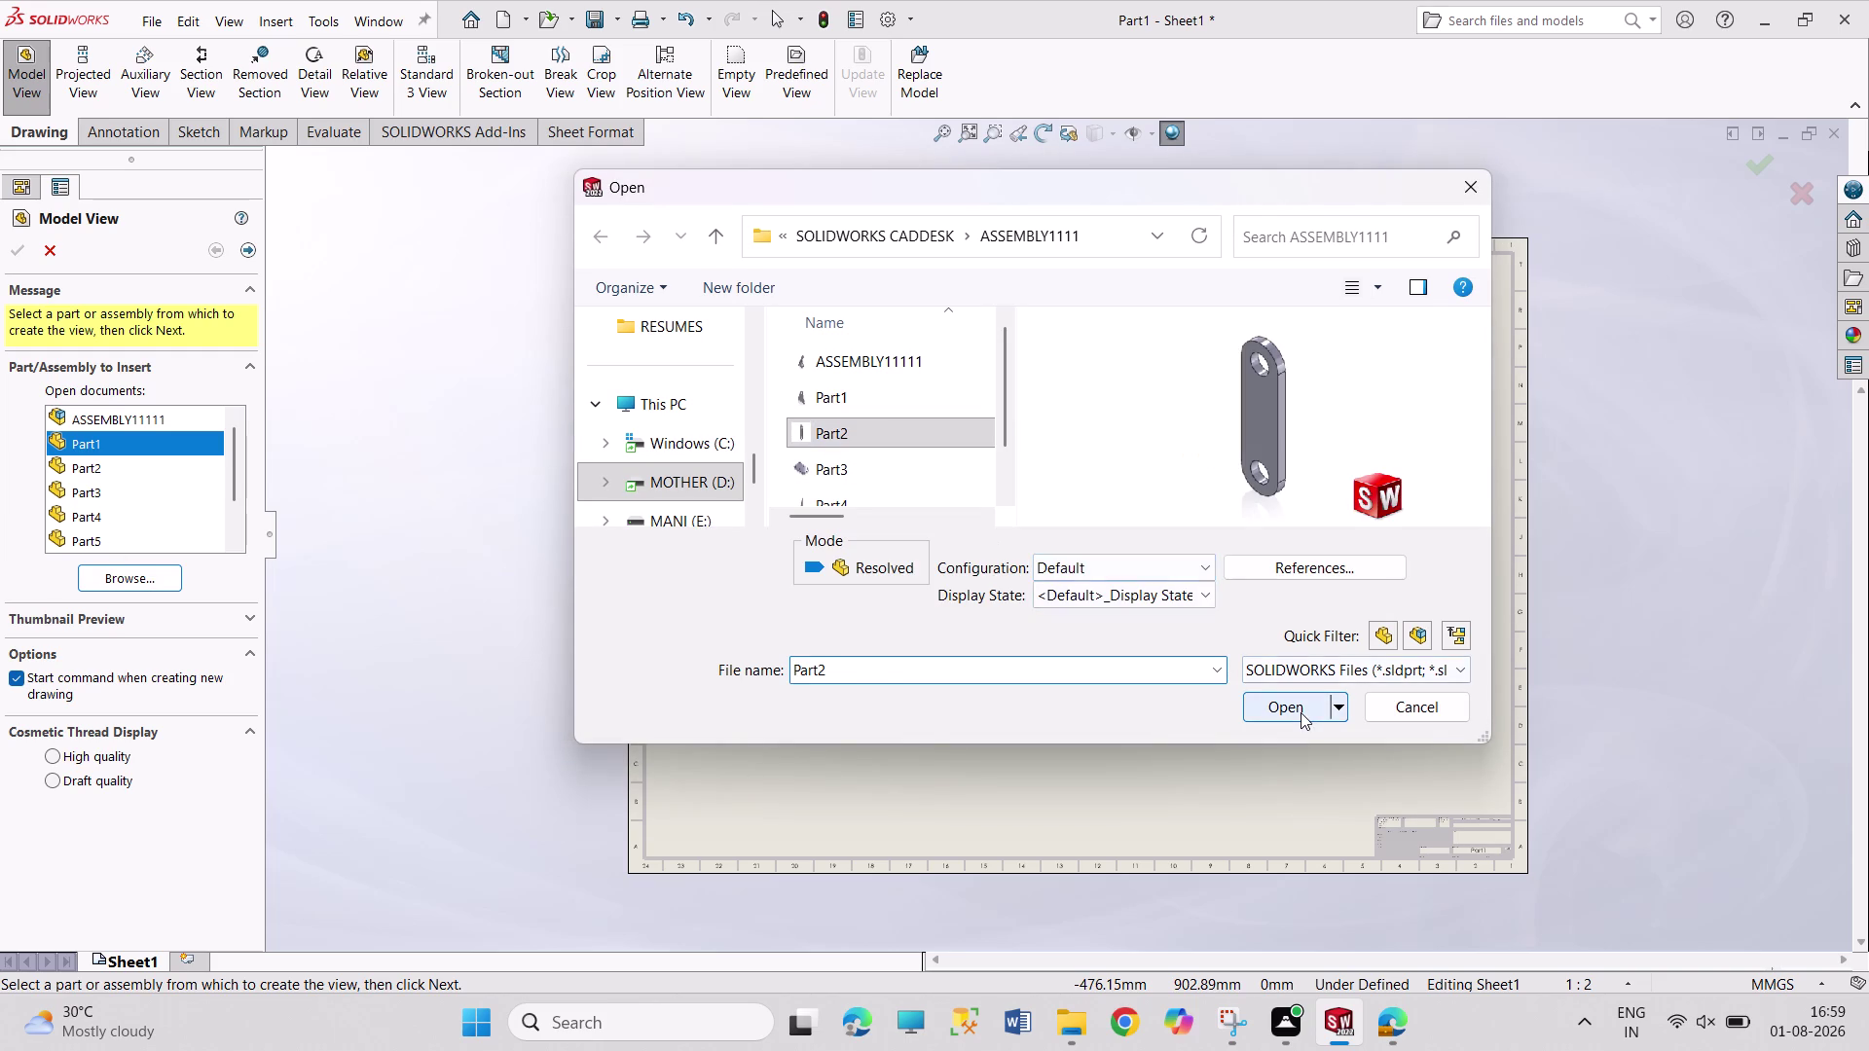
click(1300, 712)
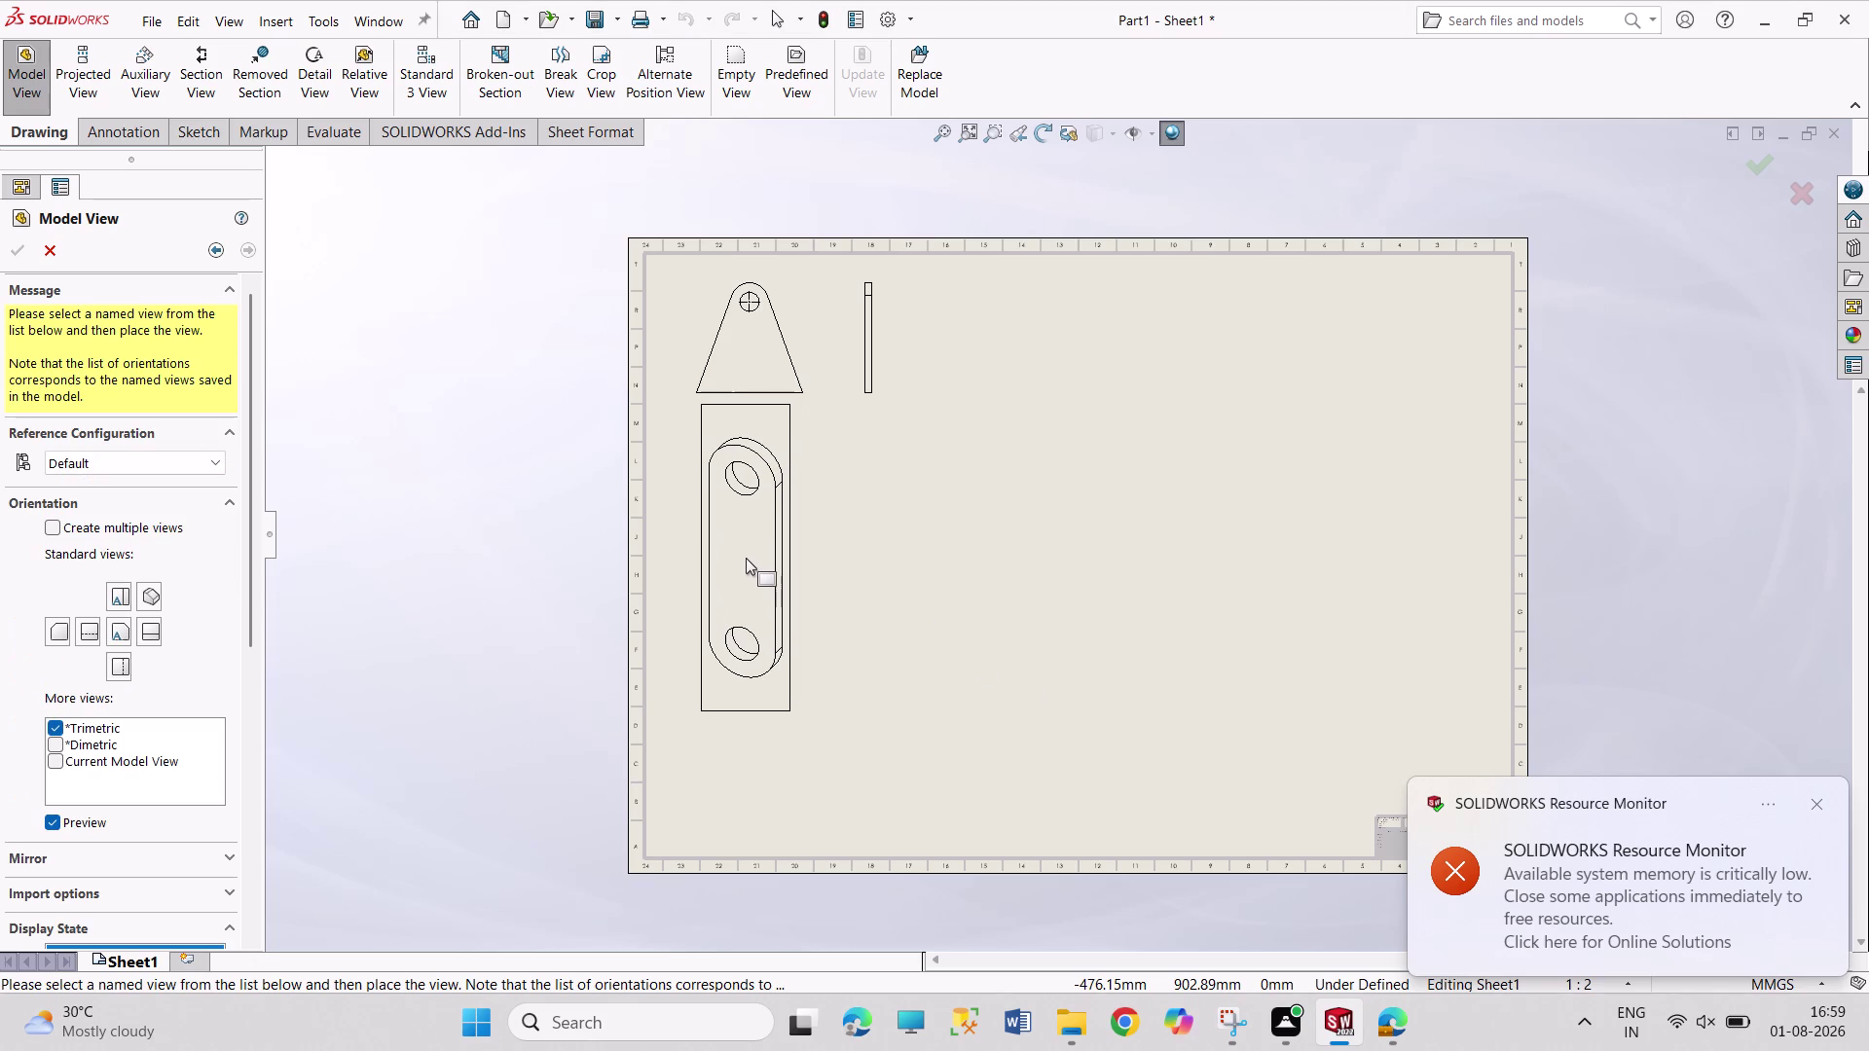
click(748, 537)
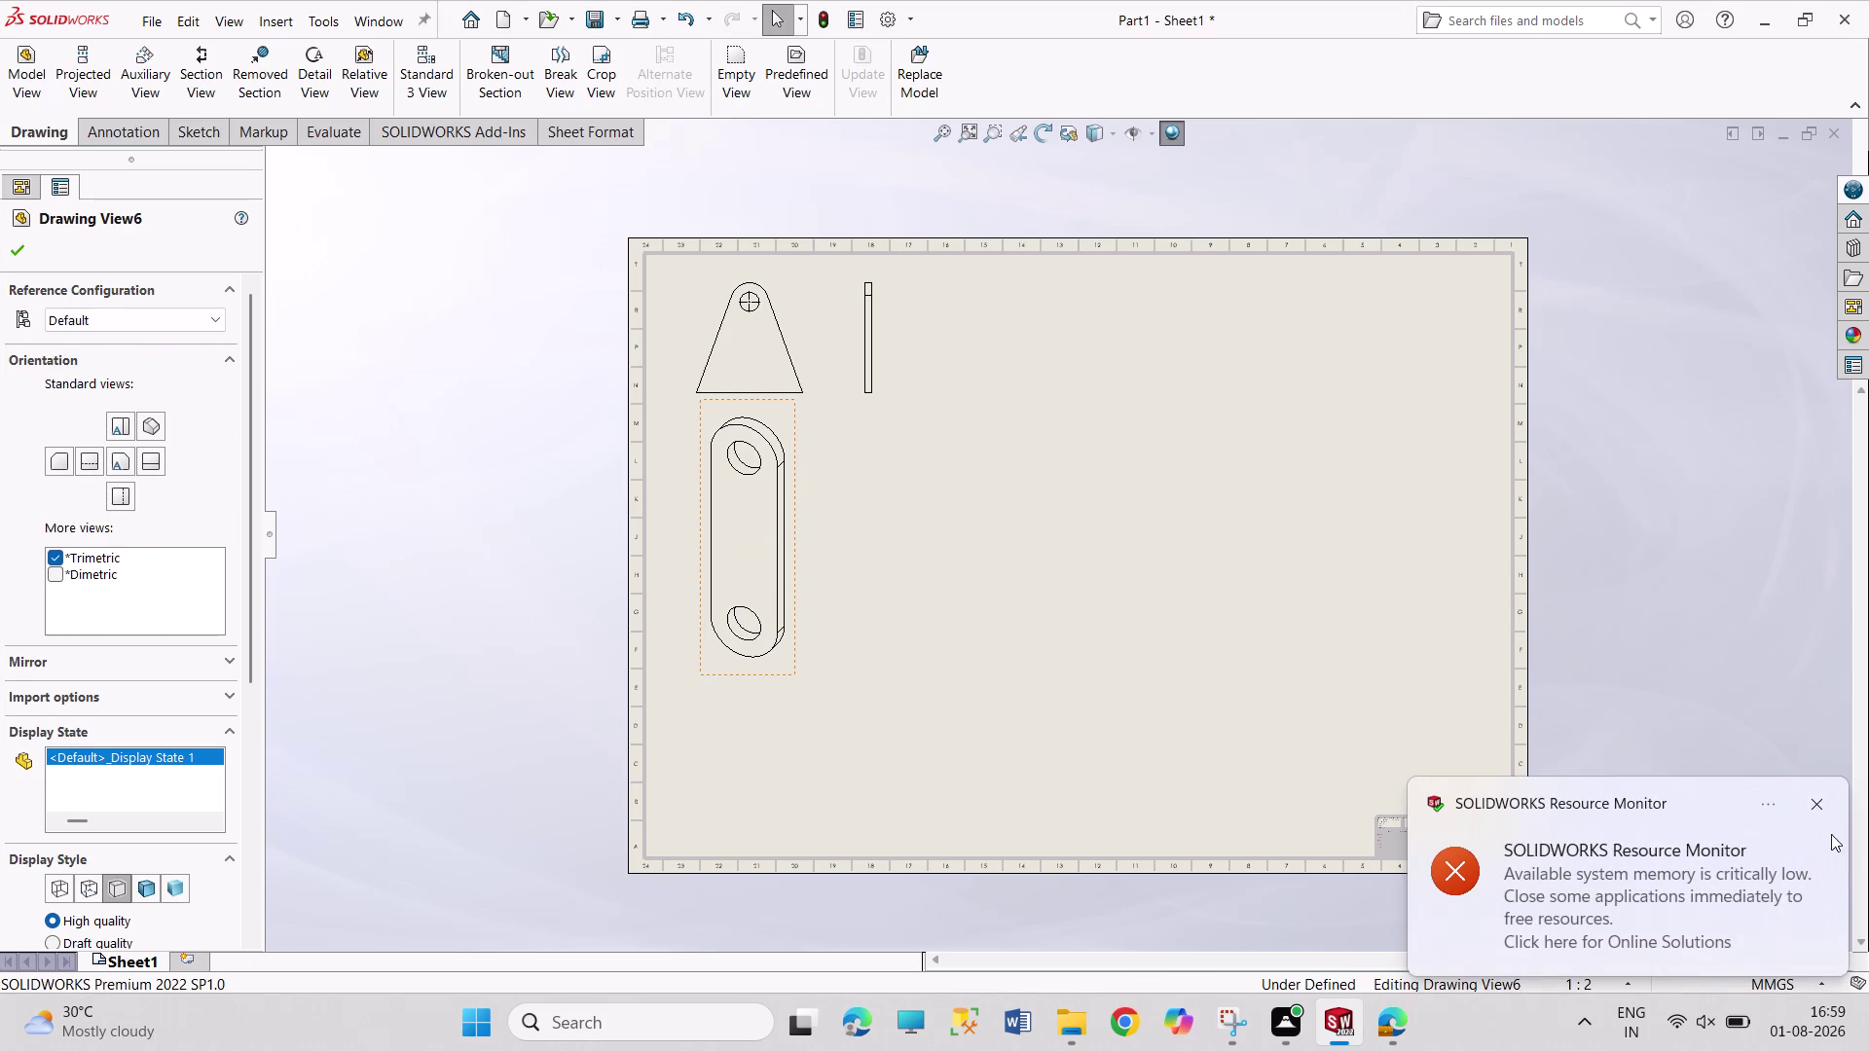
click(1817, 802)
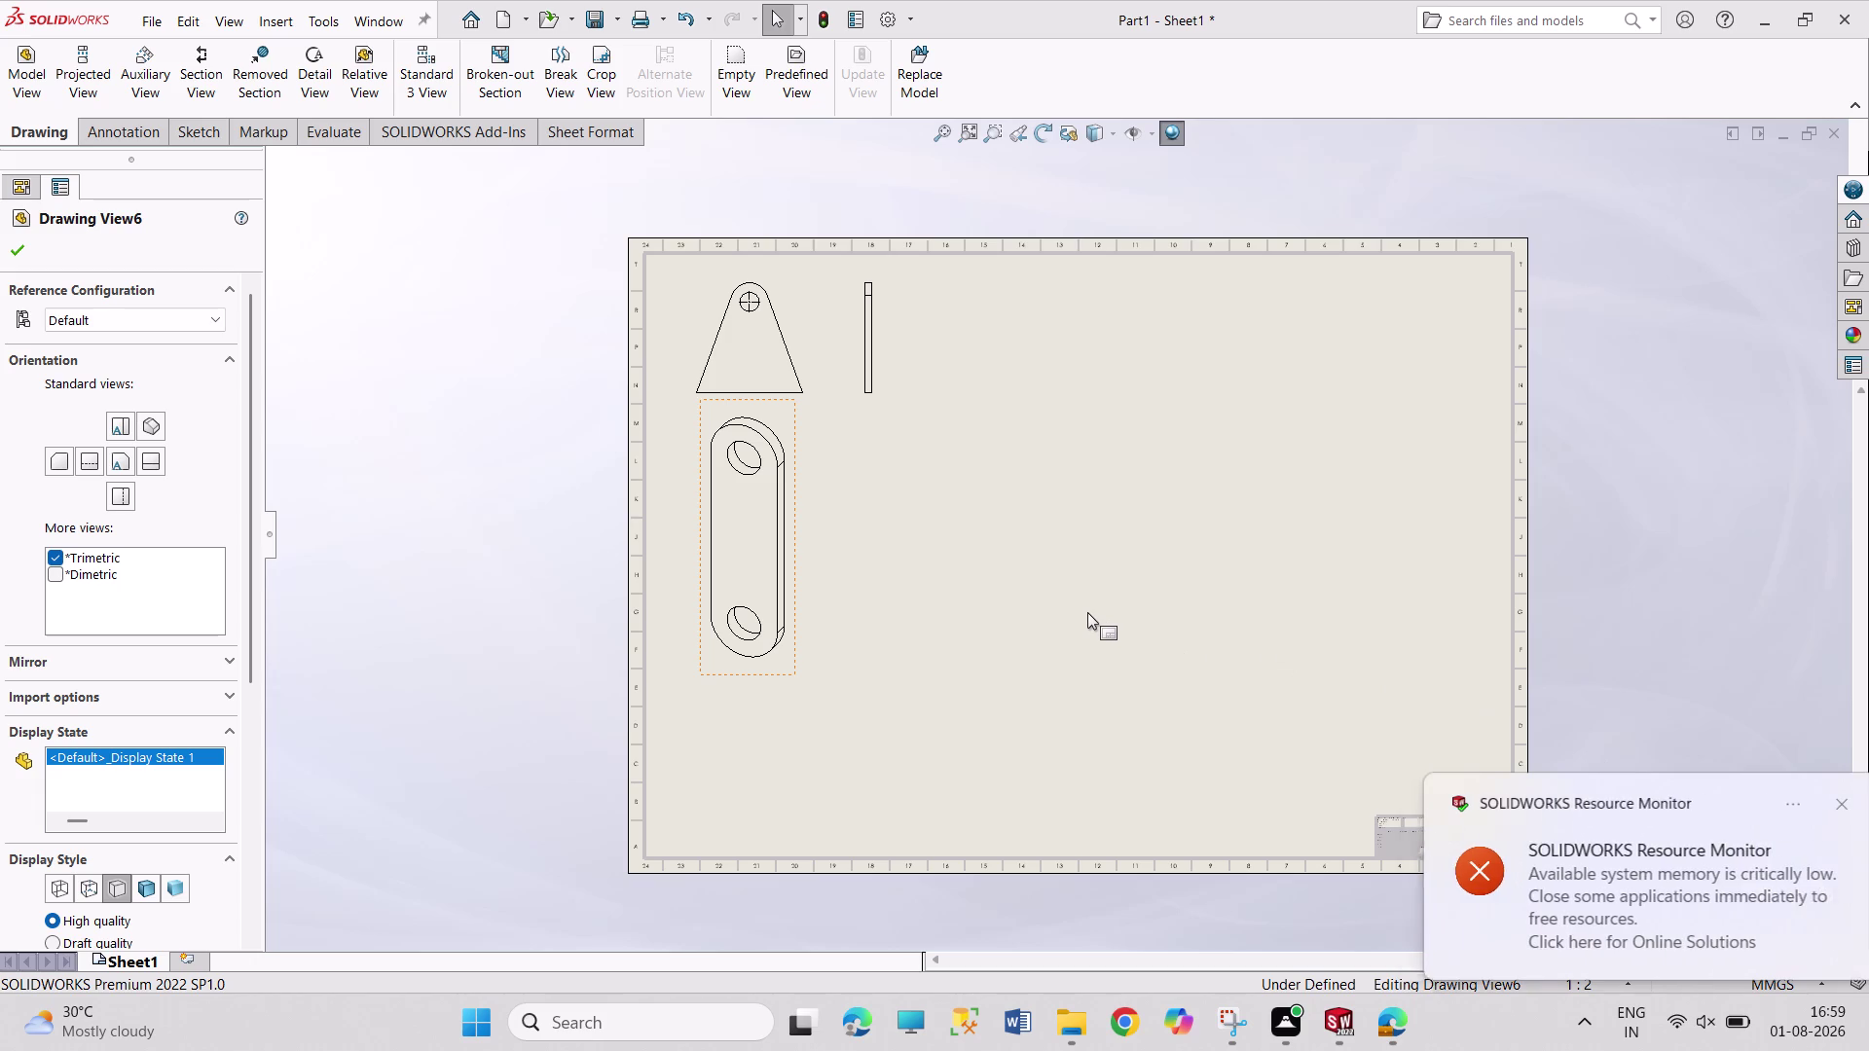
Undo repeatedly to remove the trimetric link view.
key(ctrl+z)
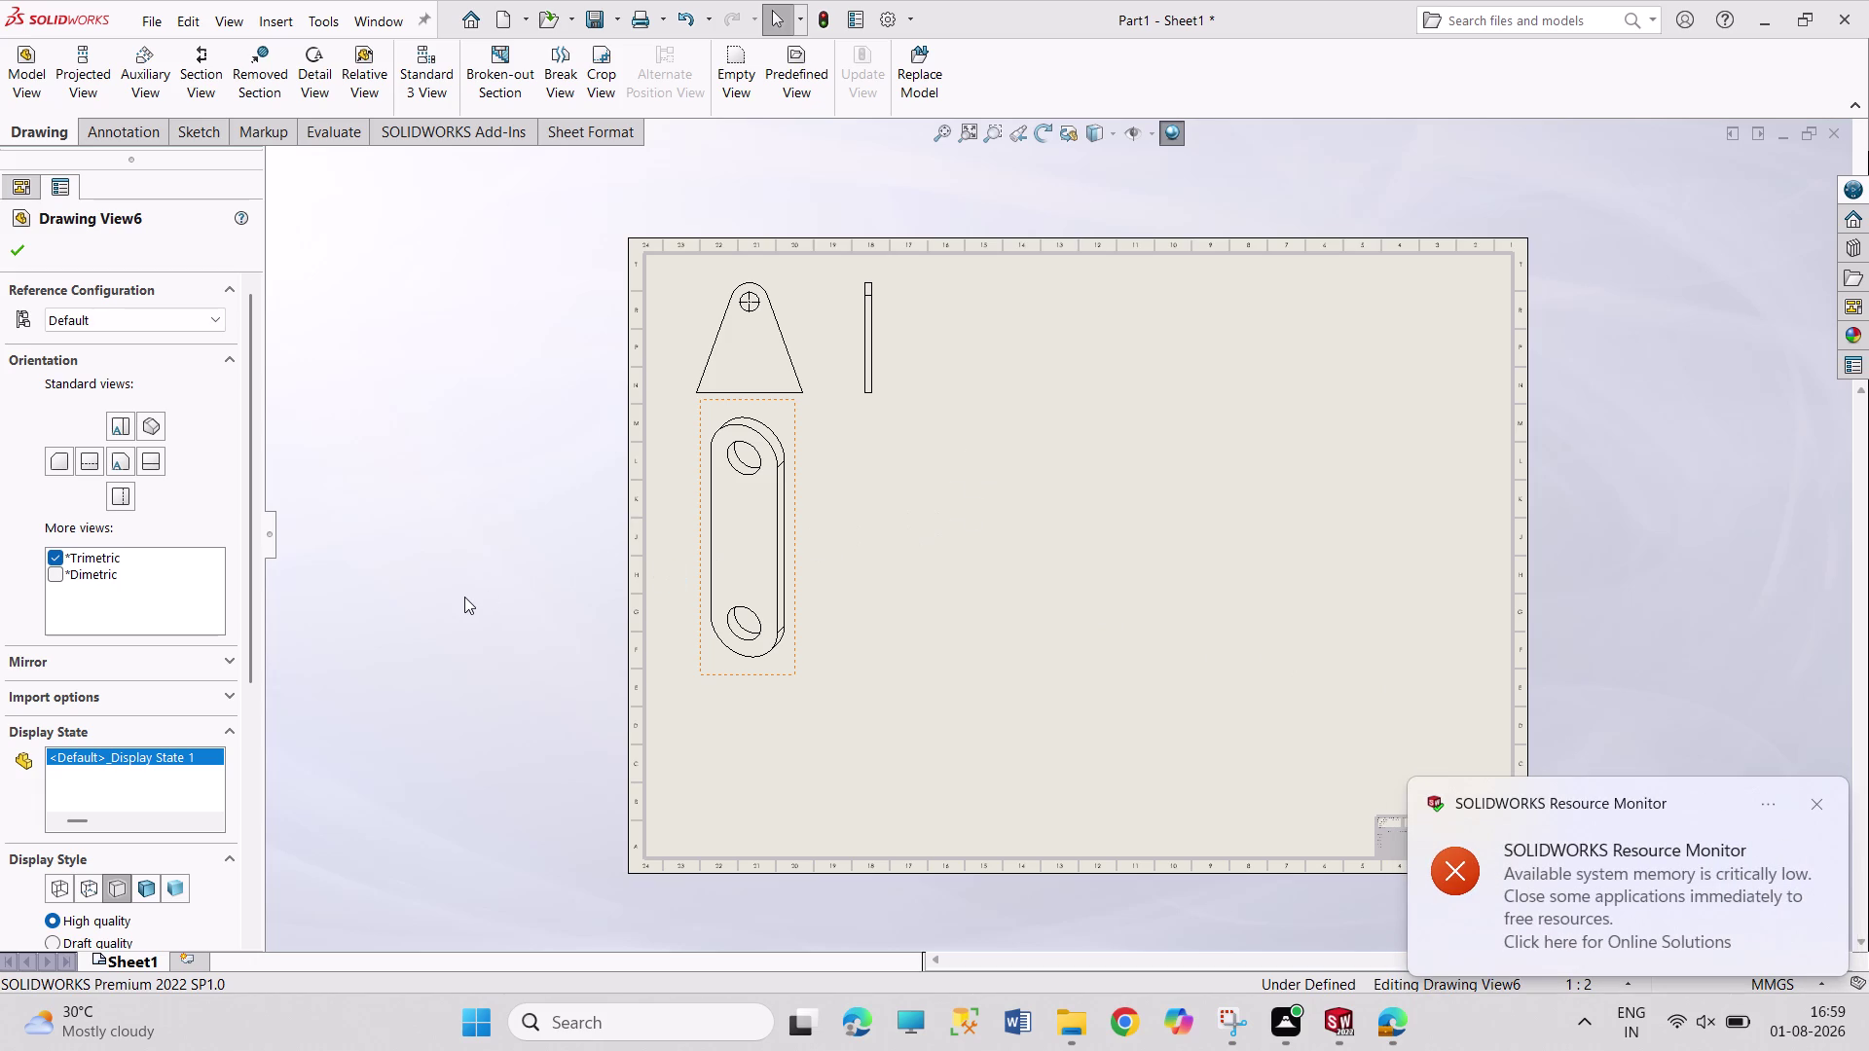
key(ctrl+z)
click(1822, 814)
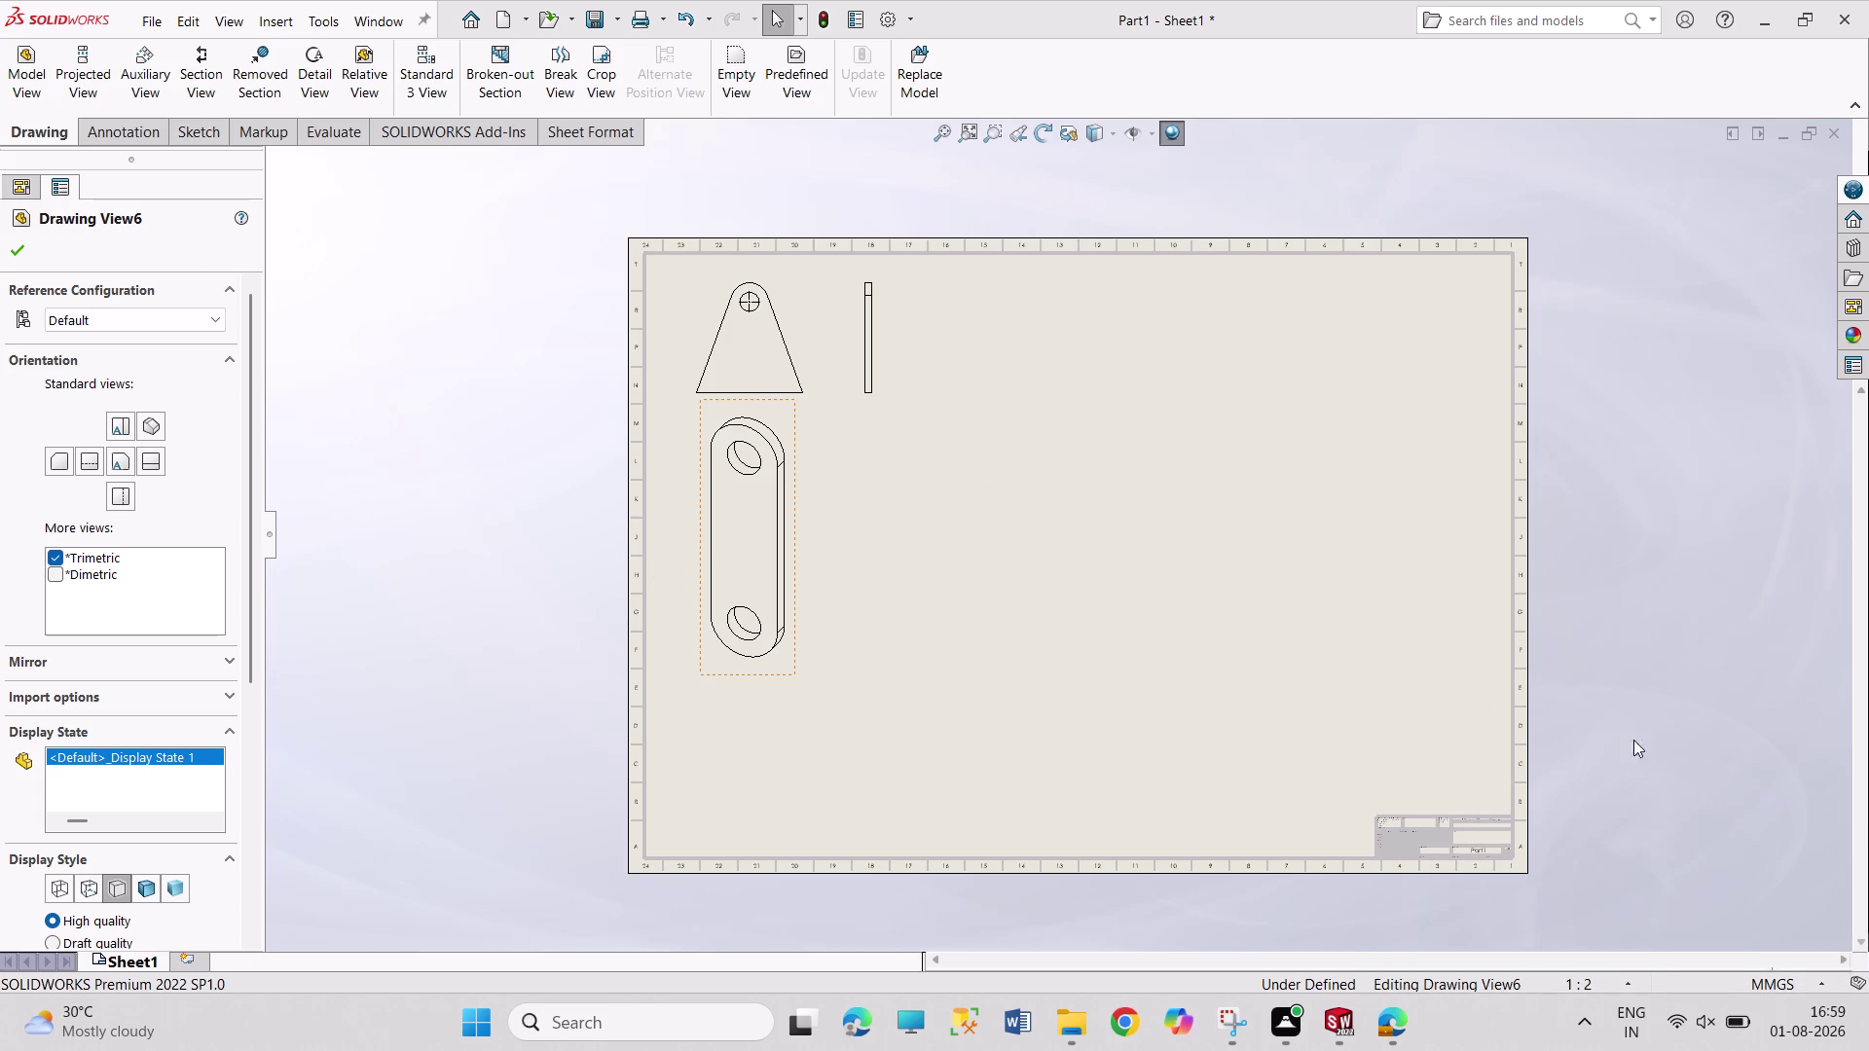
key(ctrl+z)
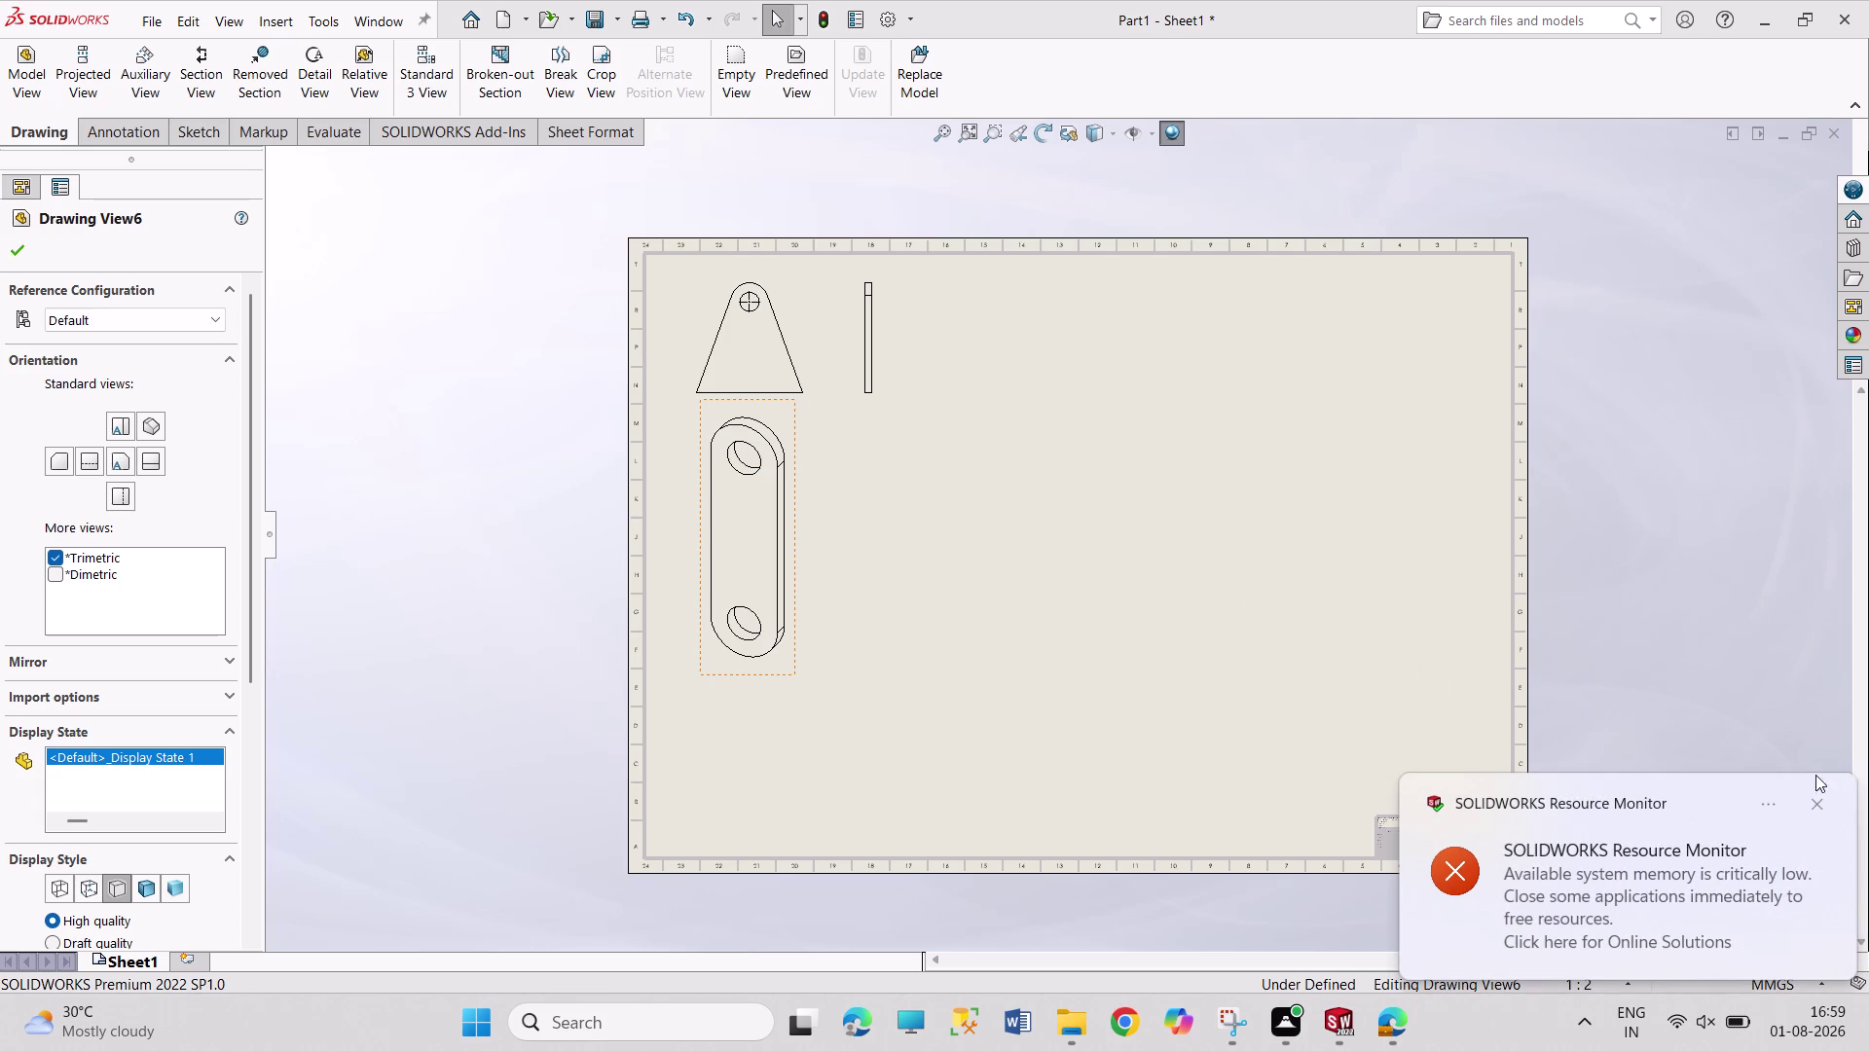
click(1821, 810)
key(ctrl+z)
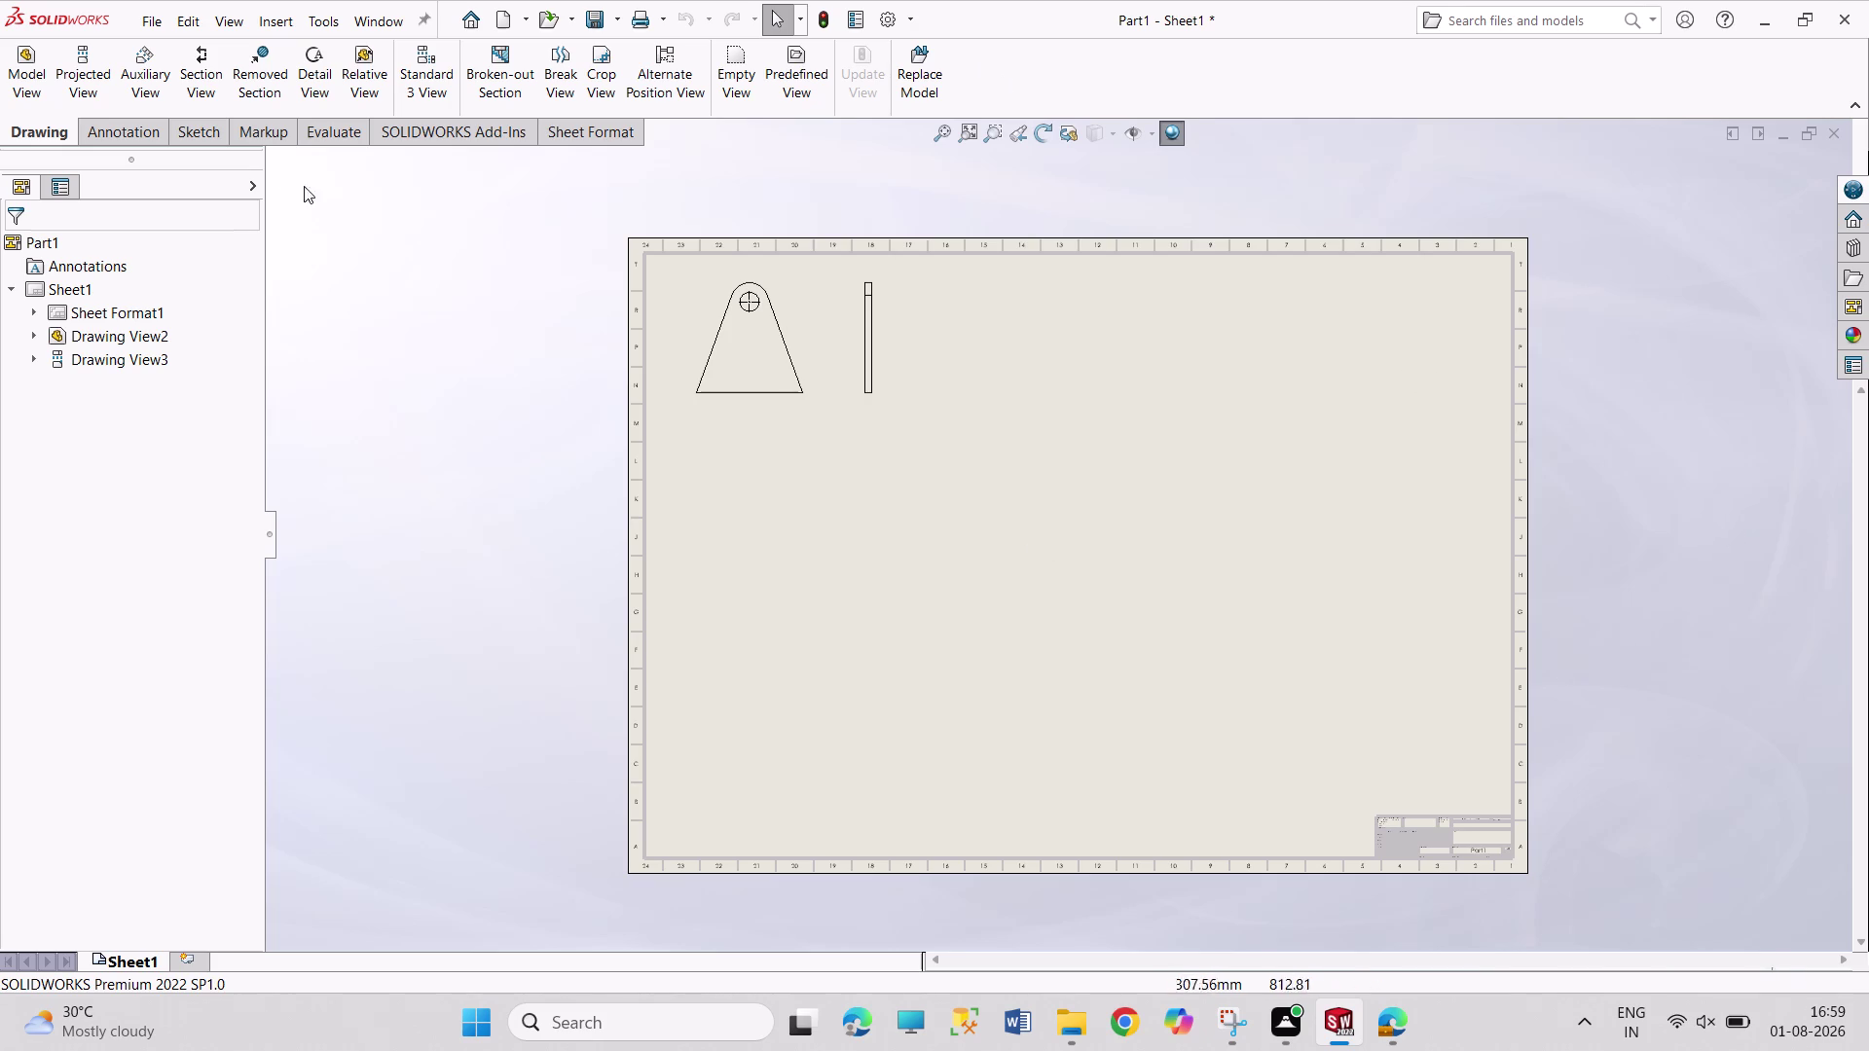
click(31, 88)
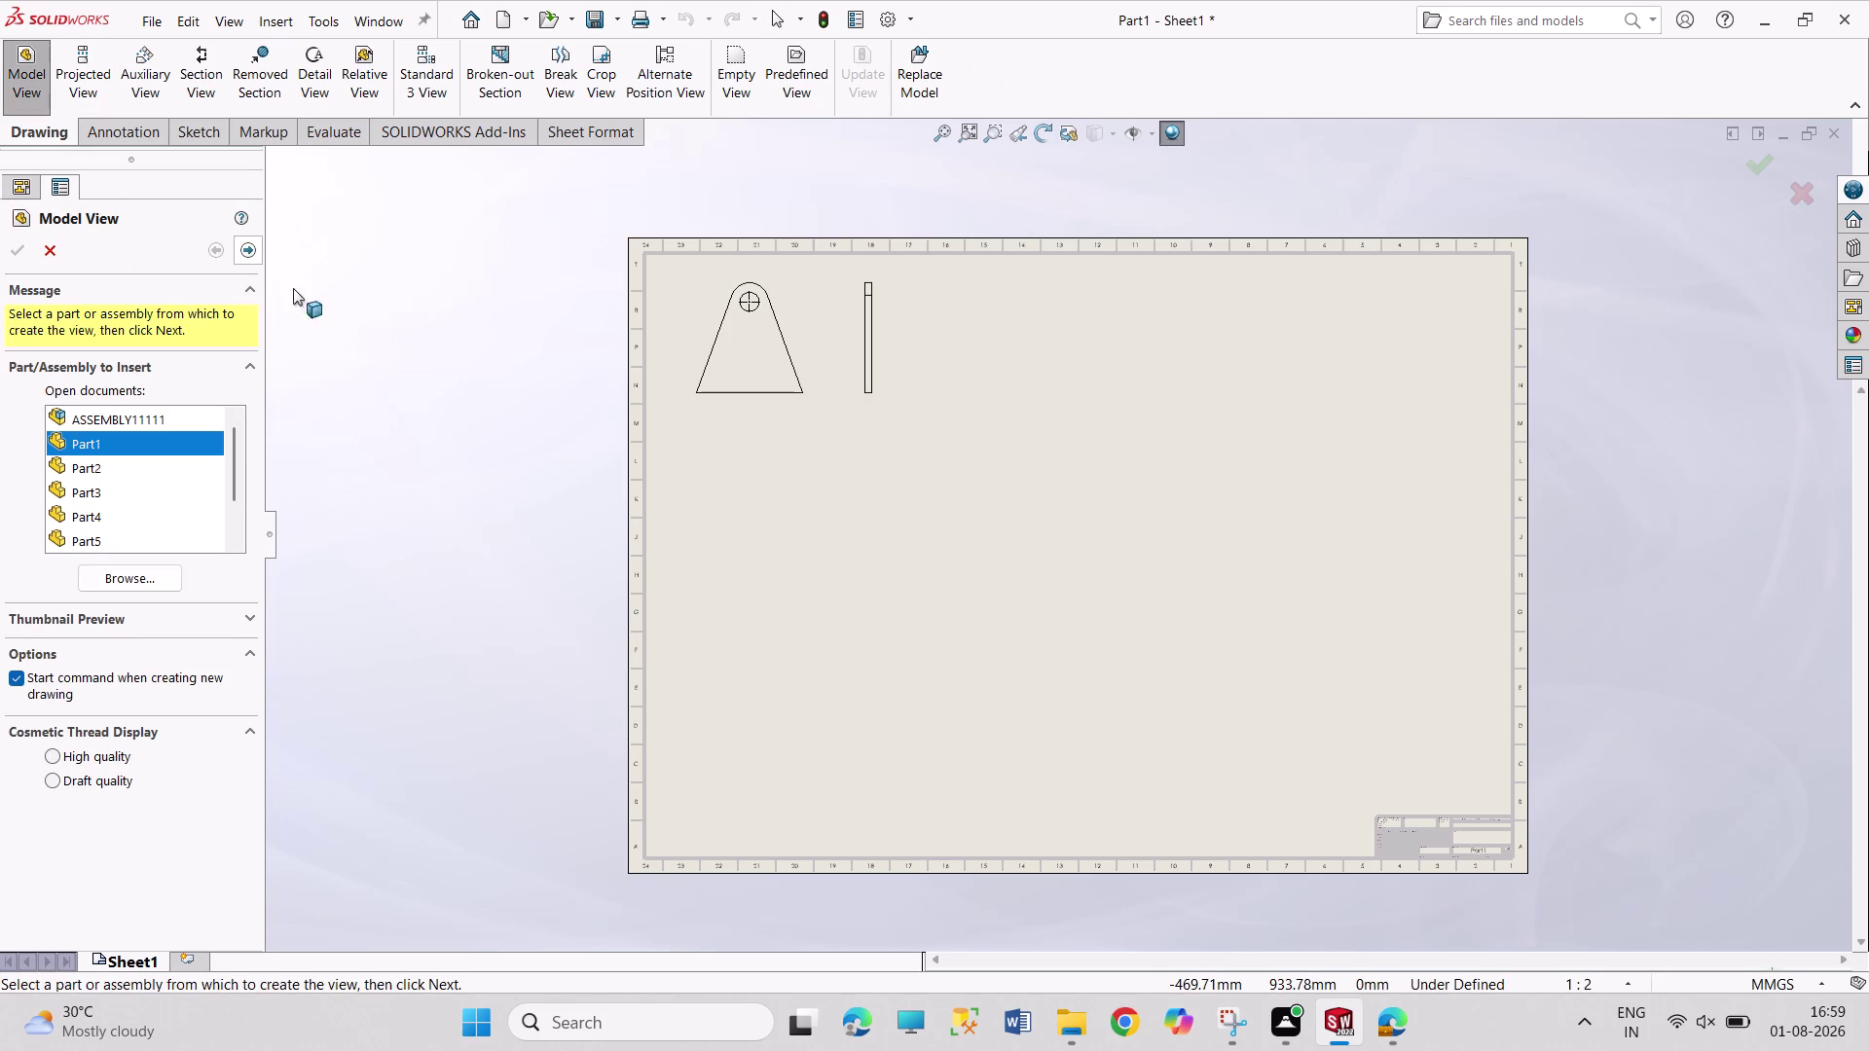
Select the link part file Part2 for a new model view.
click(113, 579)
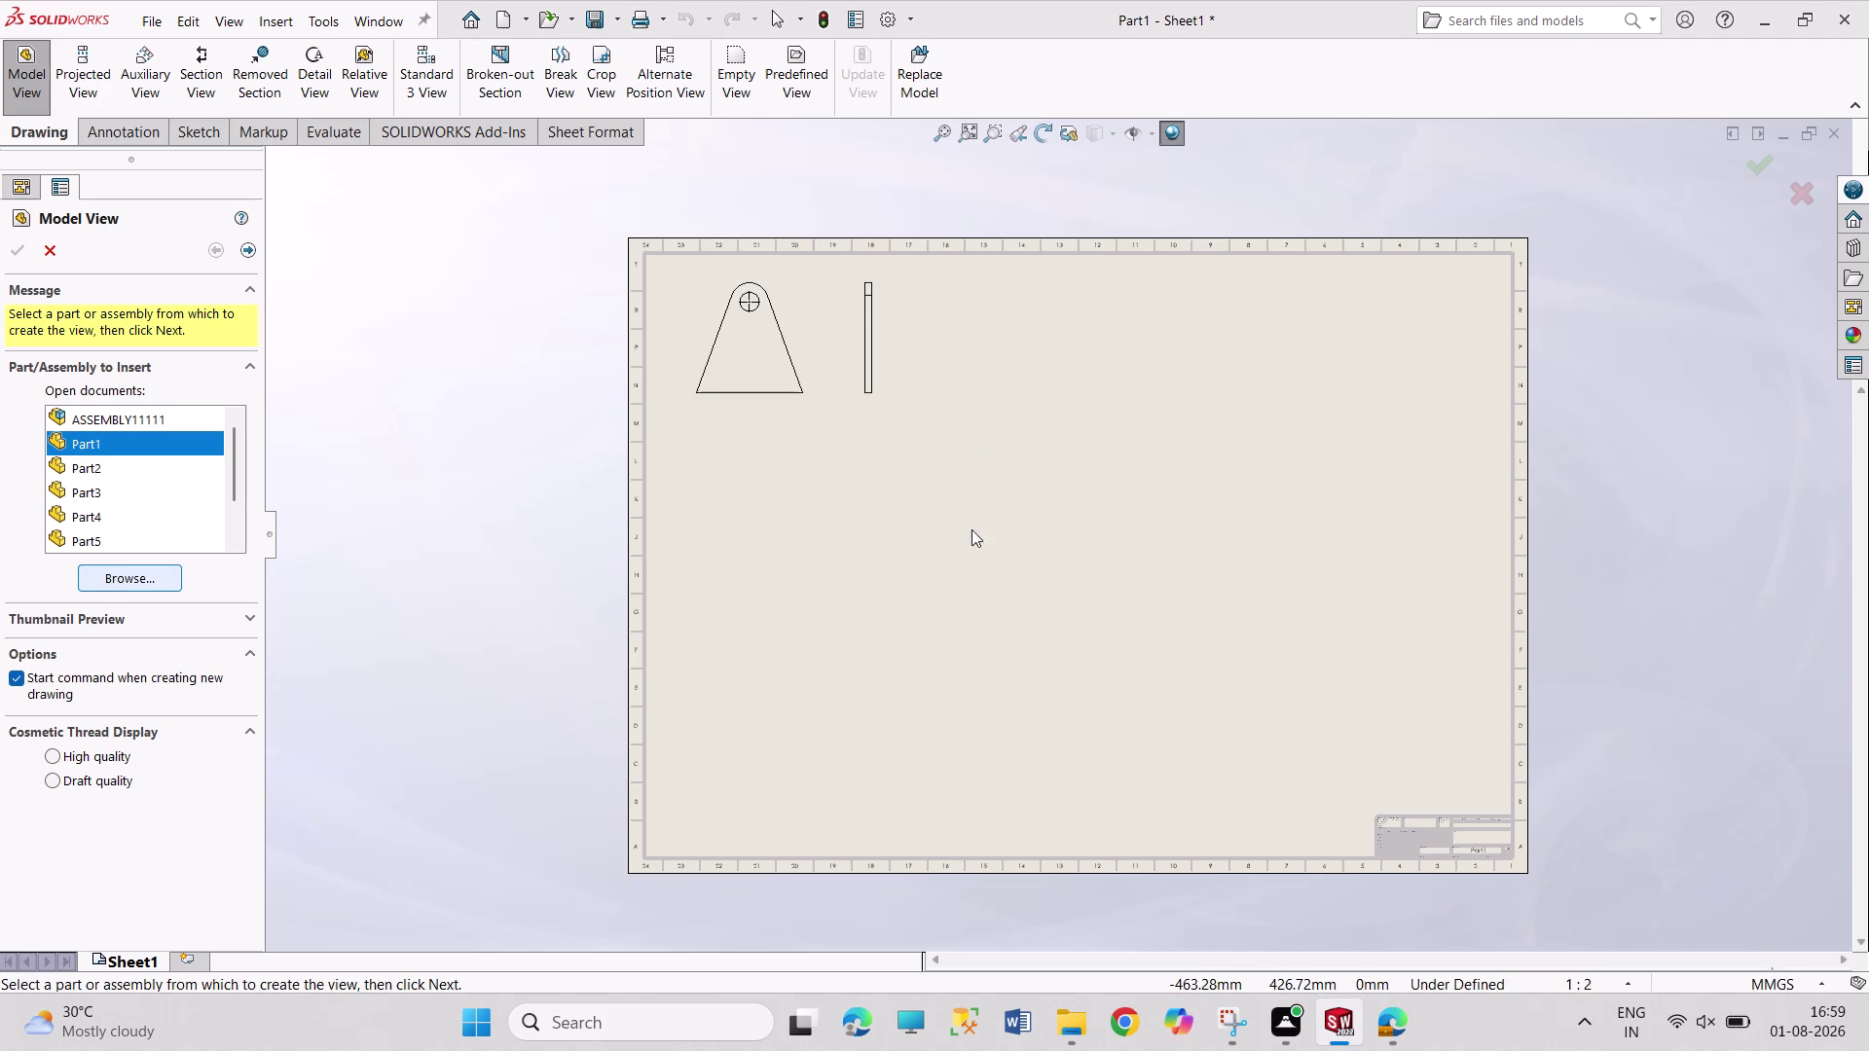
click(904, 427)
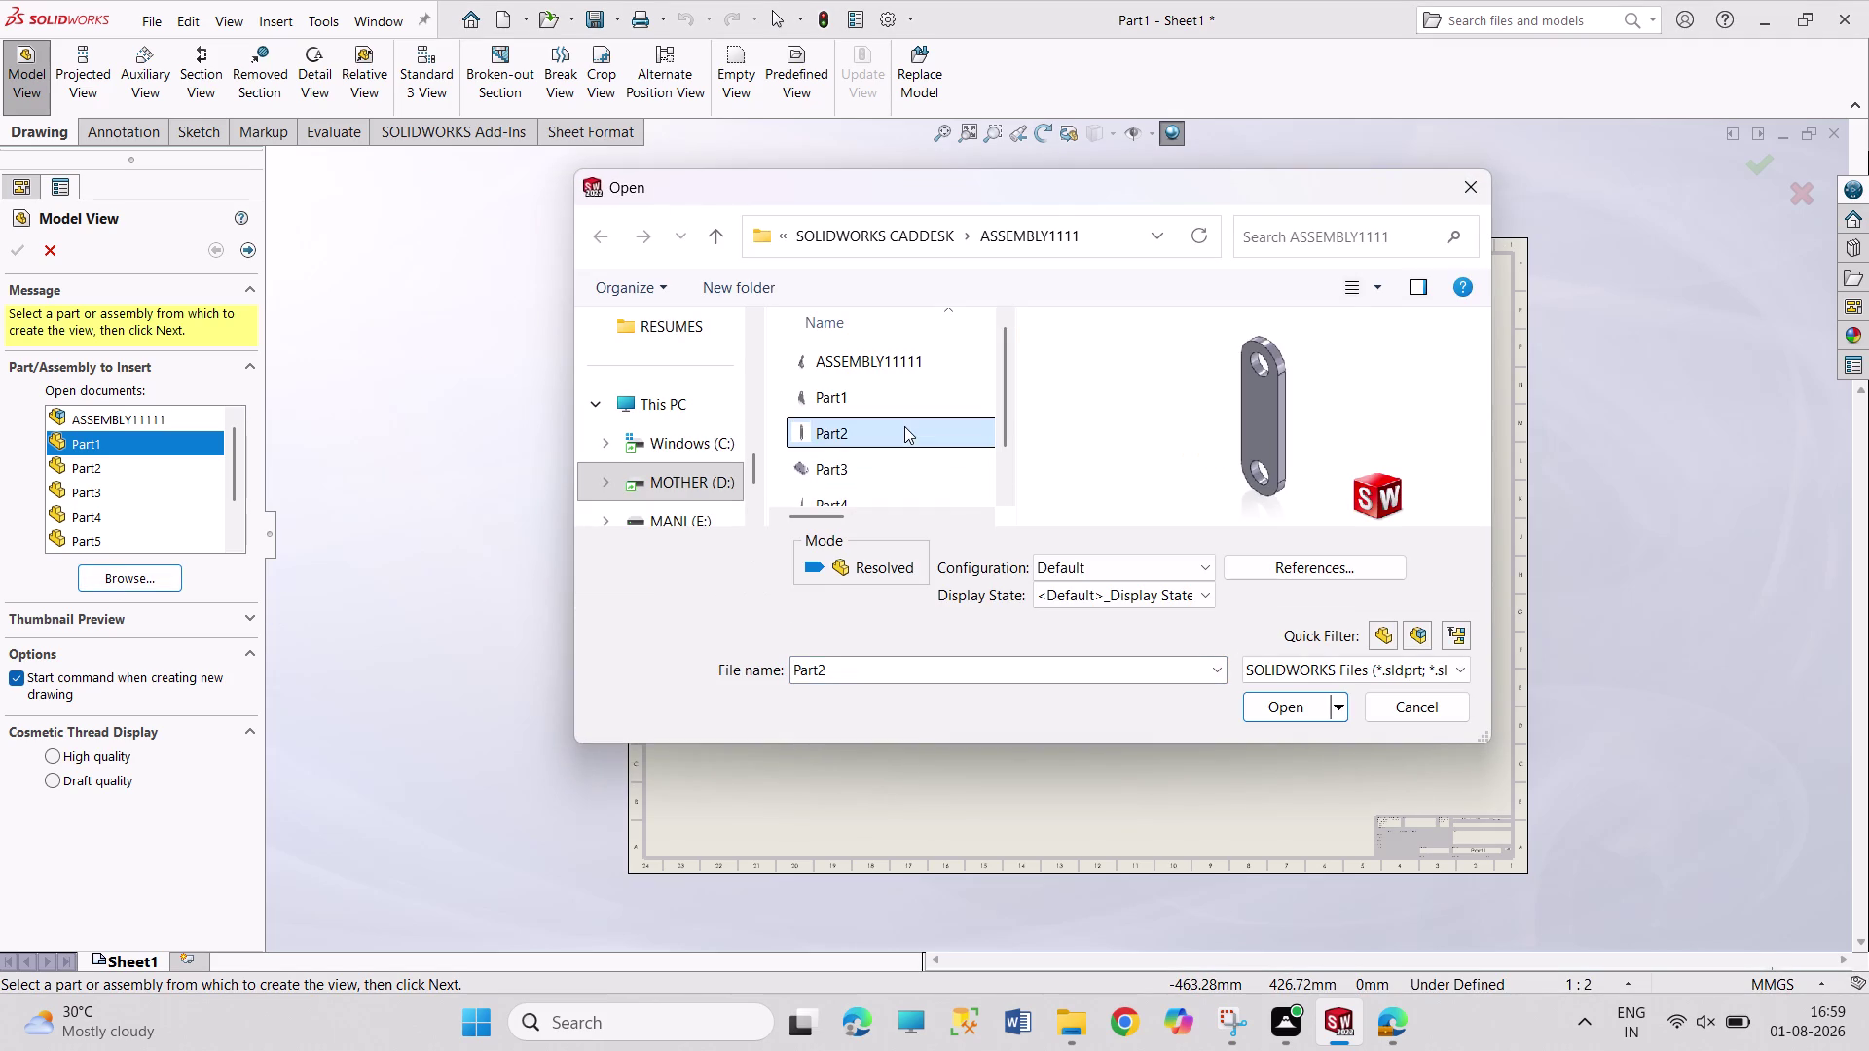
click(1310, 701)
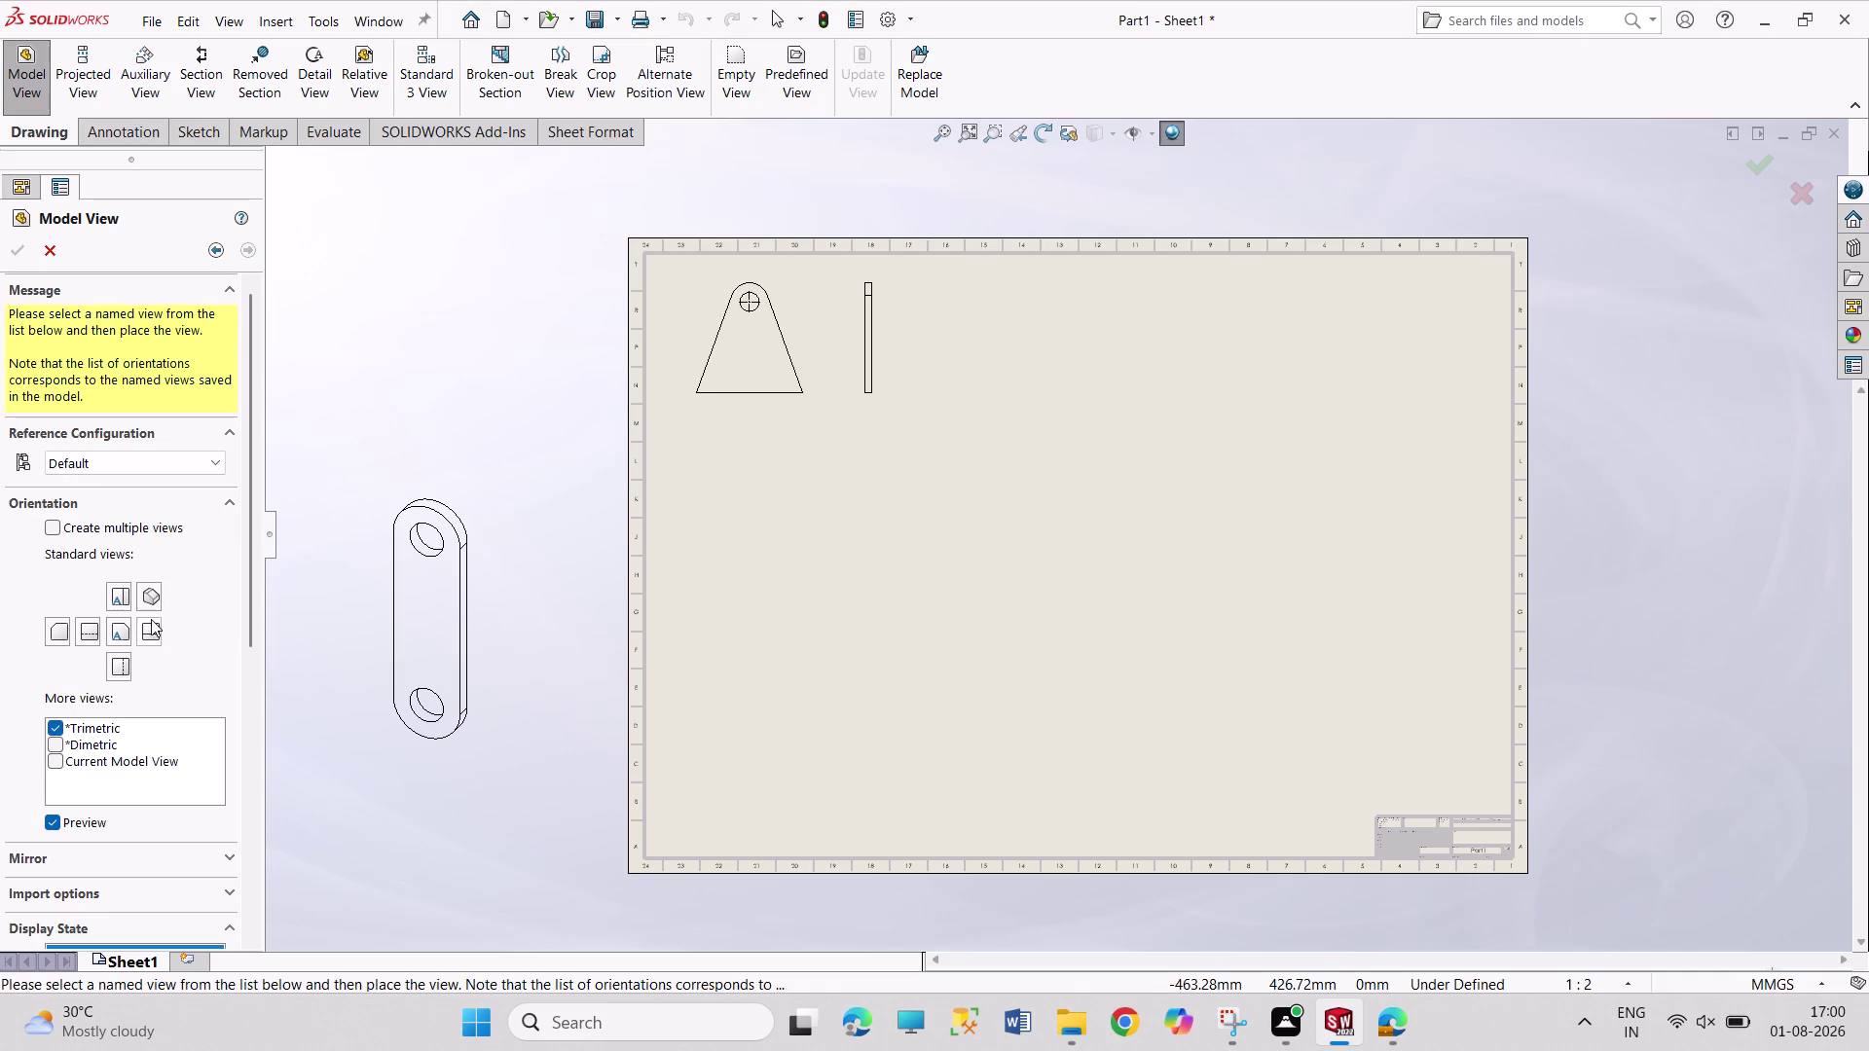
Place Part2's front view below the bracket and a projected side view to its right.
click(120, 635)
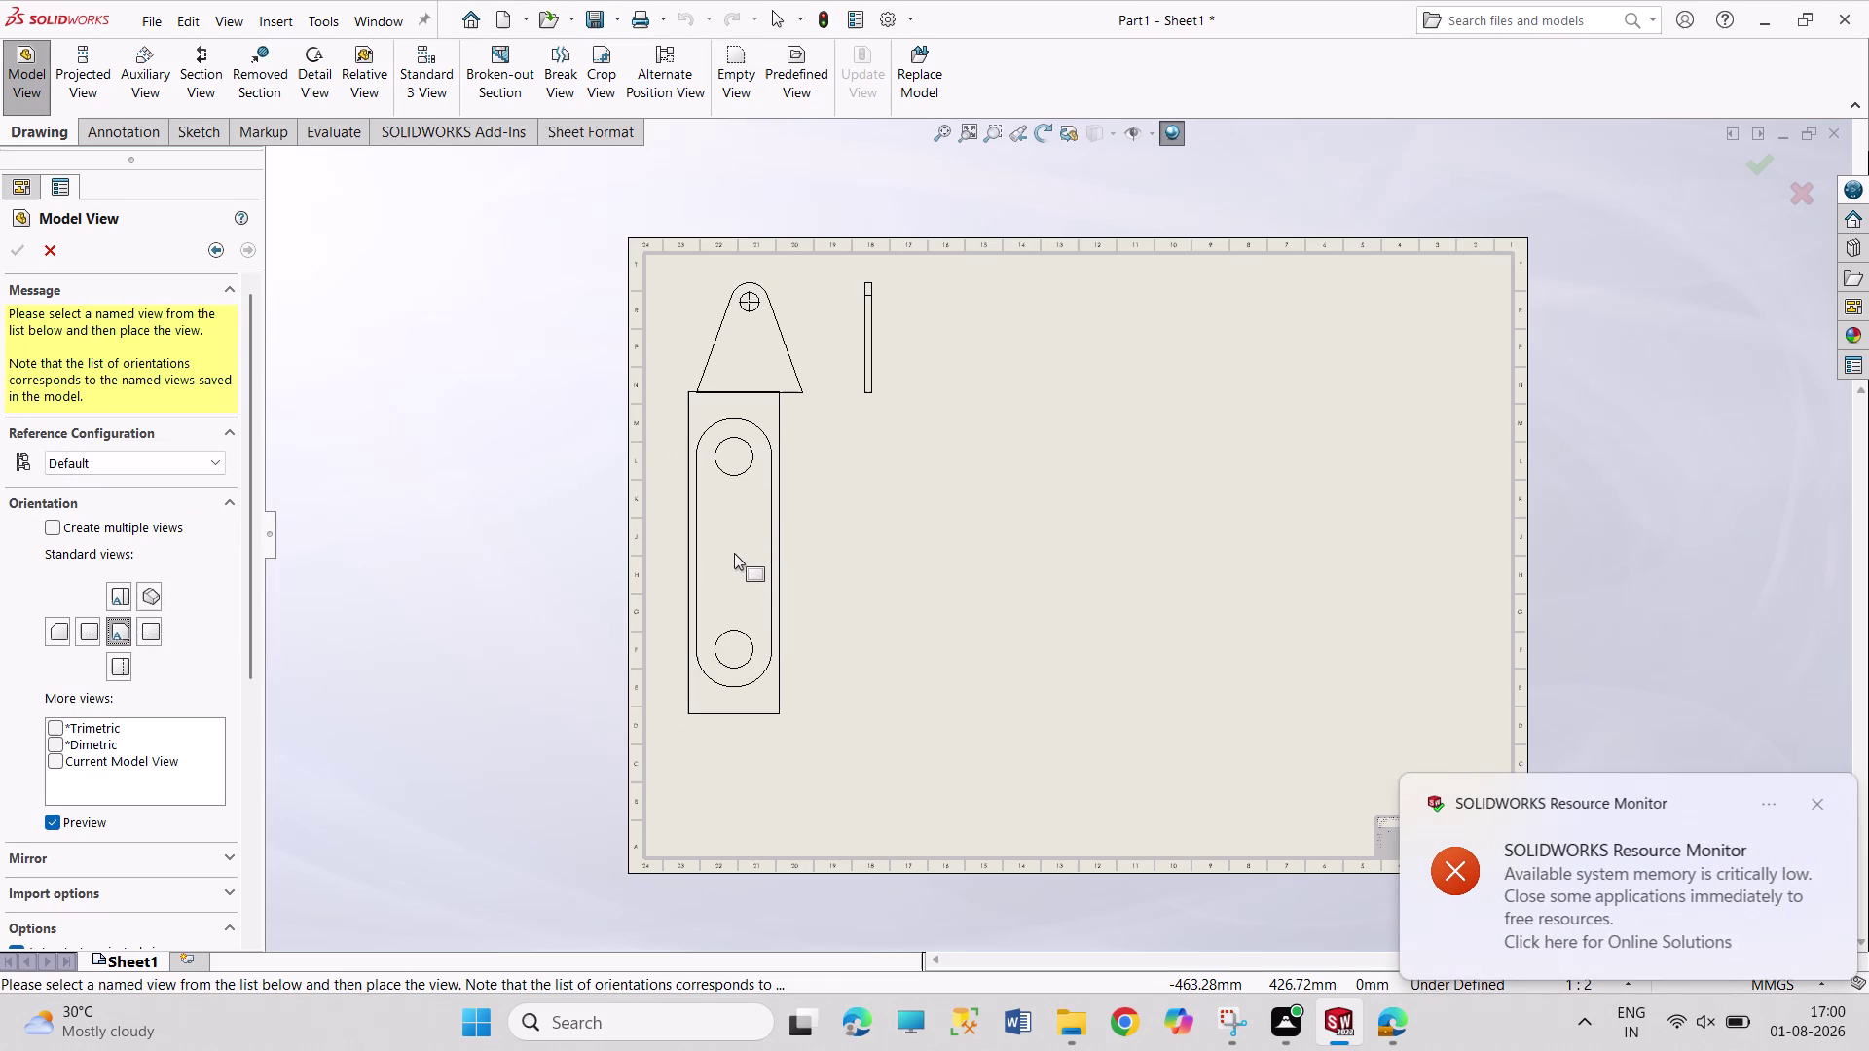
click(733, 553)
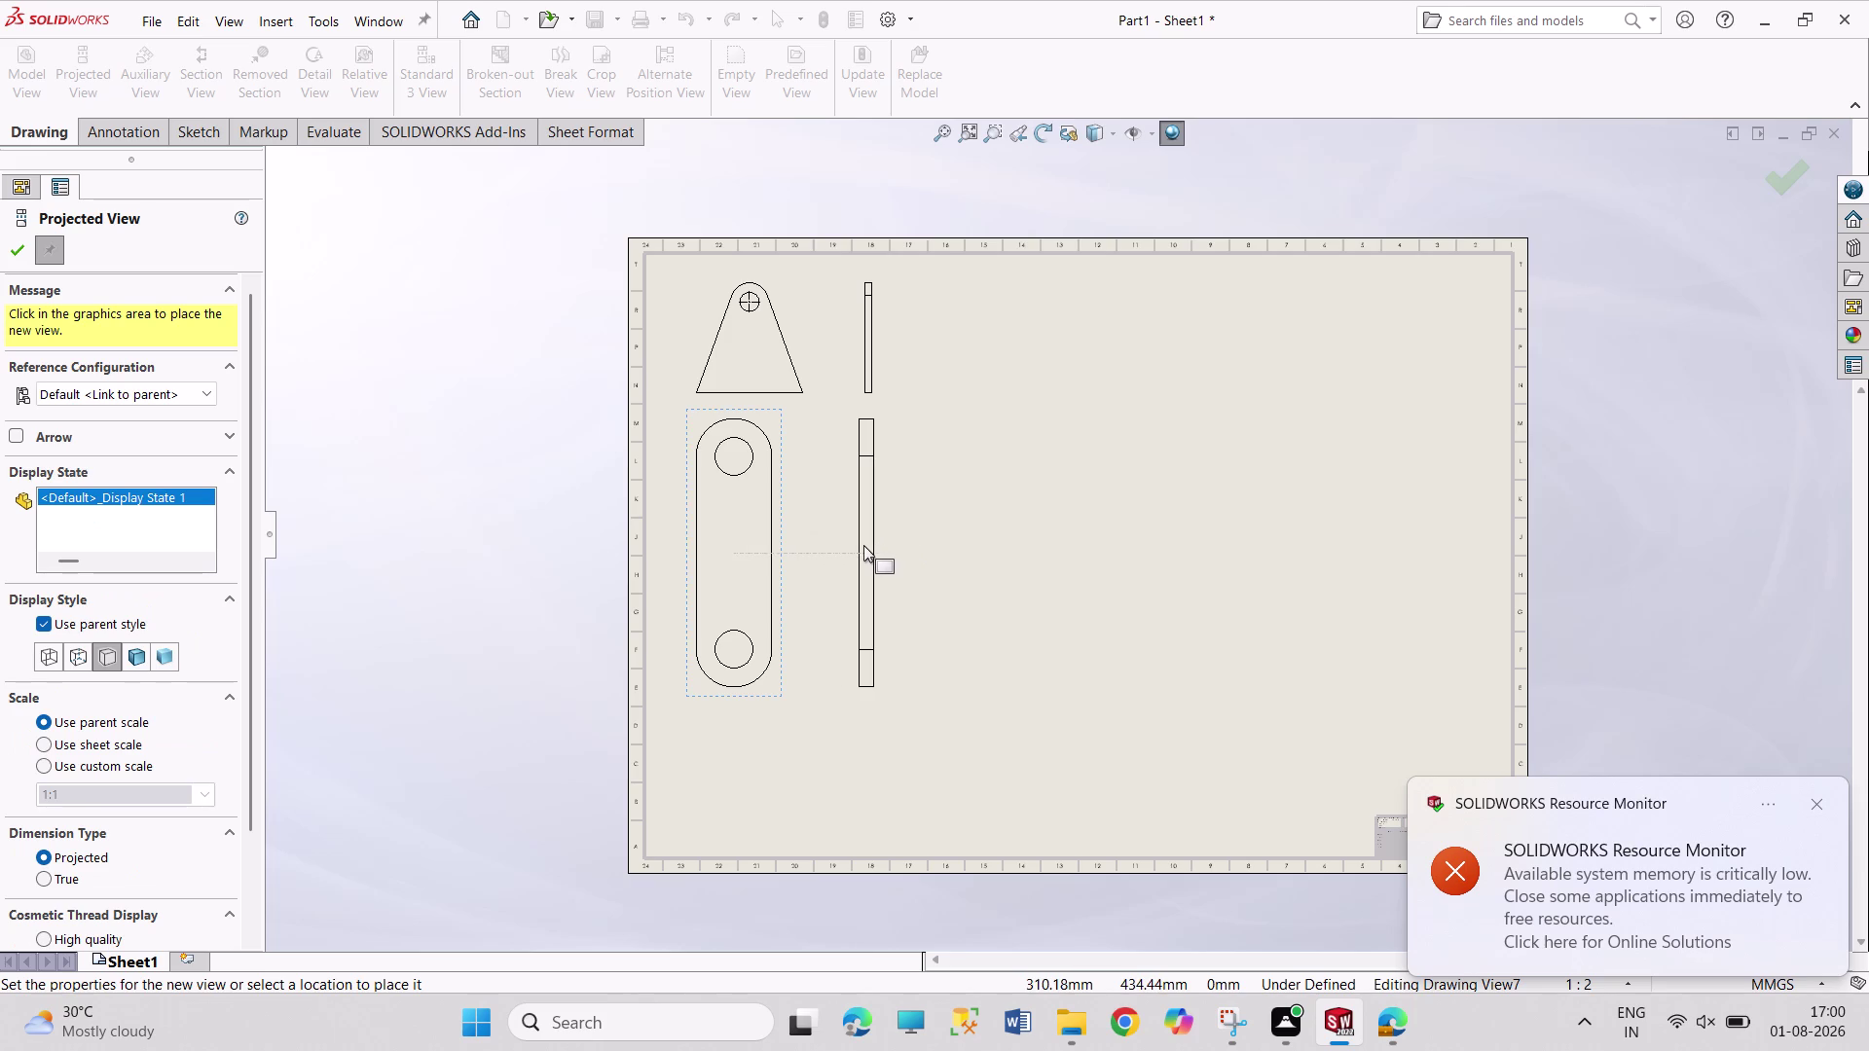
click(863, 545)
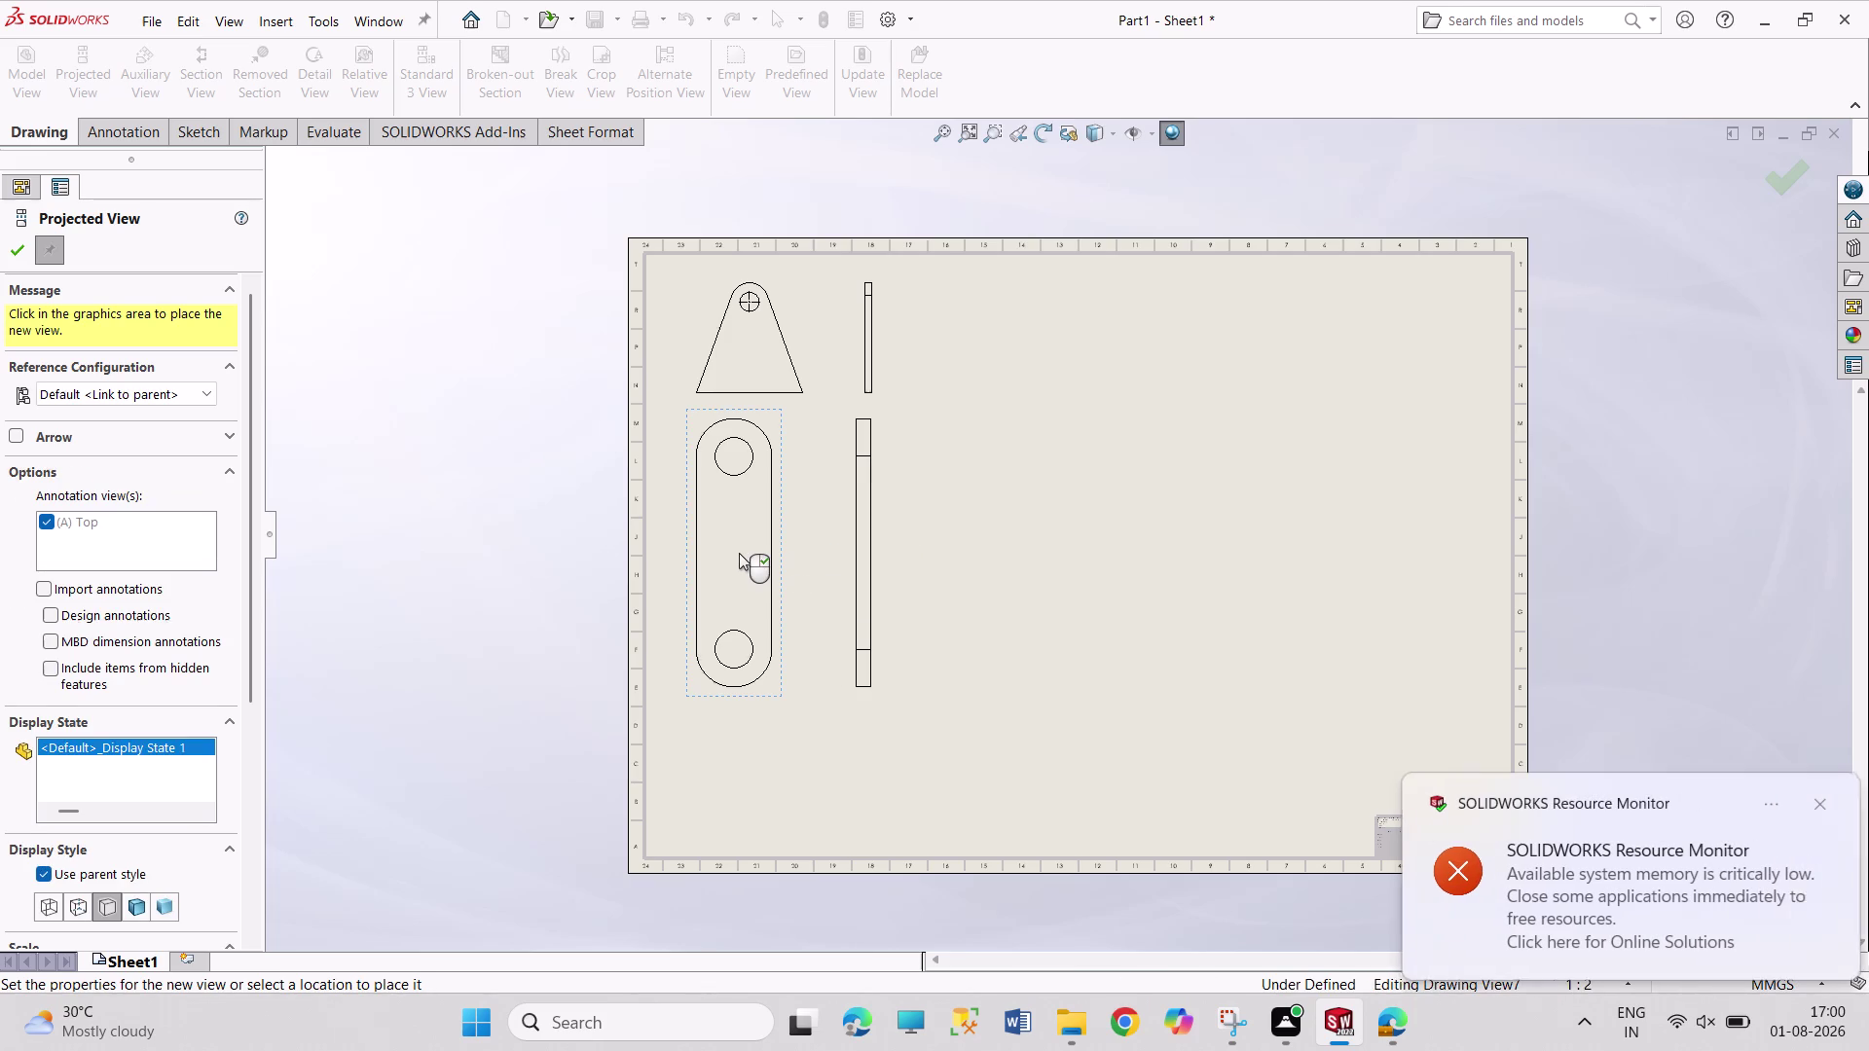
right_click(739, 553)
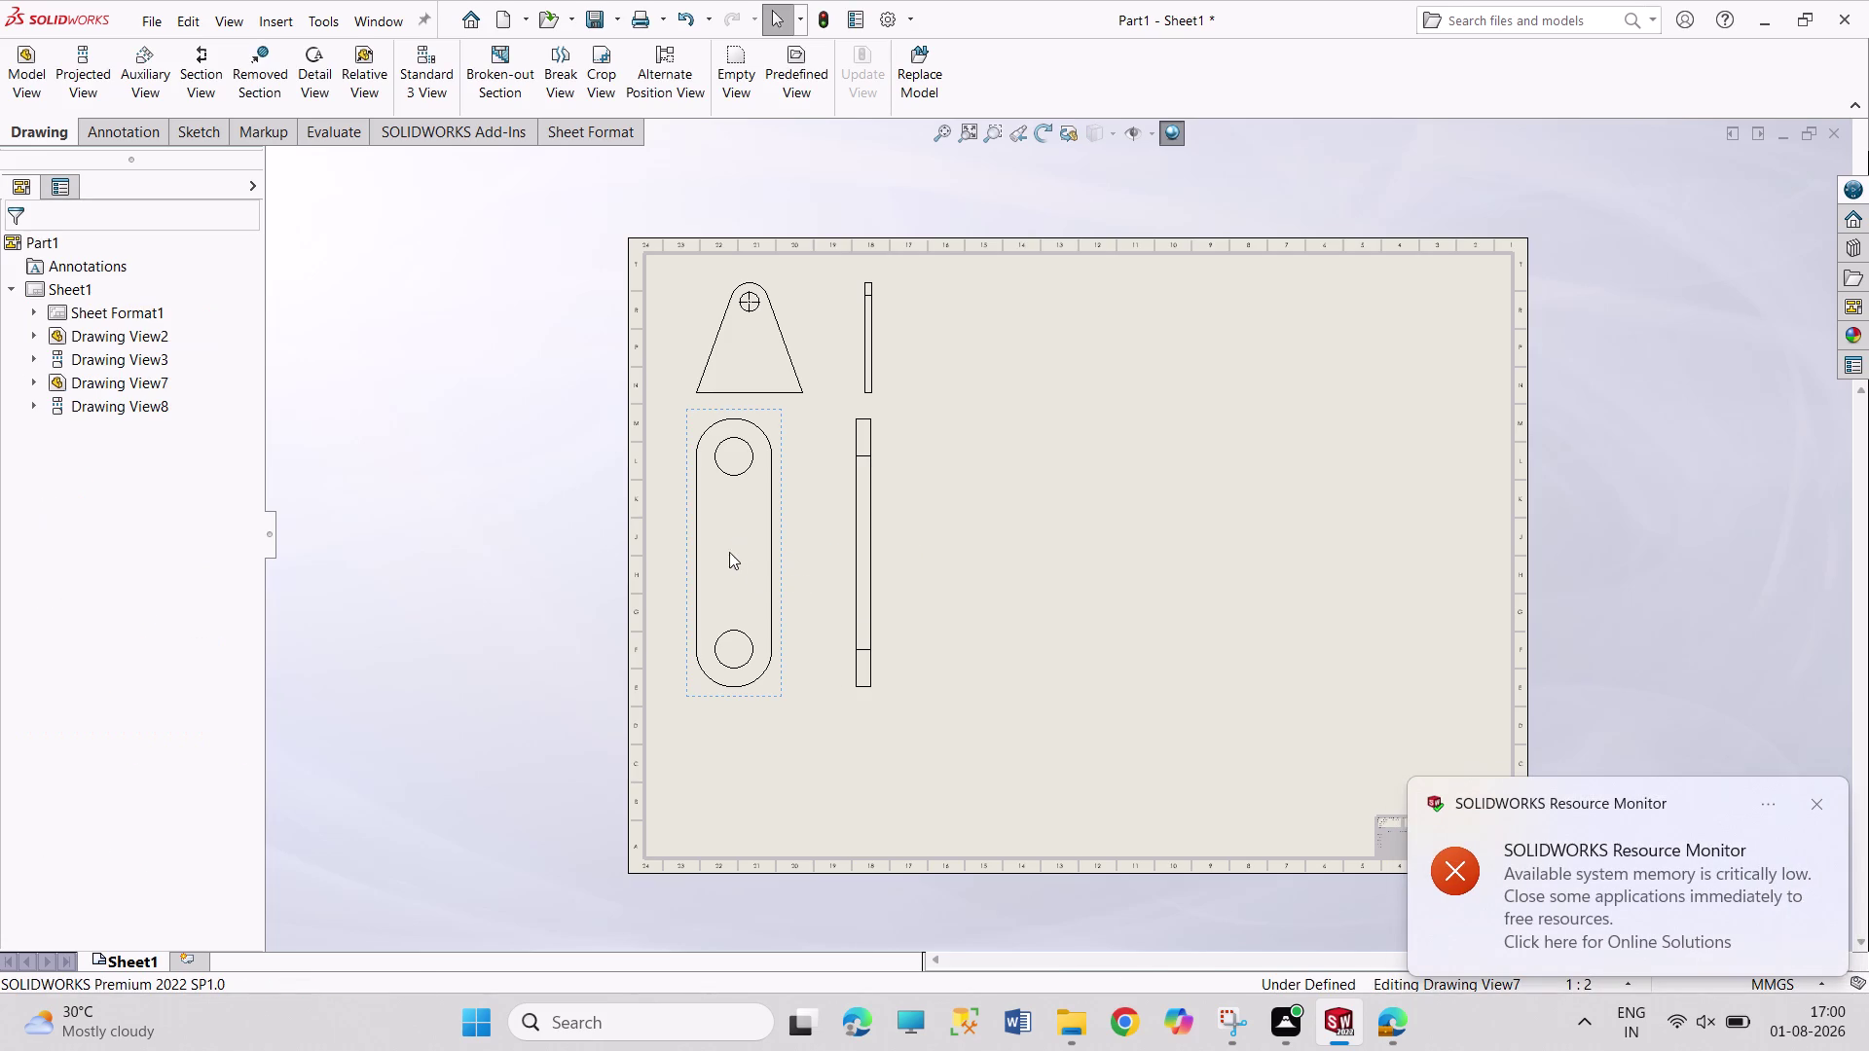
right_click(82, 288)
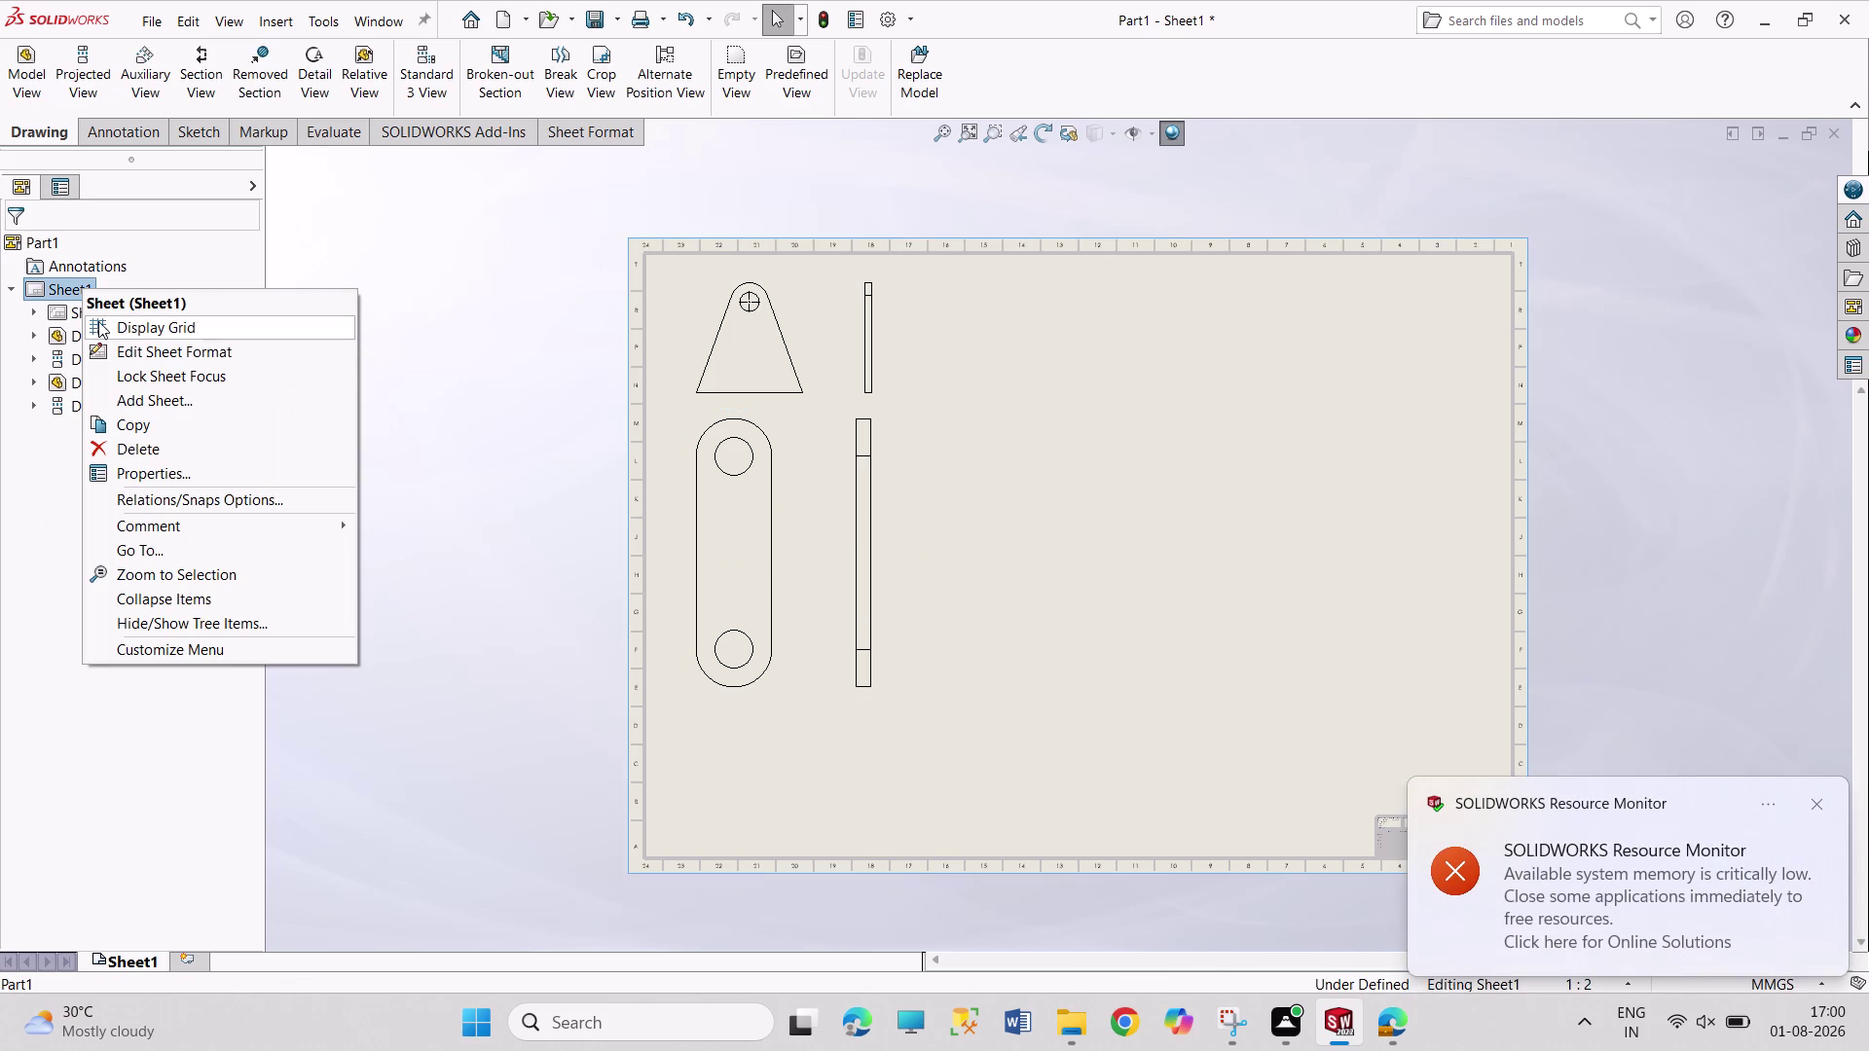
click(192, 475)
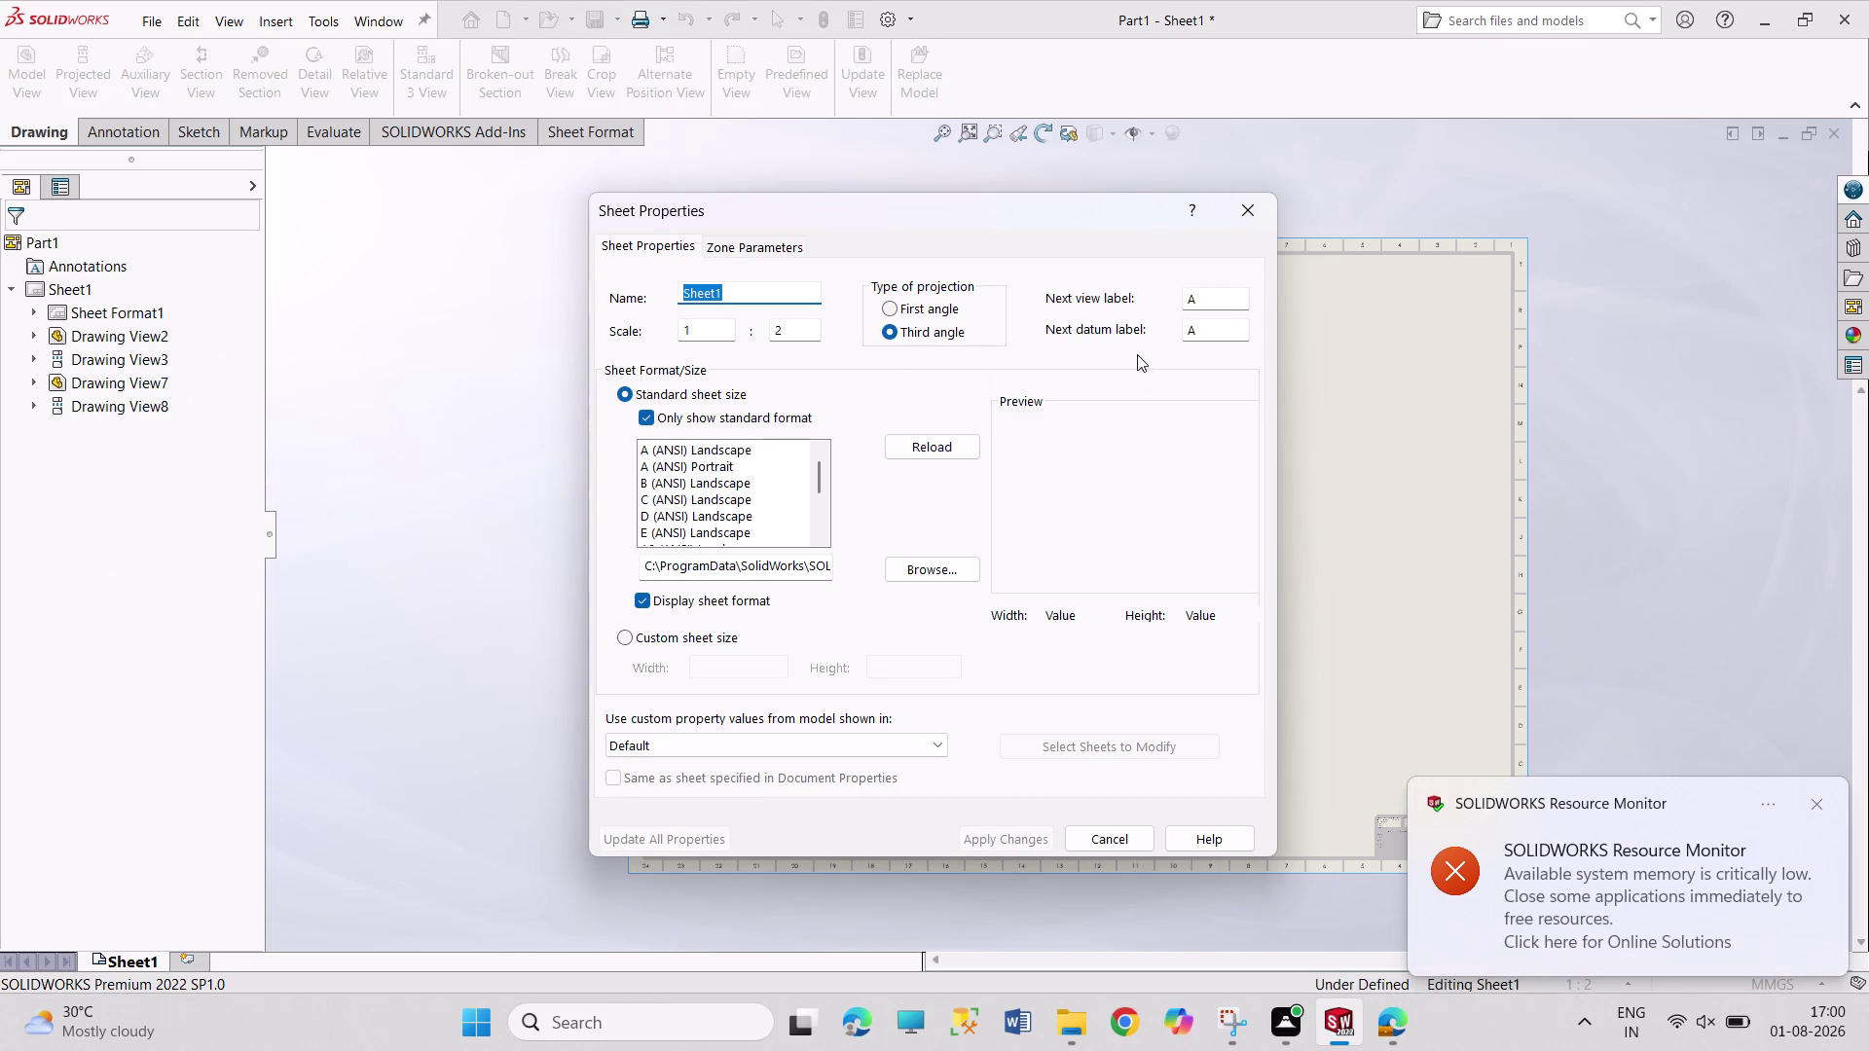
click(1251, 223)
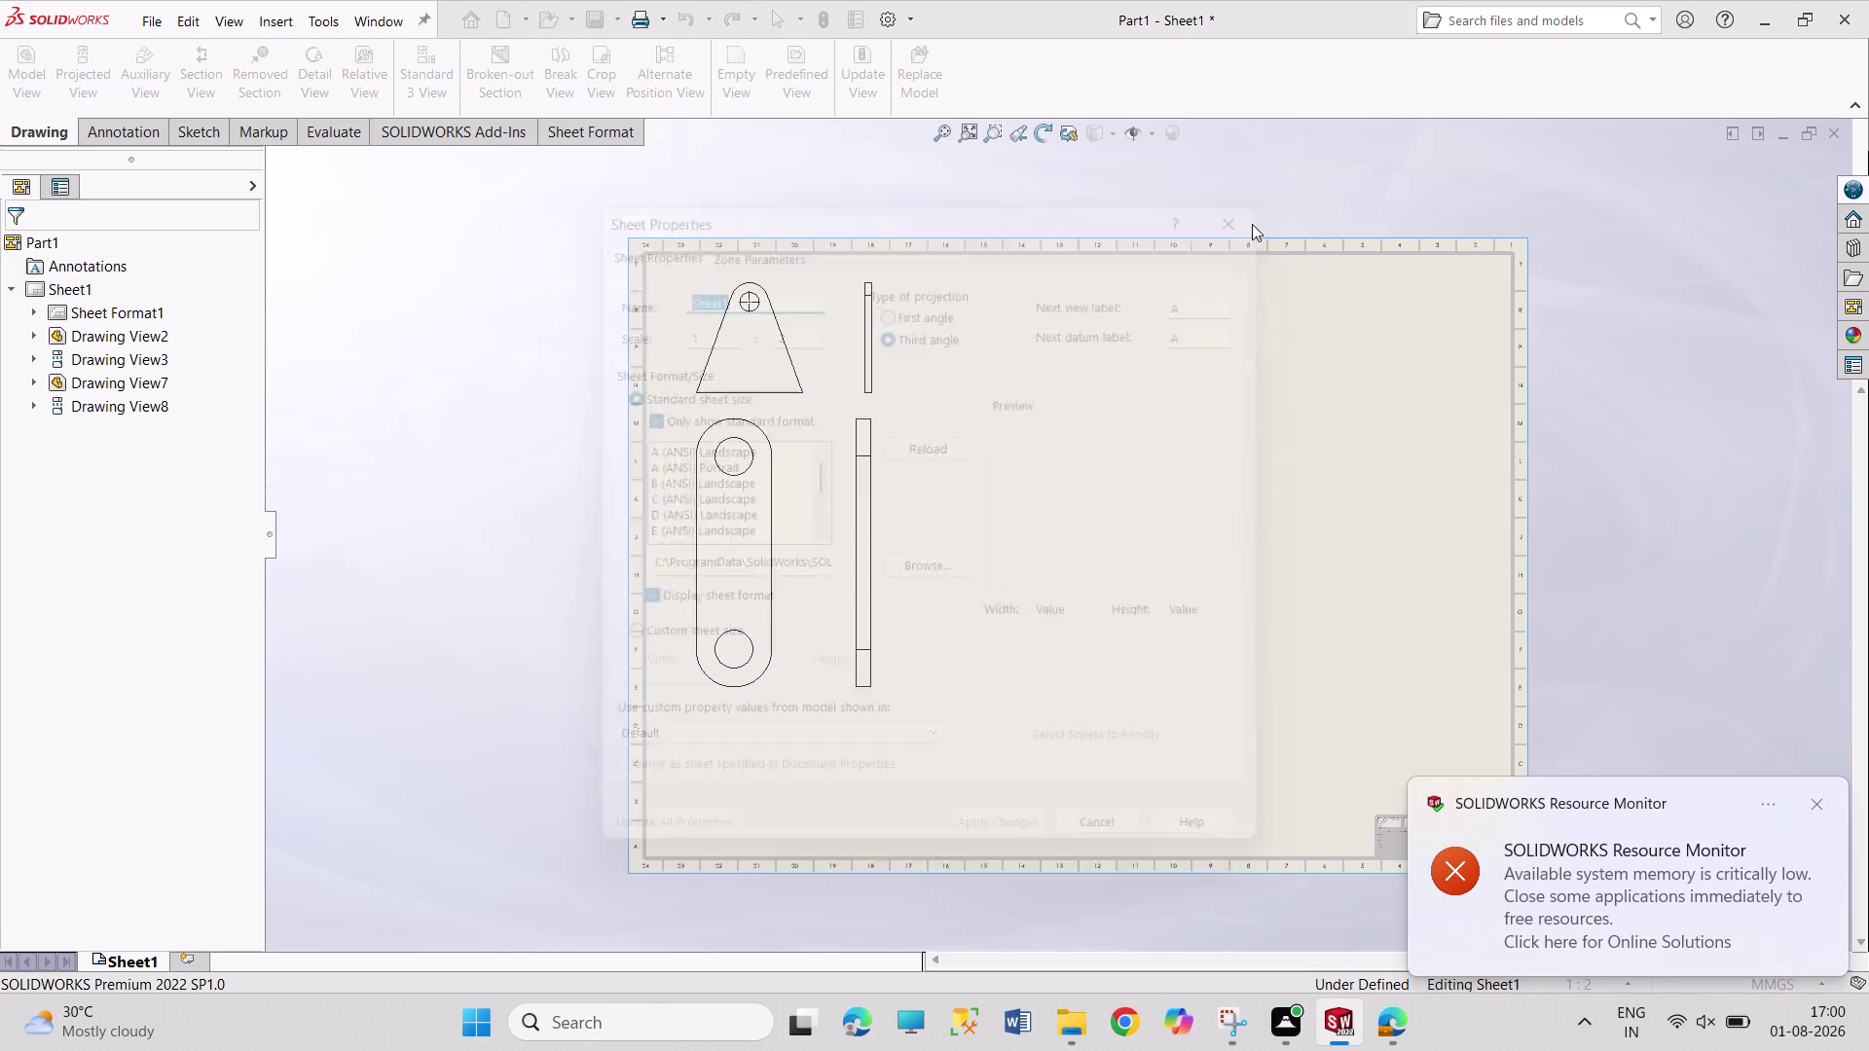
right_click(738, 566)
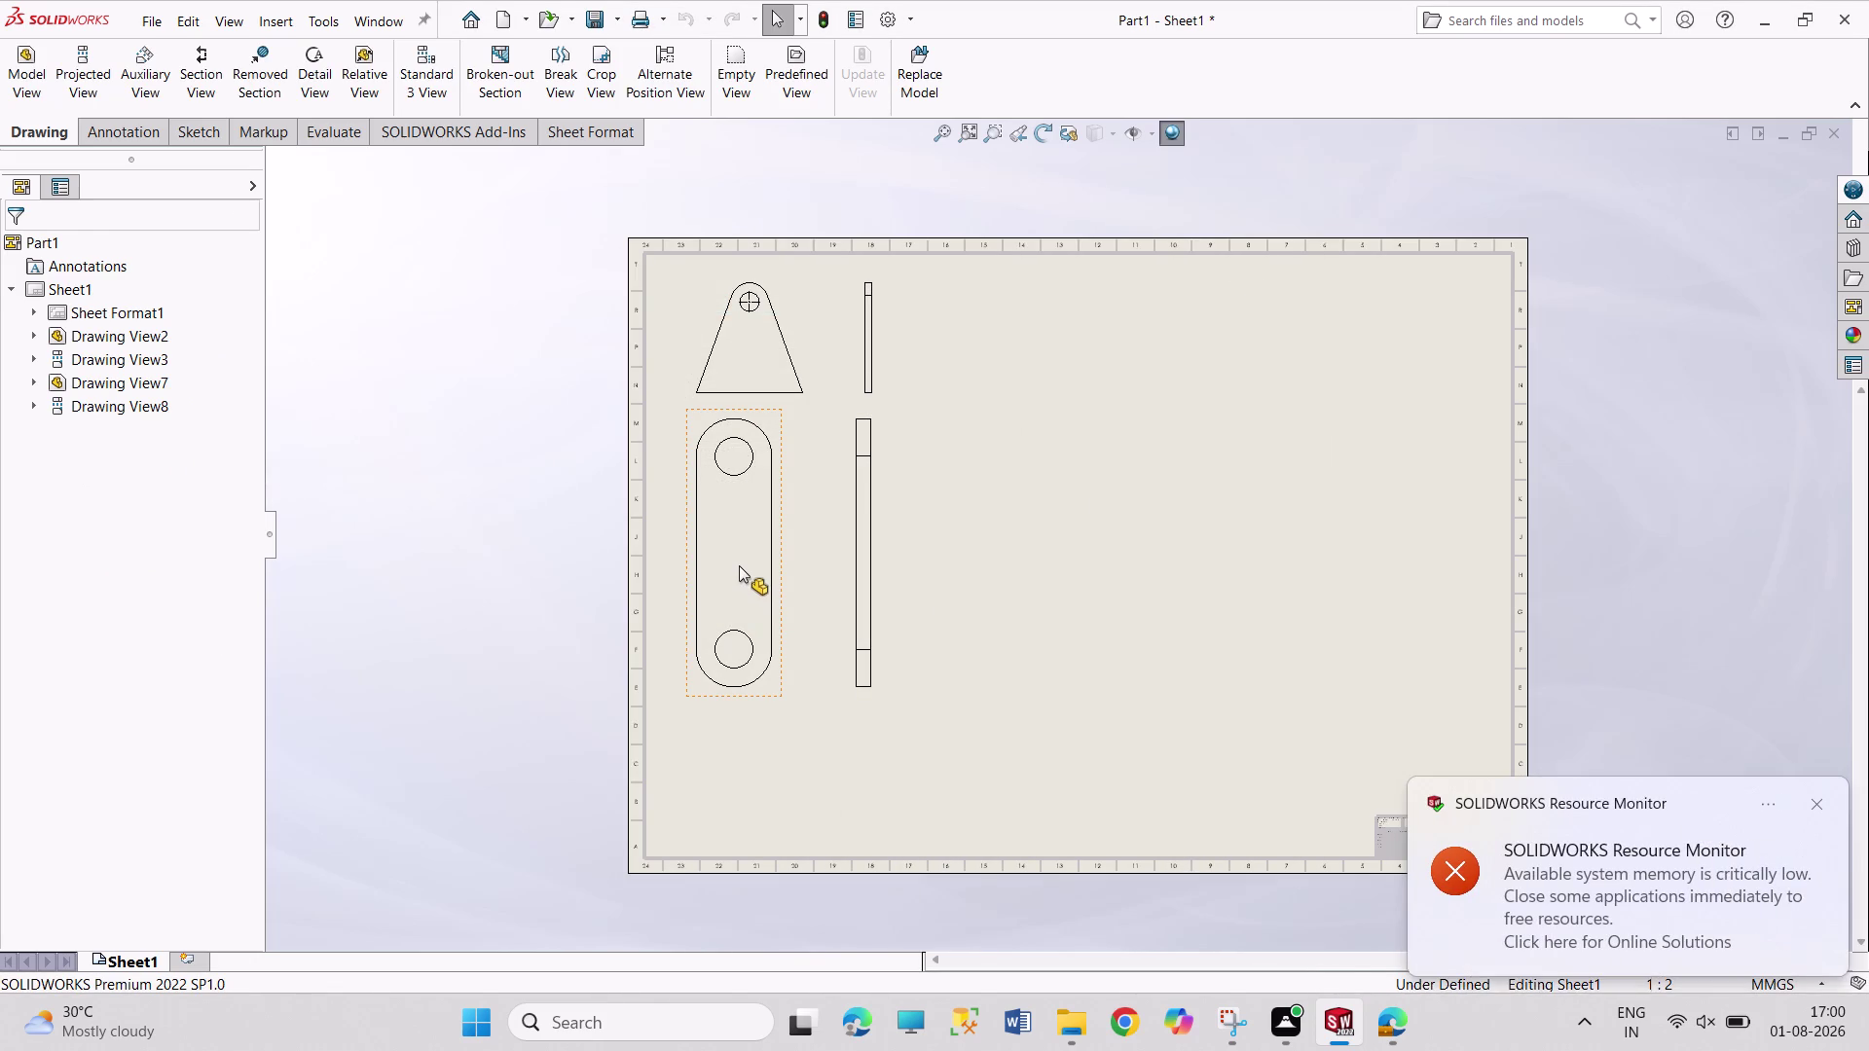
scroll(down, 3)
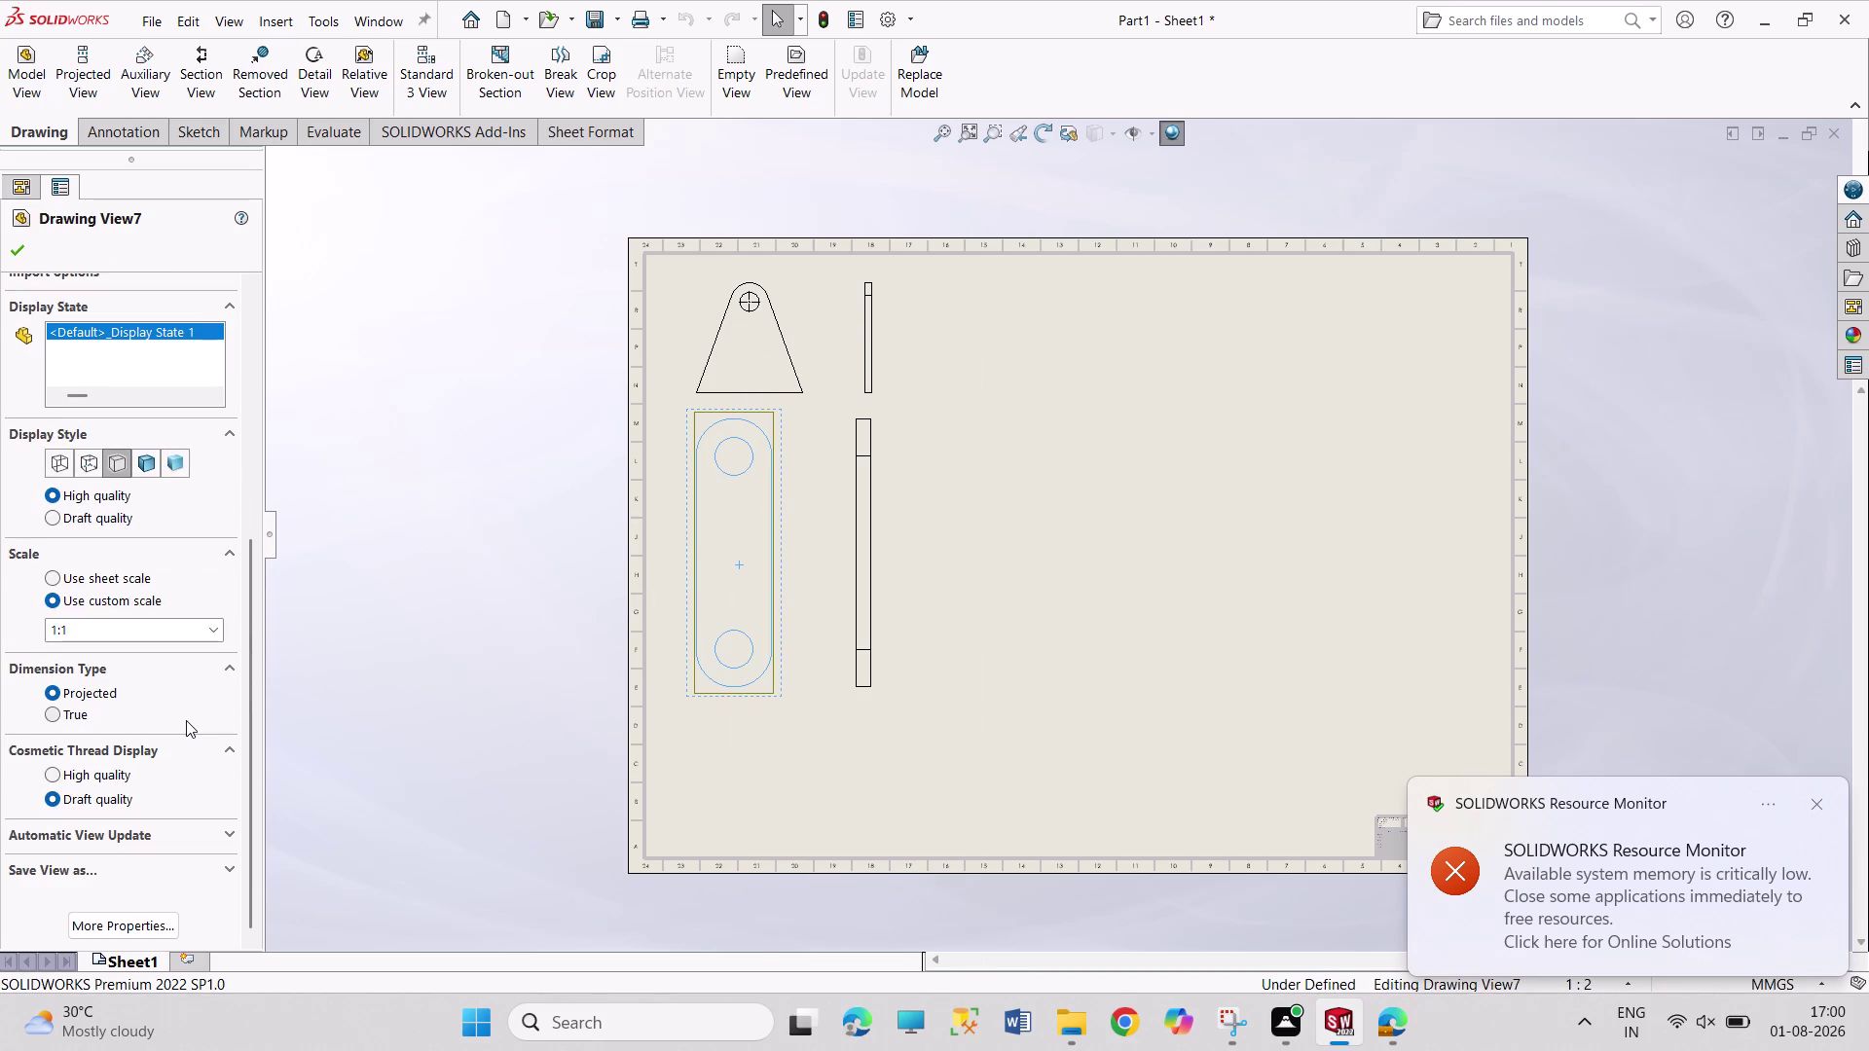
scroll(up, 3)
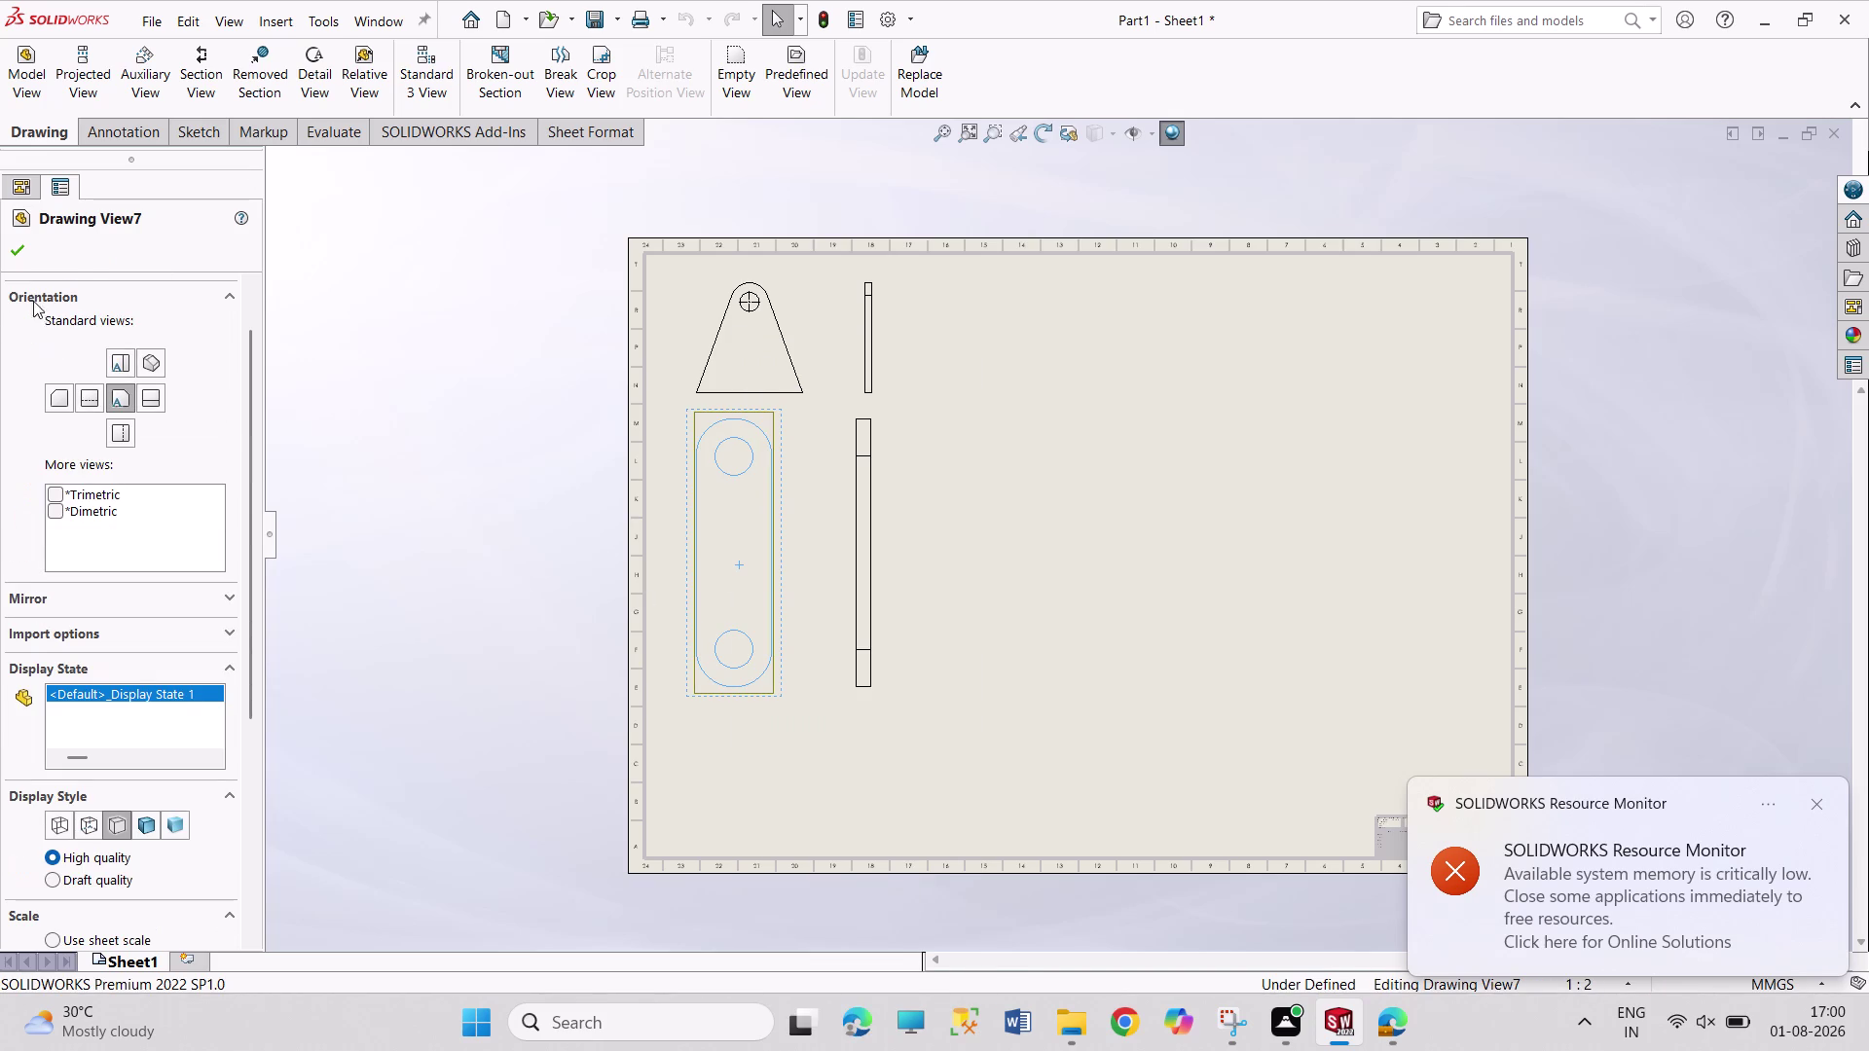
click(14, 254)
right_click(96, 407)
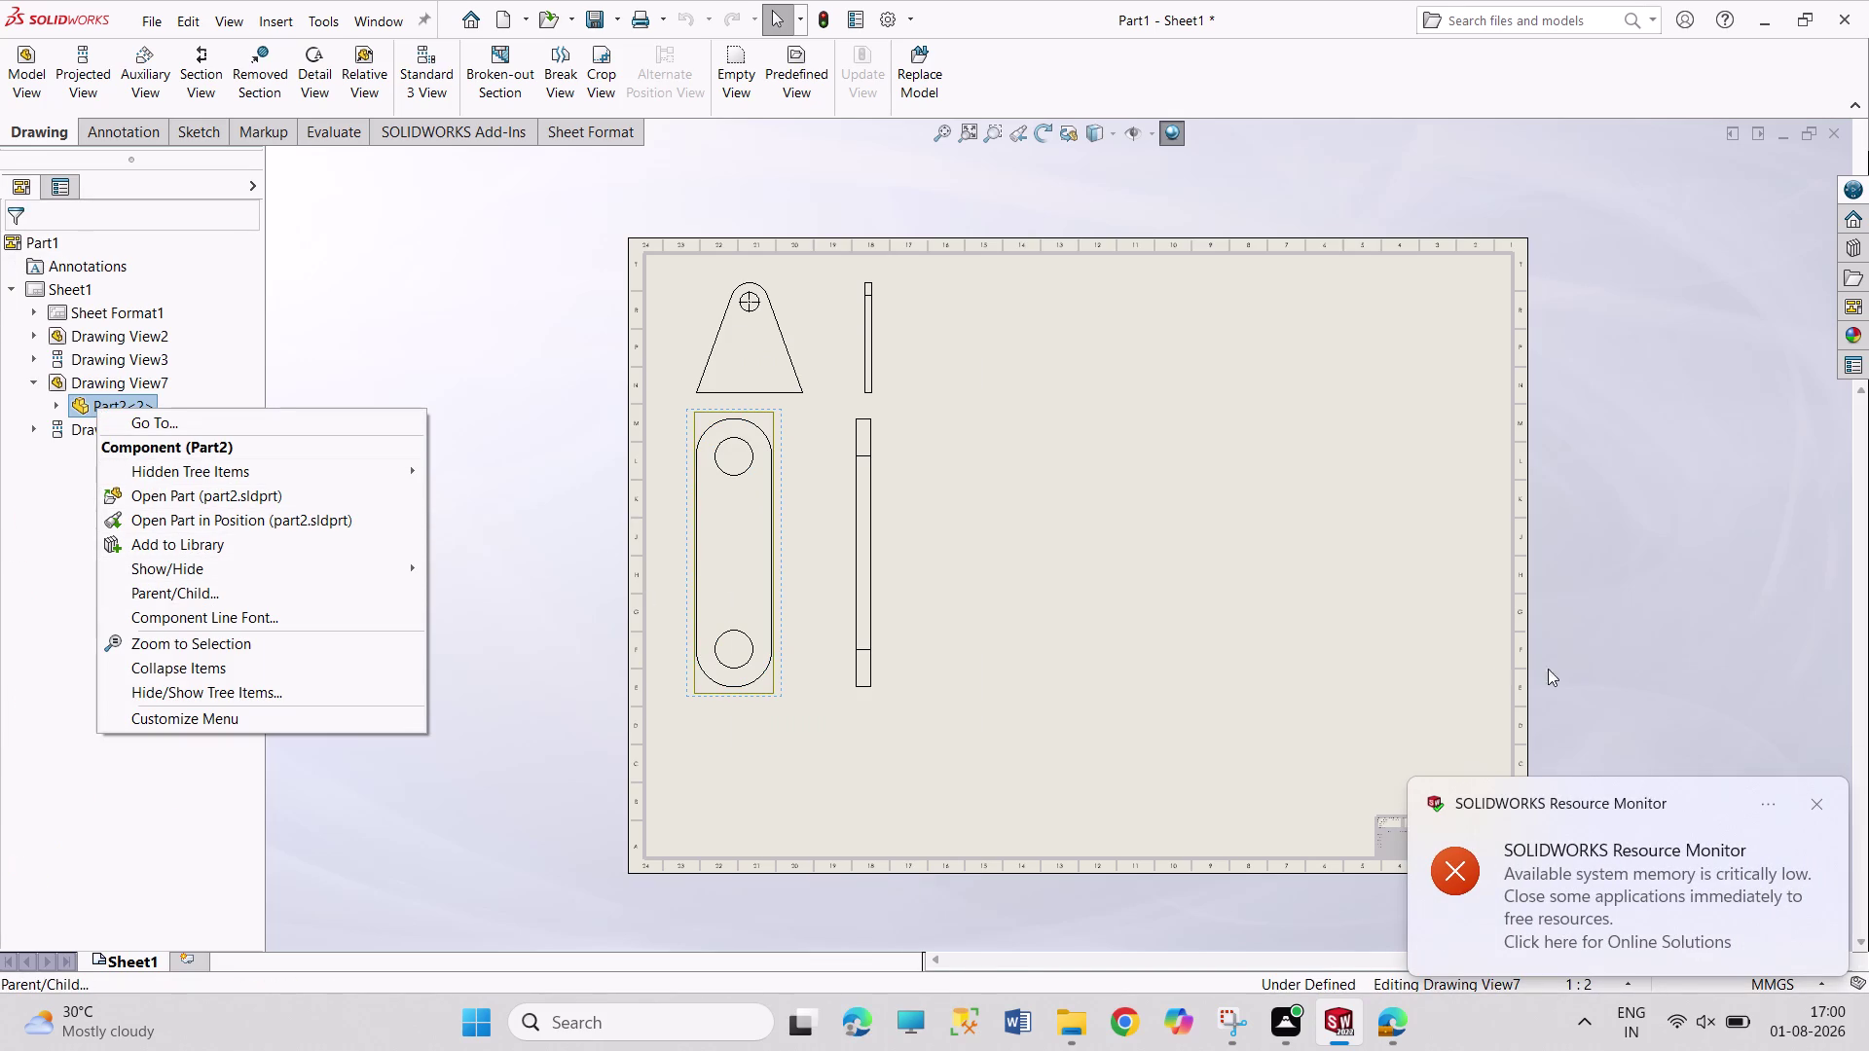
click(1816, 798)
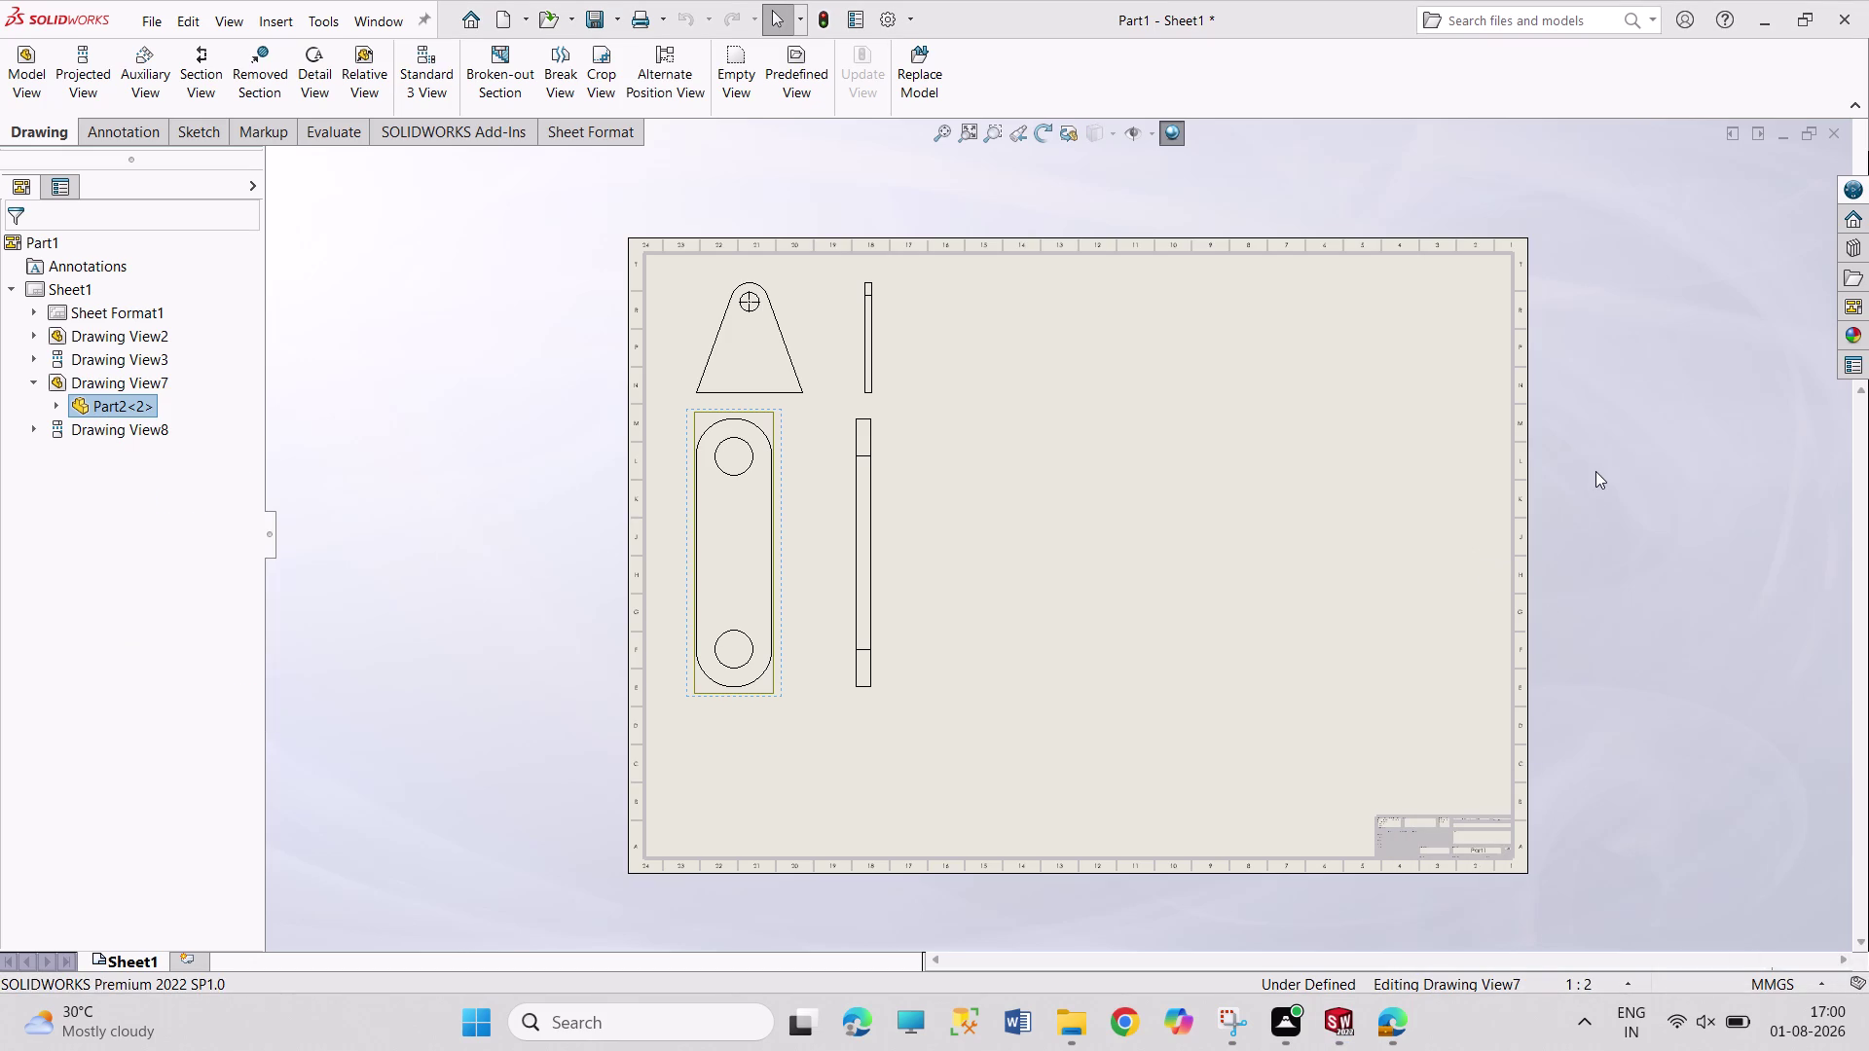
click(1595, 471)
click(1810, 803)
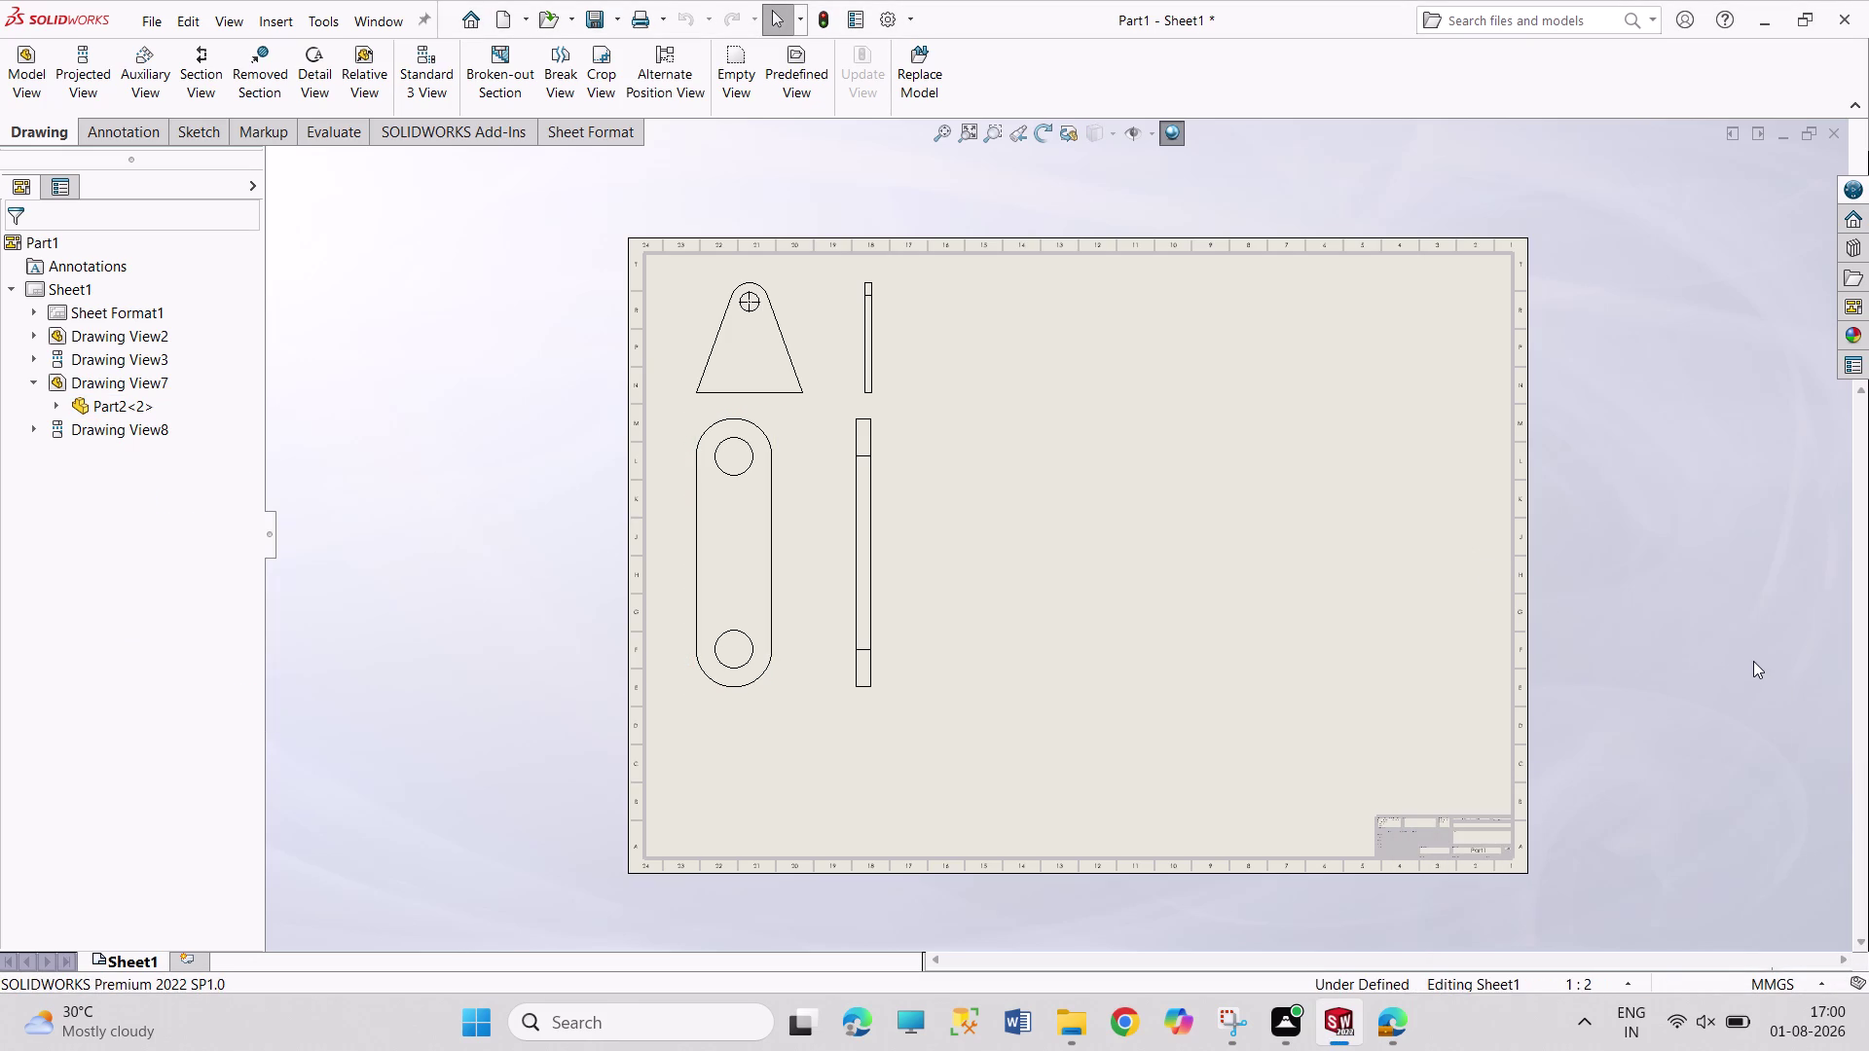
key(ctrl+z)
key(ctrl+z)
key(ctrl+z)
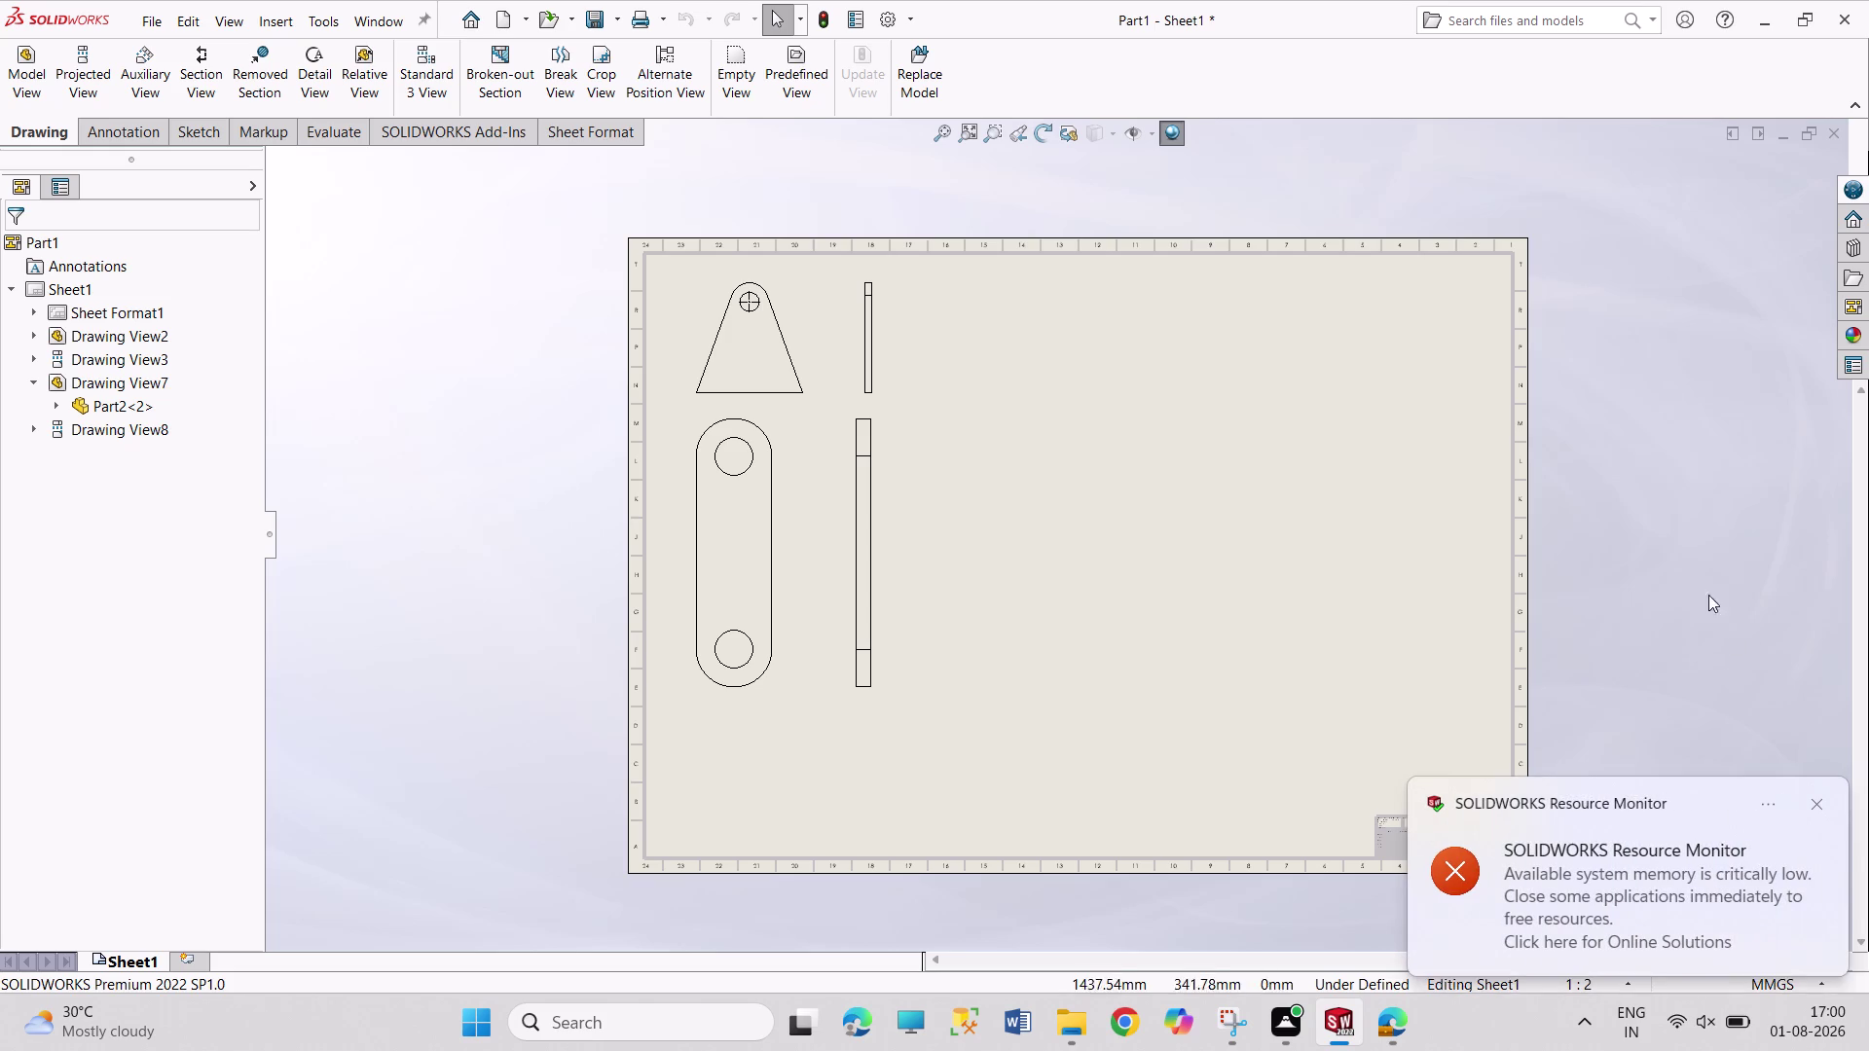
key(Escape)
key(Escape)
key(Escape)
key(Escape)
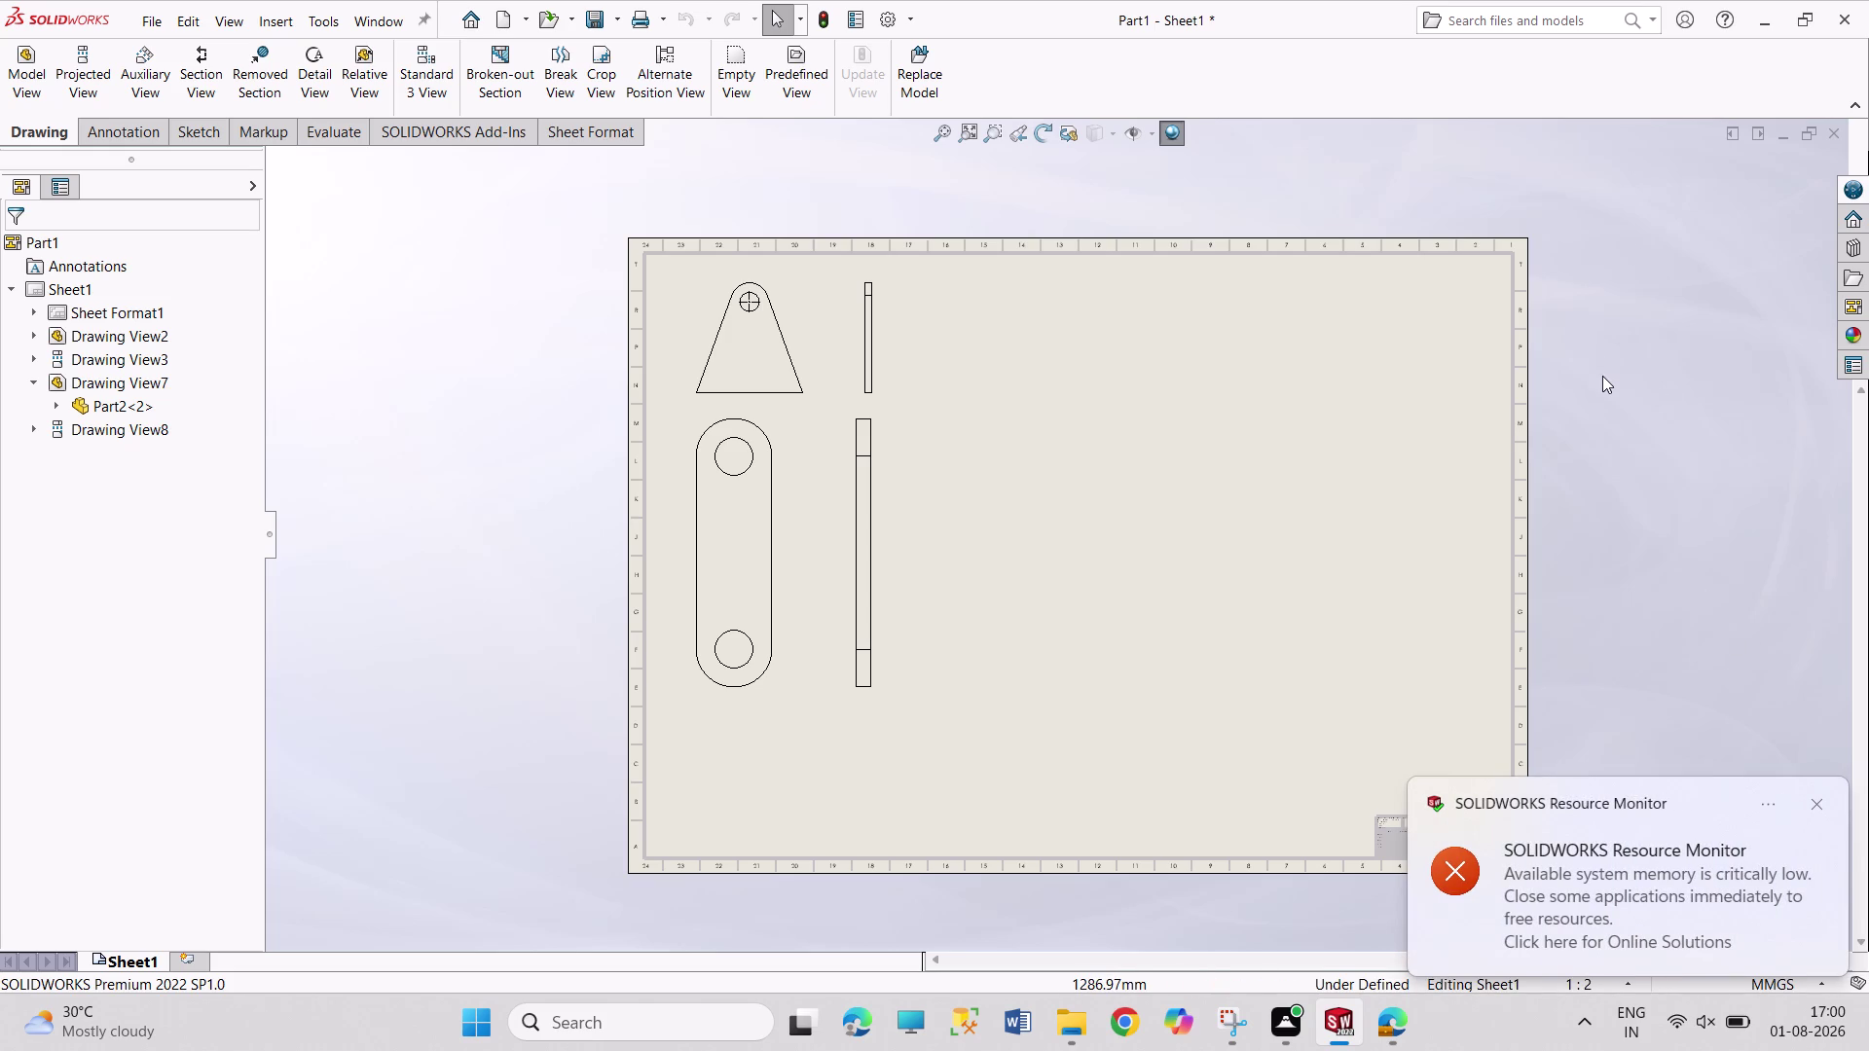
key(ctrl+z)
key(ctrl+z)
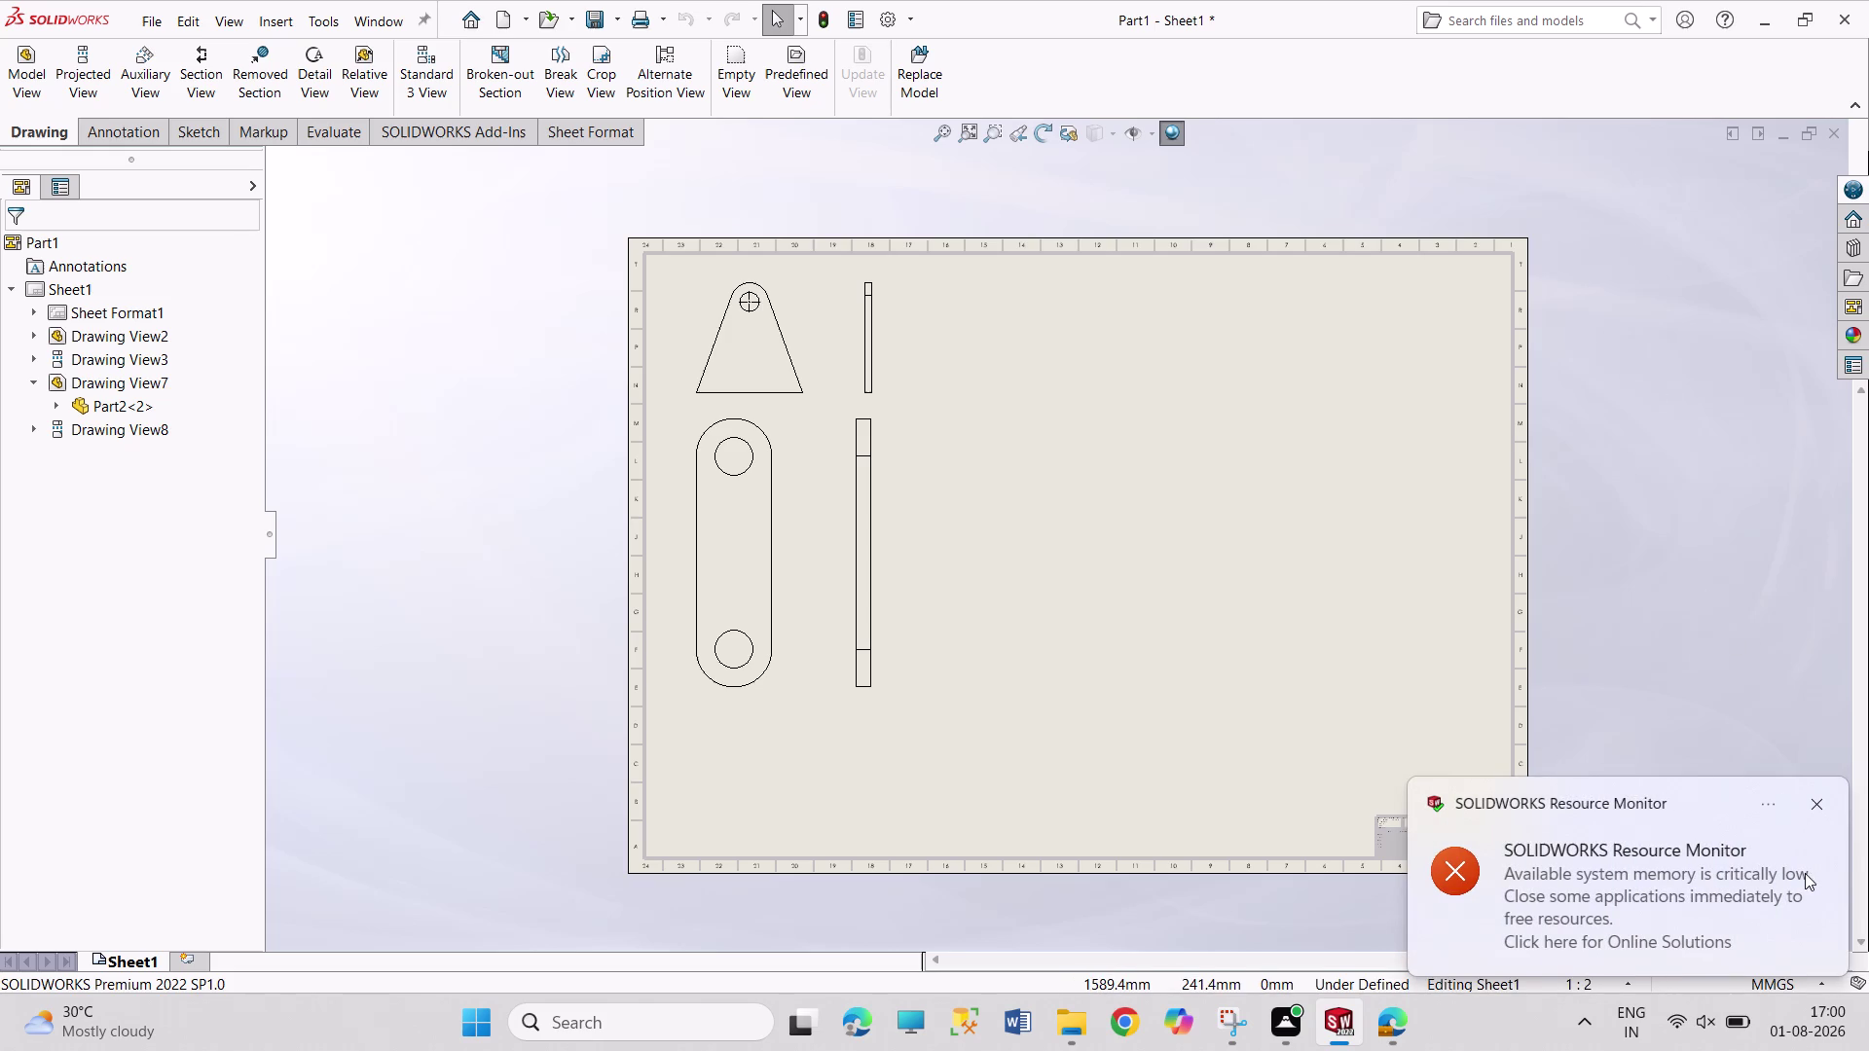
click(1821, 803)
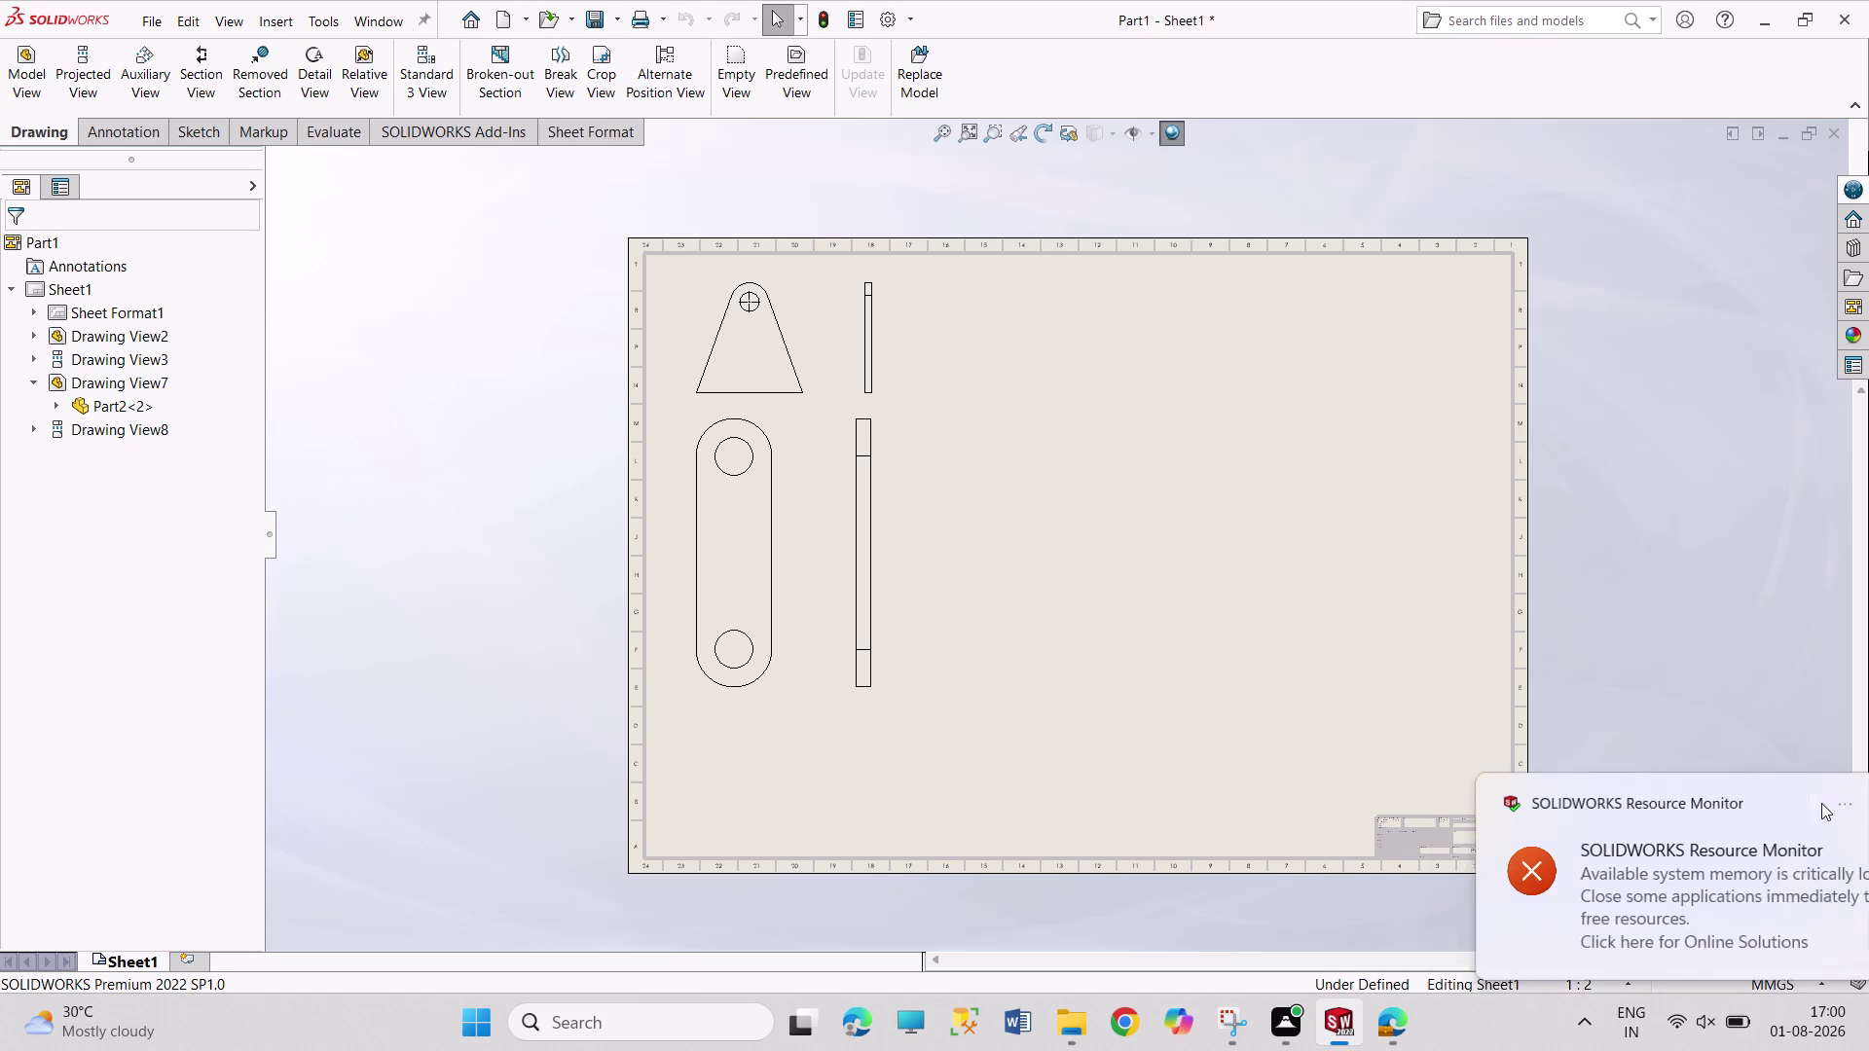